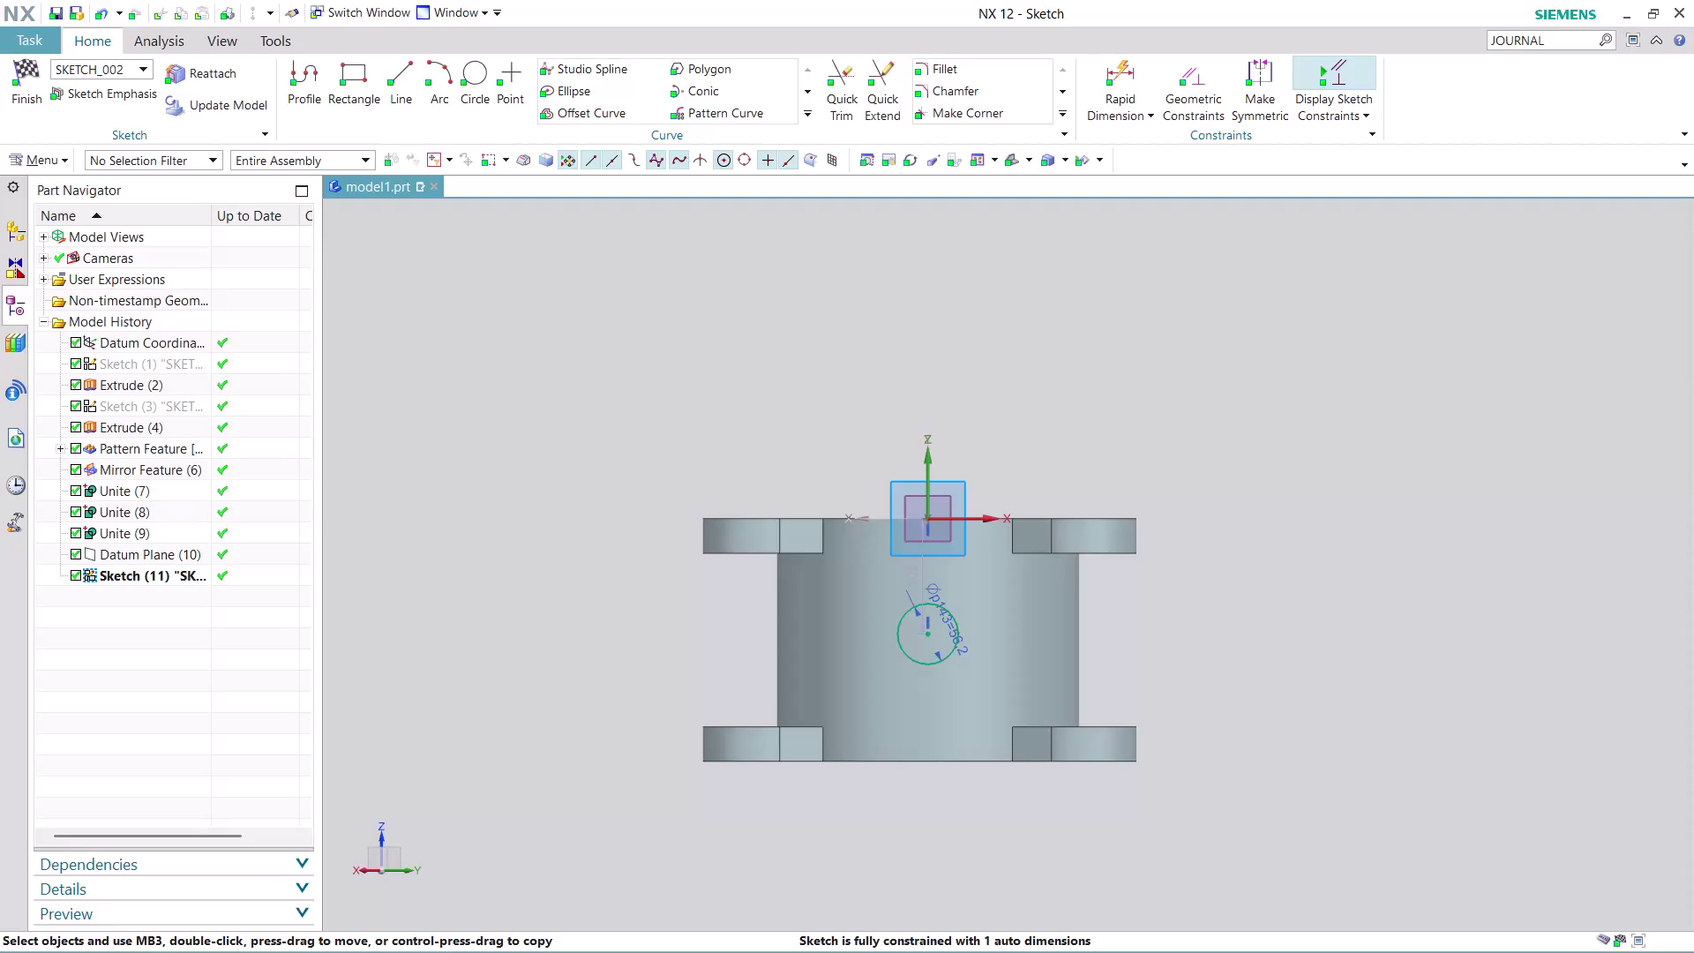
Move the 107 dimension beside the housing and change it to 112.5 mm.
scroll(up, 3)
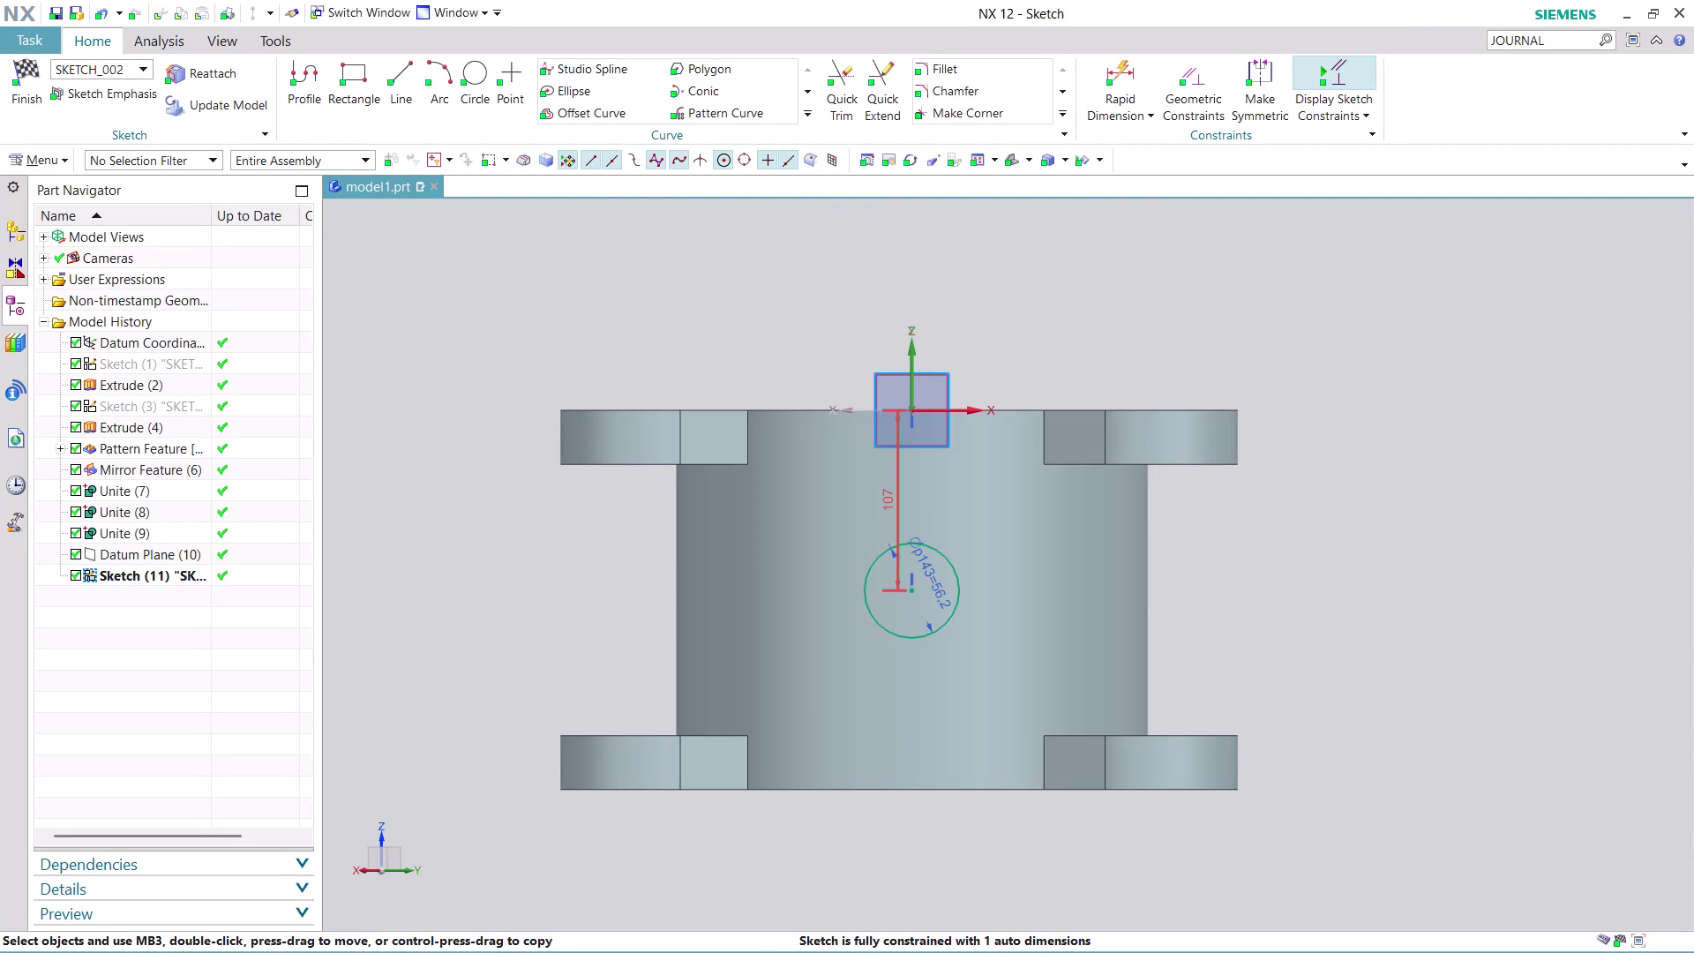
drag(898, 496, 1373, 497)
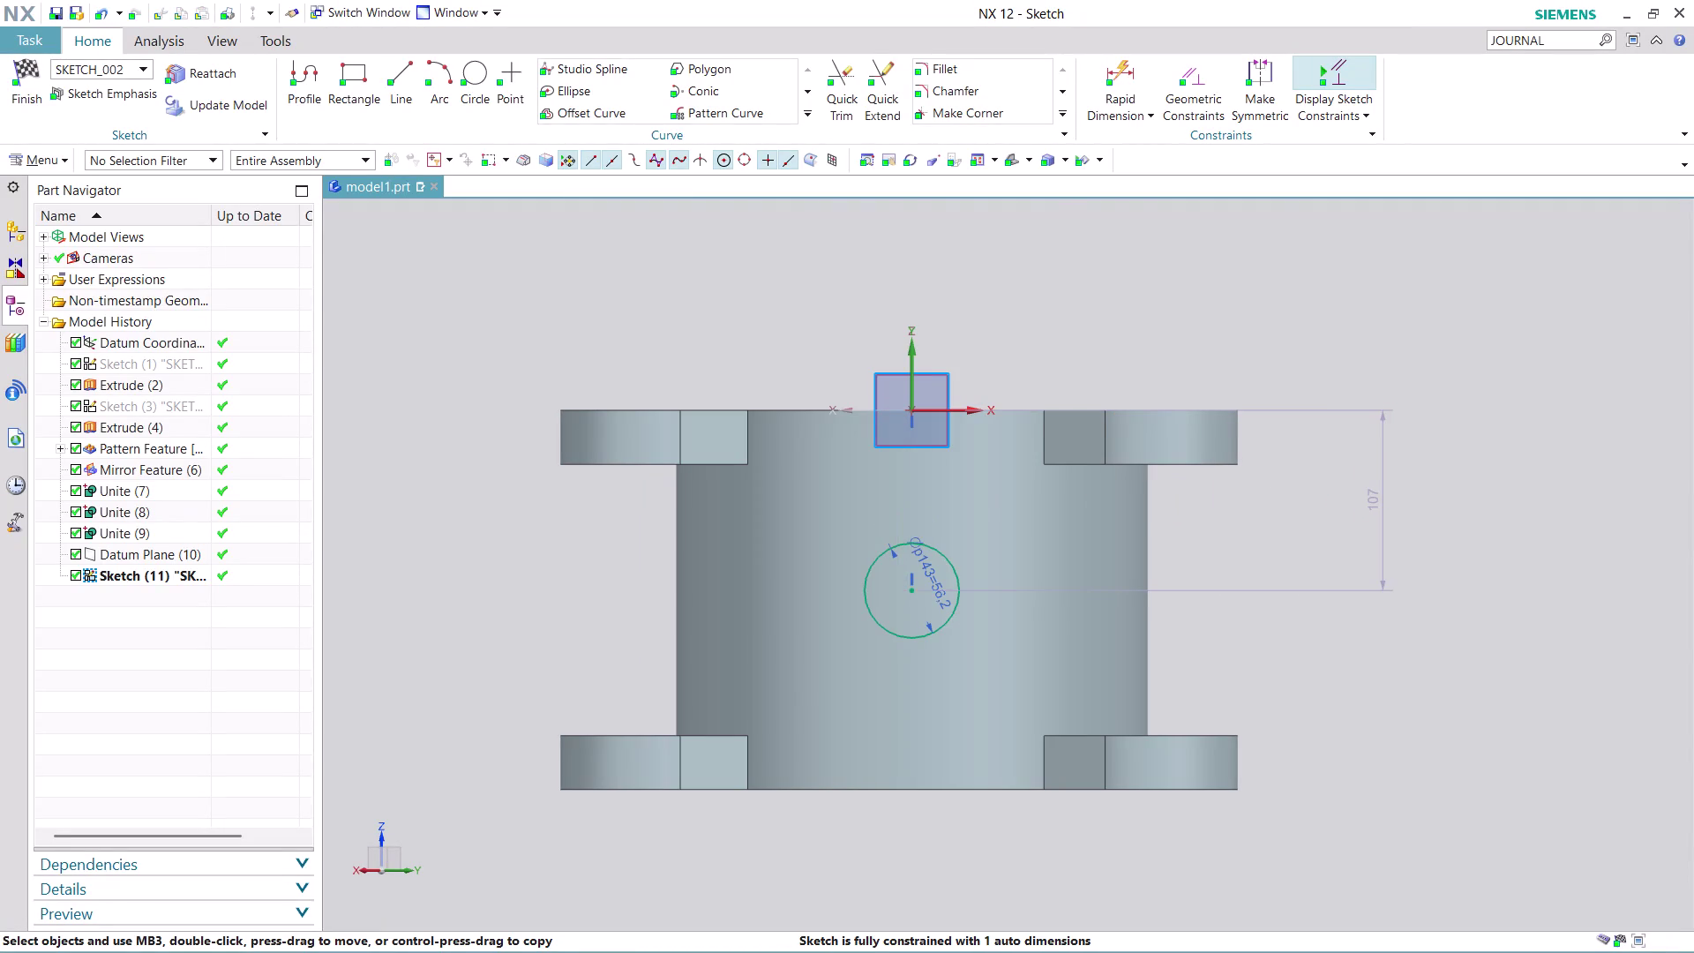
double_click(1374, 506)
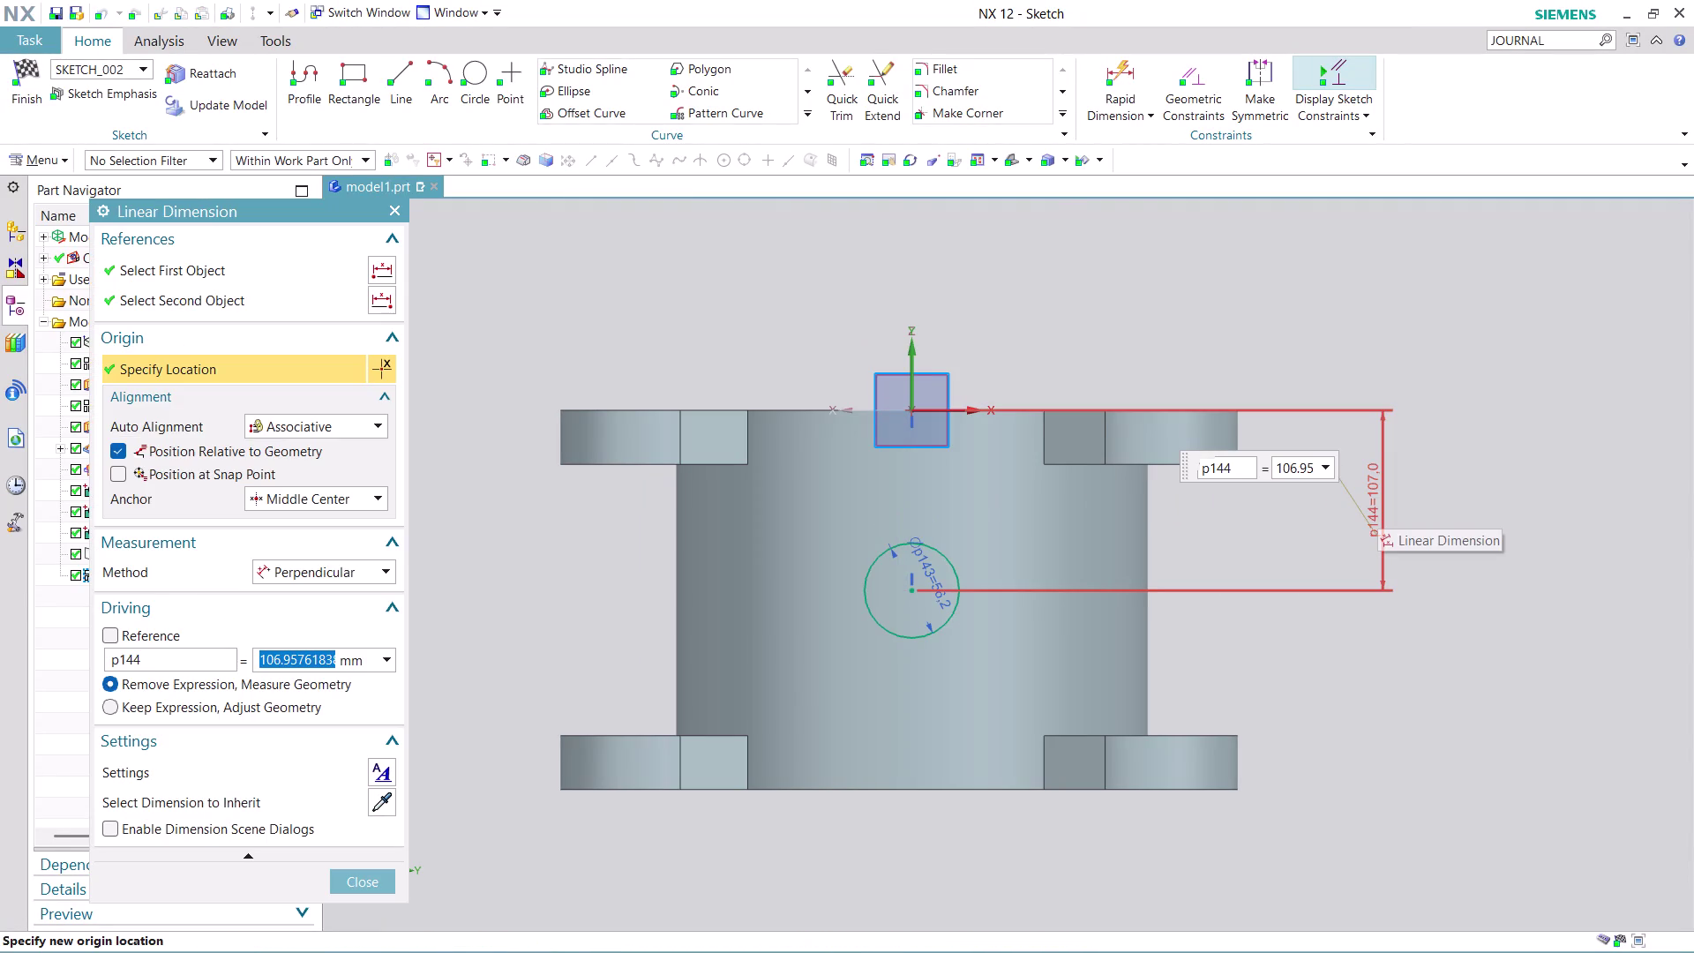
text(11)
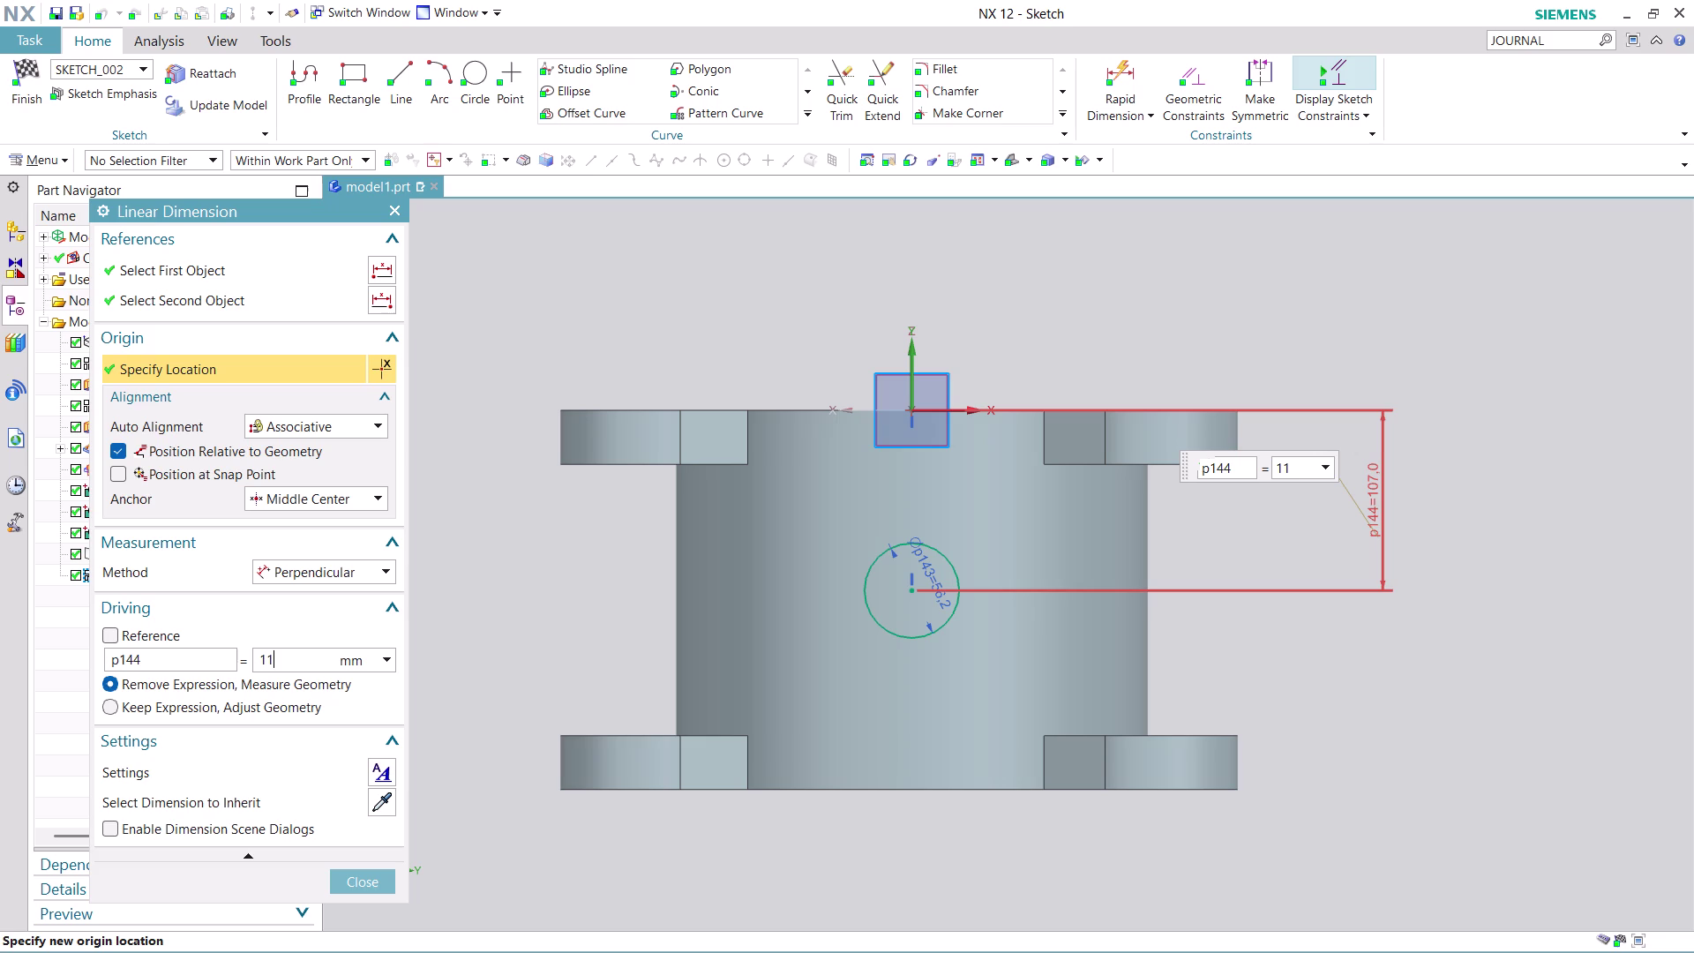
text(2.5)
key(Return)
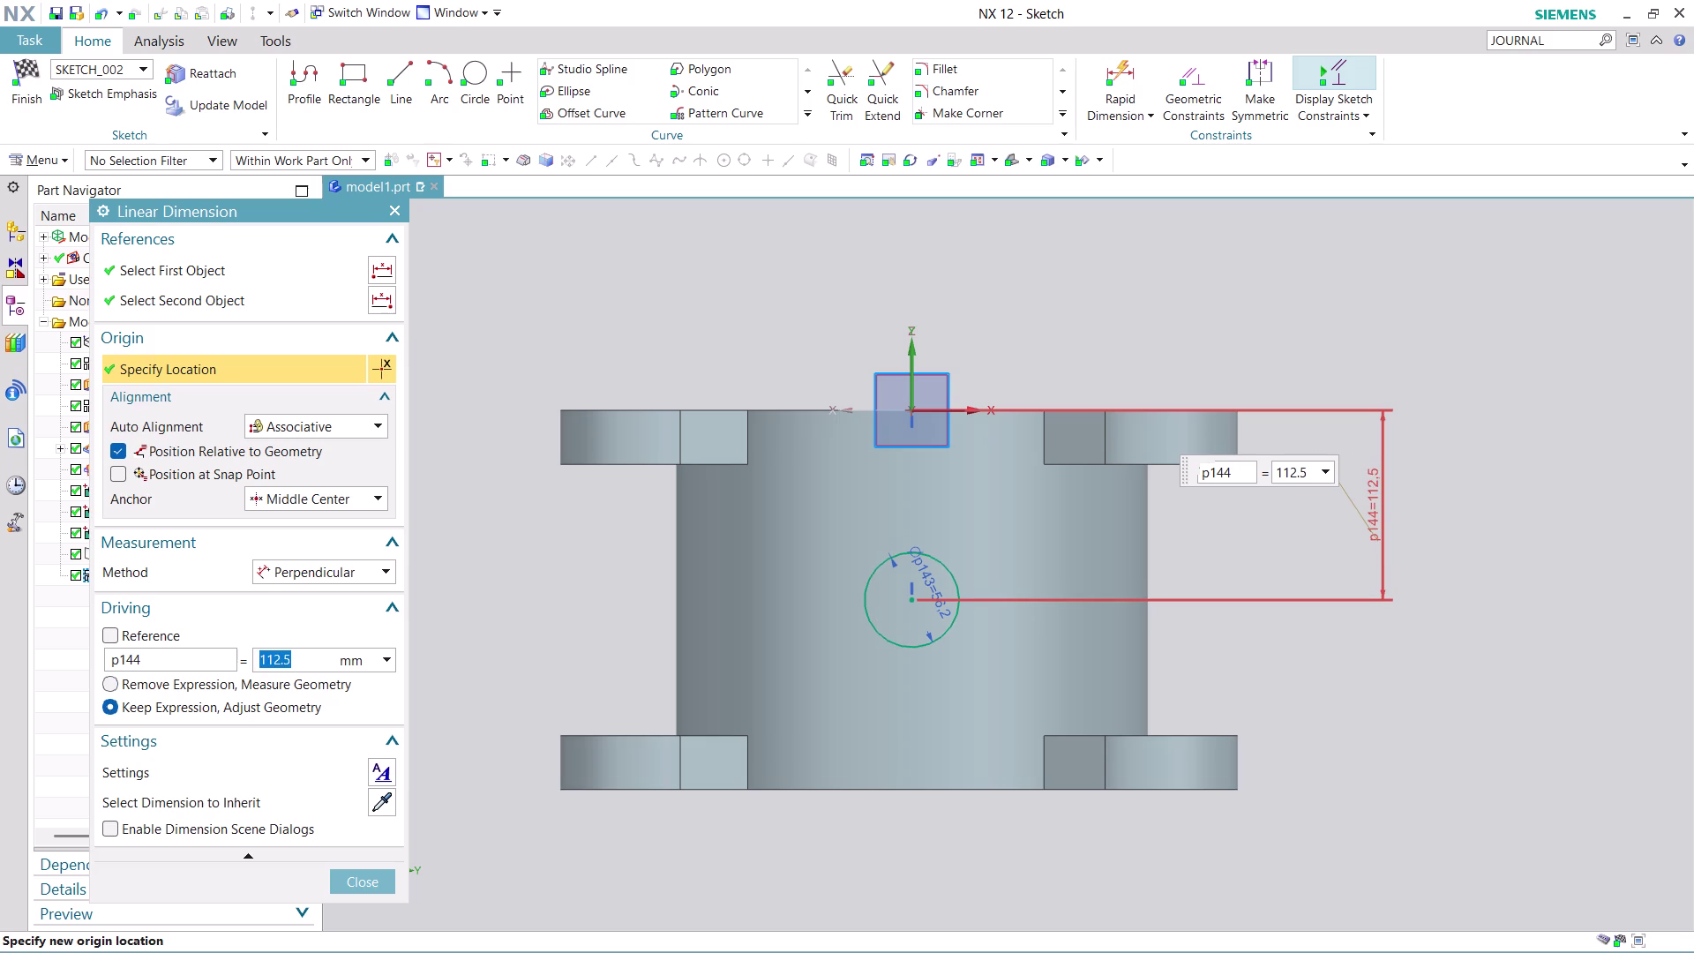
click(366, 878)
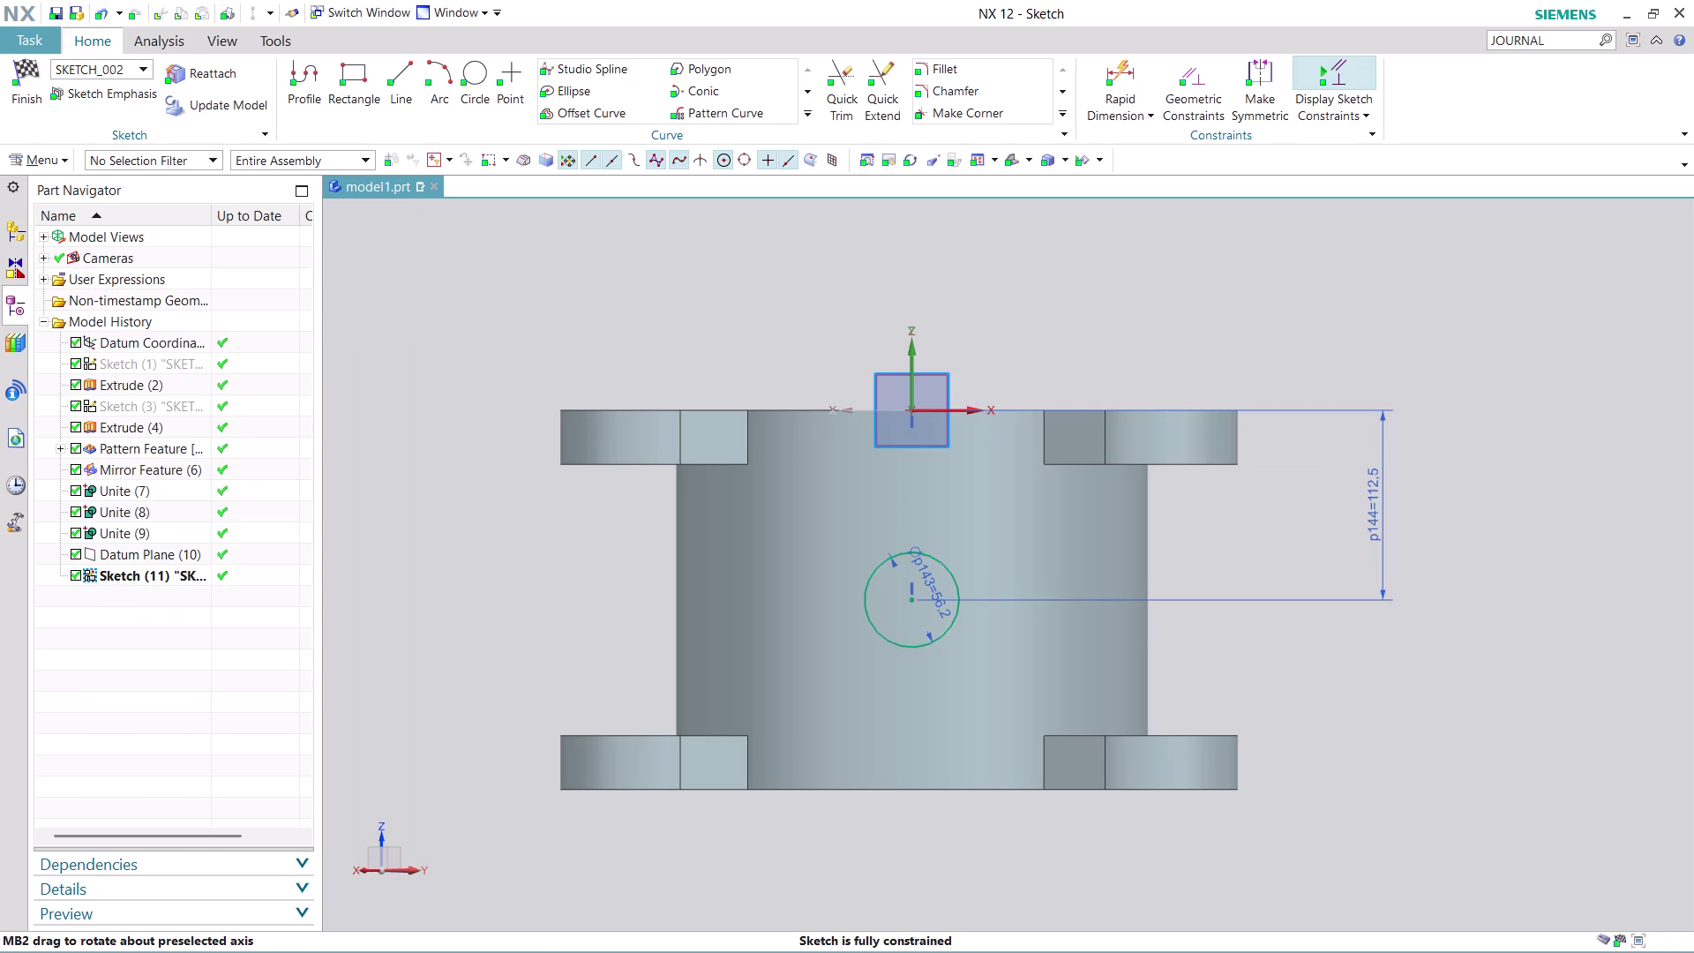
Finish the constrained circle sketch and return to modeling.
scroll(down, 3)
scroll(up, 3)
scroll(down, 3)
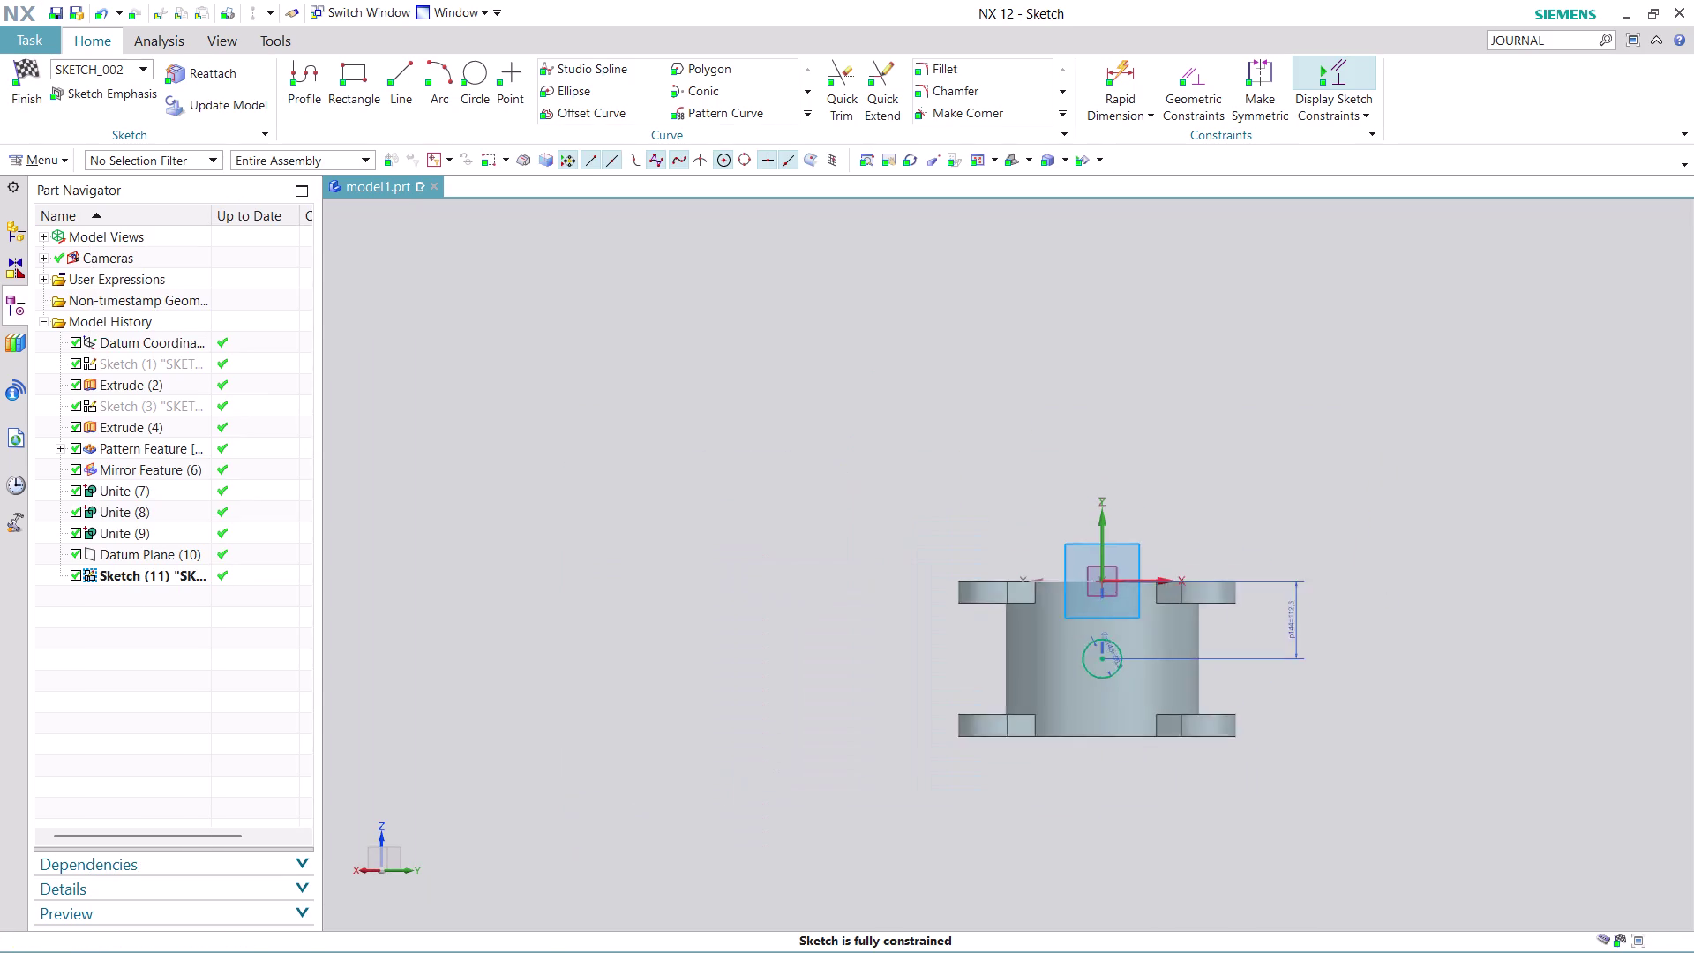
scroll(down, 3)
scroll(up, 3)
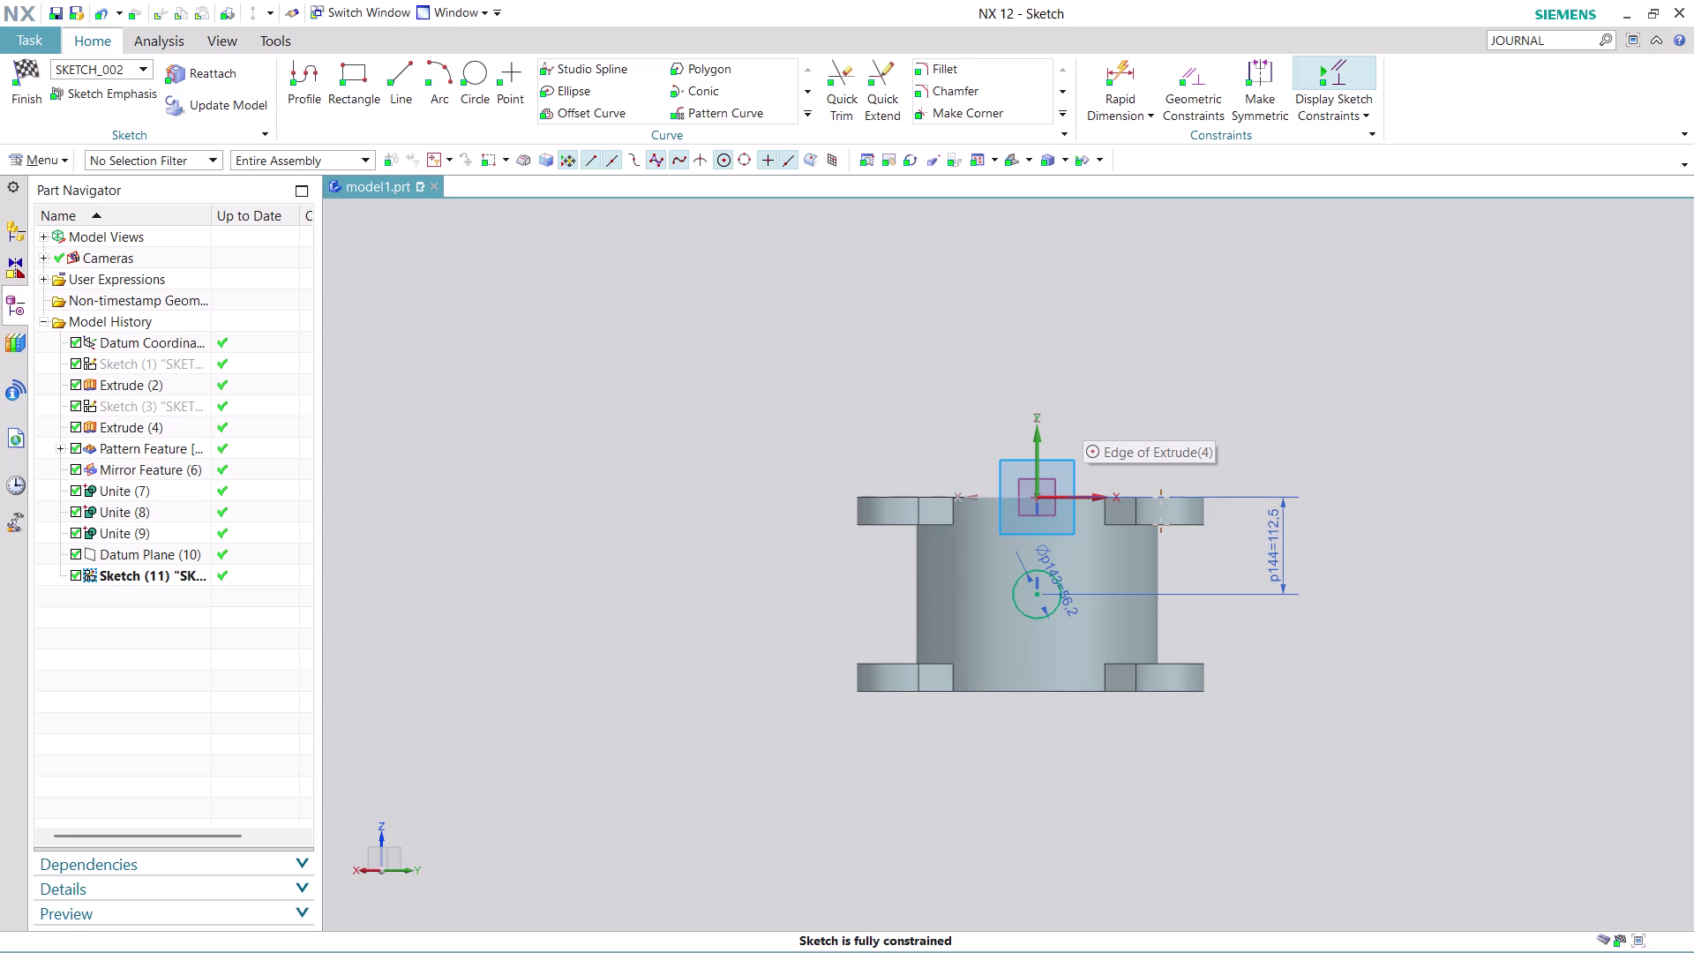
click(22, 98)
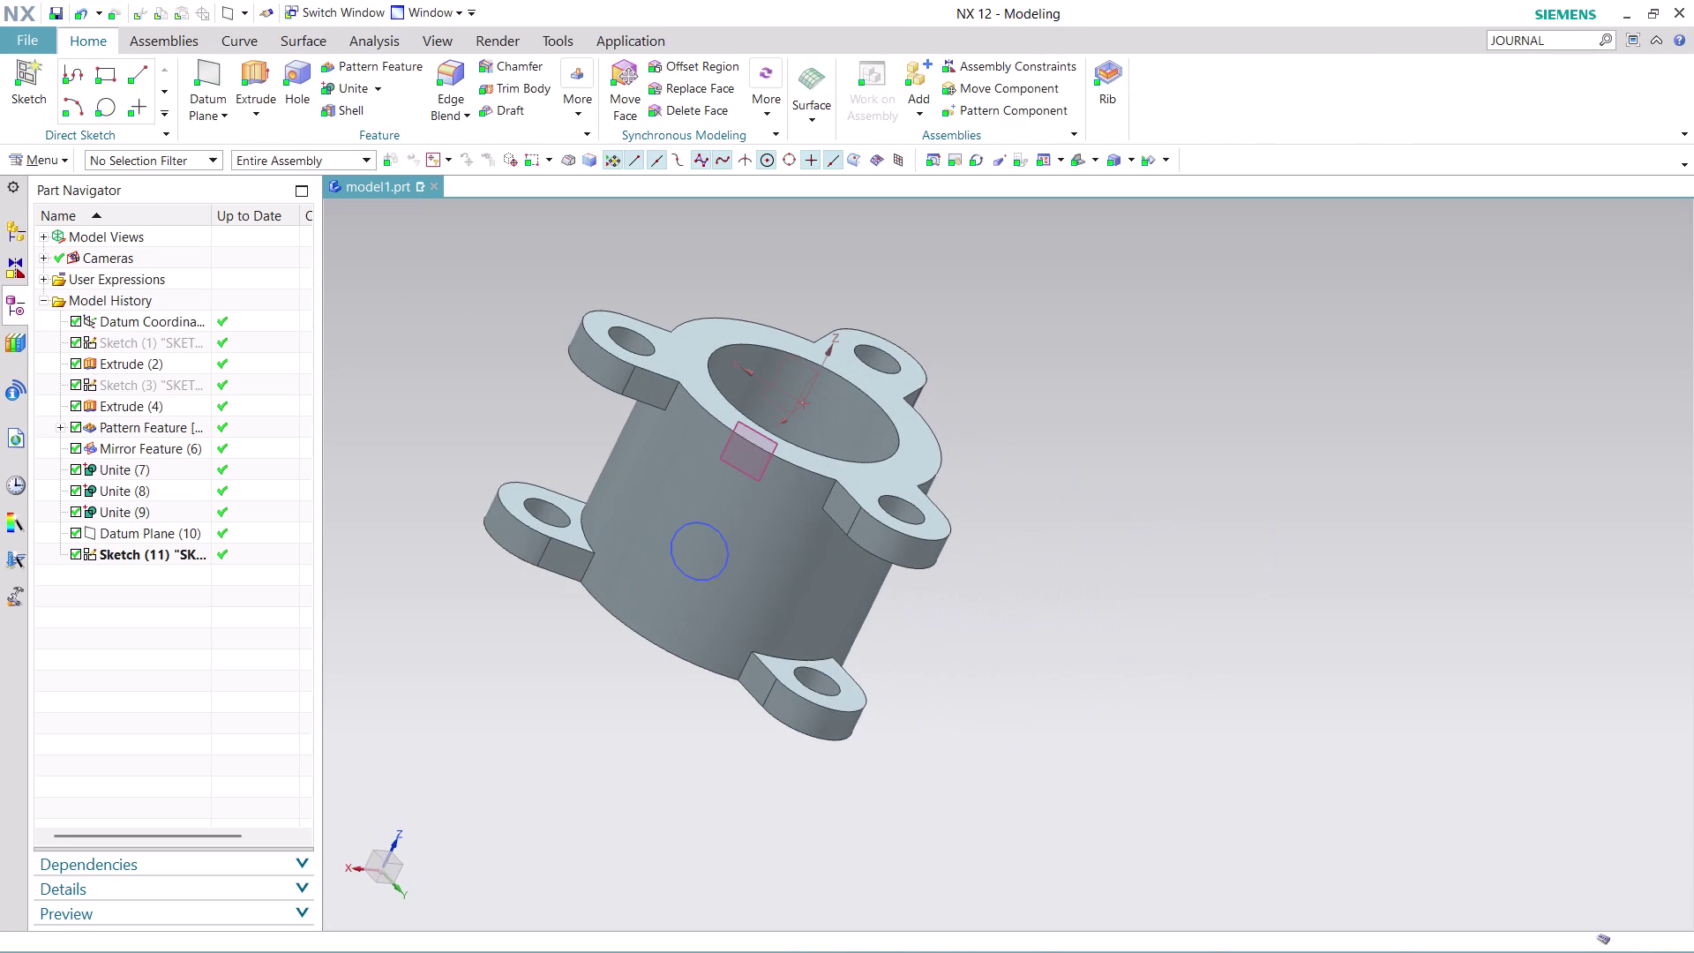
Orbit around the housing to check the circle sketch, then launch Extrude.
middle_drag(998, 415, 888, 363)
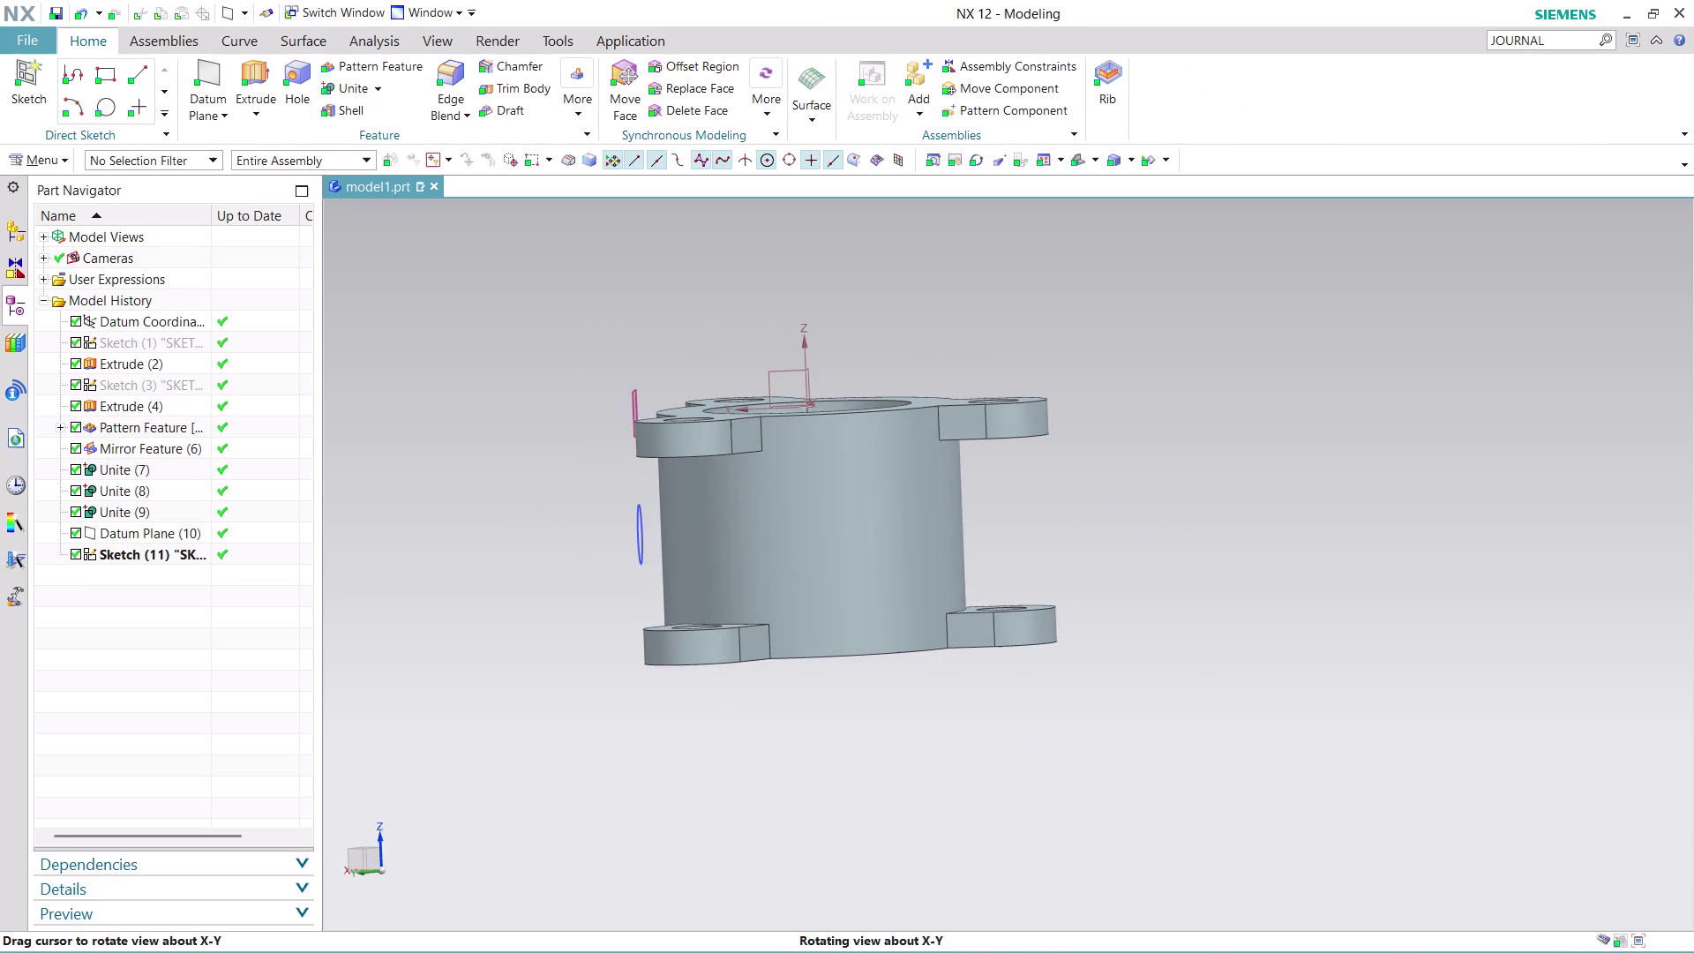
middle_drag(889, 363, 1001, 347)
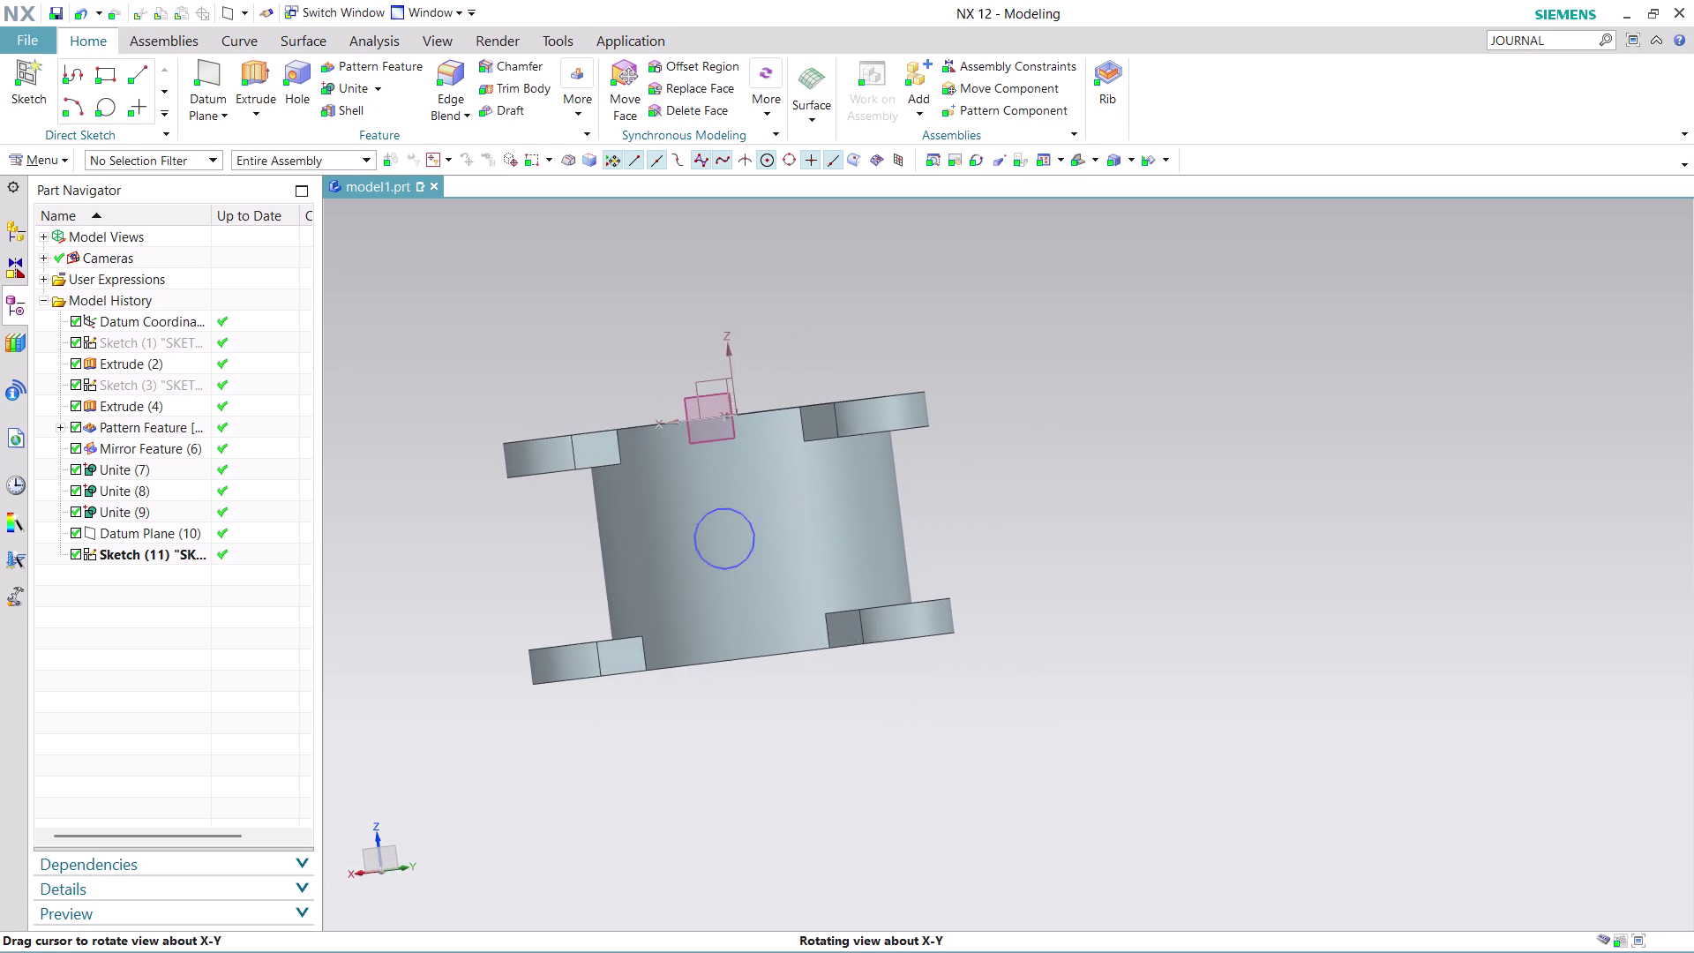
middle_drag(1002, 347, 1012, 347)
middle_click(1012, 362)
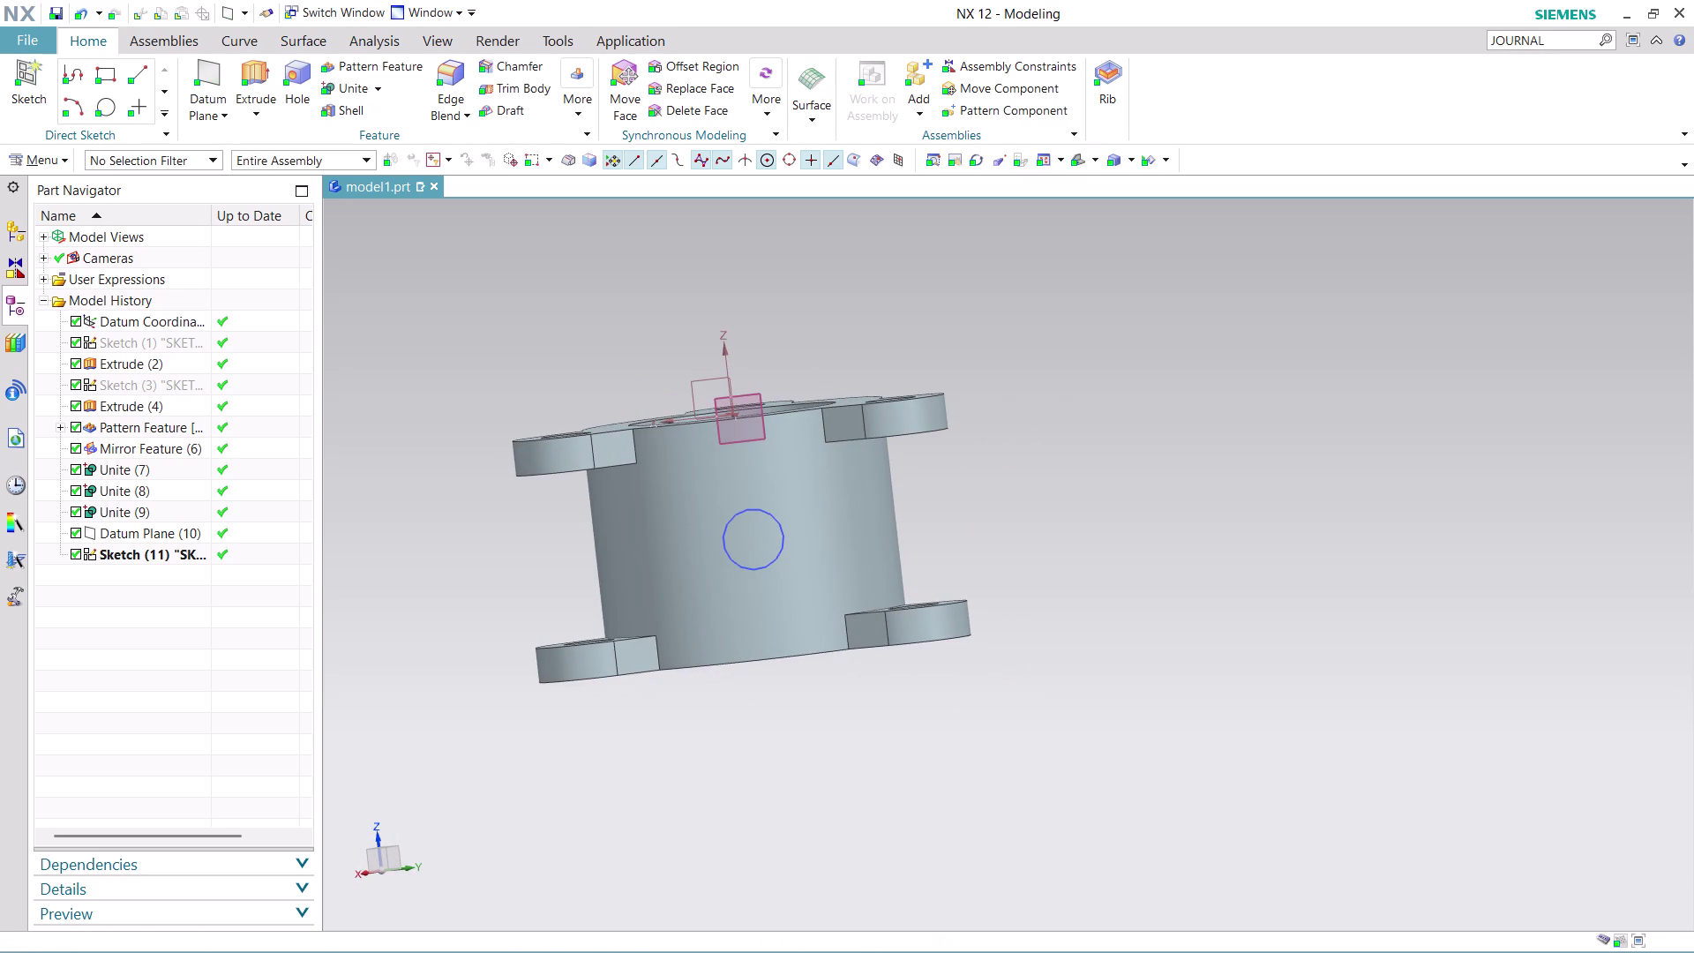
click(264, 80)
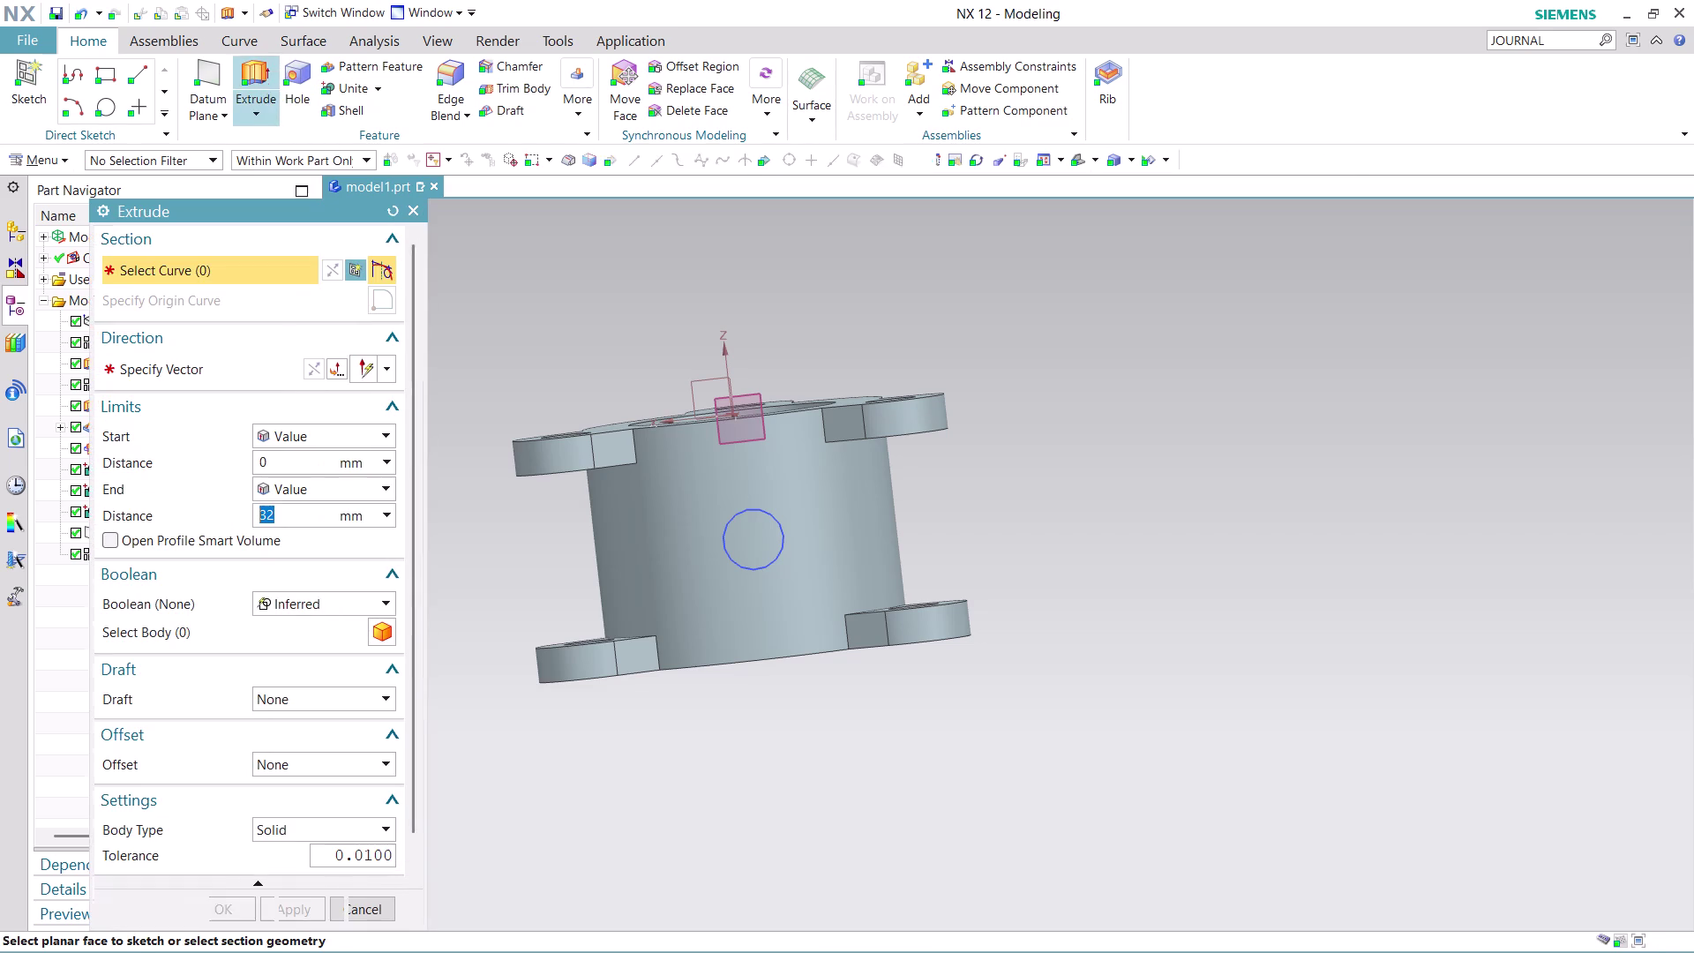
Extrude the sketched circle 310 mm, reversed, subtracting from the housing body.
click(764, 549)
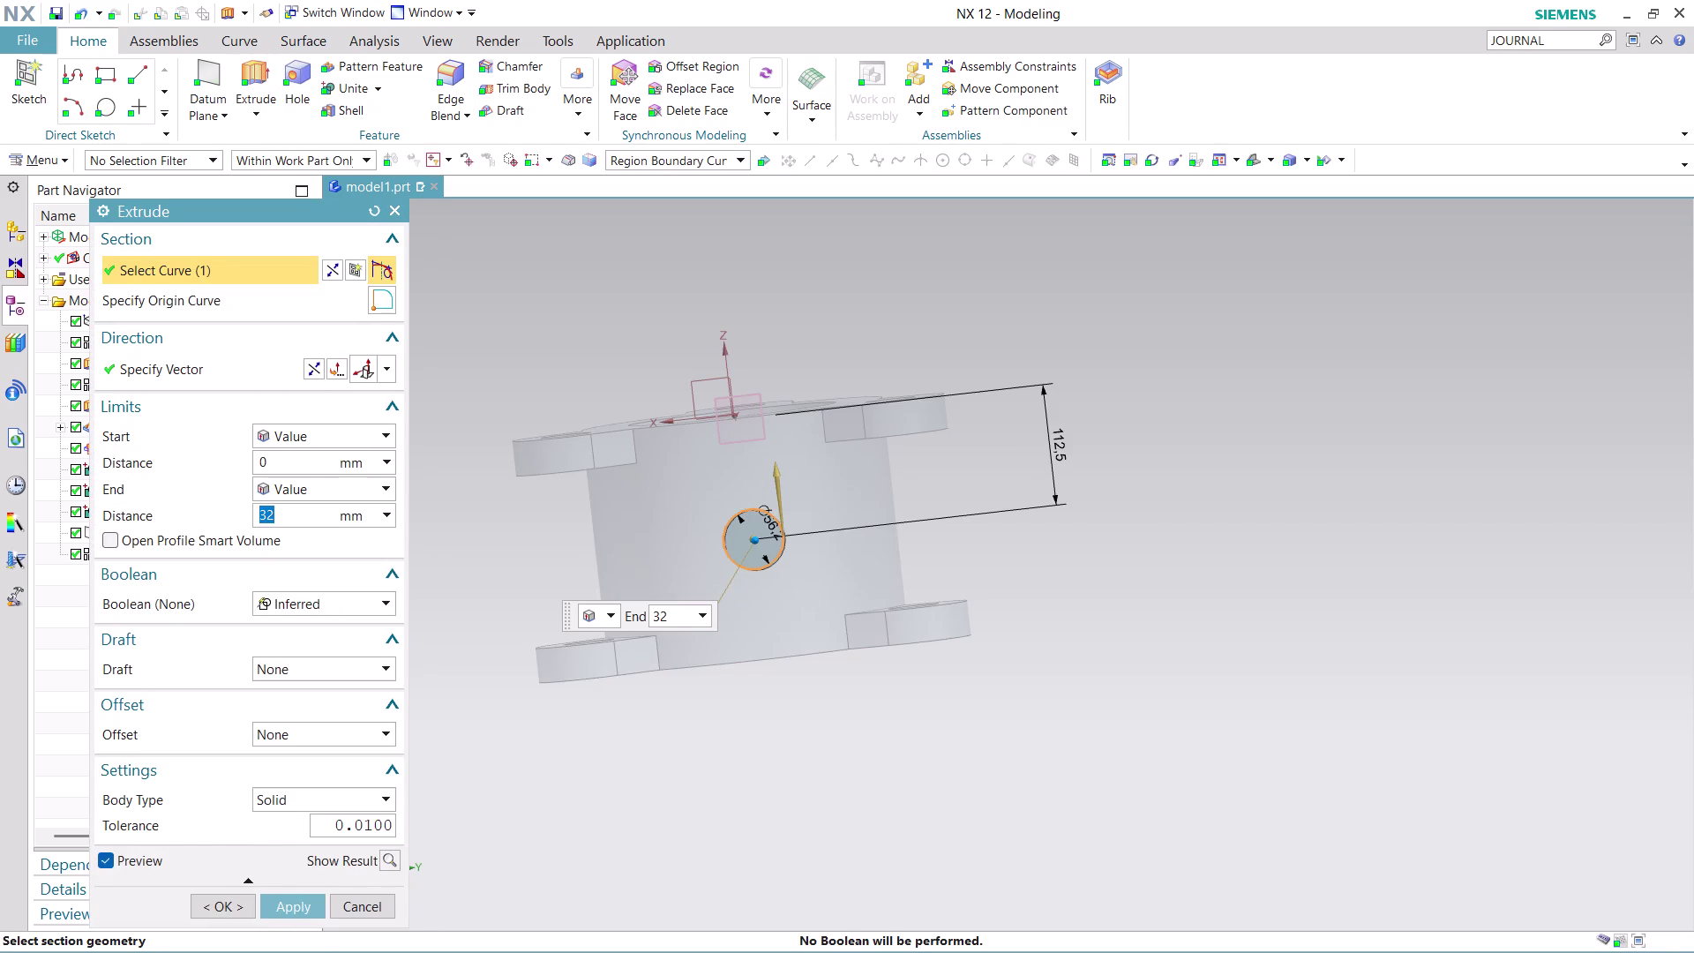
middle_drag(1165, 503, 1024, 525)
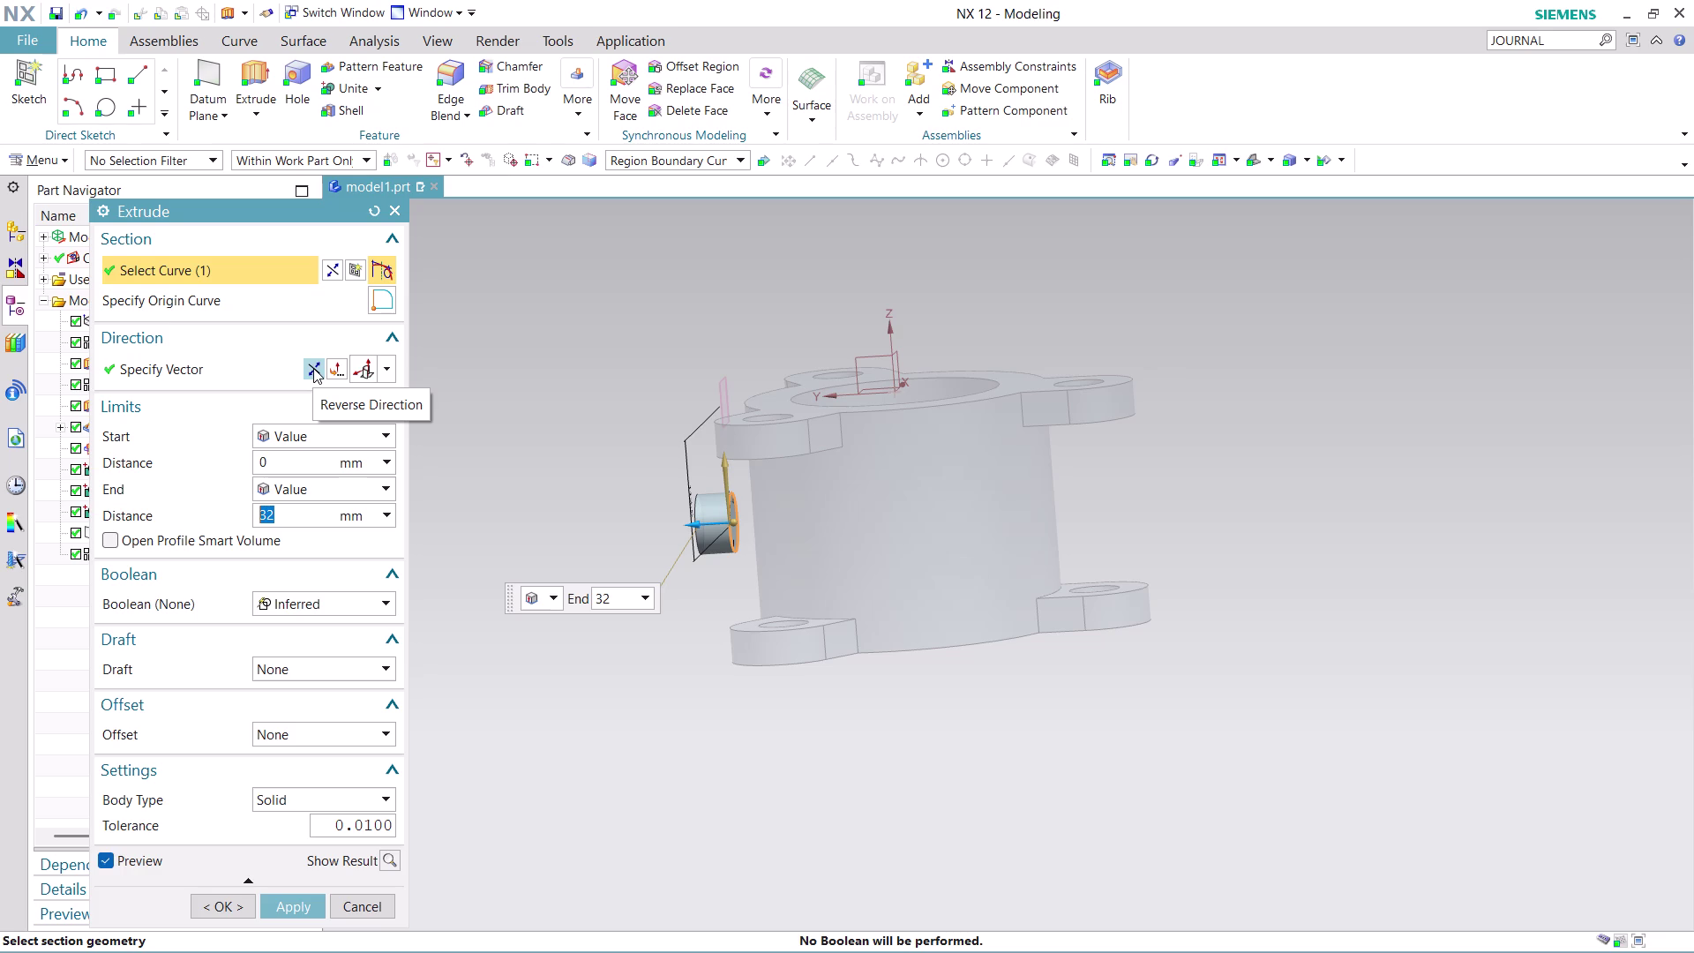
double_click(298, 516)
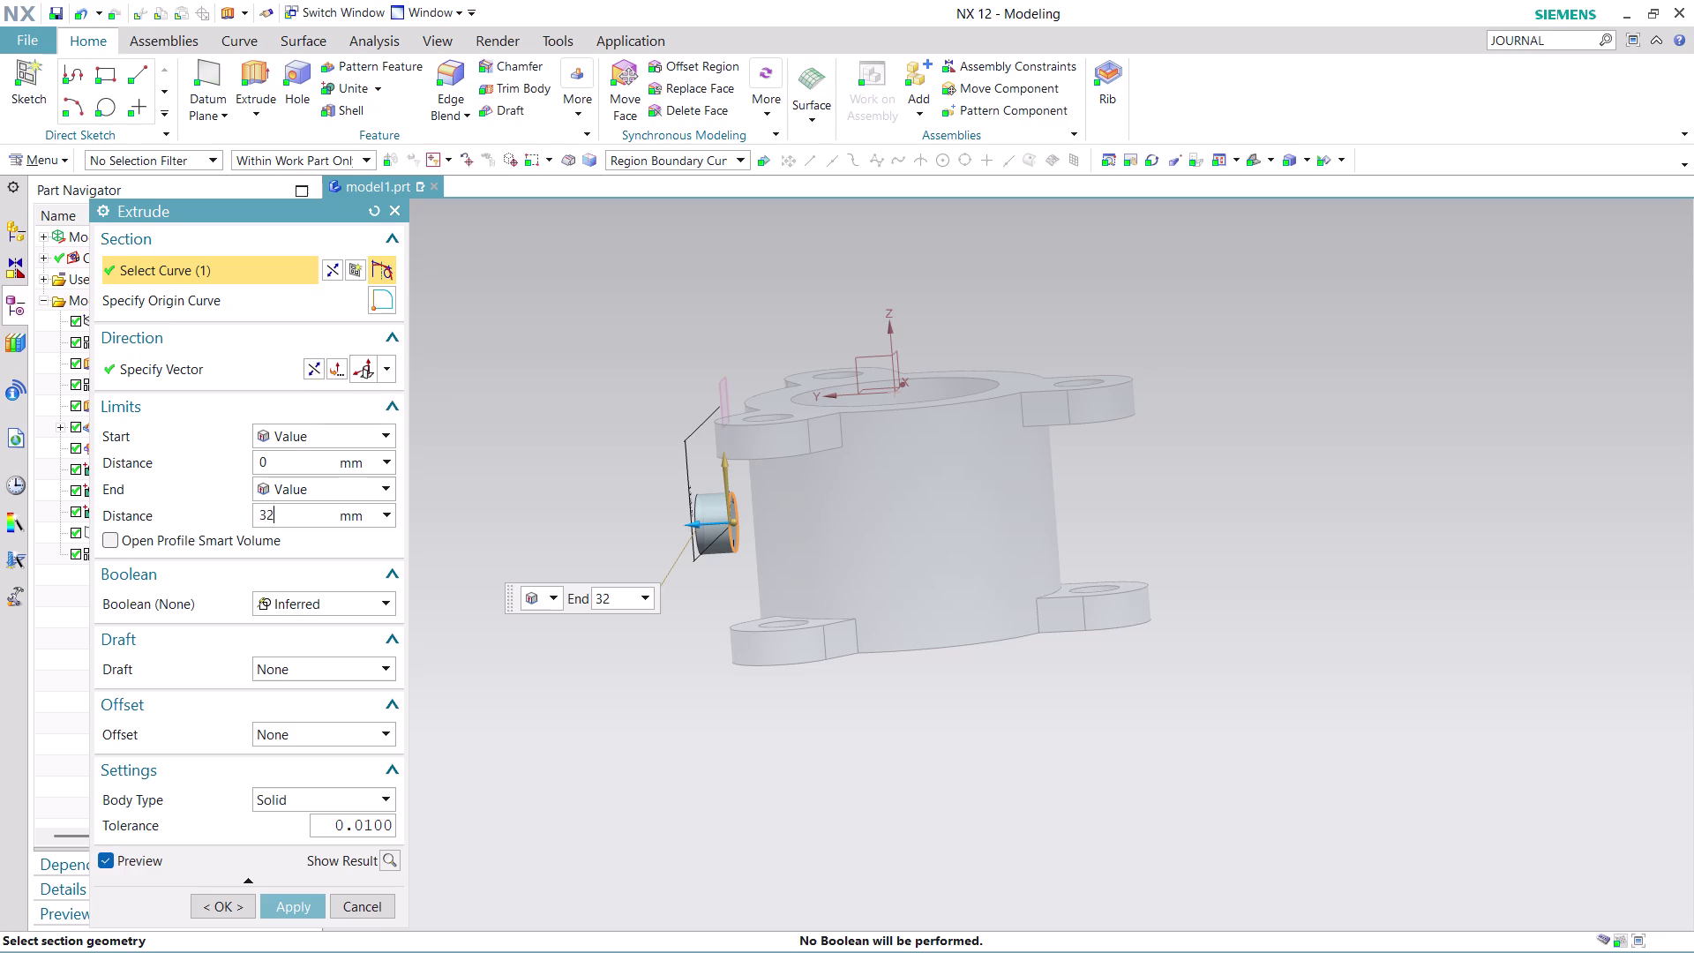
key(3)
text(10)
click(340, 601)
click(325, 667)
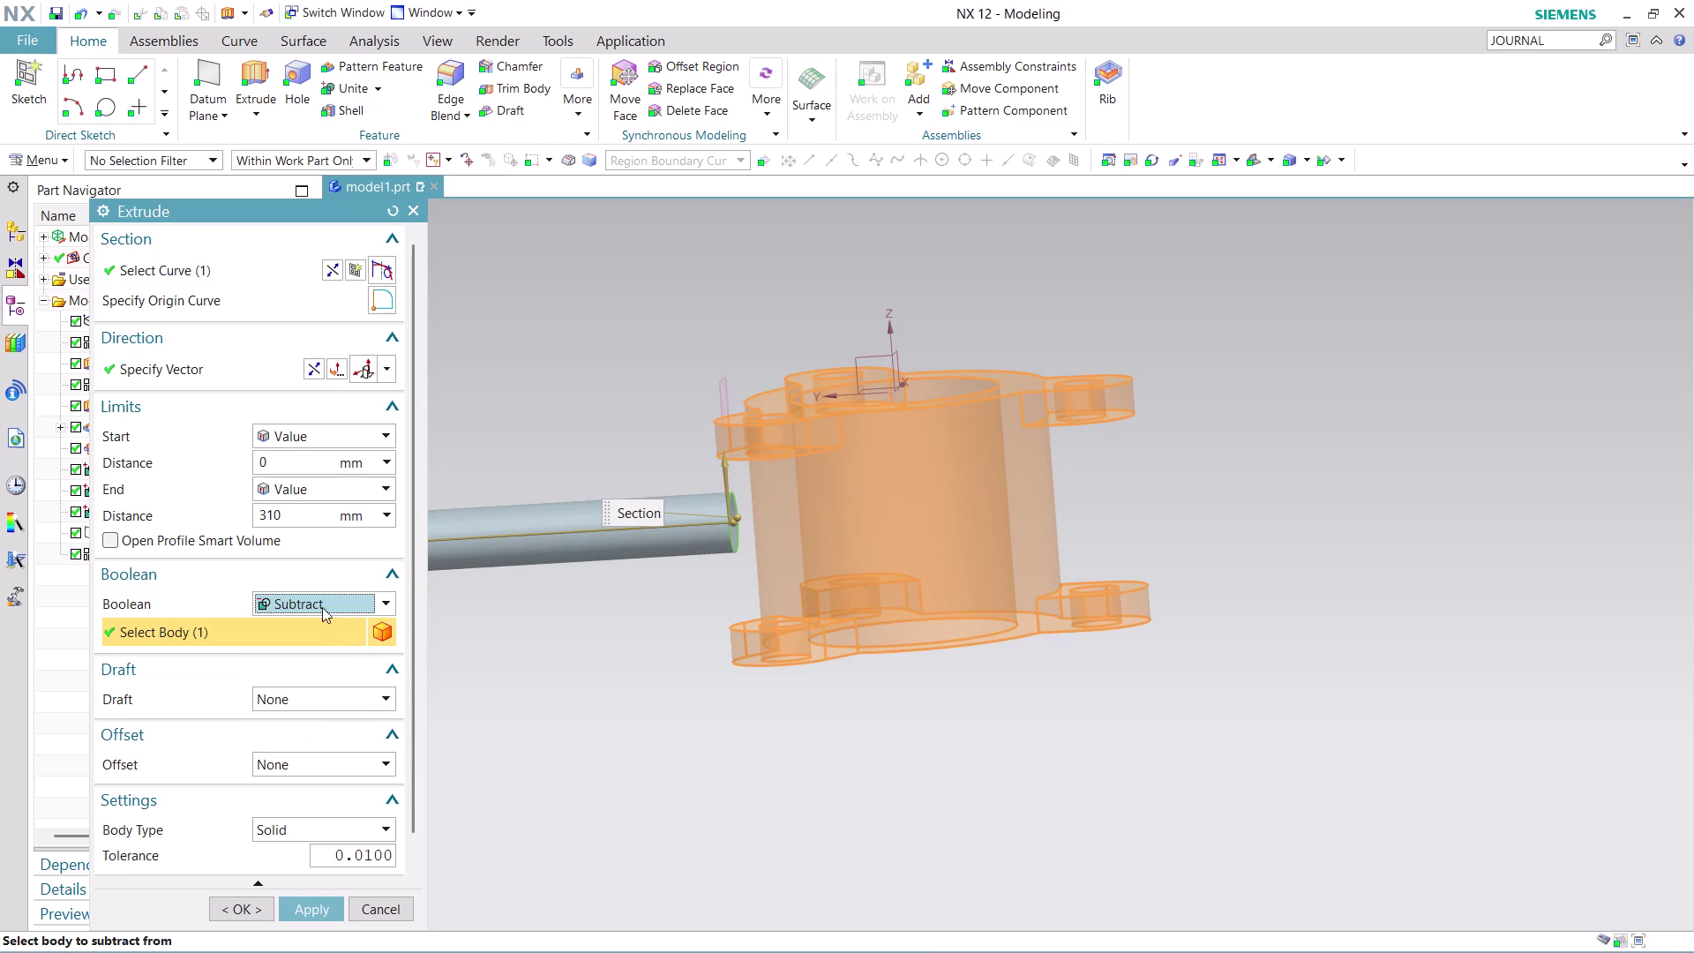
click(312, 366)
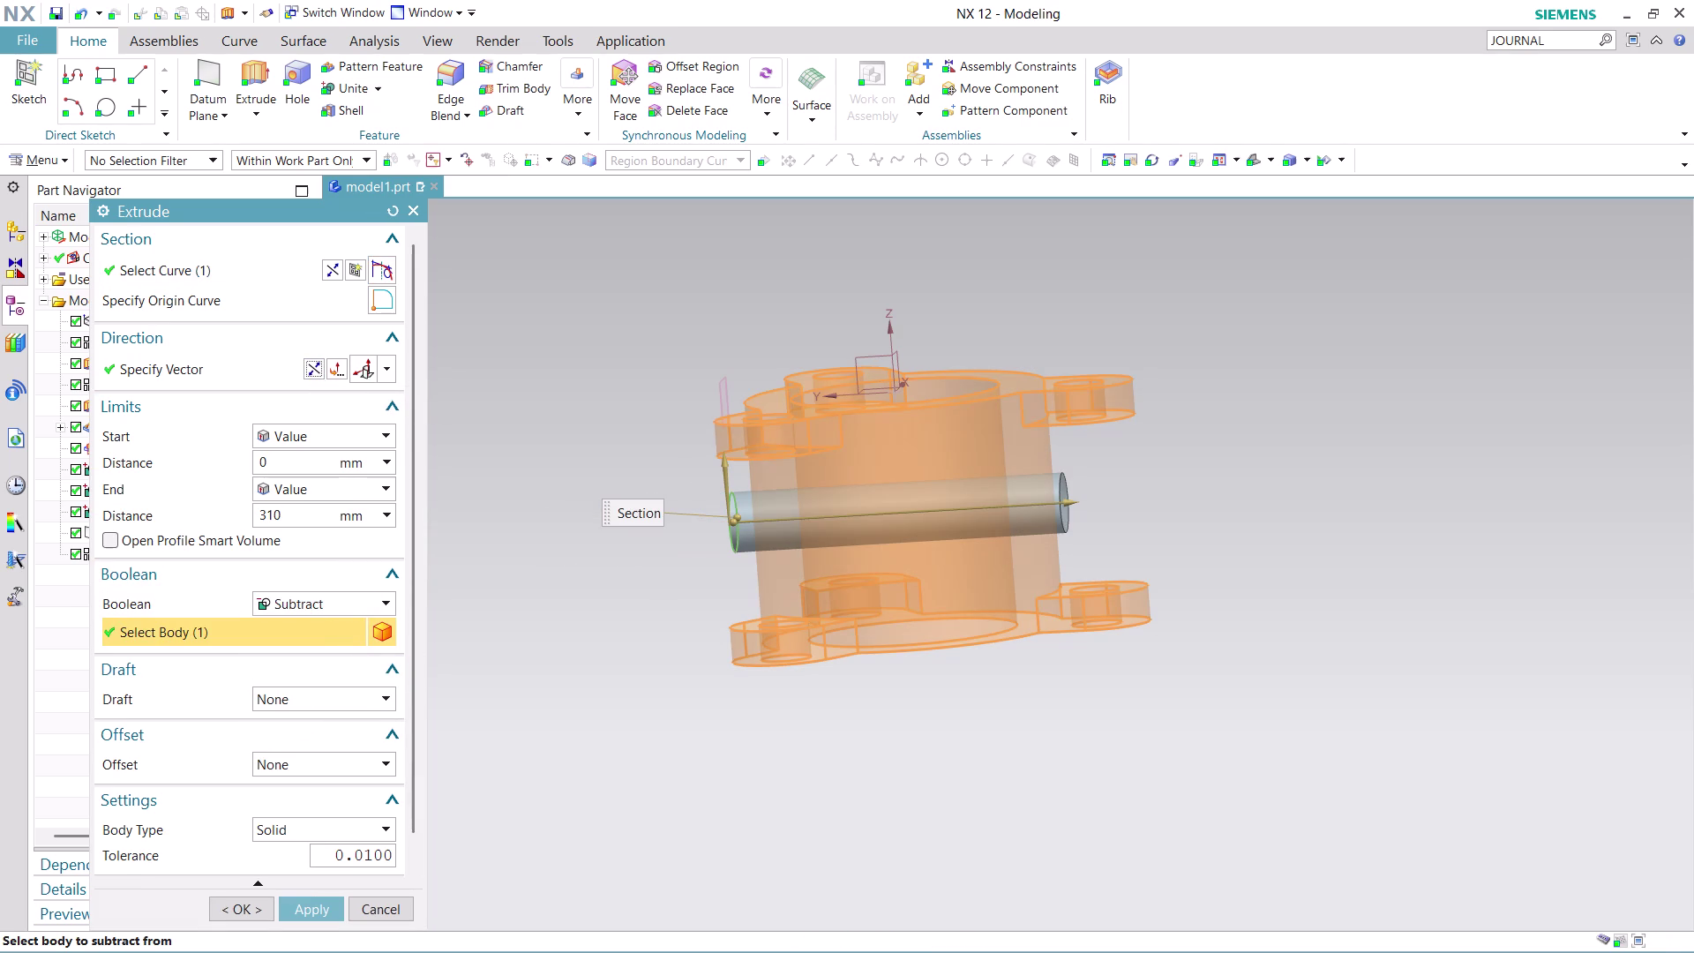
Inspect the cut preview from several angles and apply the cross hole.
middle_drag(1146, 473, 1058, 444)
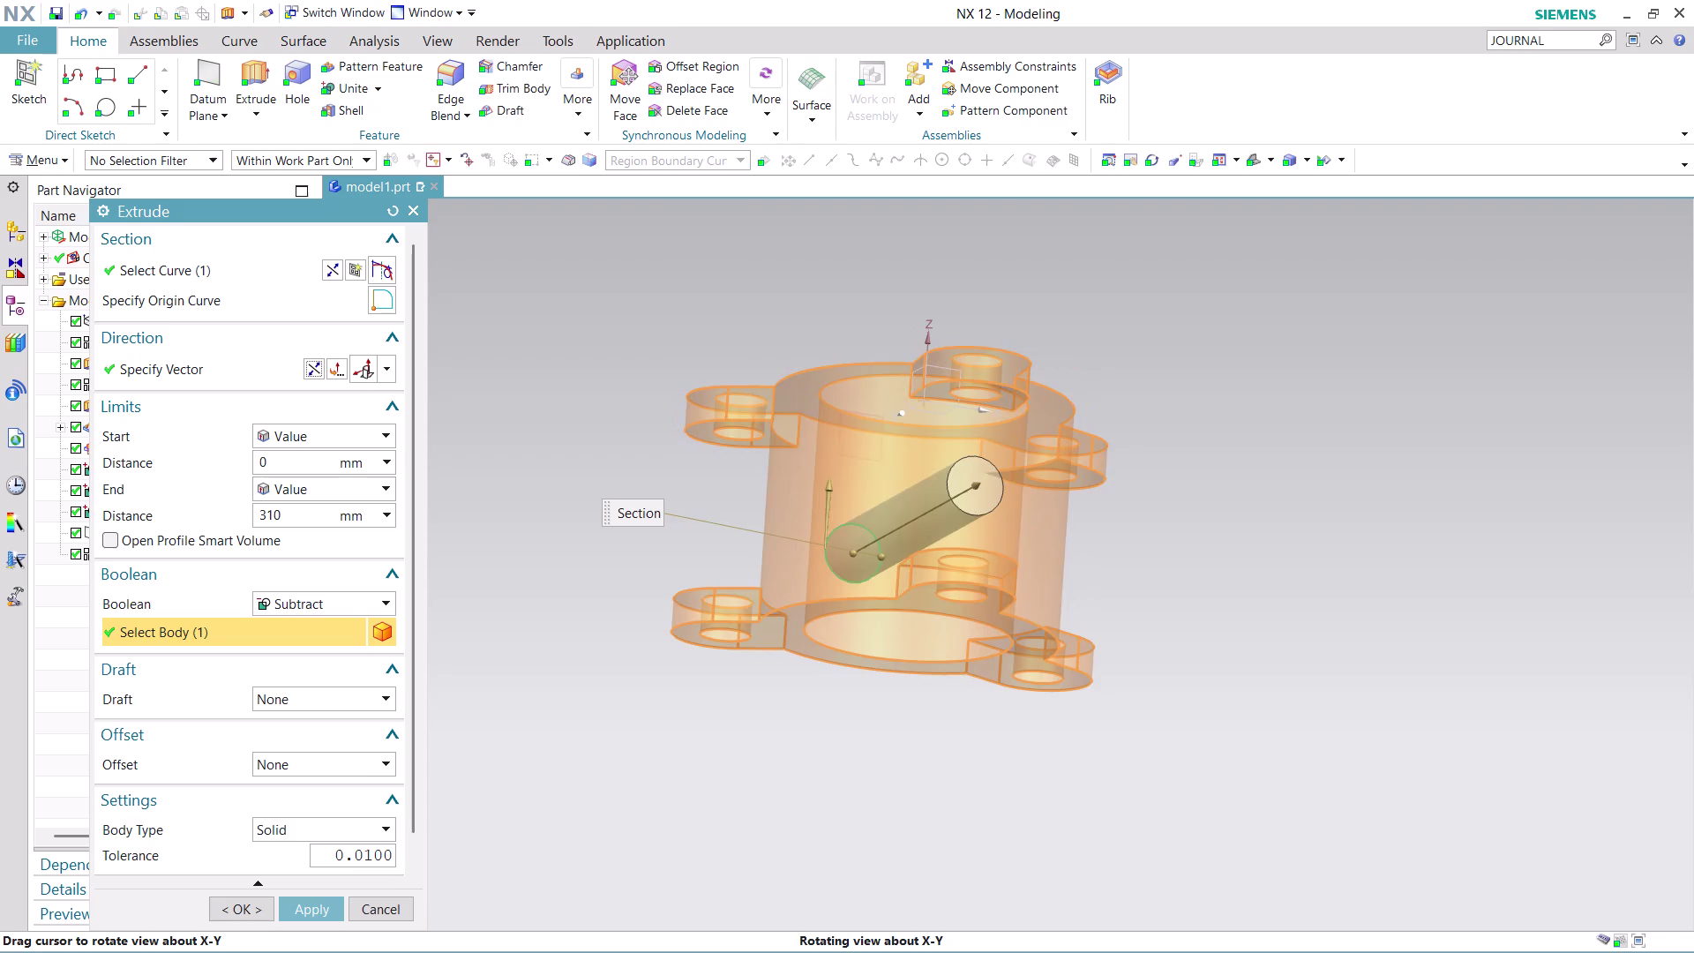
middle_drag(1058, 443, 888, 434)
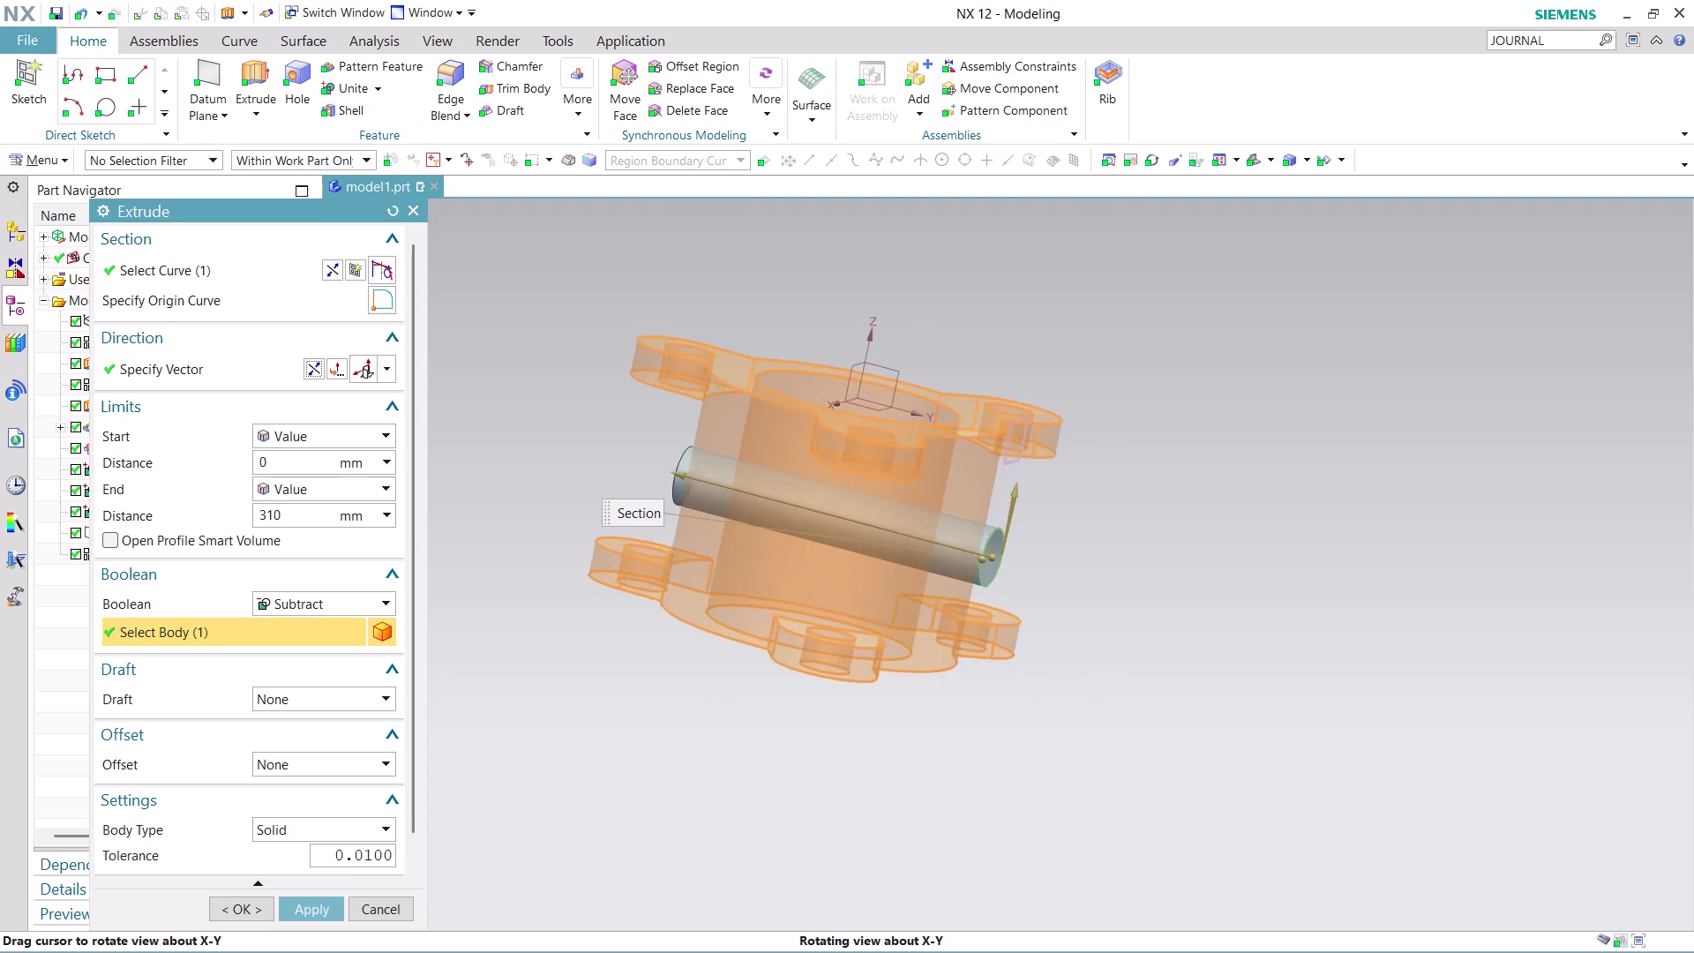
middle_drag(888, 434, 731, 390)
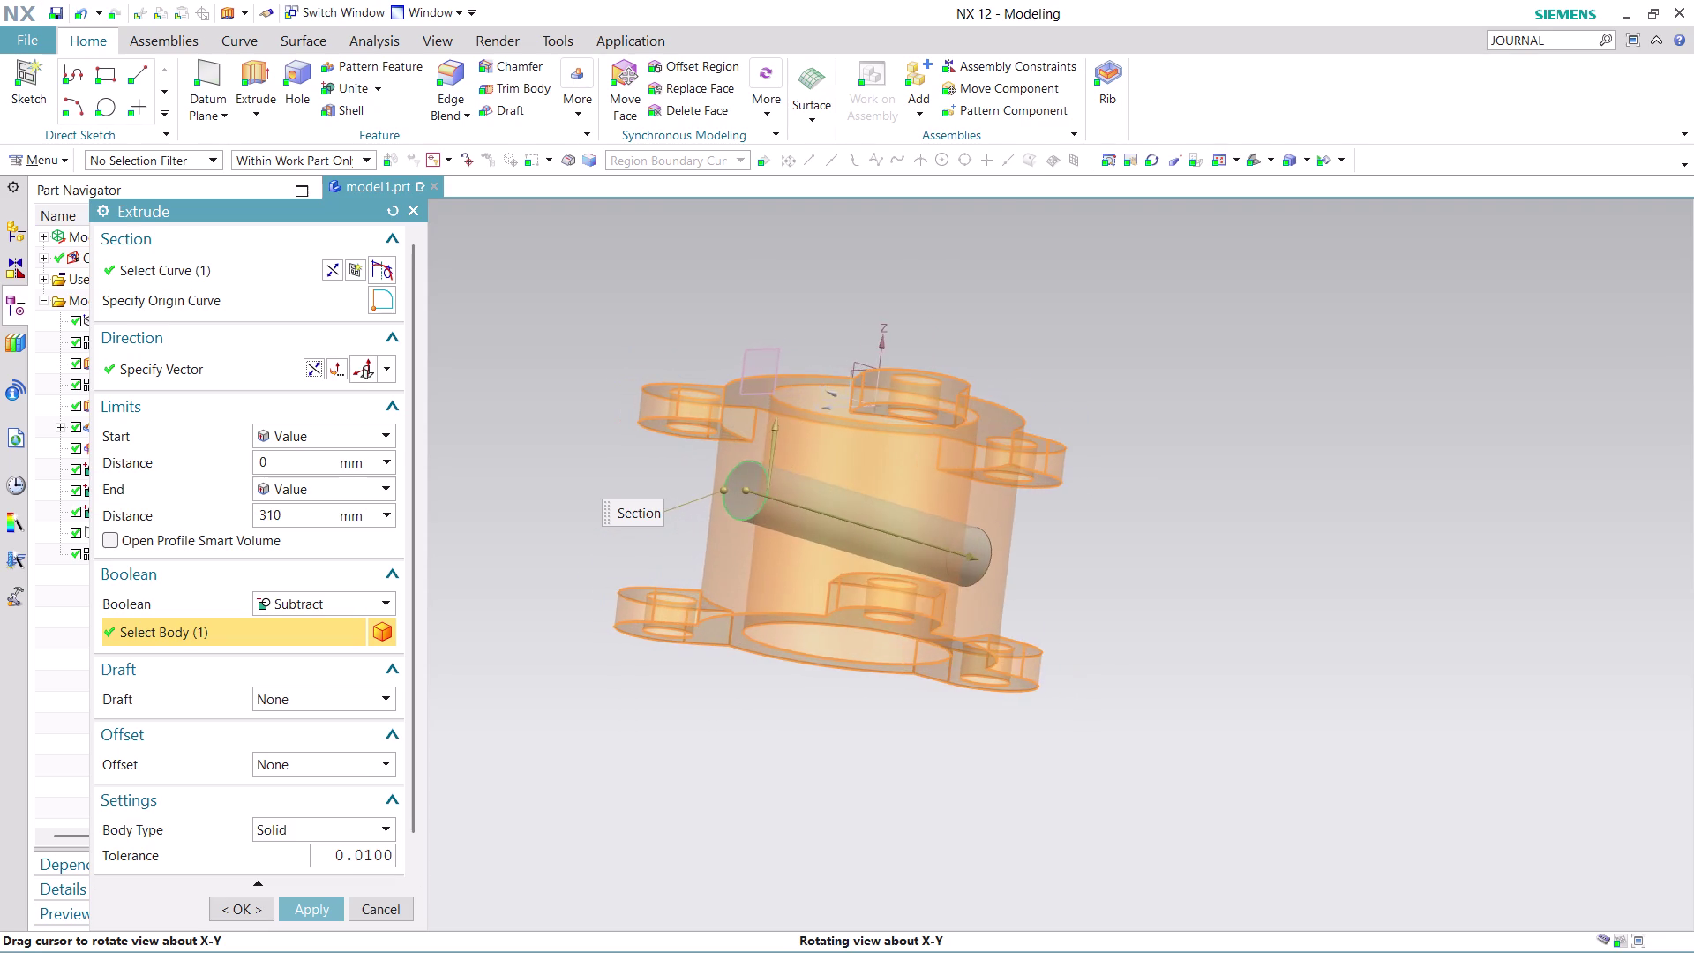
middle_drag(732, 390, 699, 327)
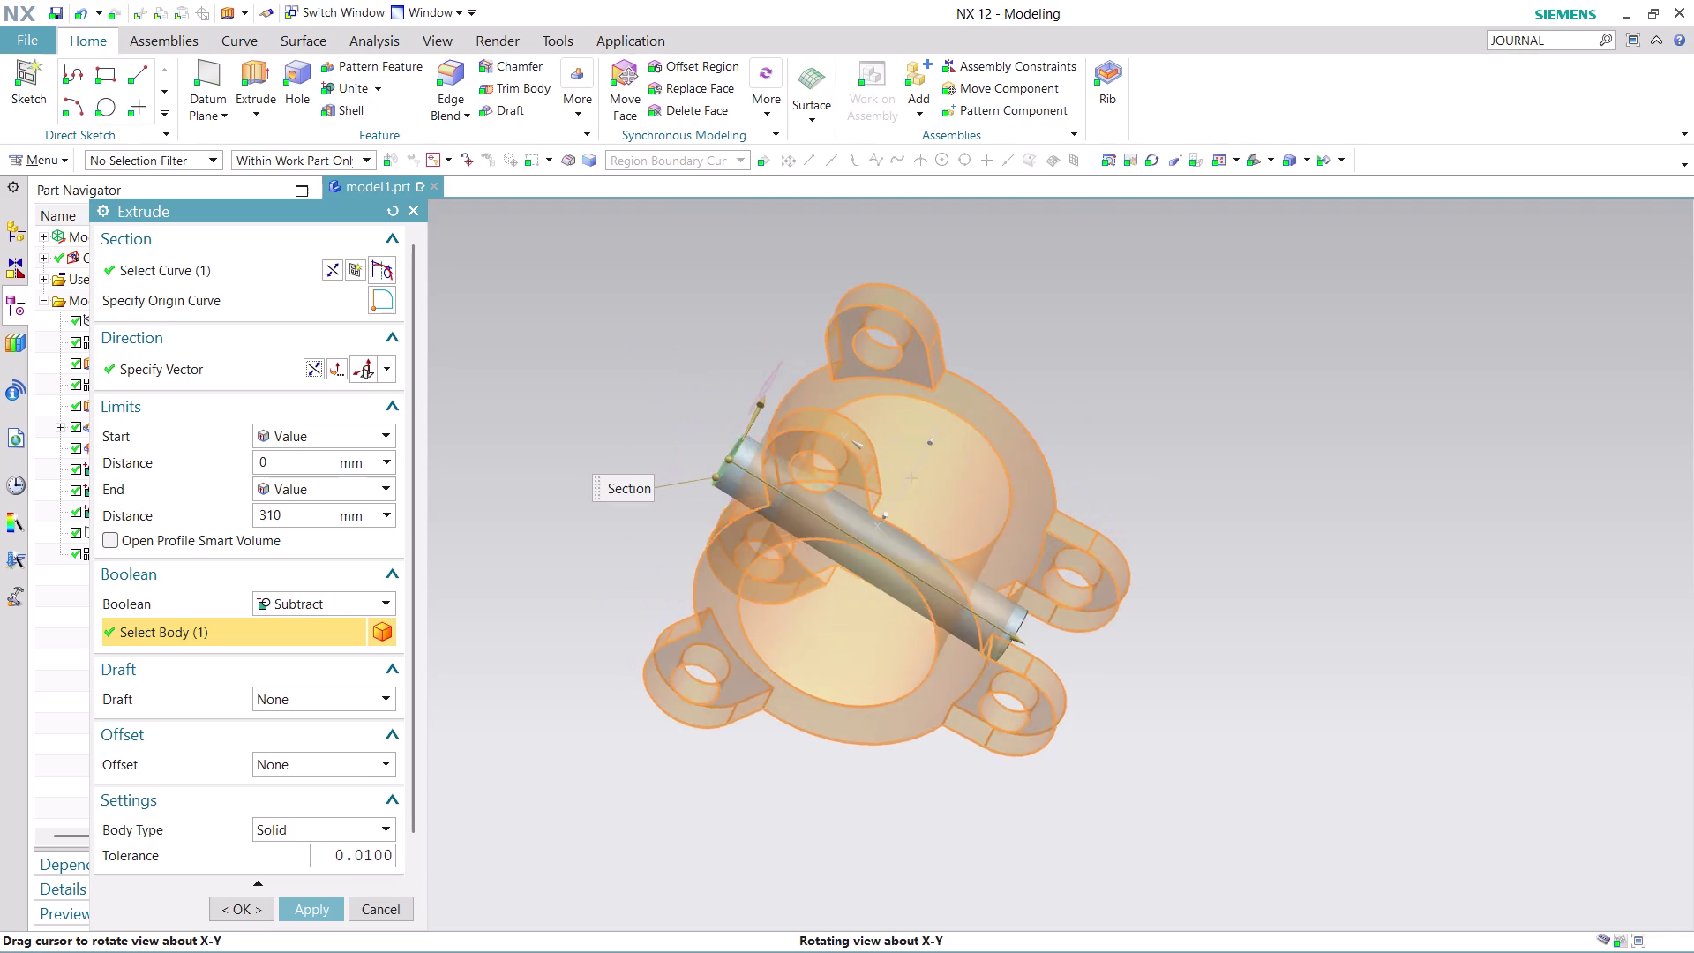
middle_drag(700, 328, 643, 283)
middle_drag(643, 282, 689, 289)
middle_click(690, 291)
middle_click(698, 298)
middle_drag(703, 306, 704, 307)
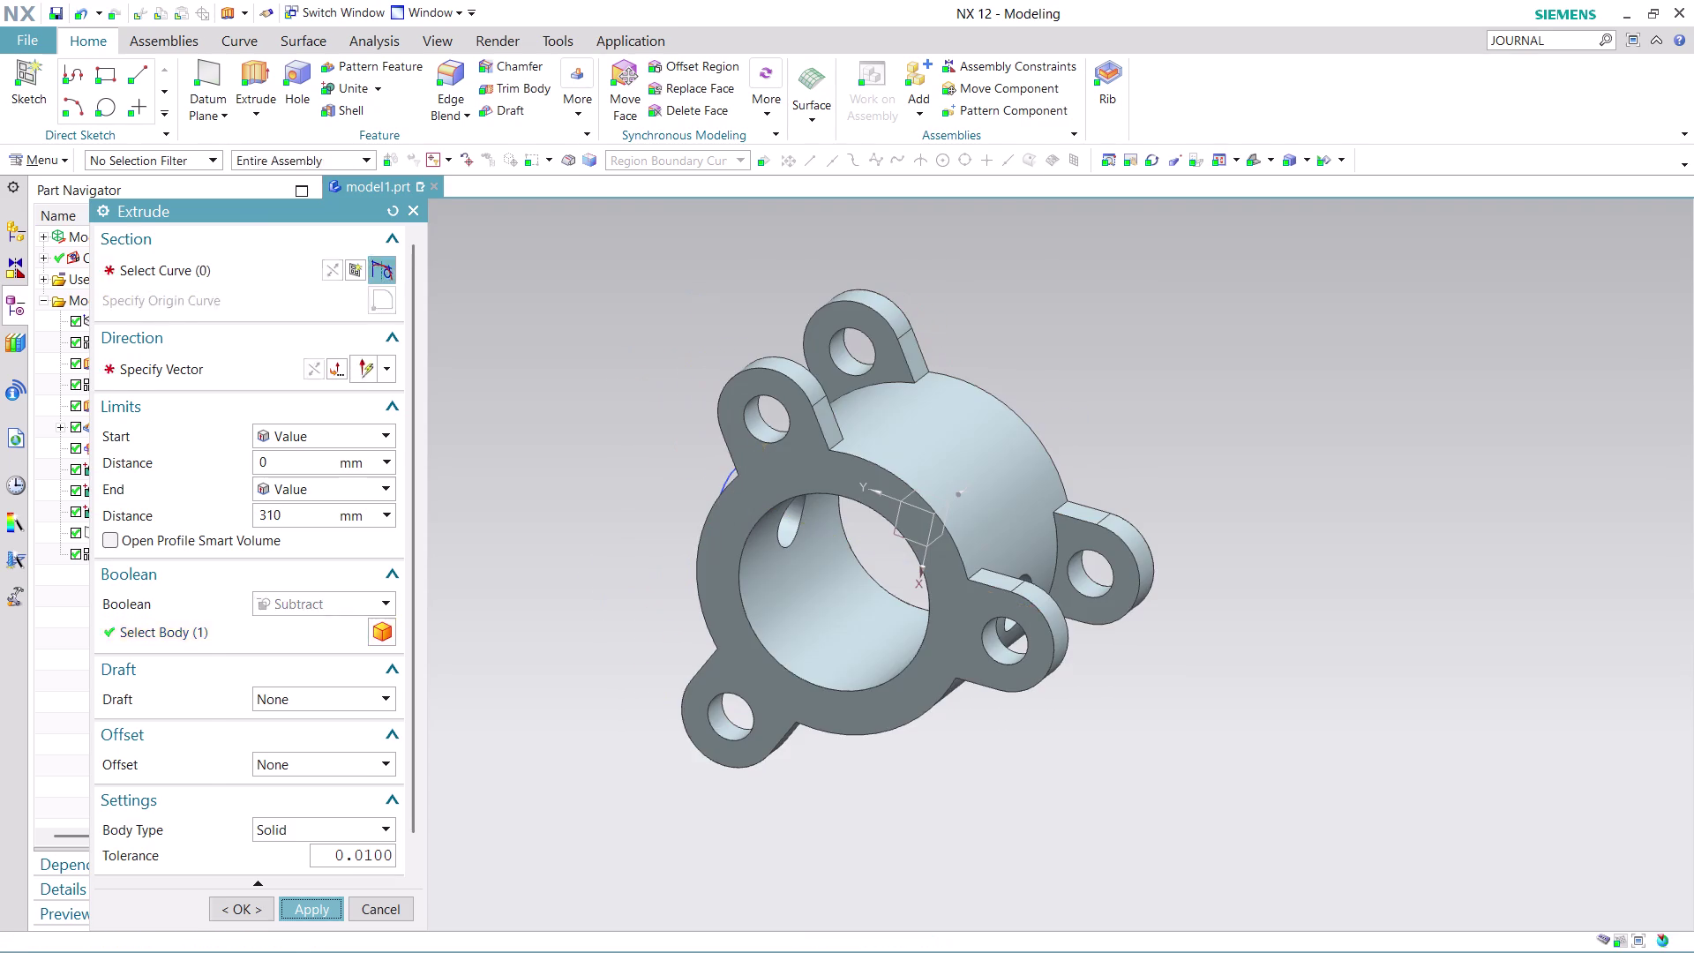
Orbit the housing to inspect the new cross hole from the side.
middle_drag(704, 307, 708, 319)
scroll(down, 3)
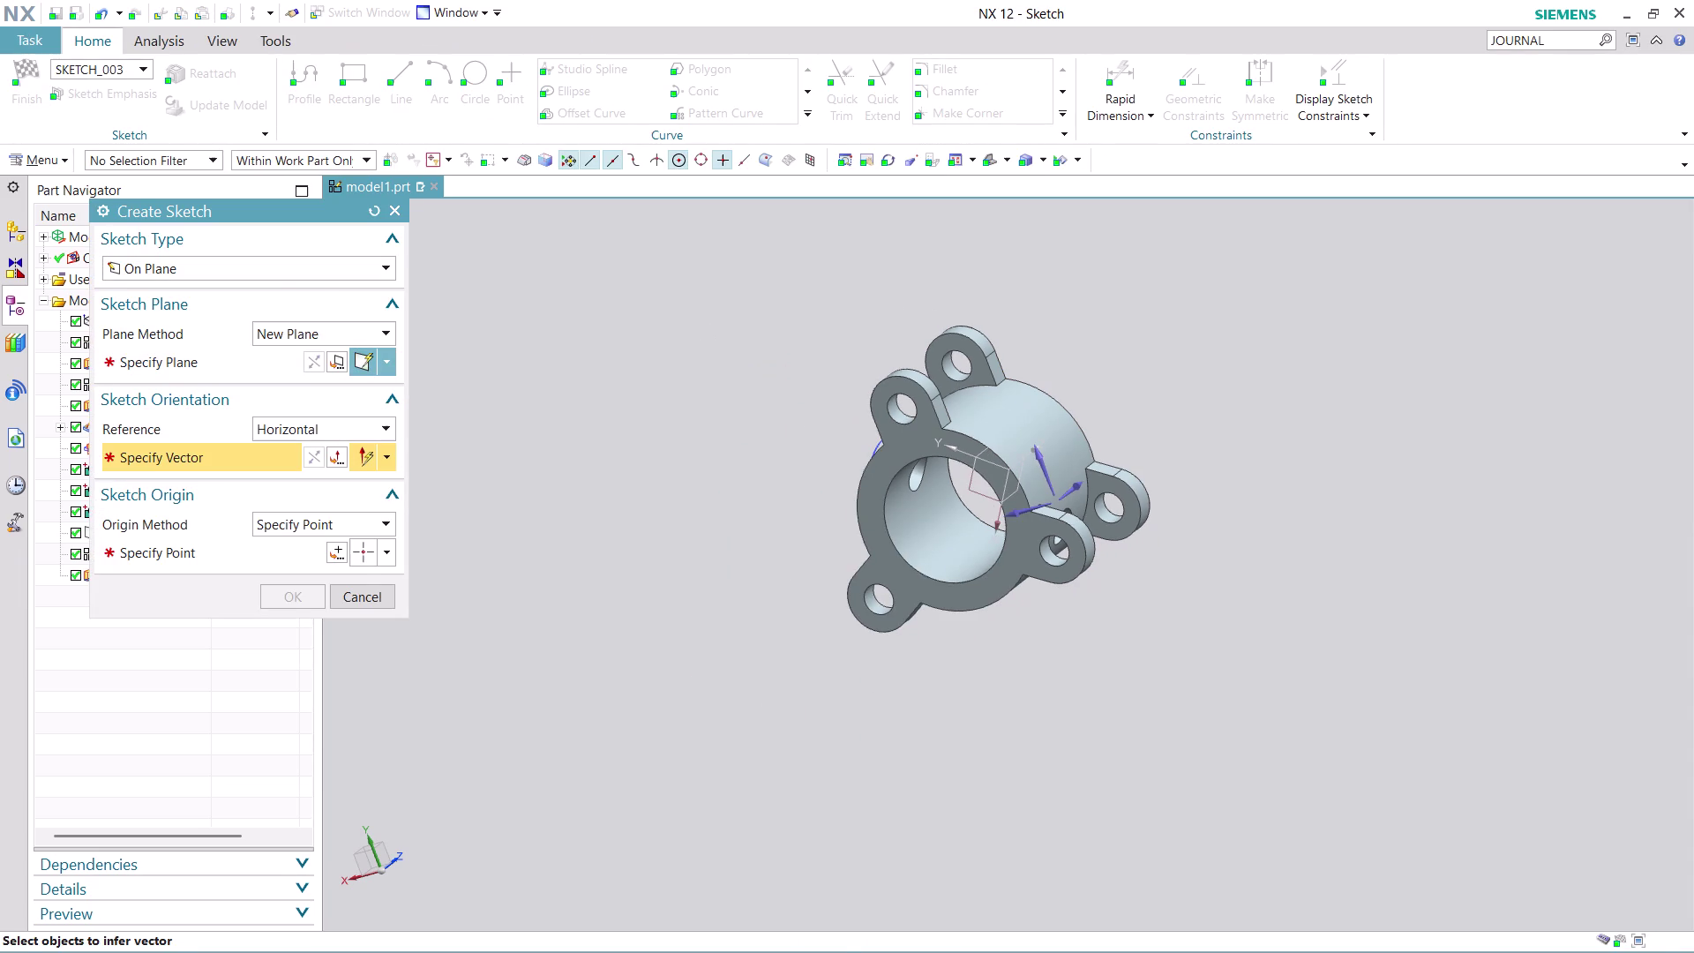
middle_drag(1133, 369, 903, 335)
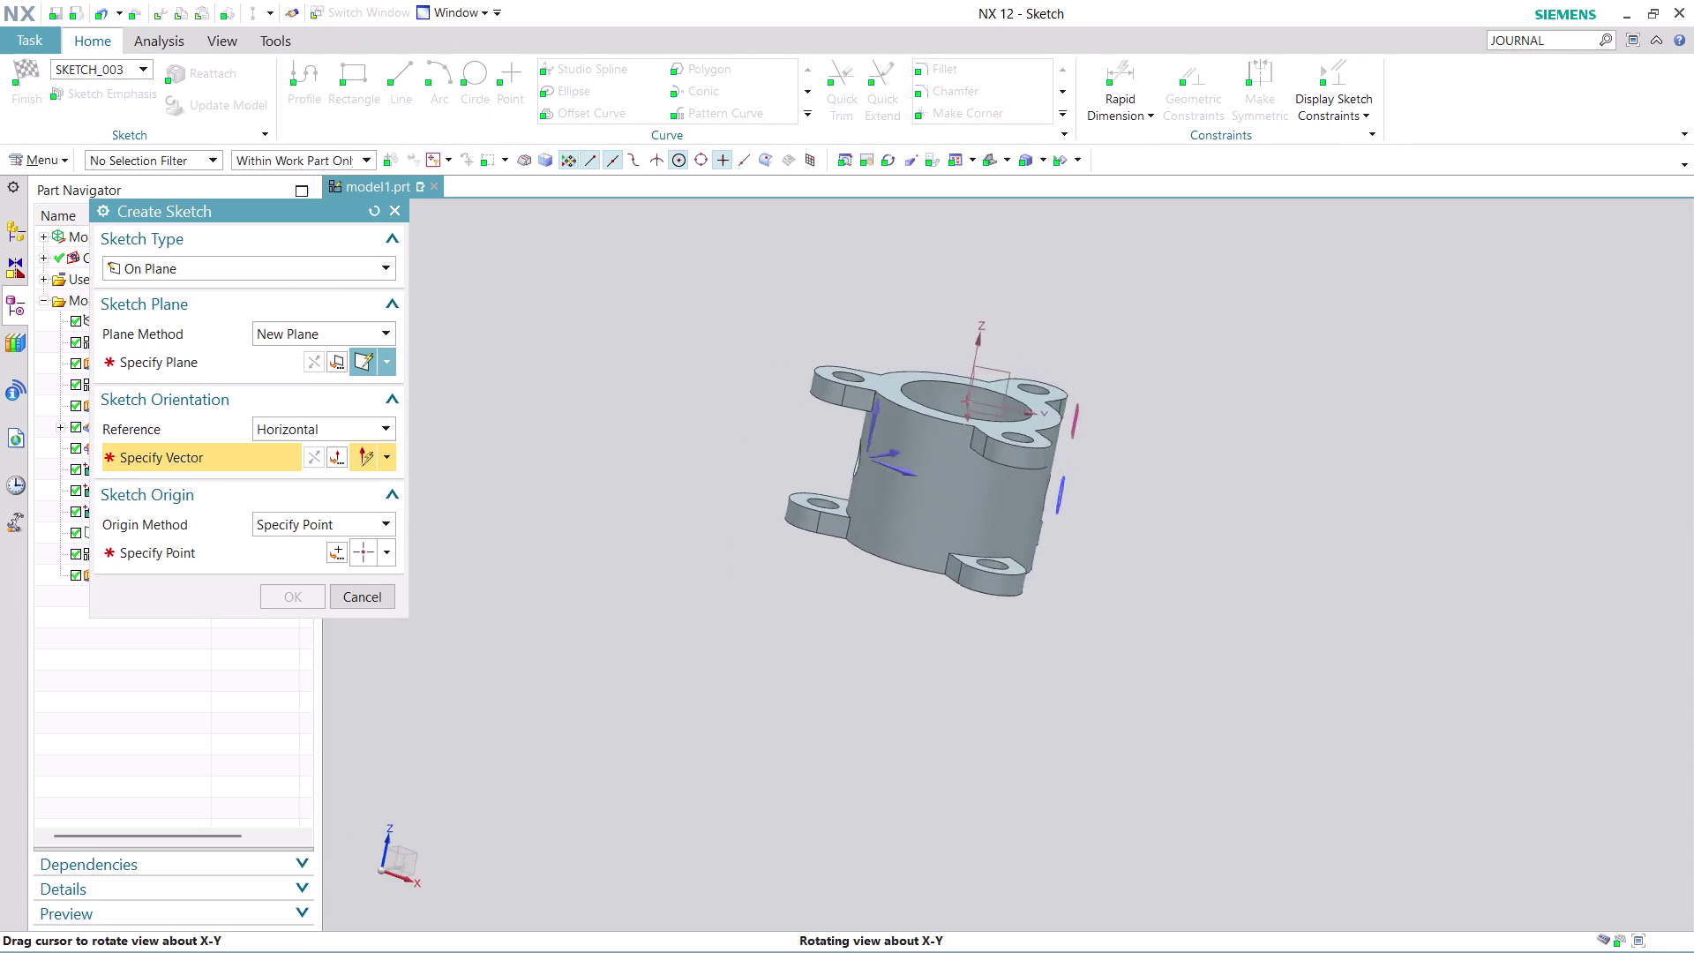
middle_drag(903, 334, 631, 322)
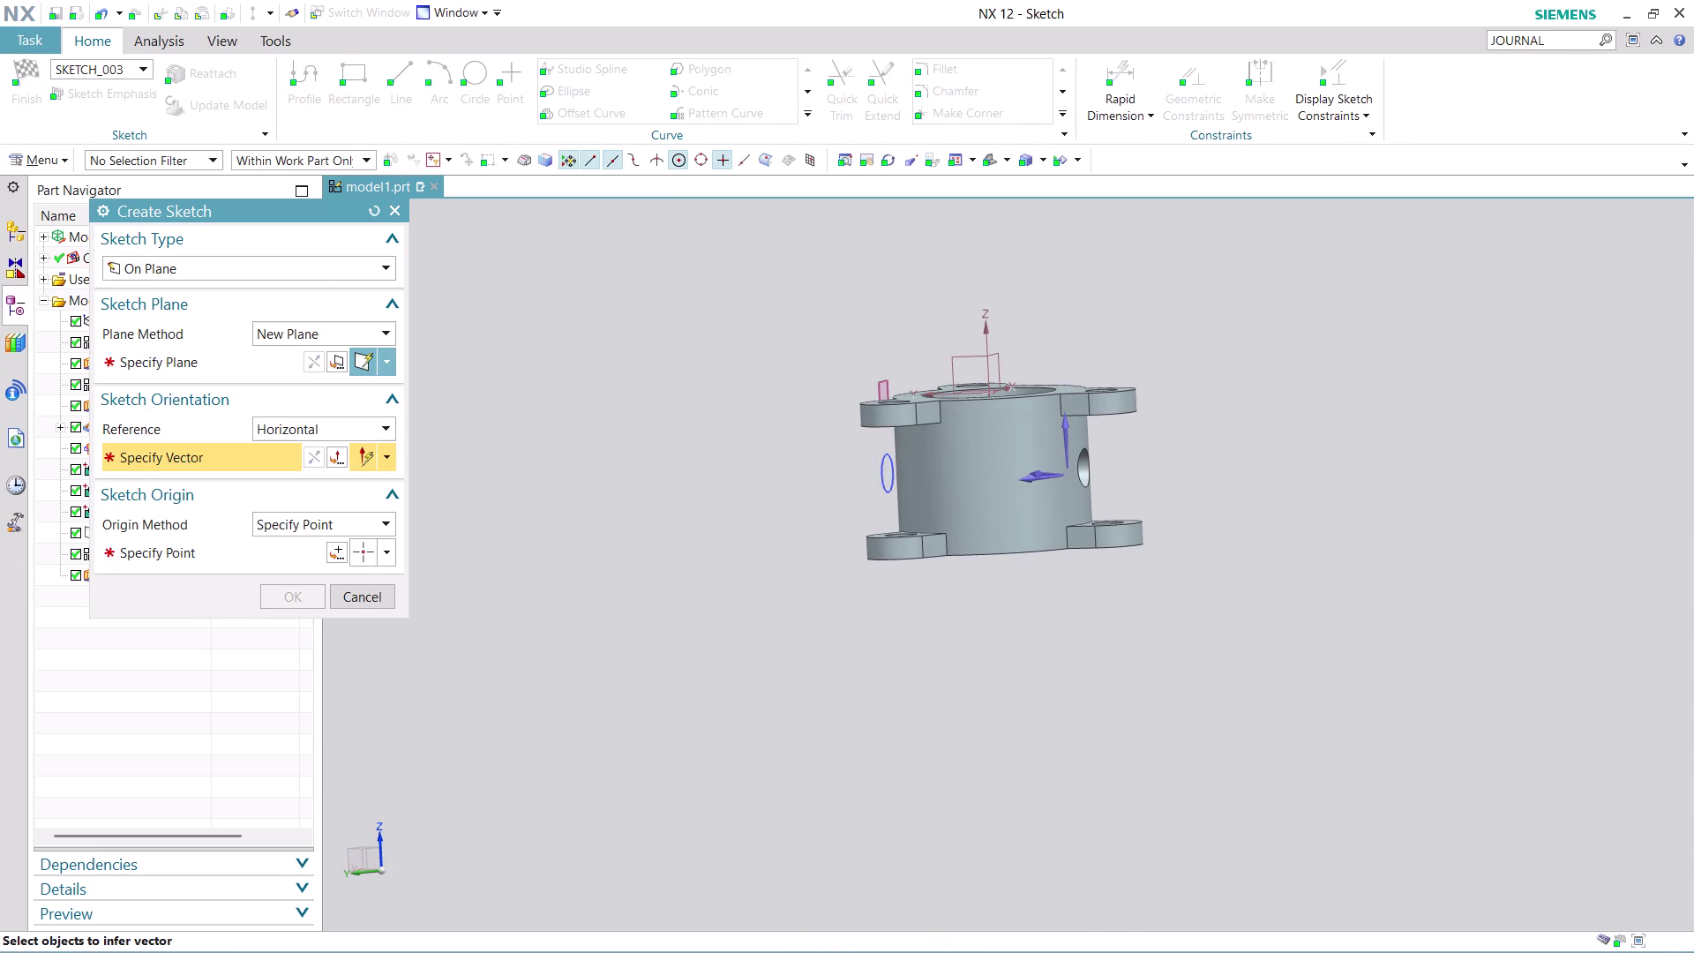
scroll(up, 3)
middle_drag(1219, 460, 1051, 448)
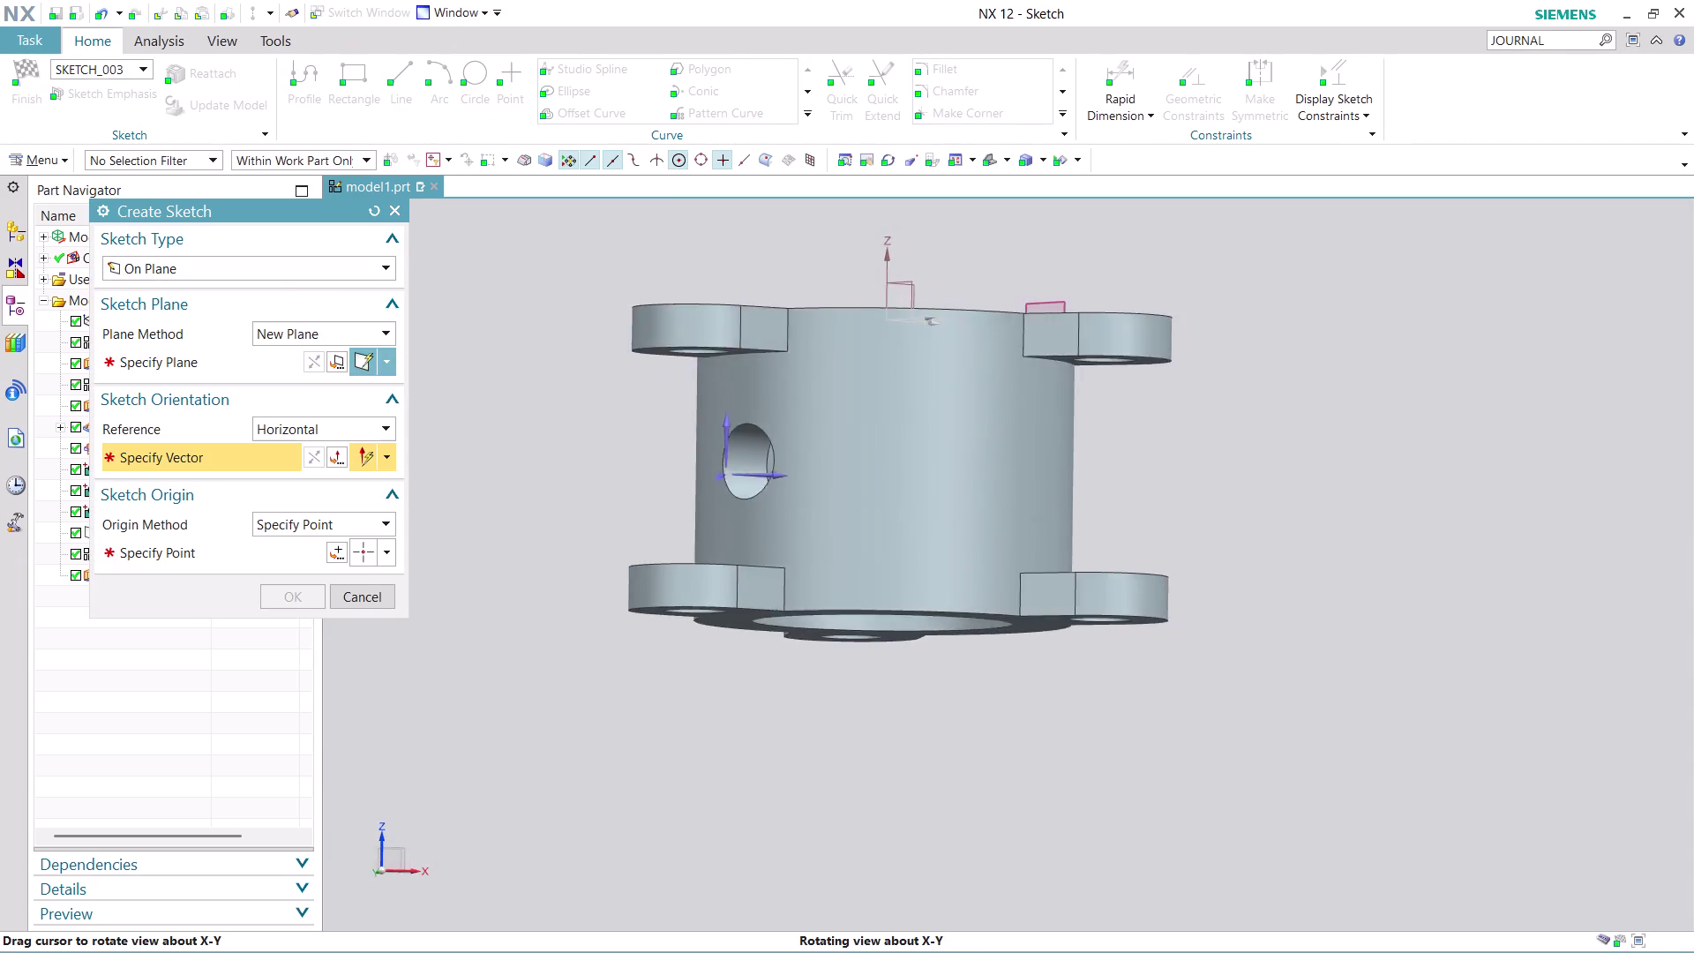
middle_drag(1051, 448, 988, 467)
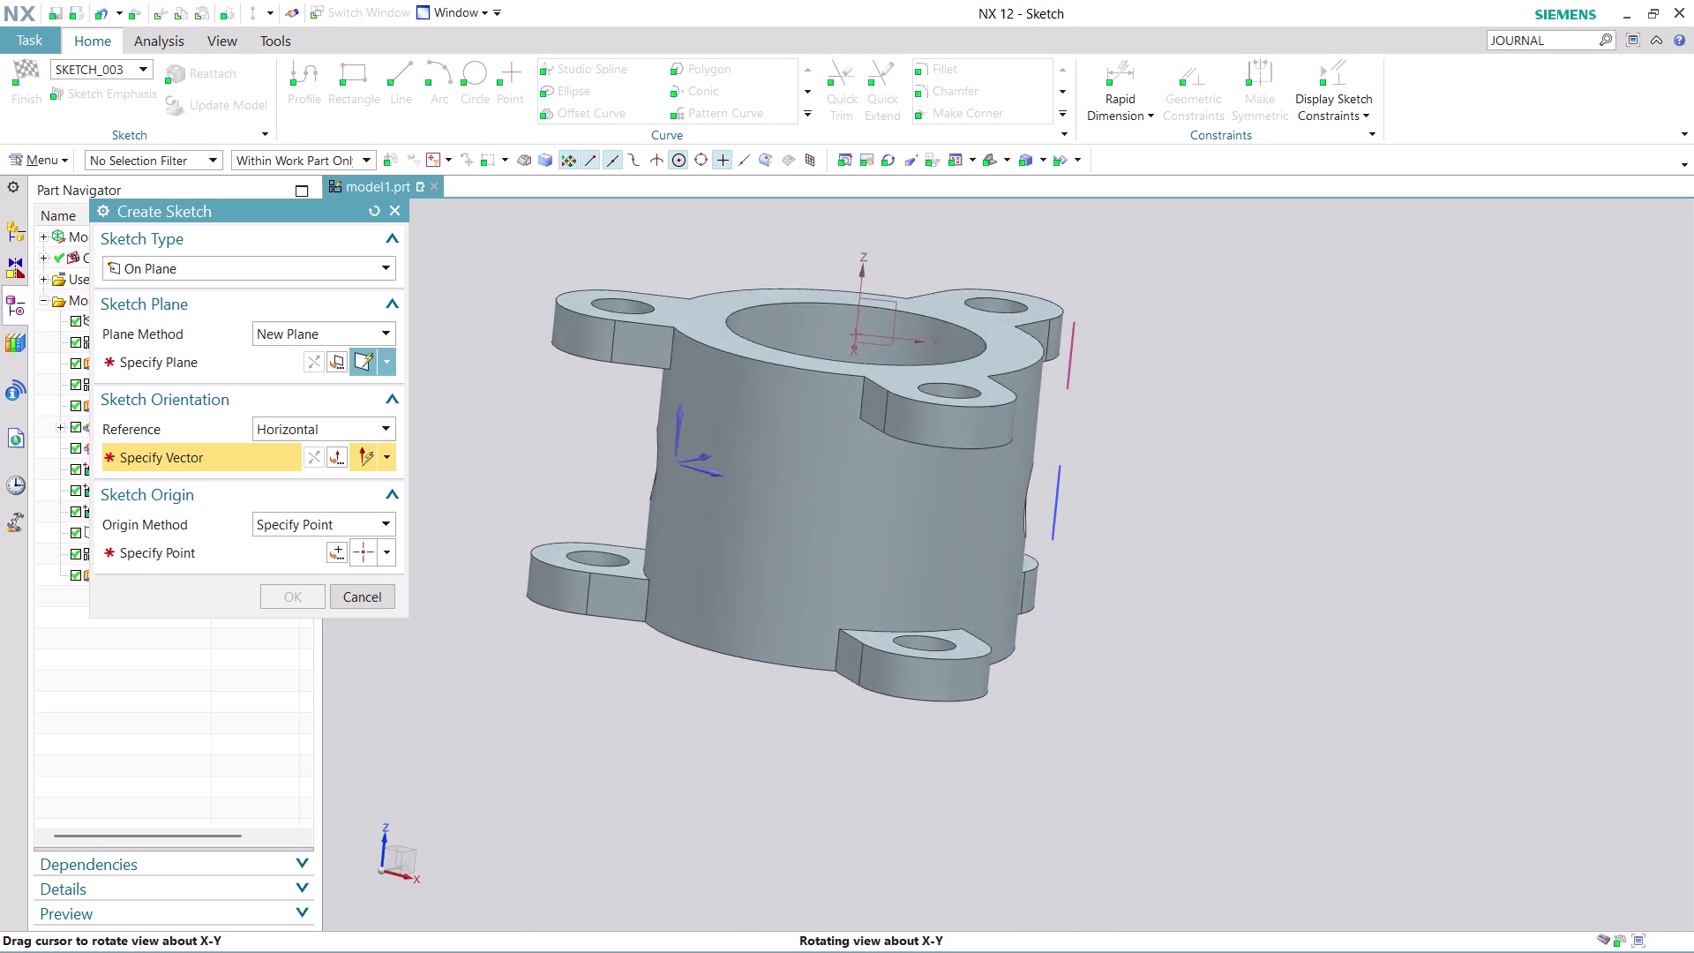
middle_drag(989, 468, 1258, 486)
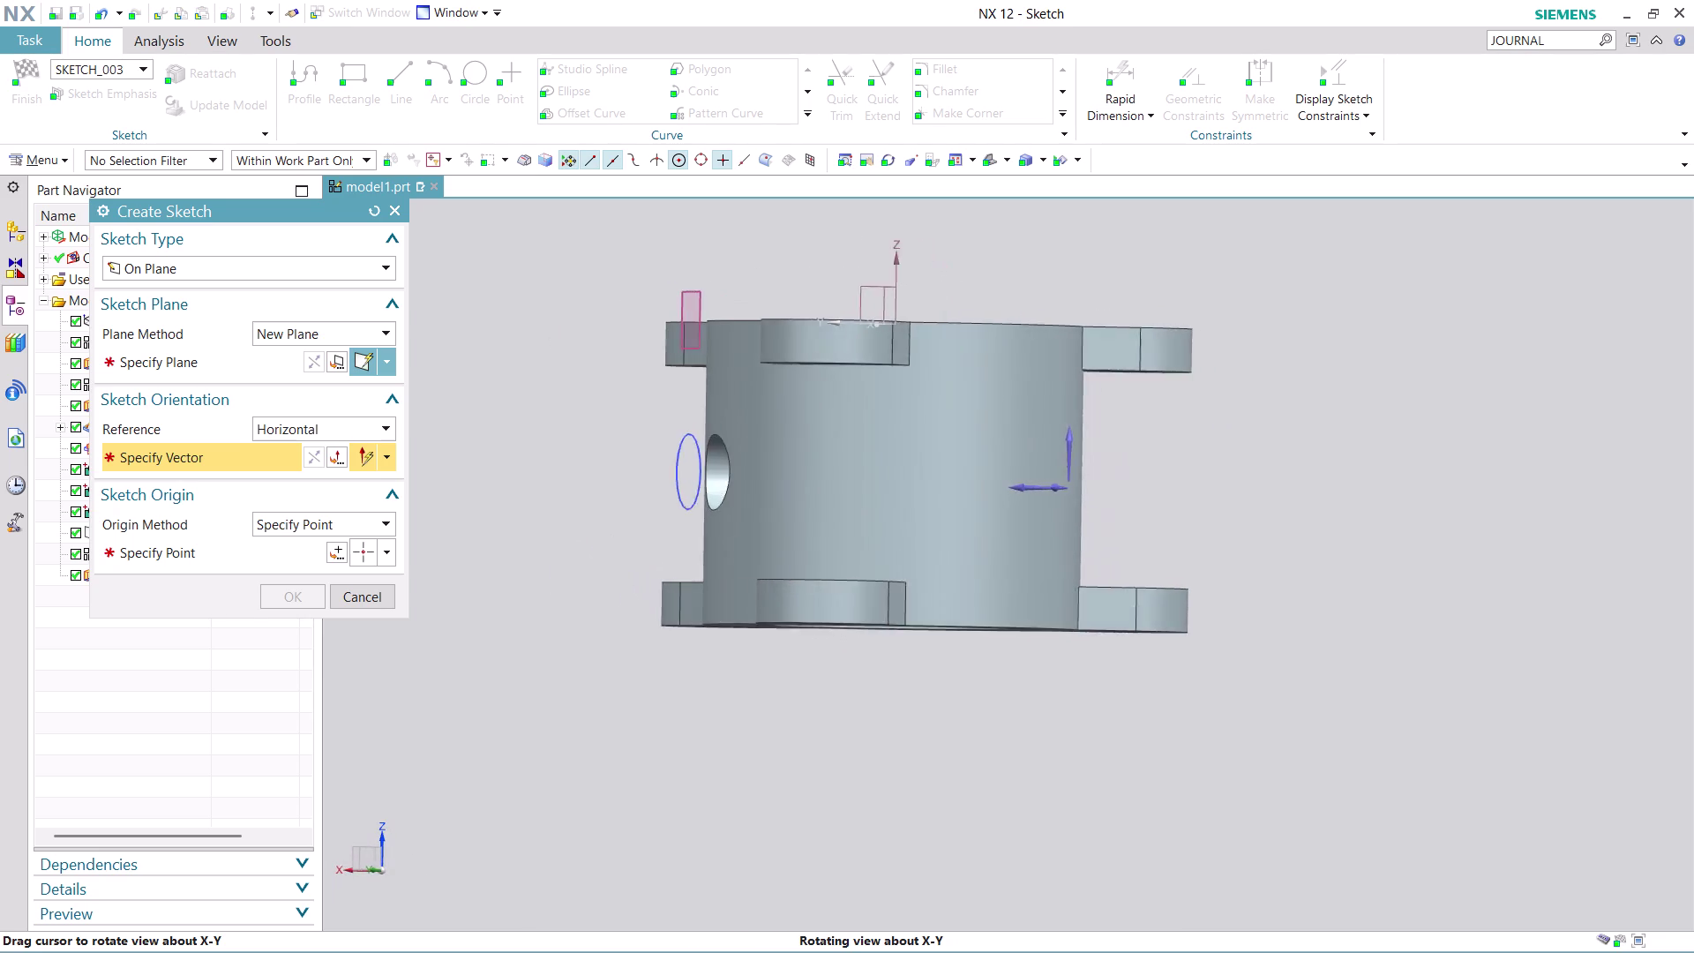
middle_drag(1258, 486, 1339, 491)
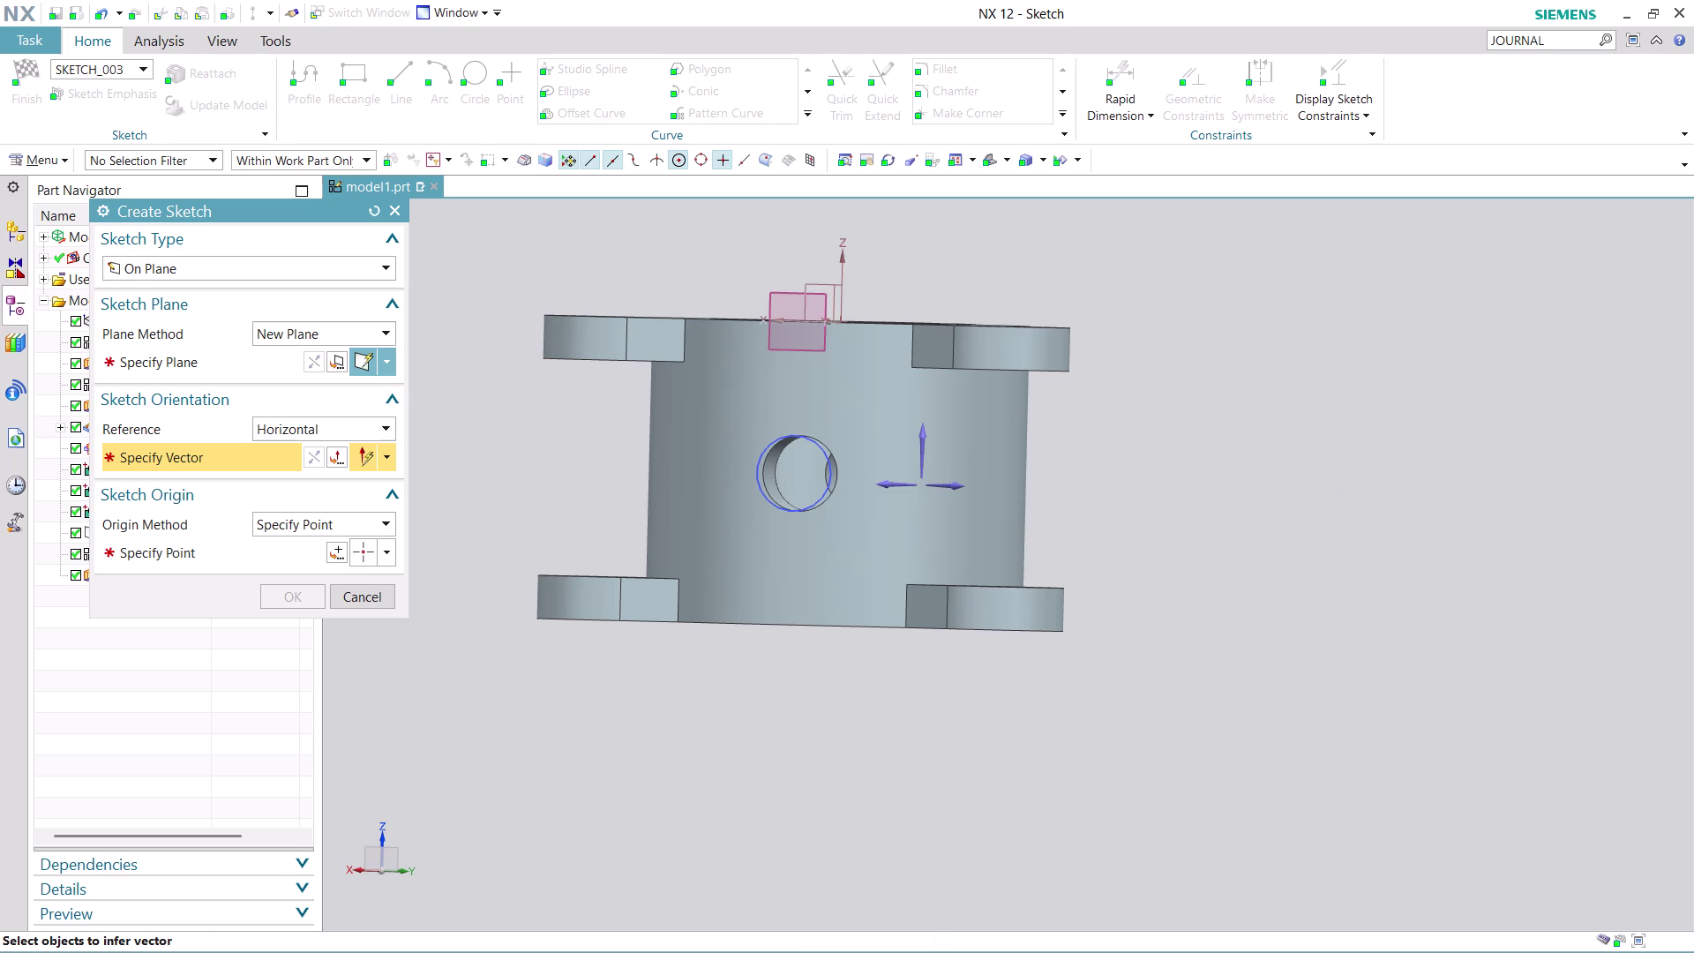
Return the housing to a straight-on view and cancel the Create Sketch dialog.
scroll(down, 3)
scroll(up, 3)
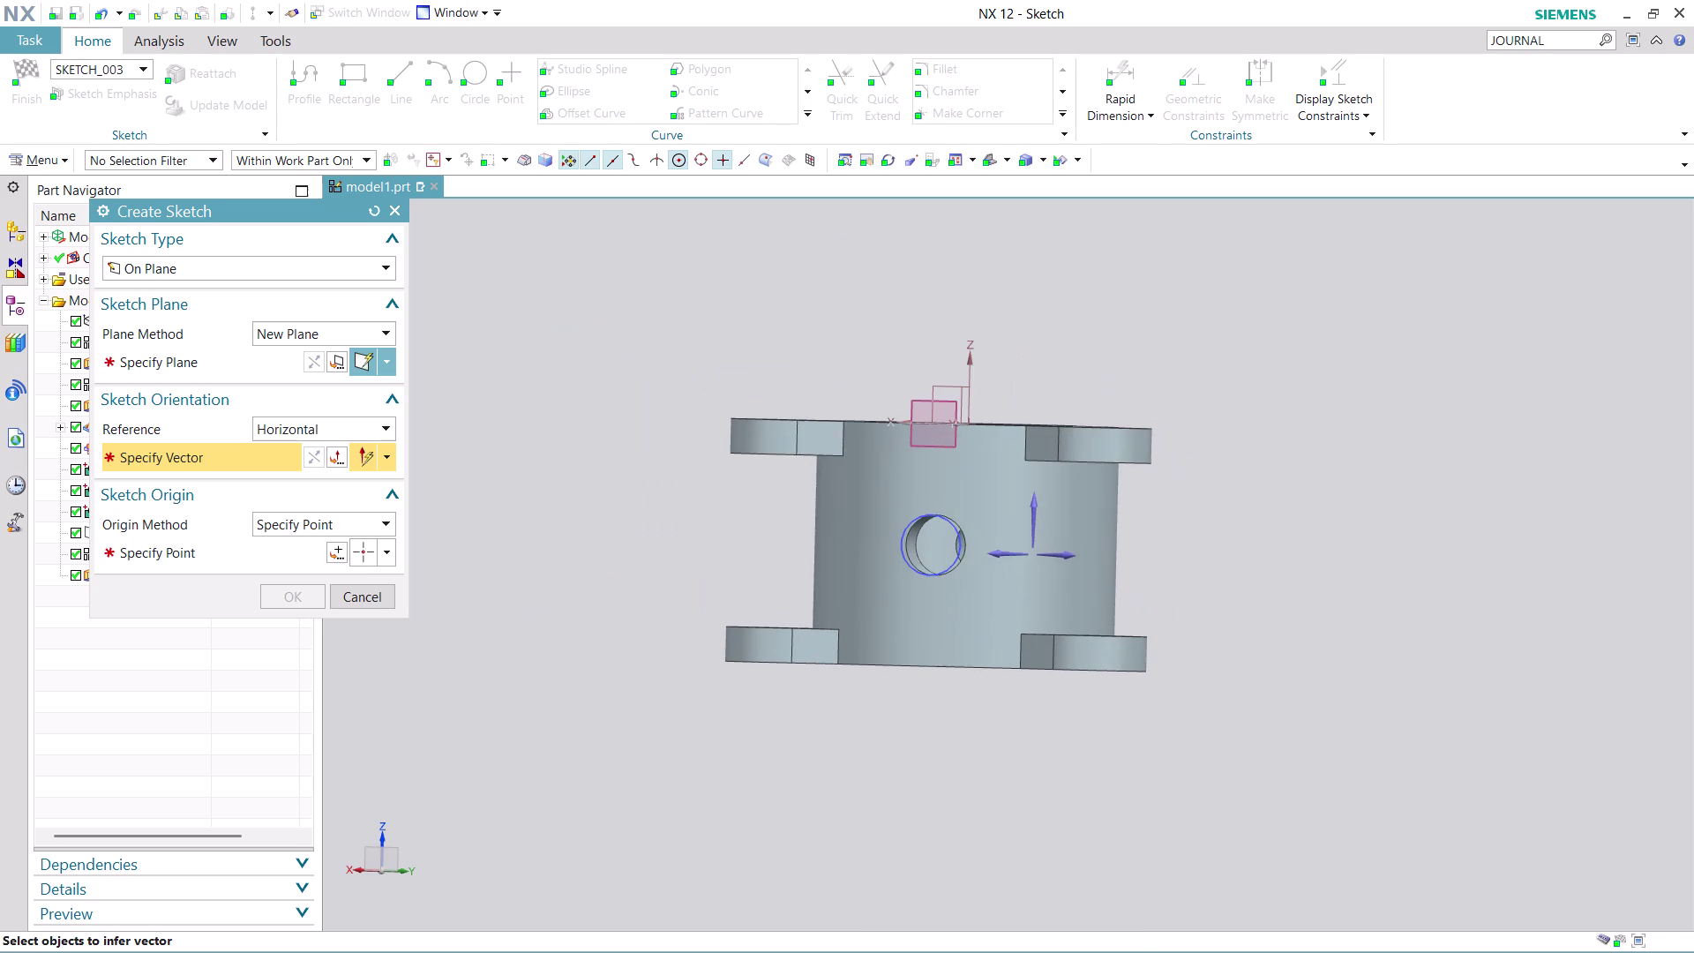
middle_drag(1245, 482, 1139, 491)
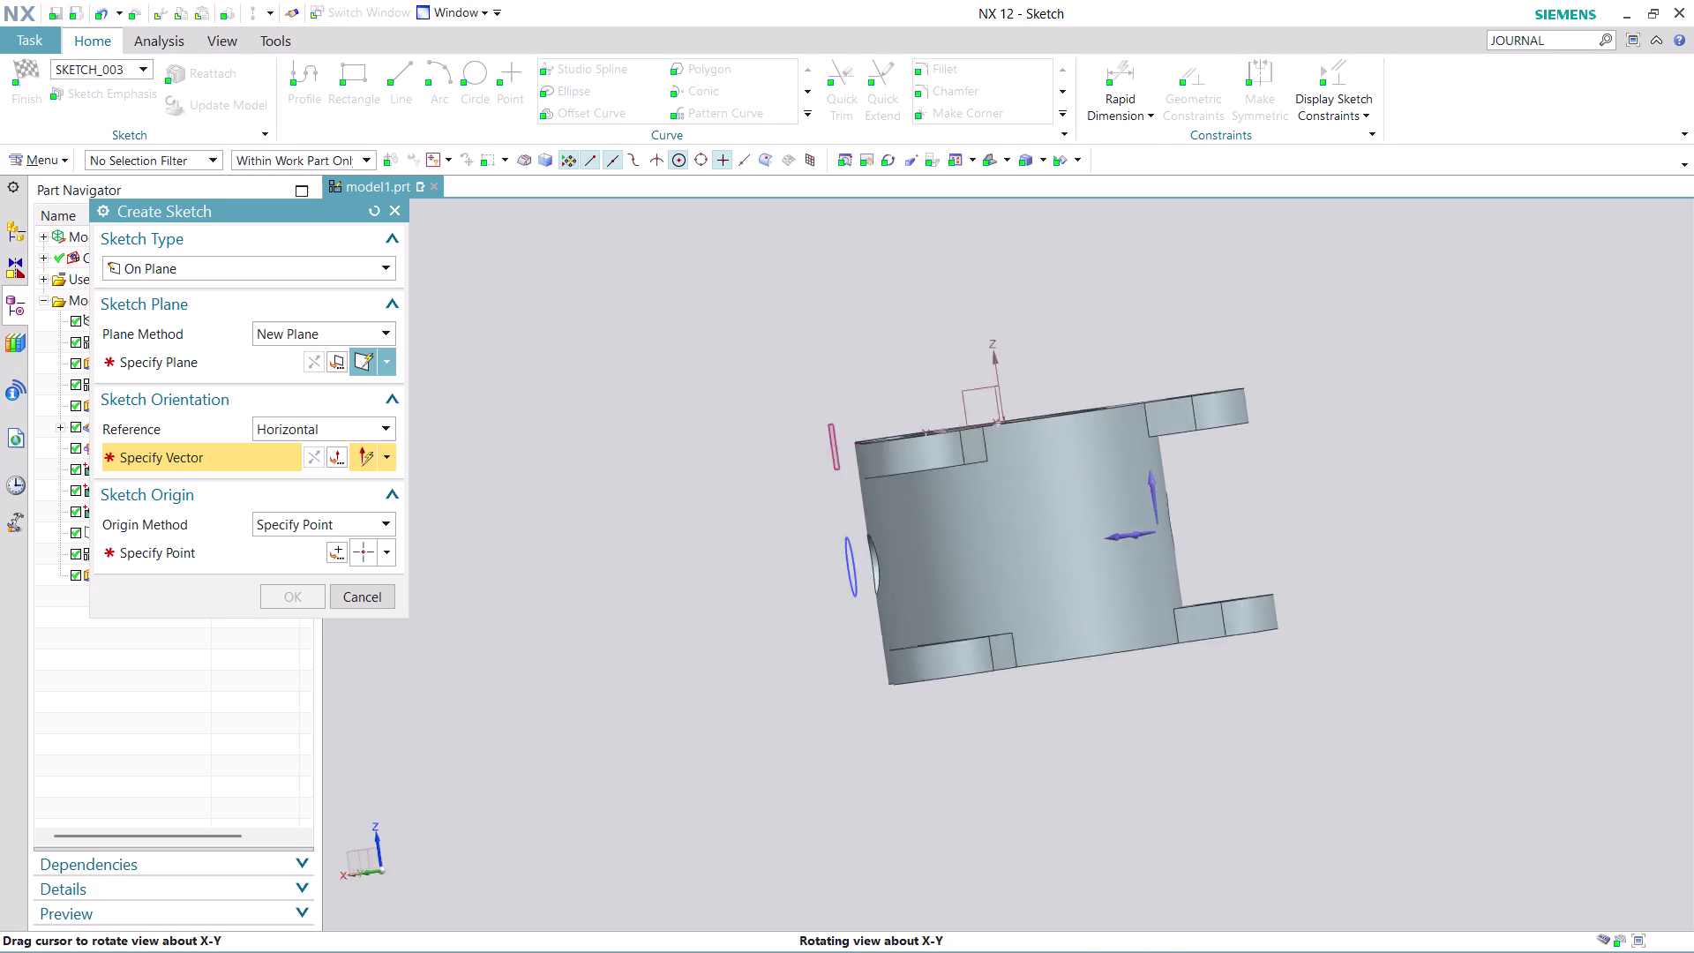
middle_drag(1139, 490, 1271, 464)
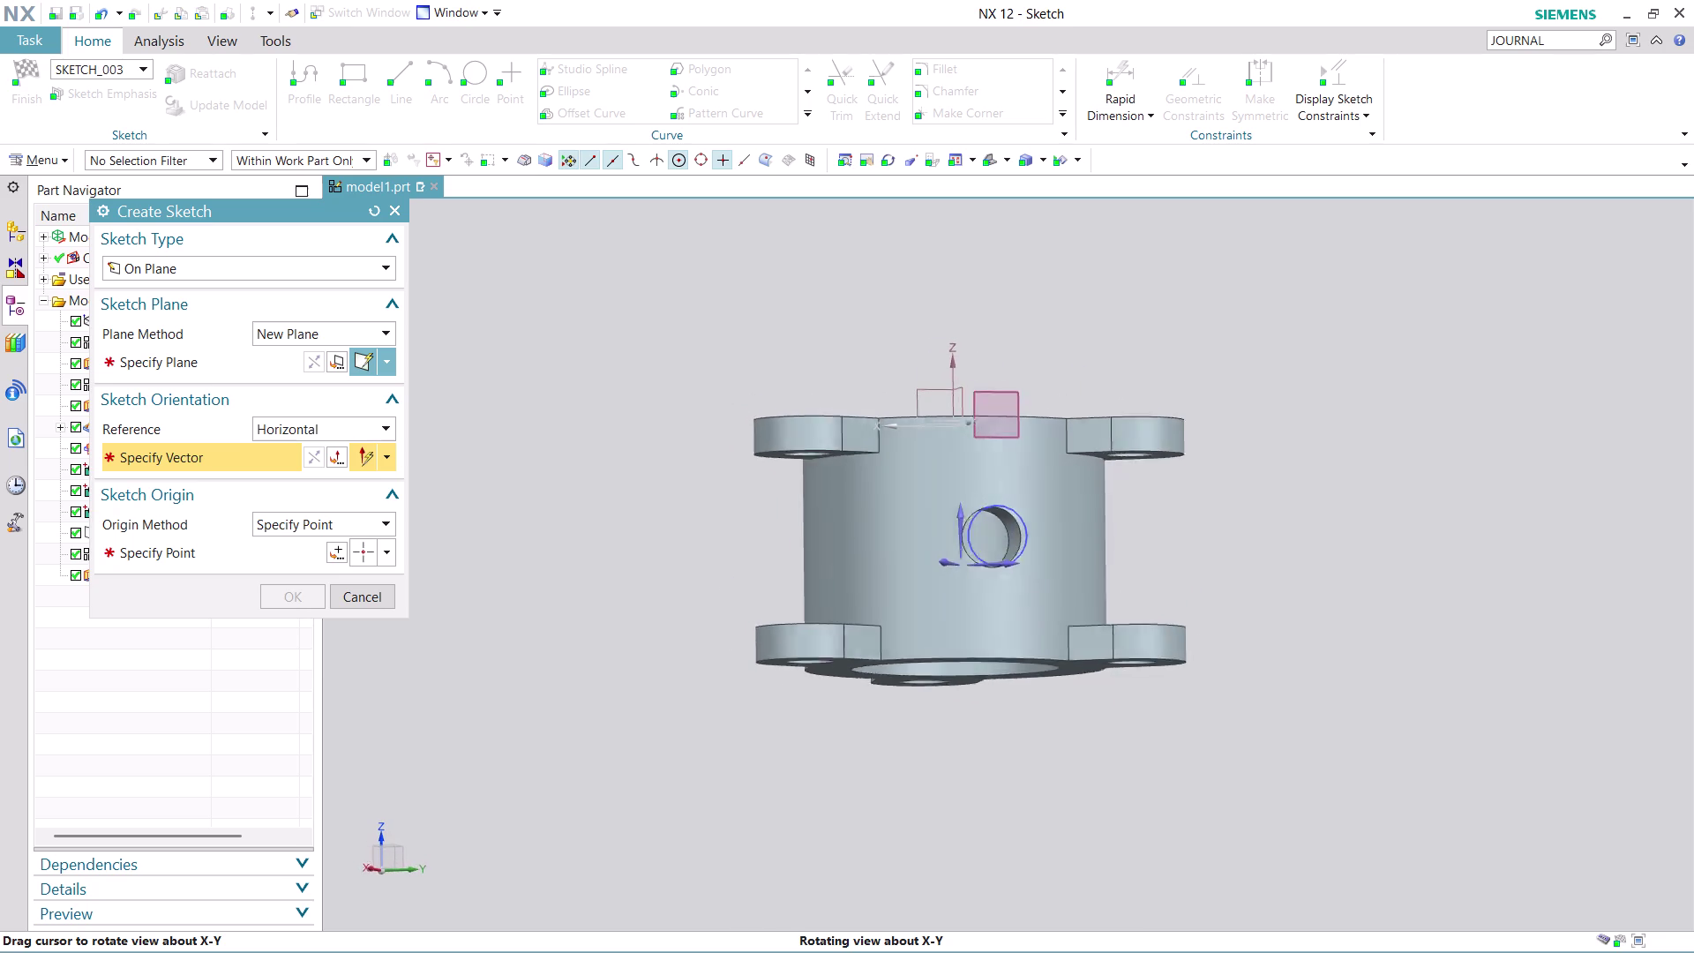
middle_drag(1271, 464, 1253, 472)
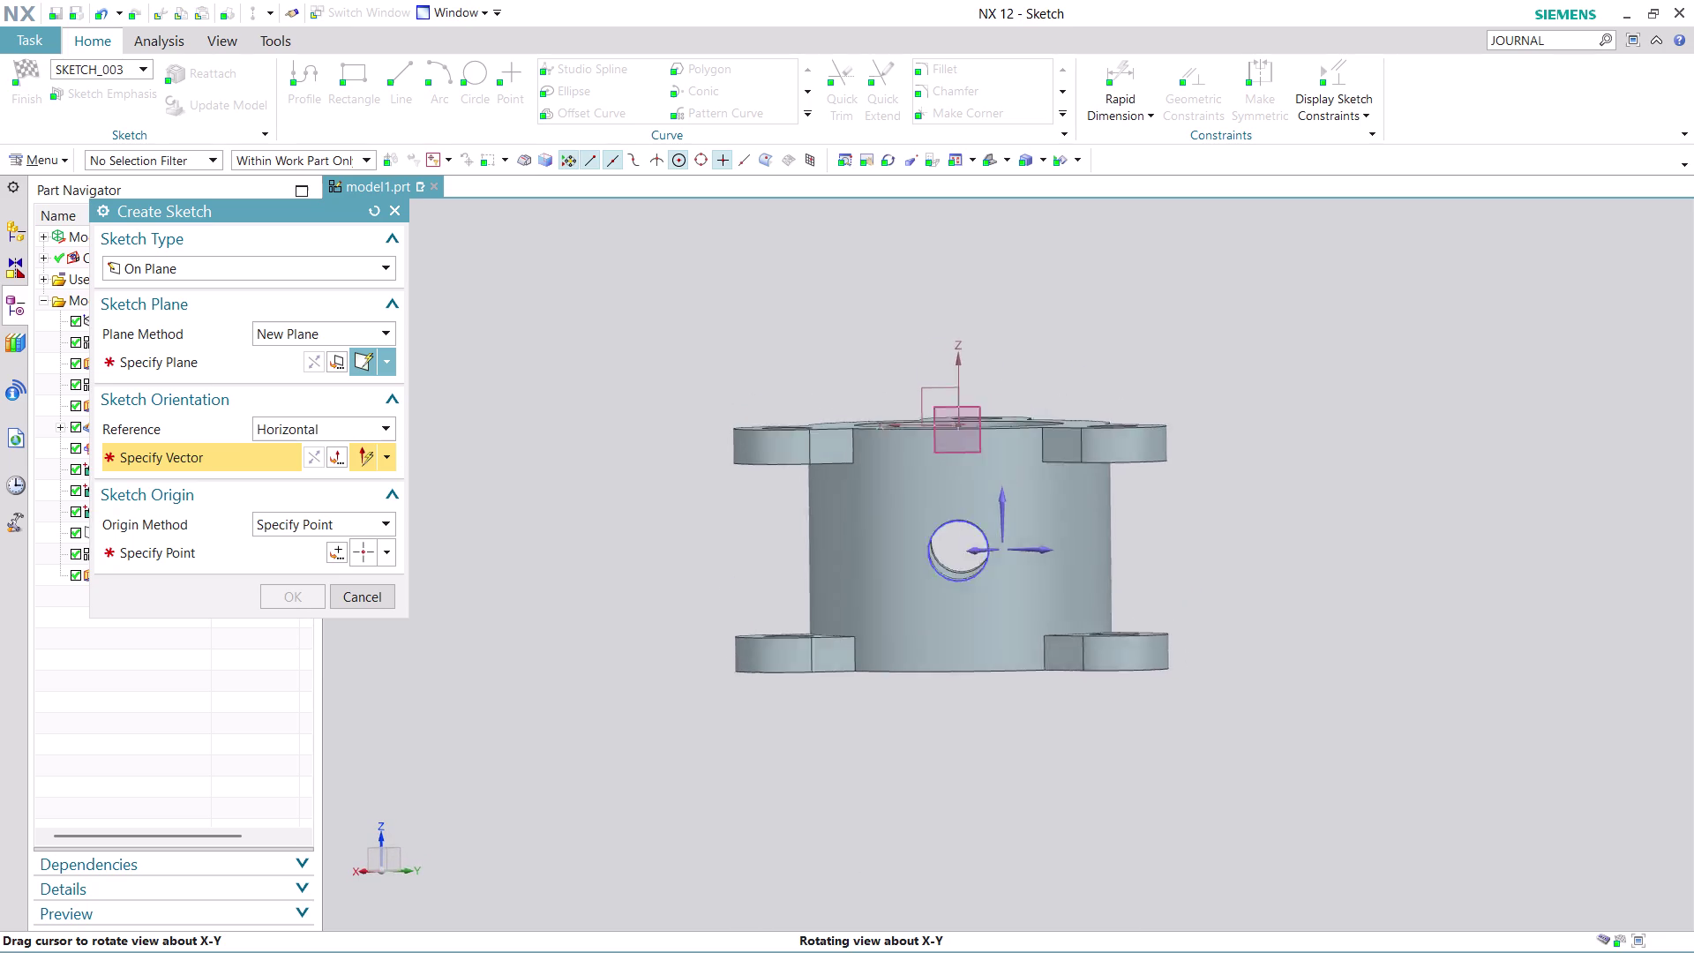
middle_drag(1253, 472, 1253, 471)
scroll(up, 3)
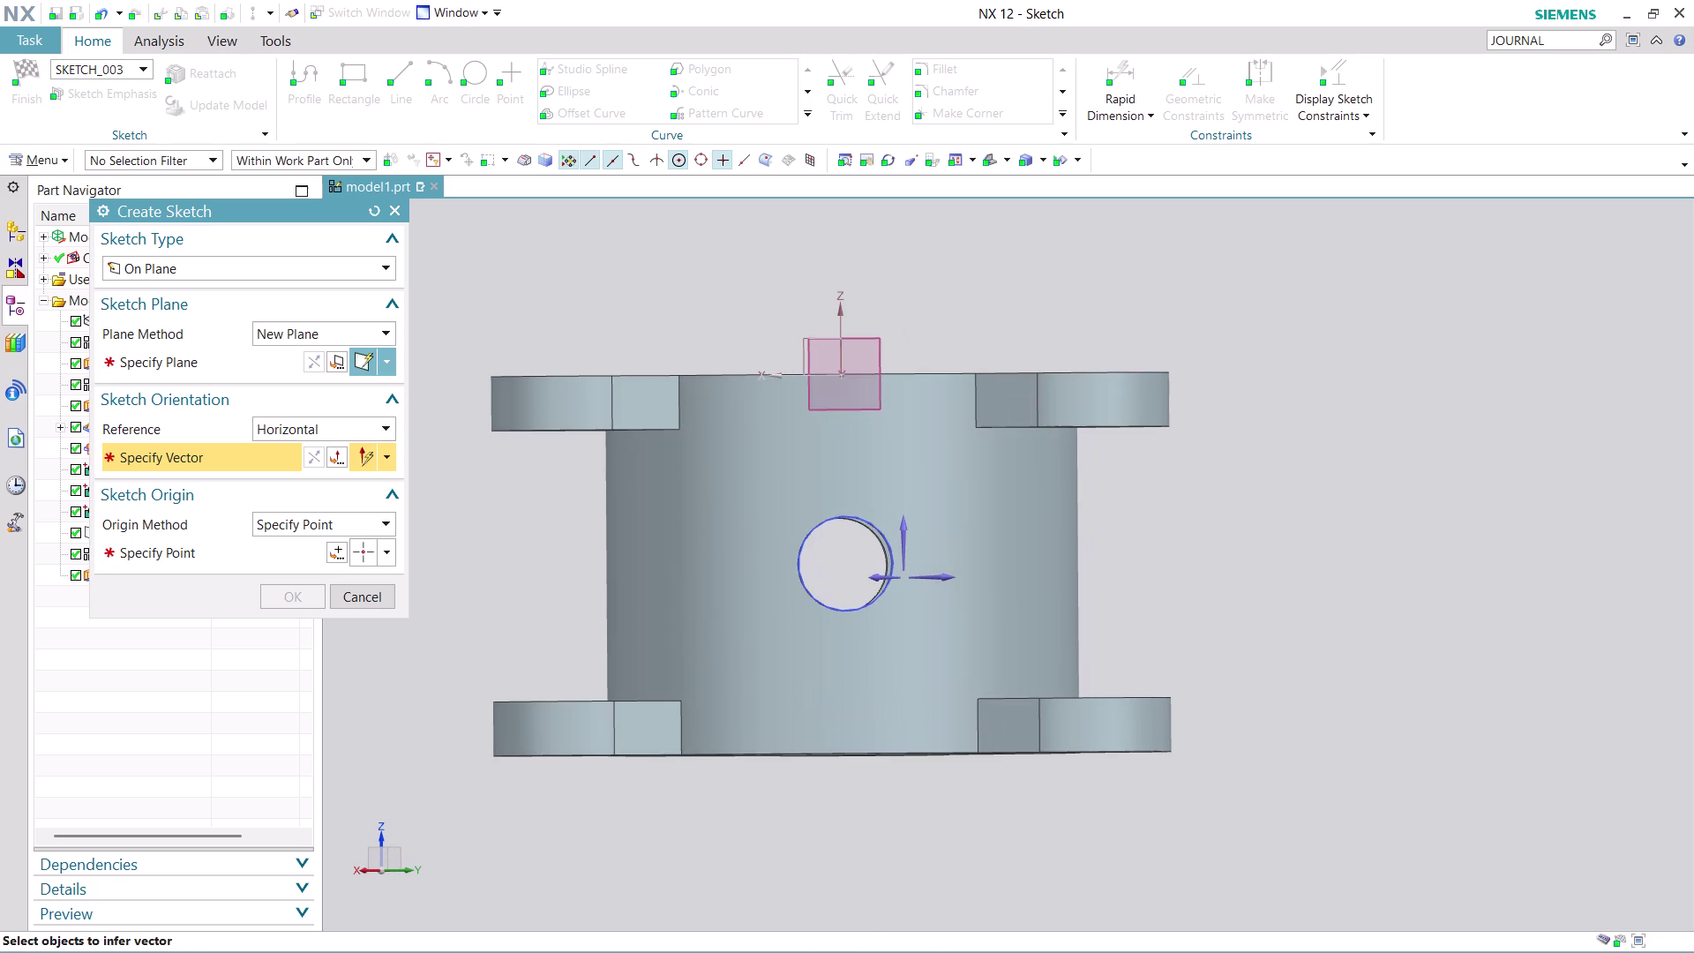
click(358, 587)
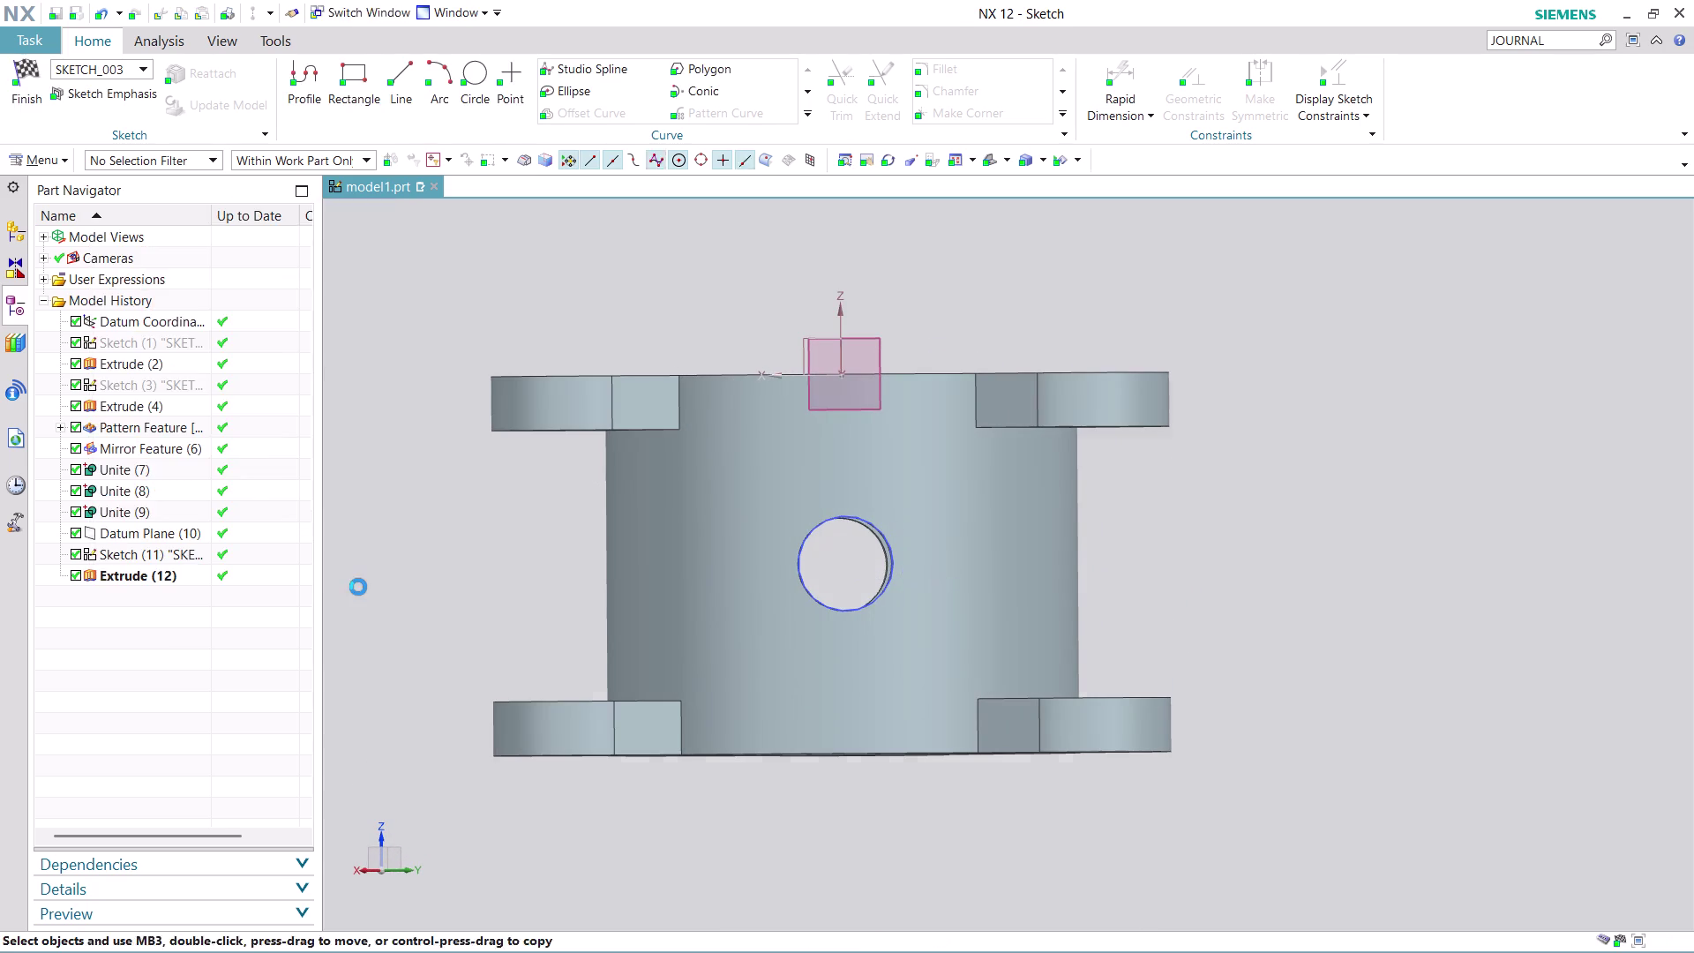
Exit sketching and create Sketch (13) on Datum Plane (10) with origin 0,0,0.
click(386, 917)
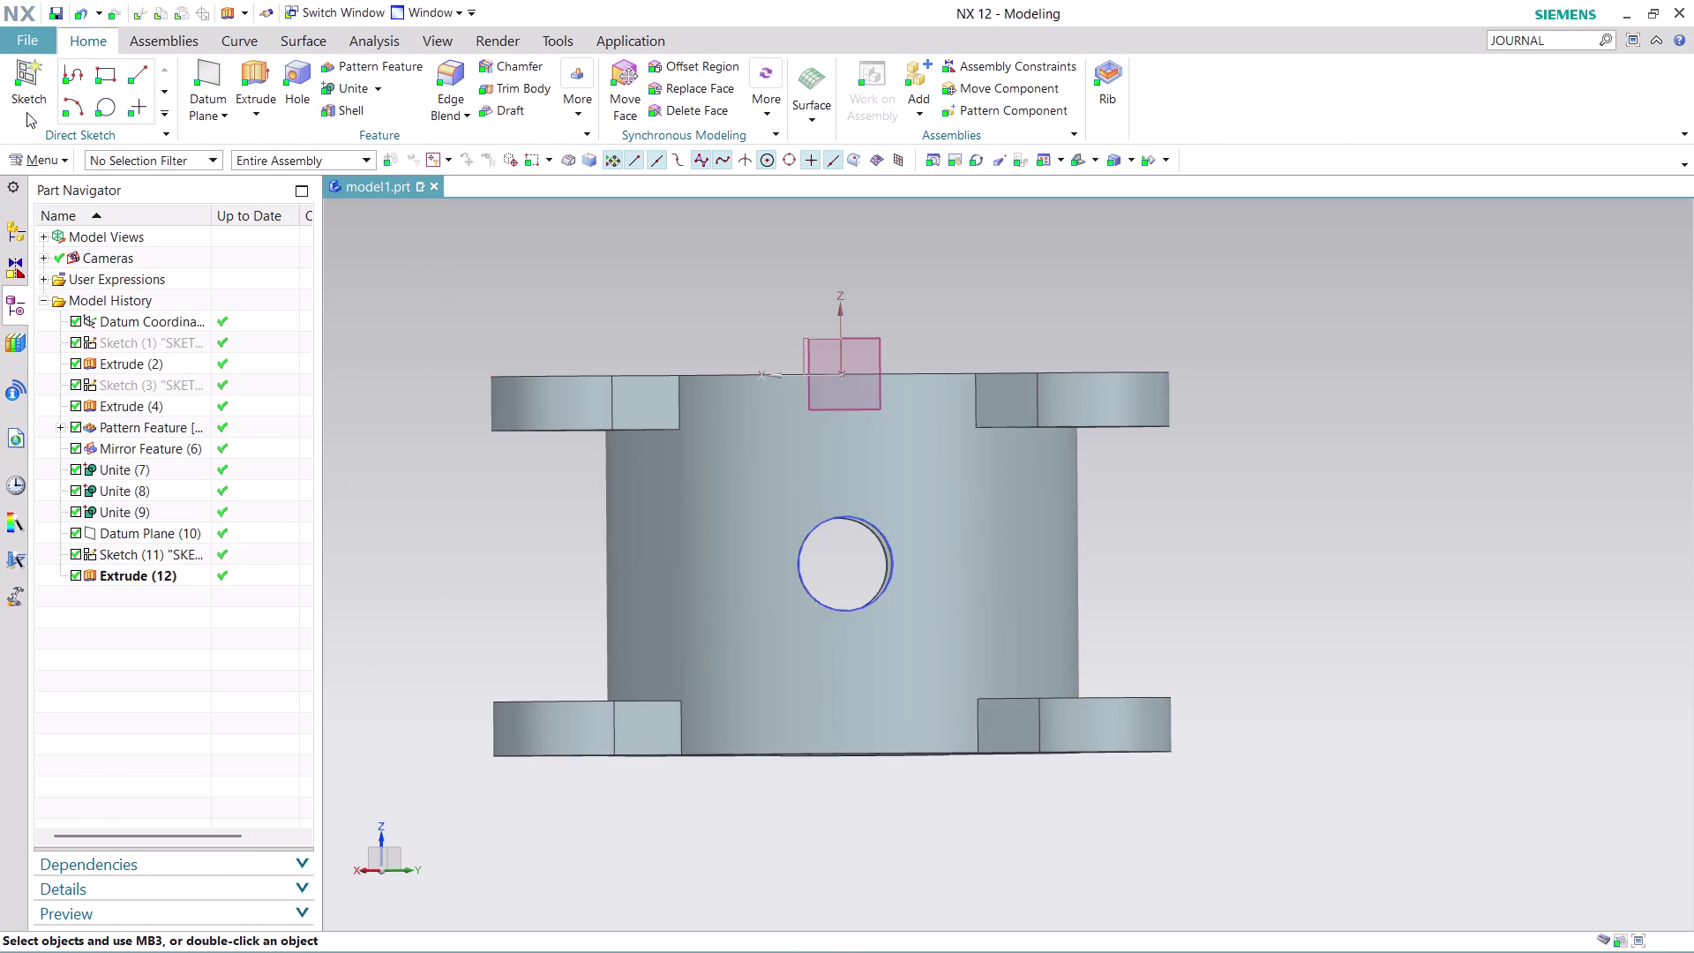
click(43, 158)
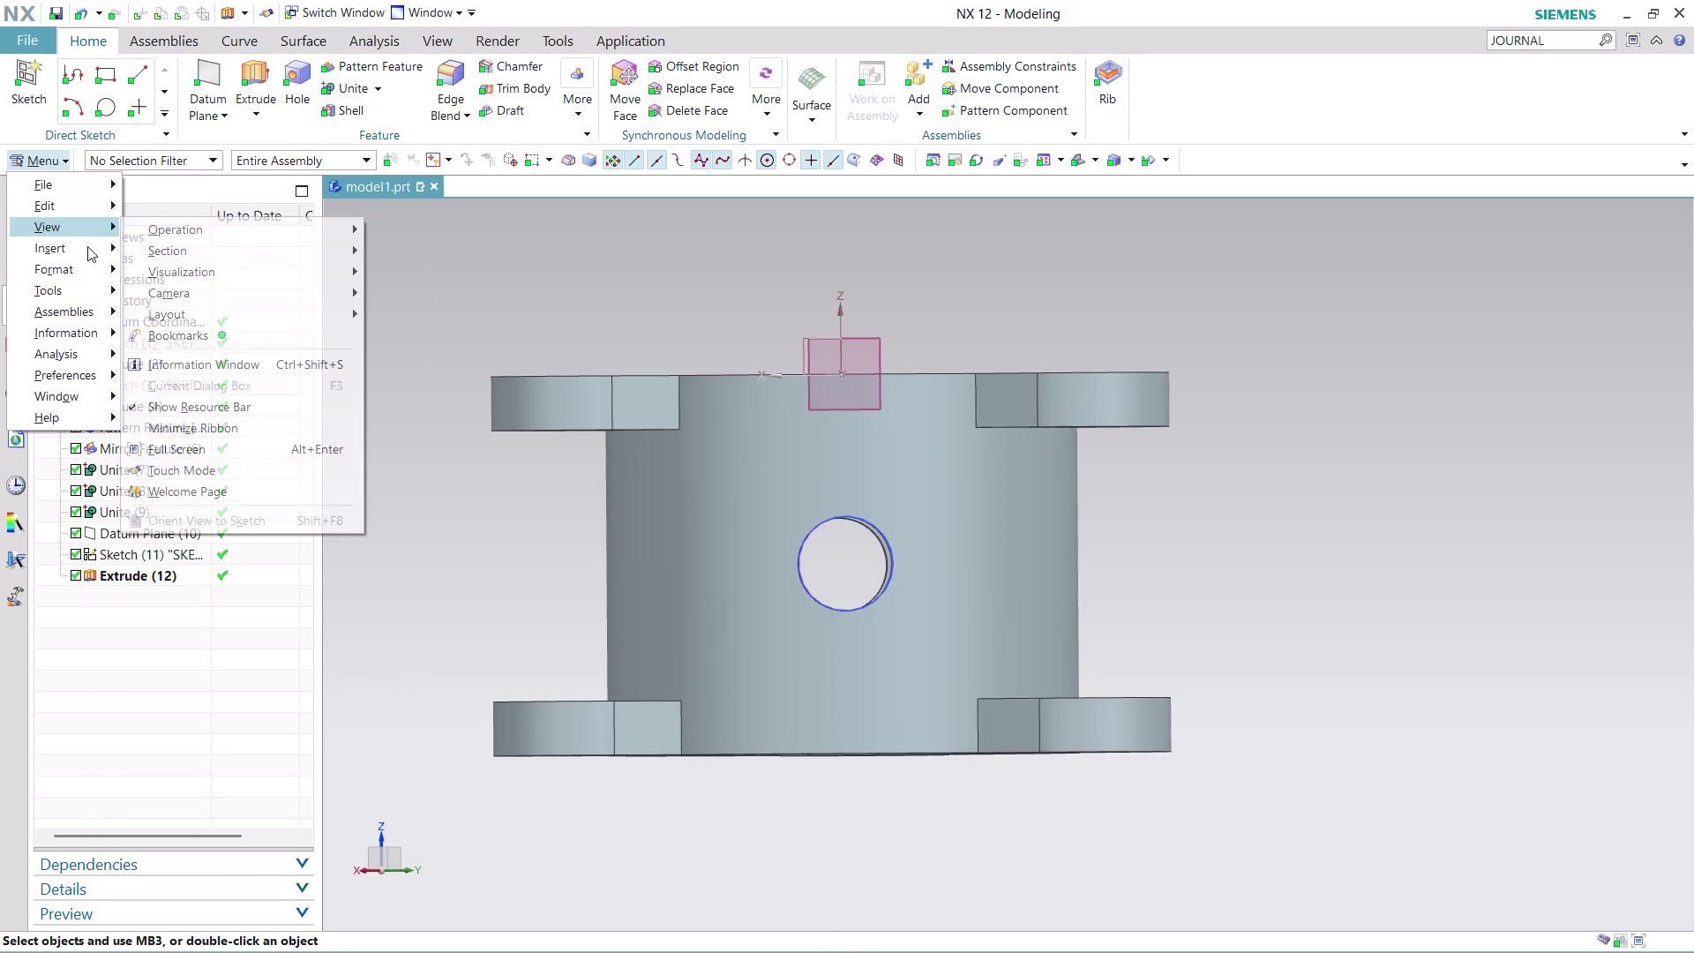
click(227, 267)
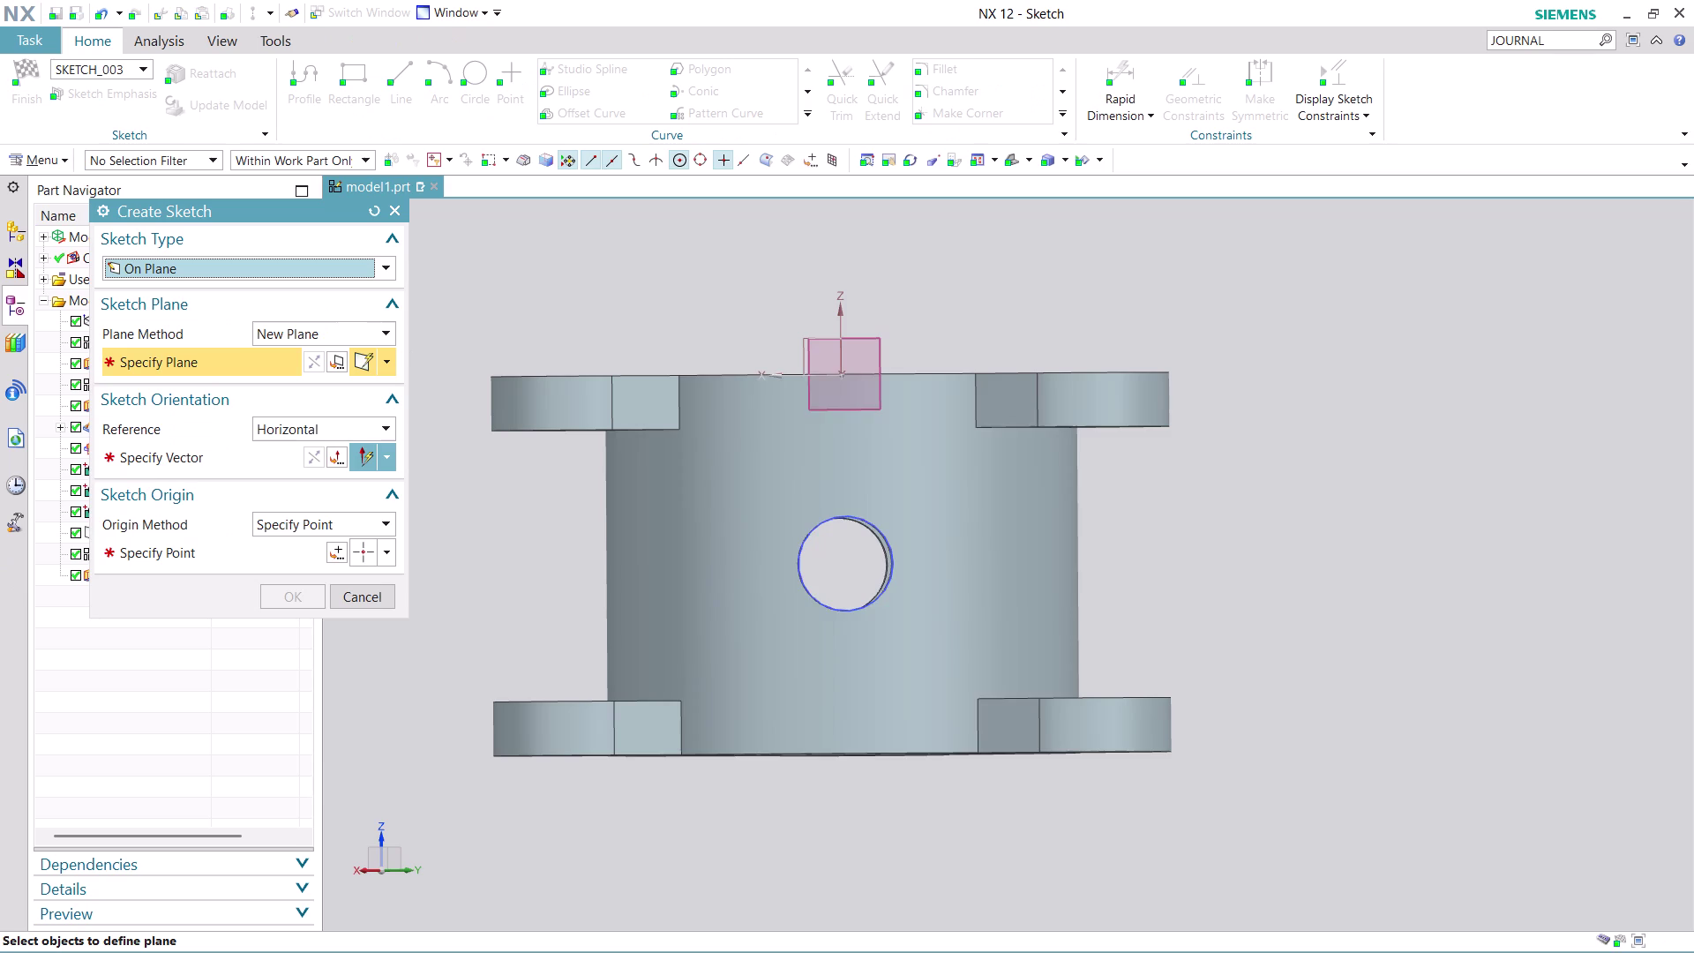
click(867, 336)
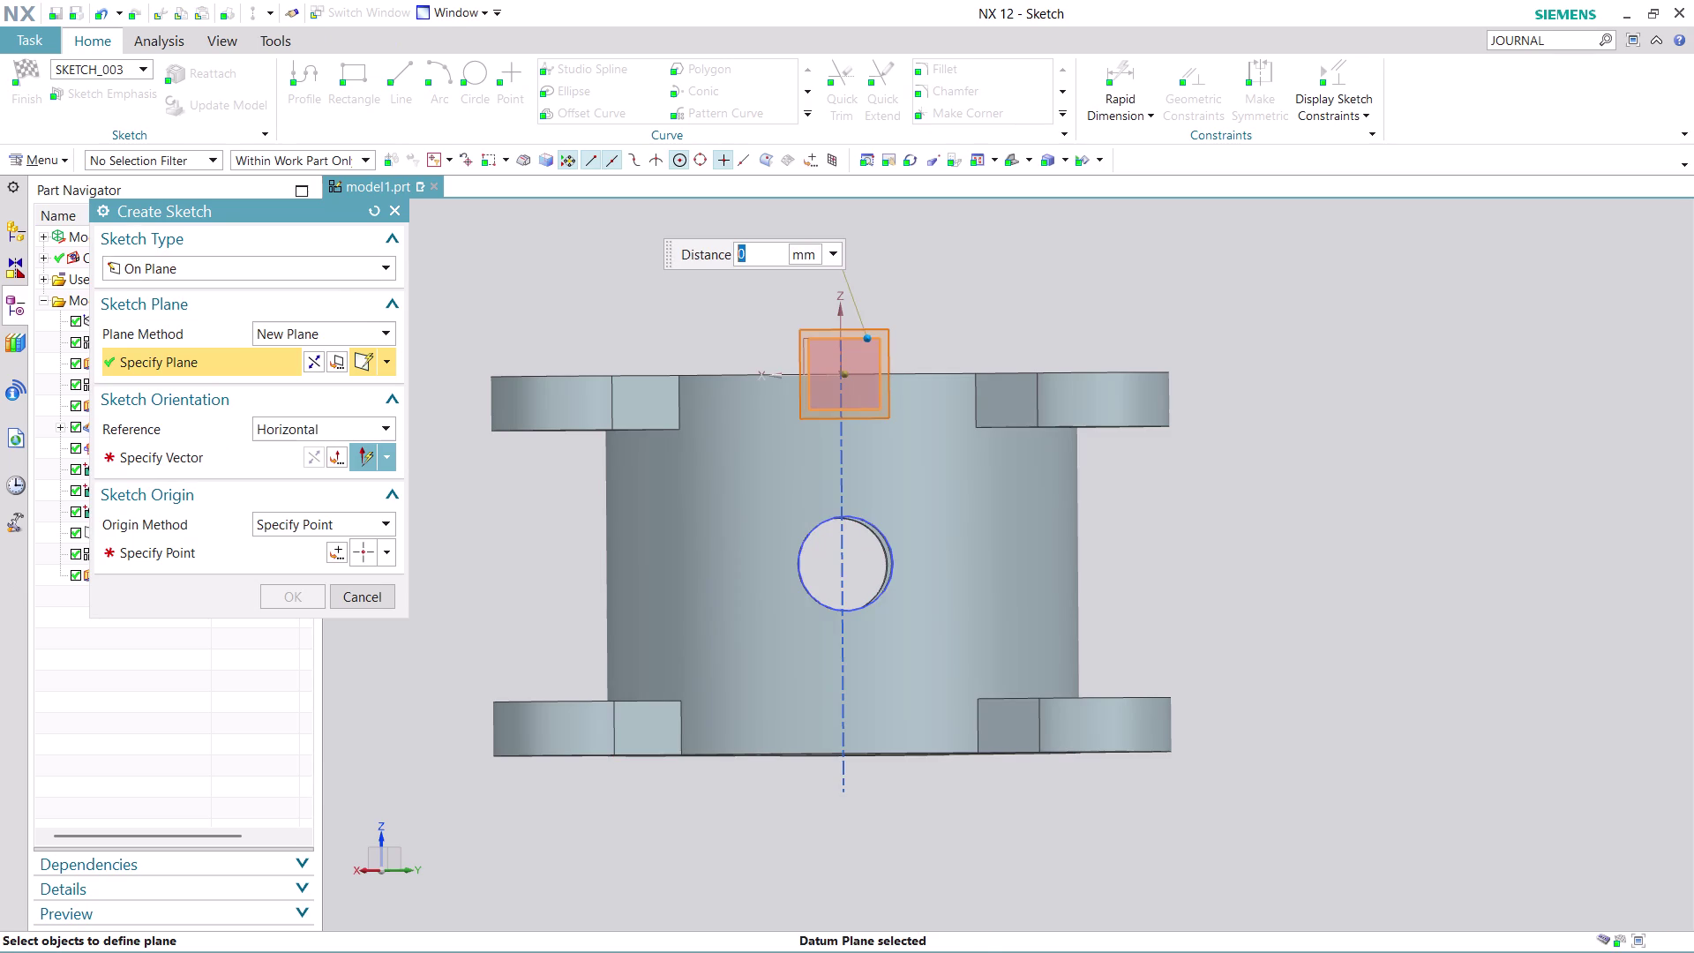
click(175, 459)
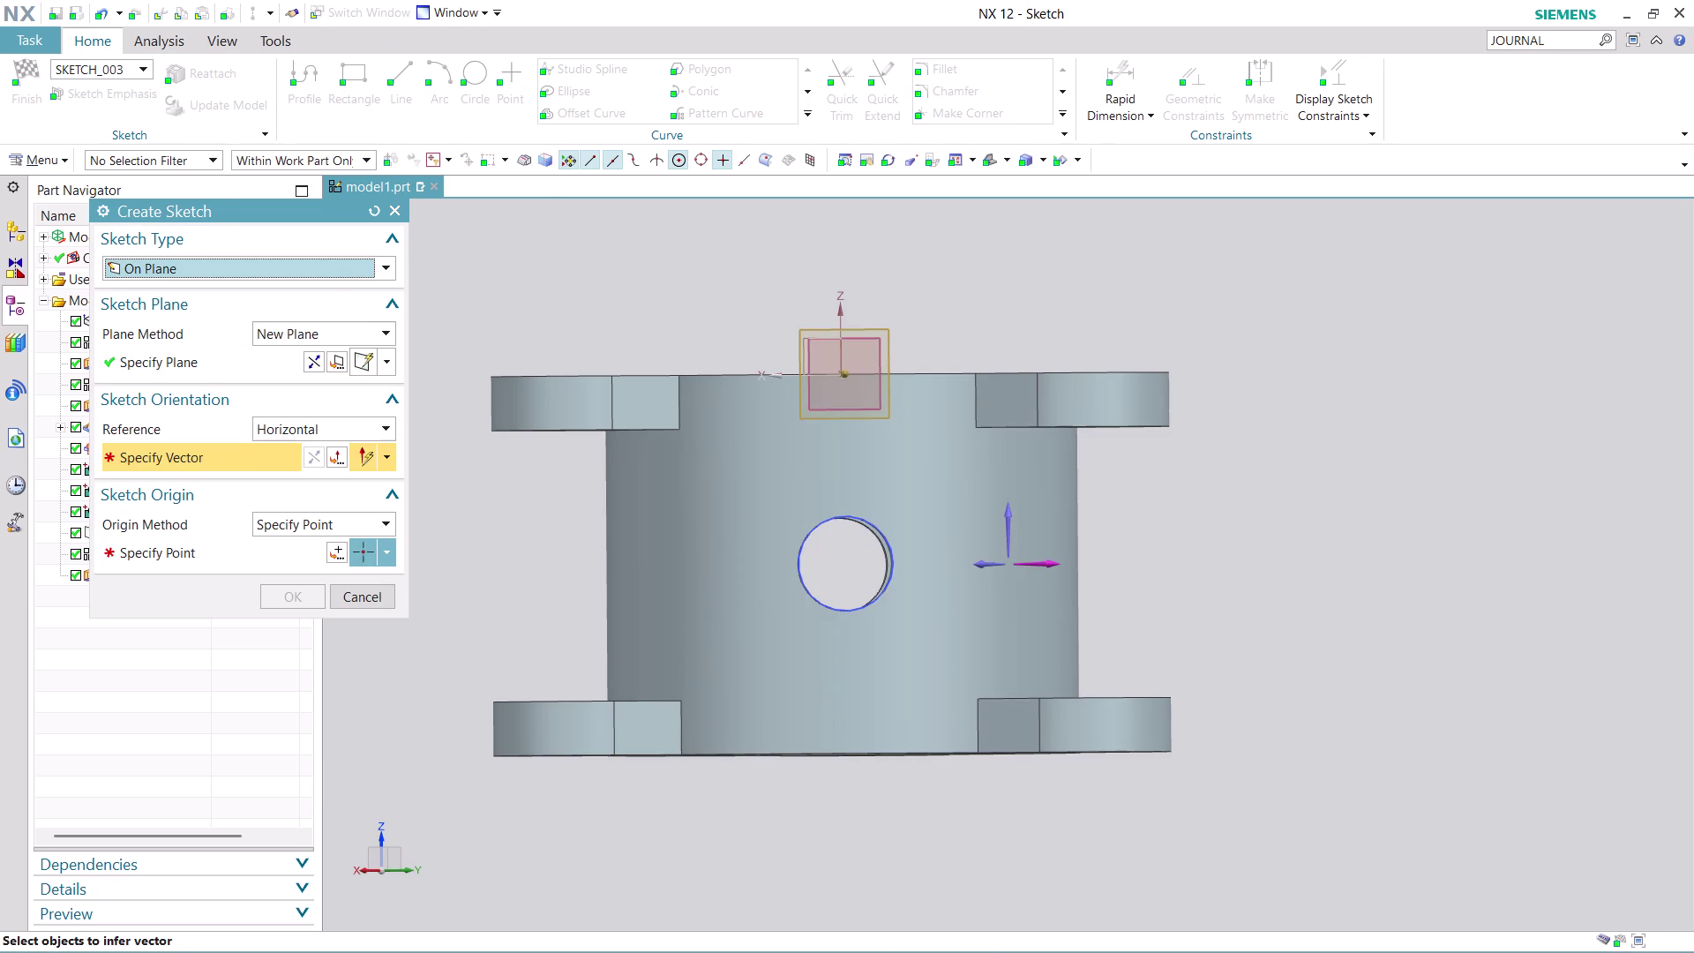
click(1053, 561)
click(341, 555)
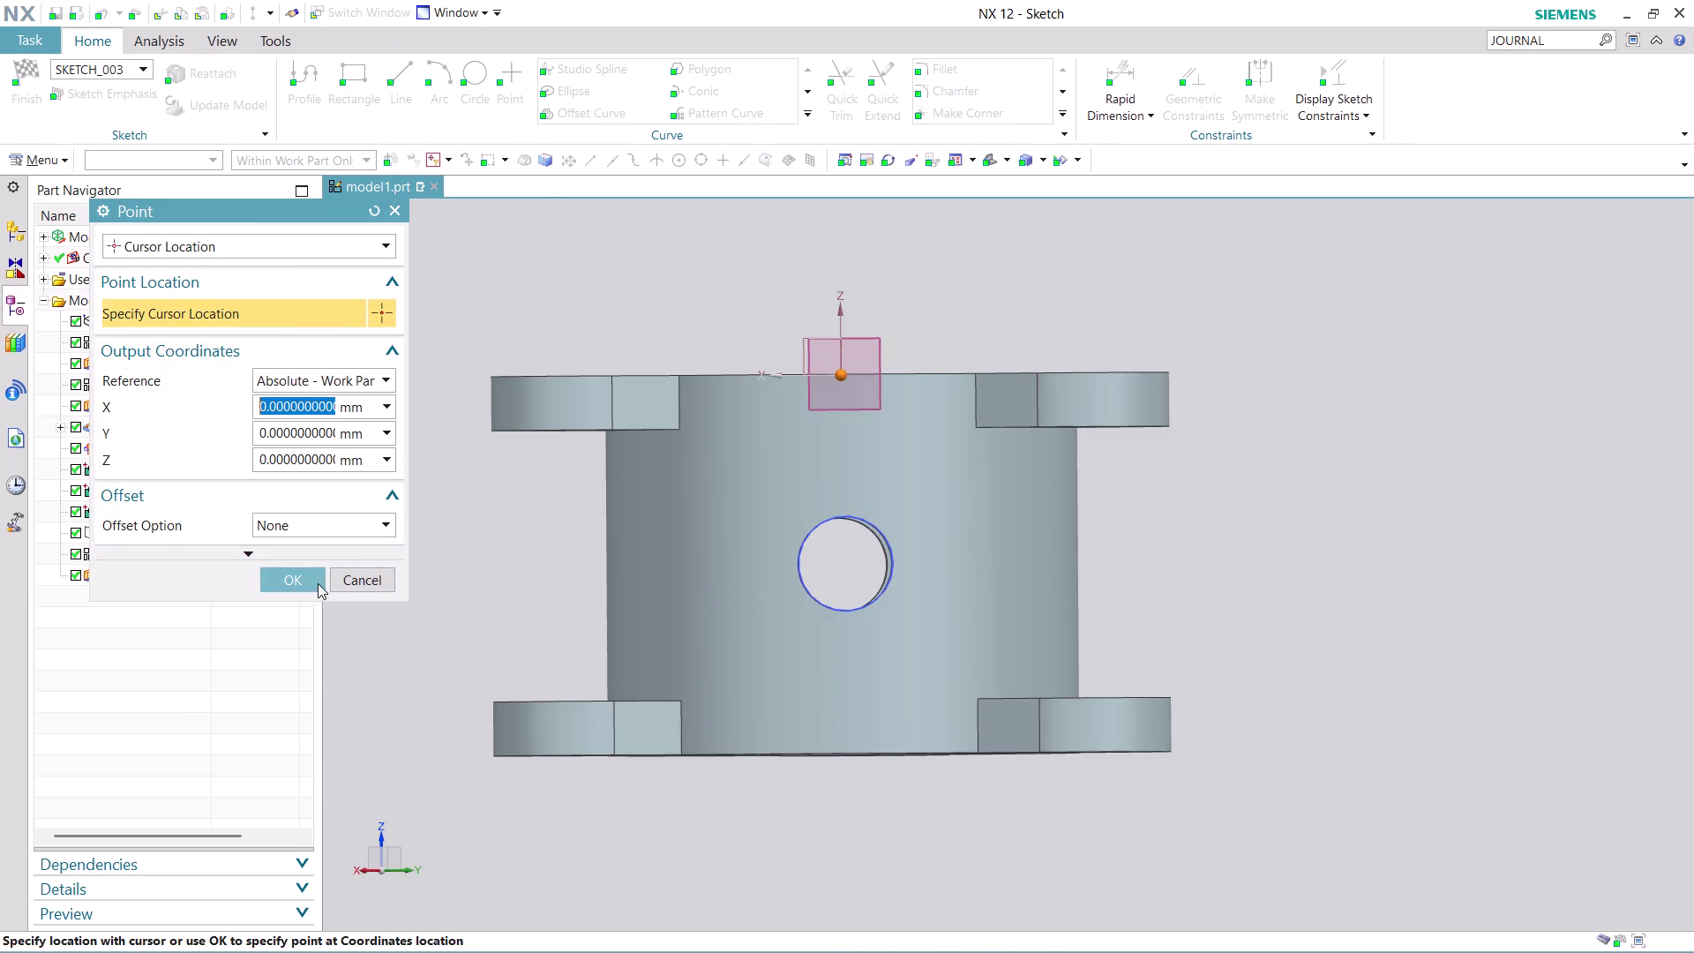
click(312, 583)
click(293, 594)
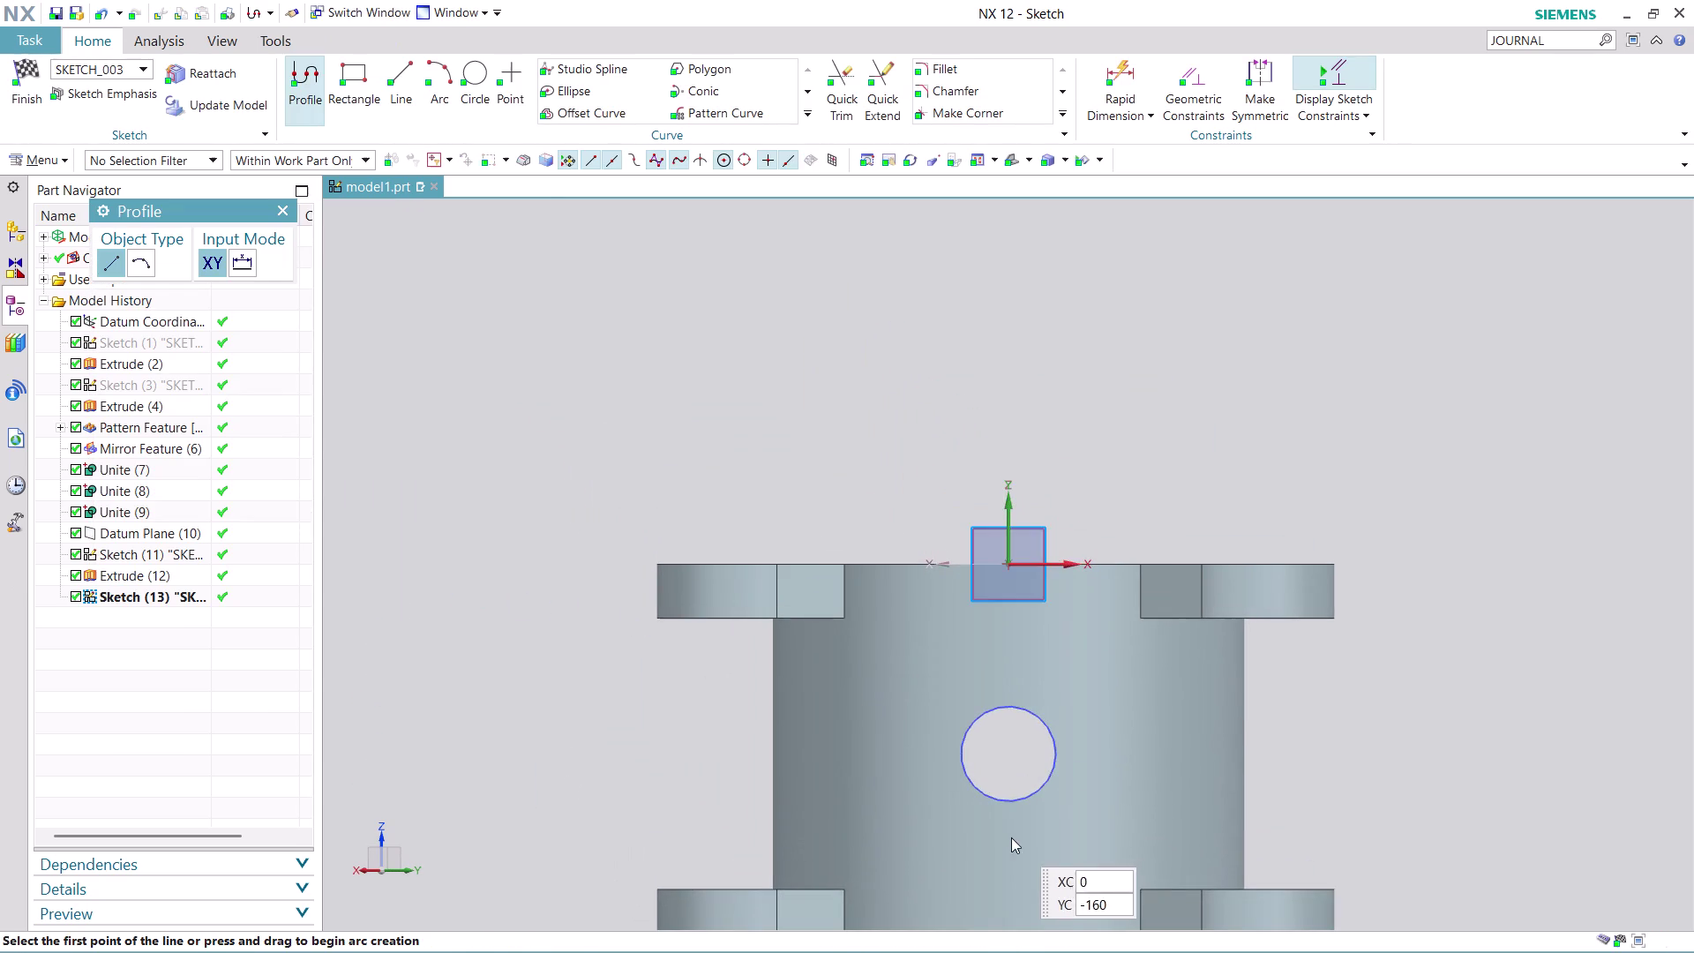
Draw a 200 mm diameter circle centred on SKETCH_002's Arc7 hole centre.
scroll(down, 3)
scroll(up, 3)
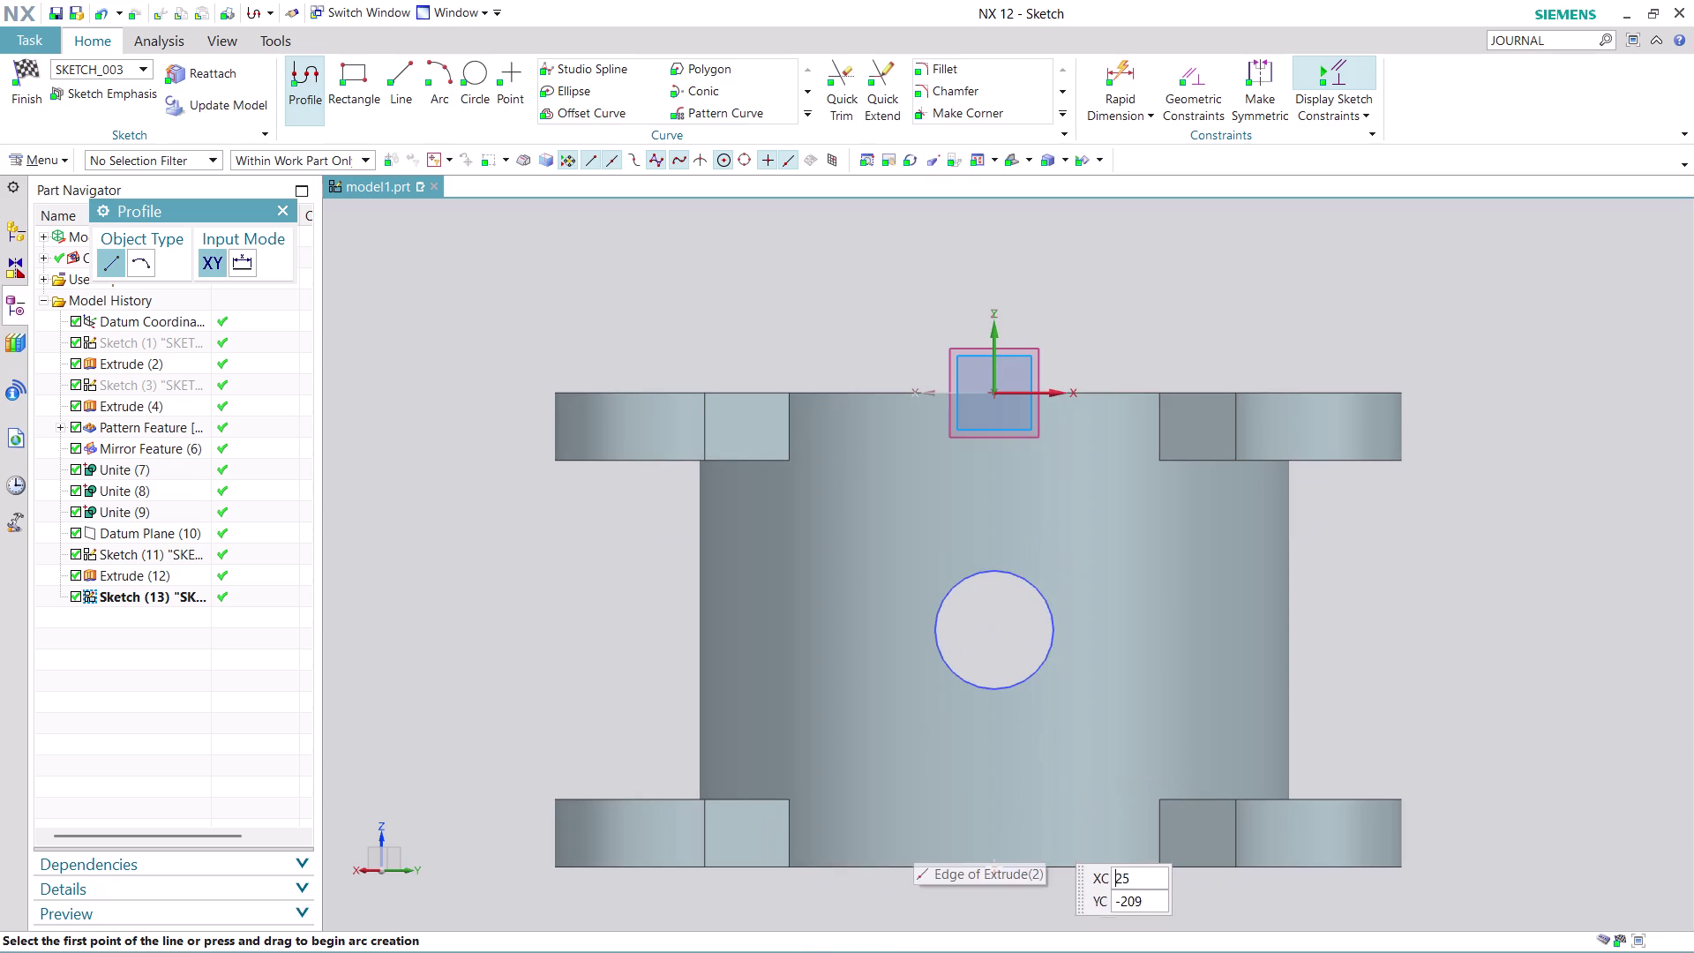
scroll(up, 3)
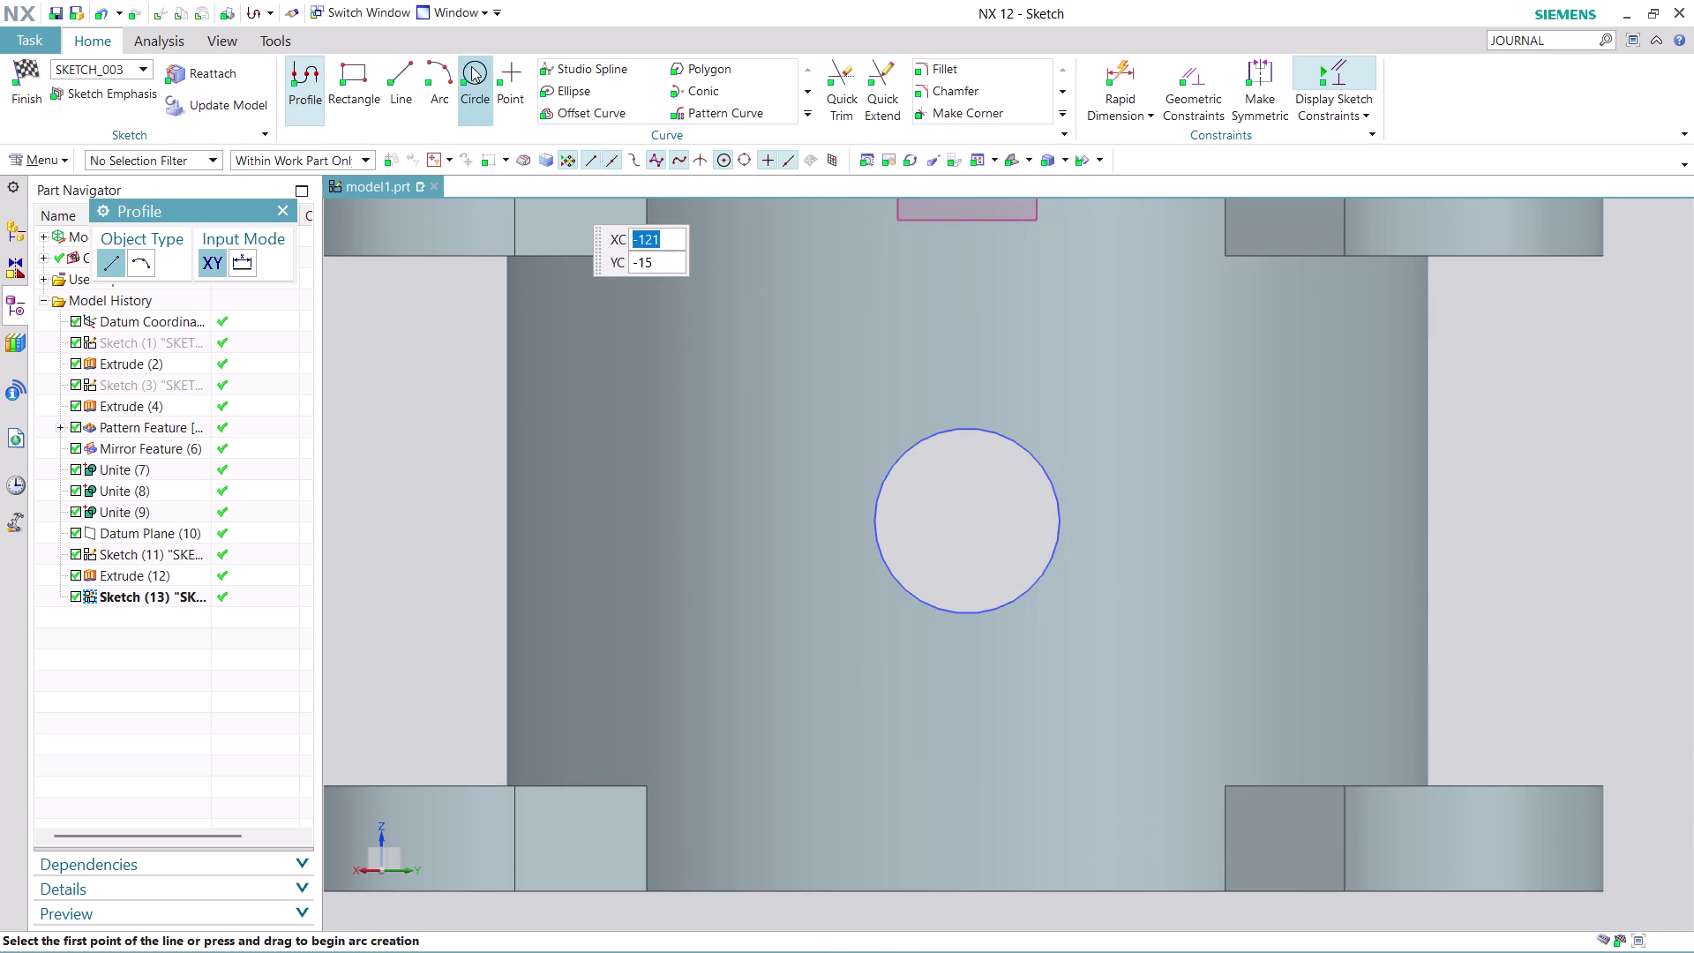
click(470, 66)
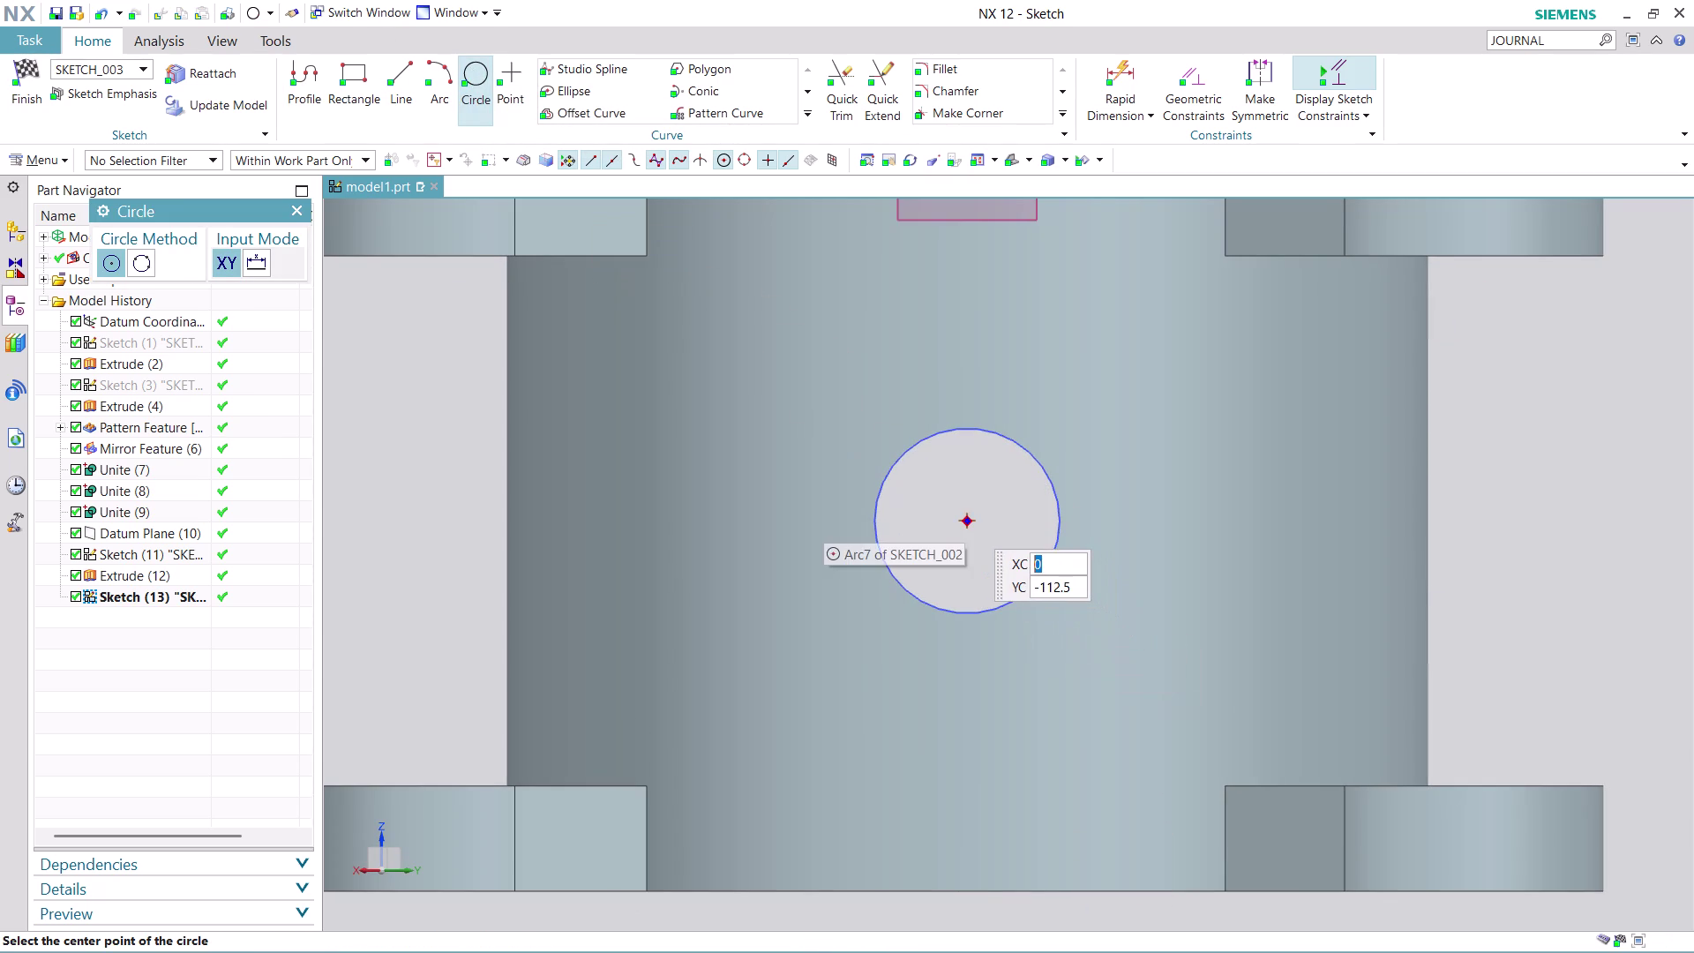
click(965, 520)
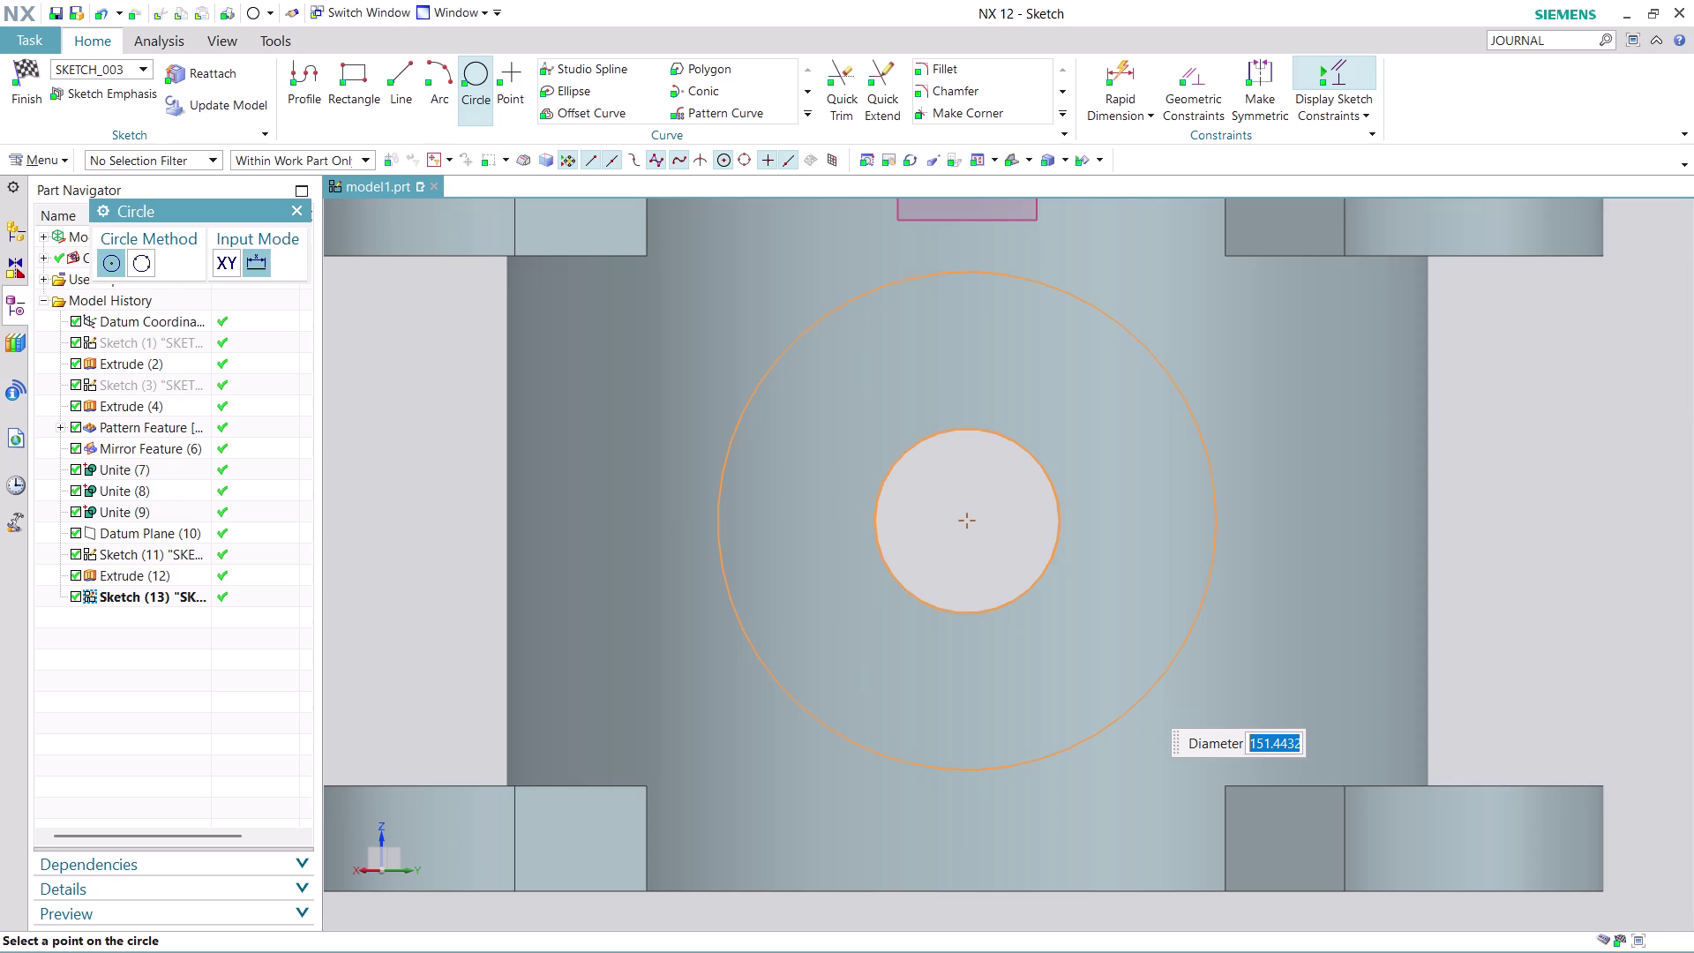
text(20)
key(0)
key(Return)
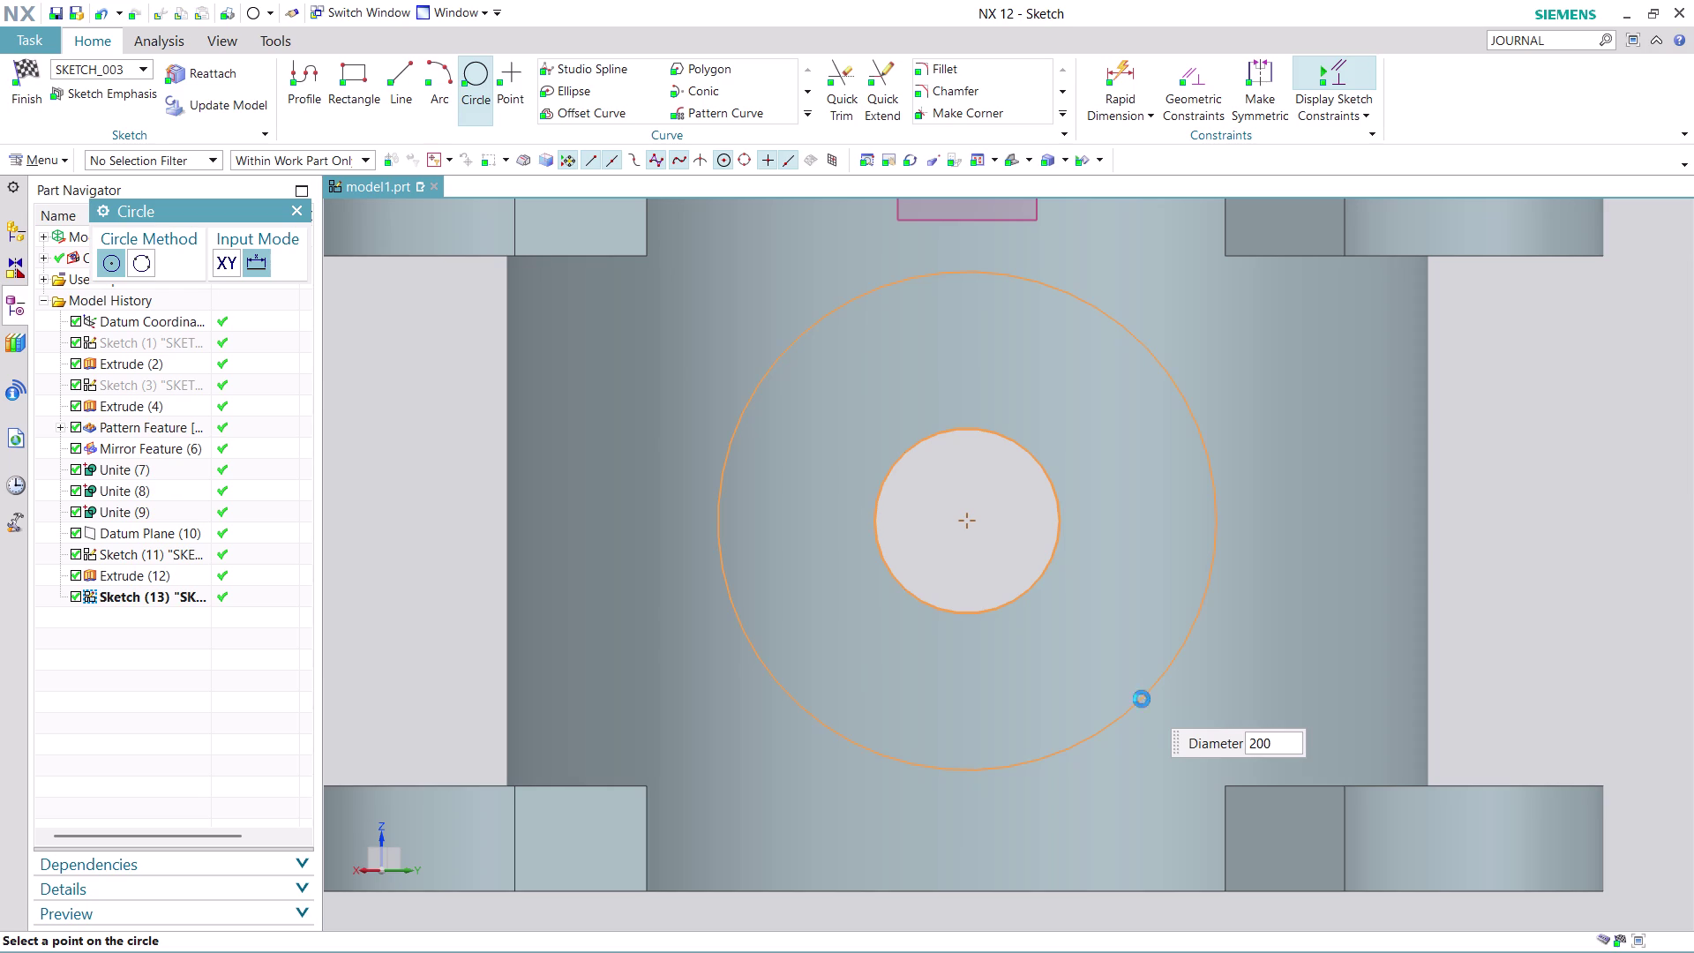
Stop the circle tool and finish Sketch (13).
scroll(down, 3)
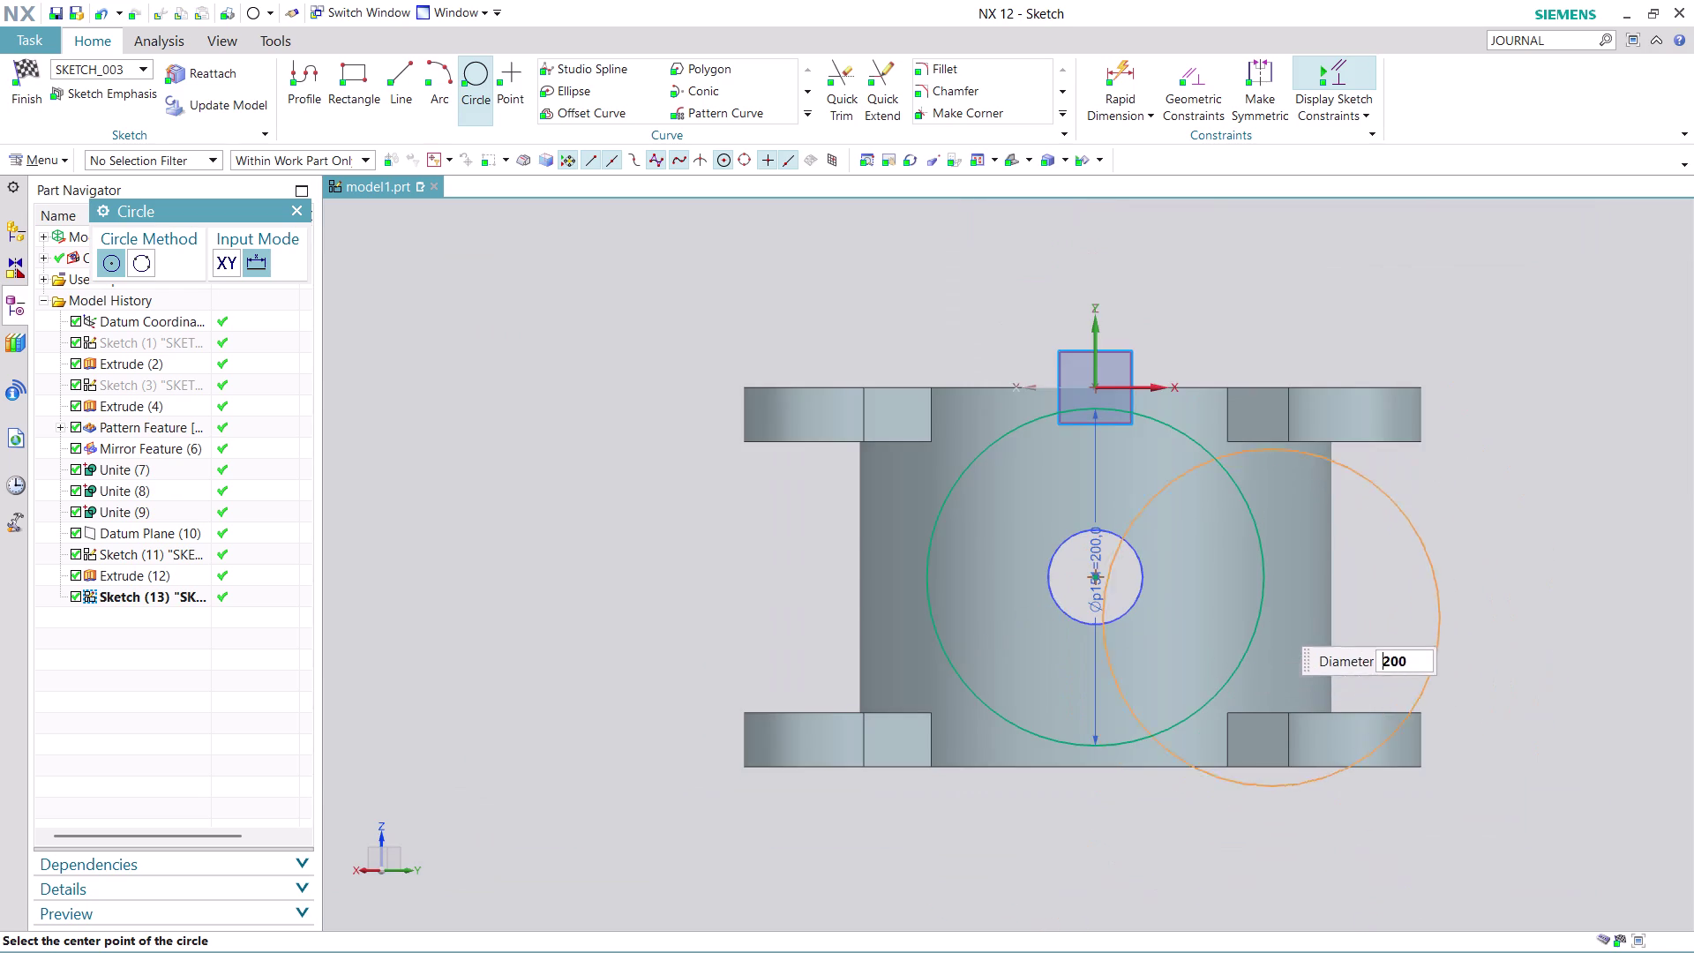
scroll(up, 3)
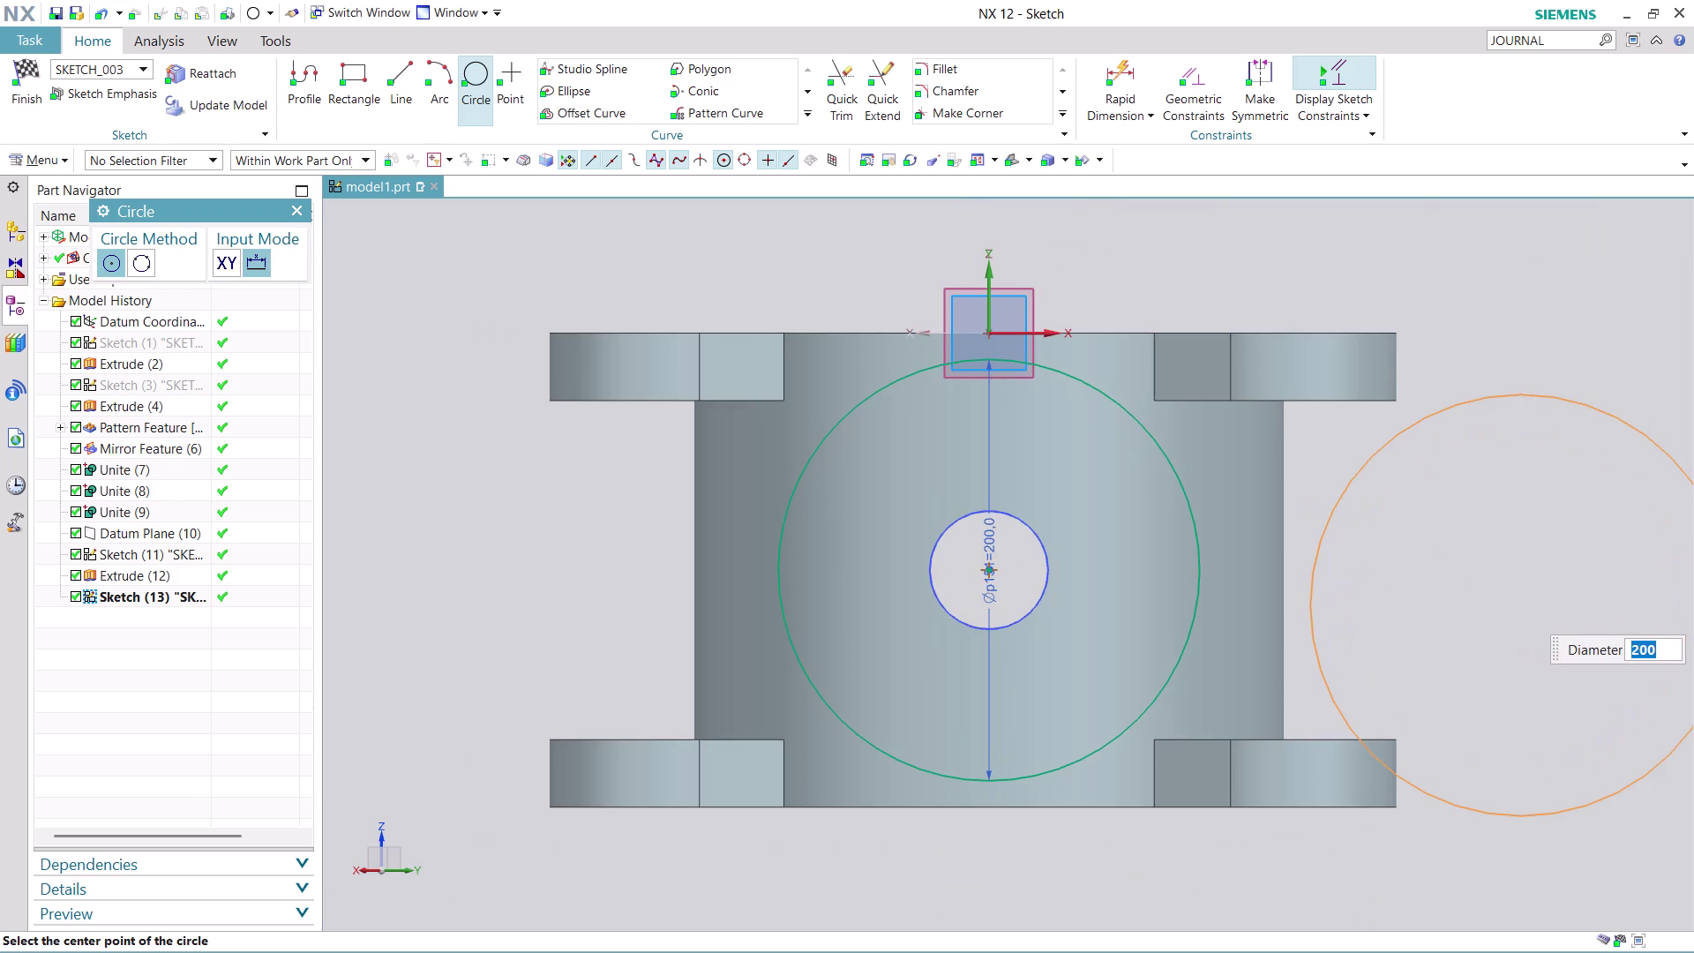
key(Escape)
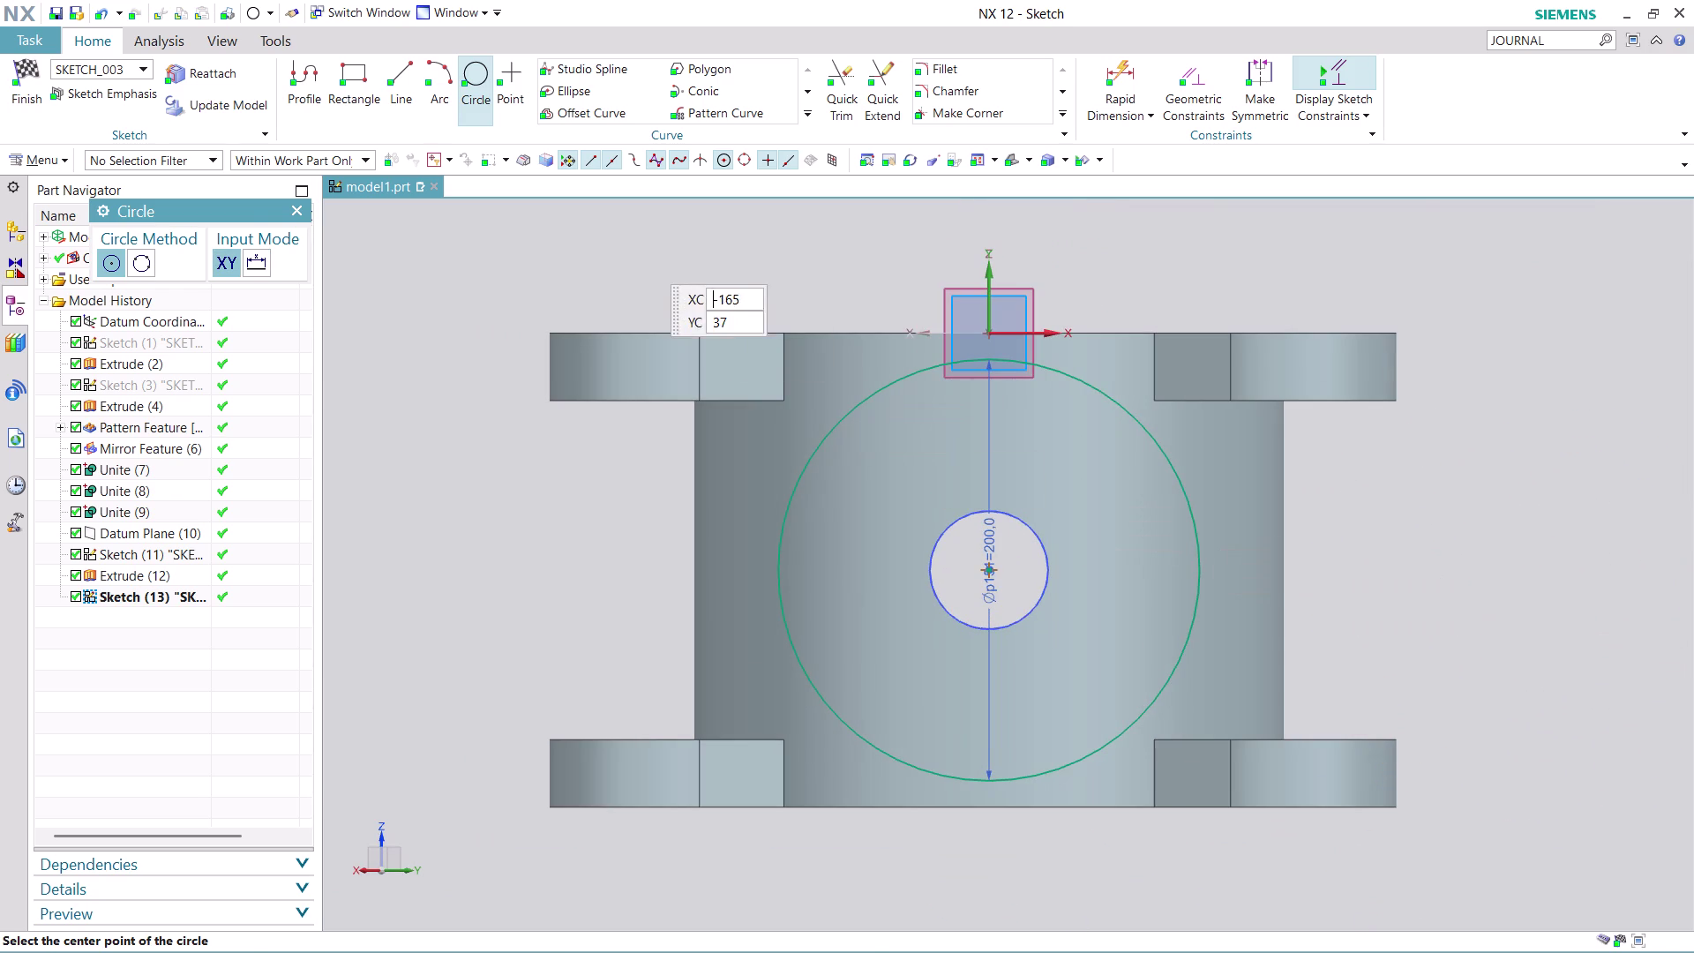
key(Escape)
click(25, 104)
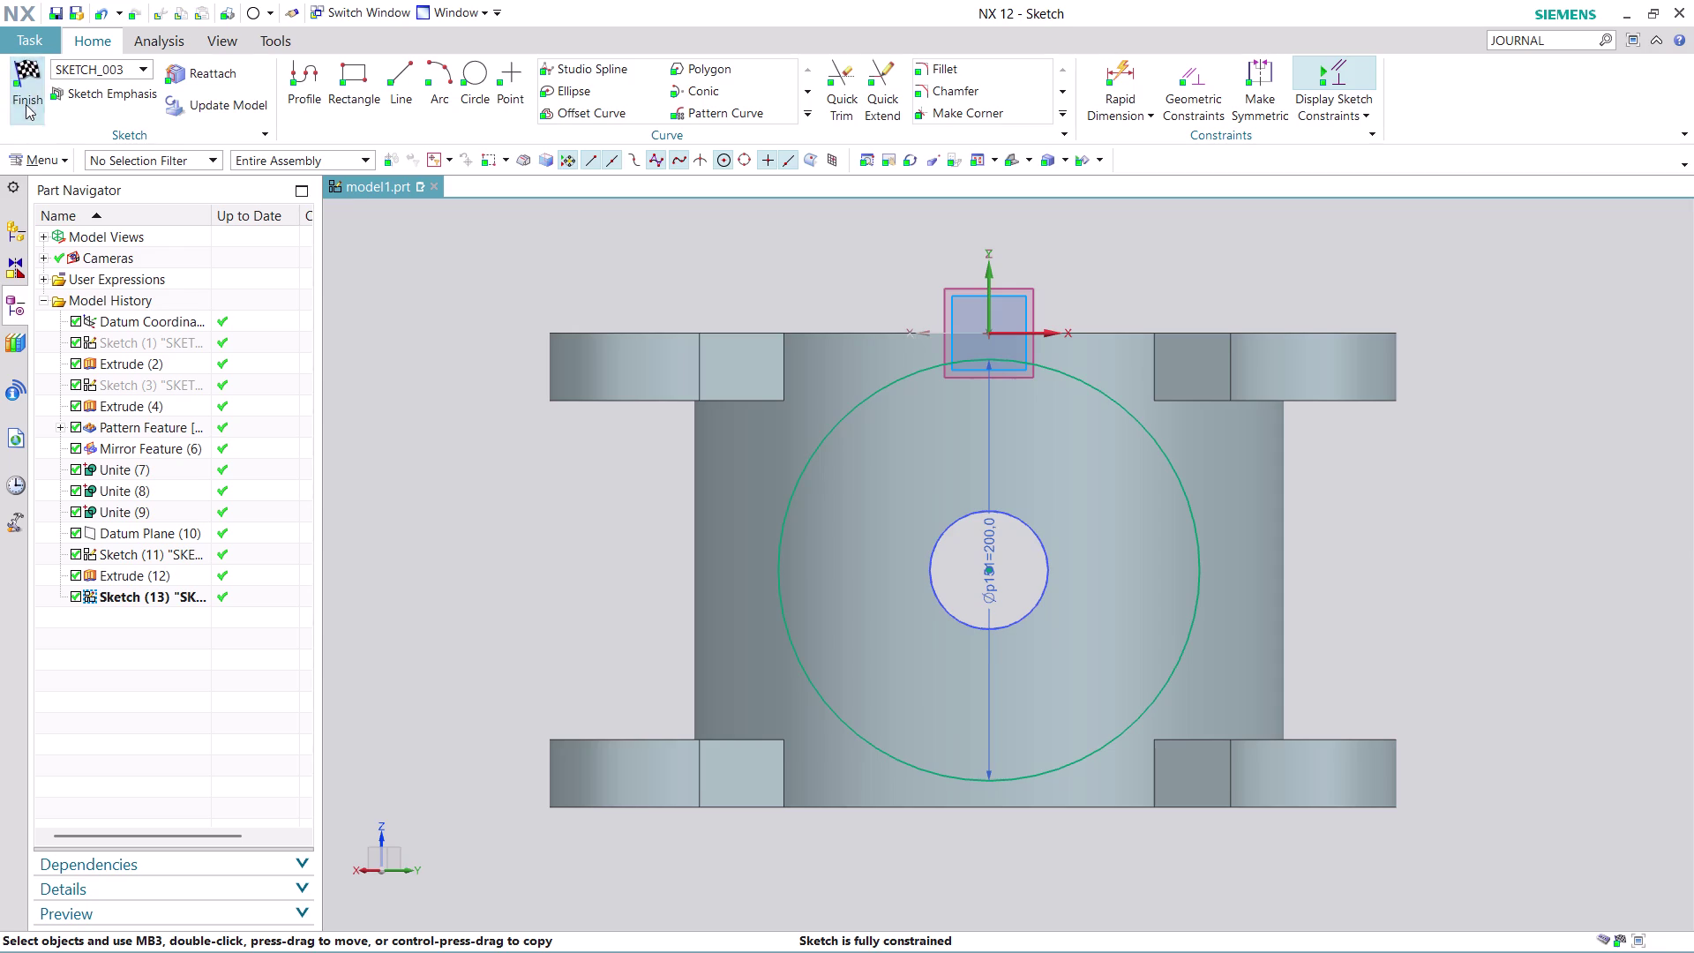
Hide Sketch (11) from the Part Navigator and launch a new Extrude.
middle_drag(1166, 545, 1067, 547)
scroll(up, 3)
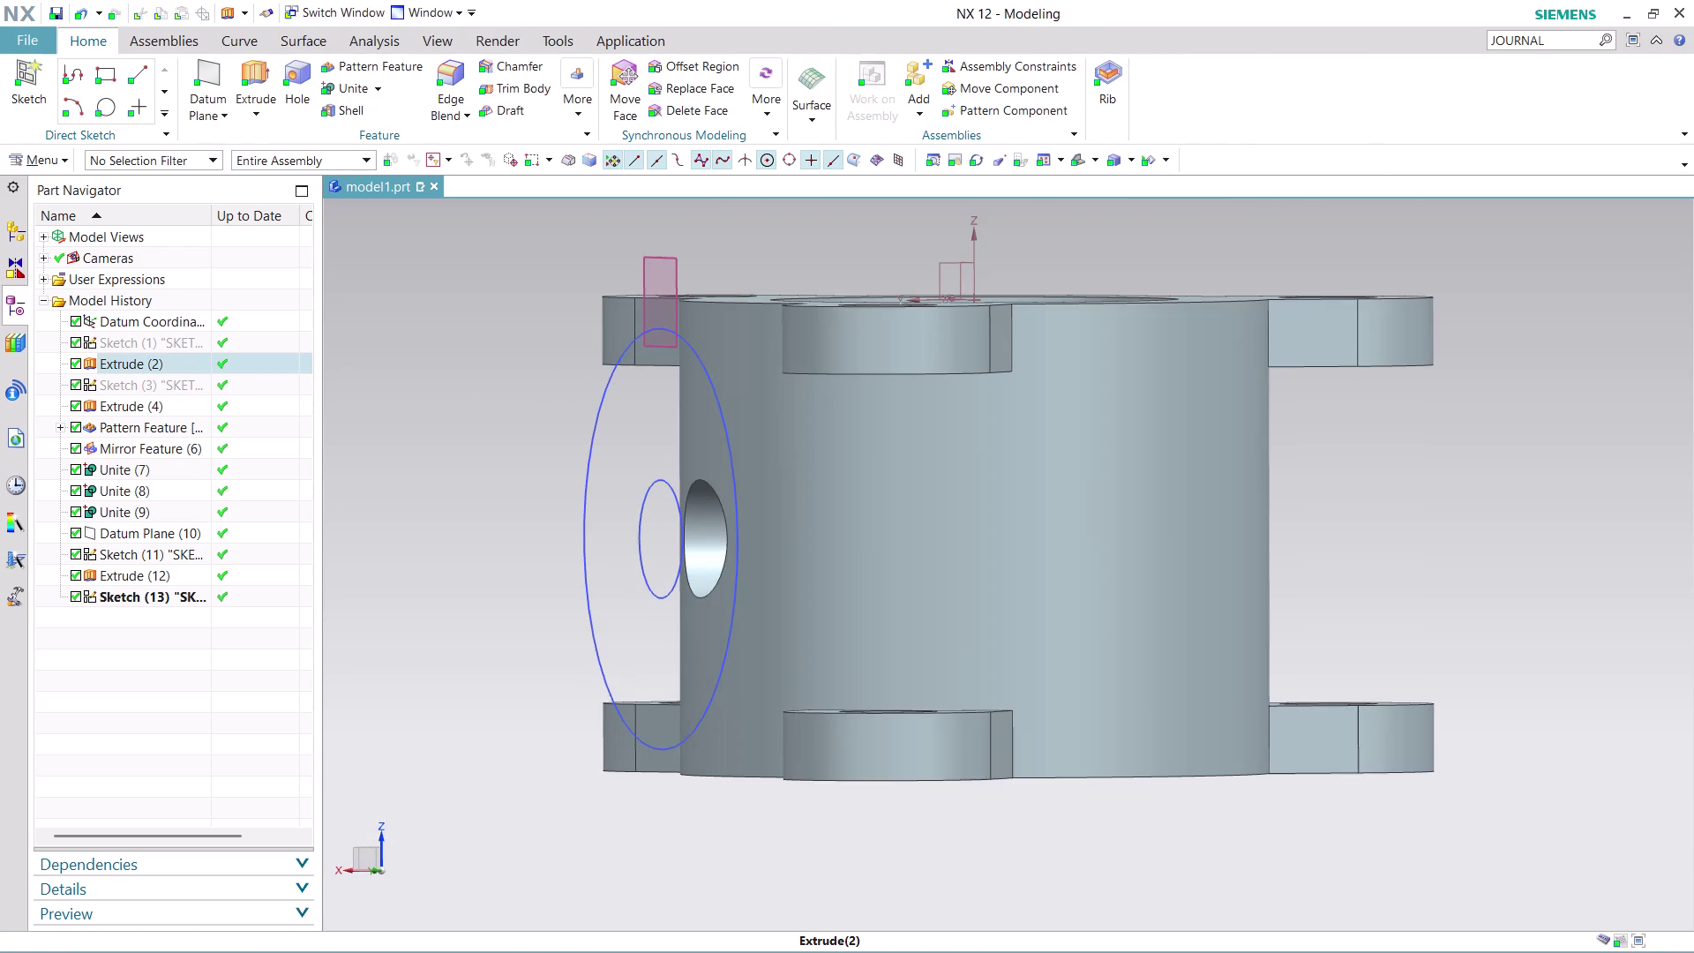
right_click(677, 579)
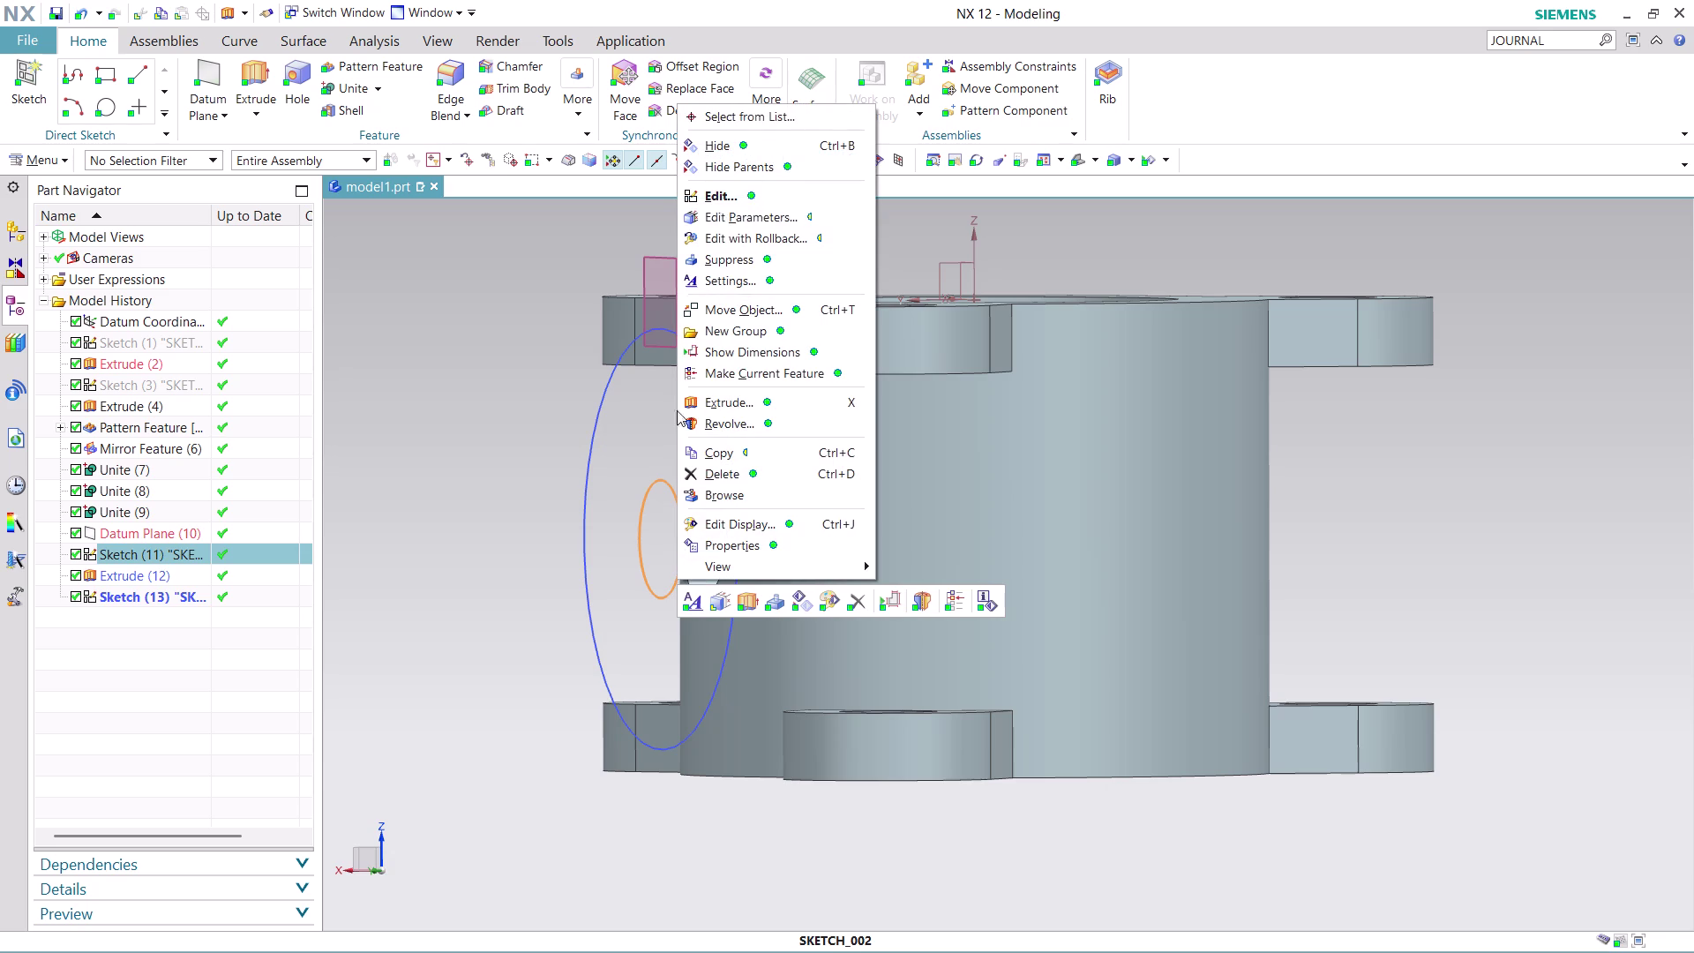
click(744, 148)
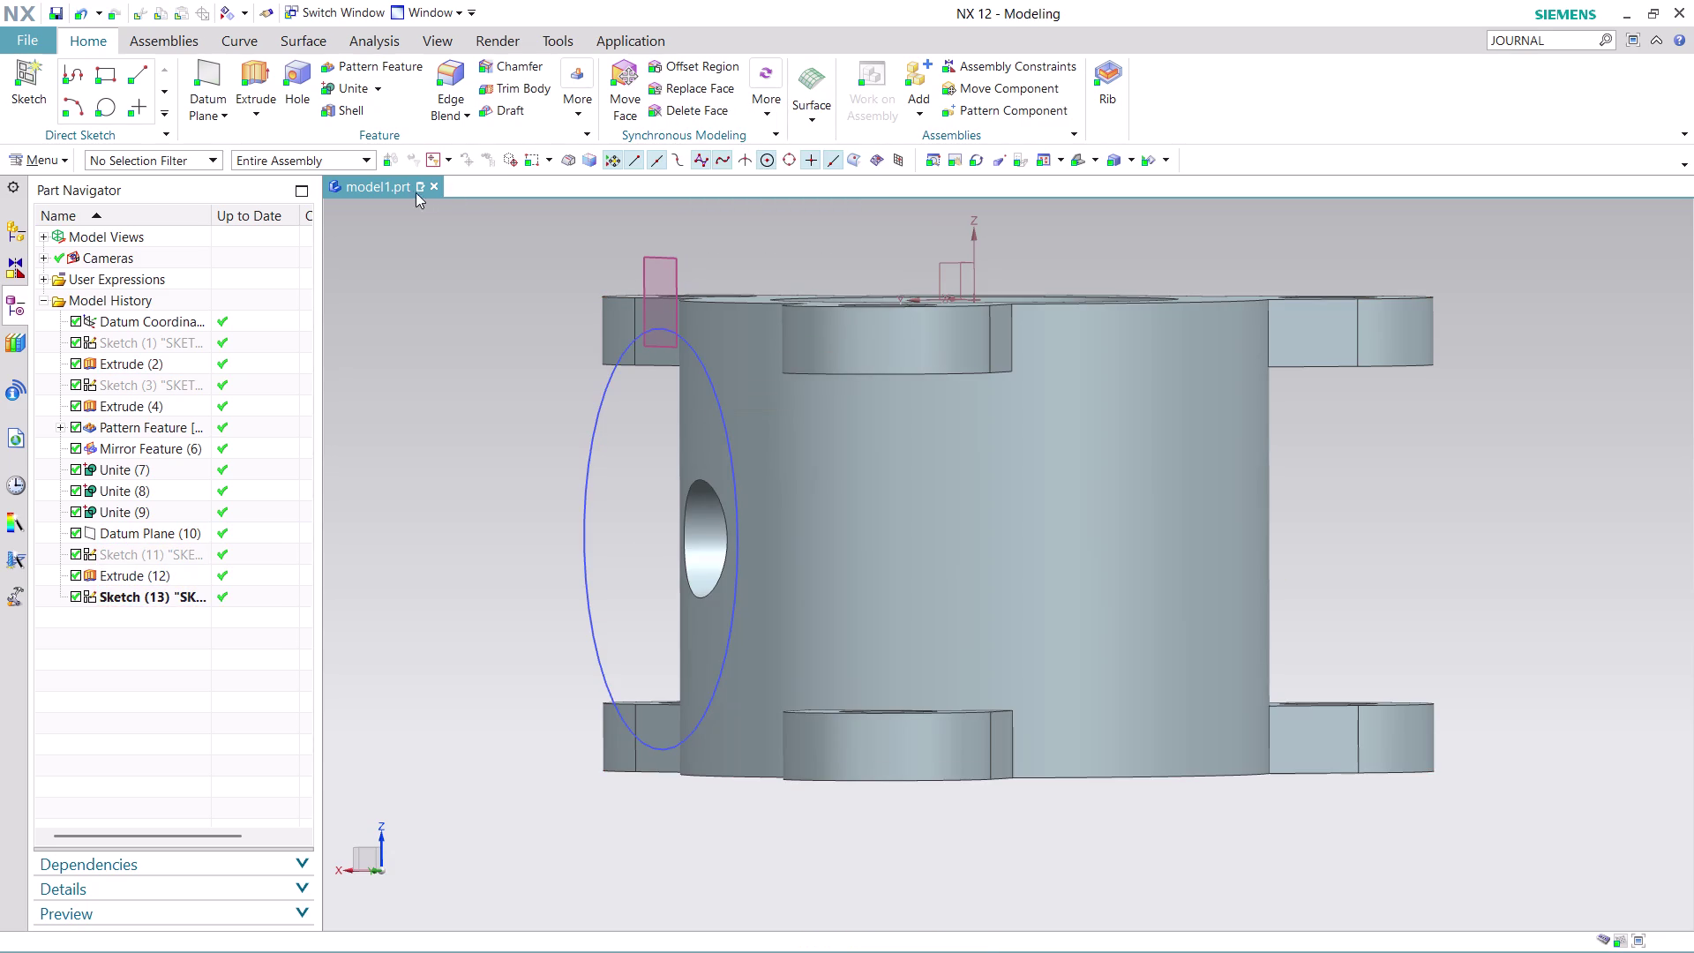
click(253, 68)
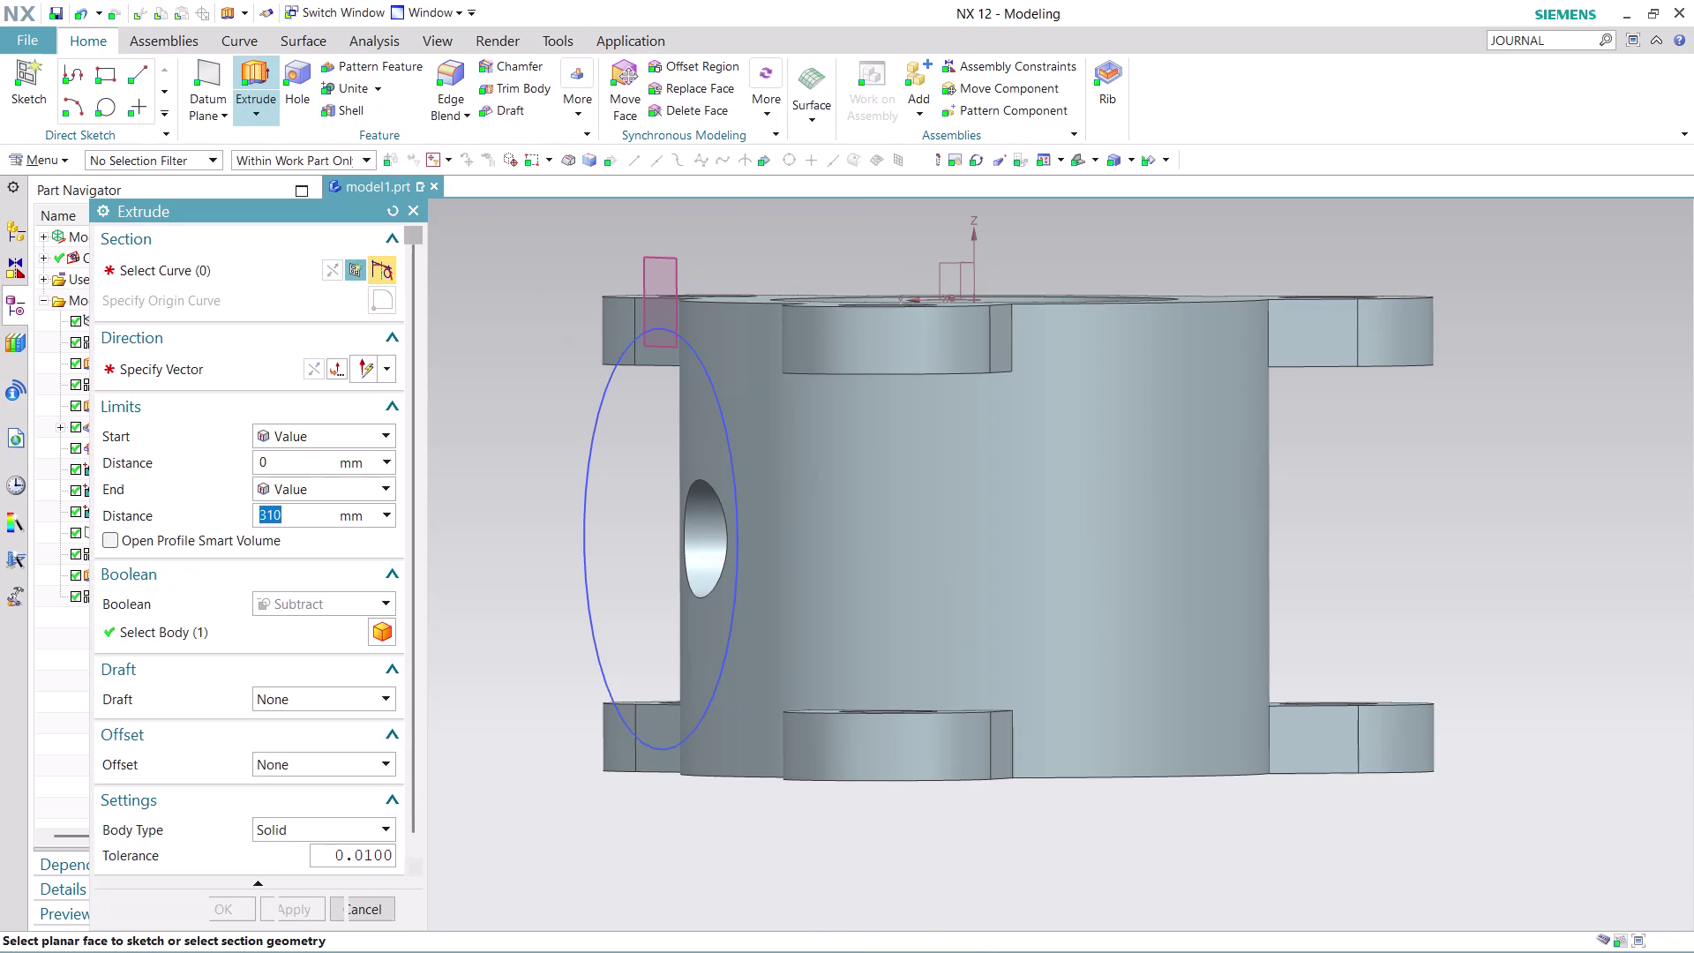
Select the 200 mm circle, reverse the extrusion direction and set Boolean to None.
click(712, 404)
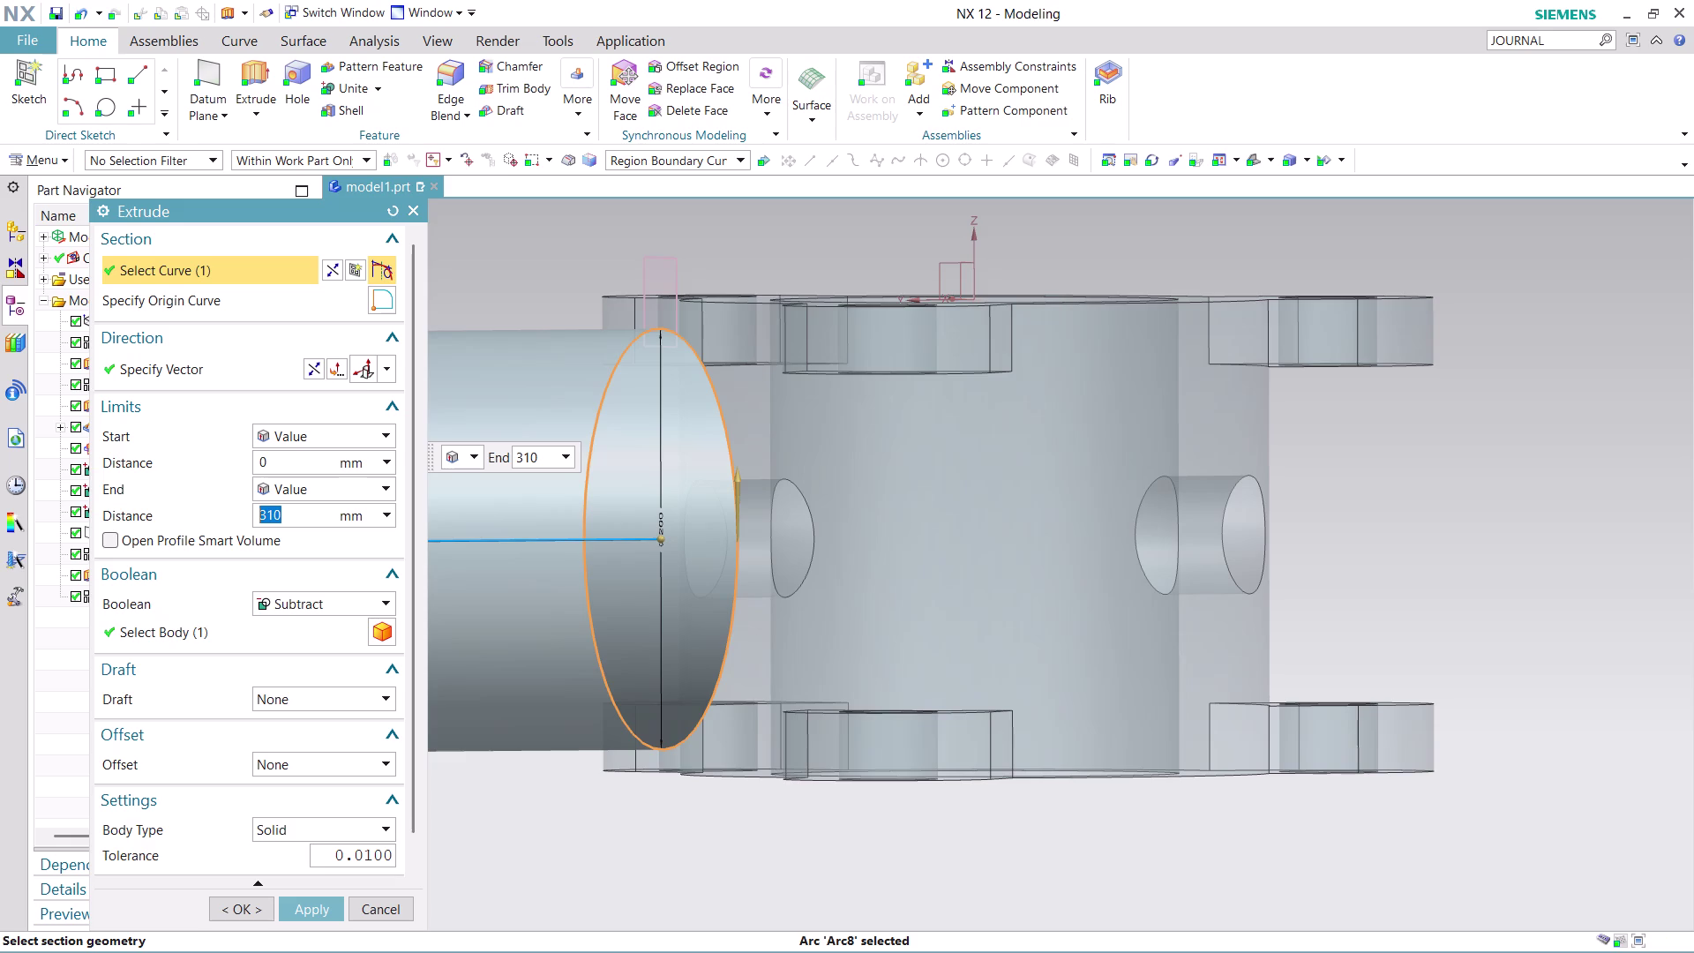
scroll(down, 3)
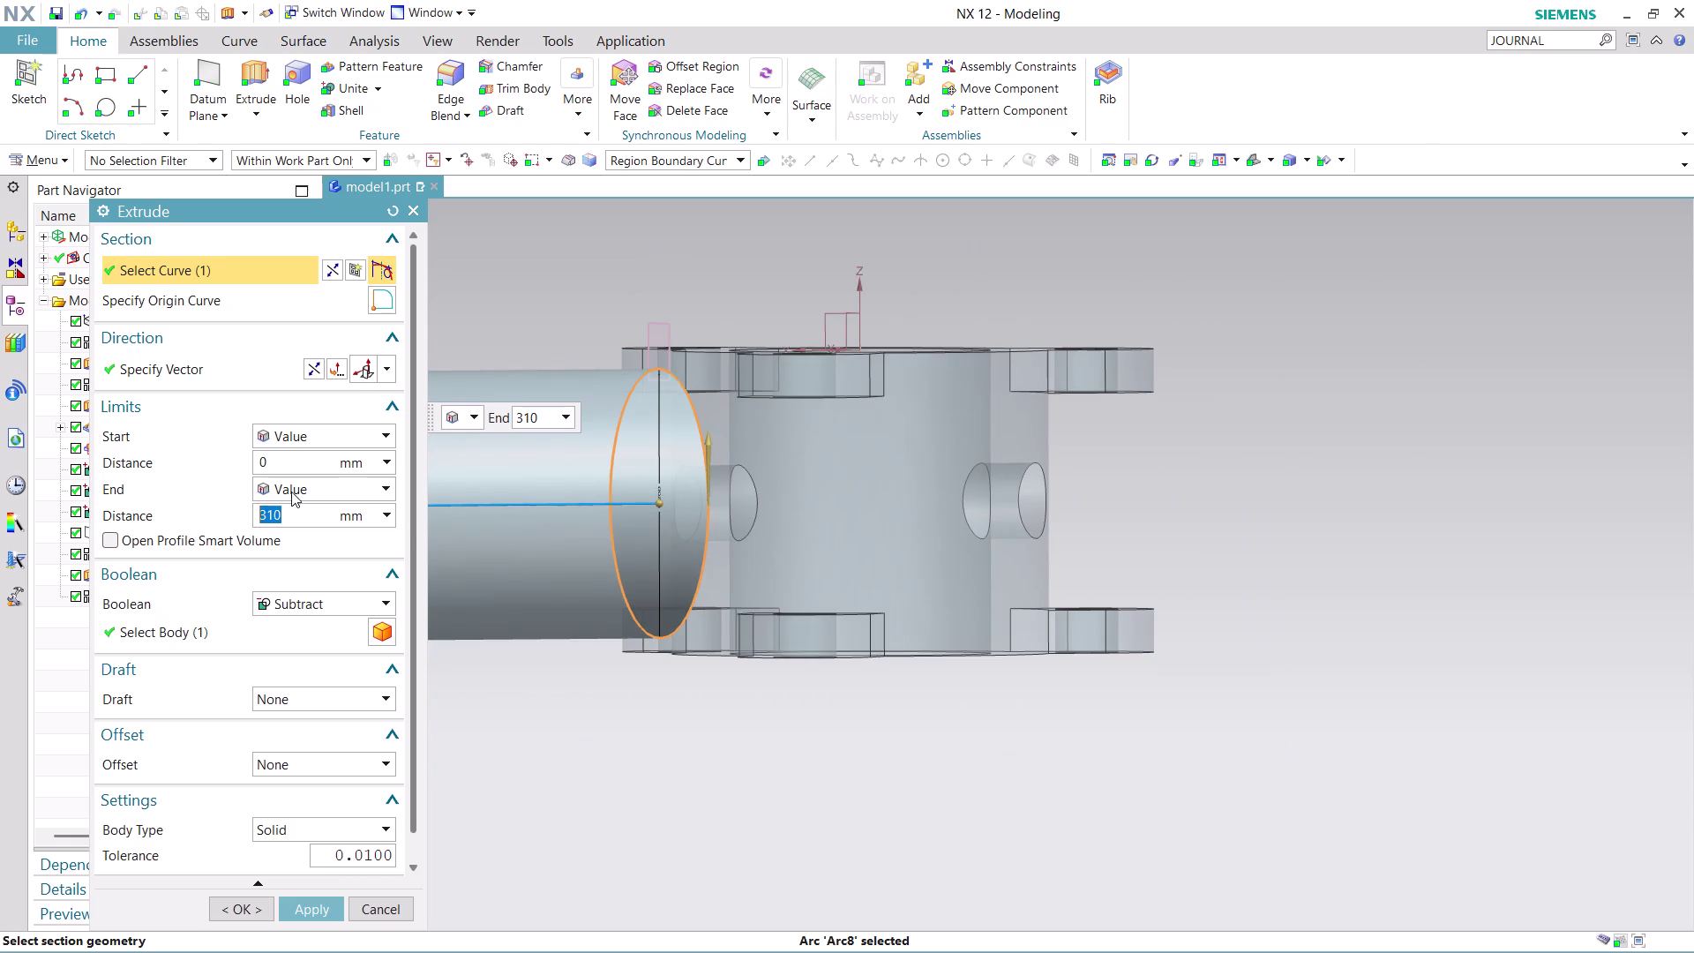
click(382, 485)
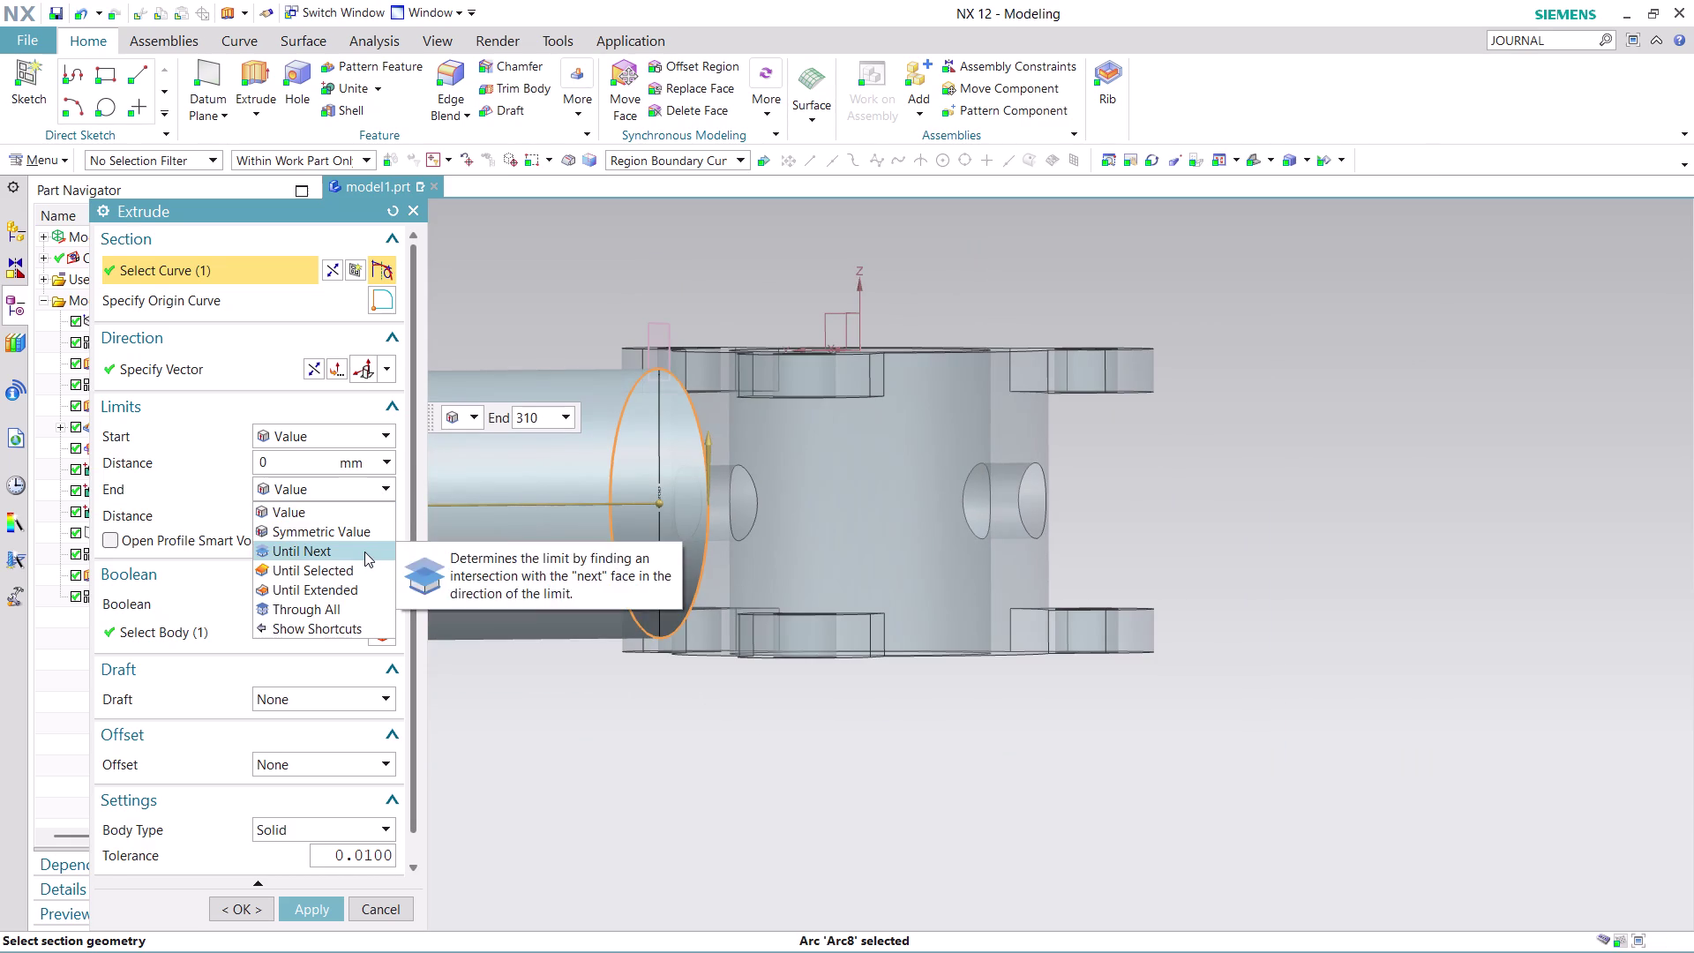
click(365, 552)
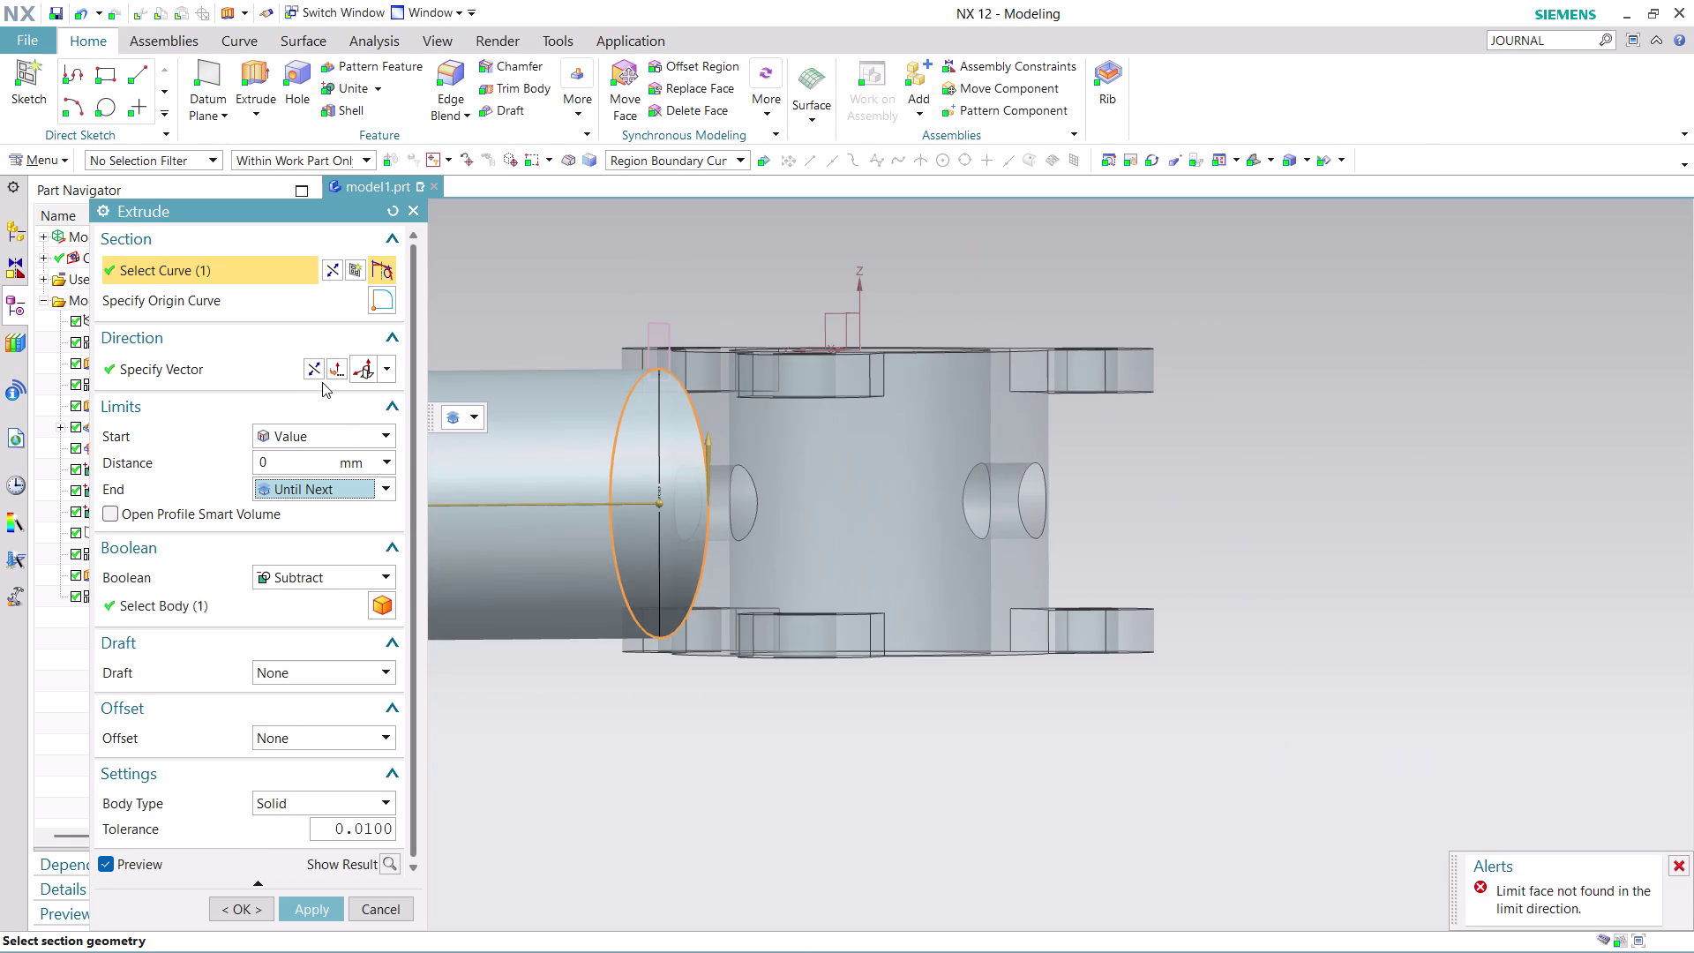
click(313, 366)
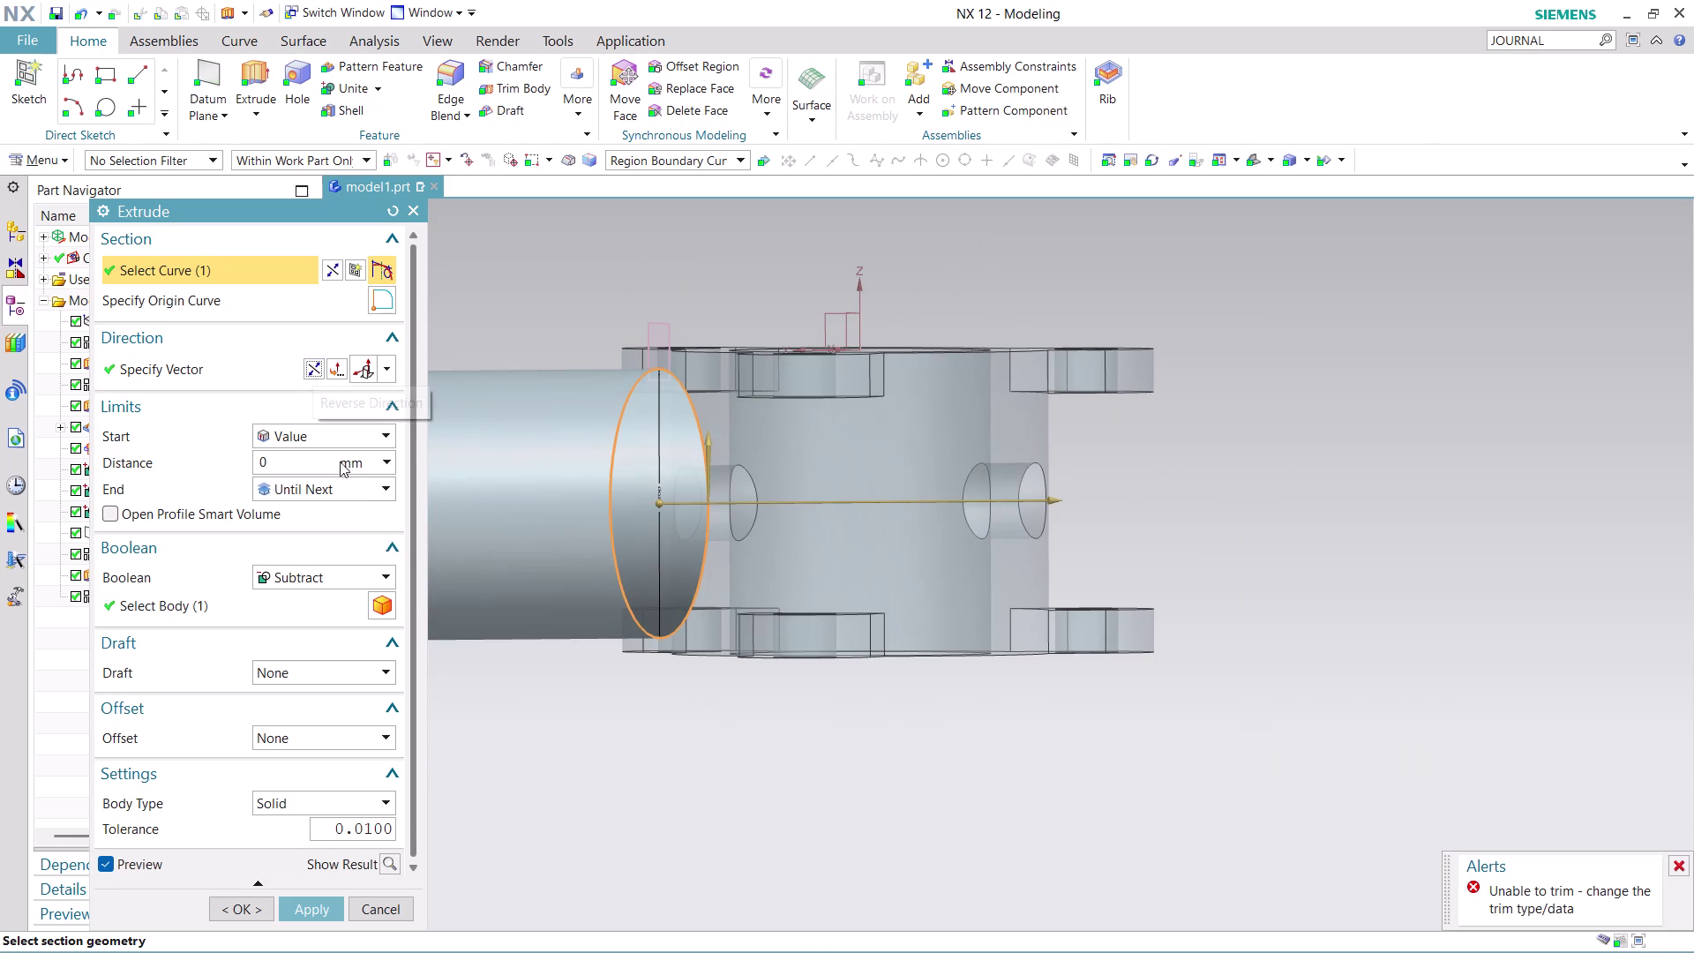
click(371, 575)
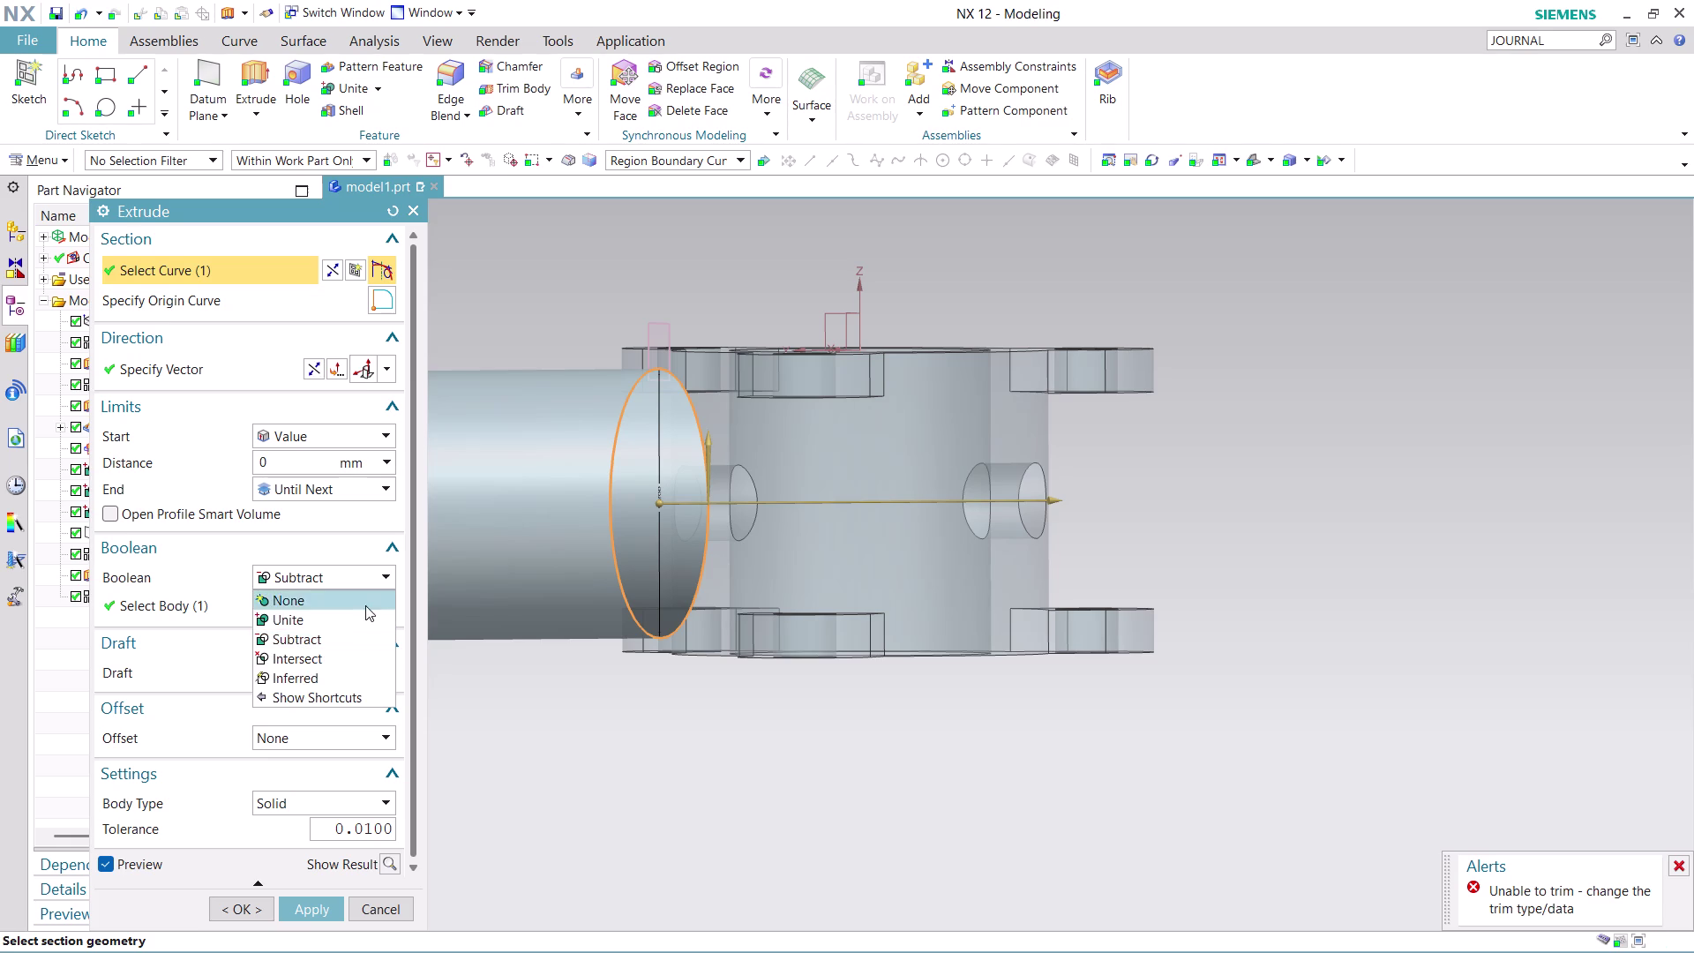
click(358, 604)
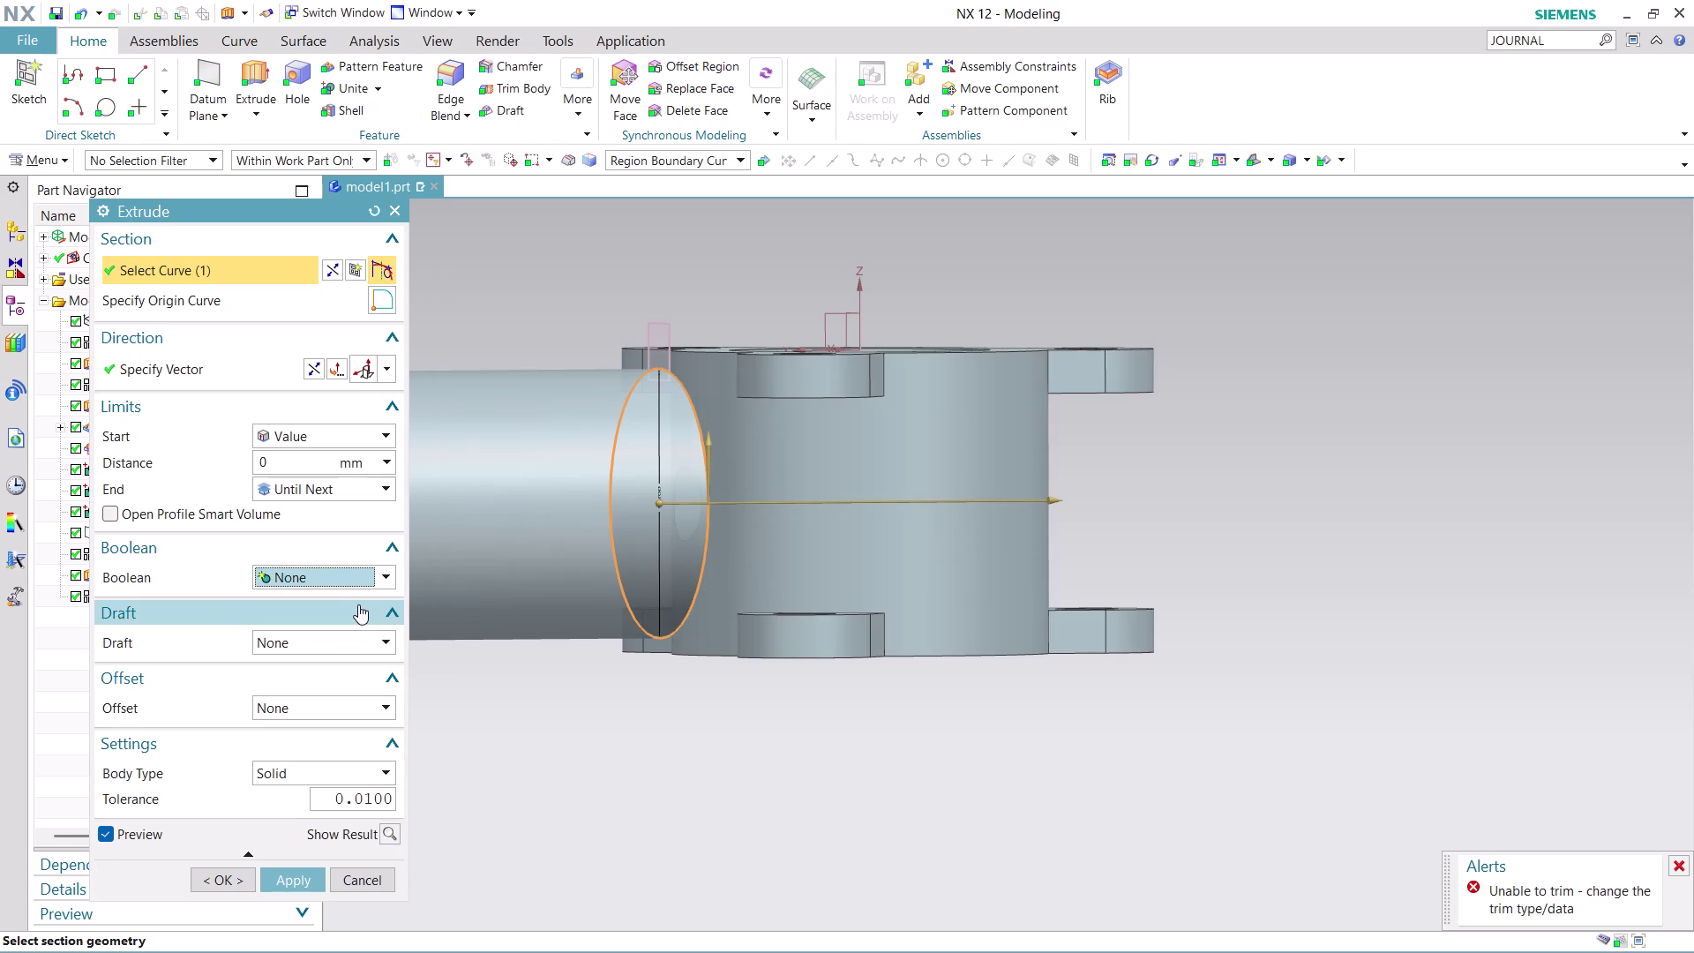
scroll(down, 3)
middle_drag(601, 748, 593, 749)
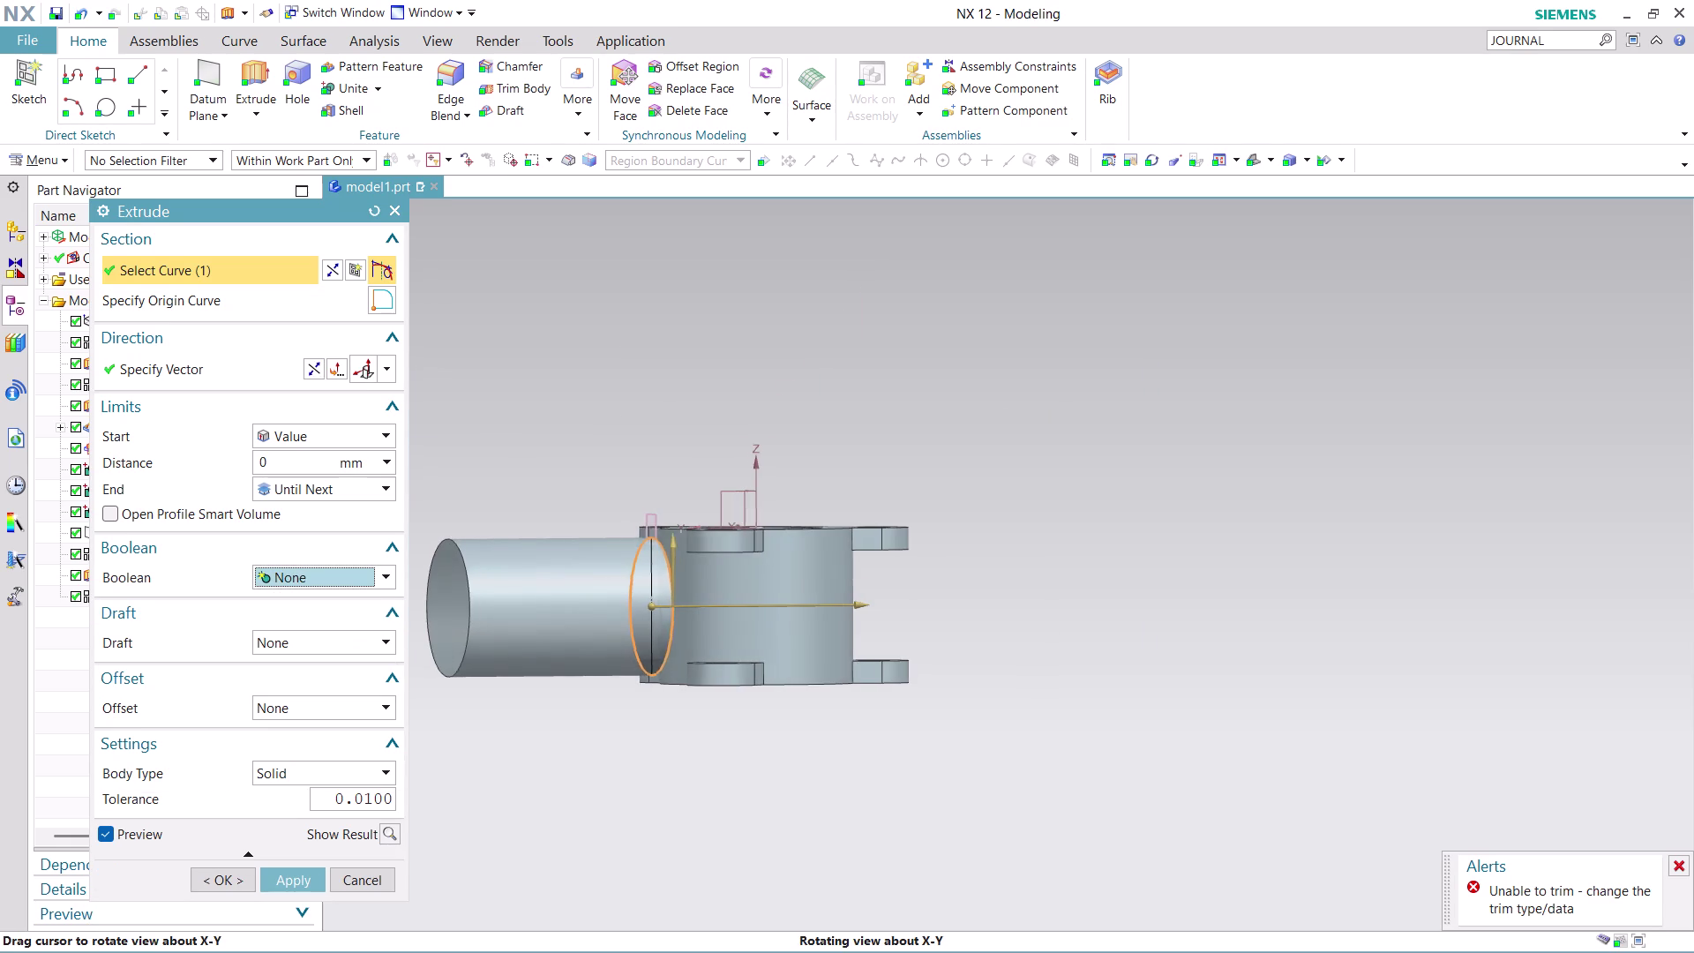
middle_drag(593, 749, 579, 744)
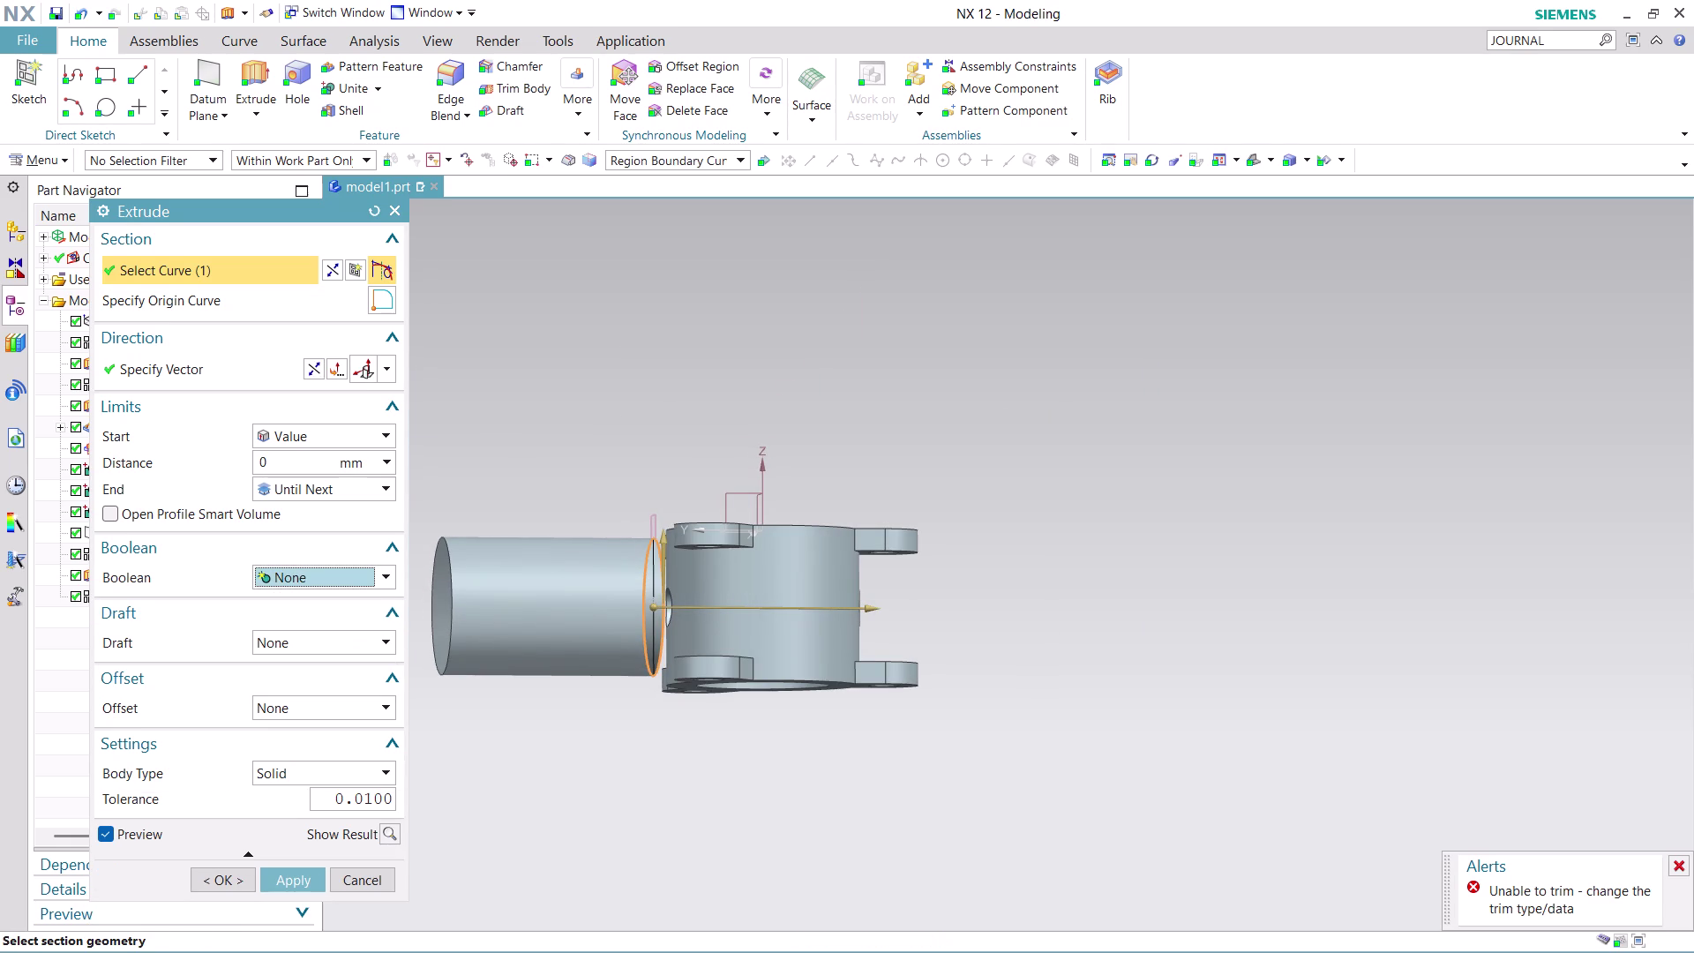
scroll(up, 3)
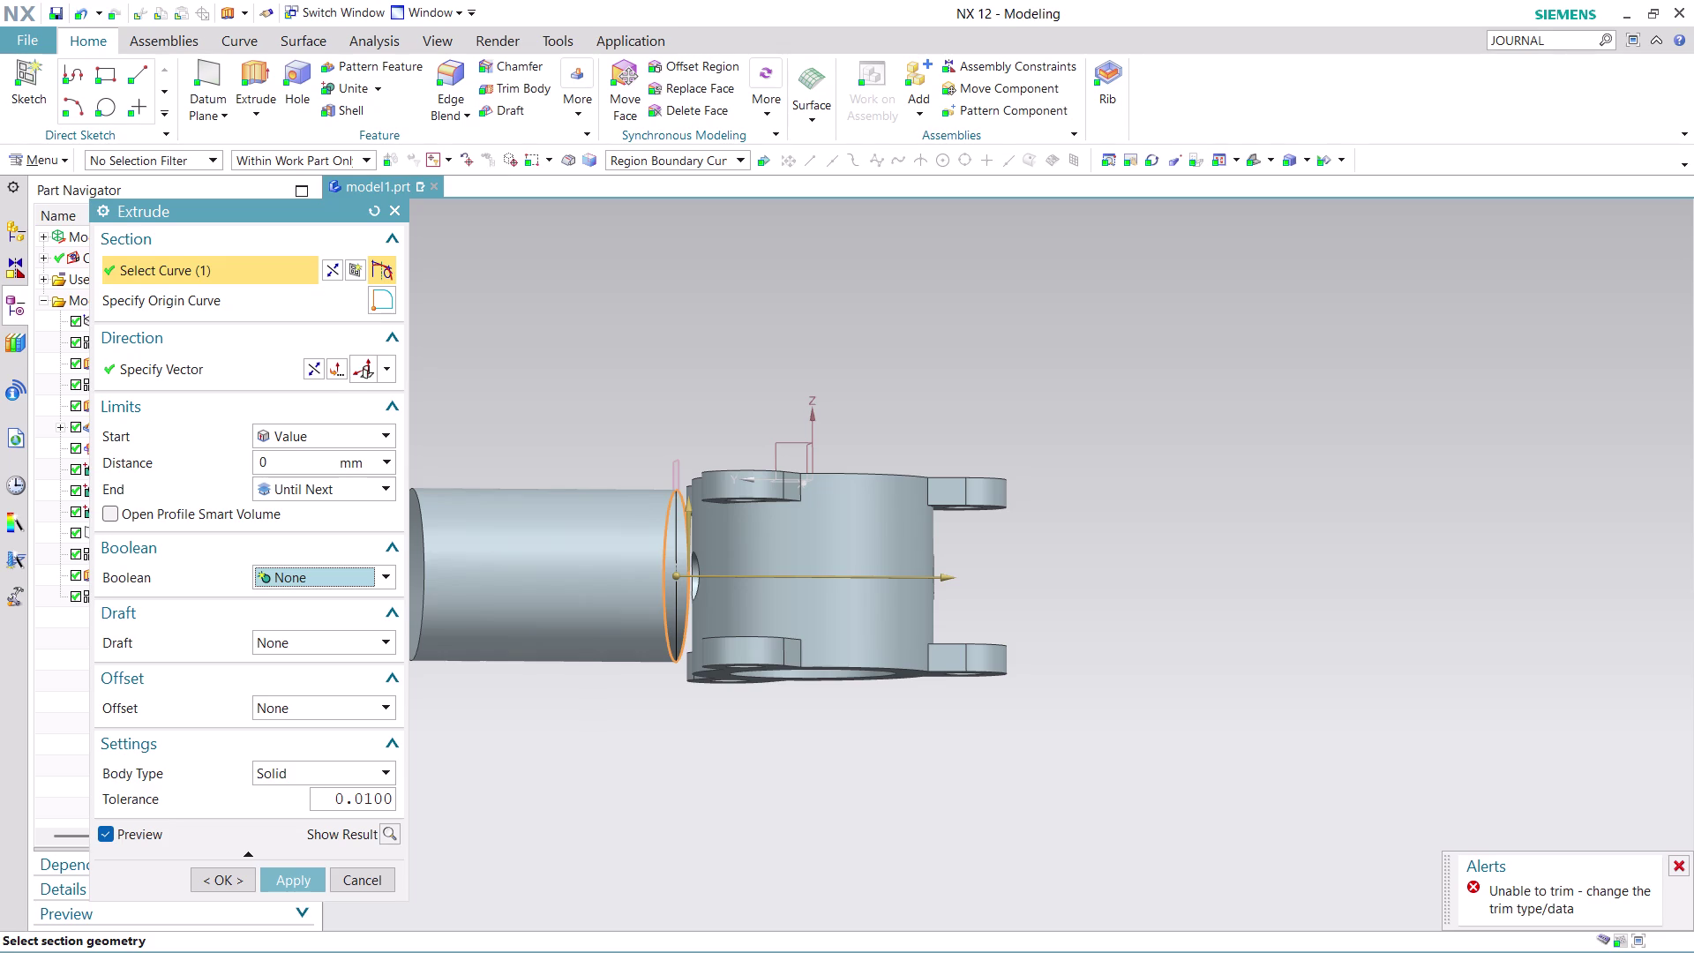
Attempt the extrusion, dismiss the trim error, cancel and restart Extrude.
click(296, 875)
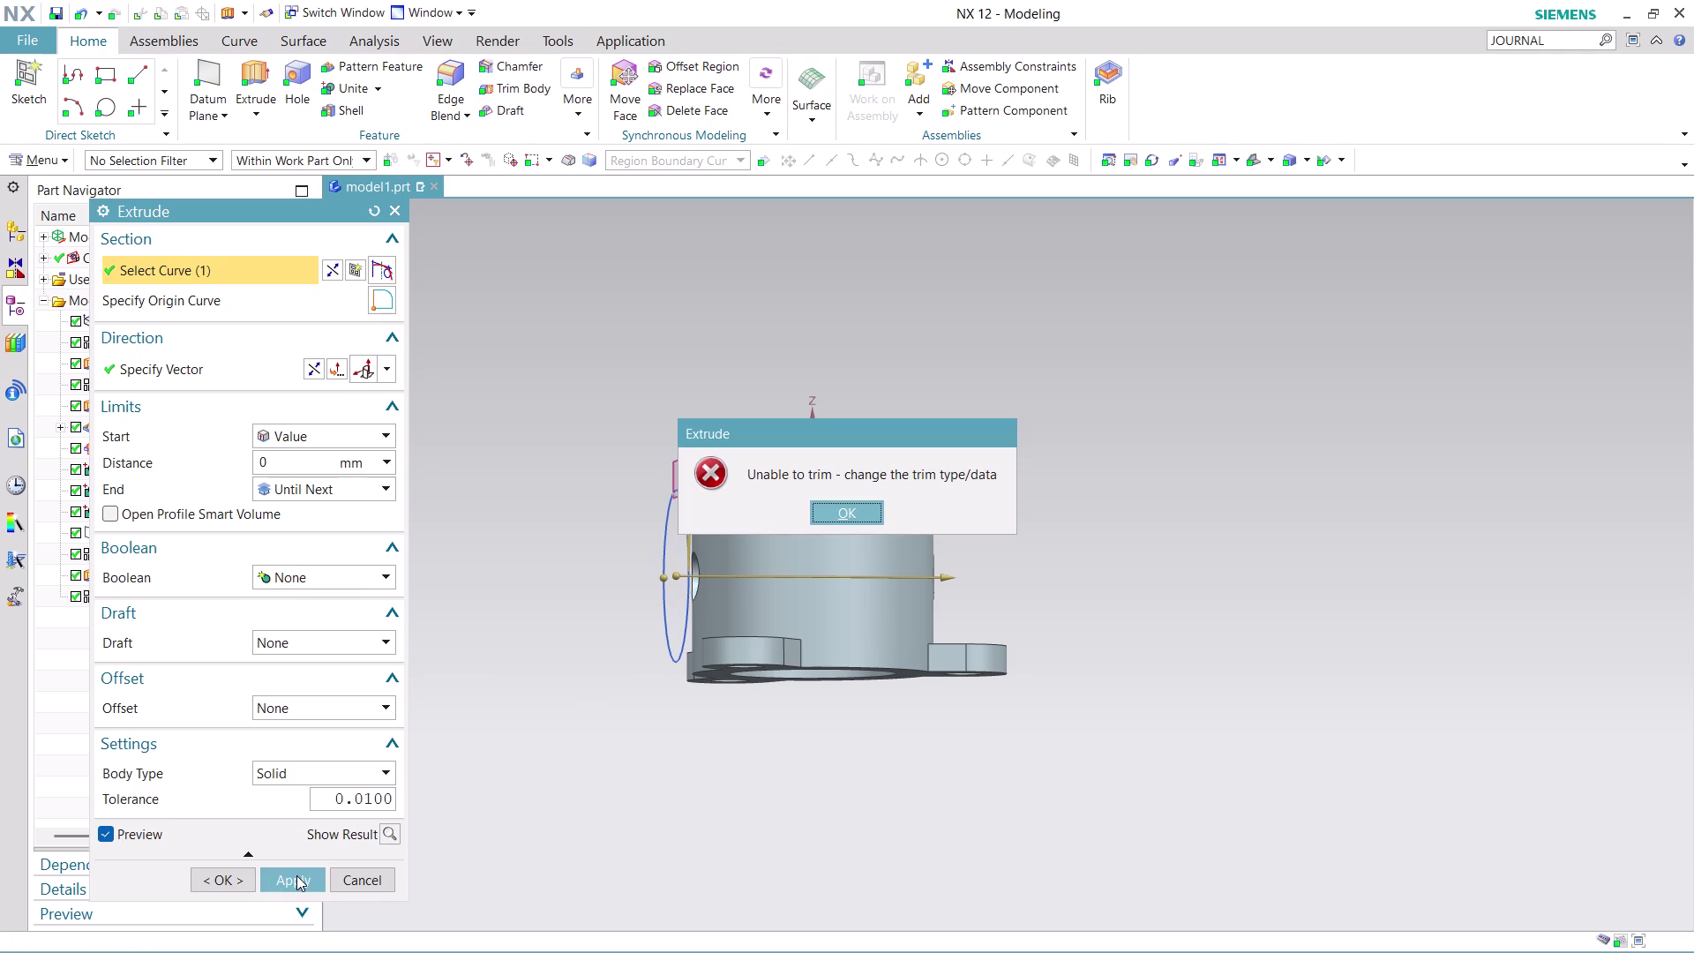
click(844, 509)
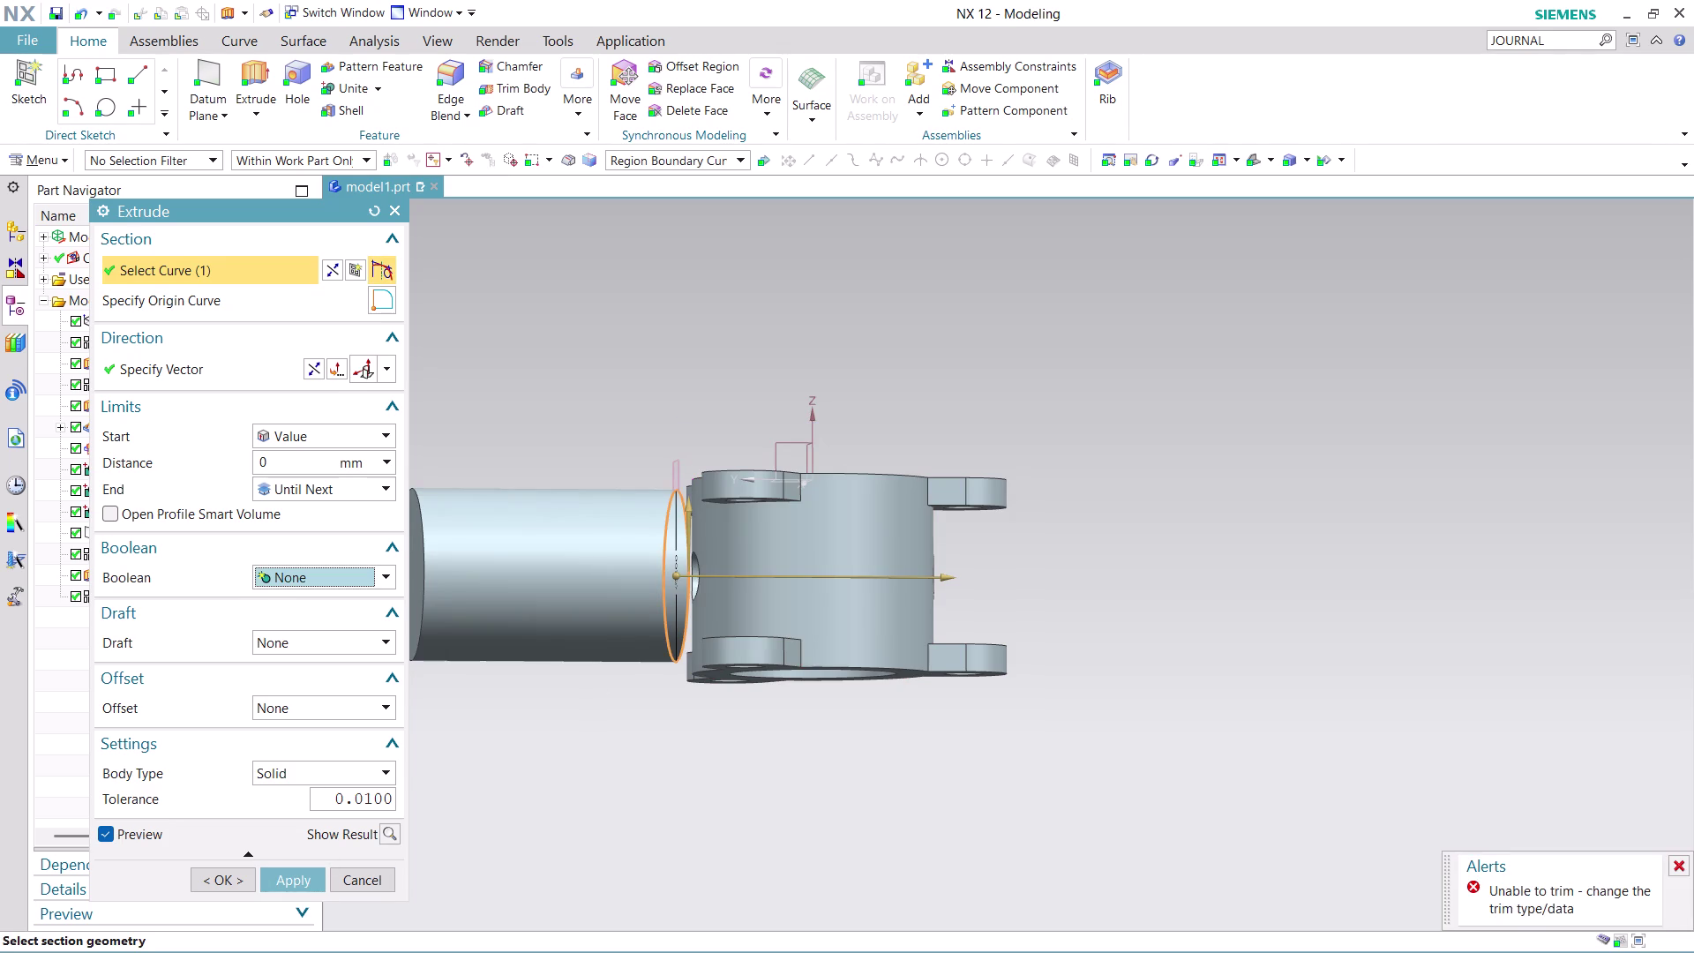
click(353, 878)
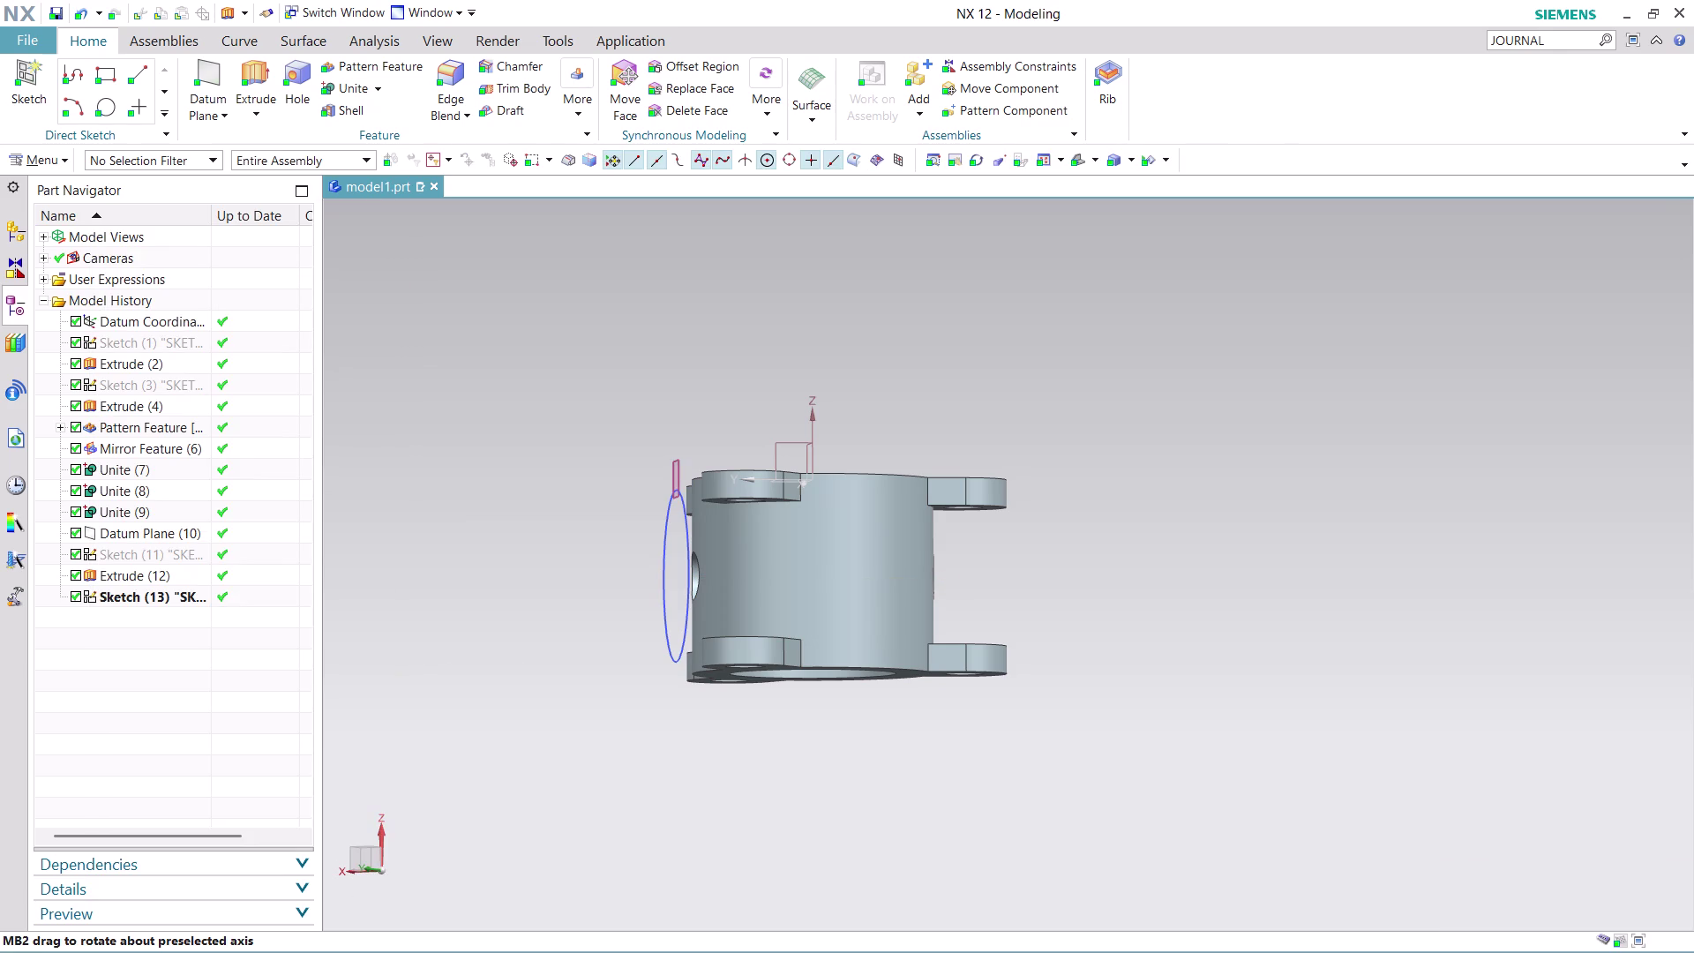
click(257, 79)
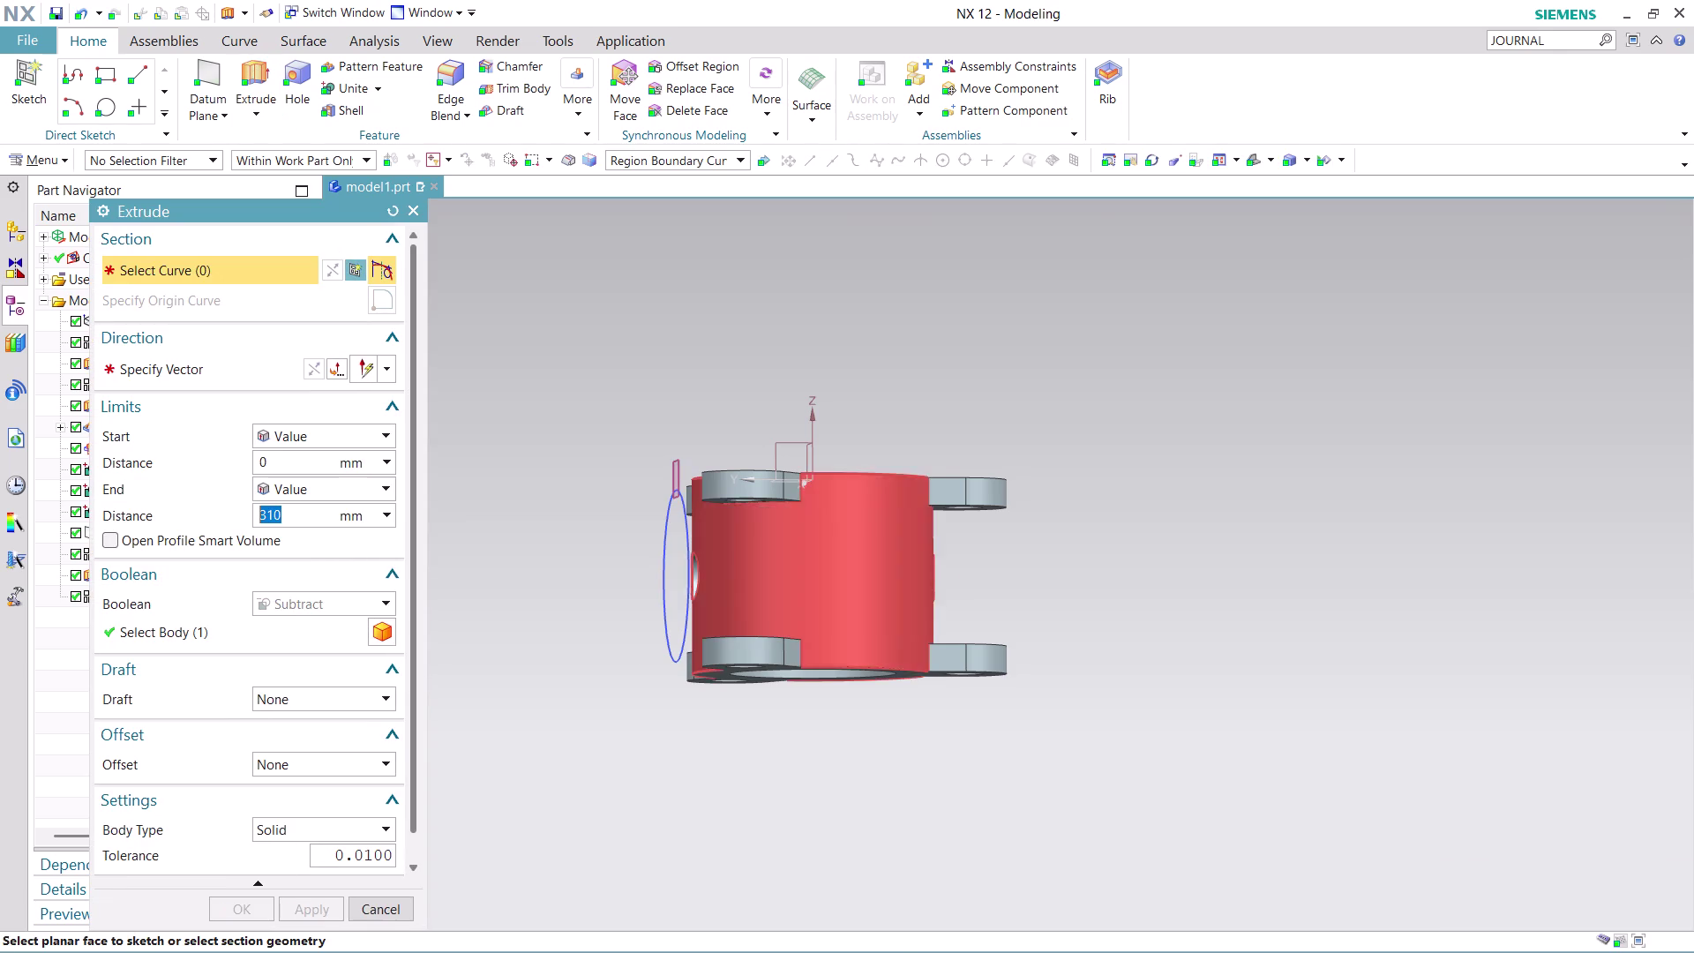
Pick the side circle and try Until Next, then Until Extended end limits.
click(678, 570)
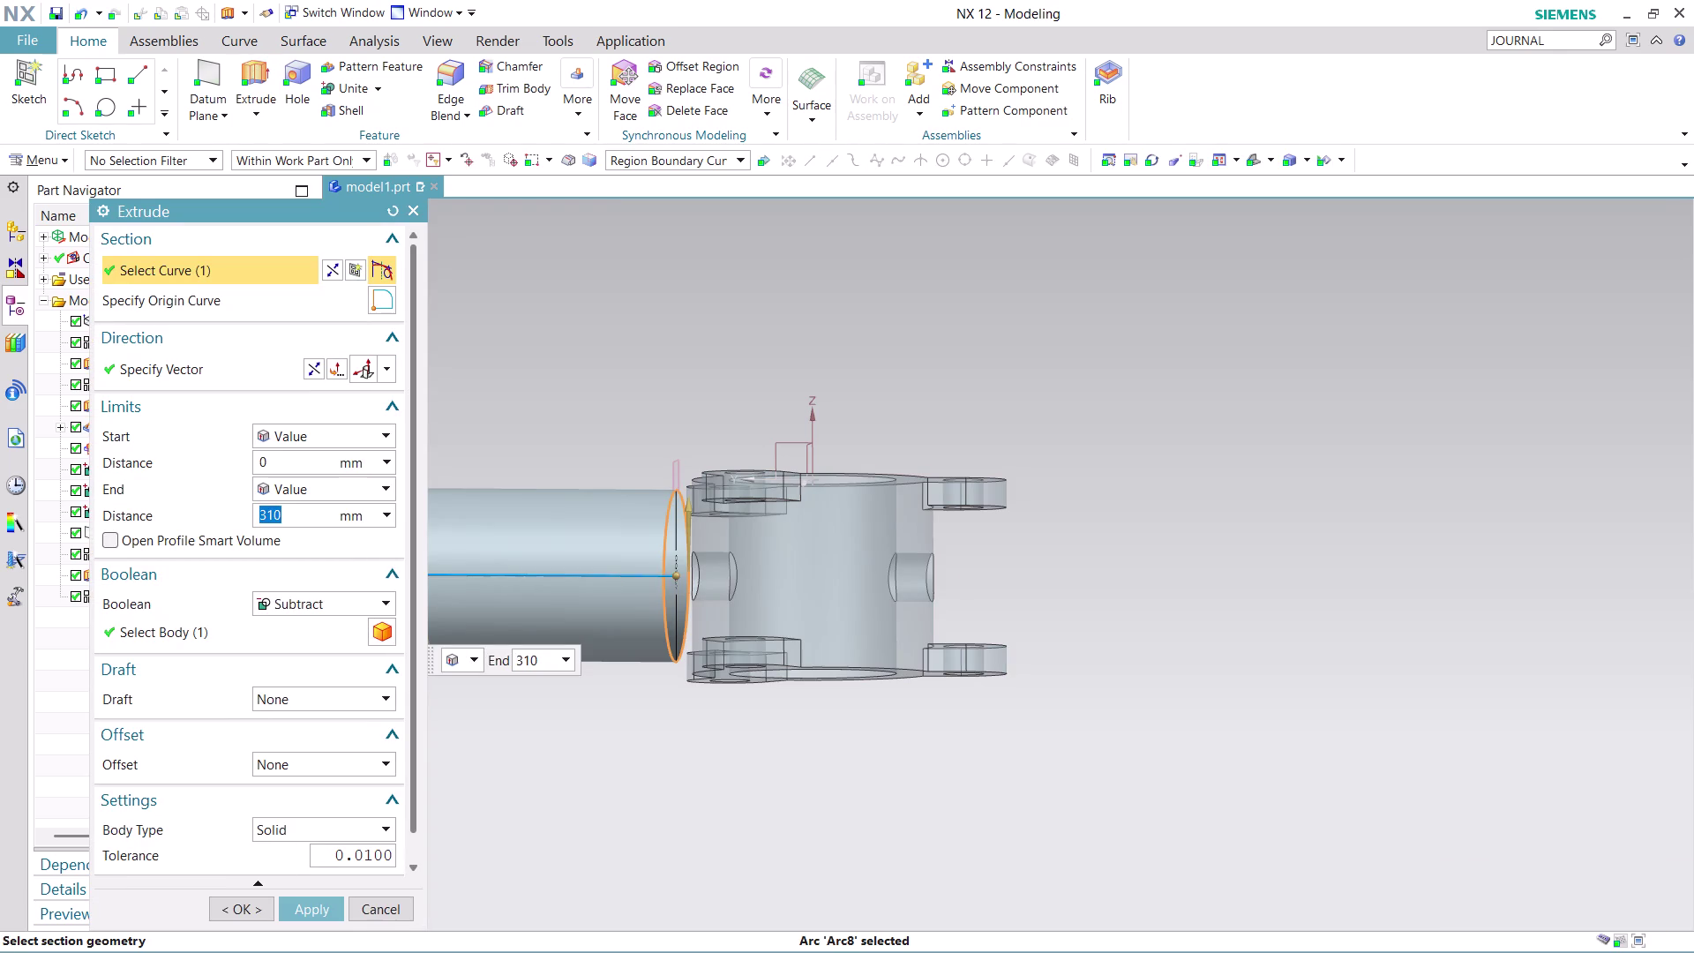
click(311, 366)
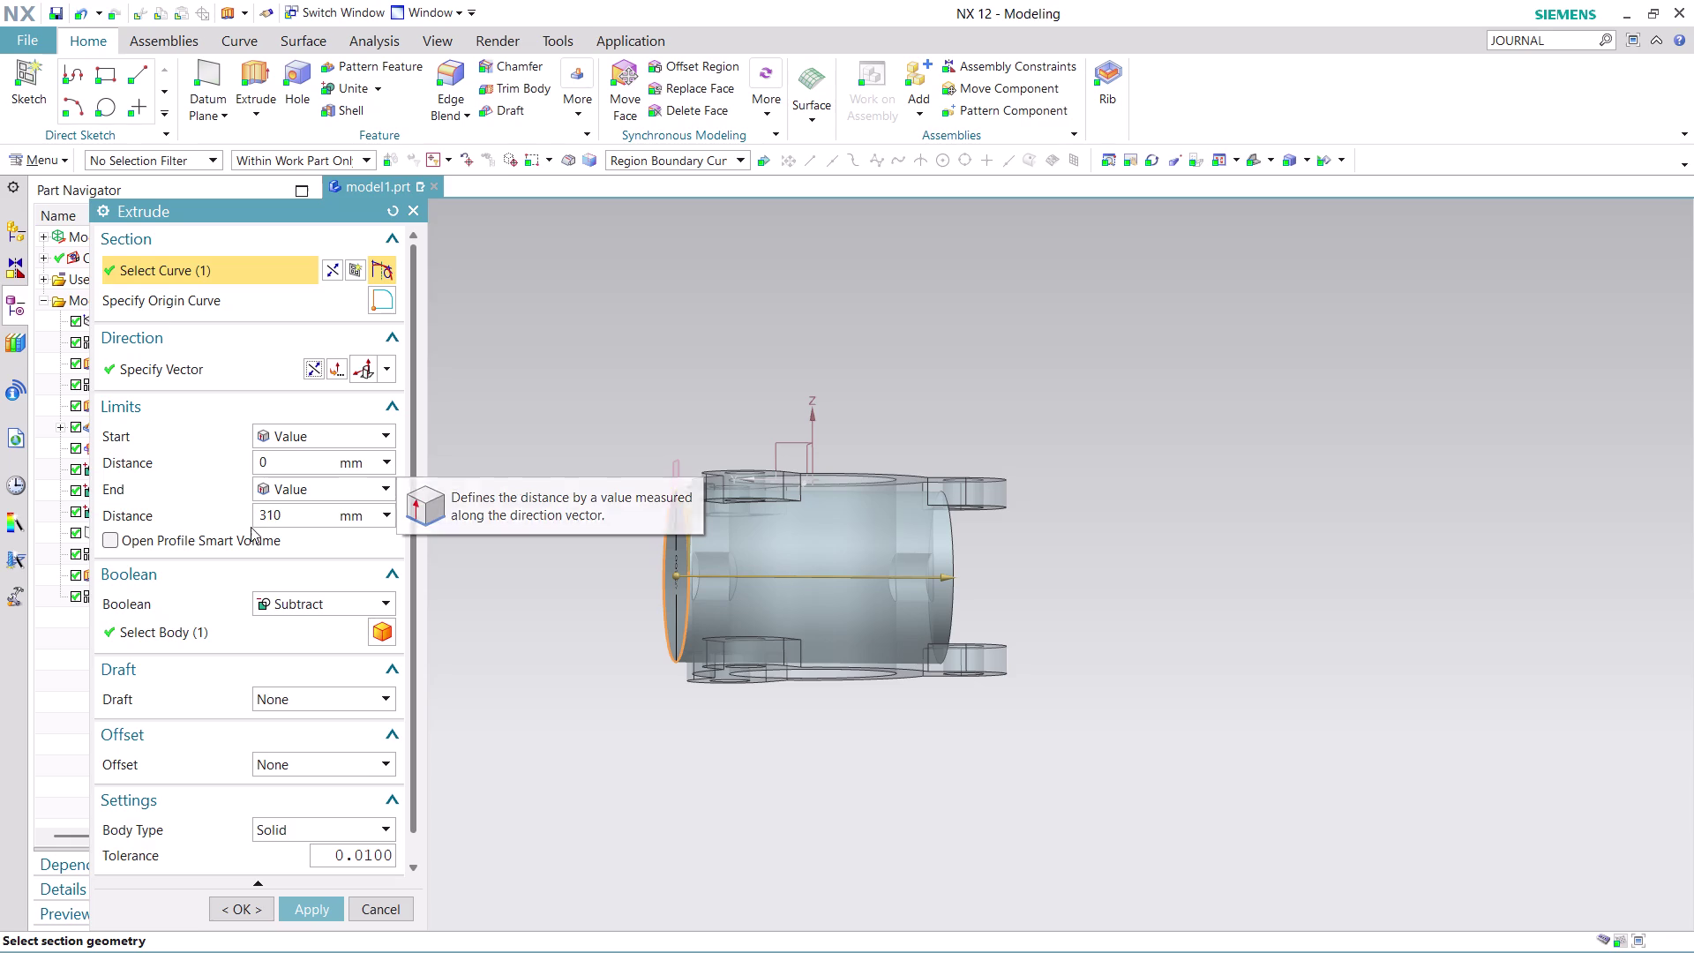
click(353, 490)
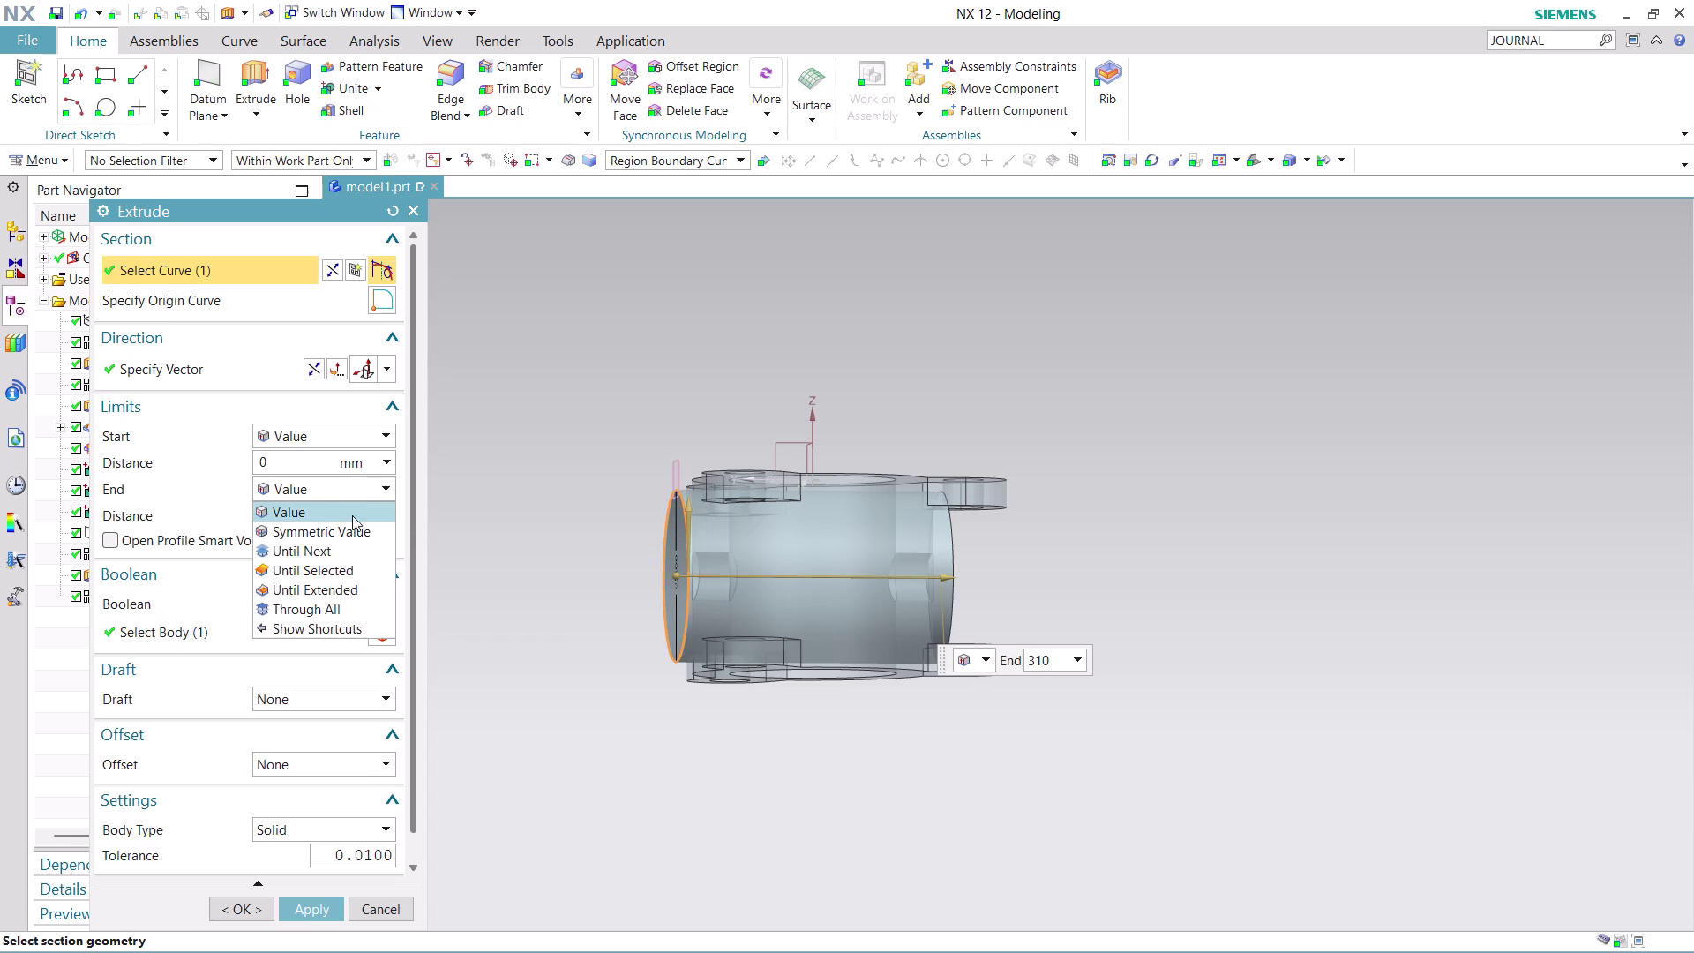
click(351, 551)
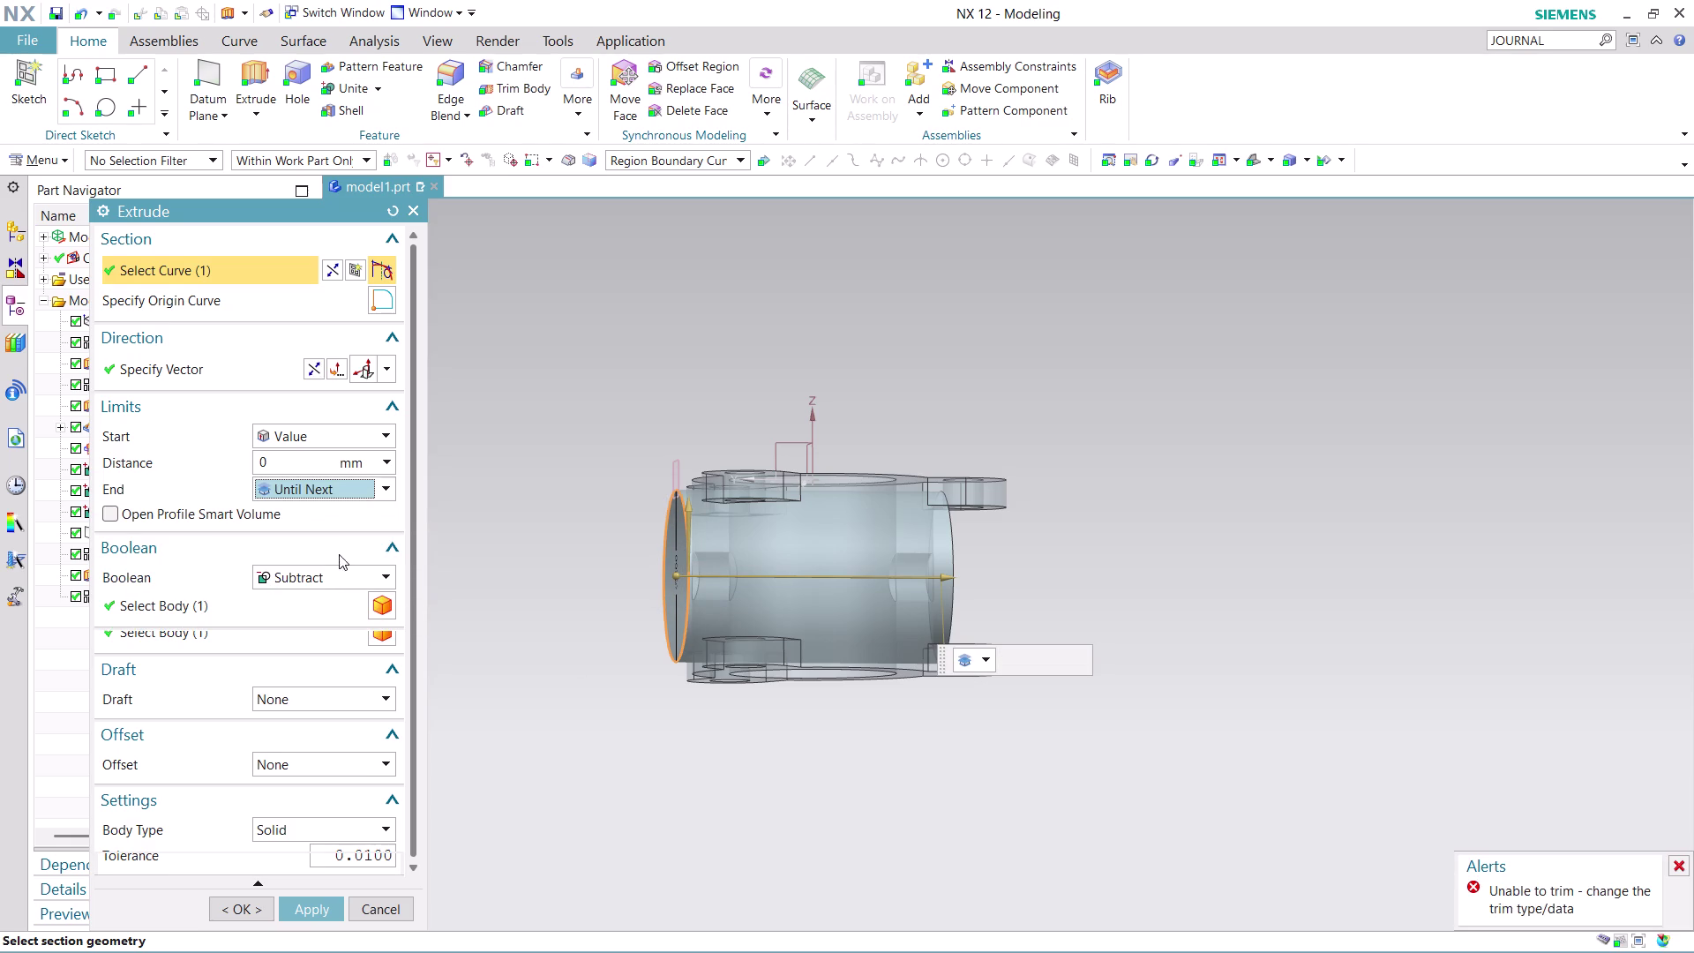
click(391, 486)
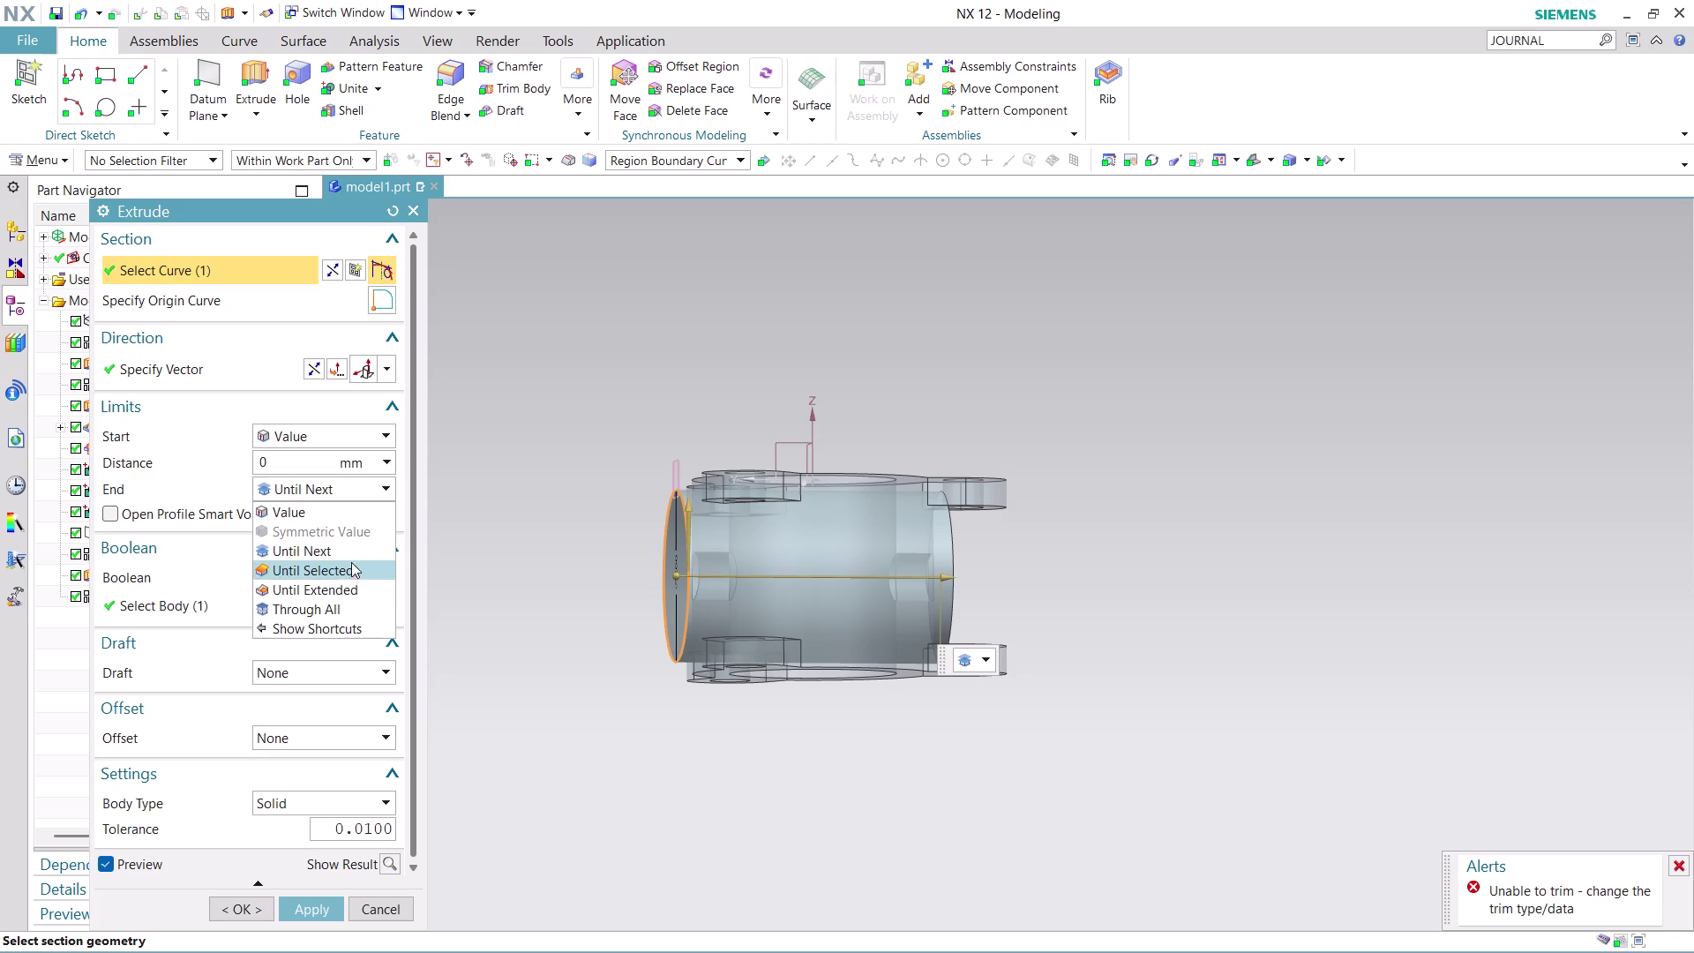
click(349, 591)
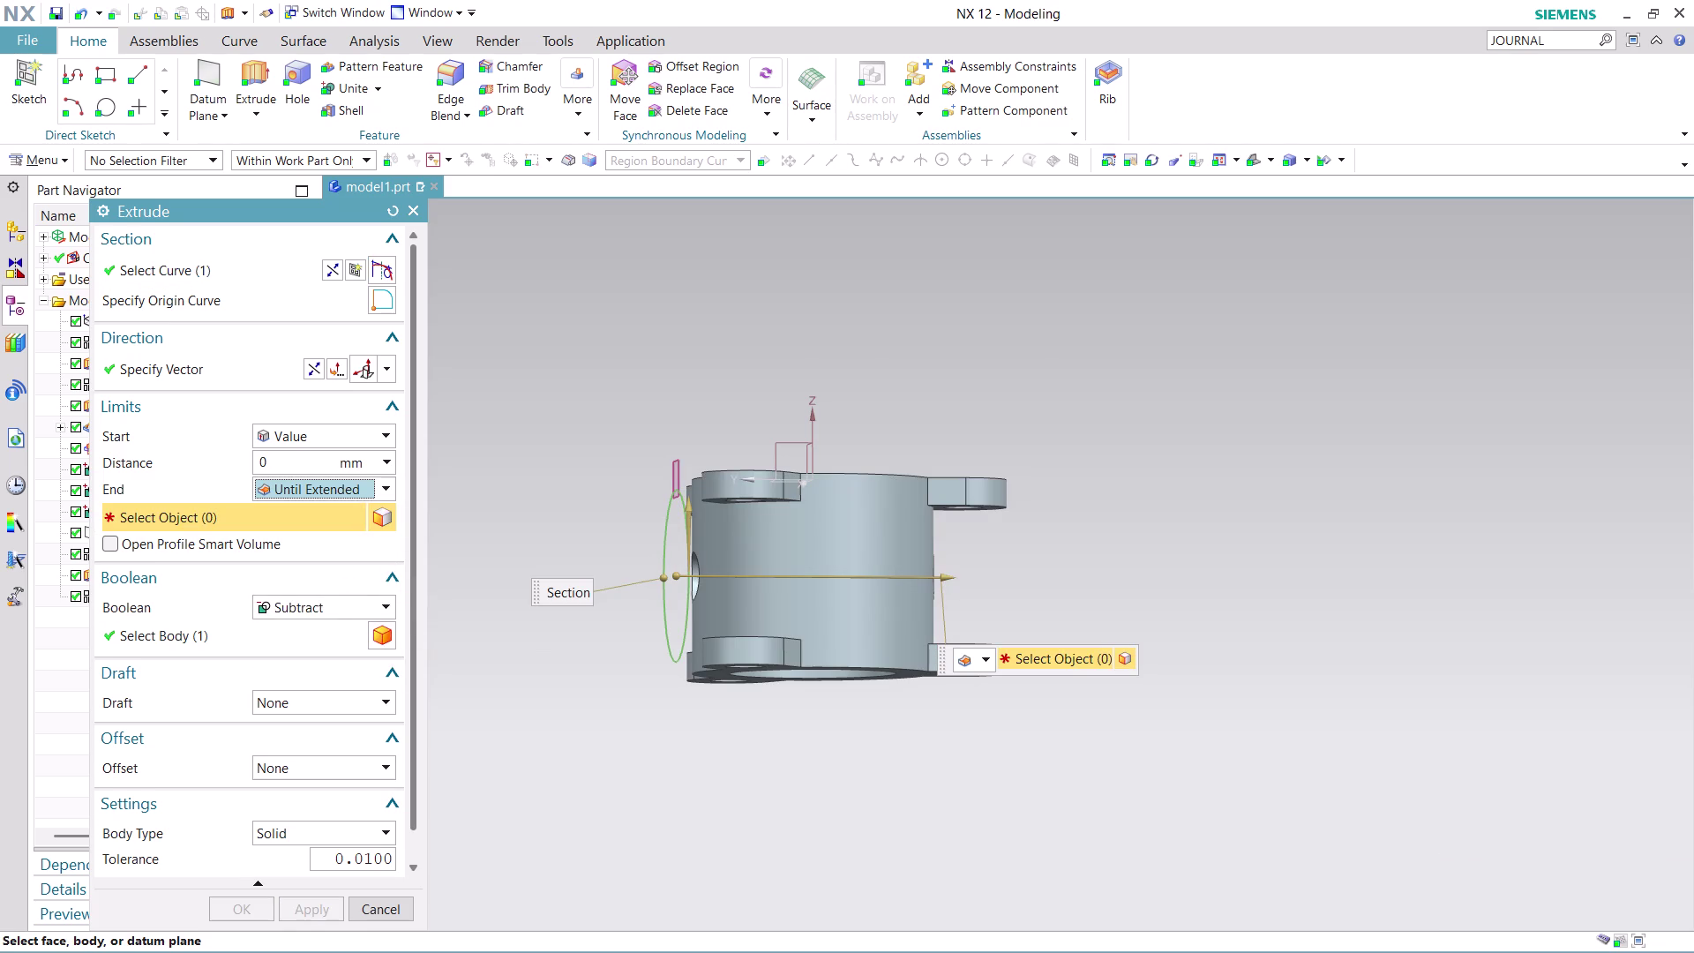
Set Boolean to None and switch the end limit back to Value.
middle_drag(1102, 593, 1085, 600)
drag(956, 571, 1019, 567)
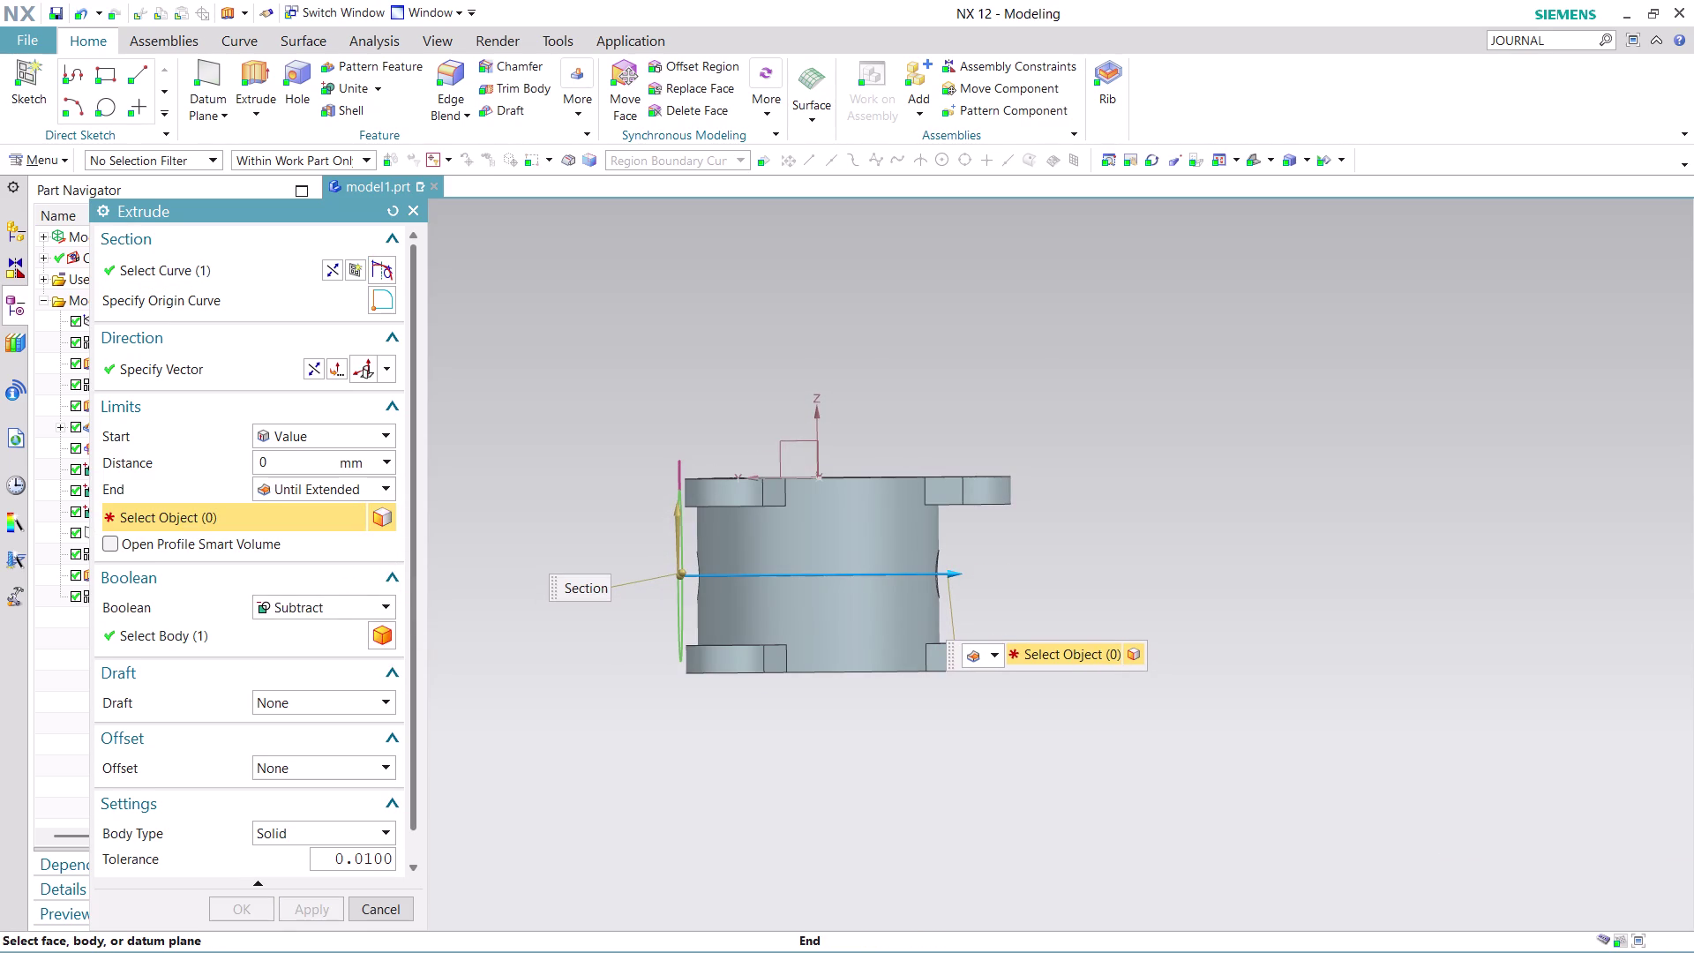
drag(1018, 567, 1037, 567)
click(373, 603)
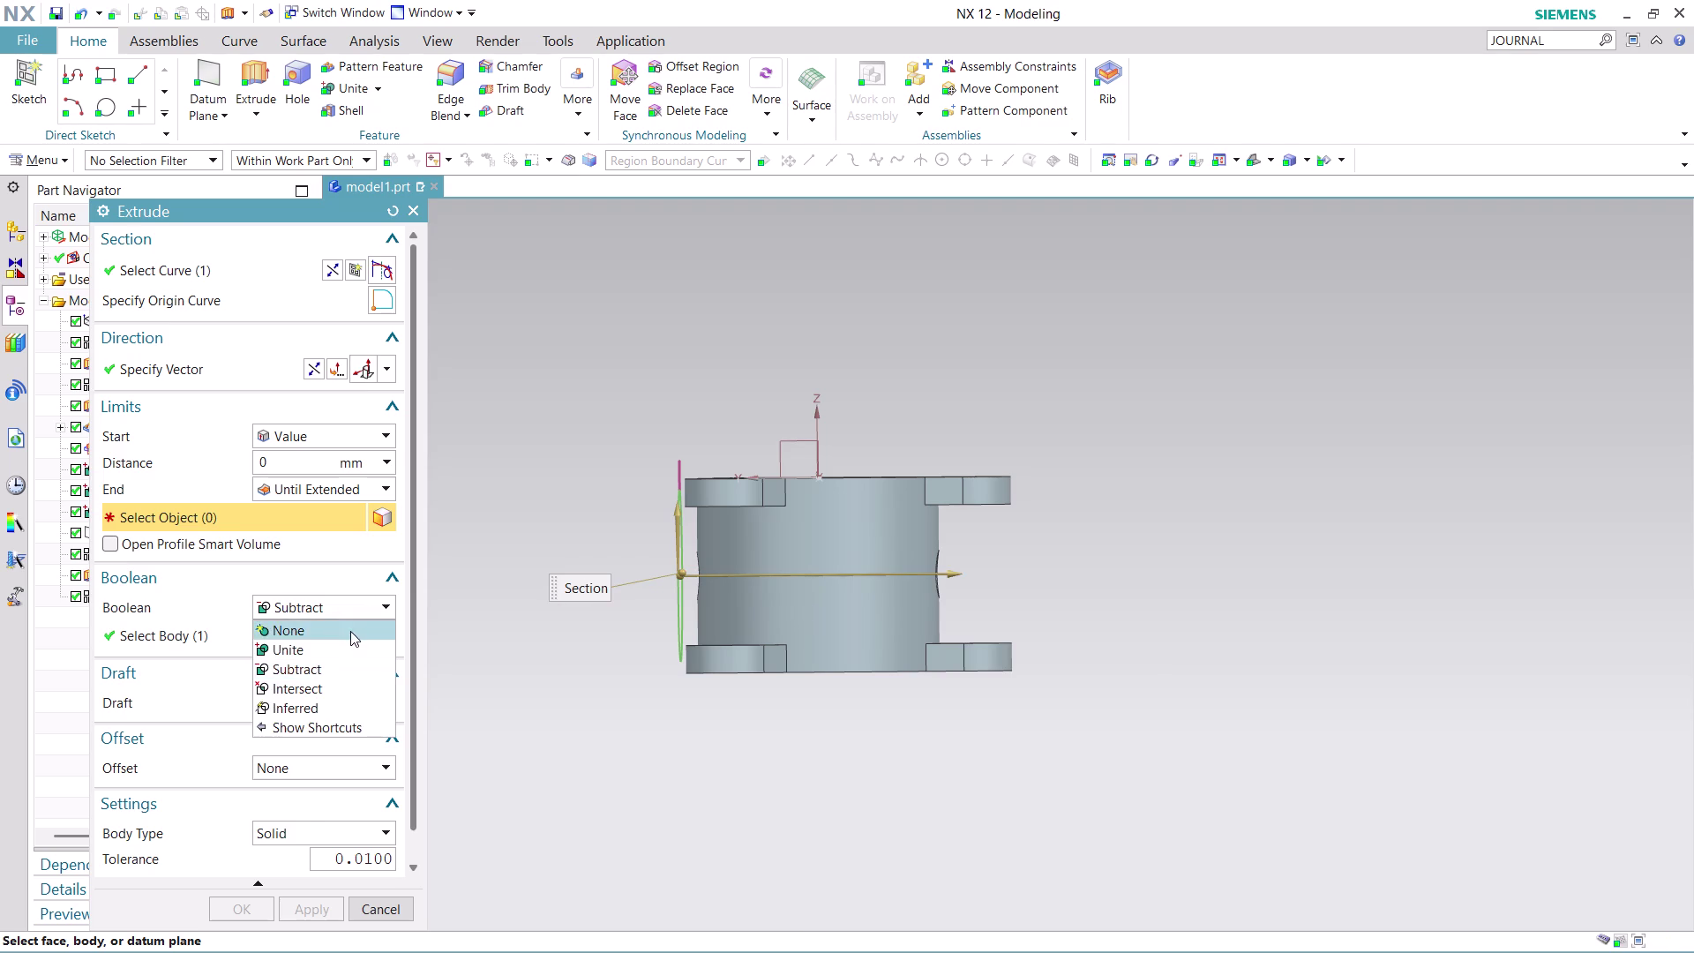
click(350, 631)
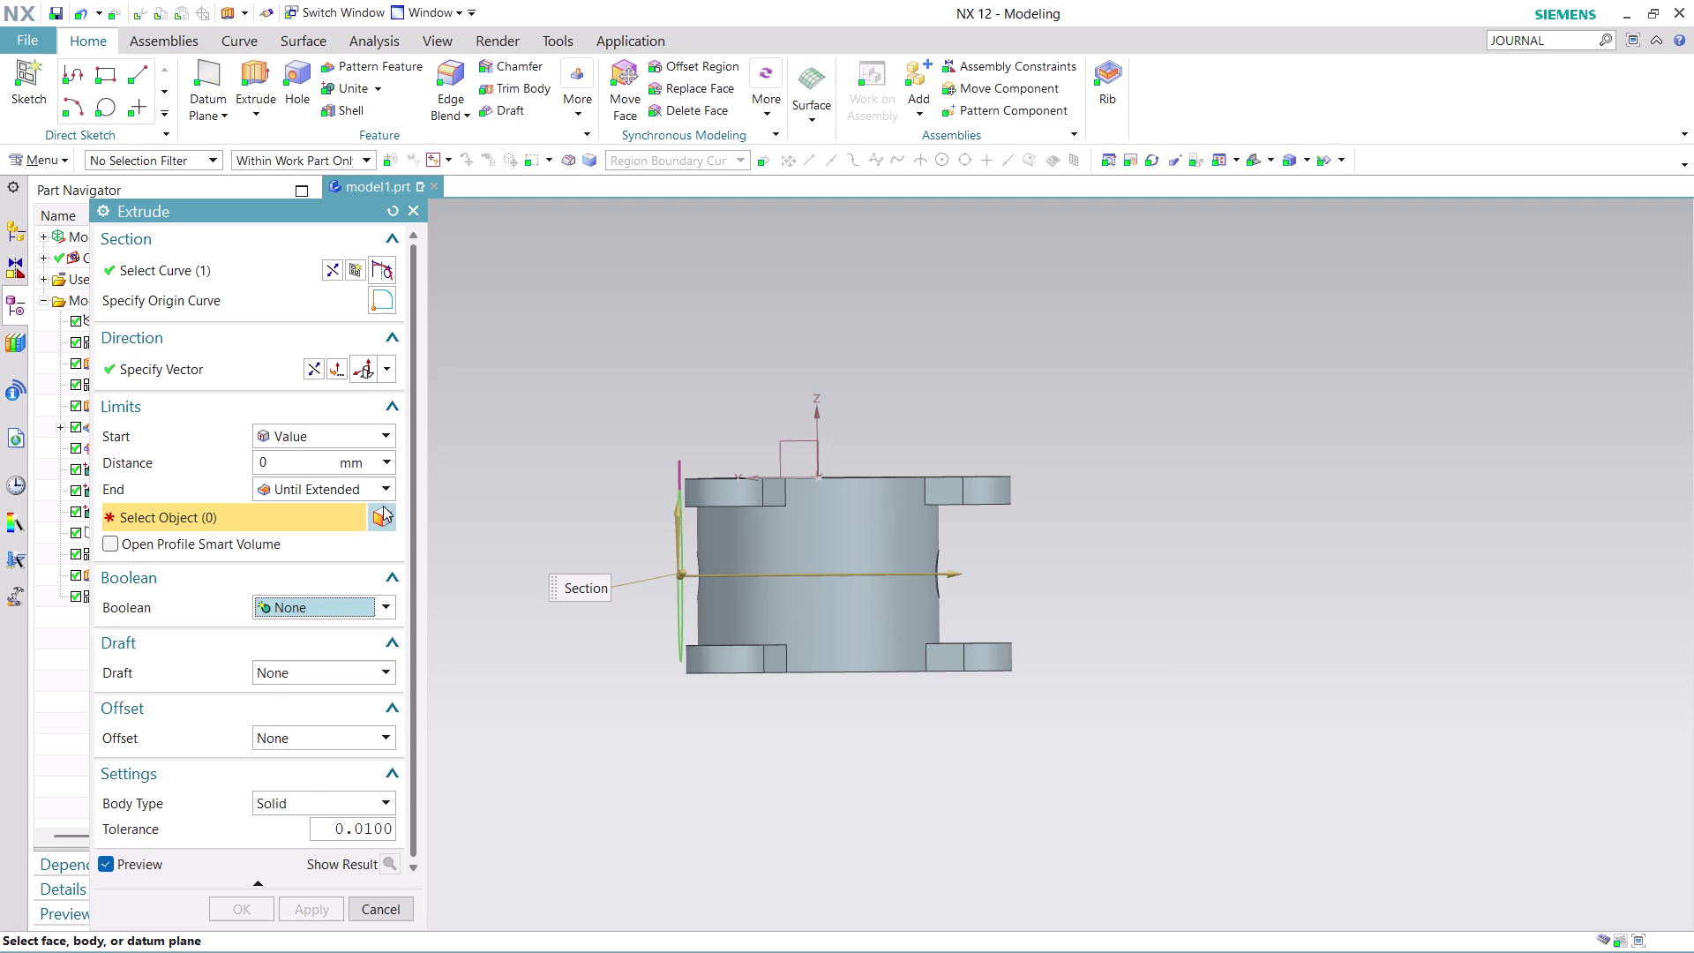
click(387, 490)
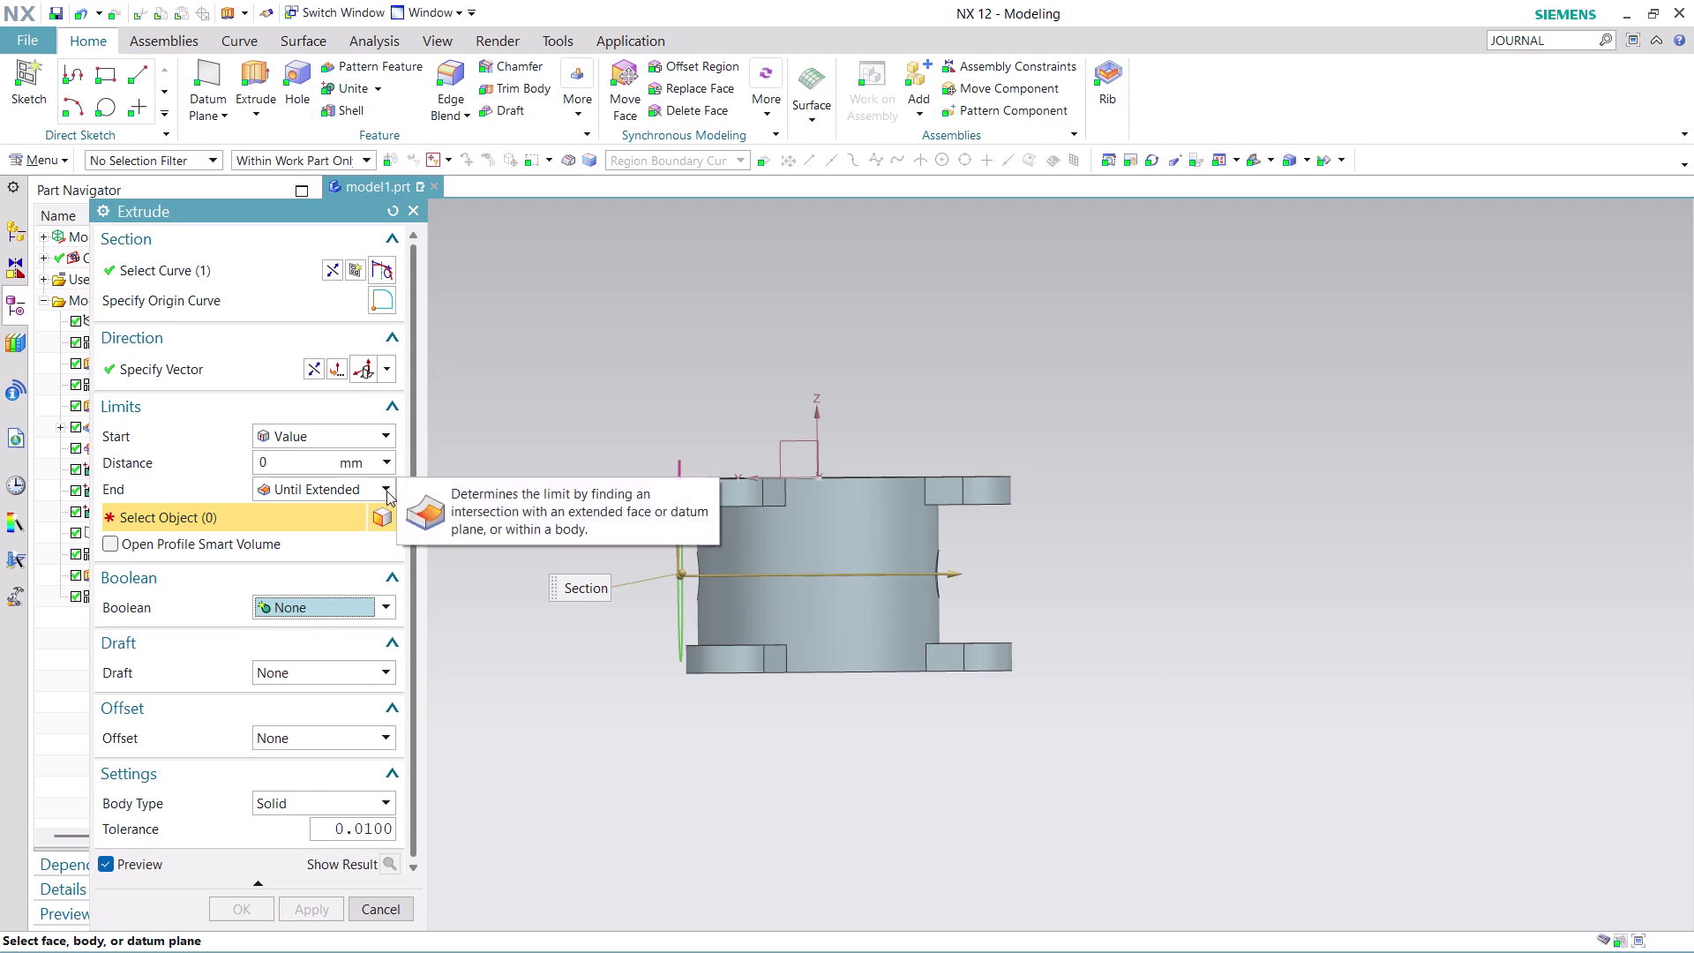
click(346, 516)
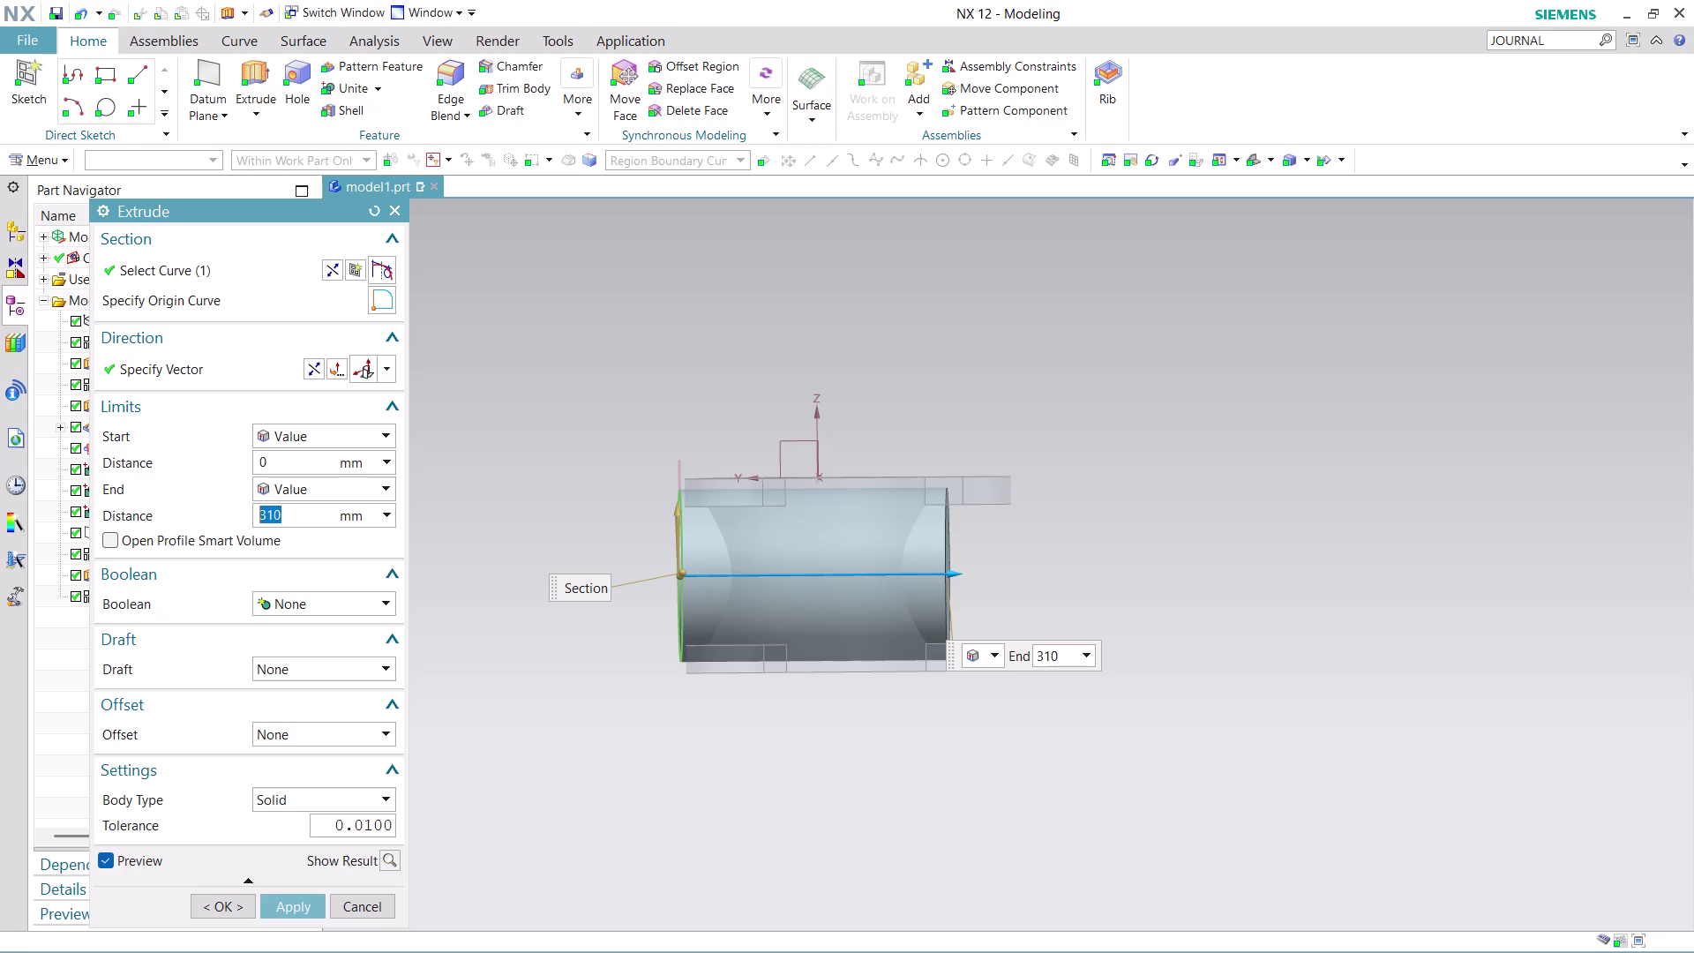
Enter a 25 mm distance, create Extrude (14), view the boss and close the dialog.
text(25)
click(287, 907)
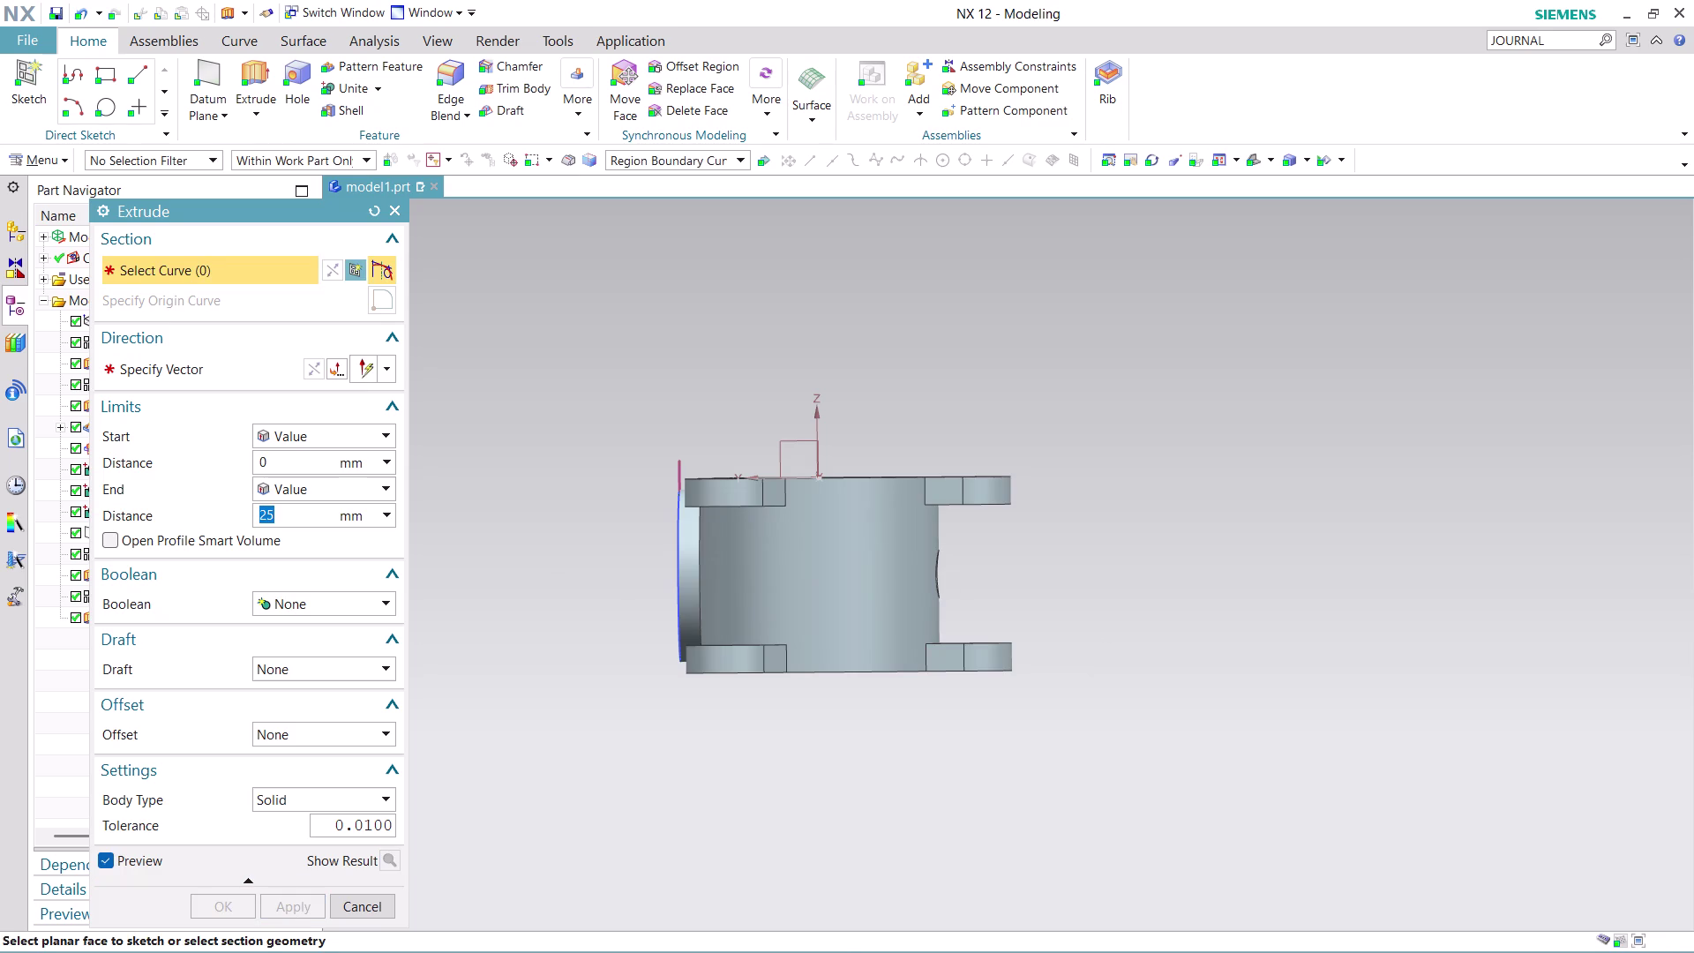
middle_drag(619, 654, 710, 691)
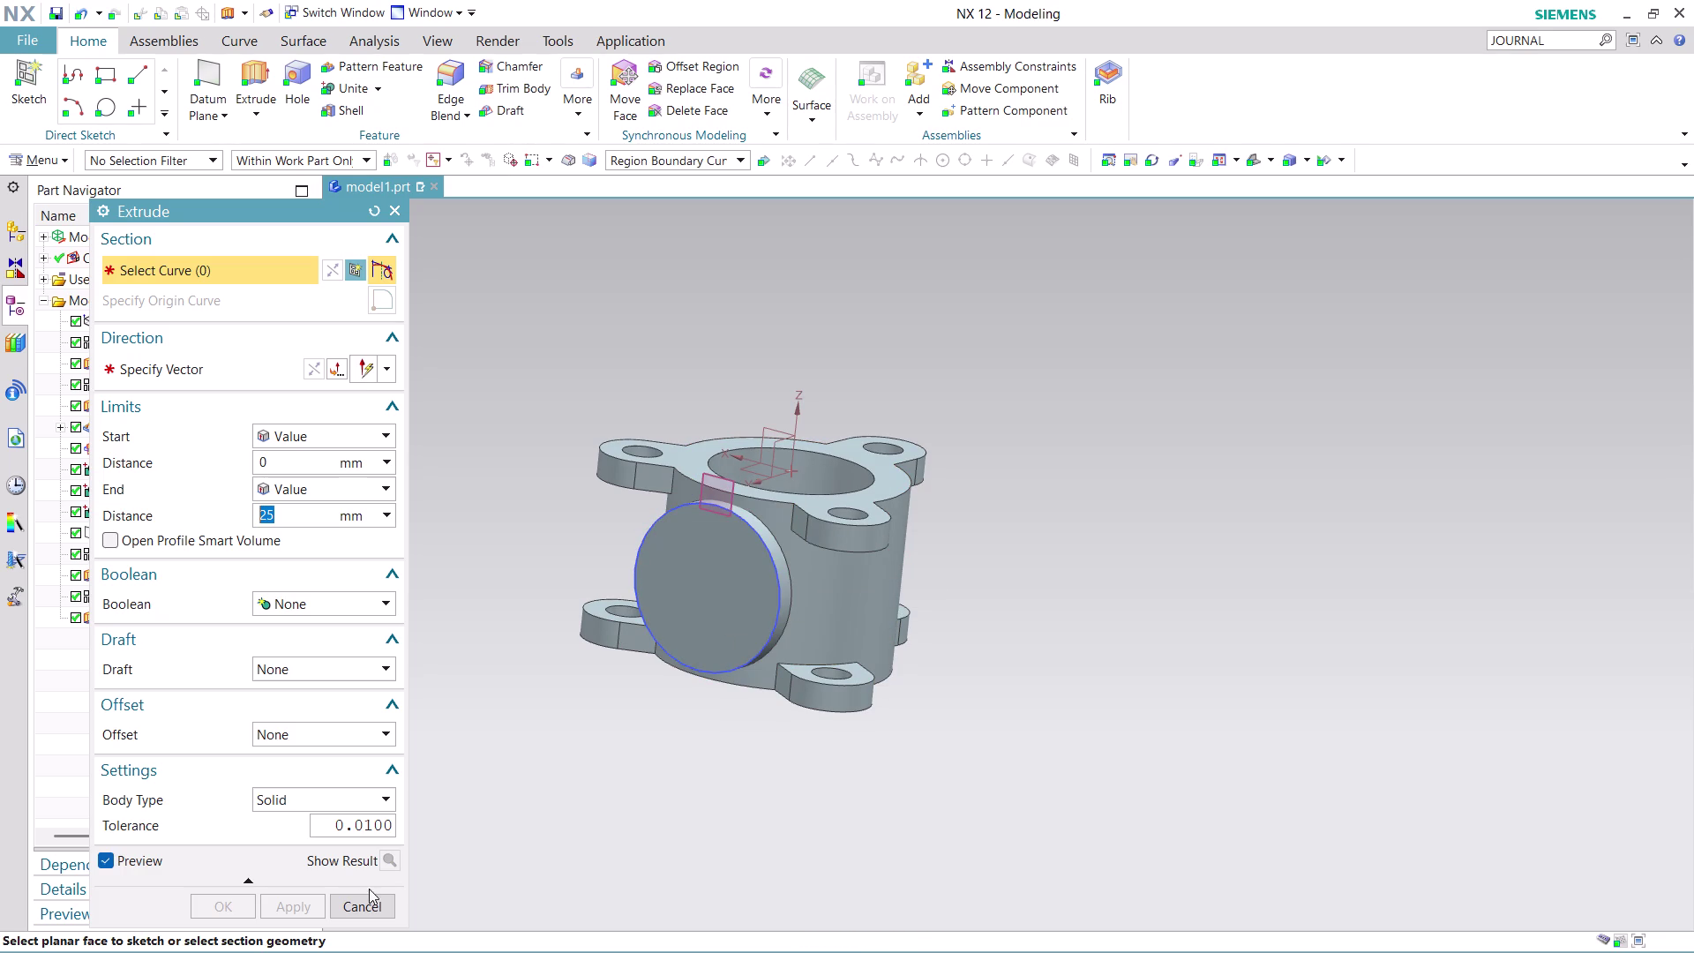
click(369, 908)
scroll(down, 3)
scroll(up, 3)
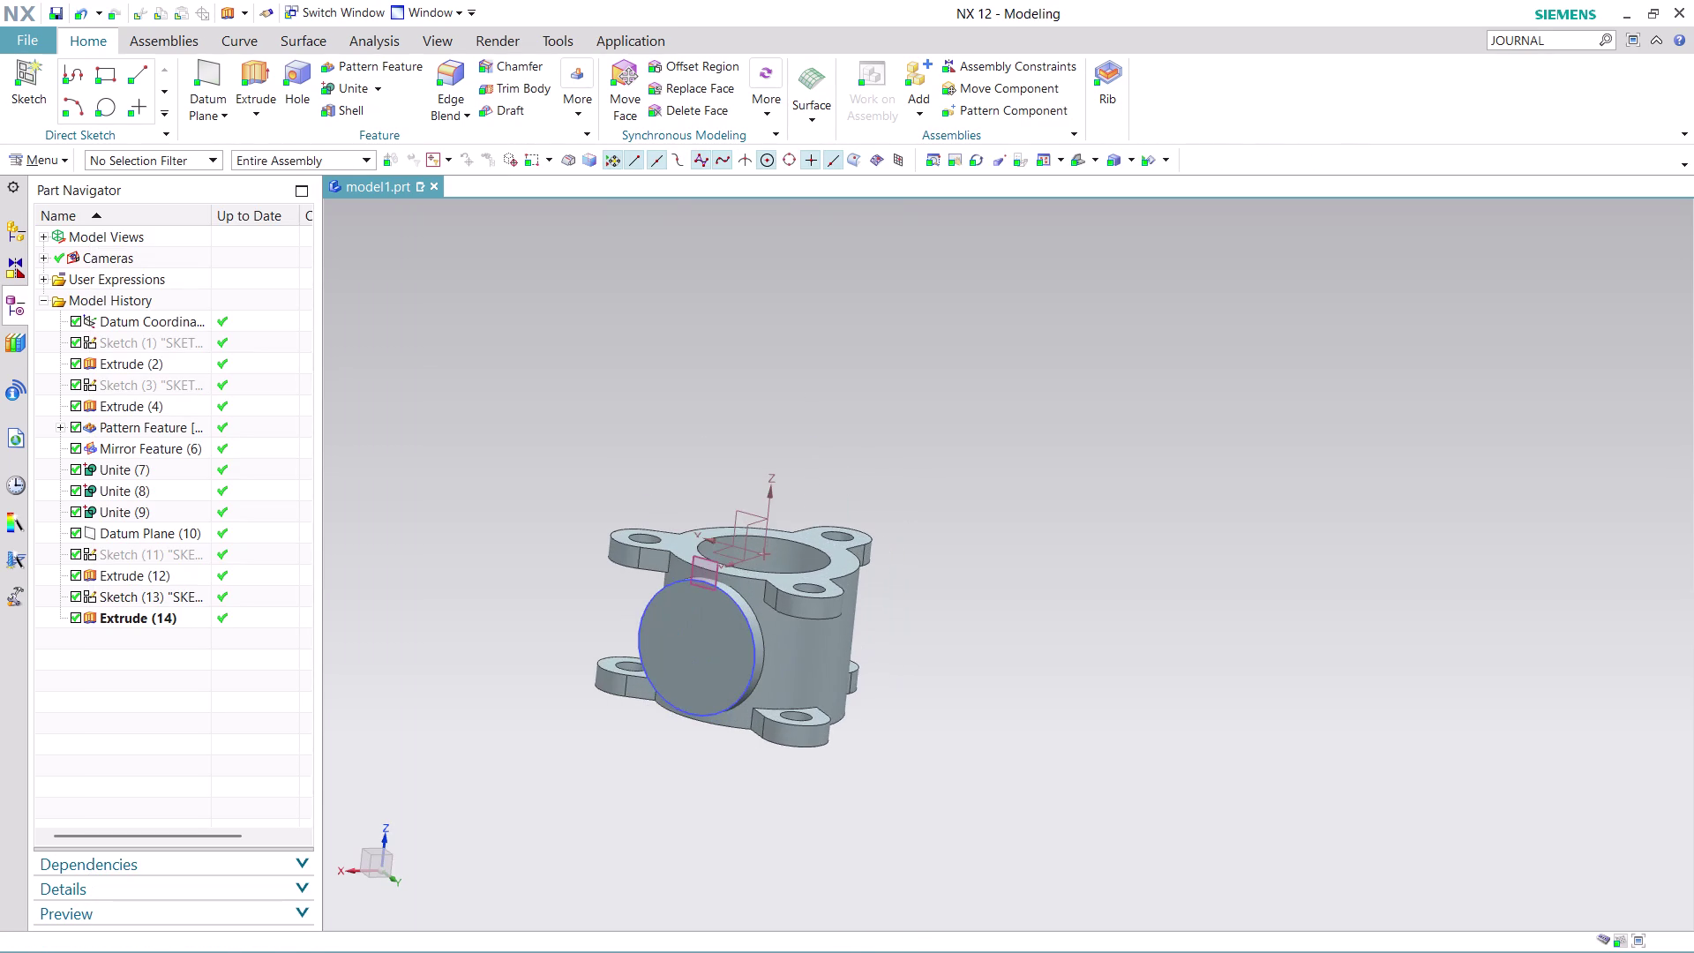
Orbit and zoom around the housing to bring the side boss into view.
middle_drag(945, 548, 844, 566)
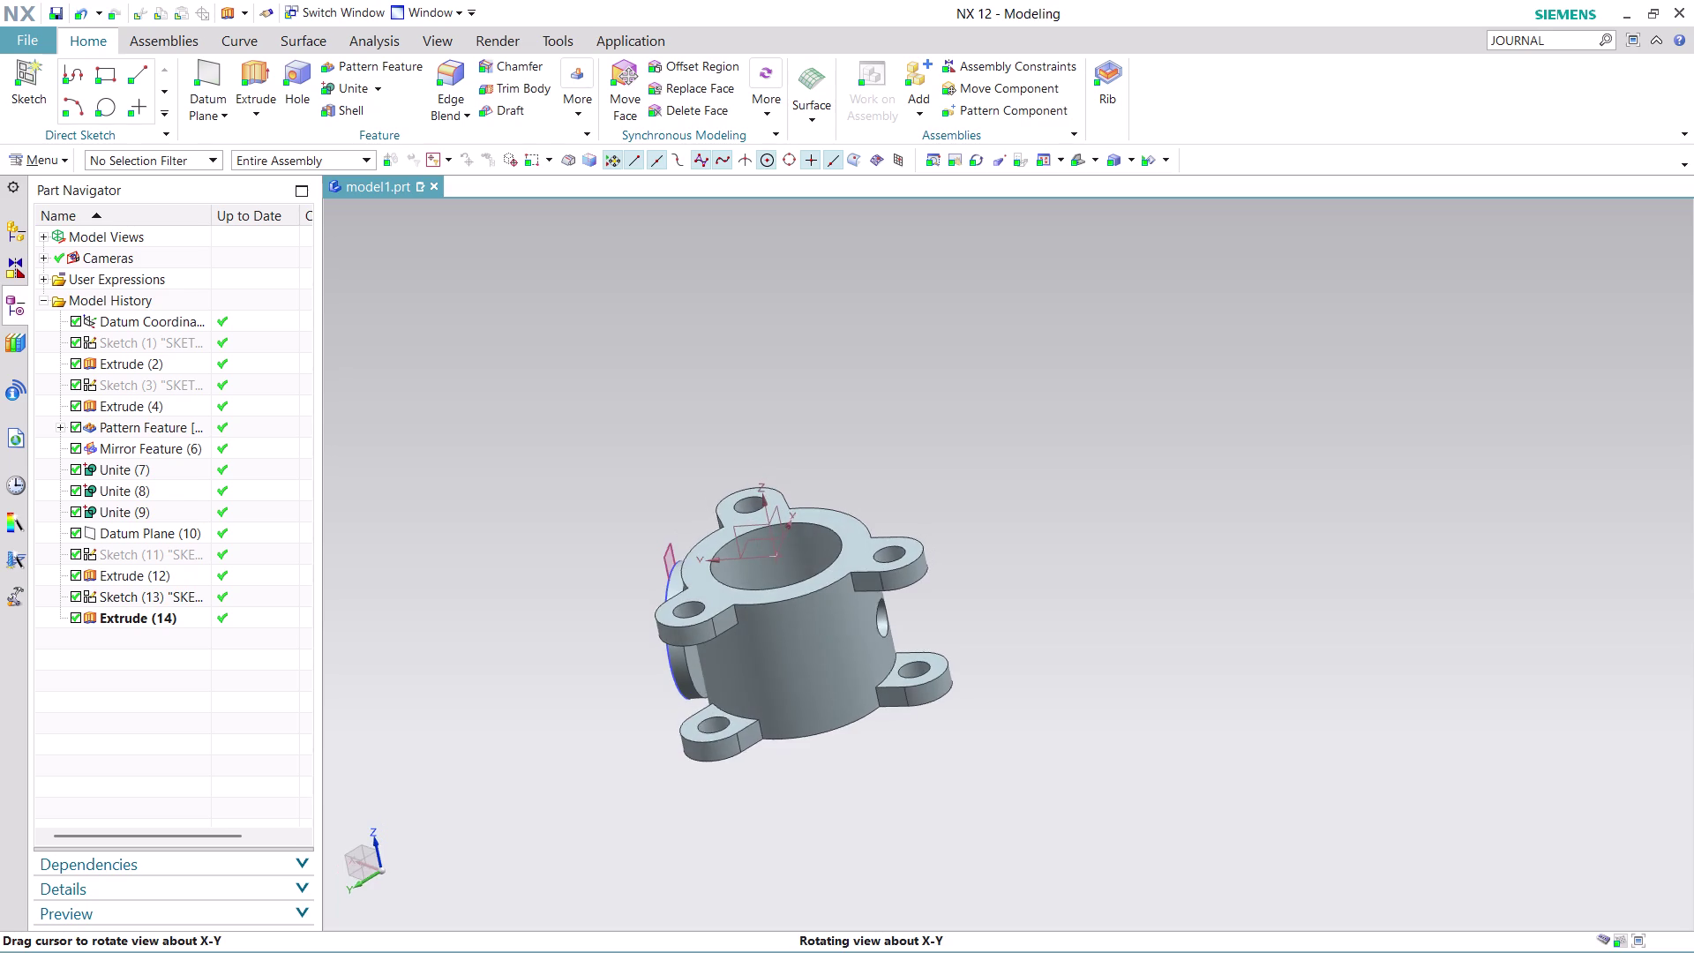
middle_drag(845, 565, 841, 567)
middle_drag(838, 565, 853, 547)
middle_drag(855, 543, 871, 512)
middle_click(871, 513)
middle_drag(867, 509, 819, 500)
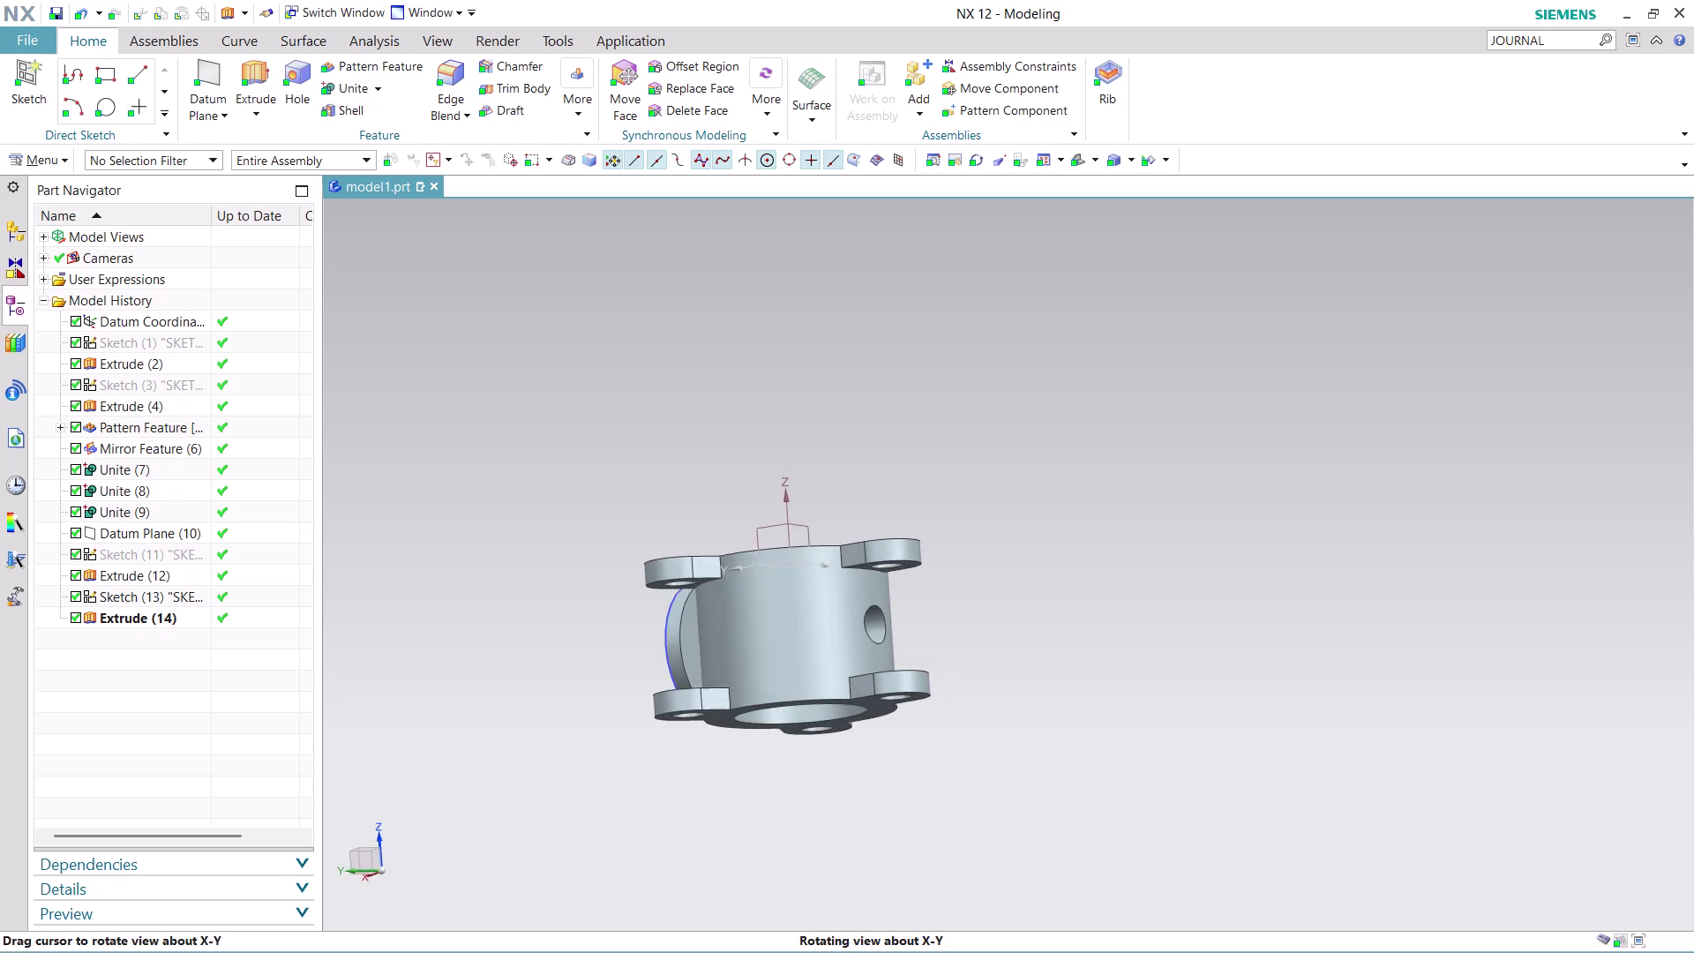
middle_drag(818, 501, 849, 487)
scroll(up, 3)
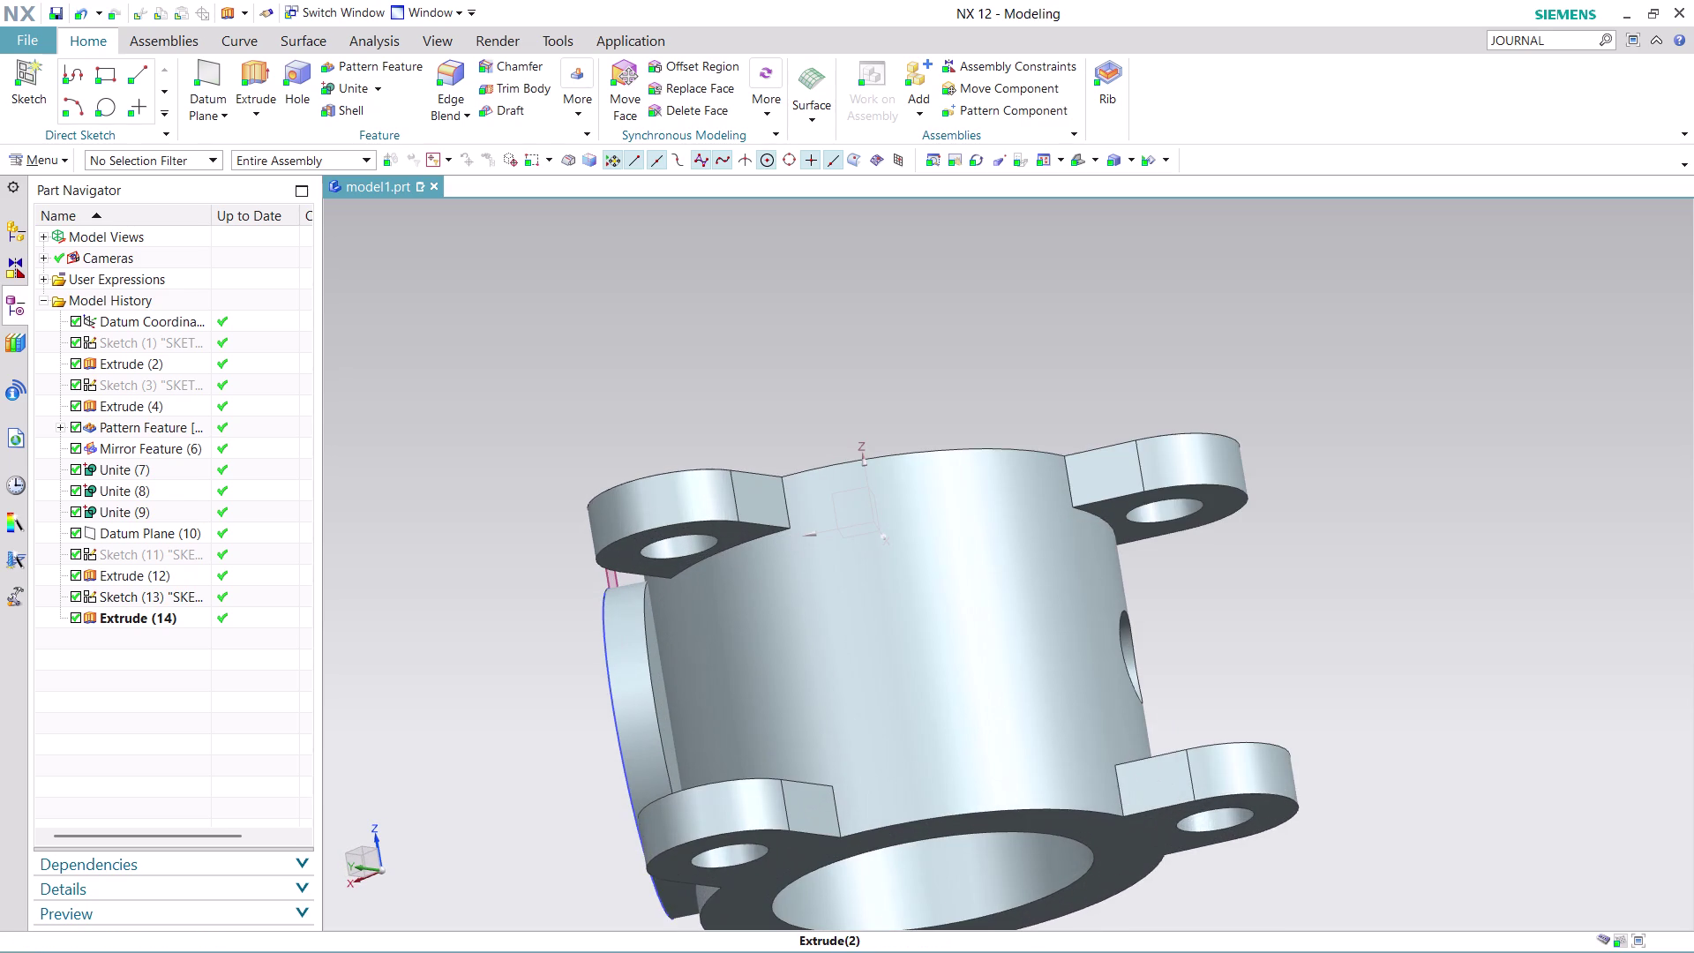
middle_drag(825, 369, 820, 384)
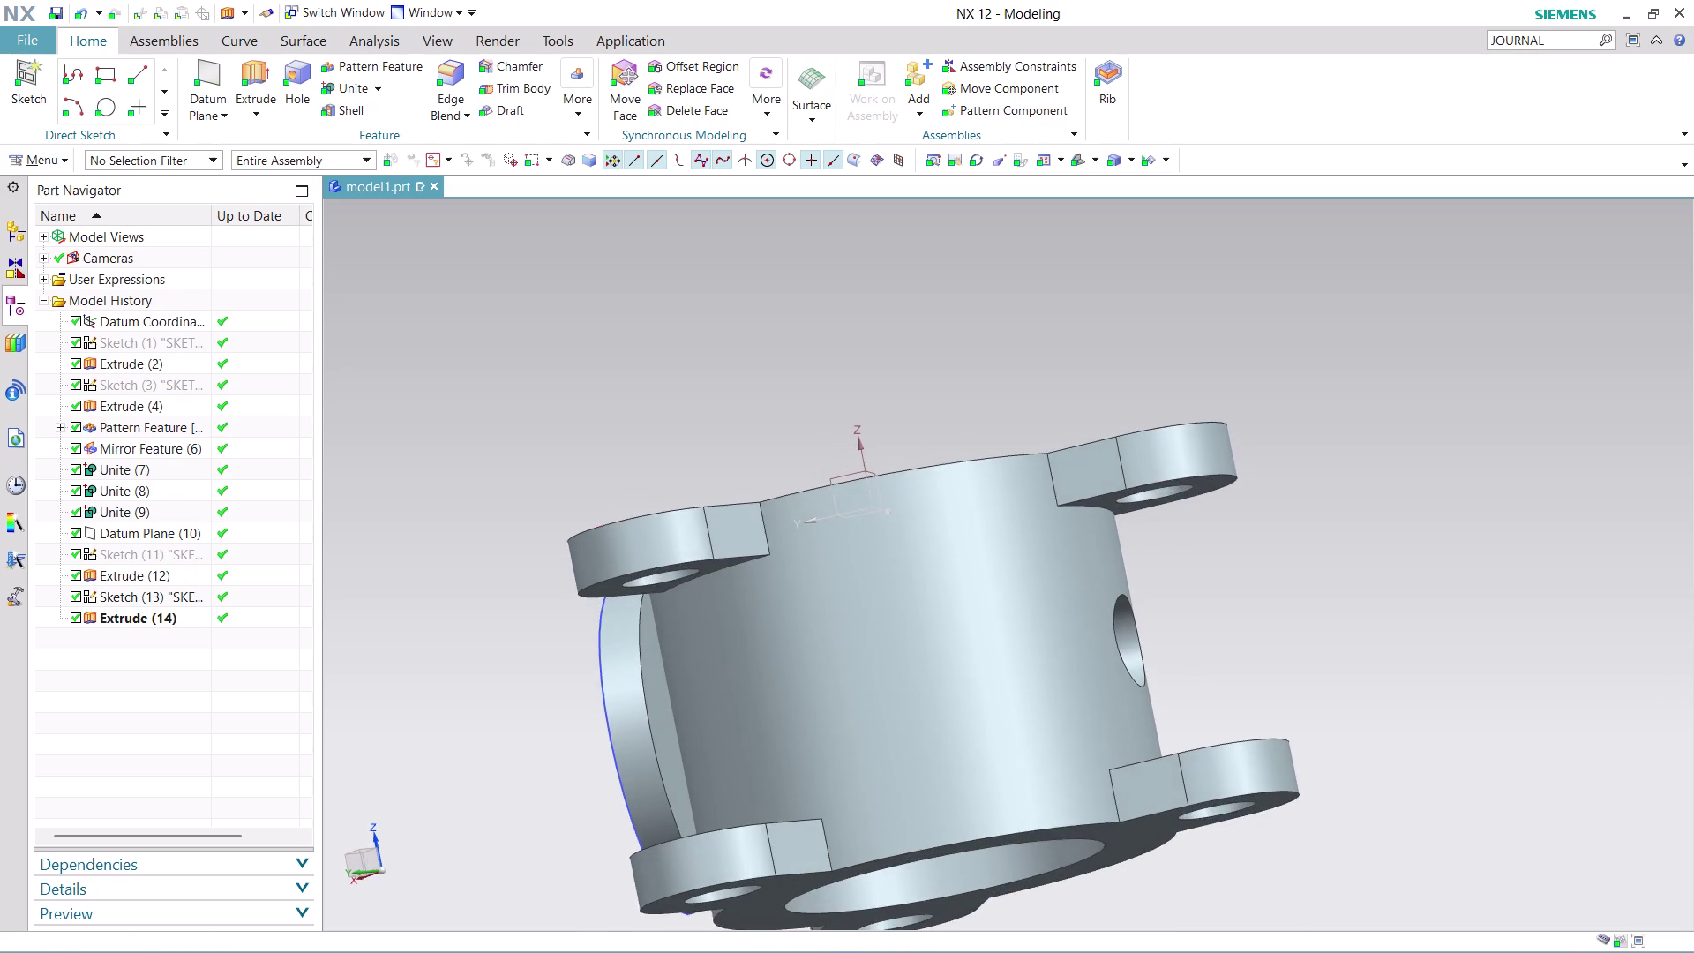
scroll(up, 3)
scroll(up, 3)
Inspect the new boss close-up from several angles, then launch the Unite command.
middle_drag(683, 643, 771, 621)
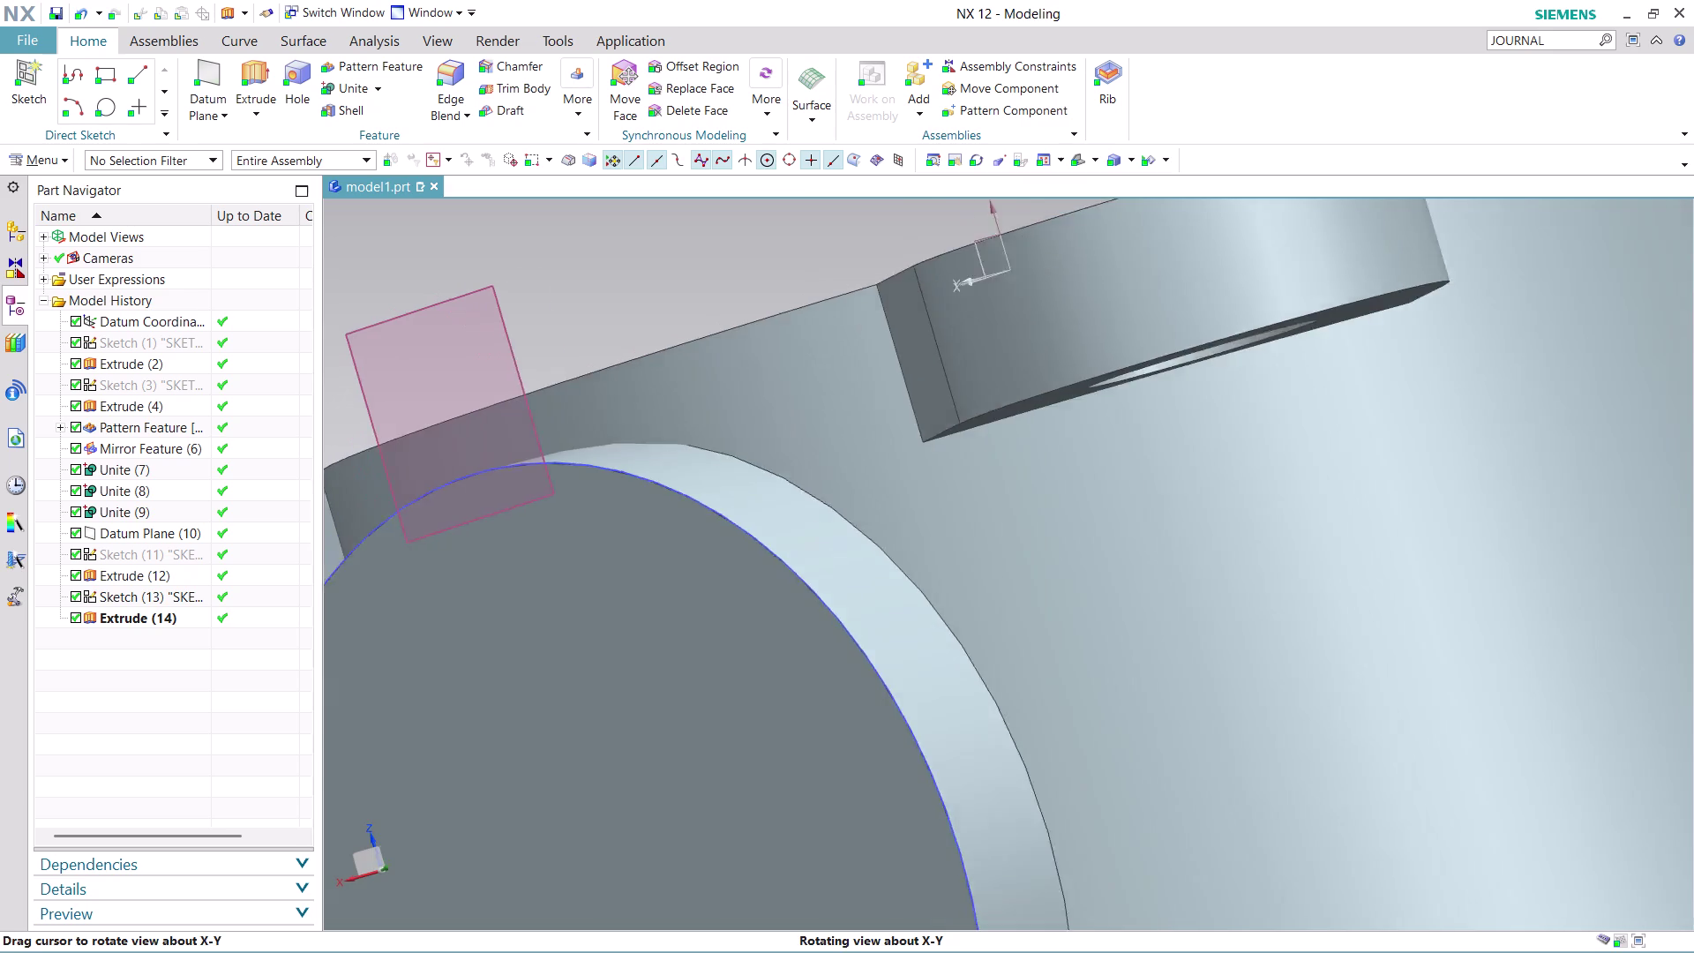
middle_drag(771, 621, 778, 620)
scroll(down, 3)
middle_drag(1241, 591, 1326, 559)
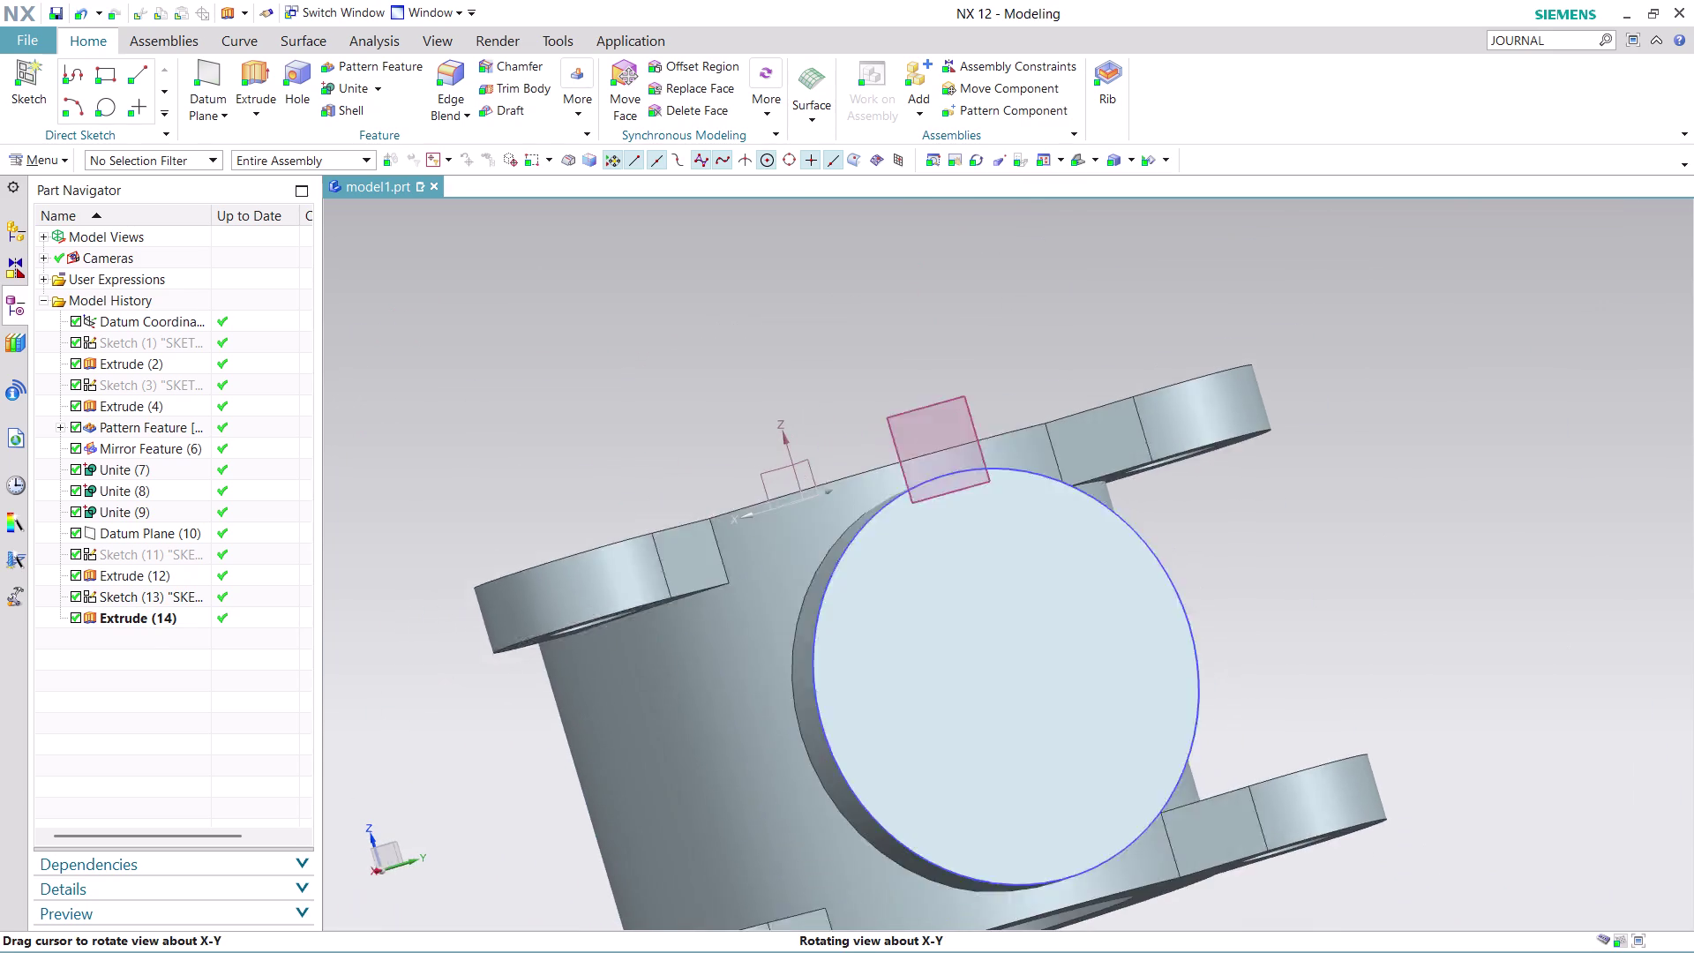
middle_drag(1326, 559, 1442, 540)
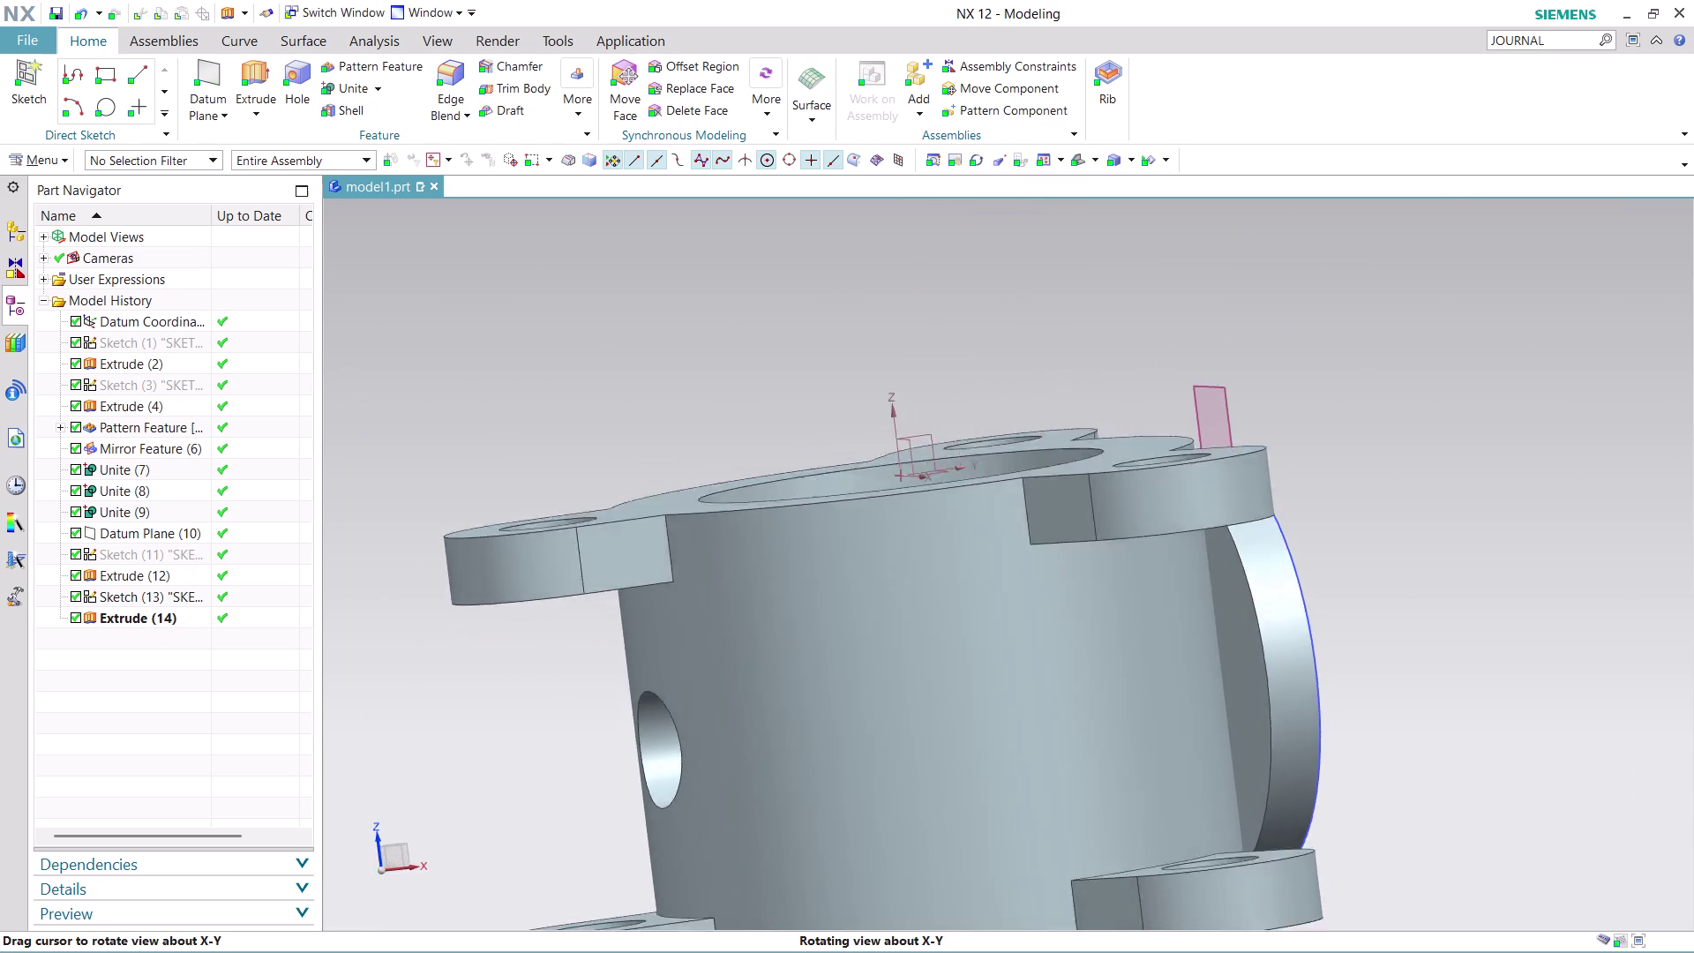
middle_drag(1443, 540, 1208, 530)
middle_click(1198, 535)
middle_drag(1192, 537, 1156, 541)
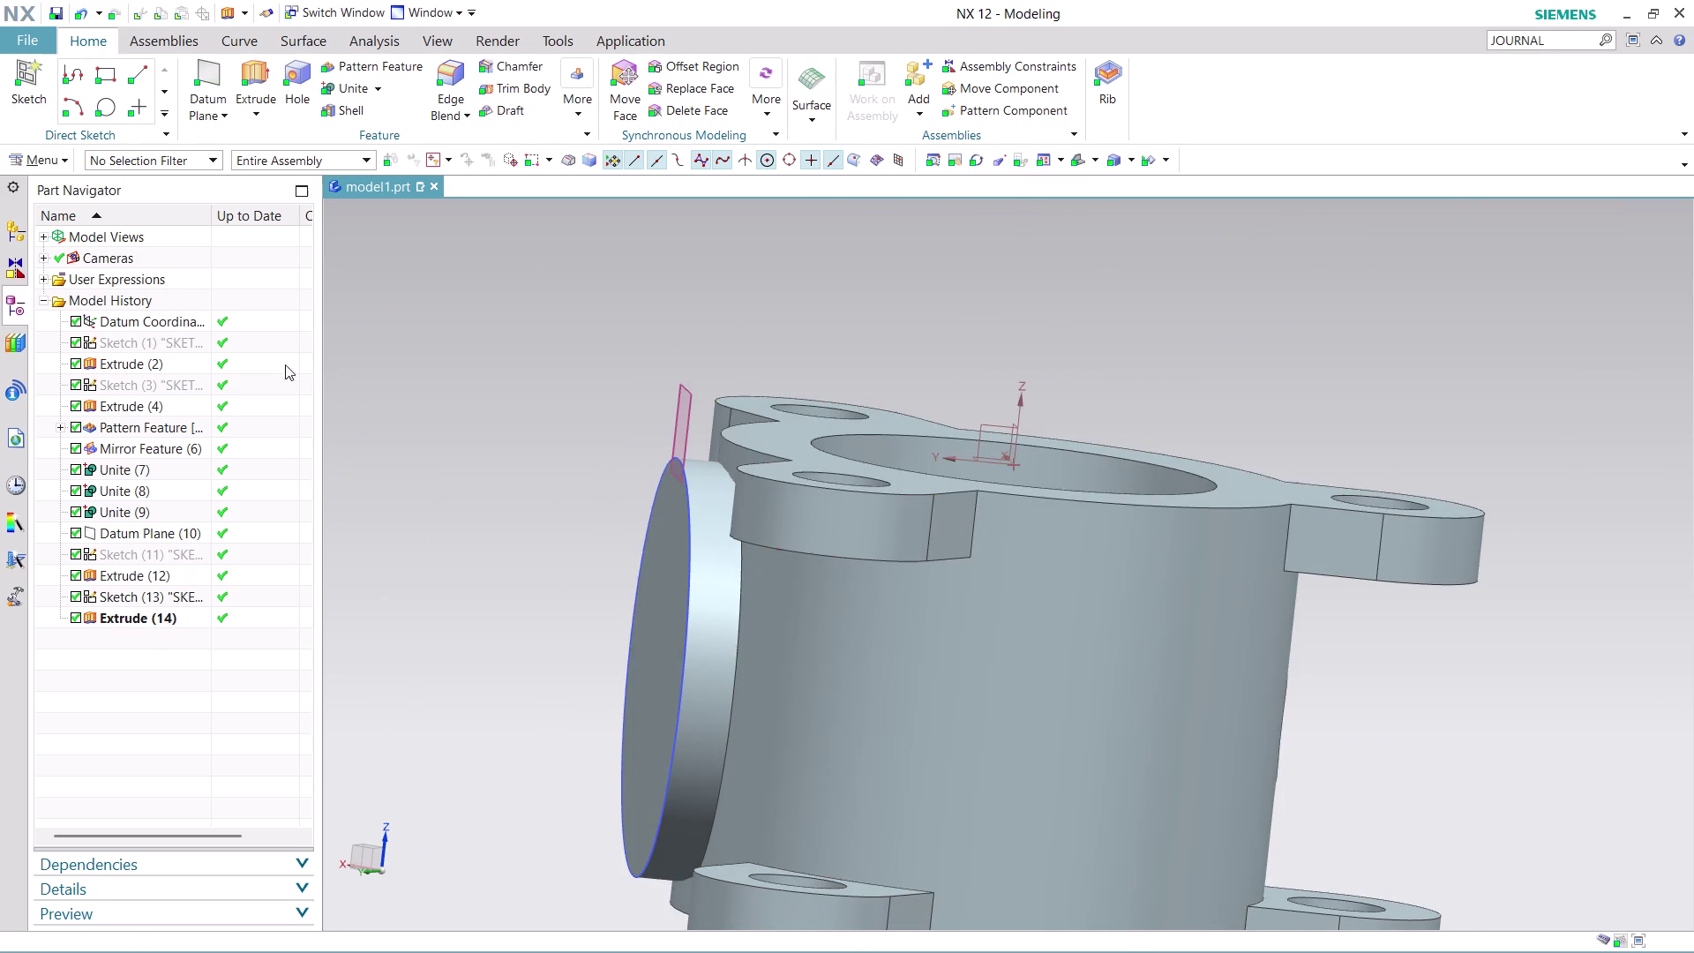
click(347, 86)
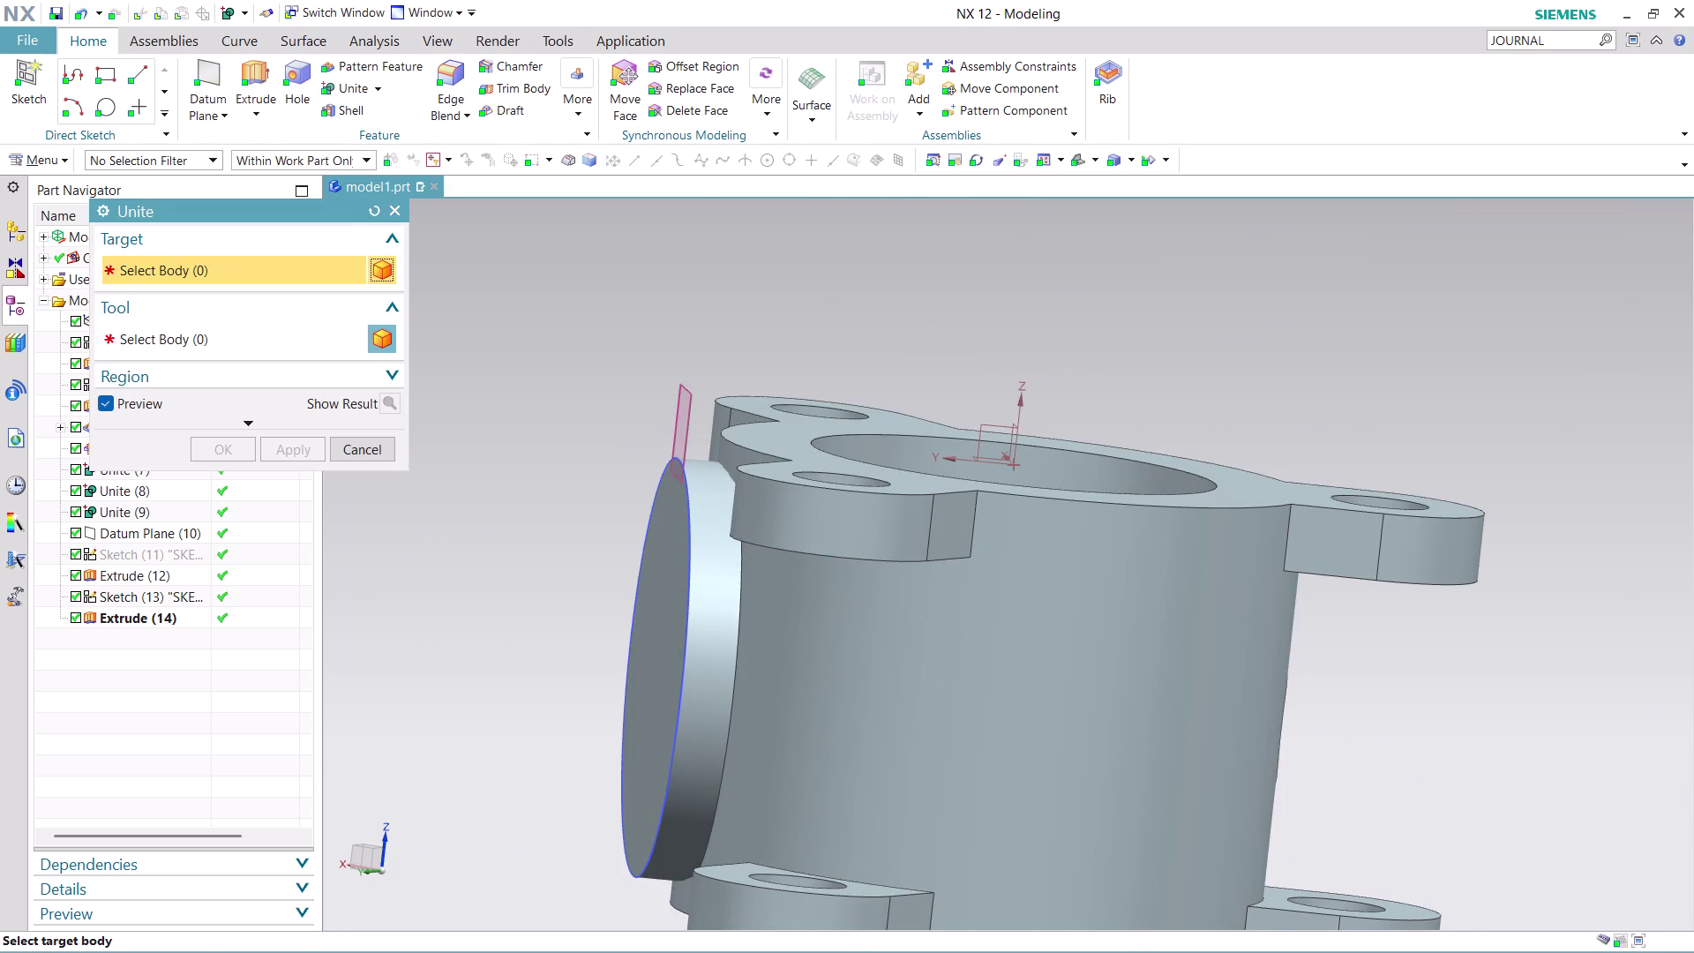
Unite the disc boss (target) with the housing (tool), checking the preview before applying.
click(703, 559)
click(800, 586)
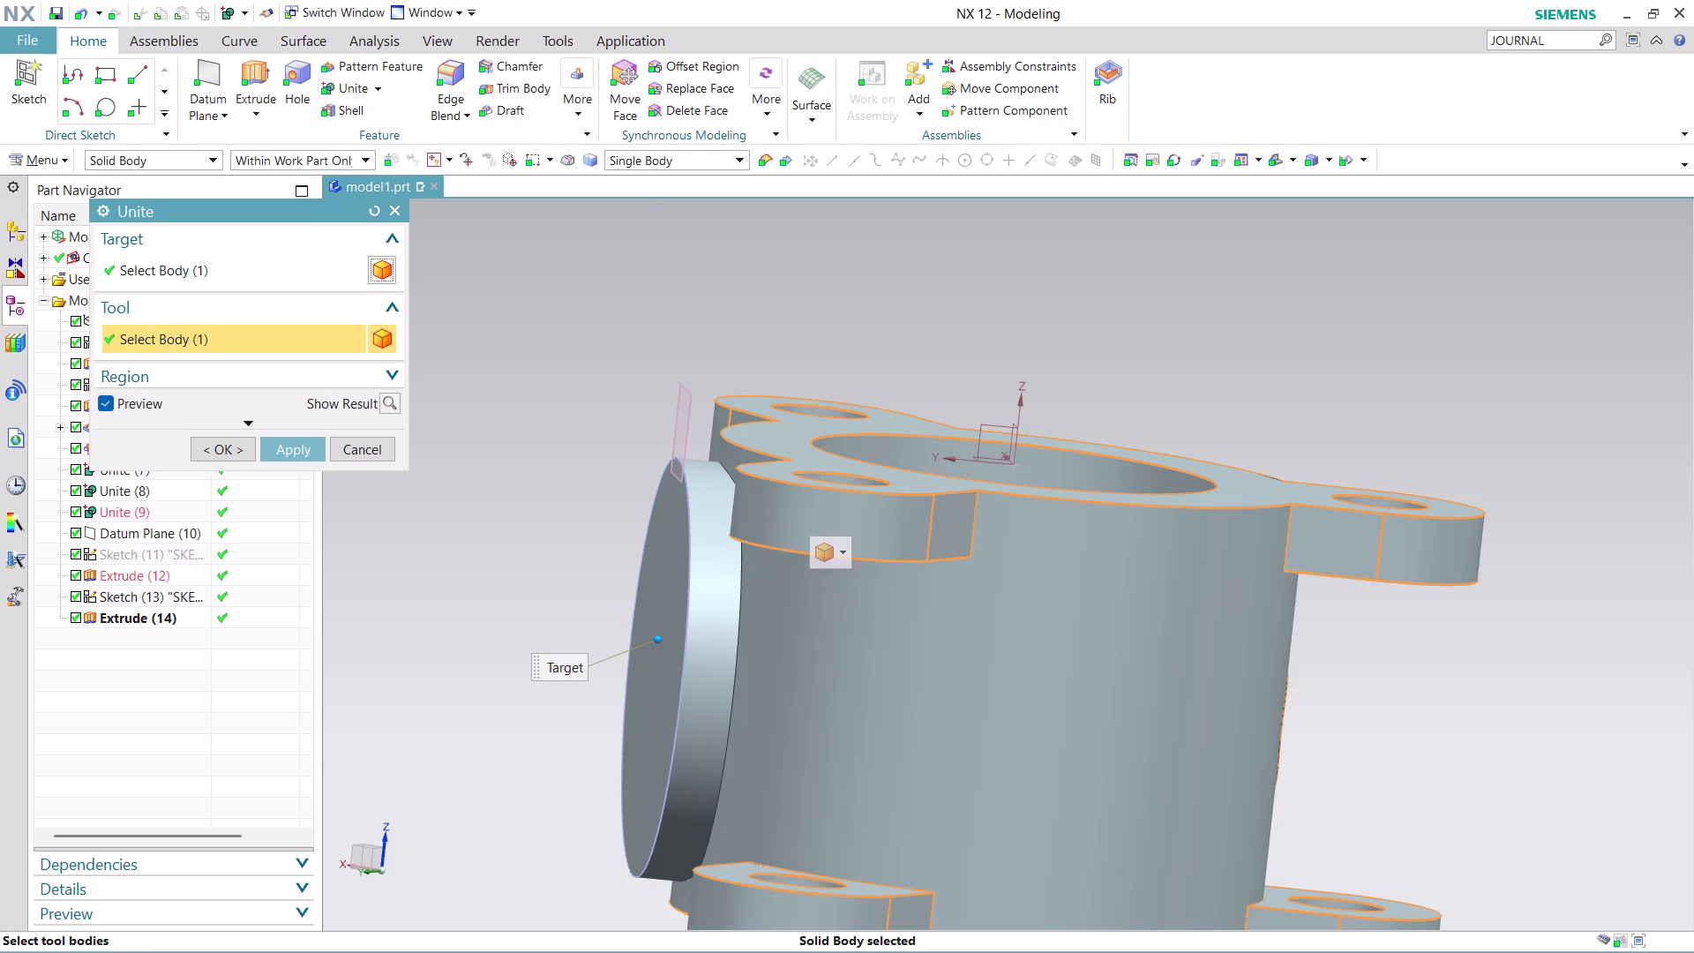
scroll(down, 3)
middle_drag(1099, 428, 1127, 383)
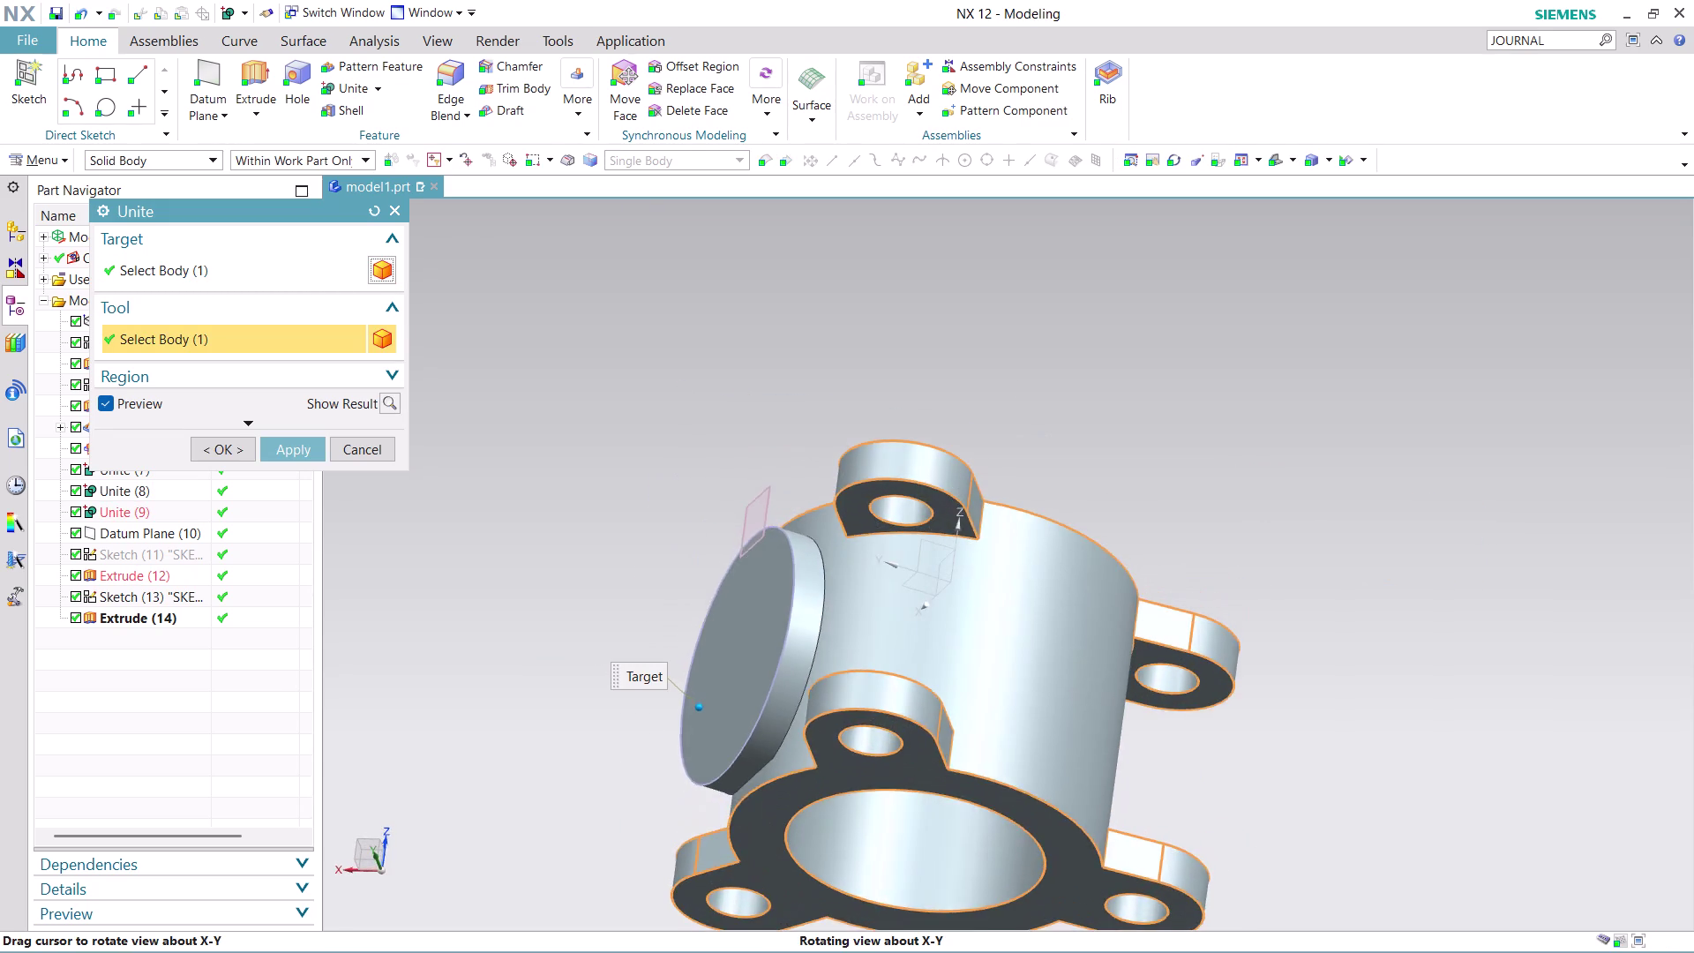
middle_drag(1128, 382, 1021, 365)
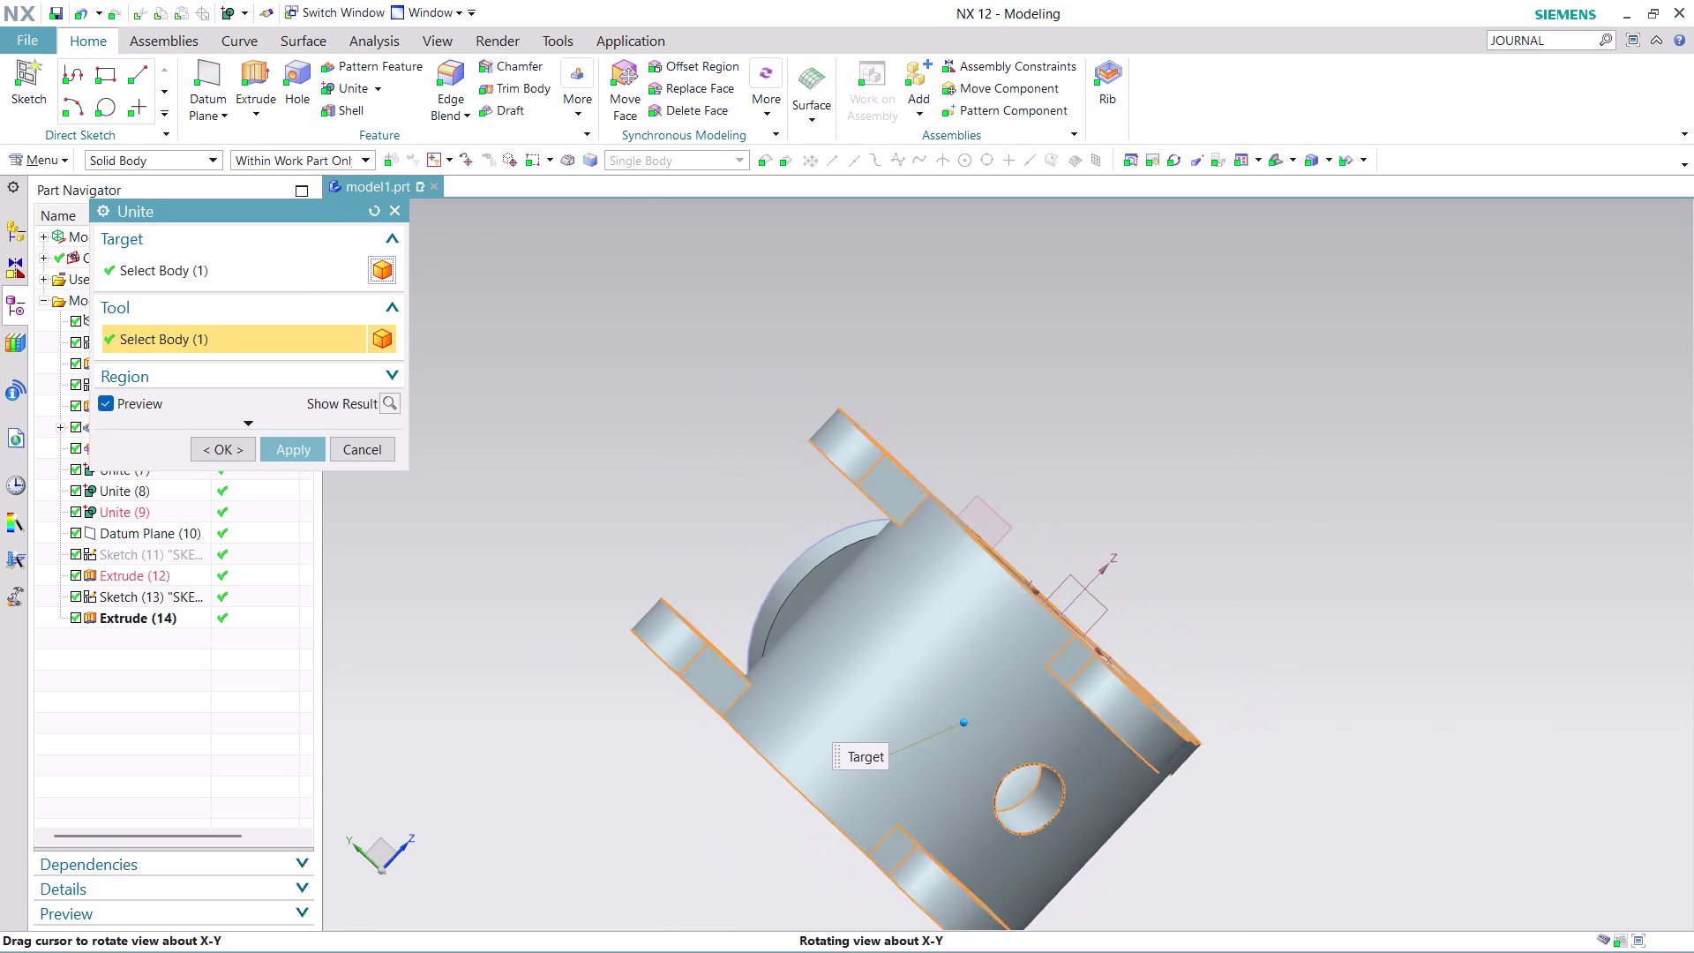
middle_drag(1020, 364, 1040, 398)
middle_click(1039, 398)
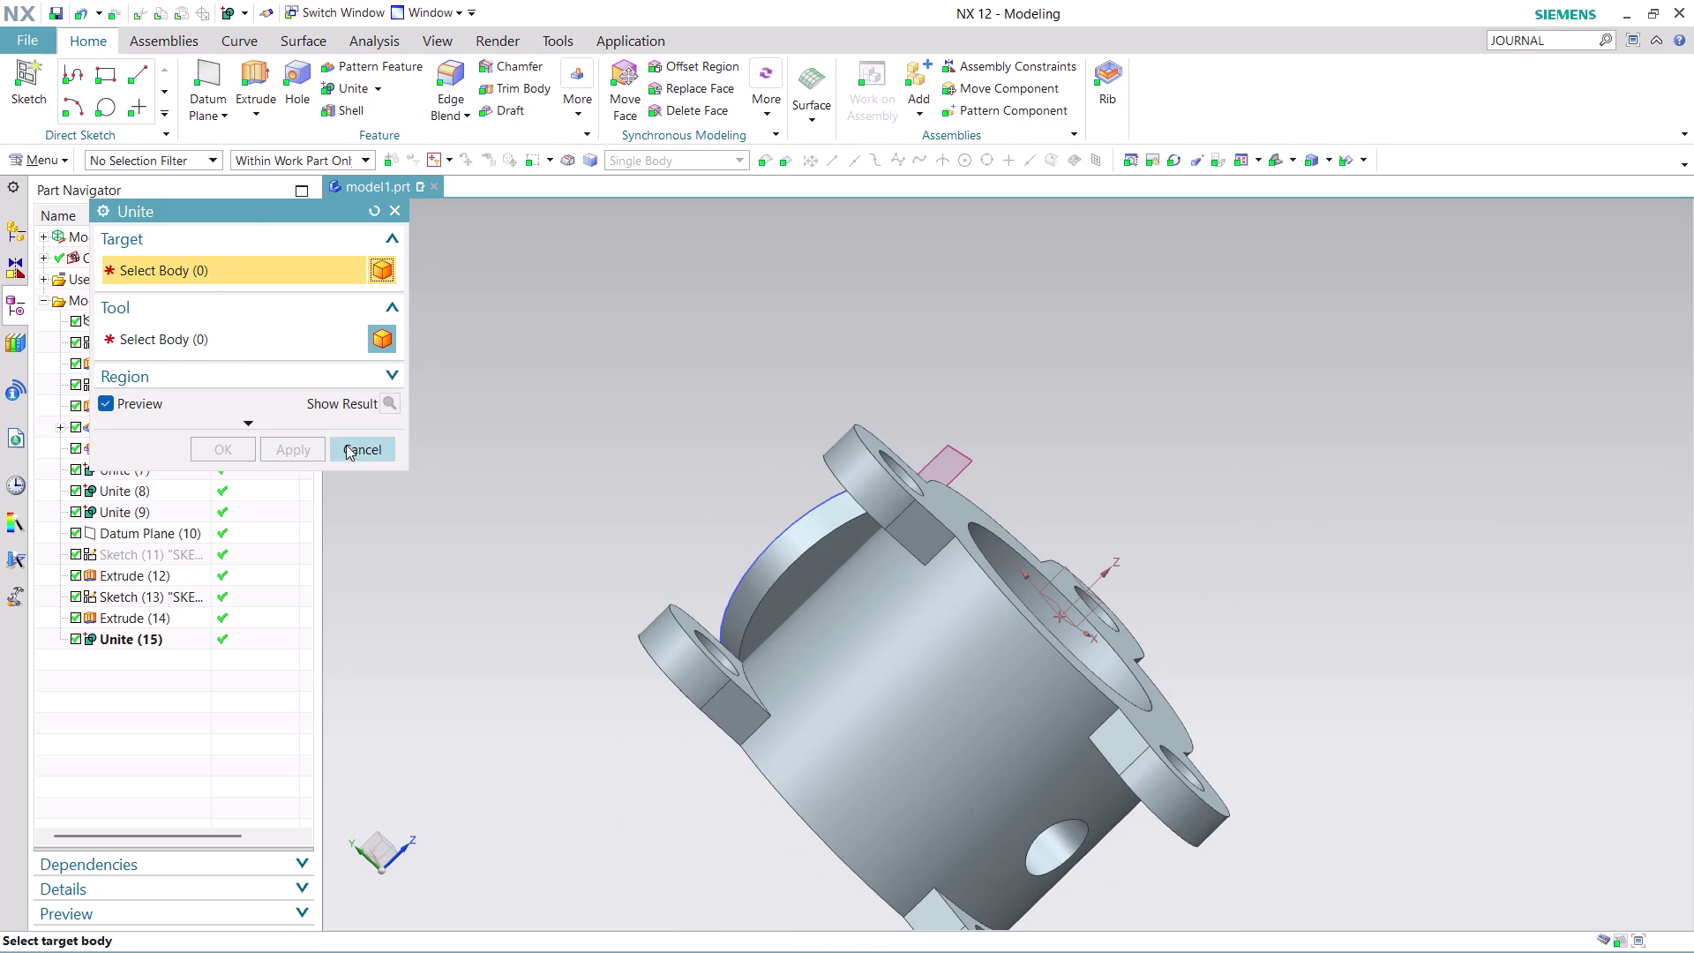
Close the Unite dialog, undo Unite (15), and select Extrude (14) in the Part Navigator.
click(346, 445)
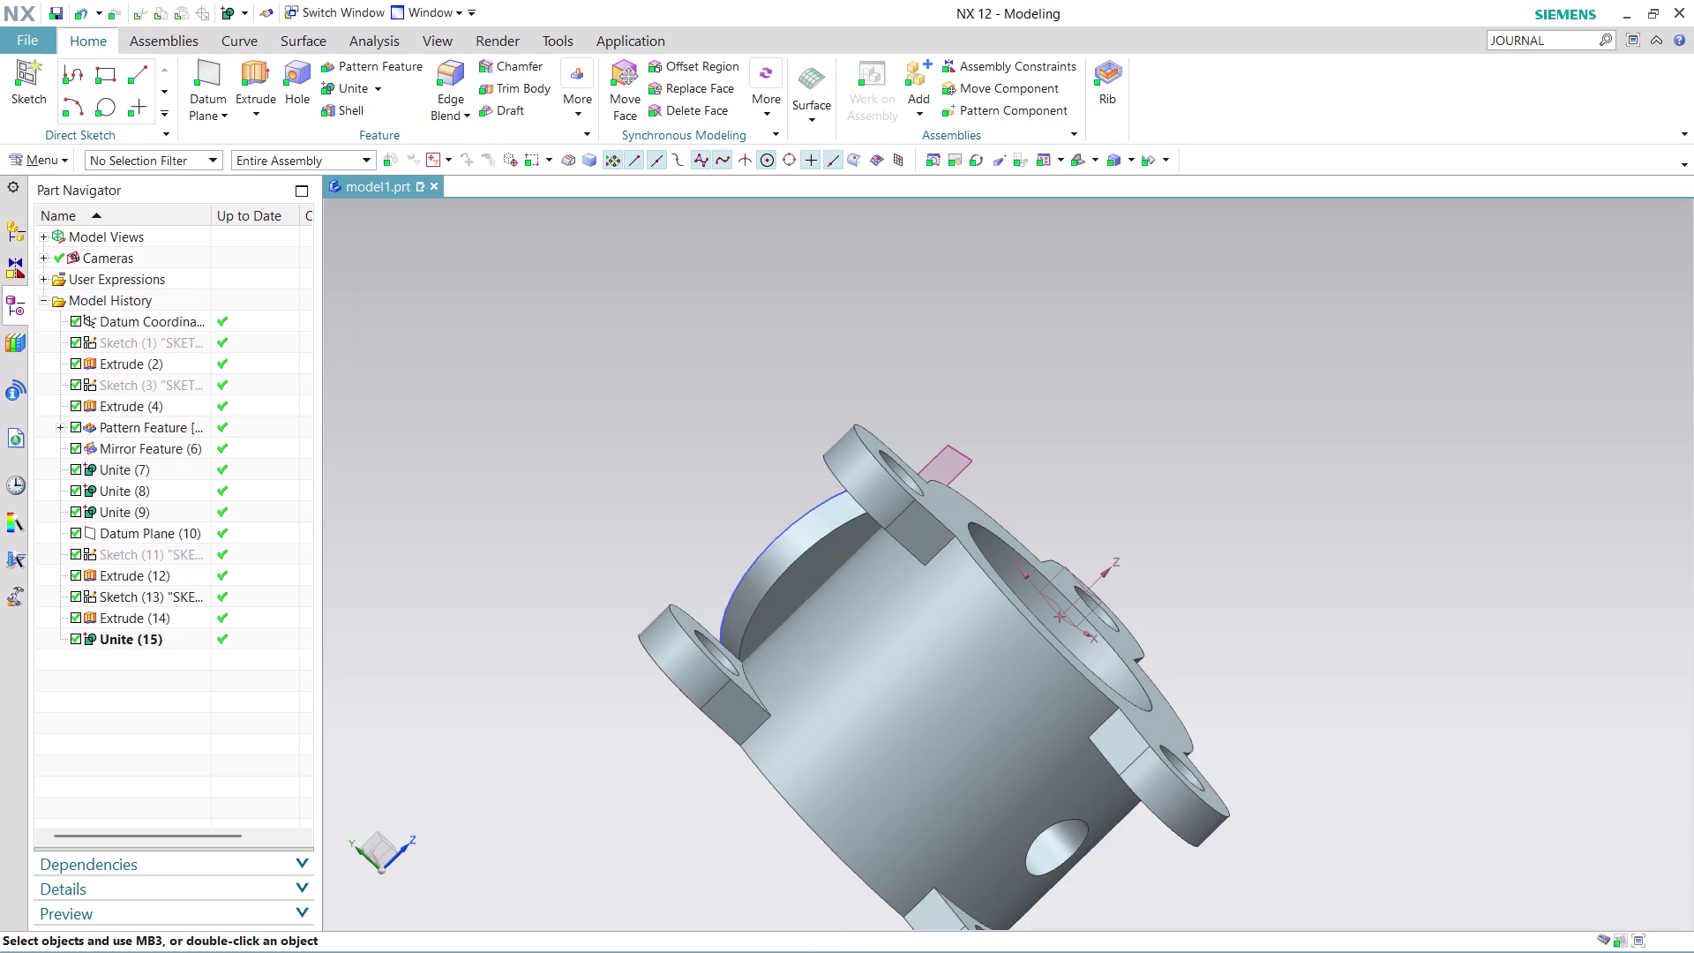
middle_drag(824, 370, 903, 480)
middle_click(902, 485)
middle_click(904, 490)
middle_click(904, 494)
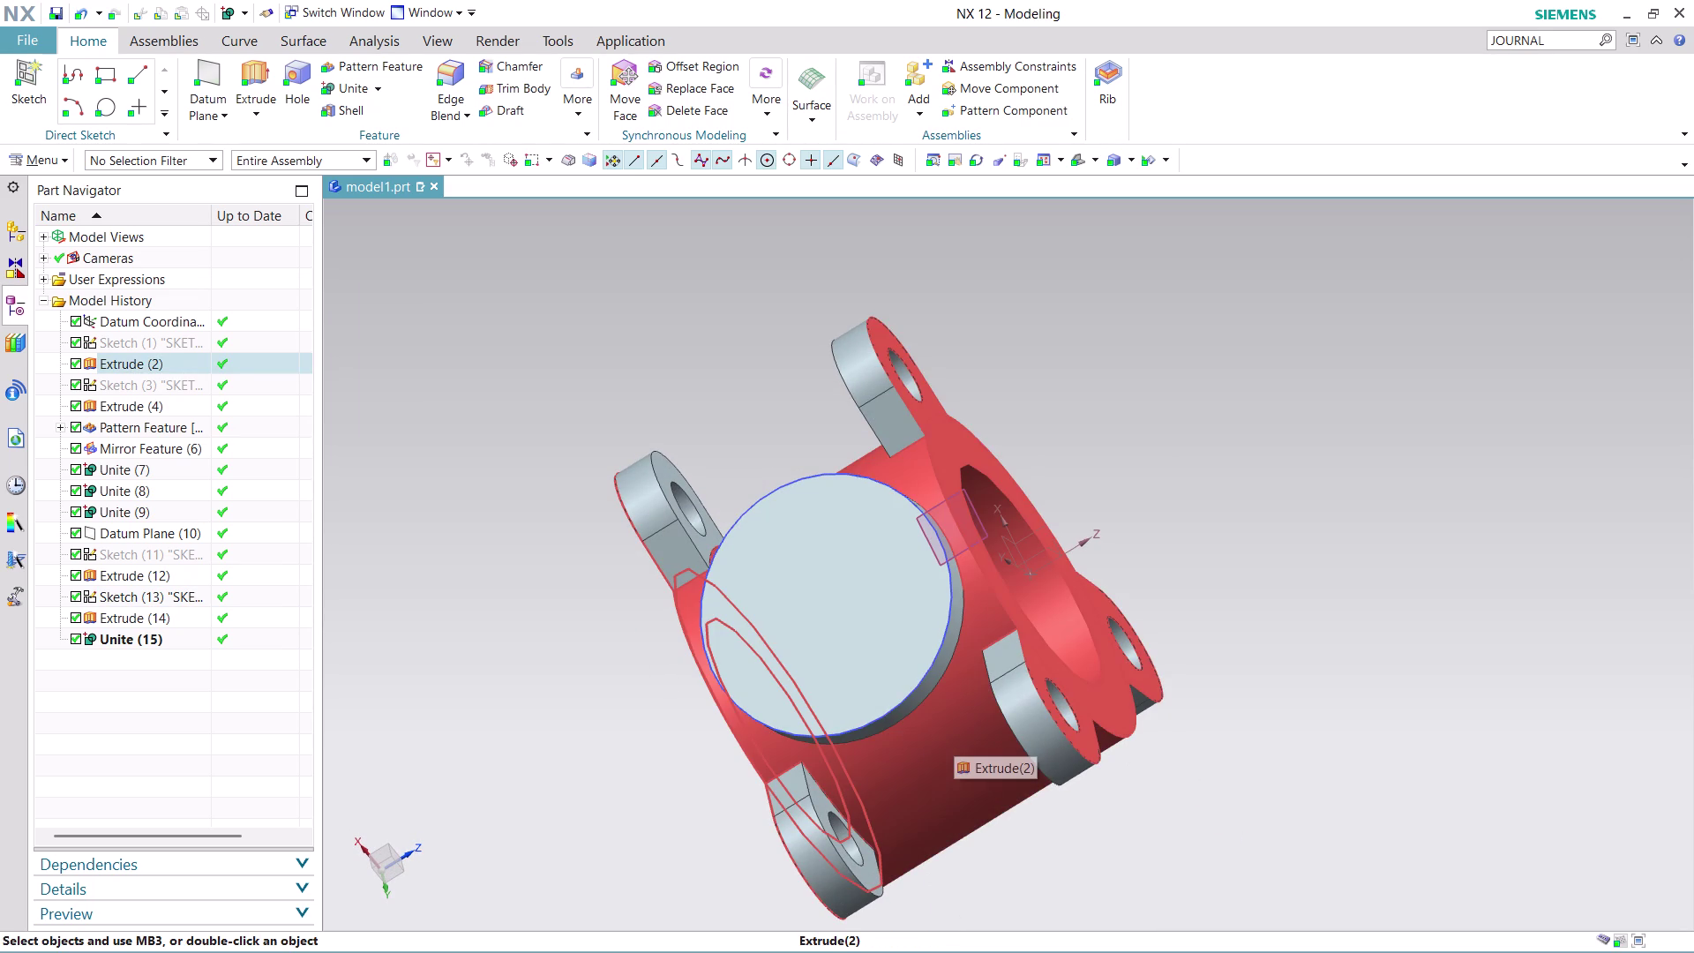
key(ctrl+z)
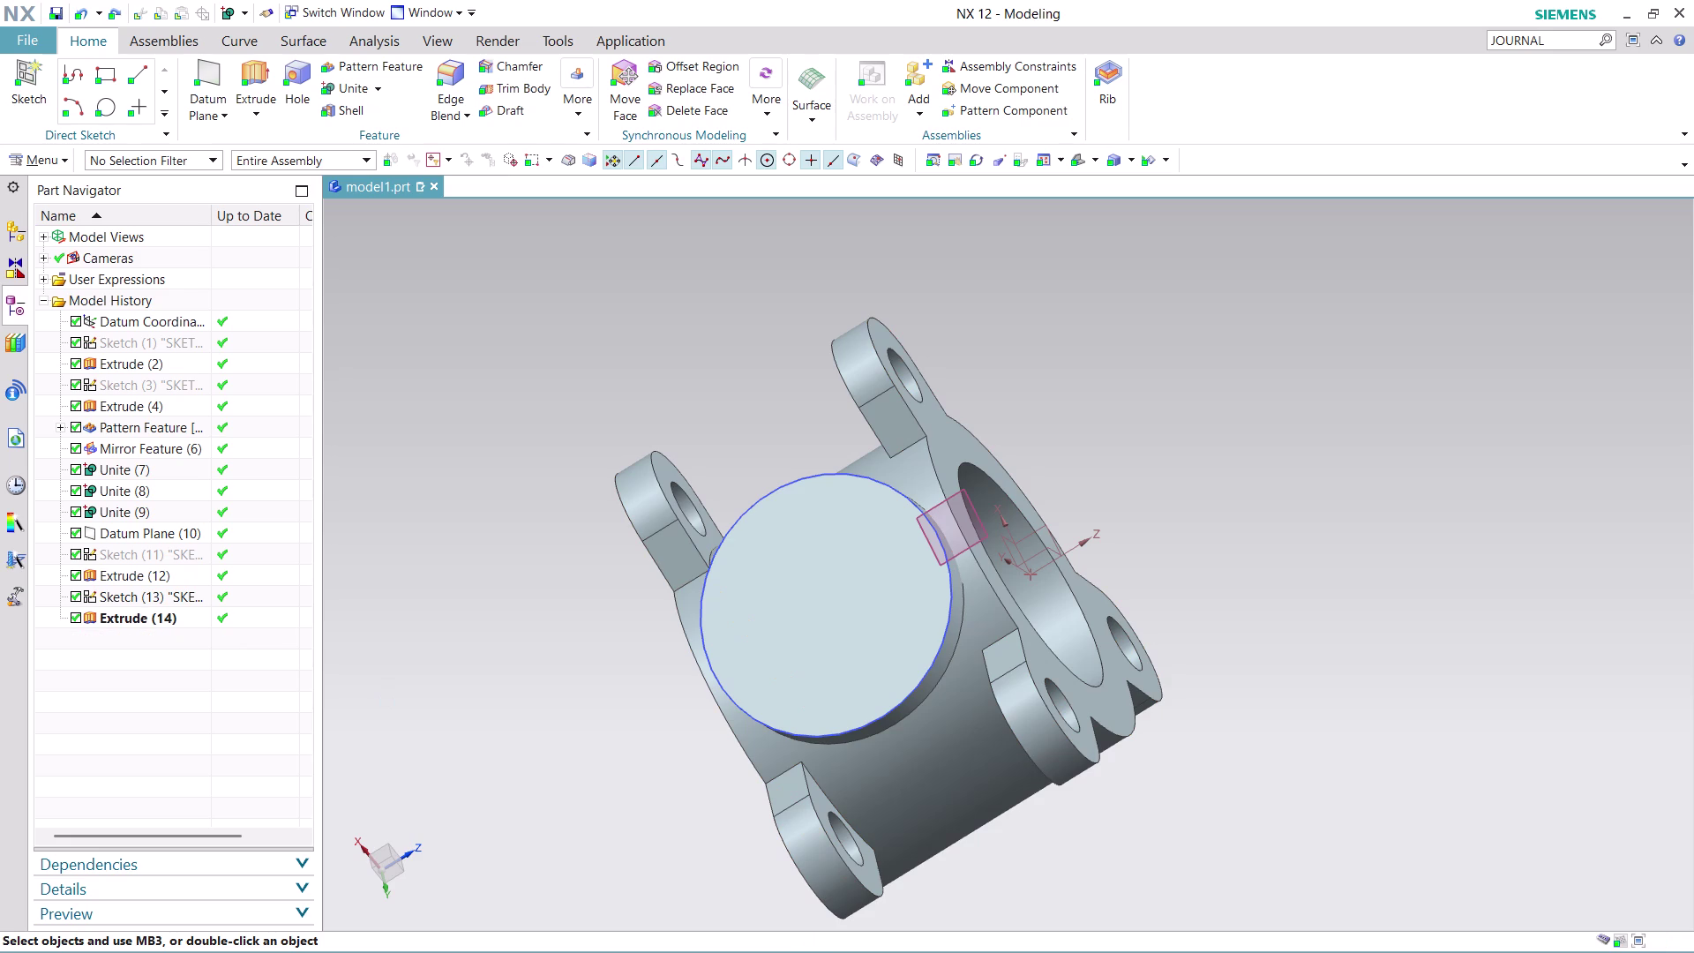
click(123, 623)
Edit Extrude (14)'s parameters so its Boolean unites the 25 mm disc with the housing.
right_click(123, 623)
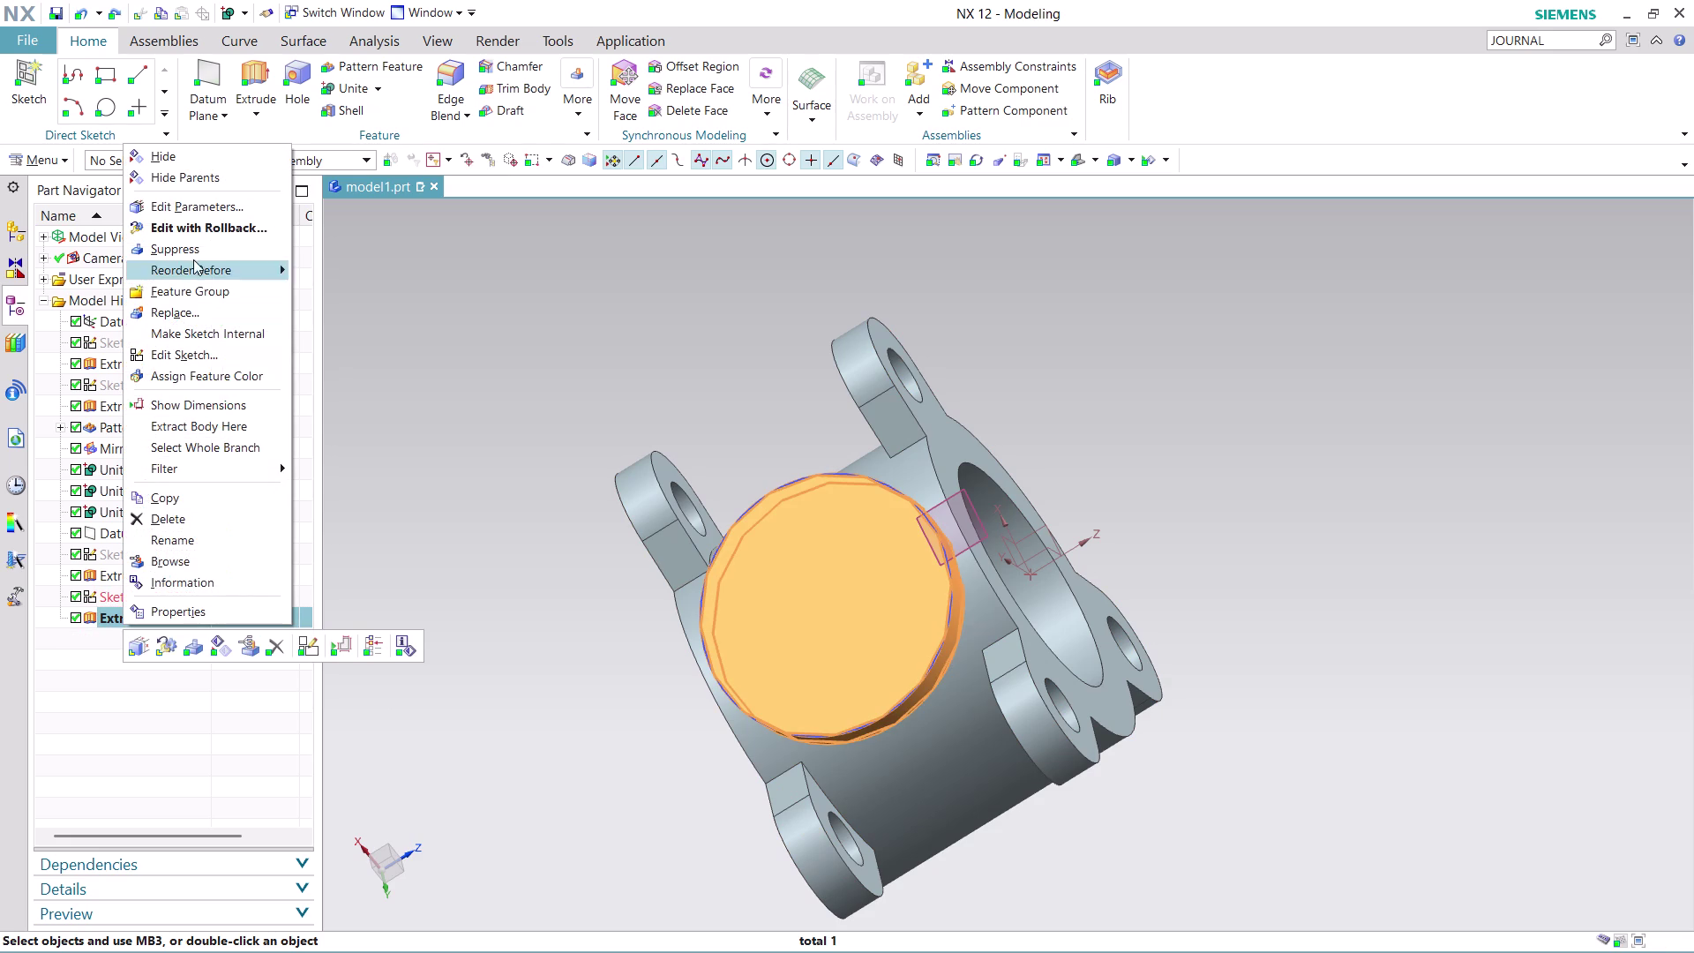
click(219, 228)
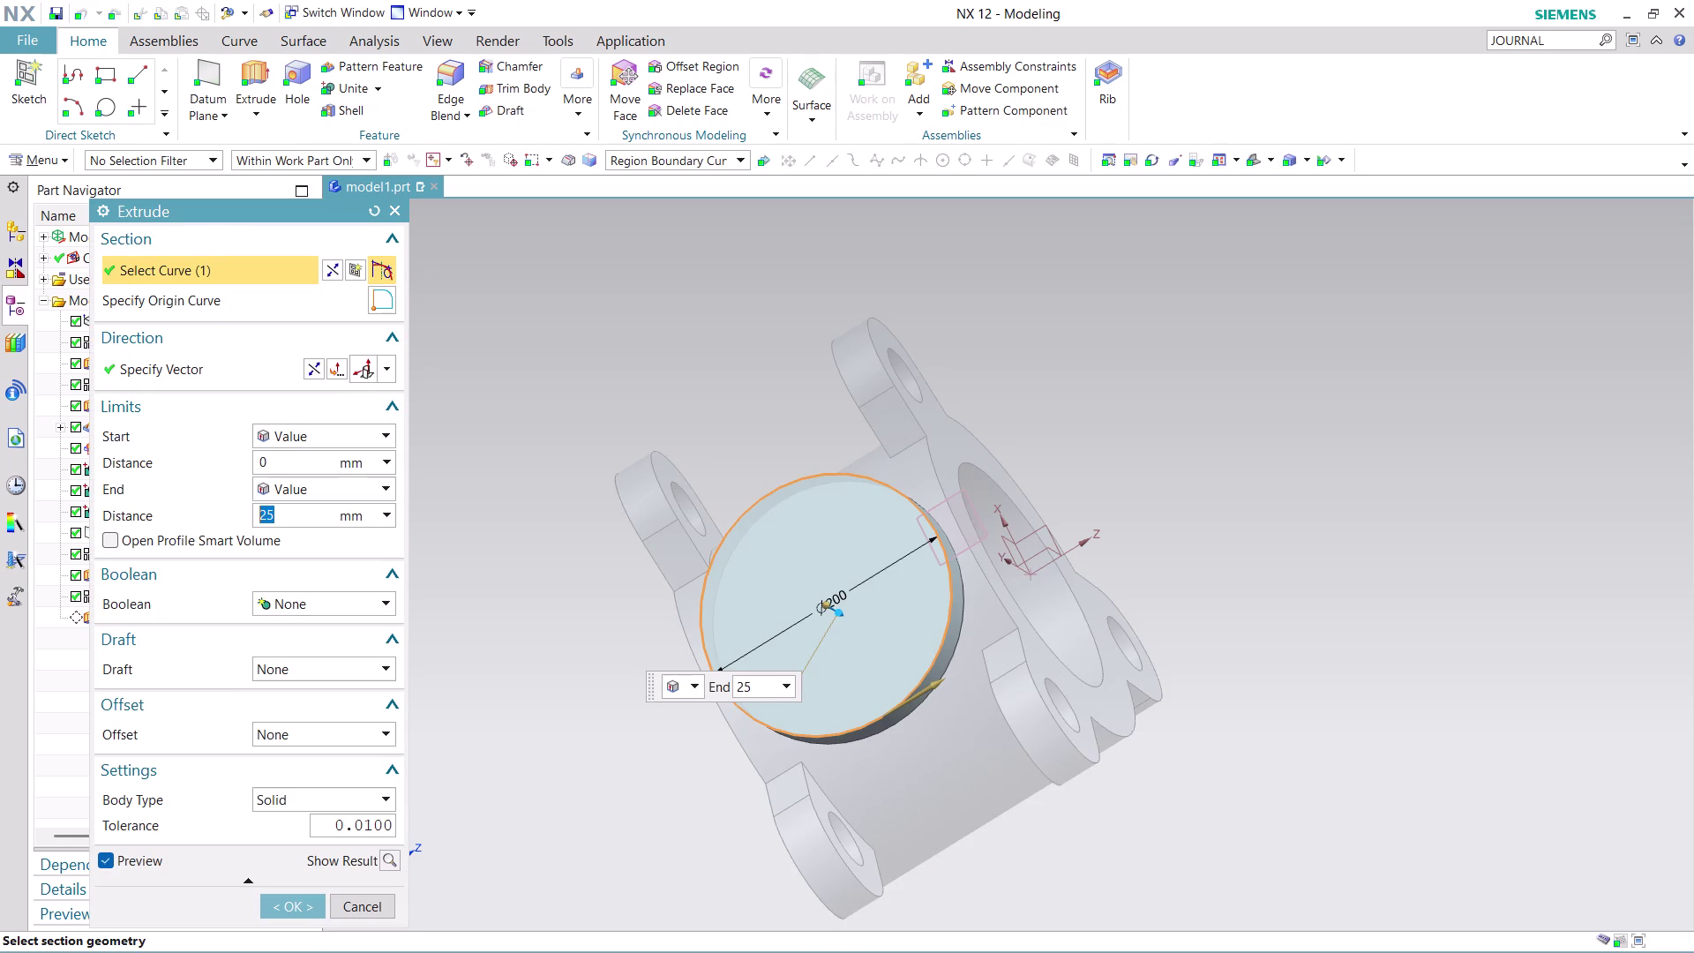
middle_drag(1280, 566, 731, 307)
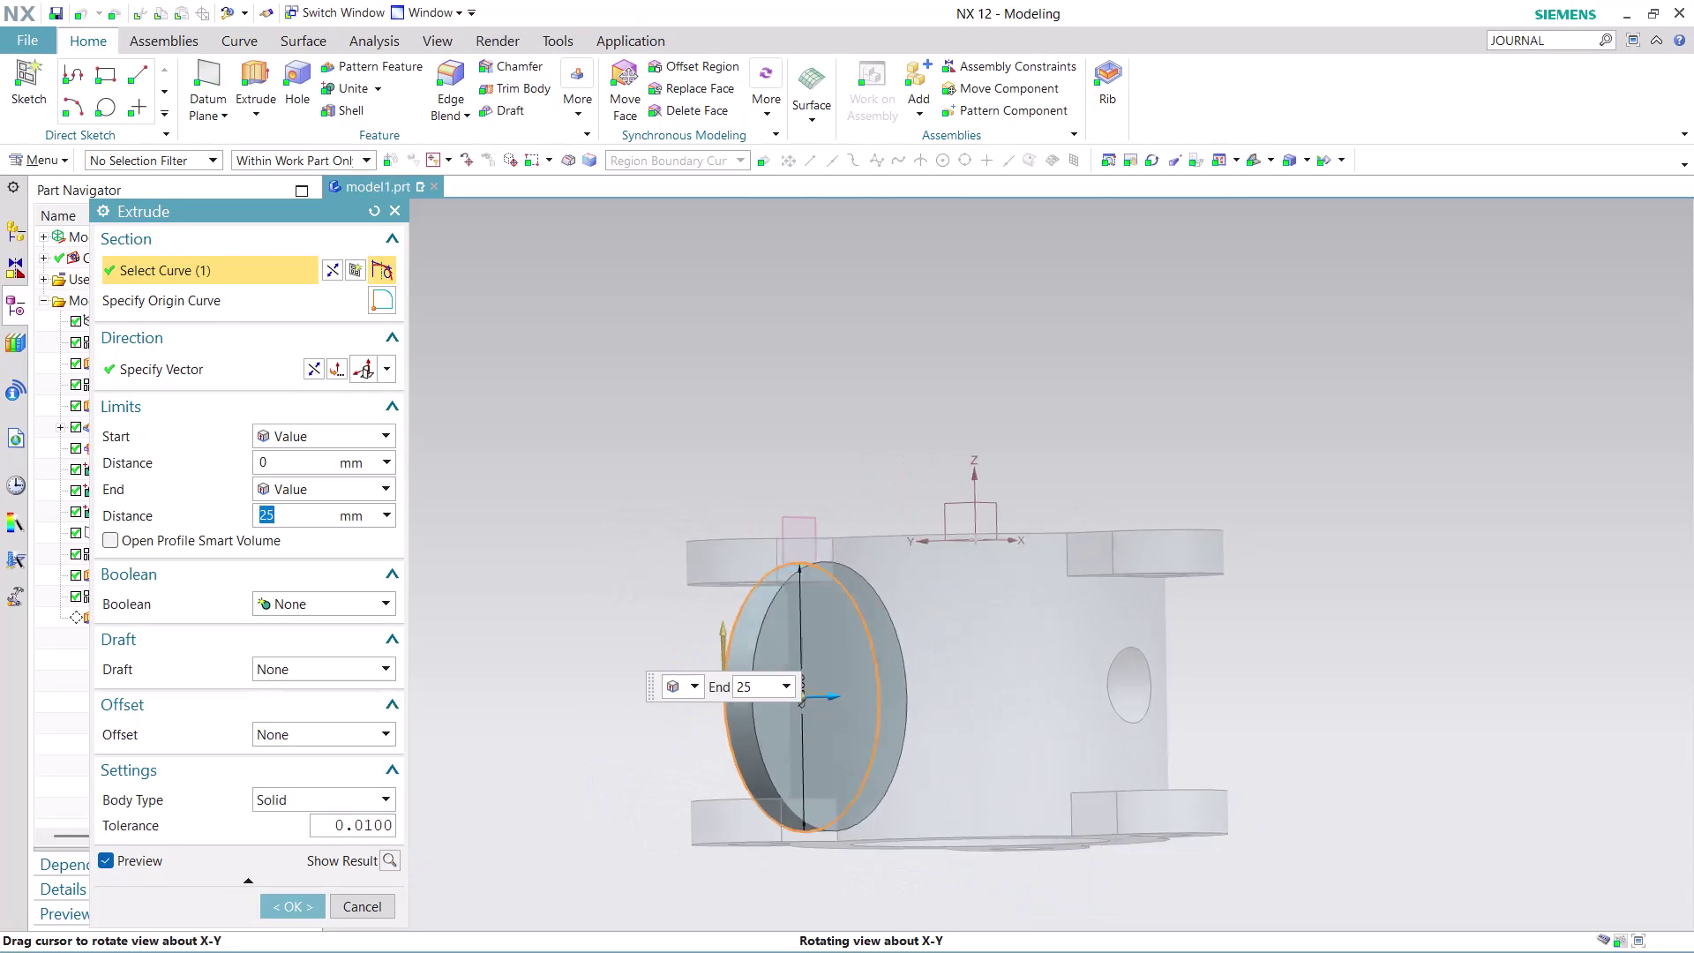
middle_drag(731, 306, 773, 314)
scroll(up, 3)
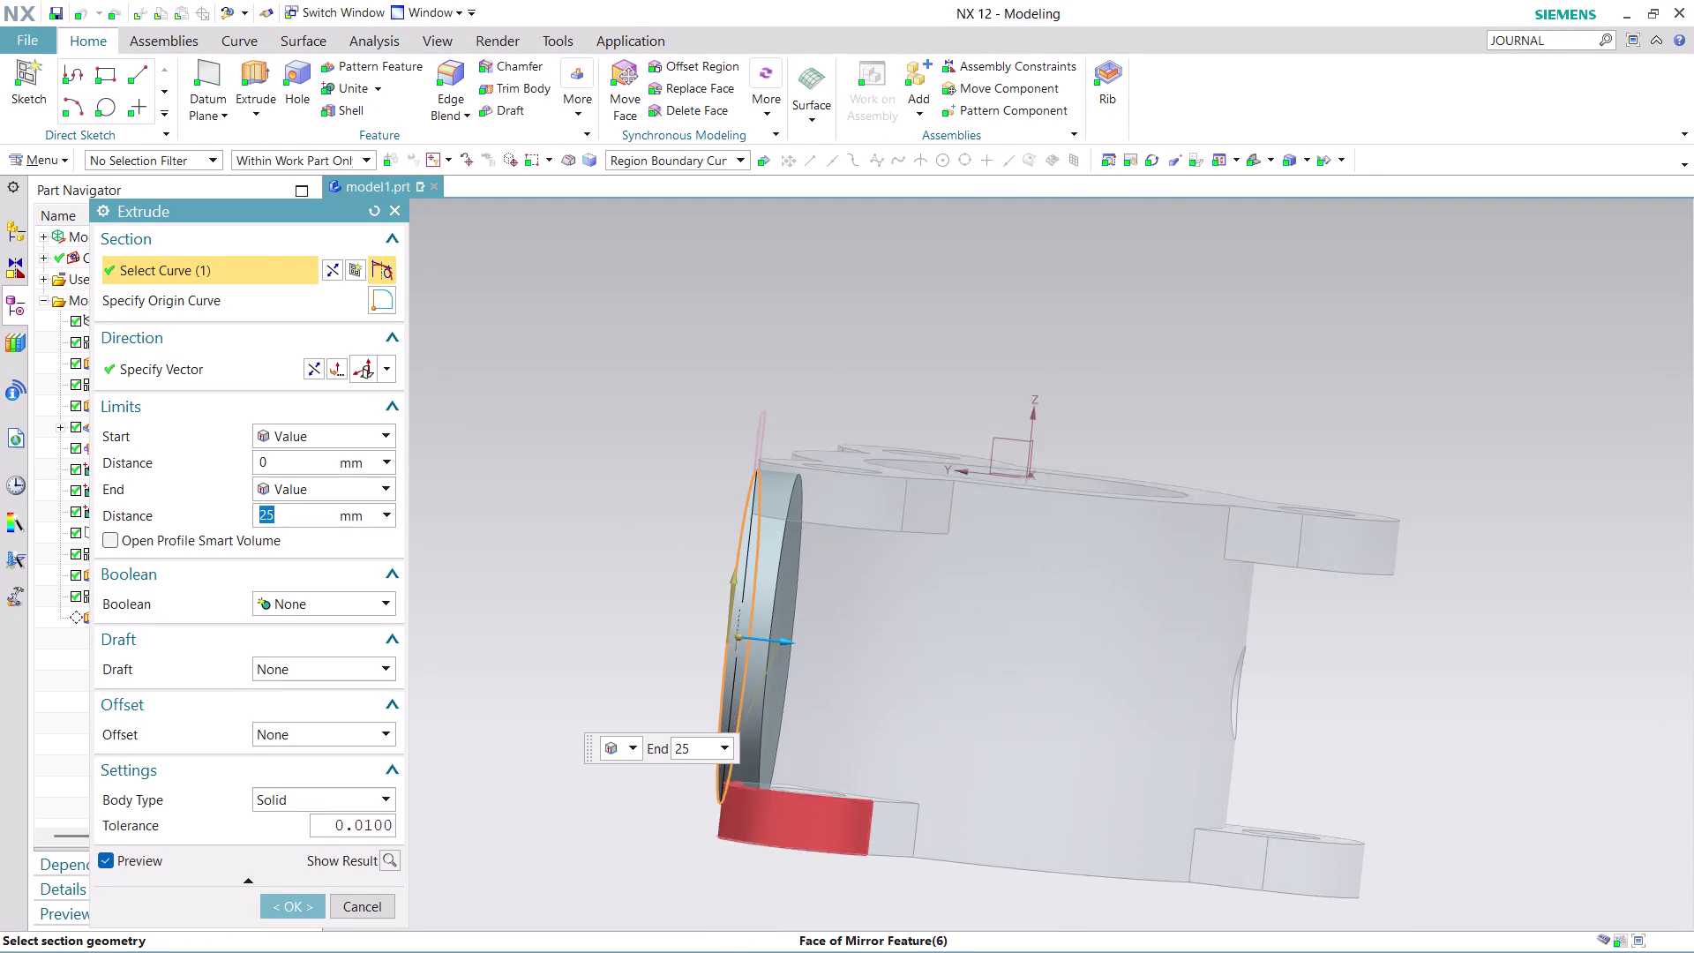
scroll(up, 3)
scroll(down, 3)
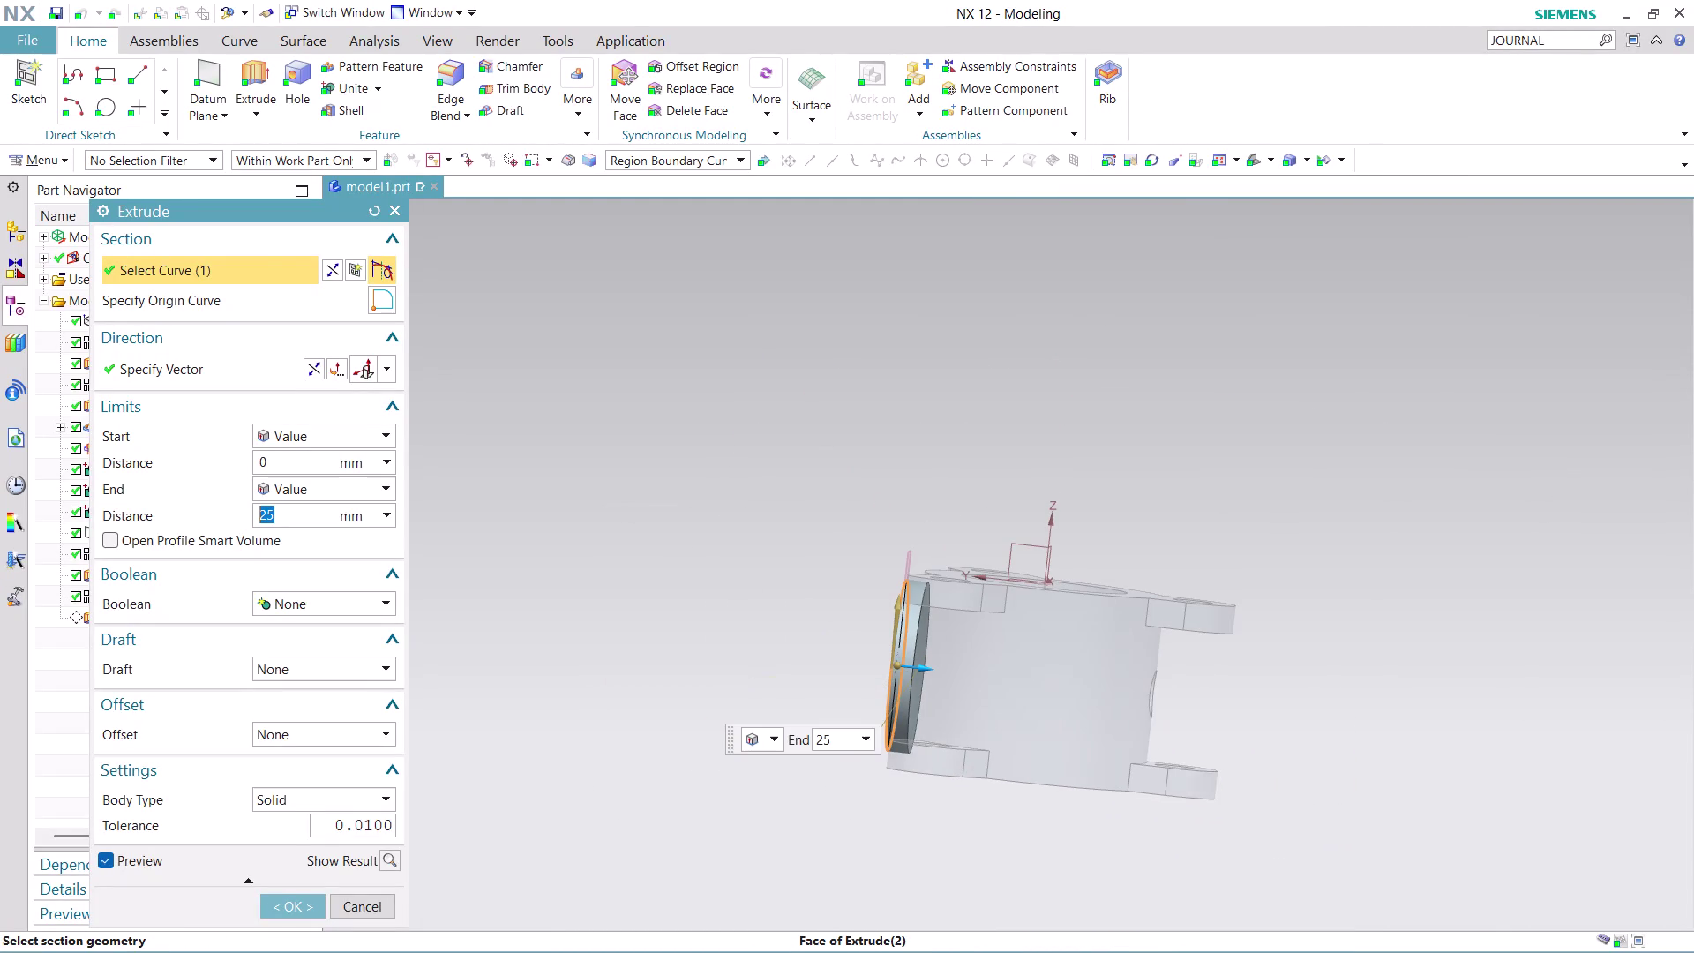
click(379, 599)
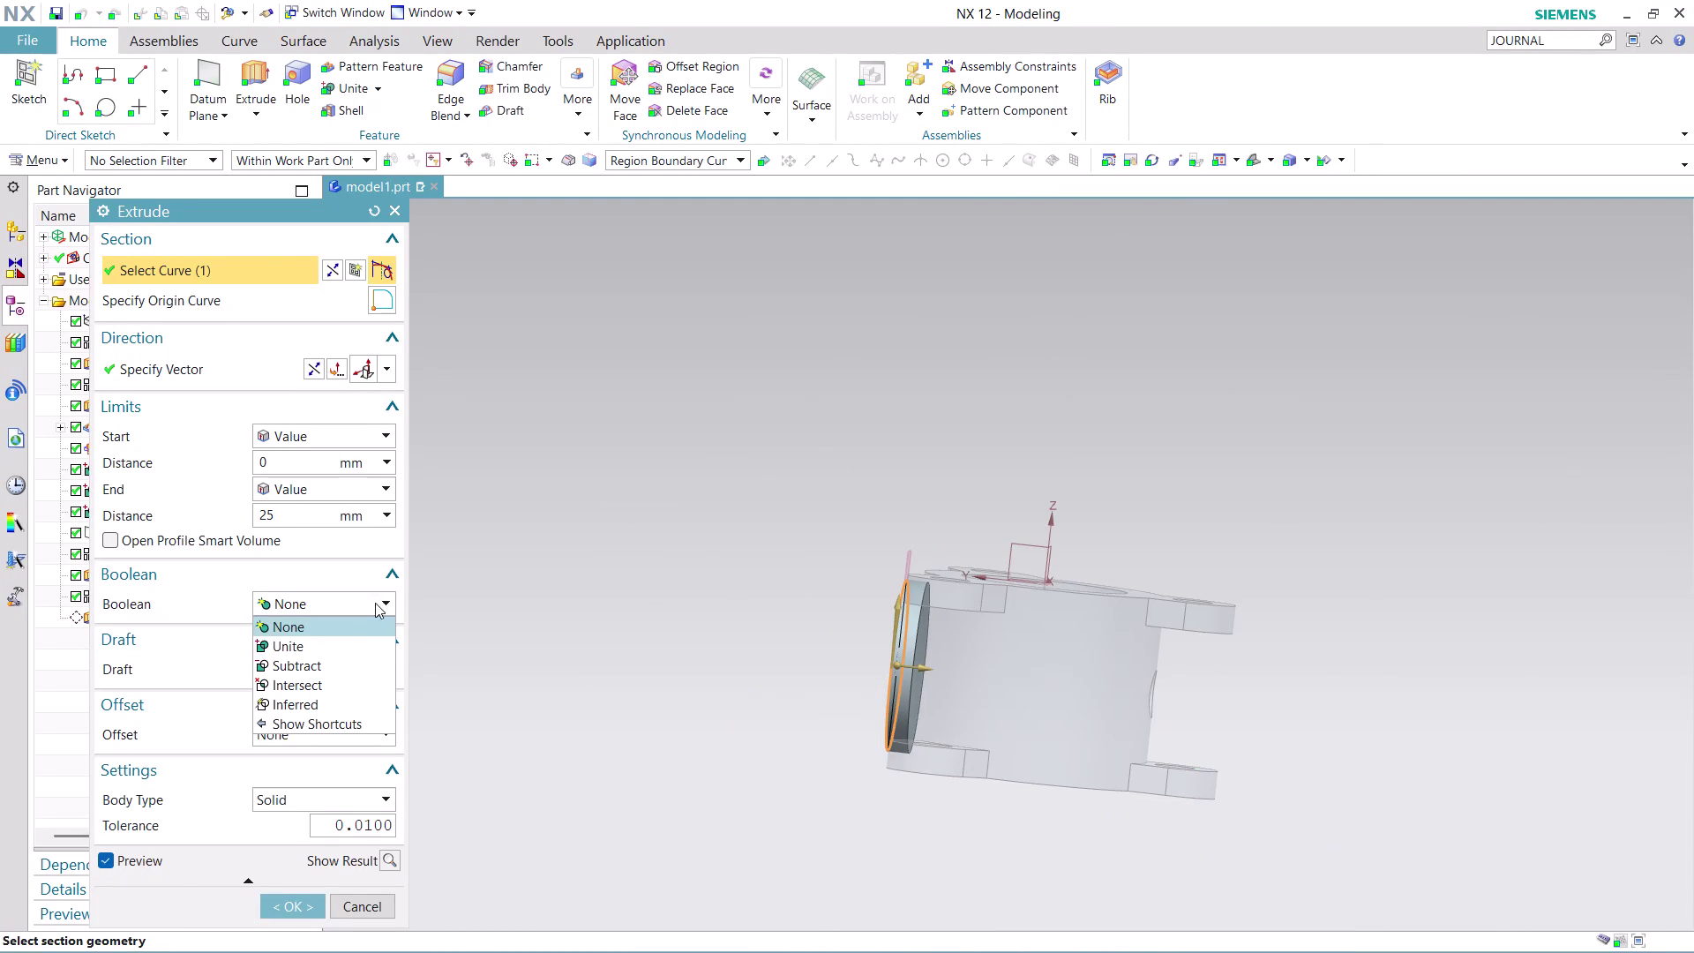
click(351, 653)
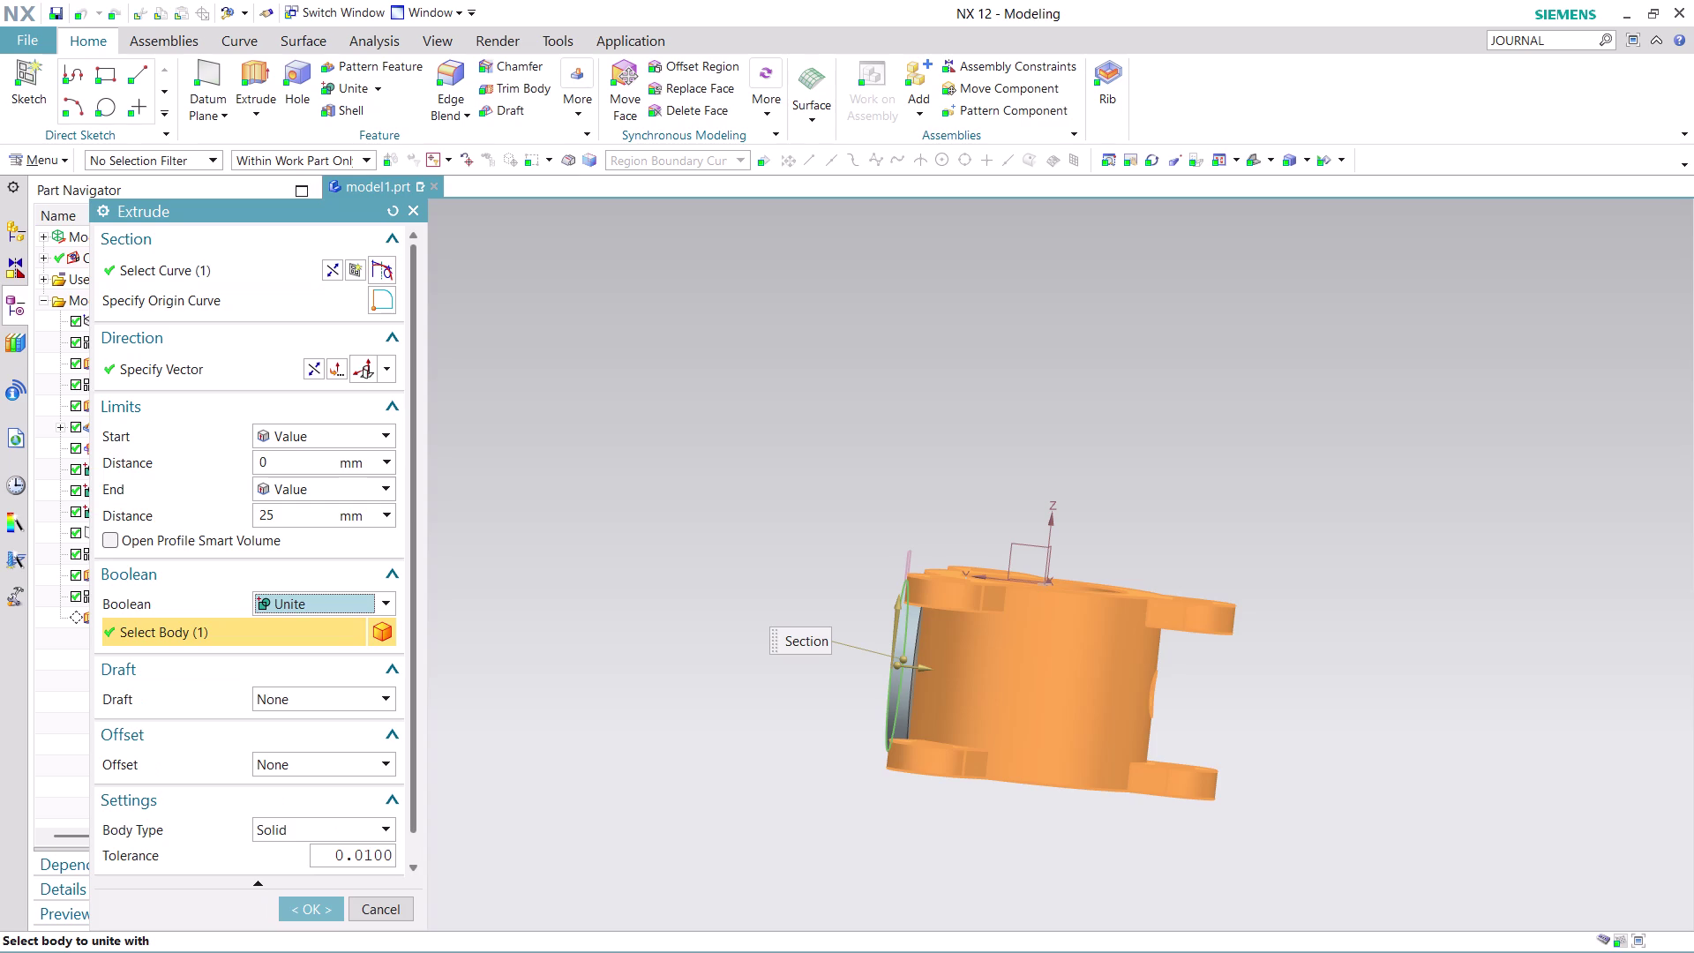
scroll(up, 3)
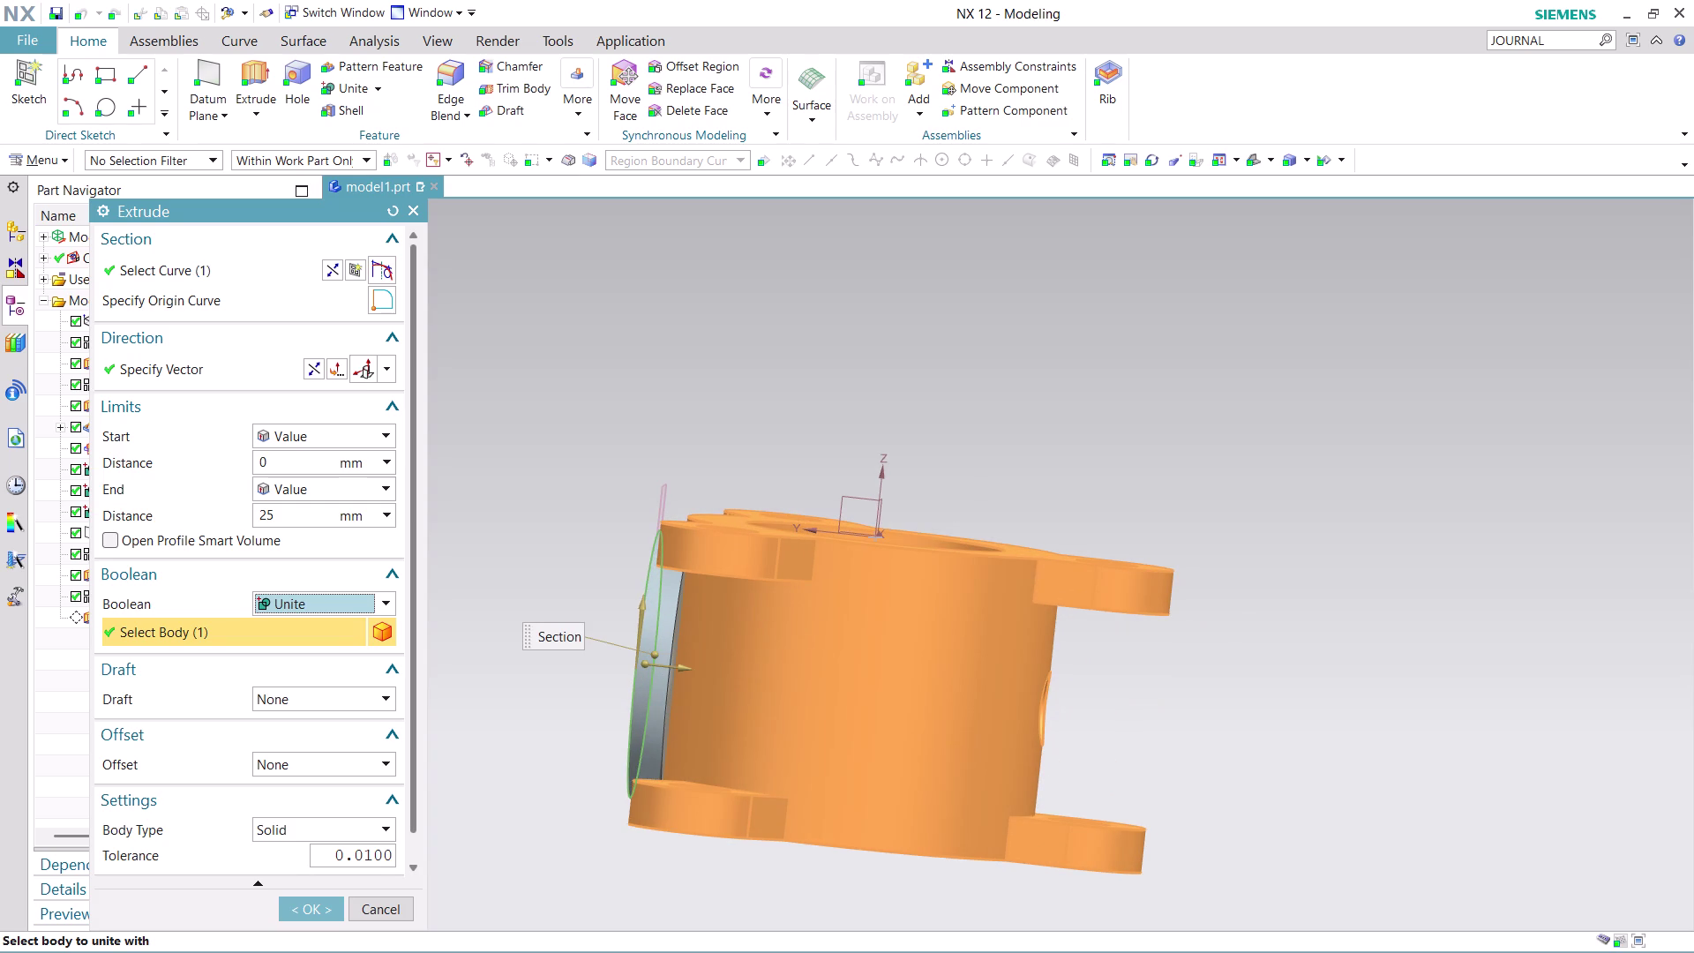
click(306, 907)
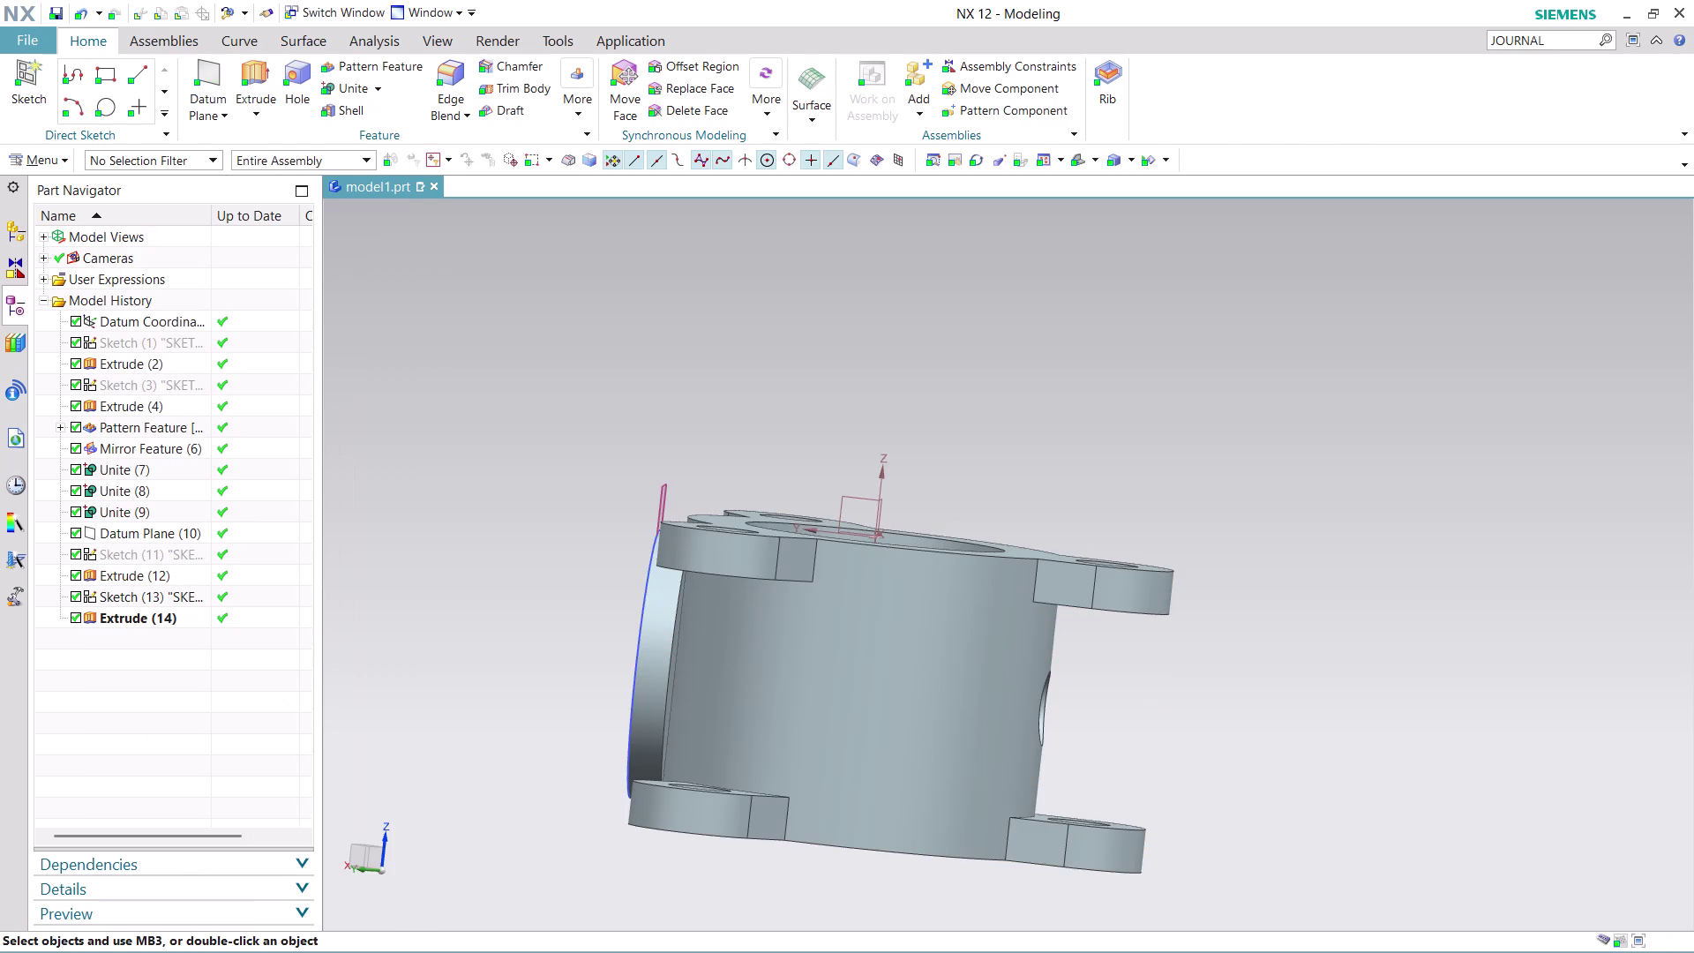
Reopen Extrude (14)'s parameters and set its Boolean to Inferred.
scroll(up, 3)
middle_drag(523, 680, 491, 667)
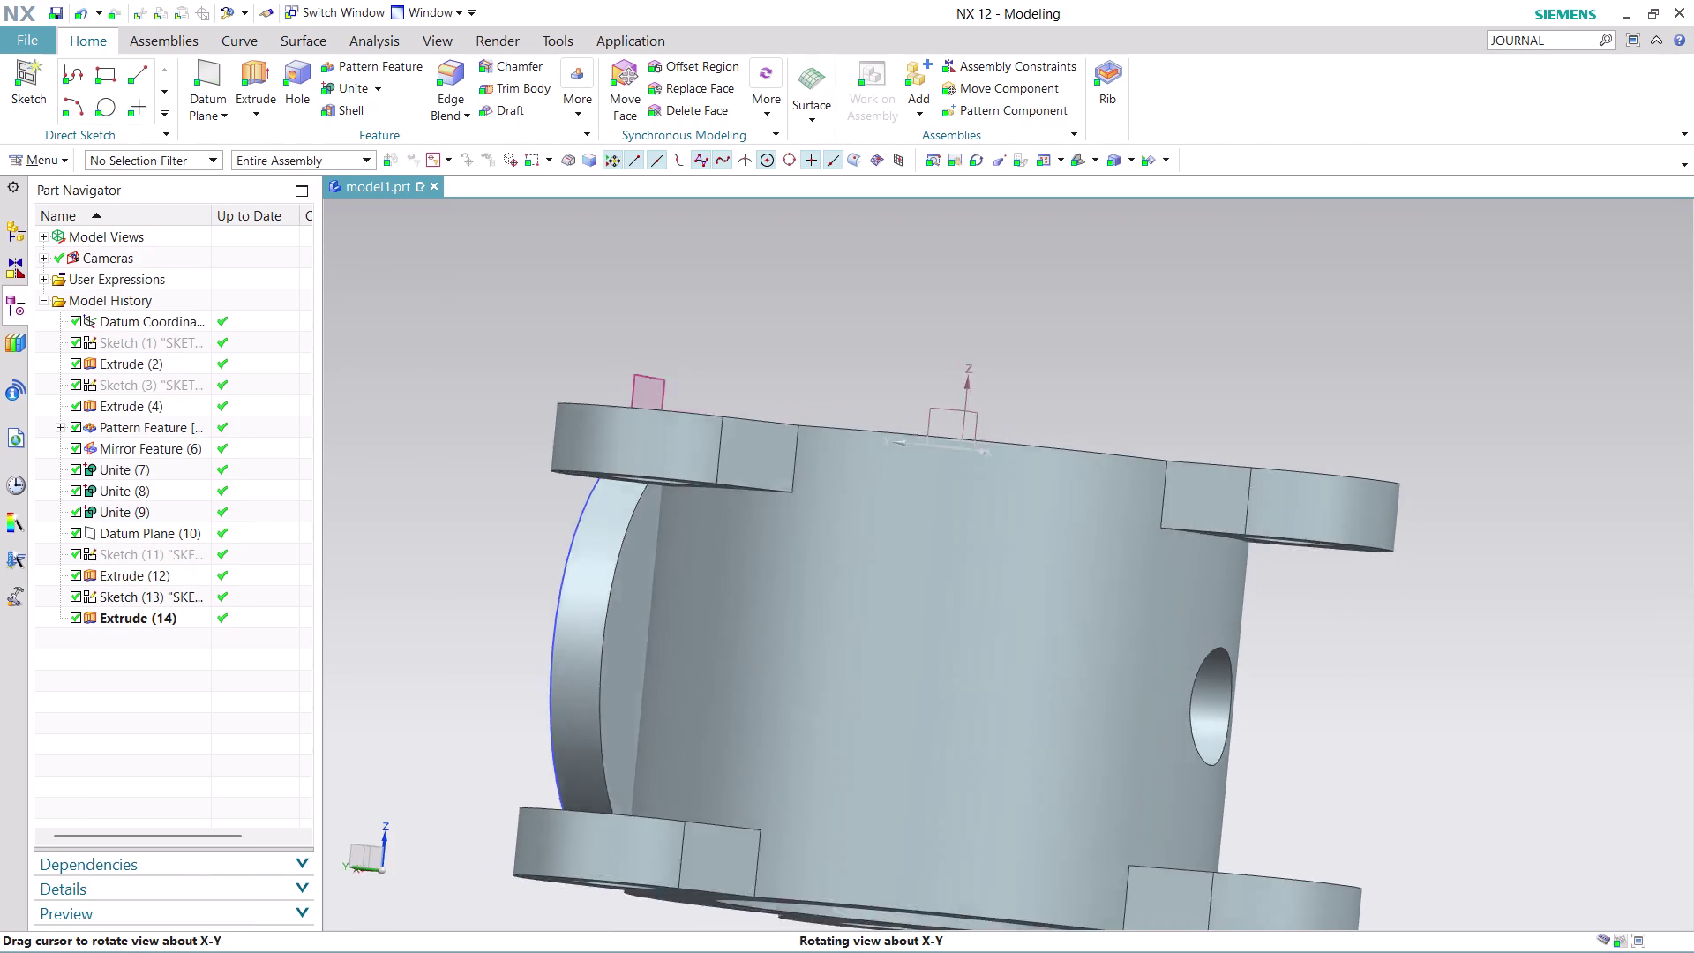
middle_drag(492, 667, 567, 691)
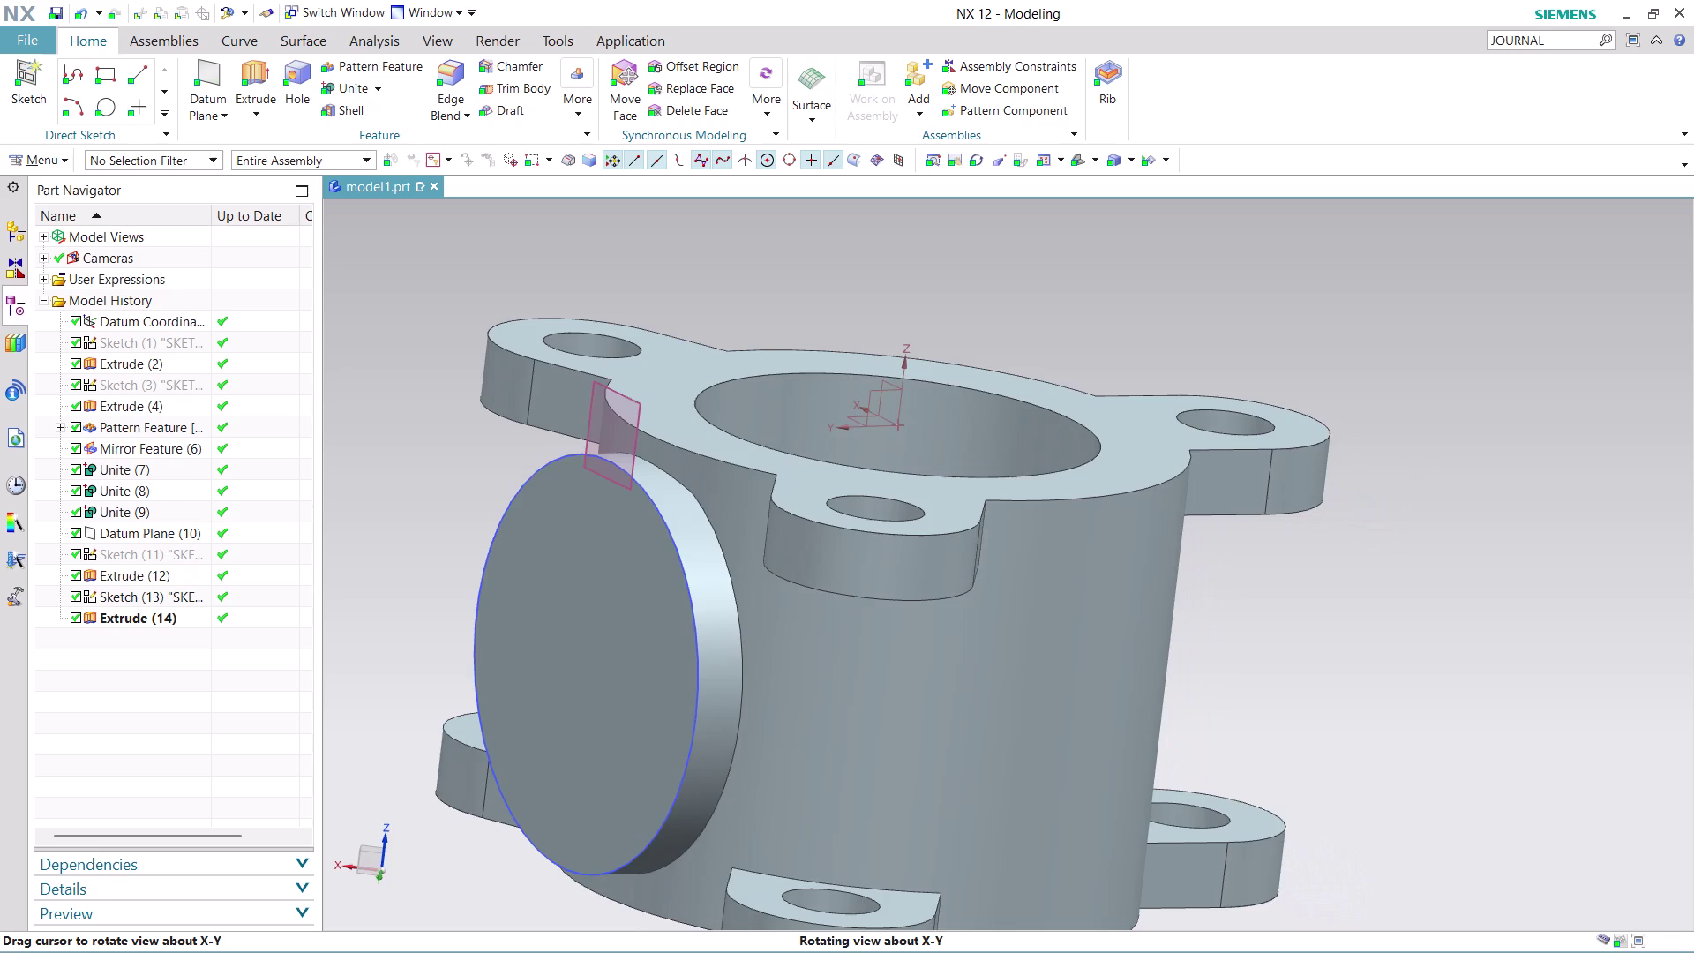
middle_drag(567, 691, 517, 660)
middle_click(517, 660)
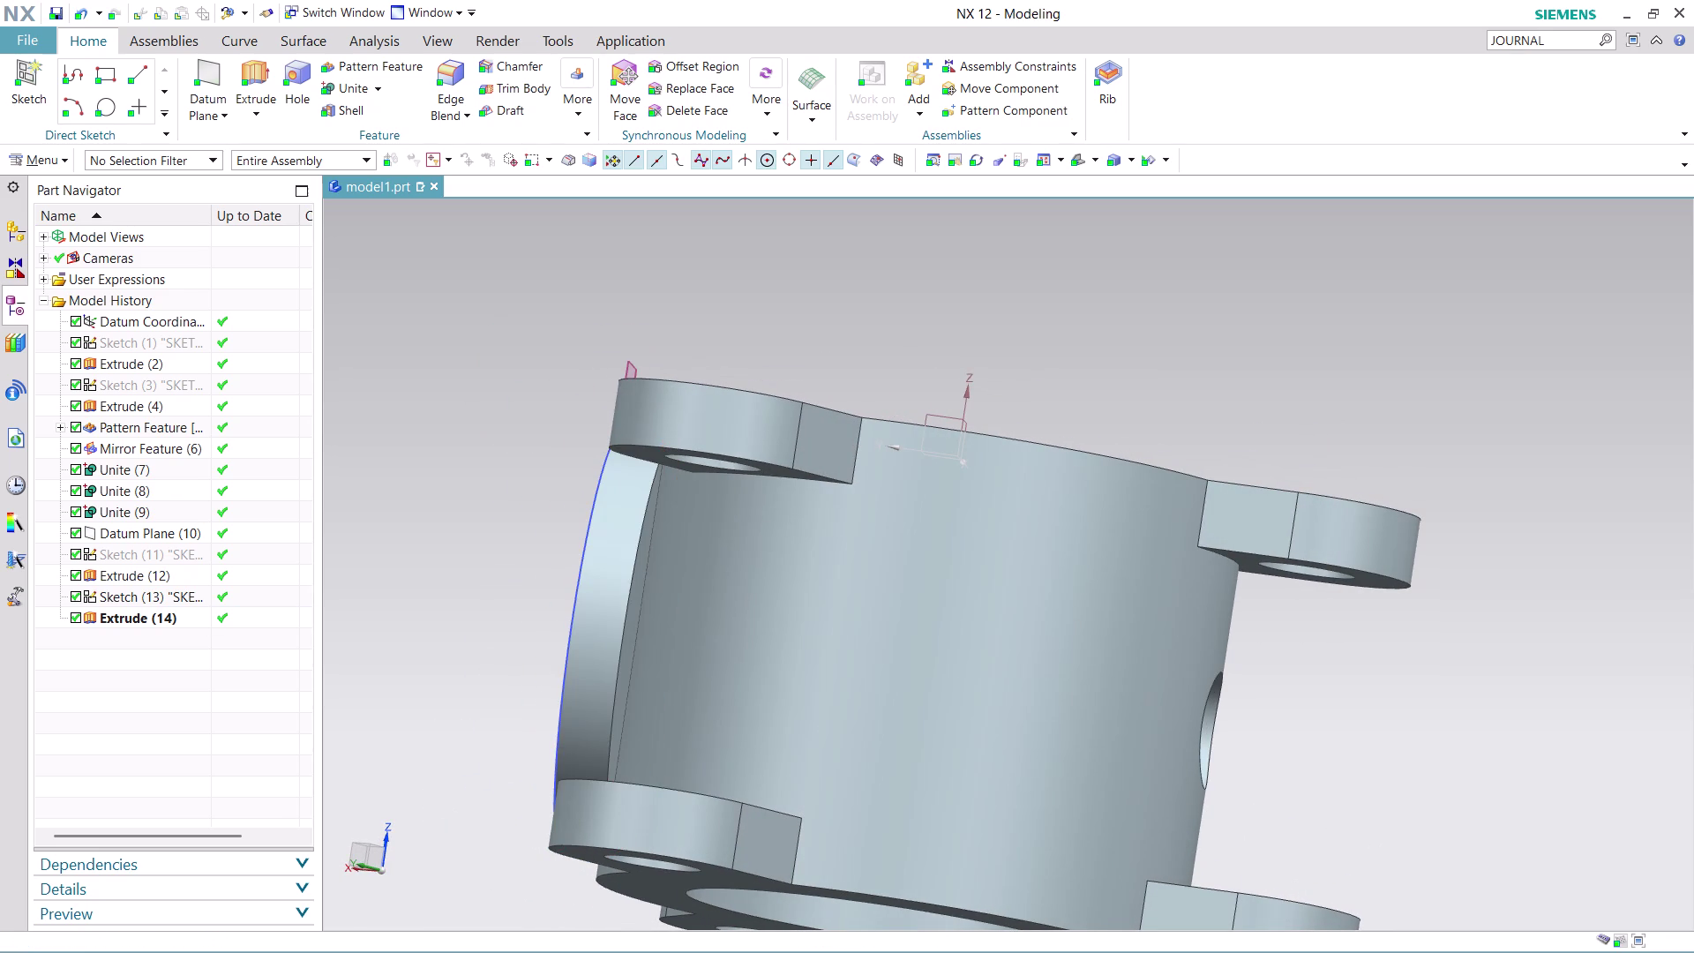
right_click(150, 615)
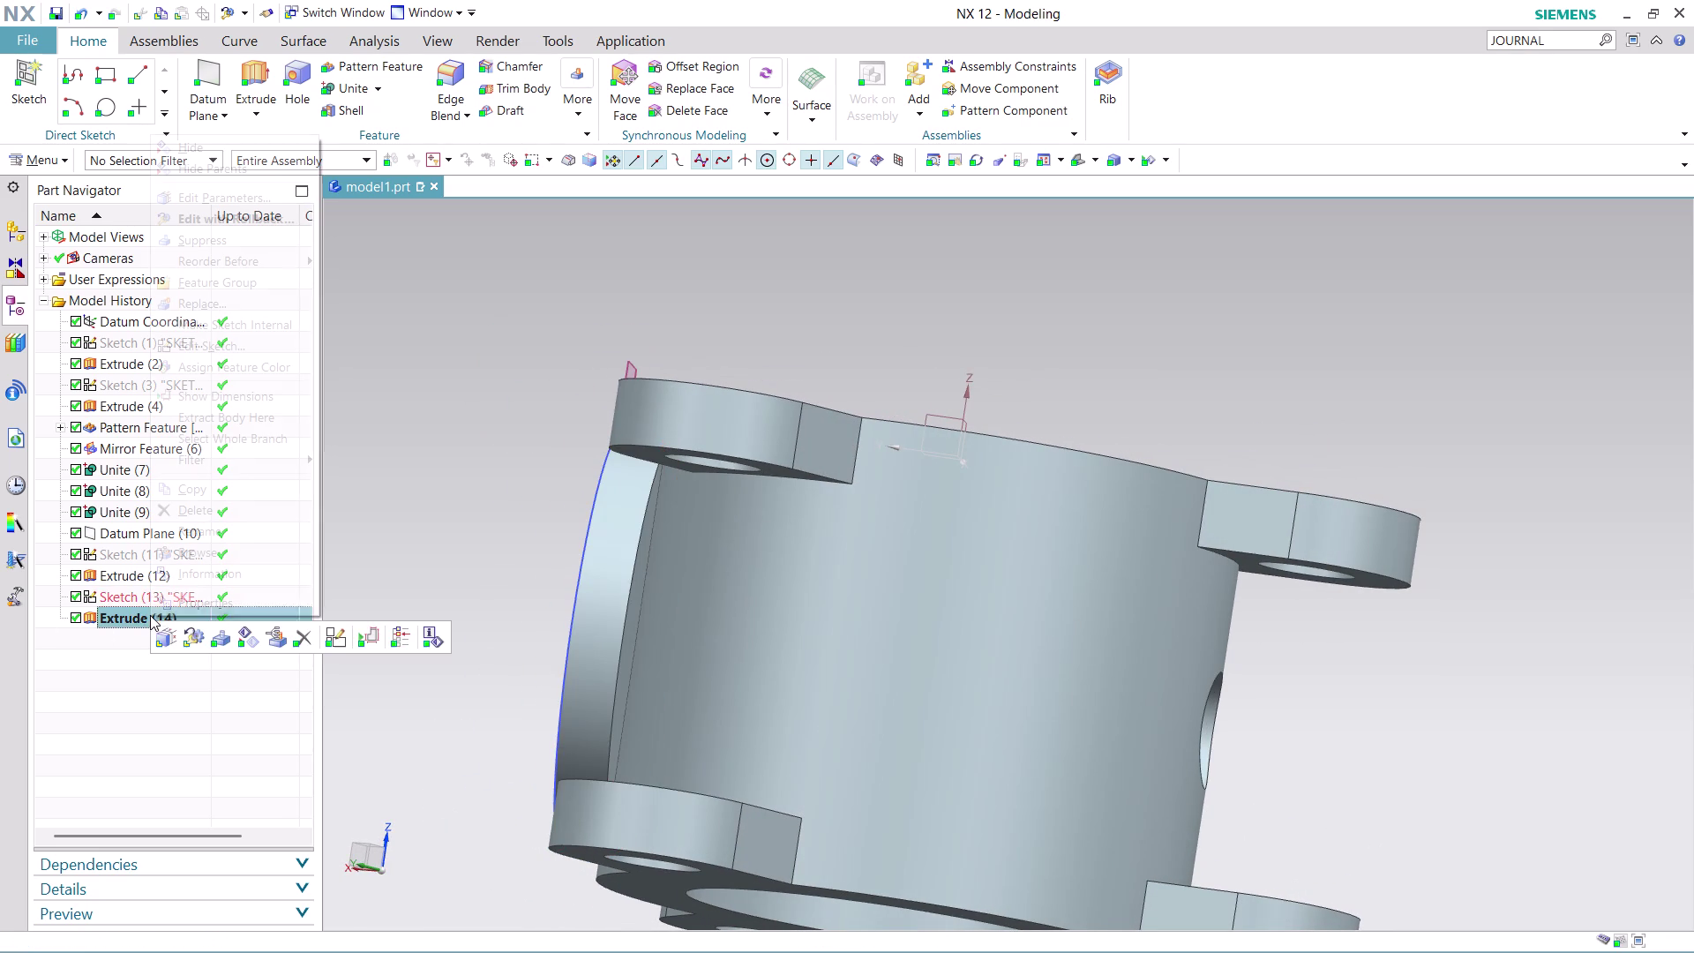
click(256, 224)
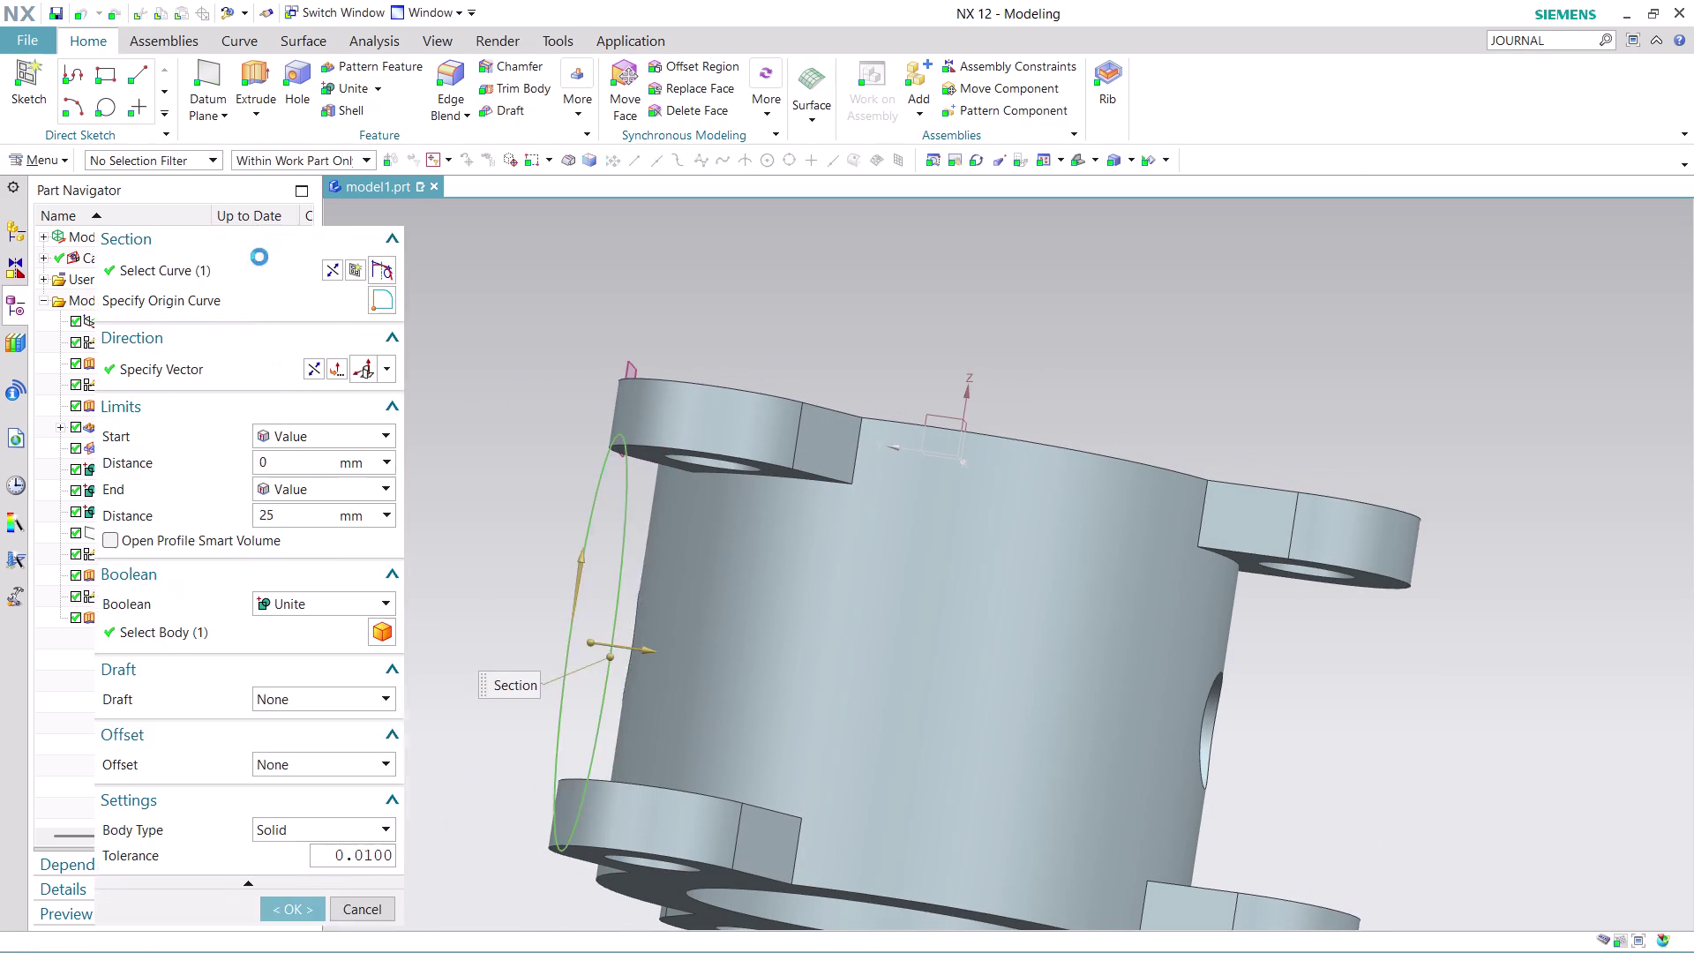
click(372, 594)
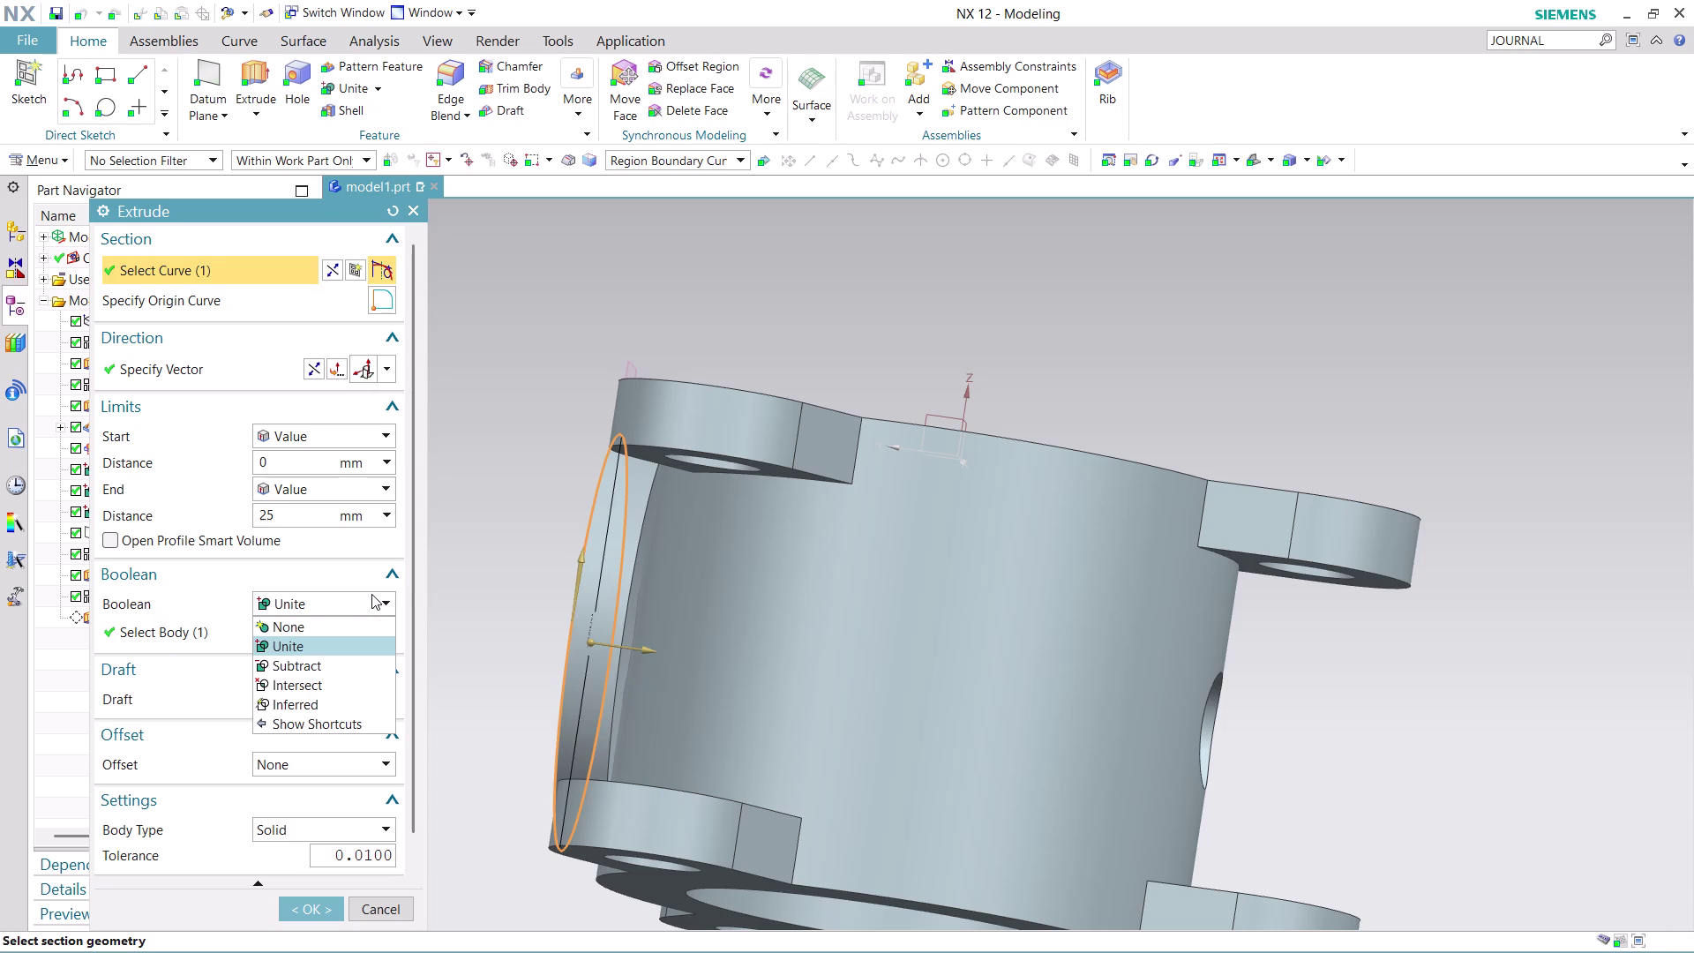
click(355, 704)
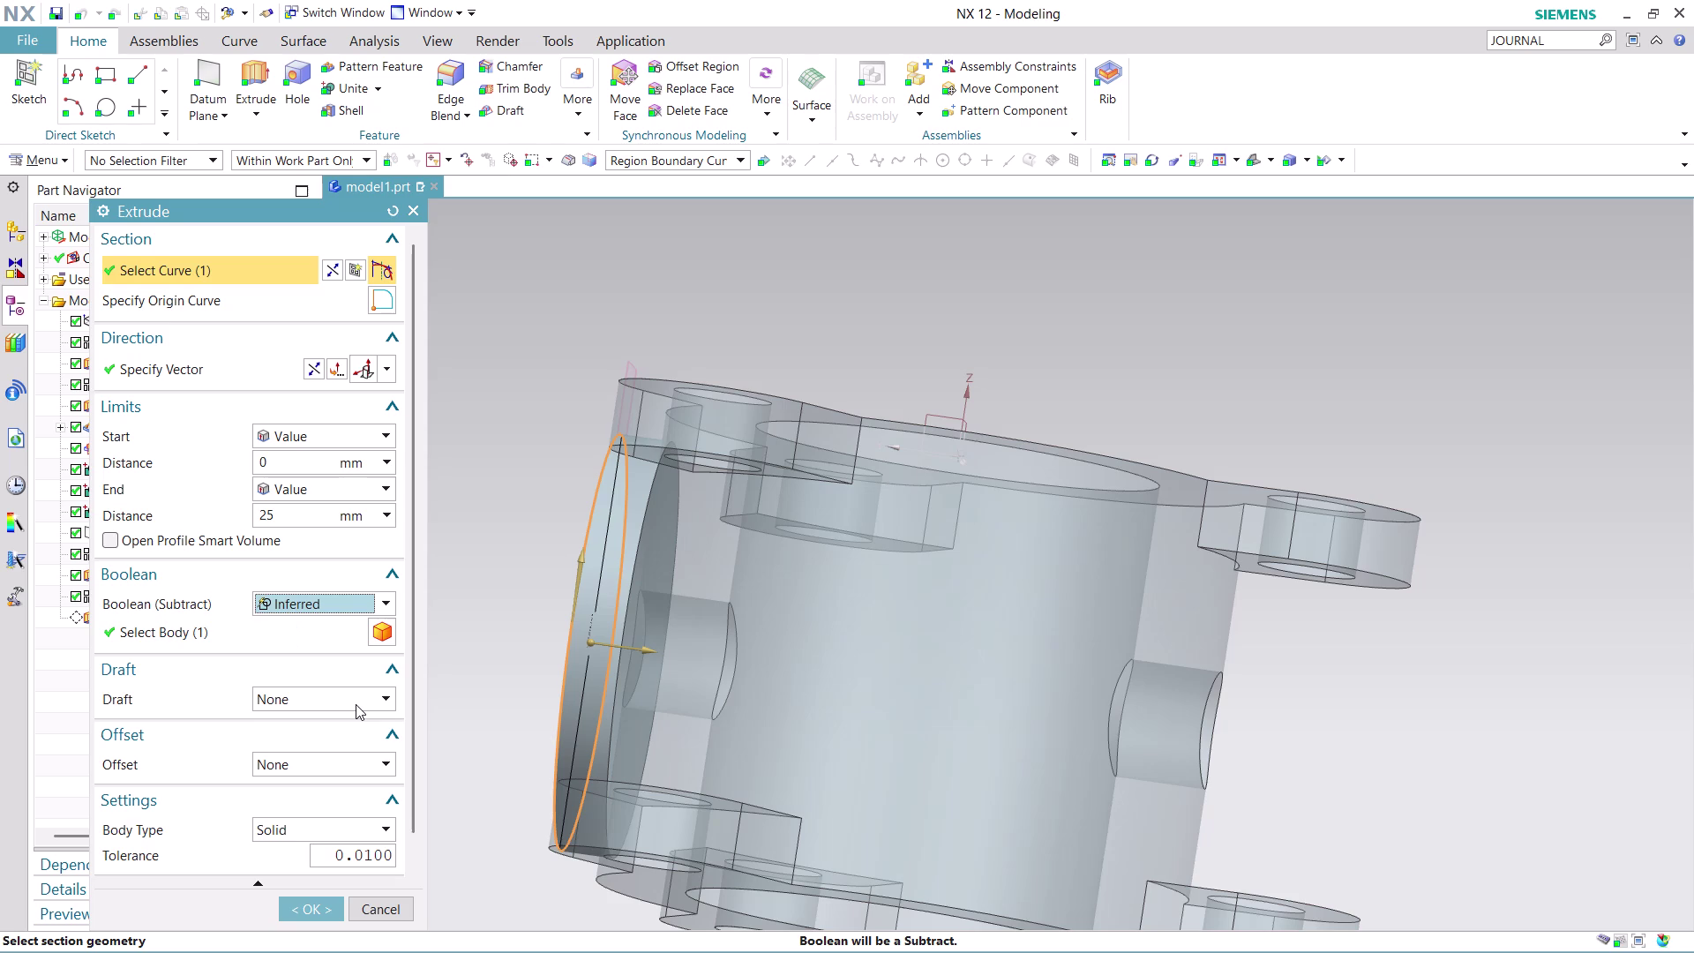
click(328, 907)
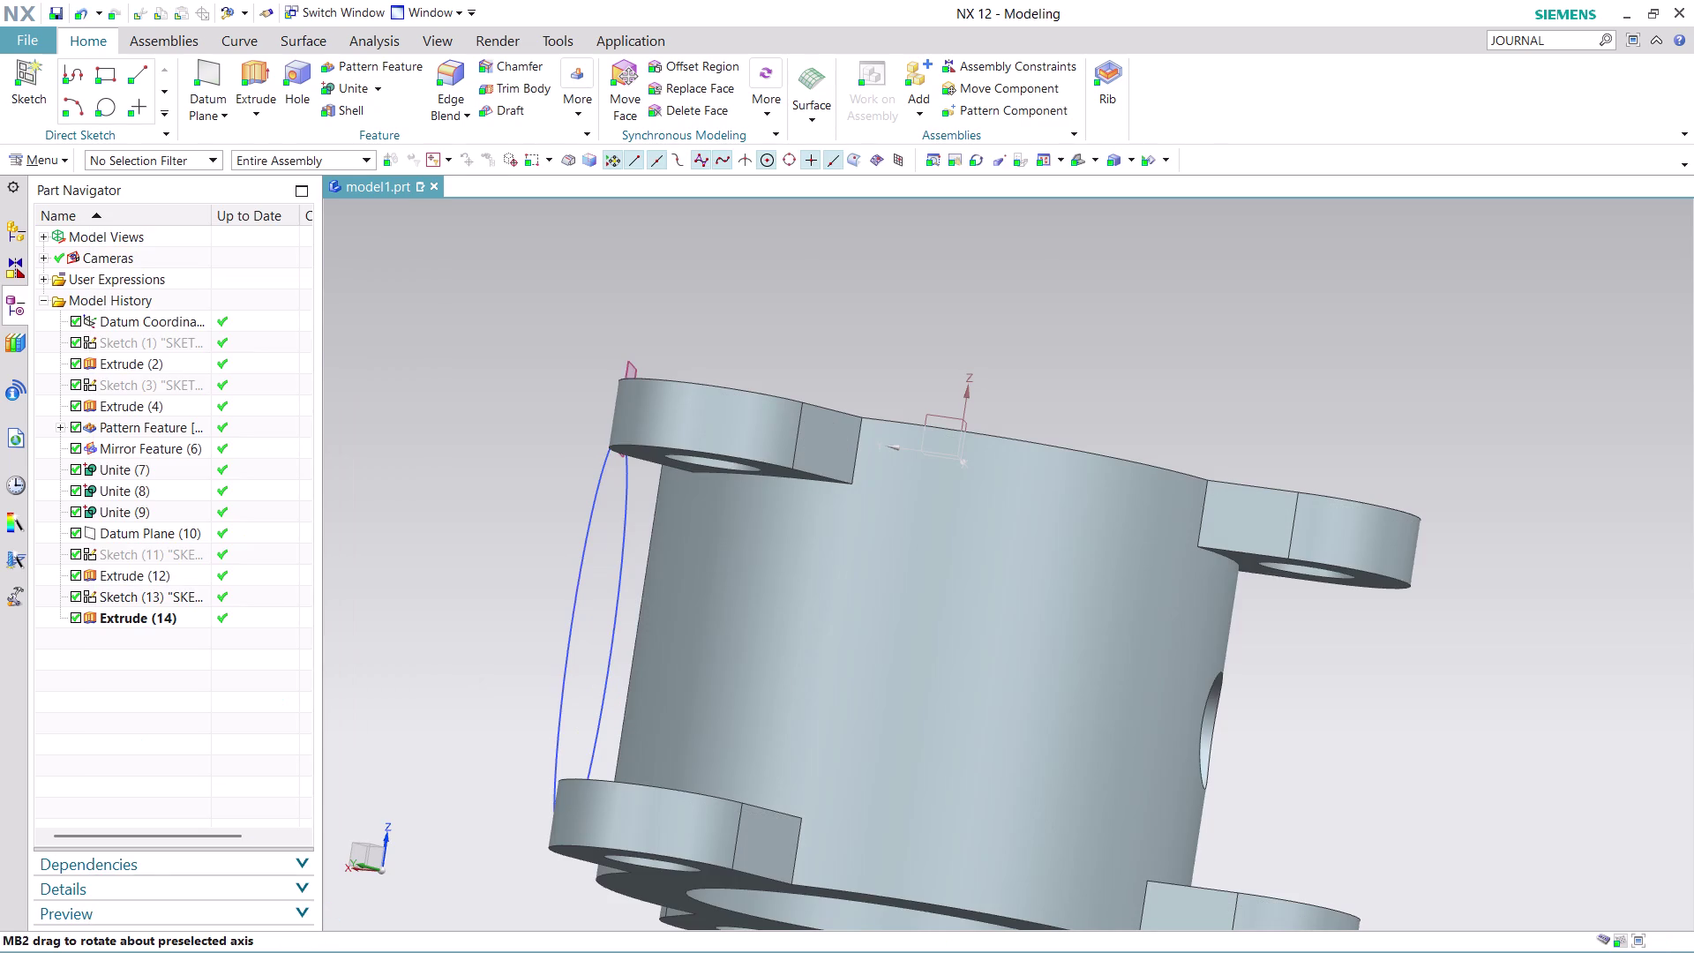
Orbit around the housing to check the side disc, then undo the last change.
scroll(down, 3)
middle_drag(457, 616, 468, 625)
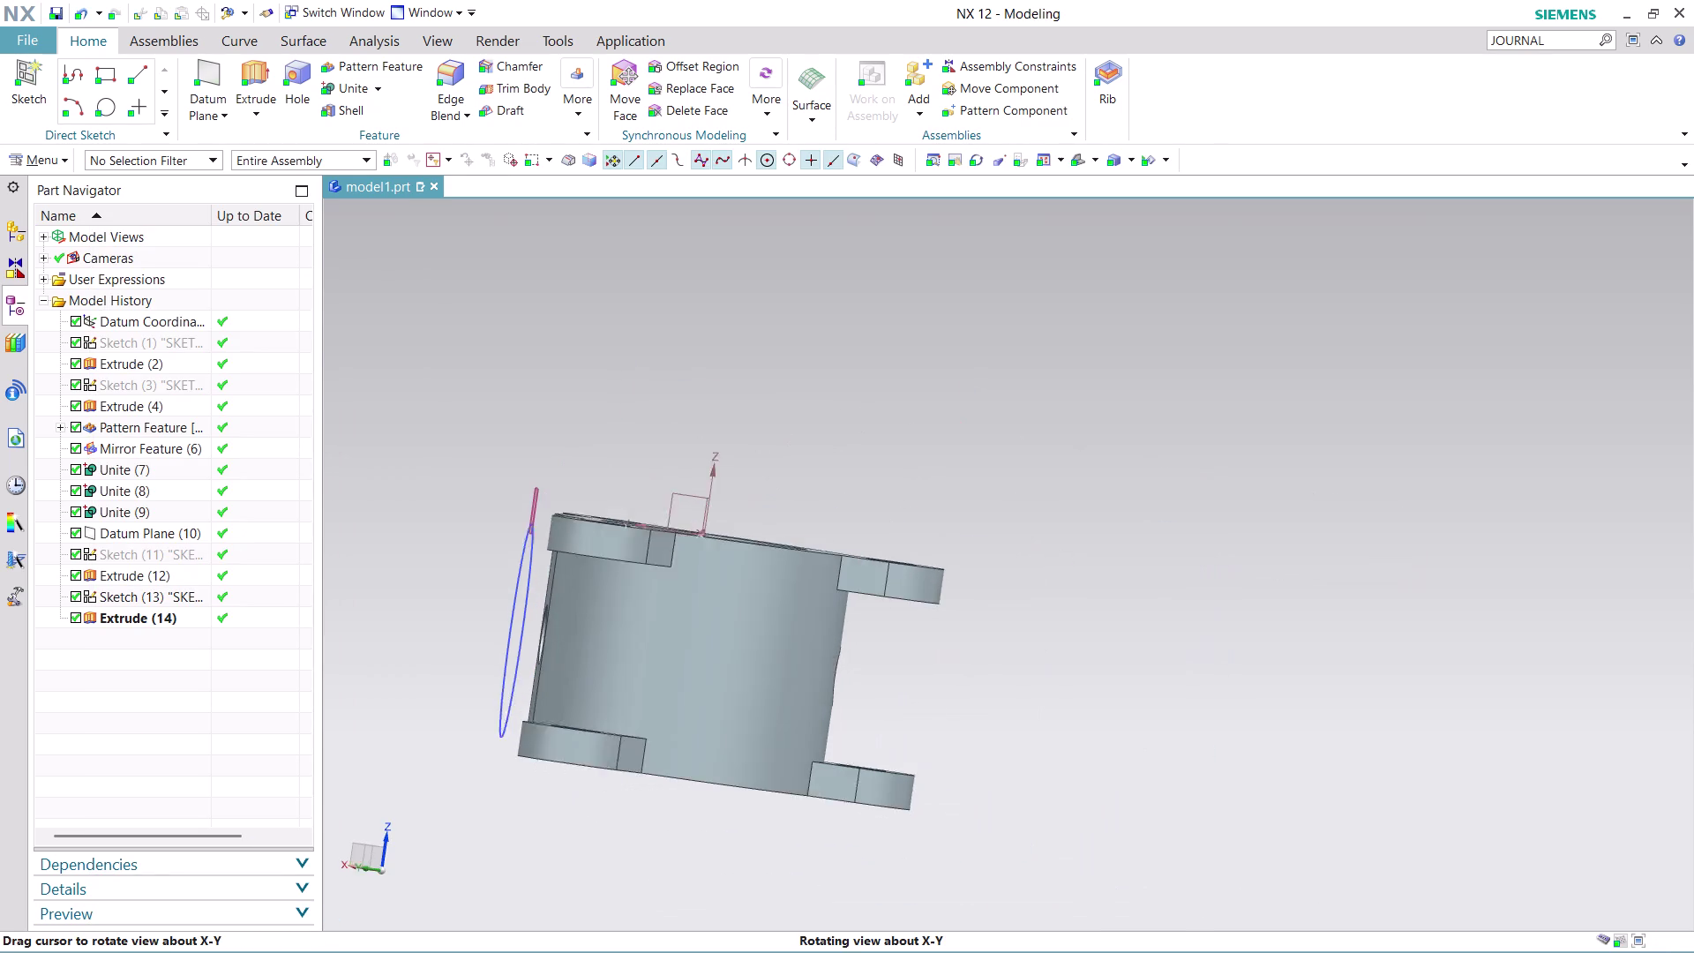
middle_drag(467, 625, 554, 634)
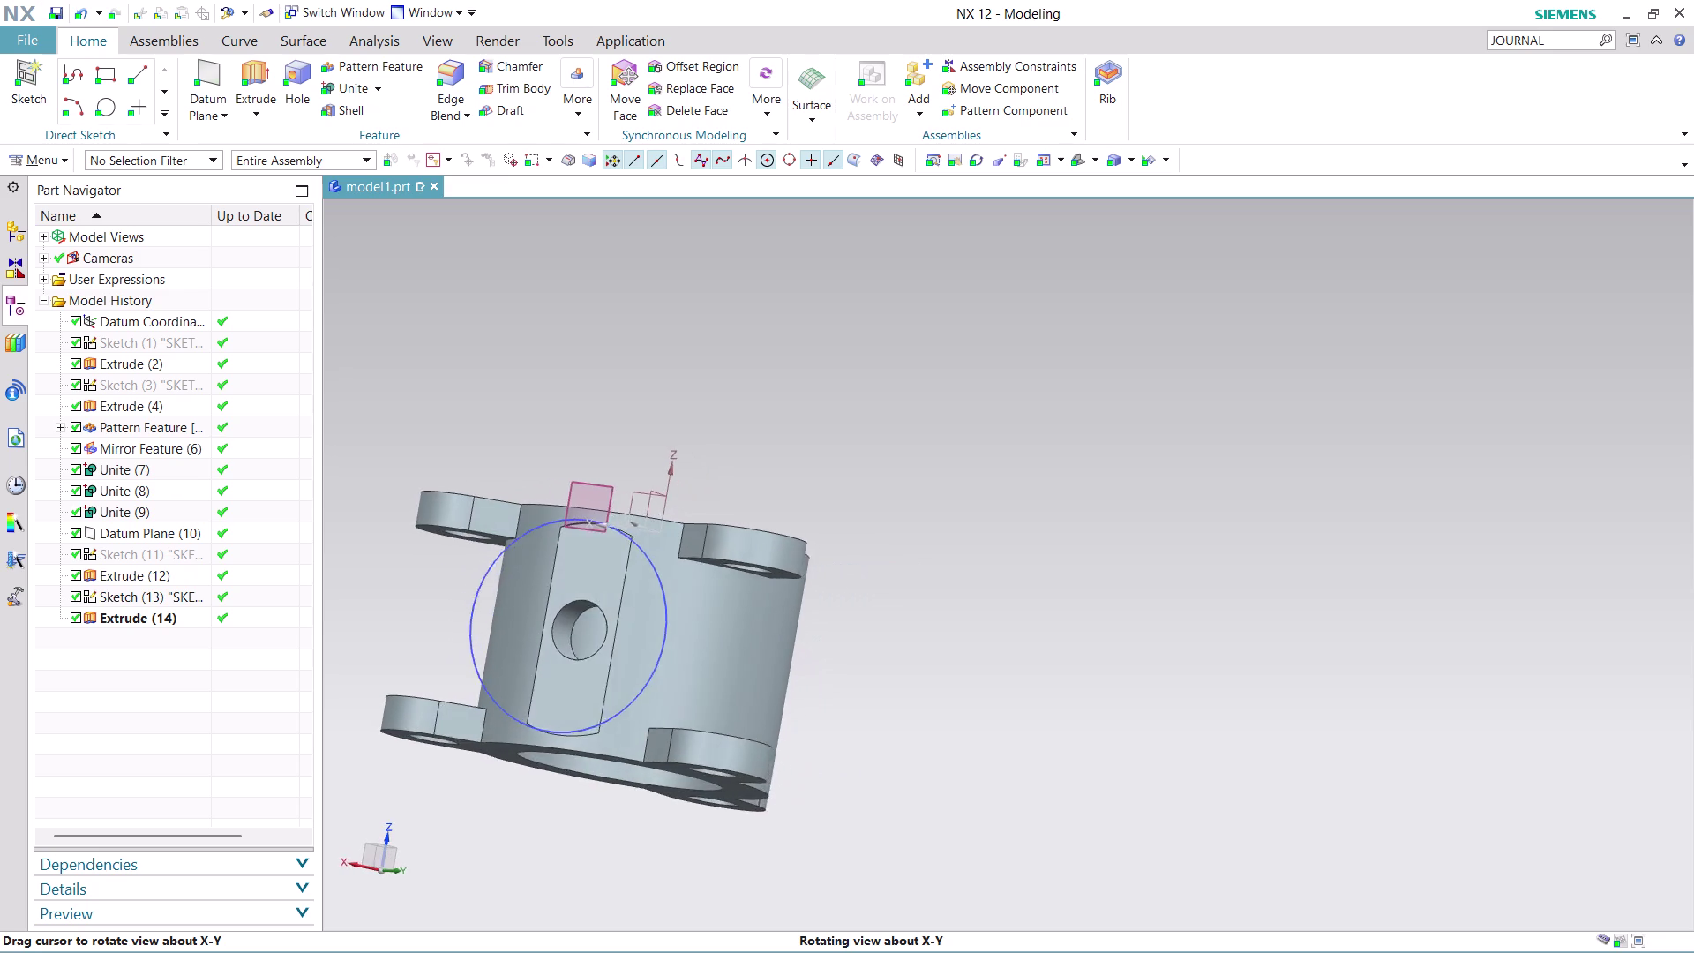
middle_drag(554, 635, 573, 647)
middle_drag(566, 647, 505, 654)
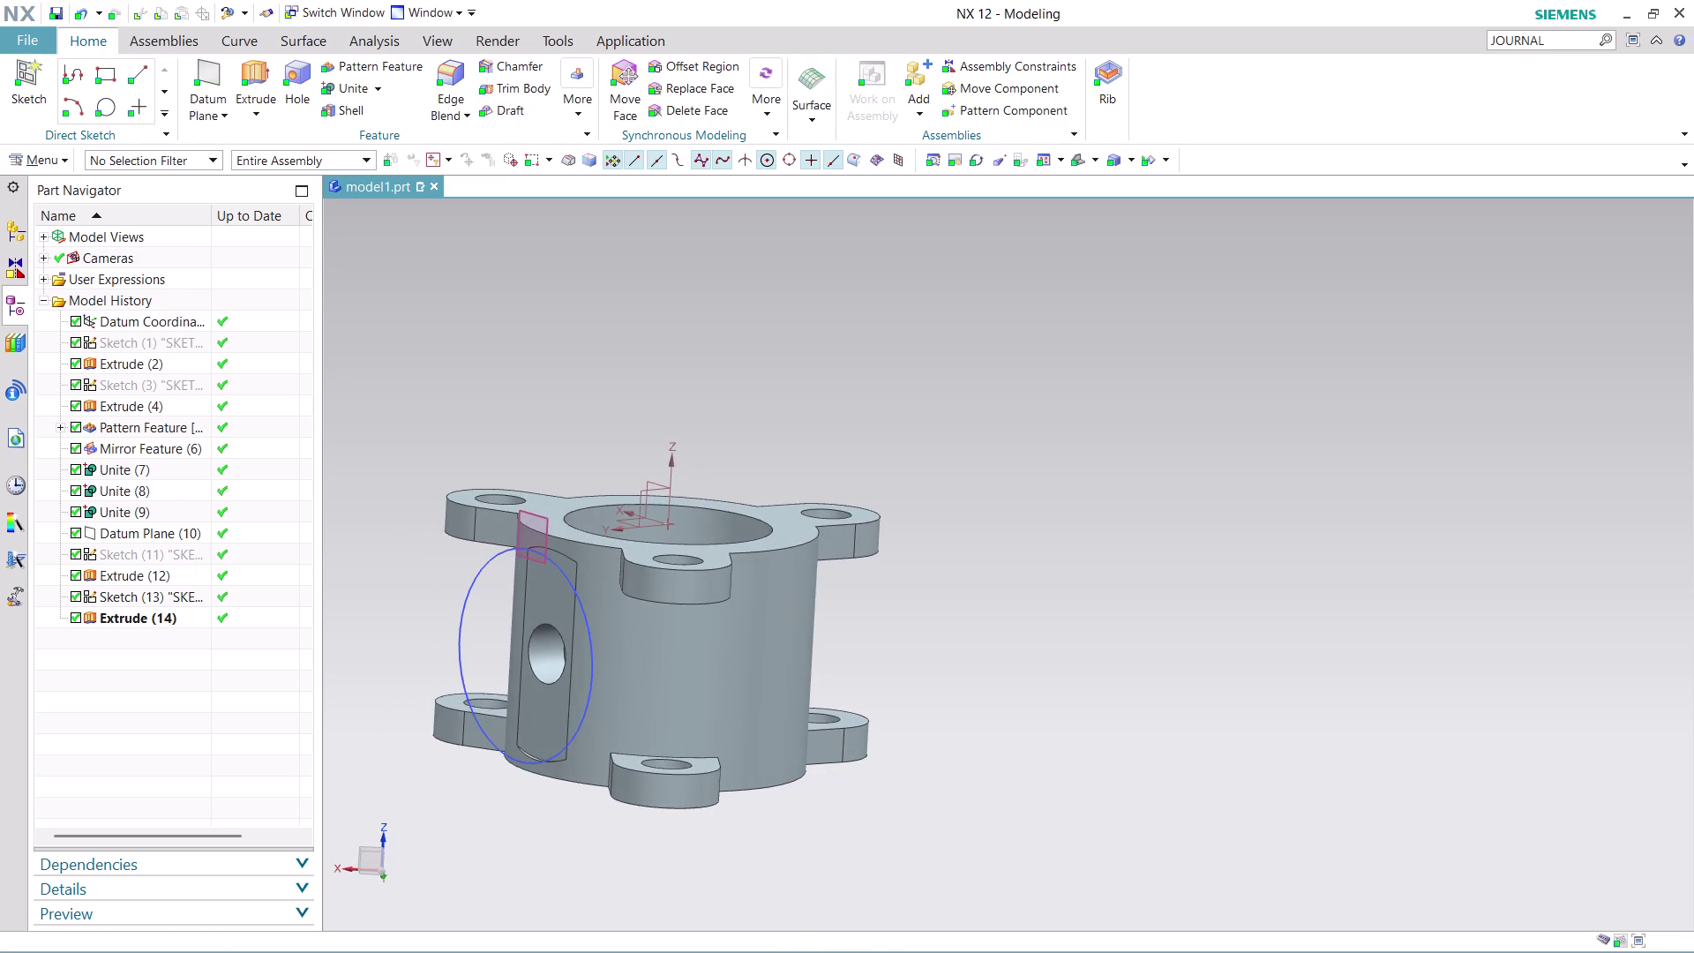
key(ctrl+z)
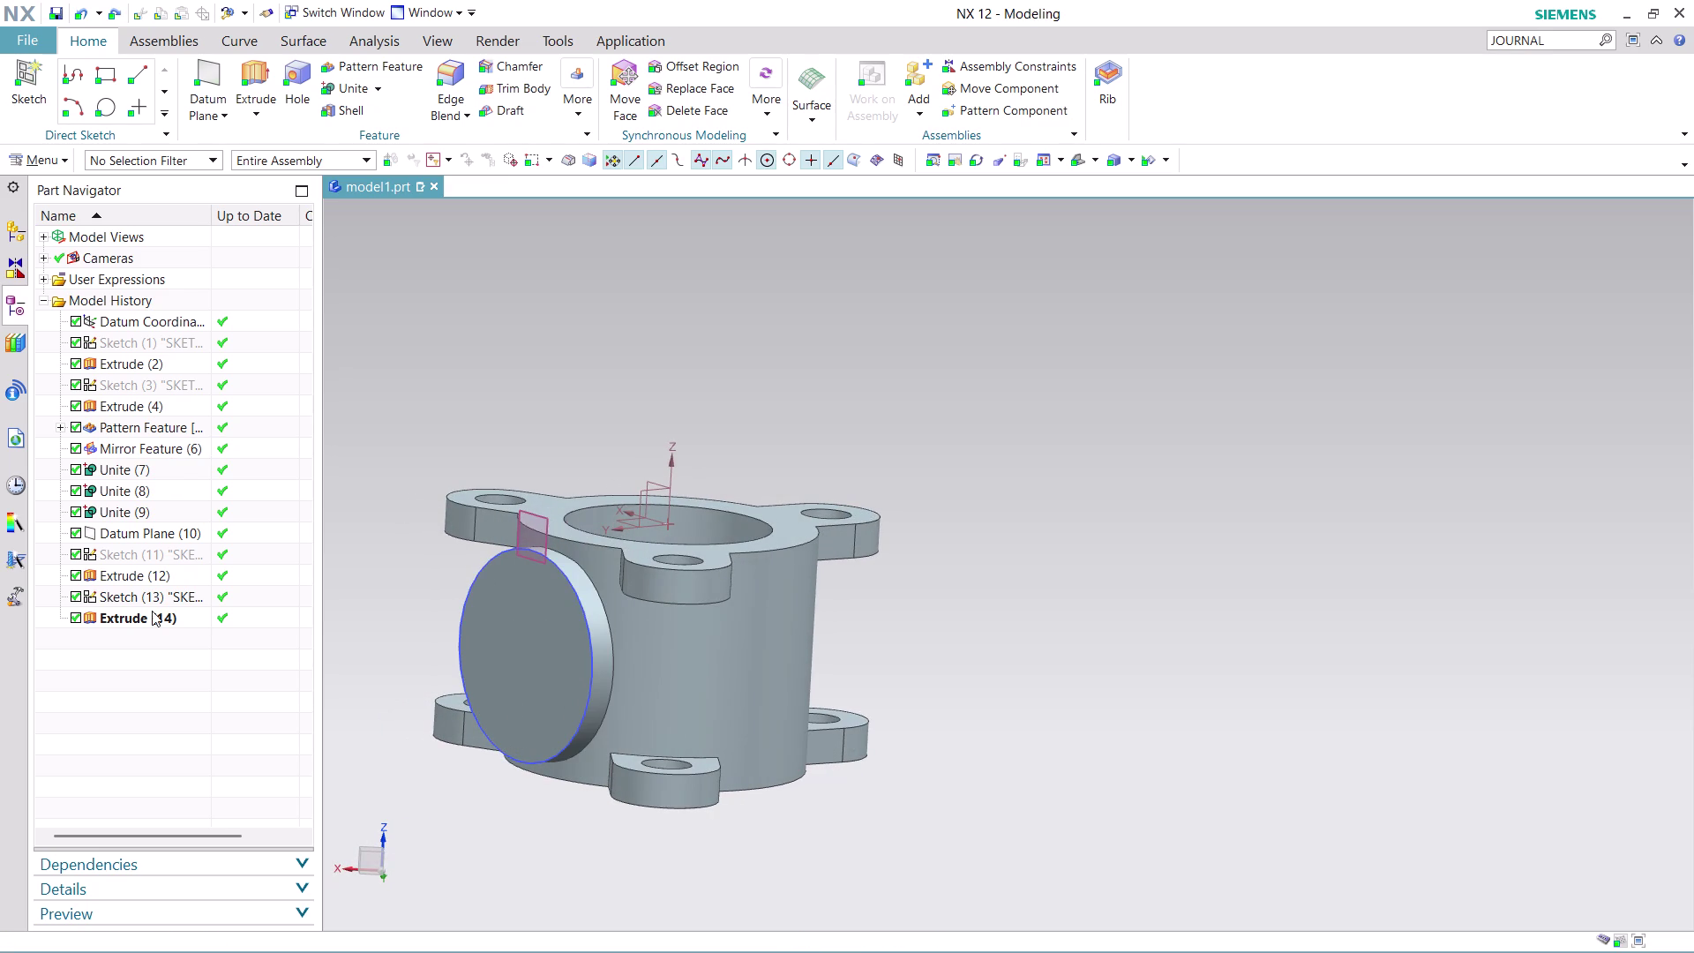
right_click(151, 612)
click(259, 217)
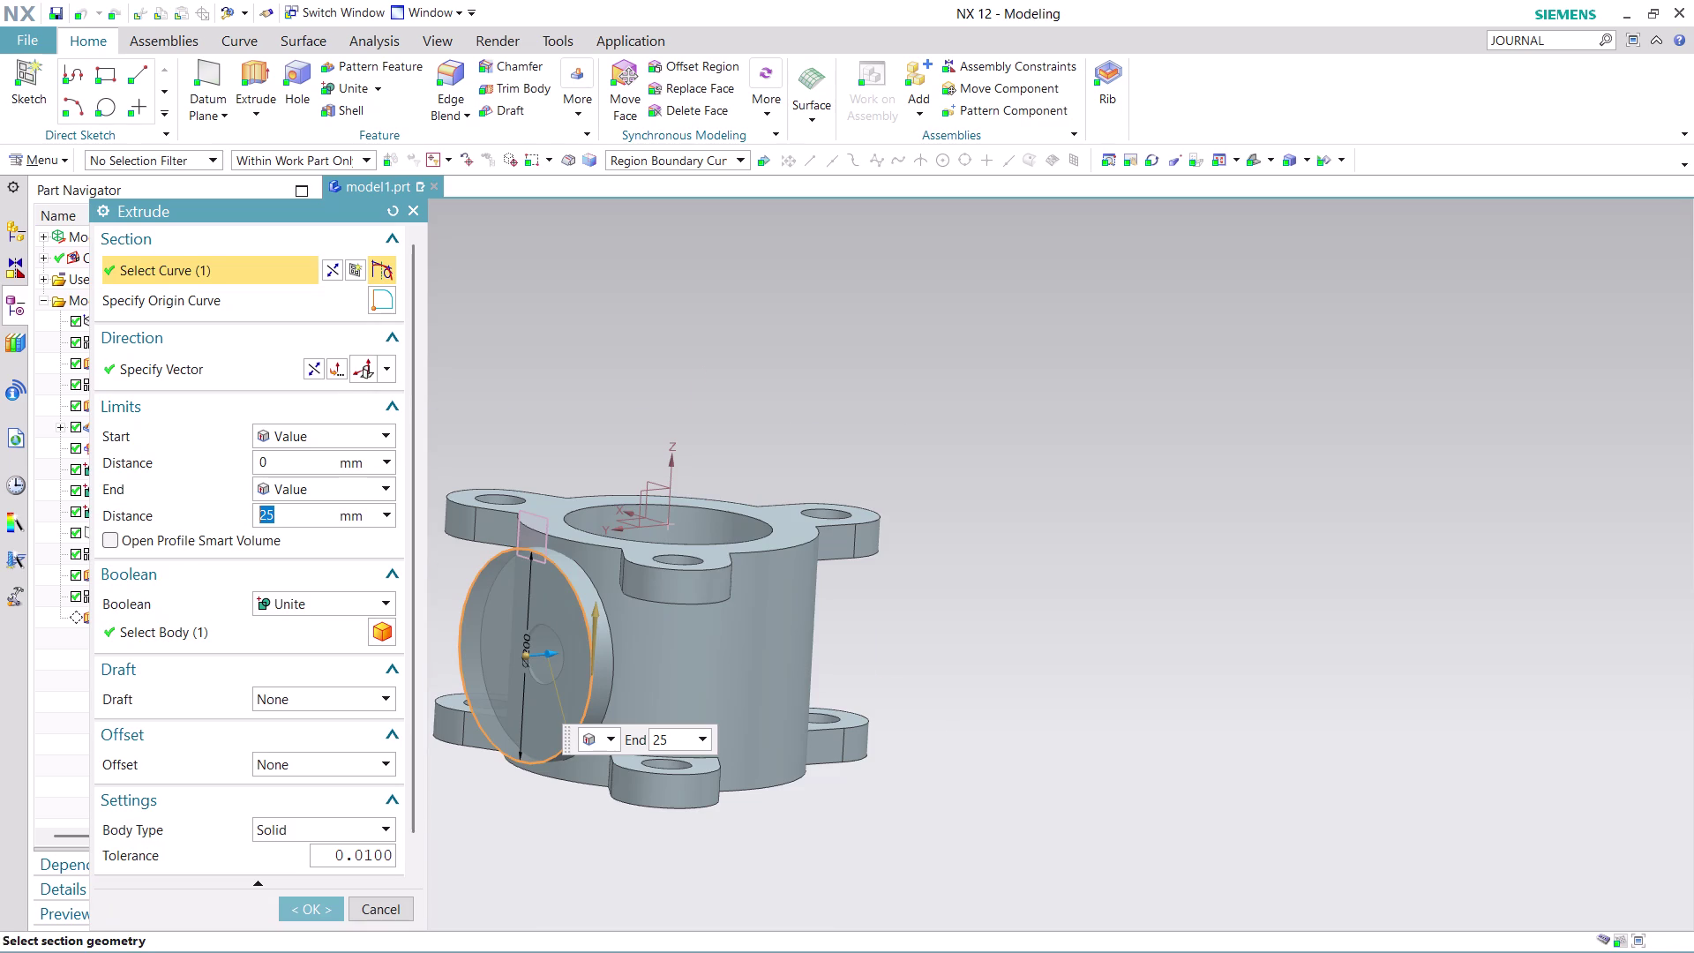
scroll(up, 3)
middle_drag(1110, 608, 1038, 599)
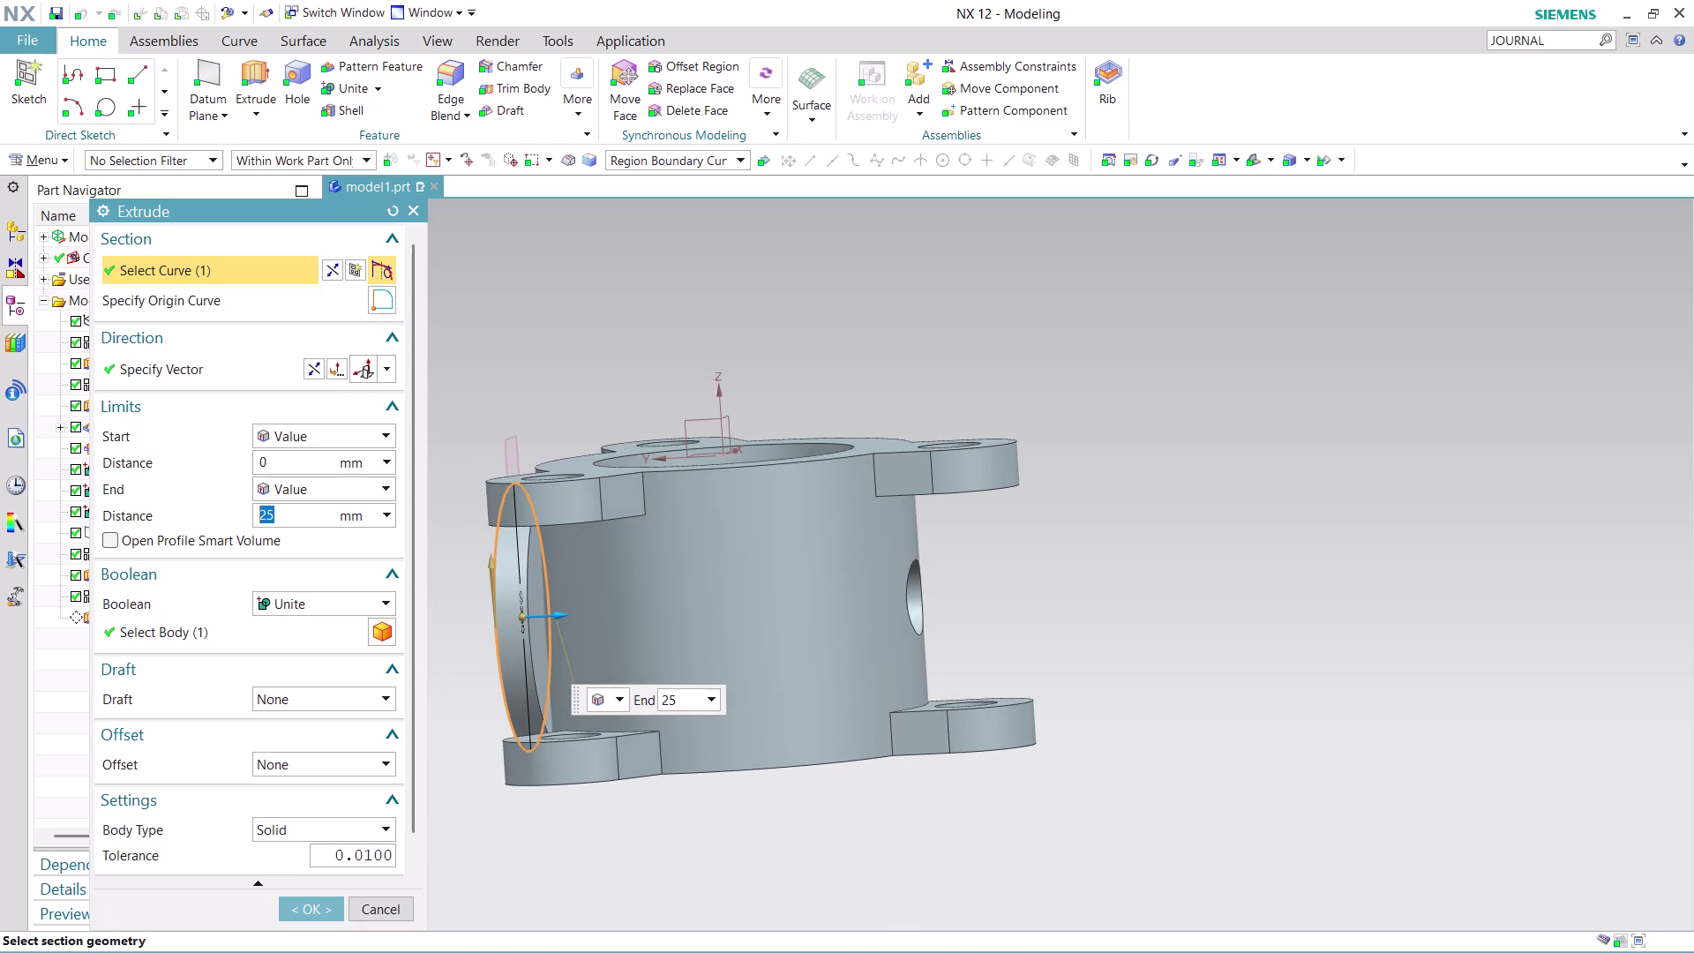
scroll(up, 3)
scroll(up, 3)
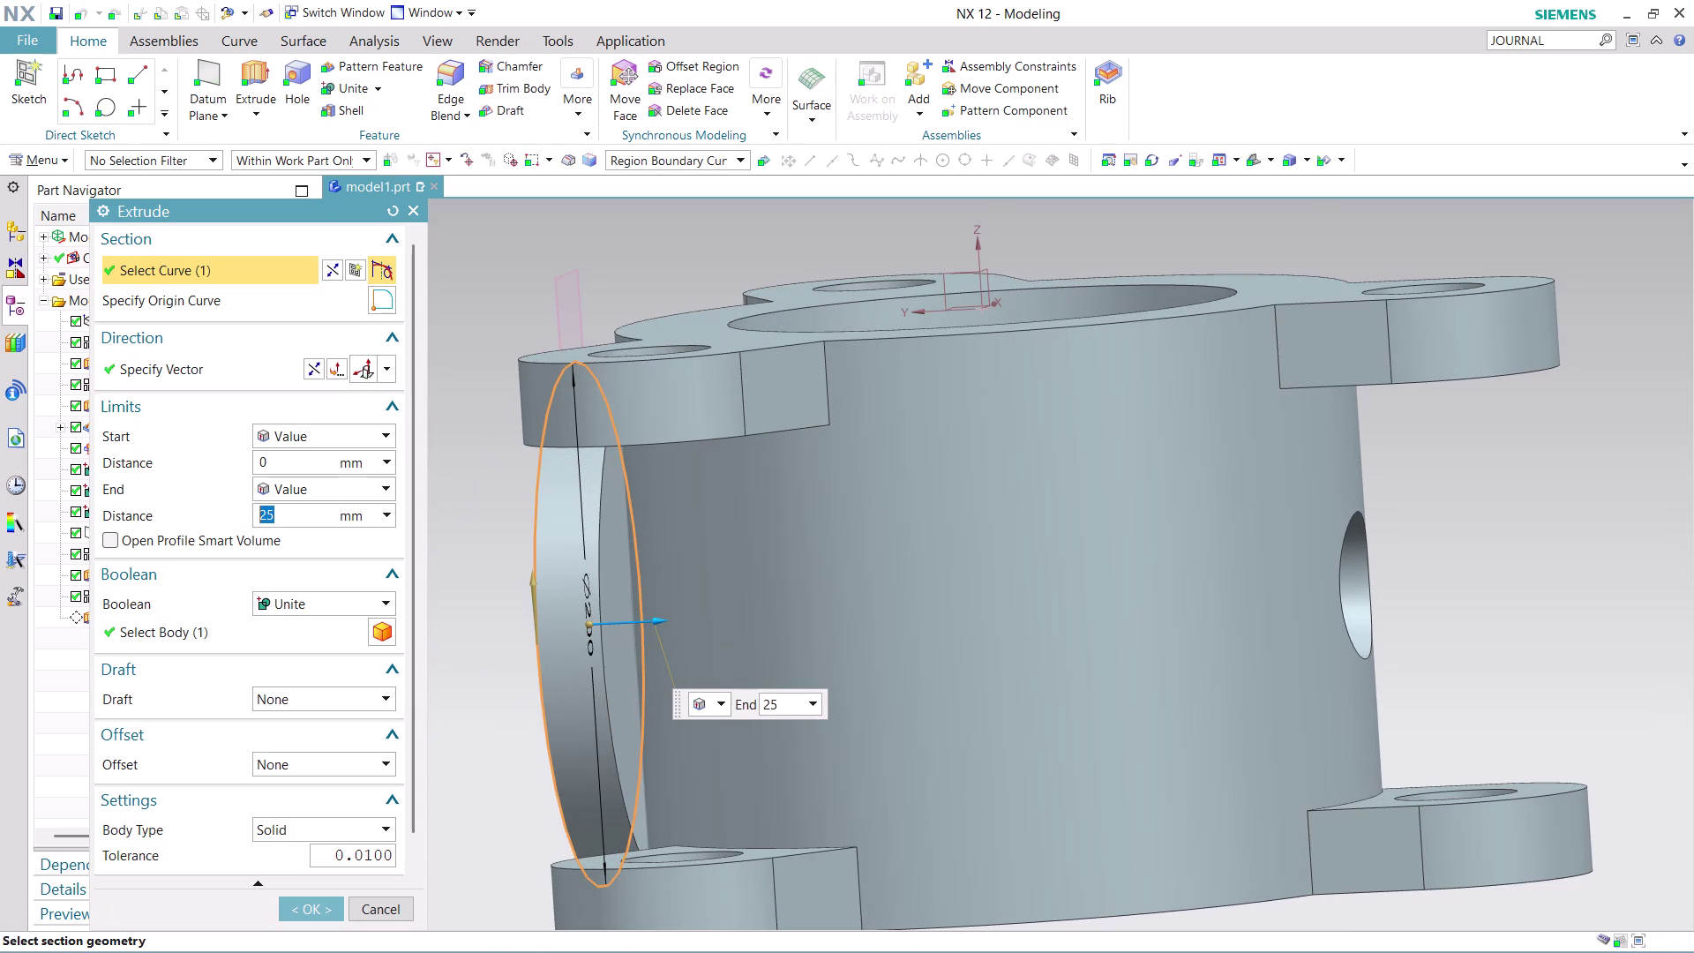
click(380, 600)
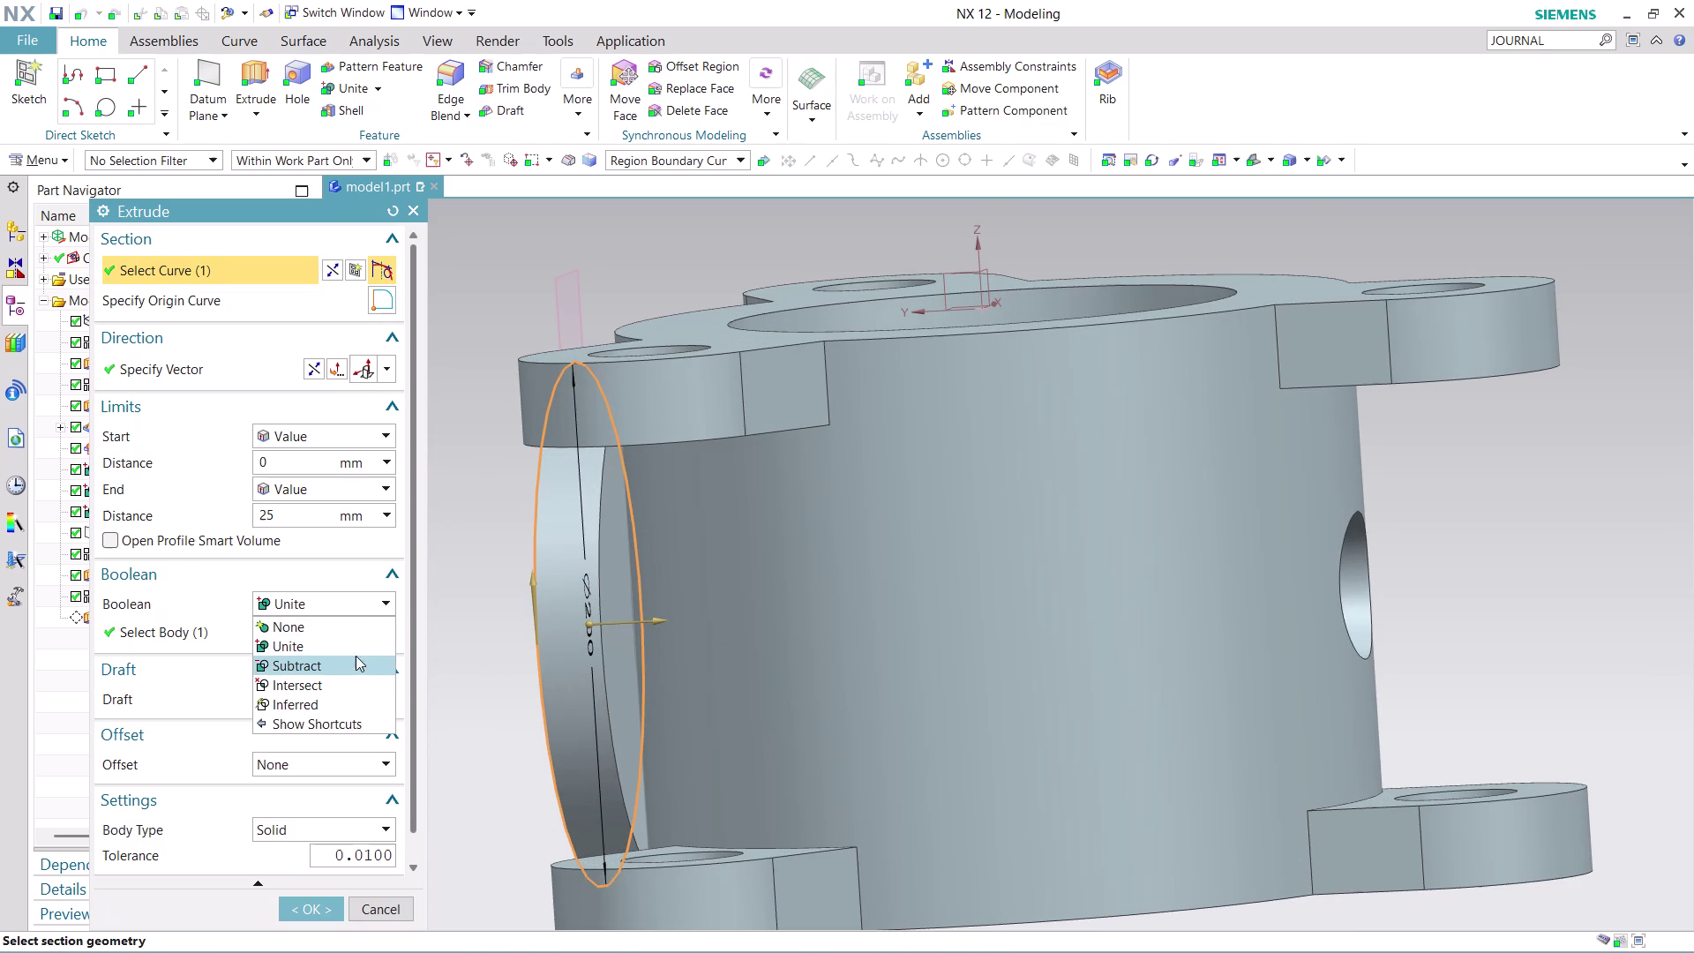
click(354, 678)
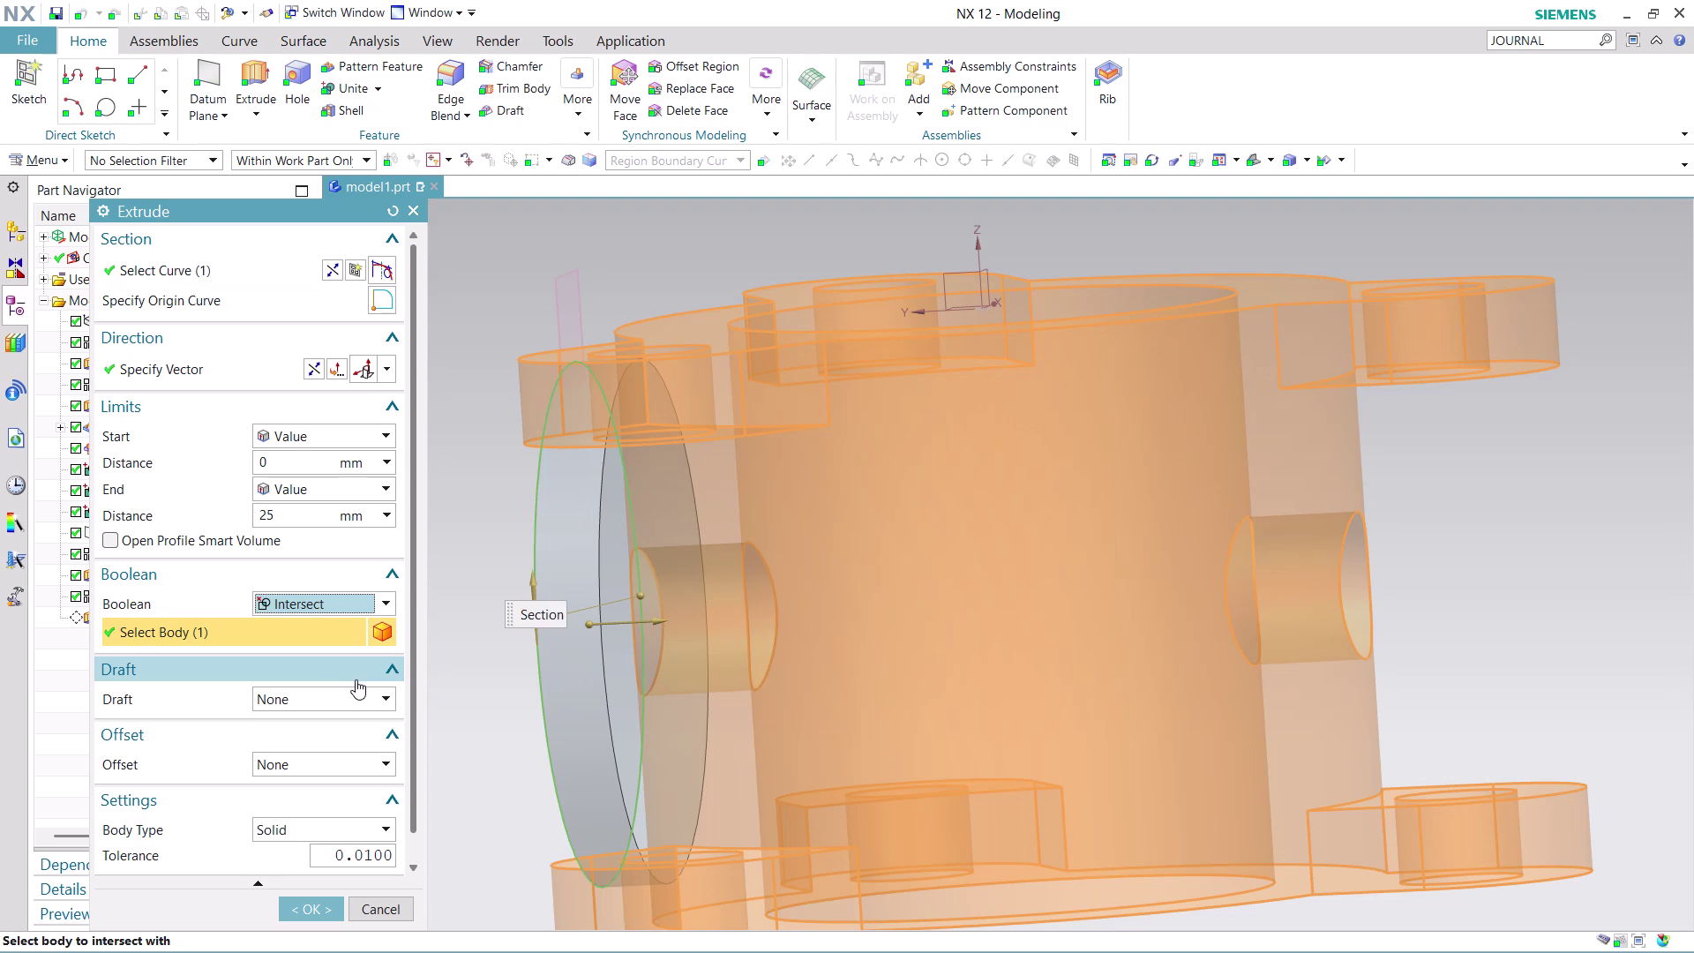
click(322, 914)
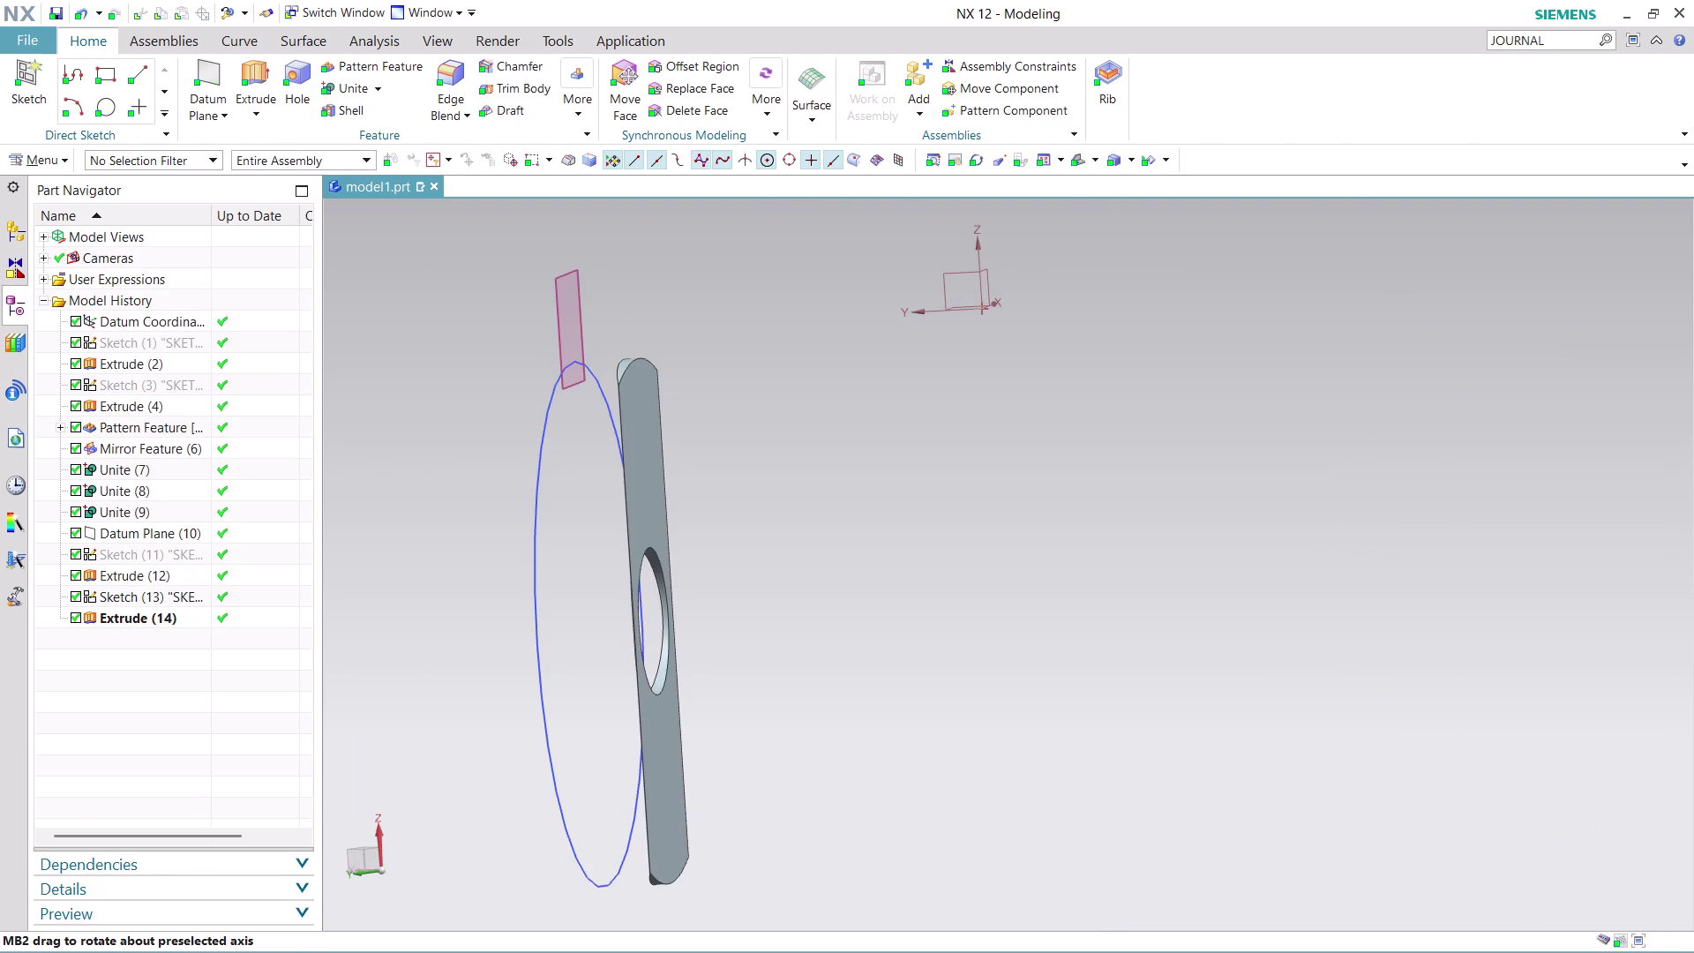
key(ctrl+z)
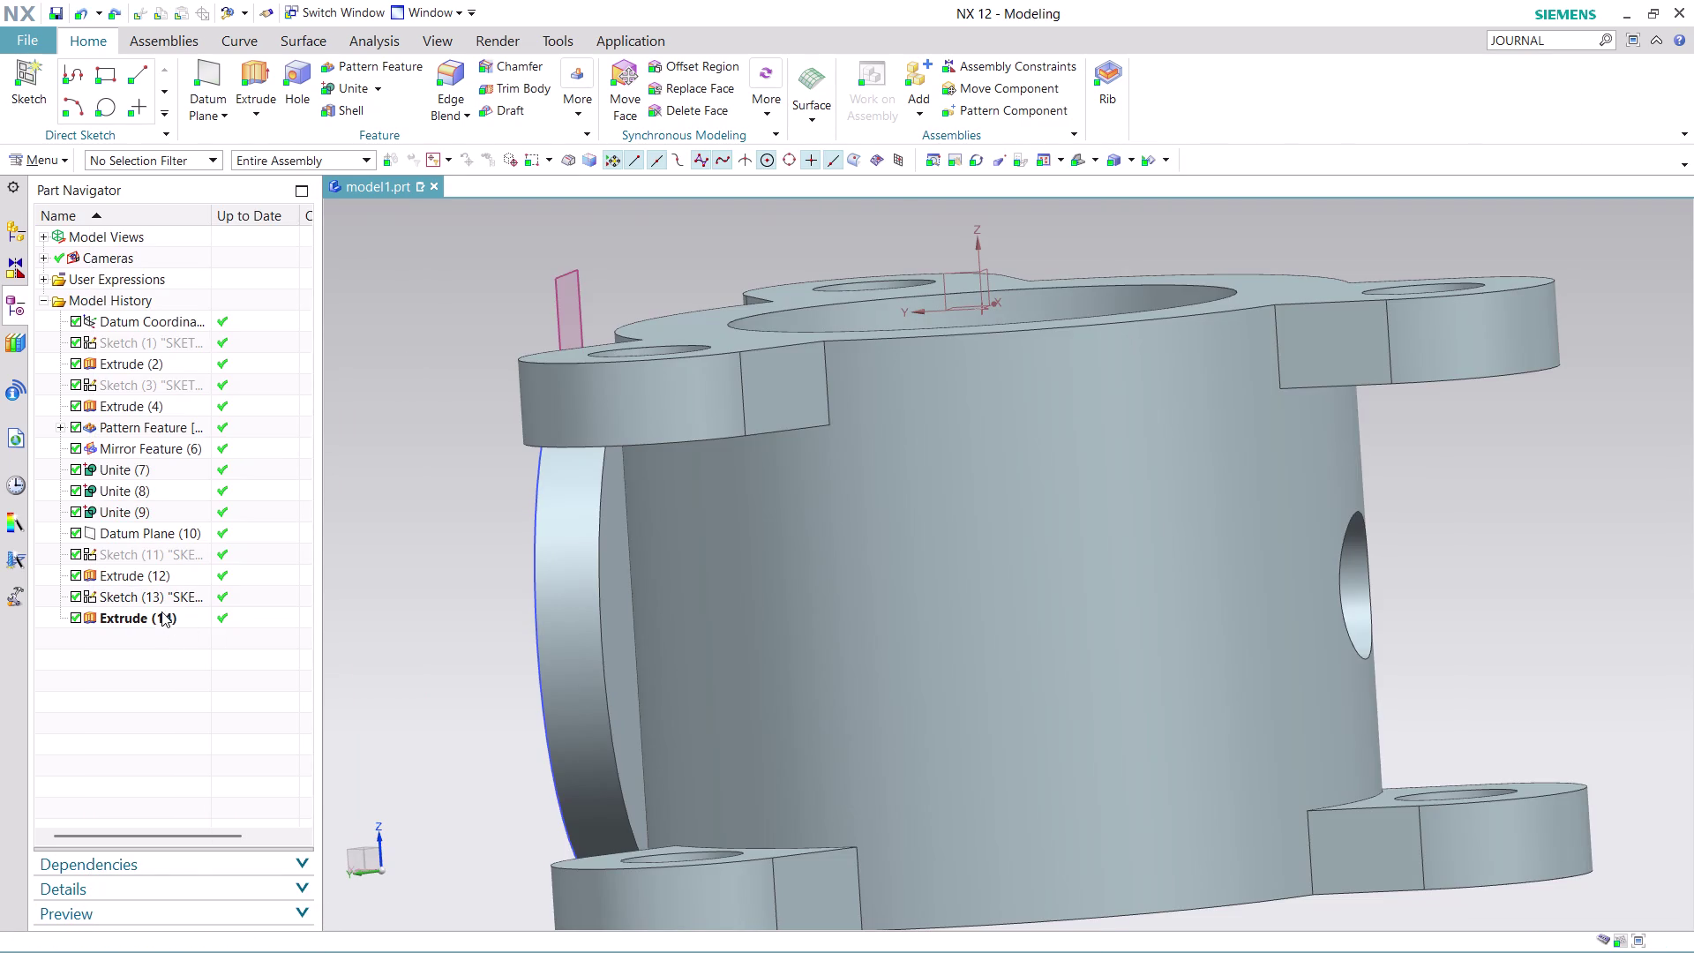
right_click(156, 611)
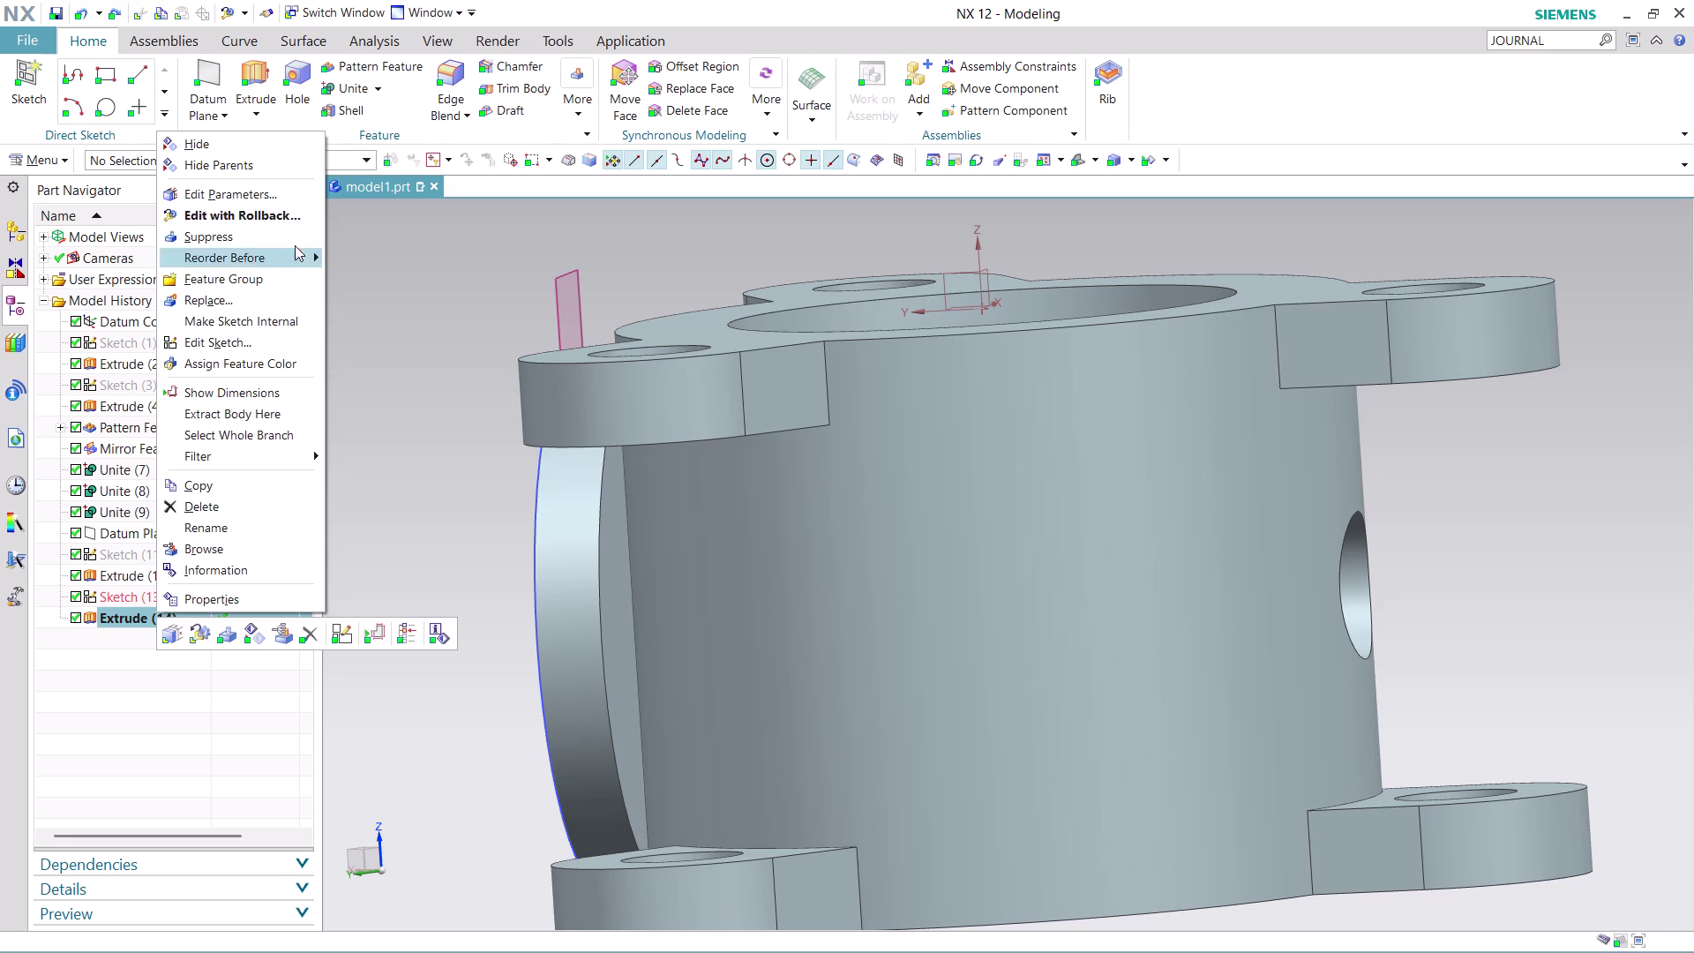
click(239, 210)
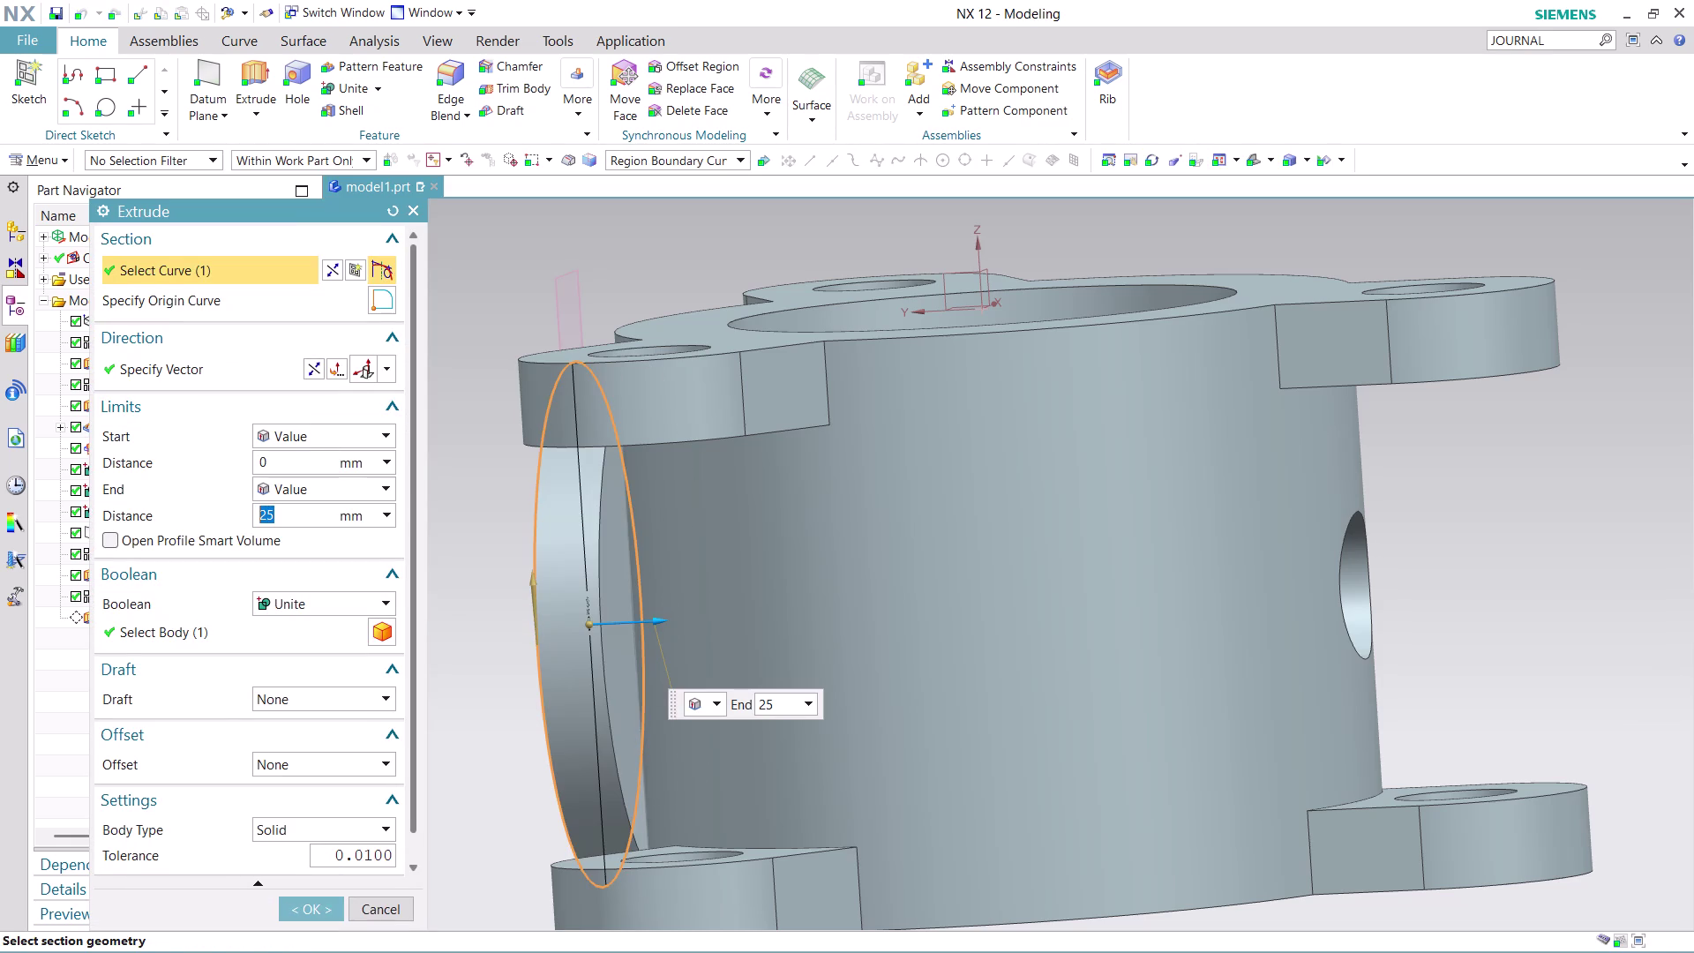
click(381, 697)
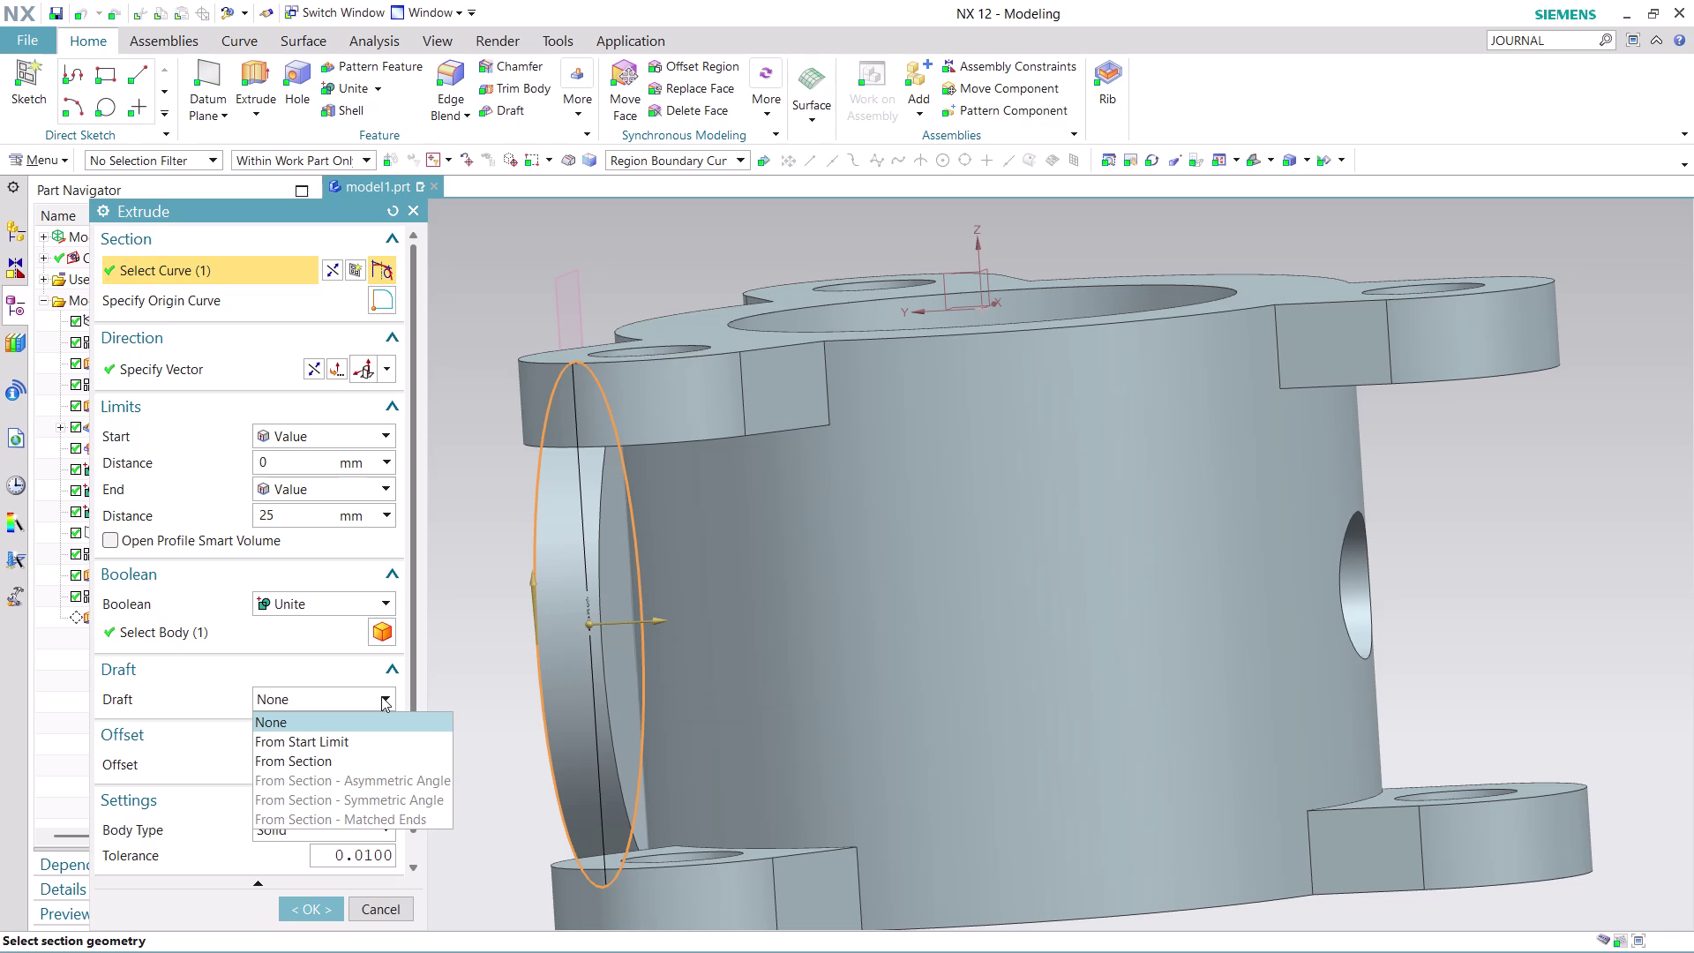
click(381, 696)
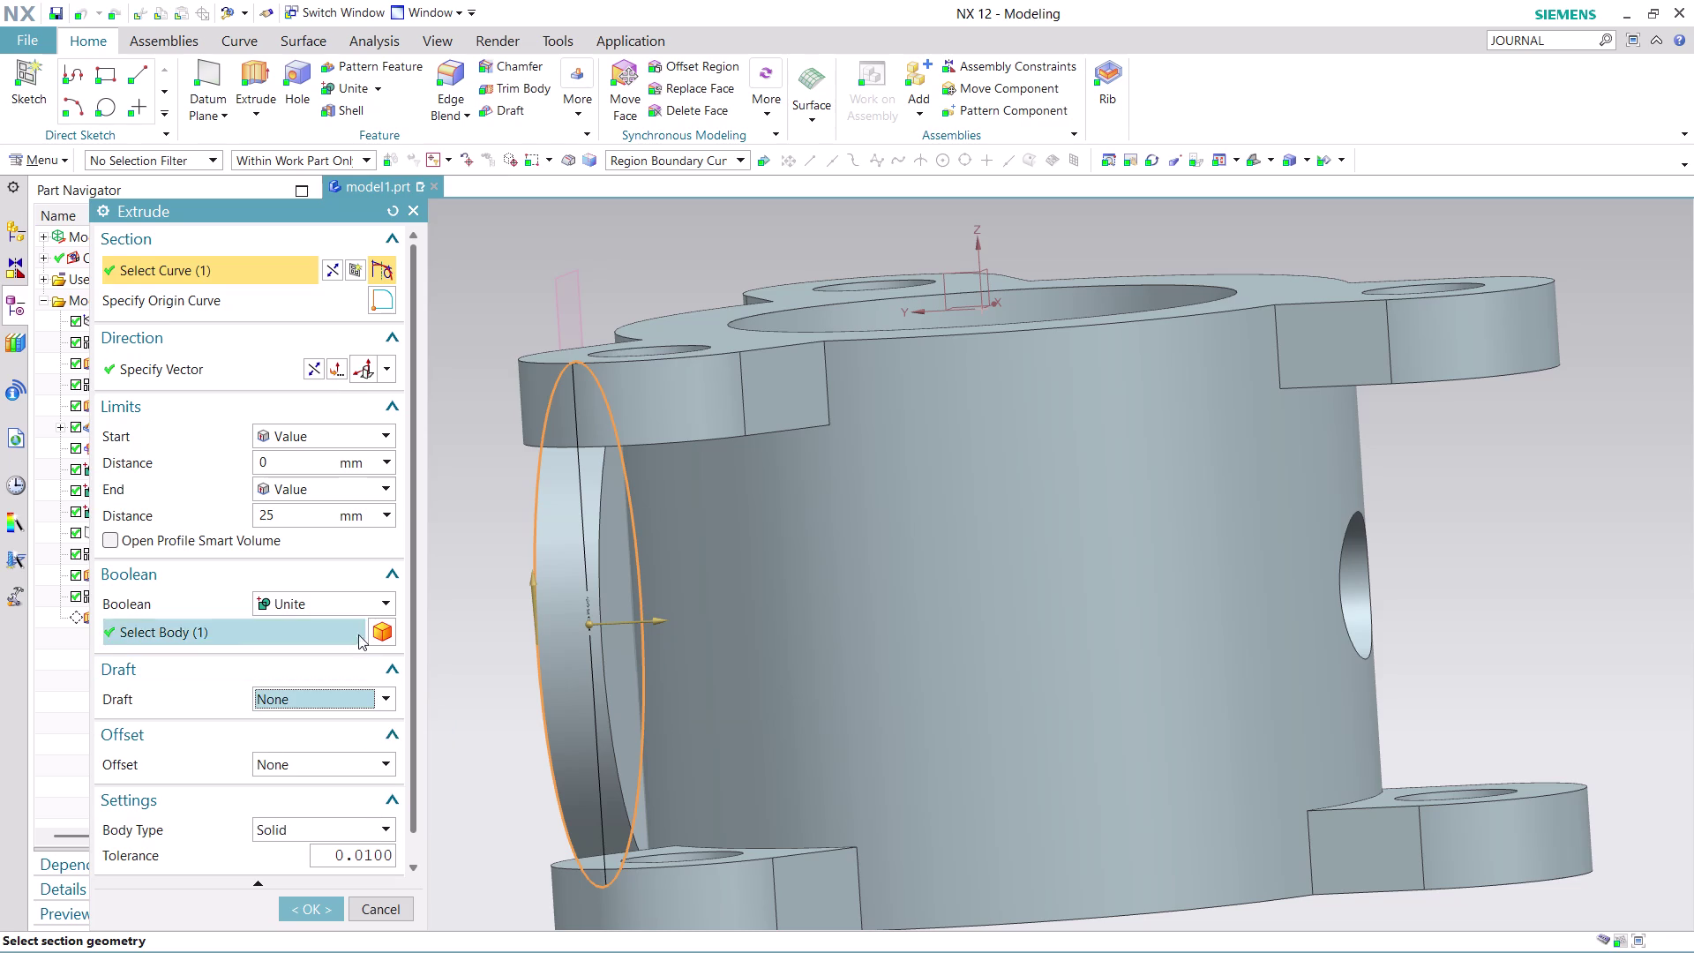
click(370, 606)
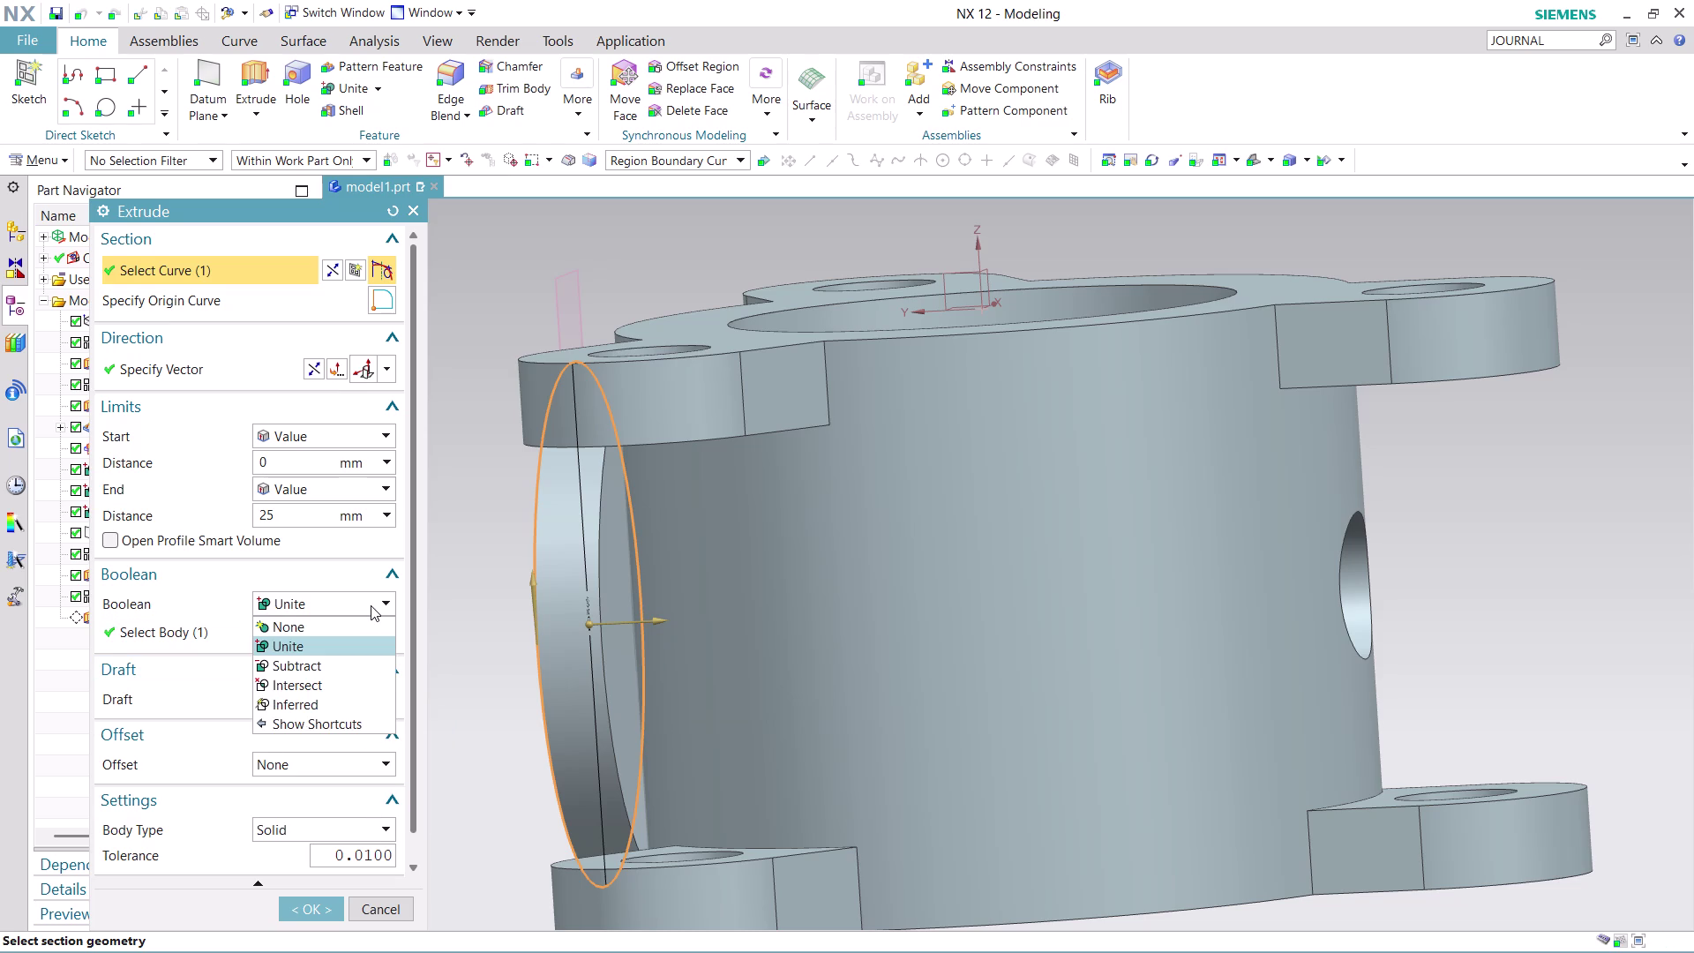
click(352, 673)
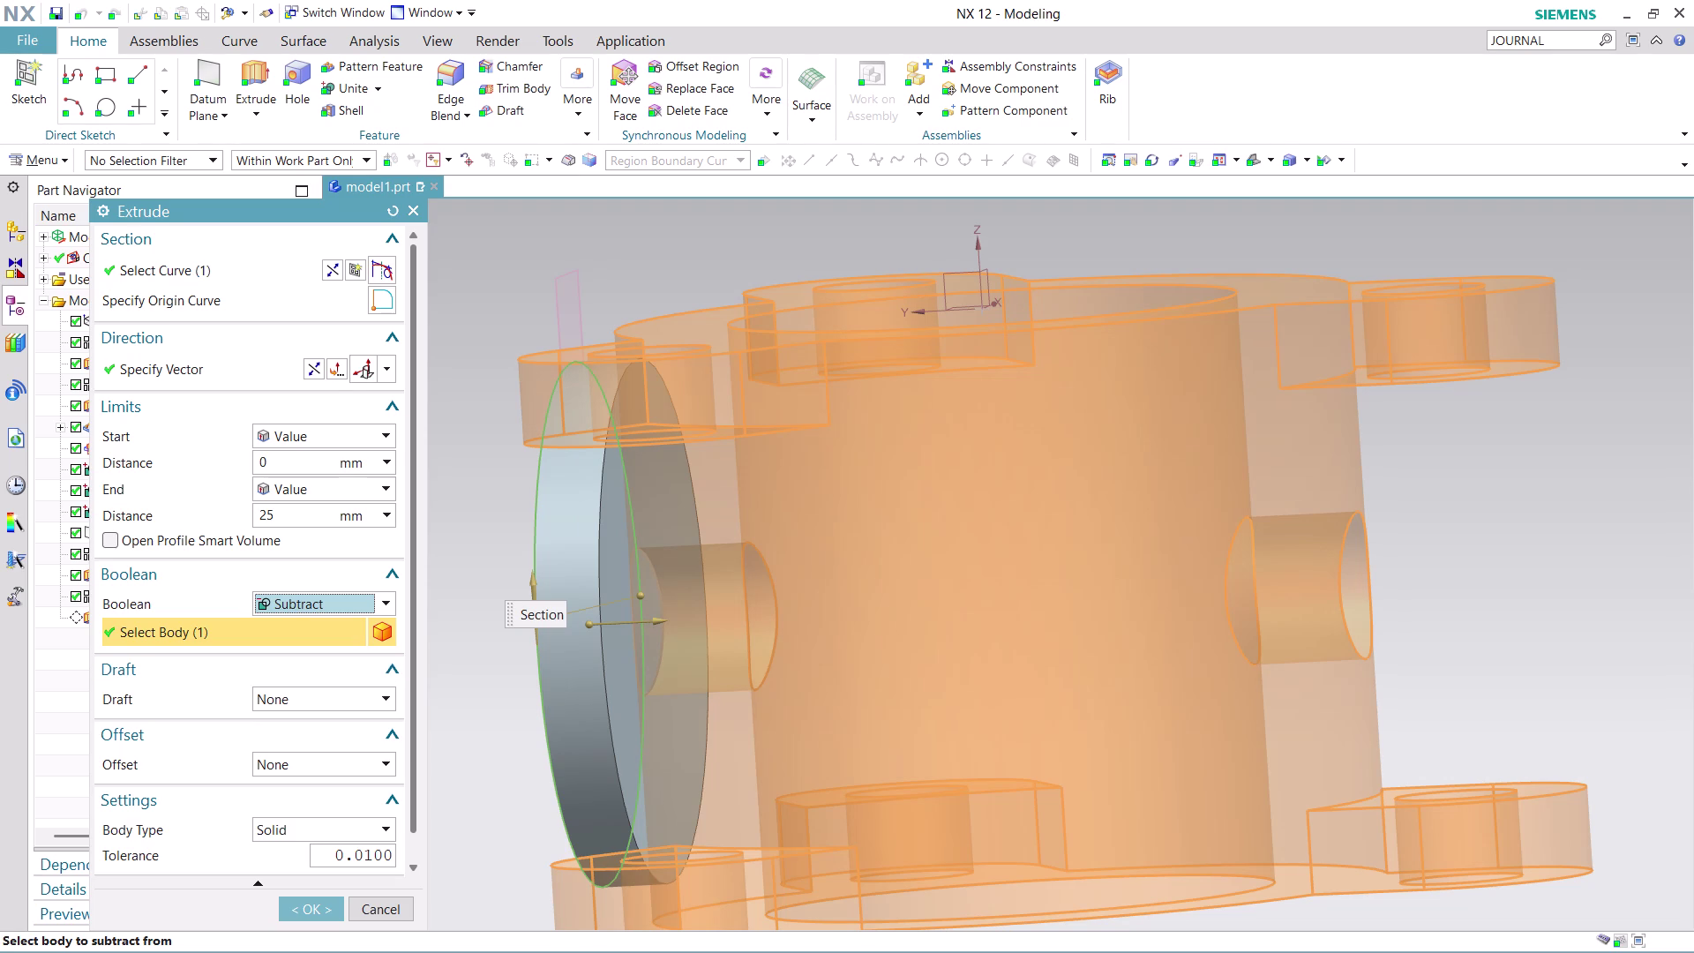
click(323, 910)
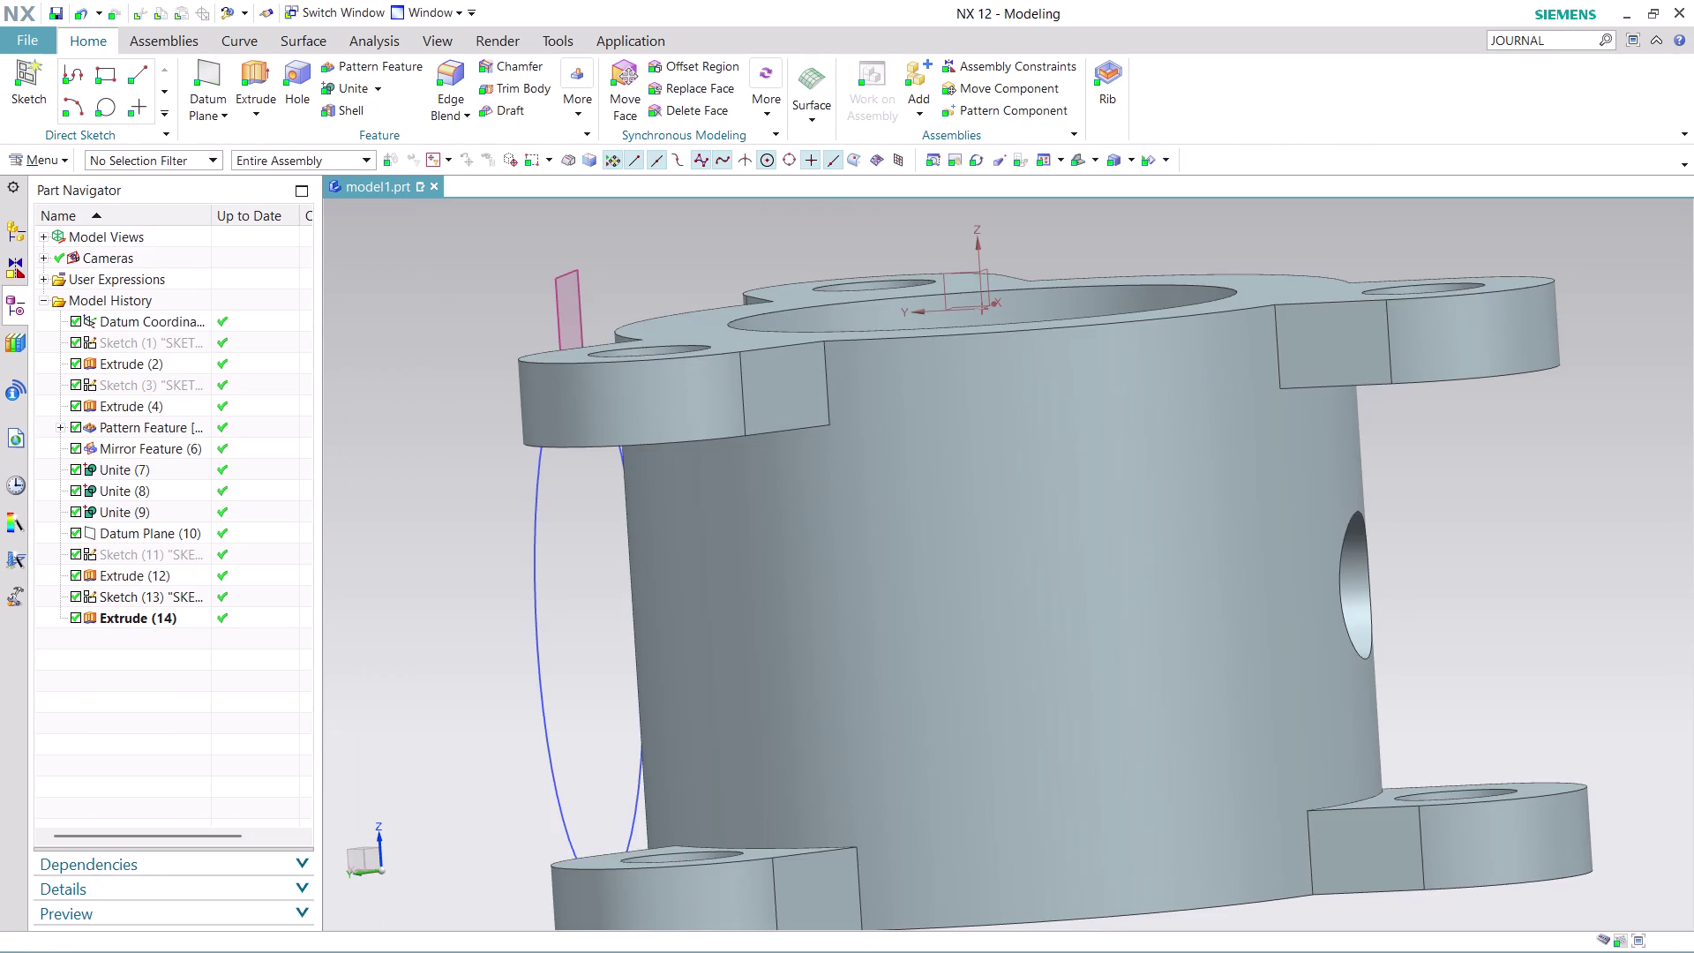
key(ctrl+z)
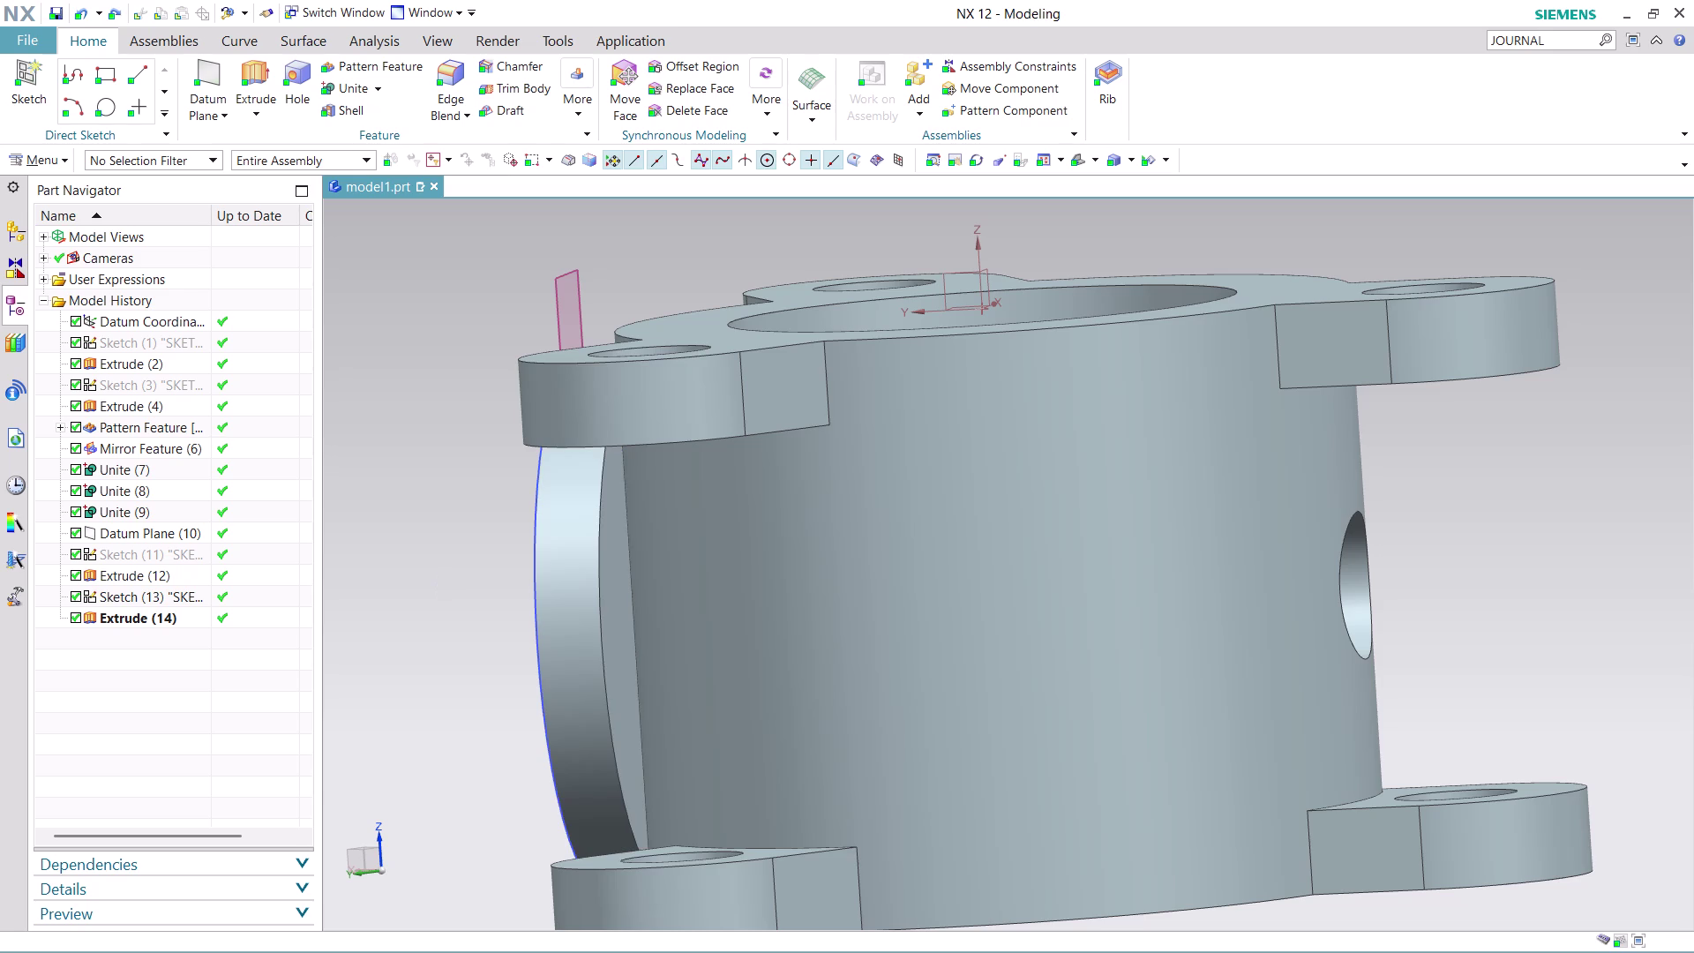
scroll(down, 3)
middle_drag(891, 636, 968, 619)
scroll(up, 3)
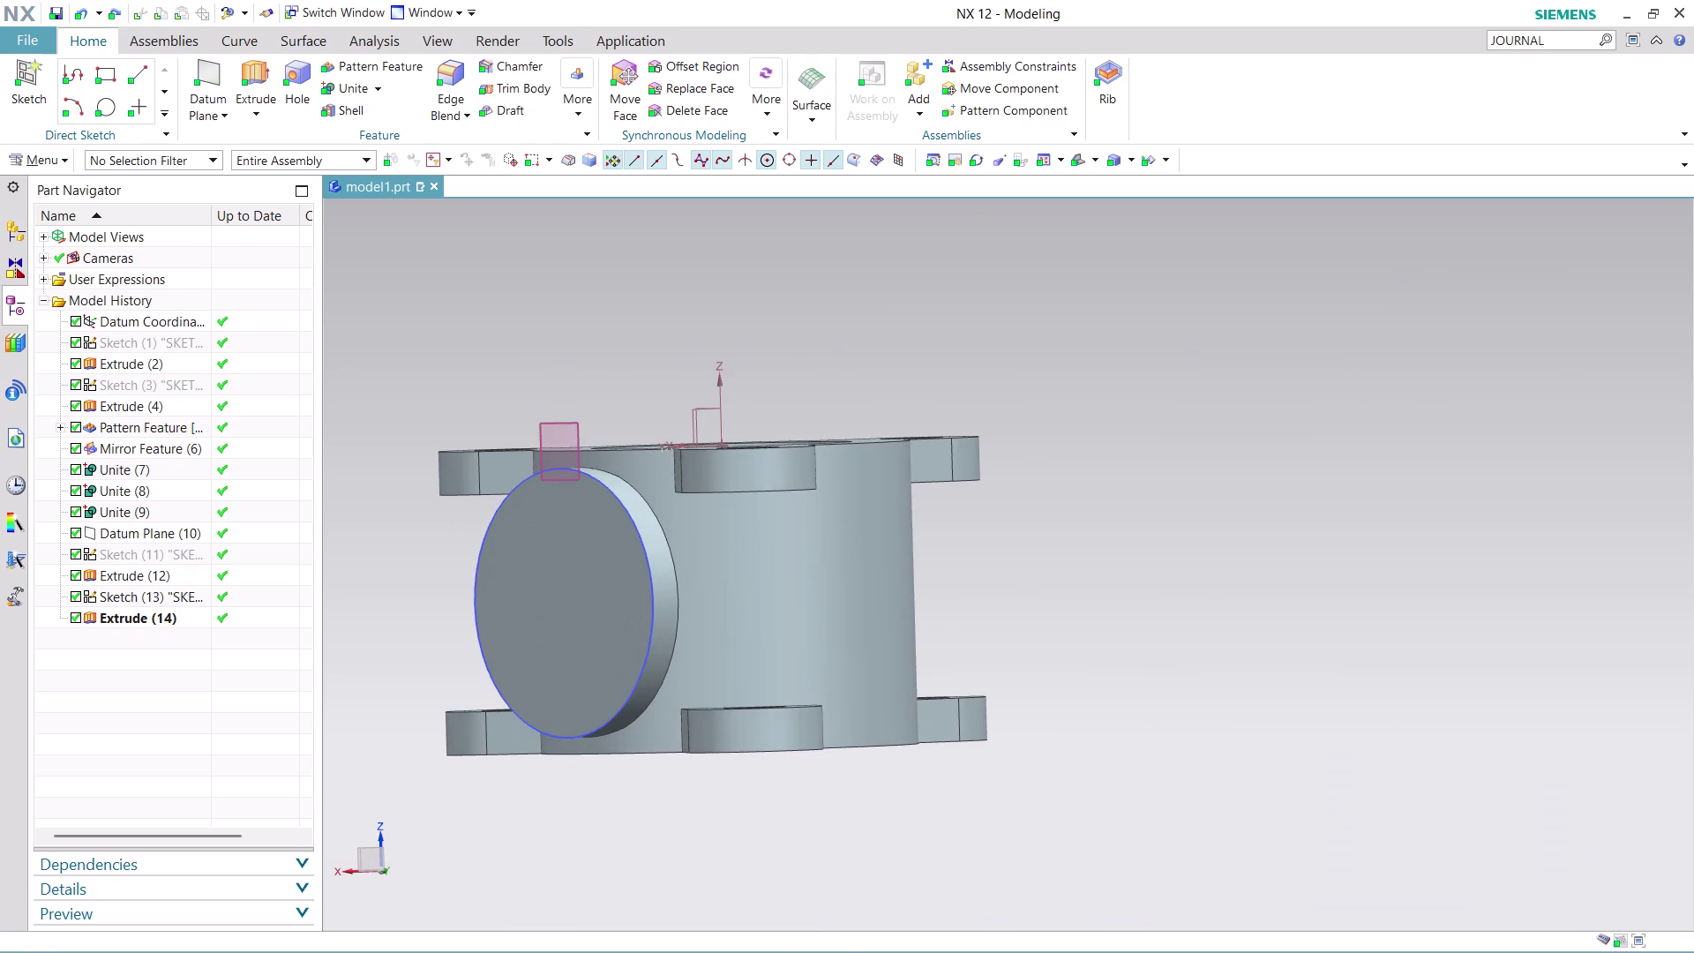
middle_drag(657, 837, 710, 697)
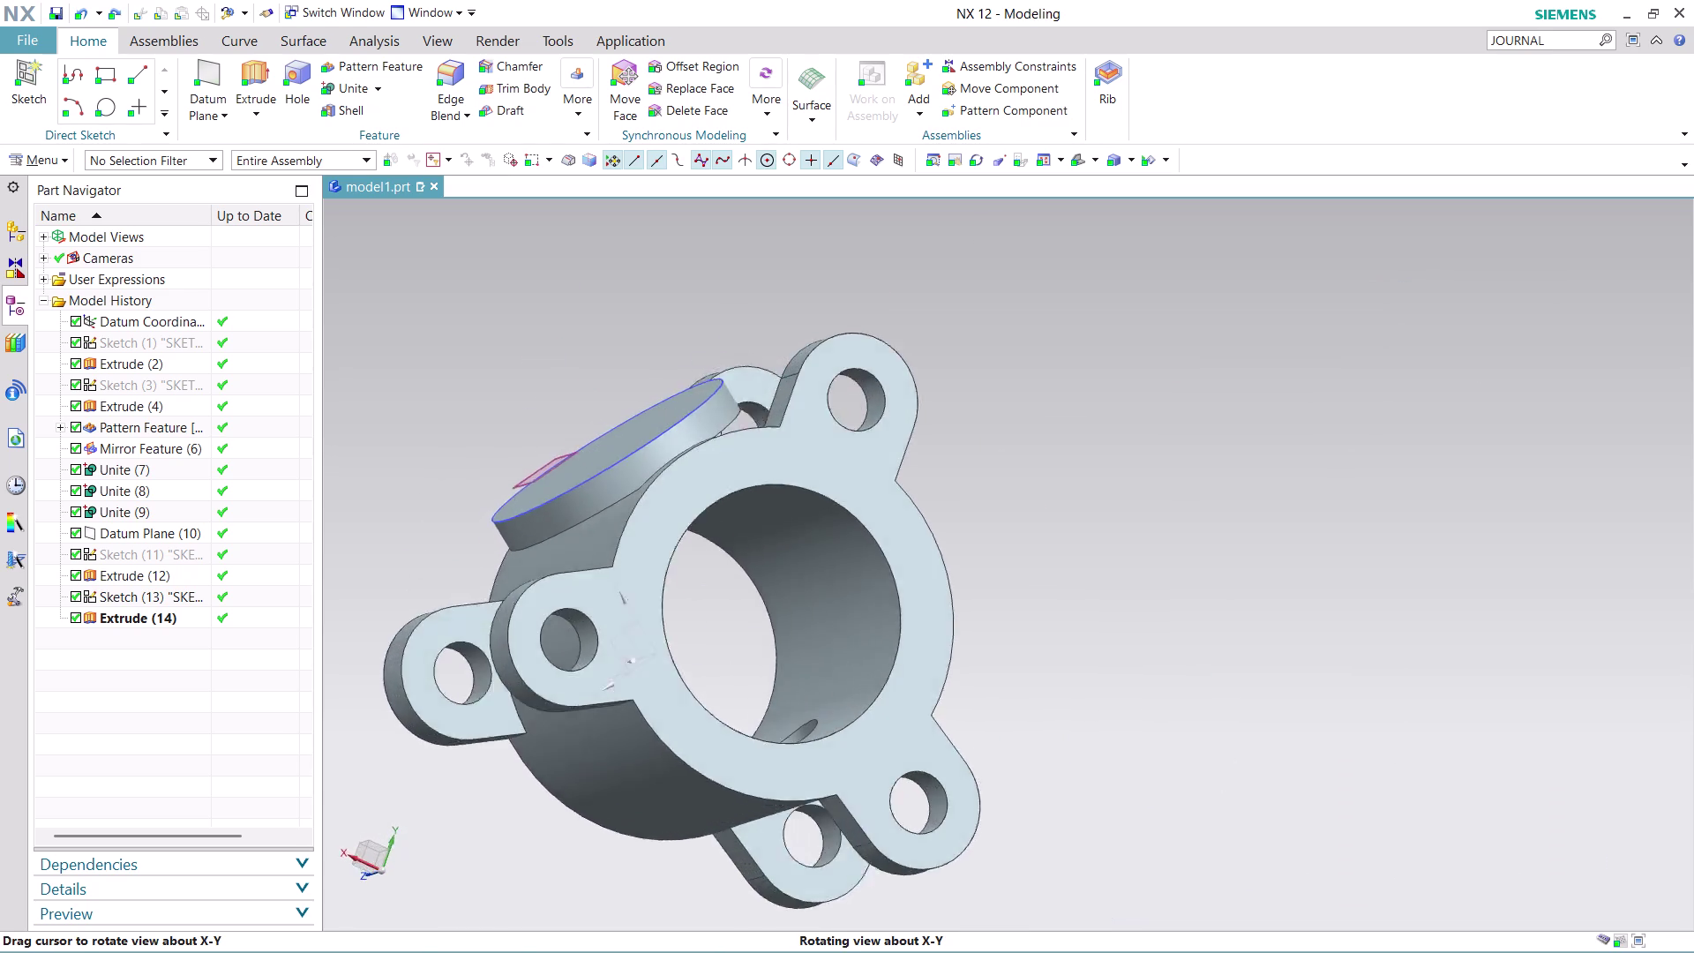
middle_drag(710, 697, 809, 397)
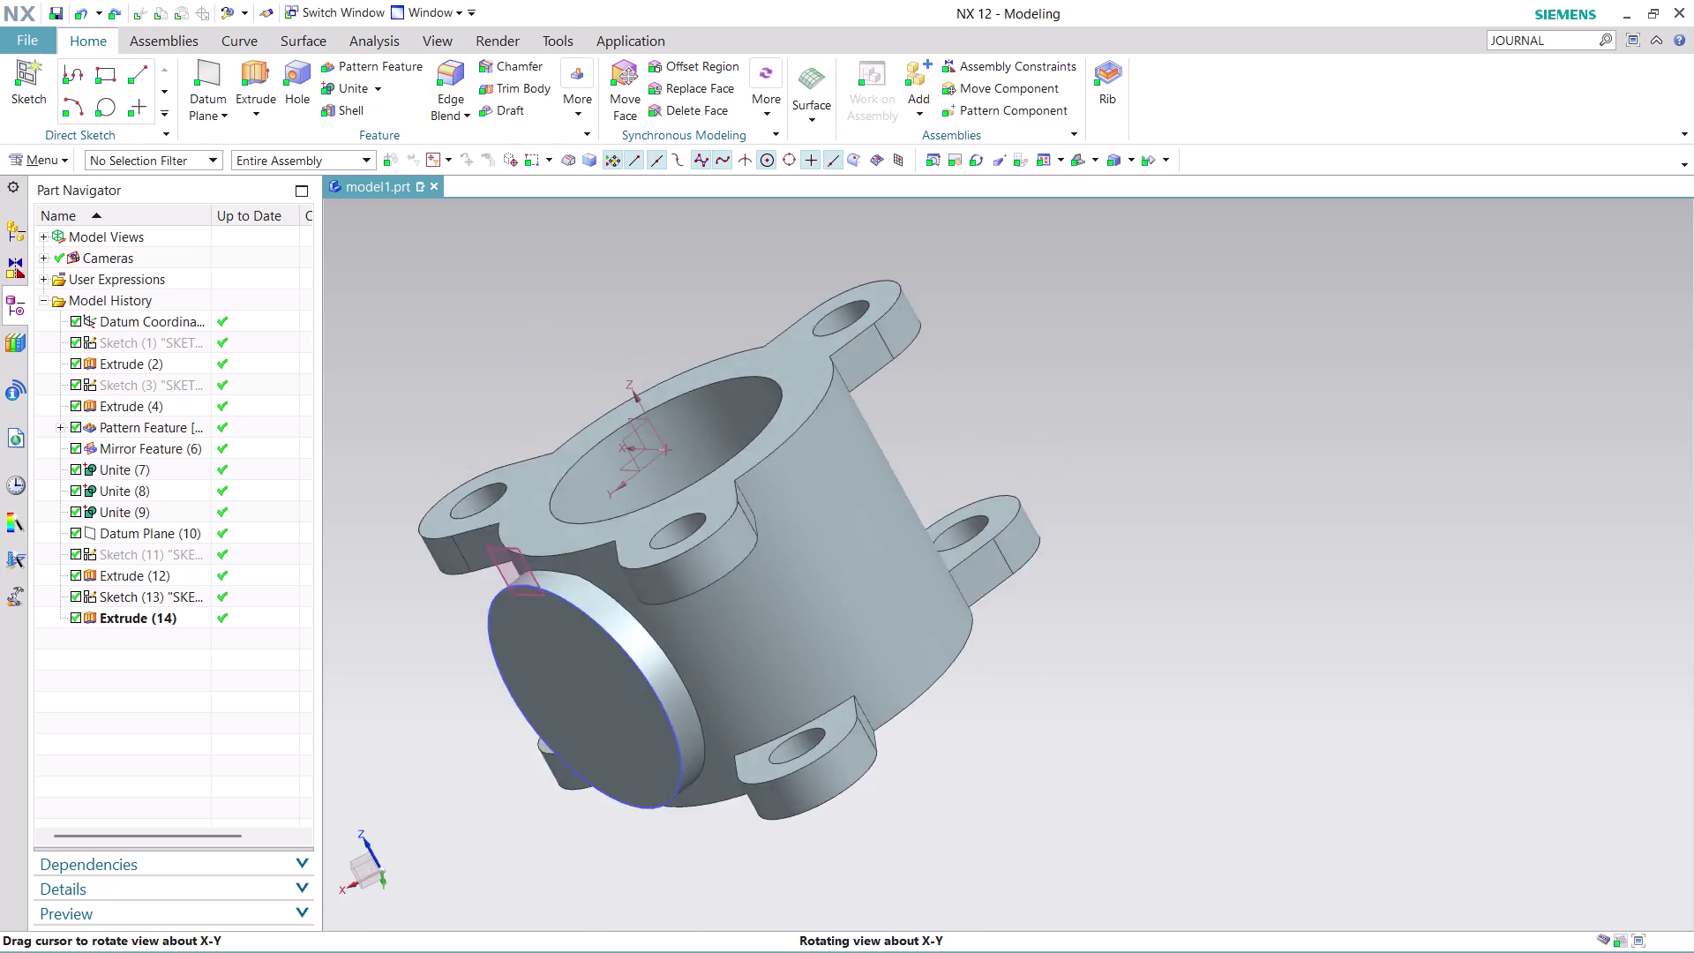
middle_drag(808, 397, 741, 378)
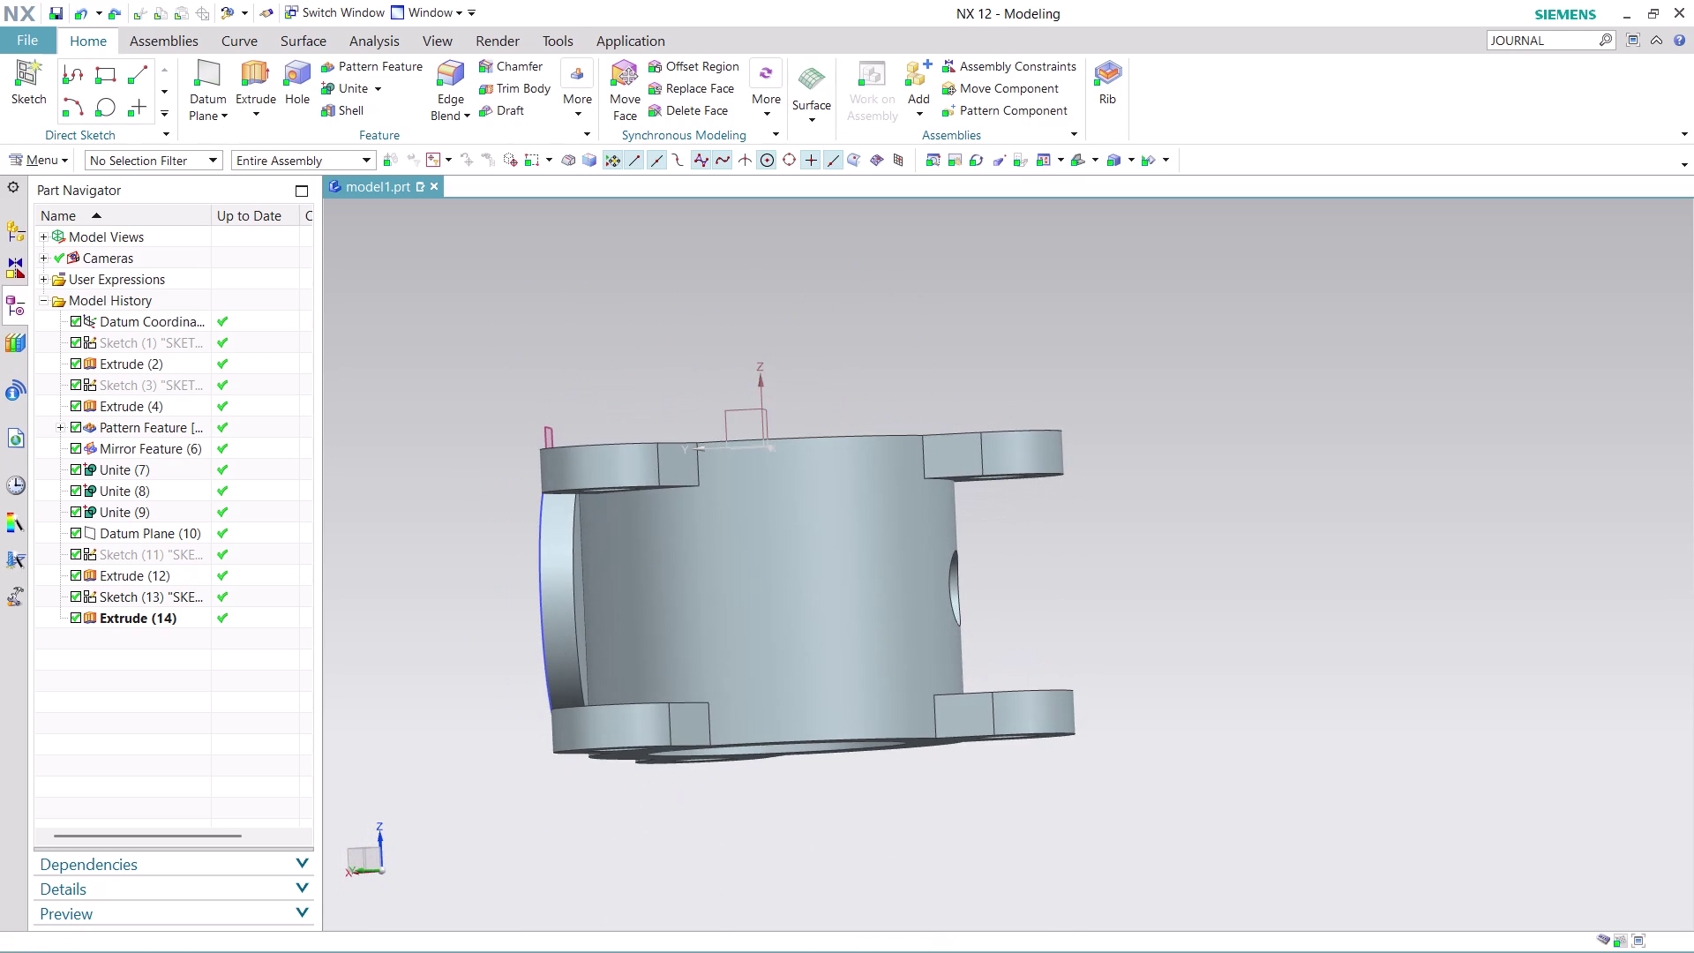
scroll(up, 3)
scroll(up, 3)
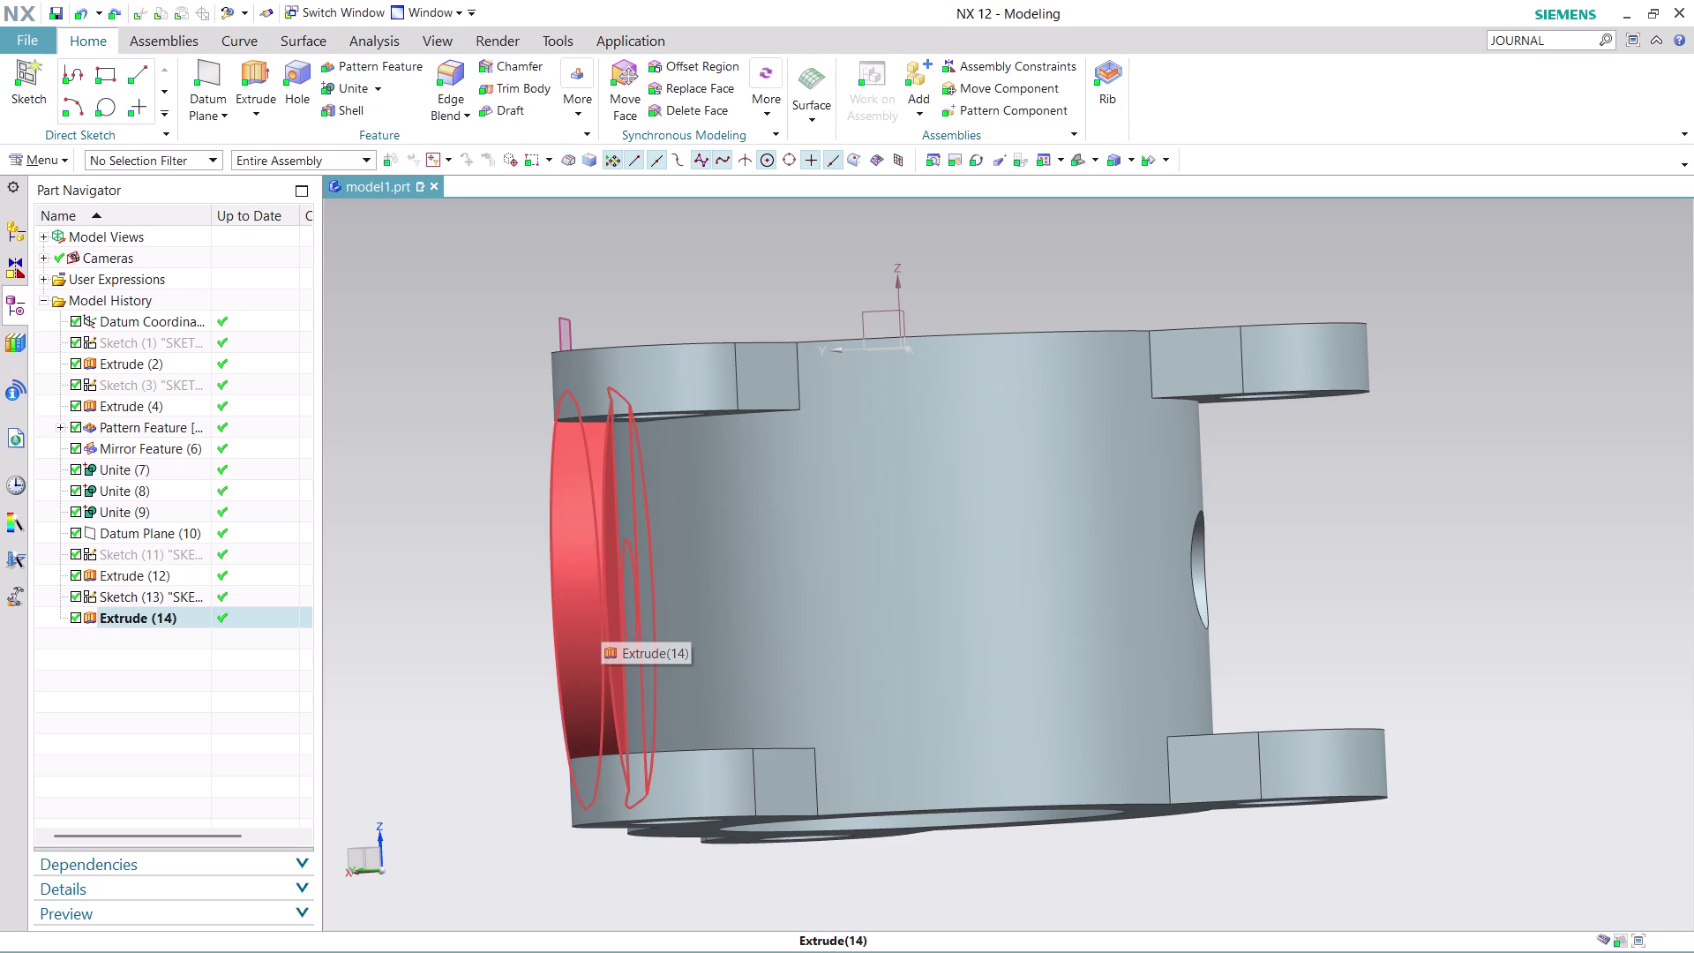
key(ctrl+super+F24)
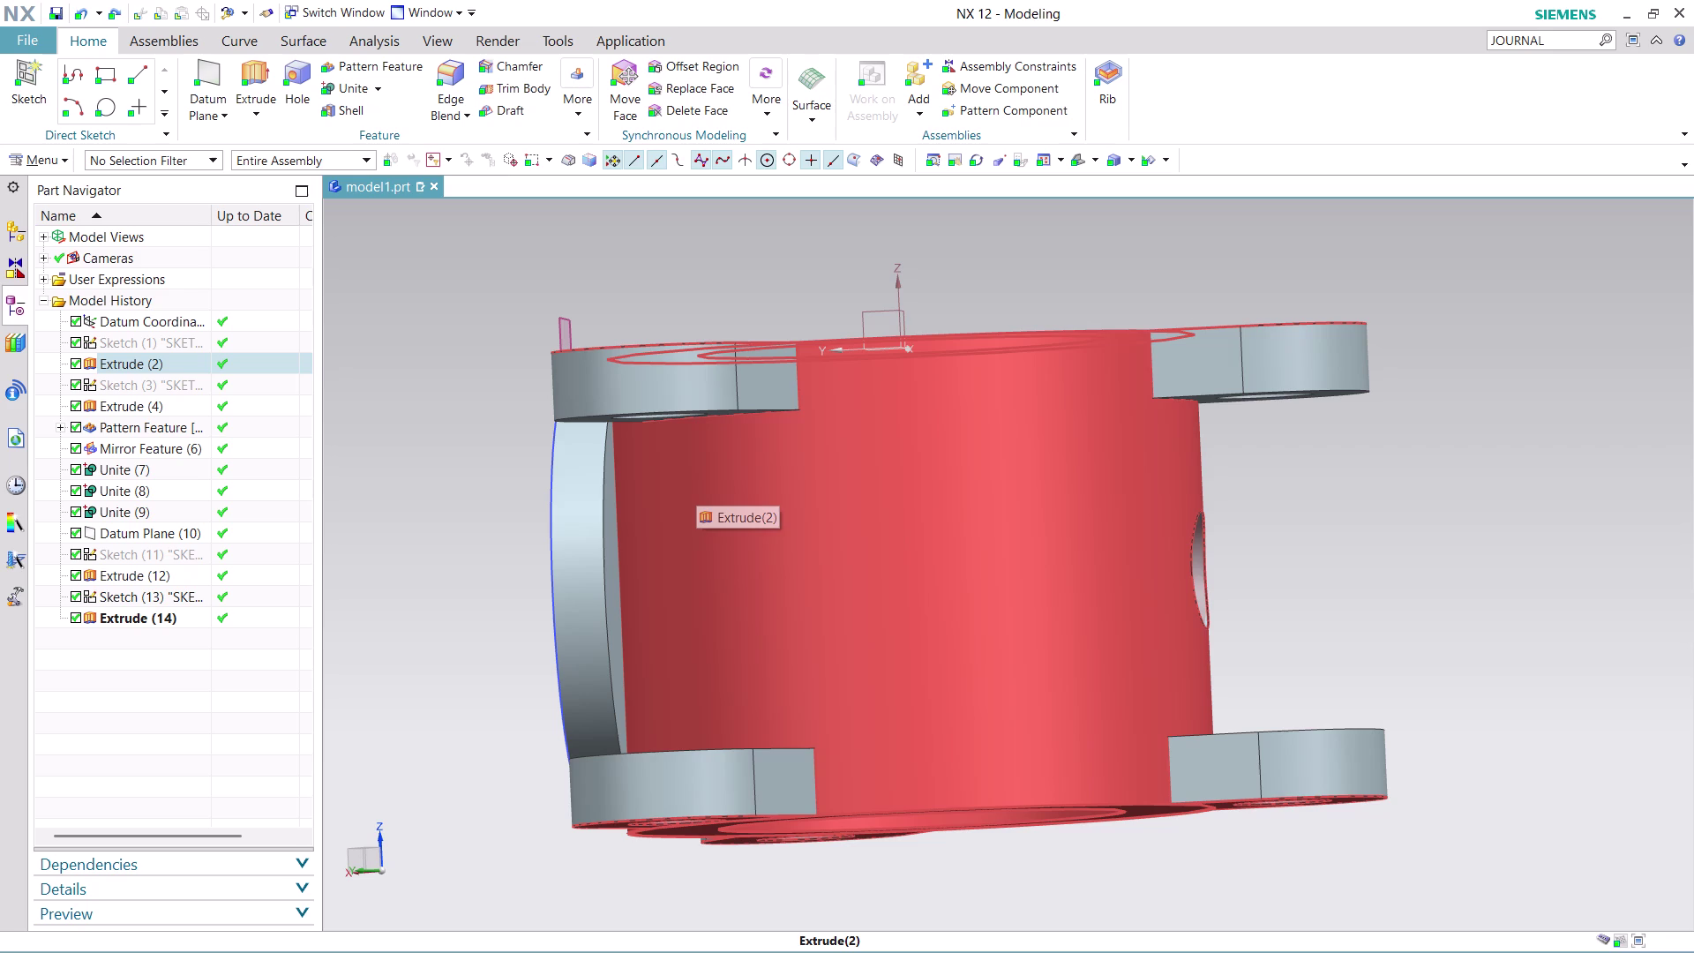
scroll(down, 3)
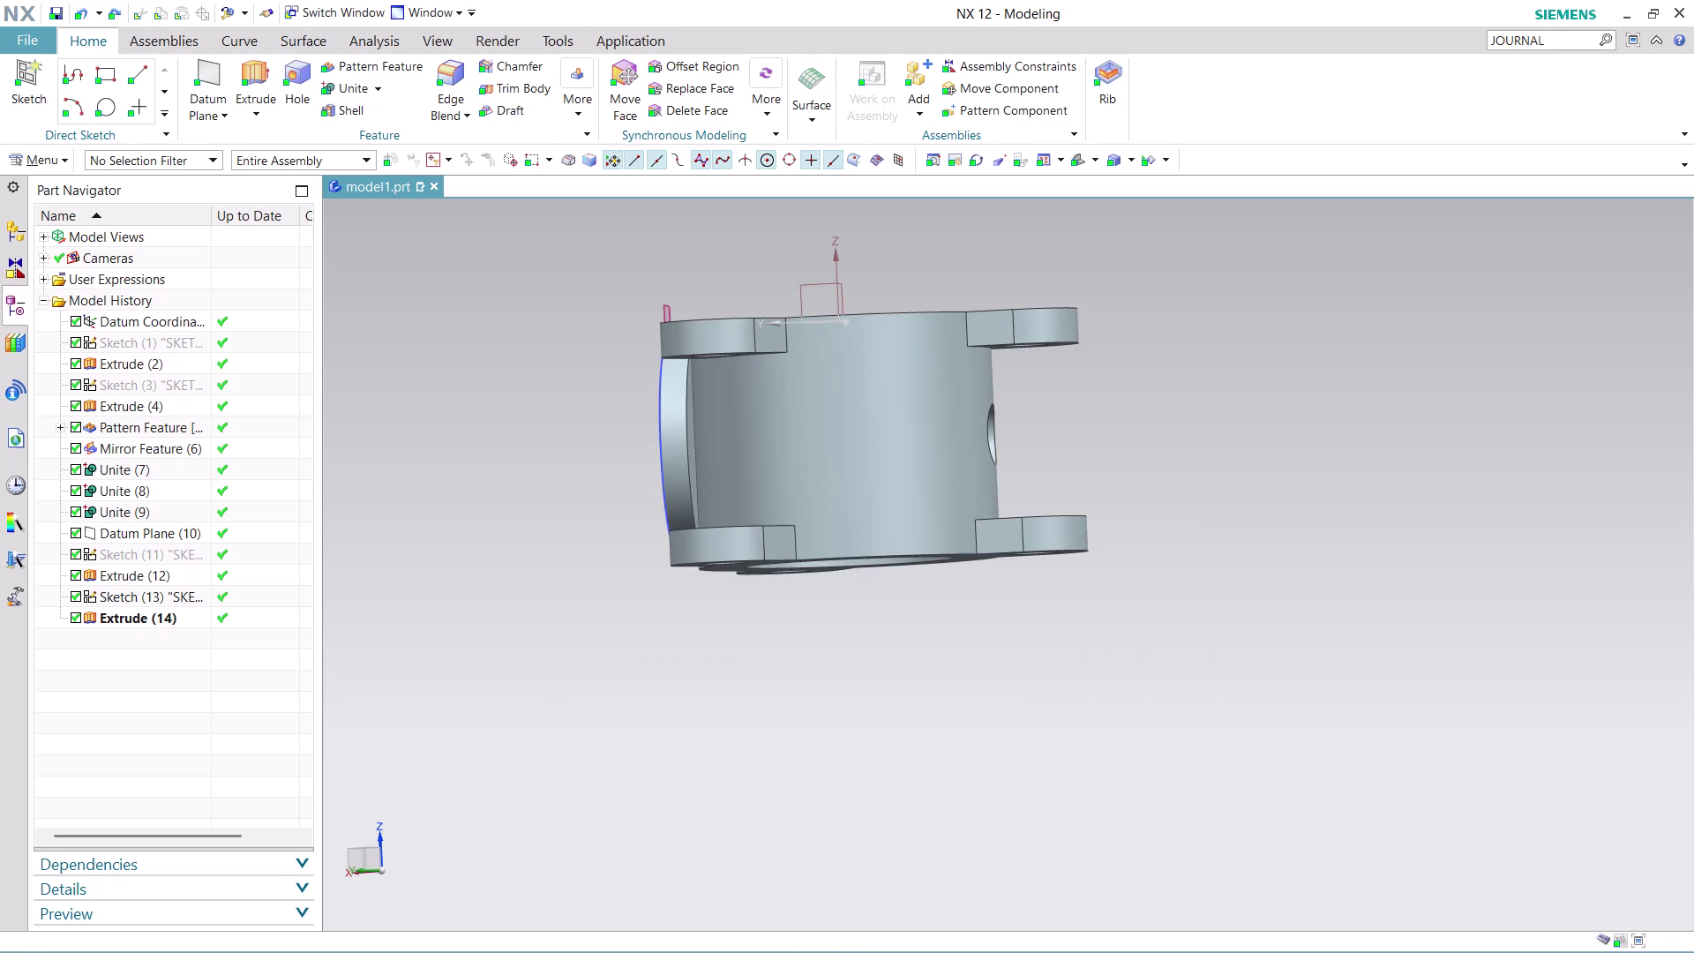
middle_drag(751, 269, 766, 294)
scroll(up, 3)
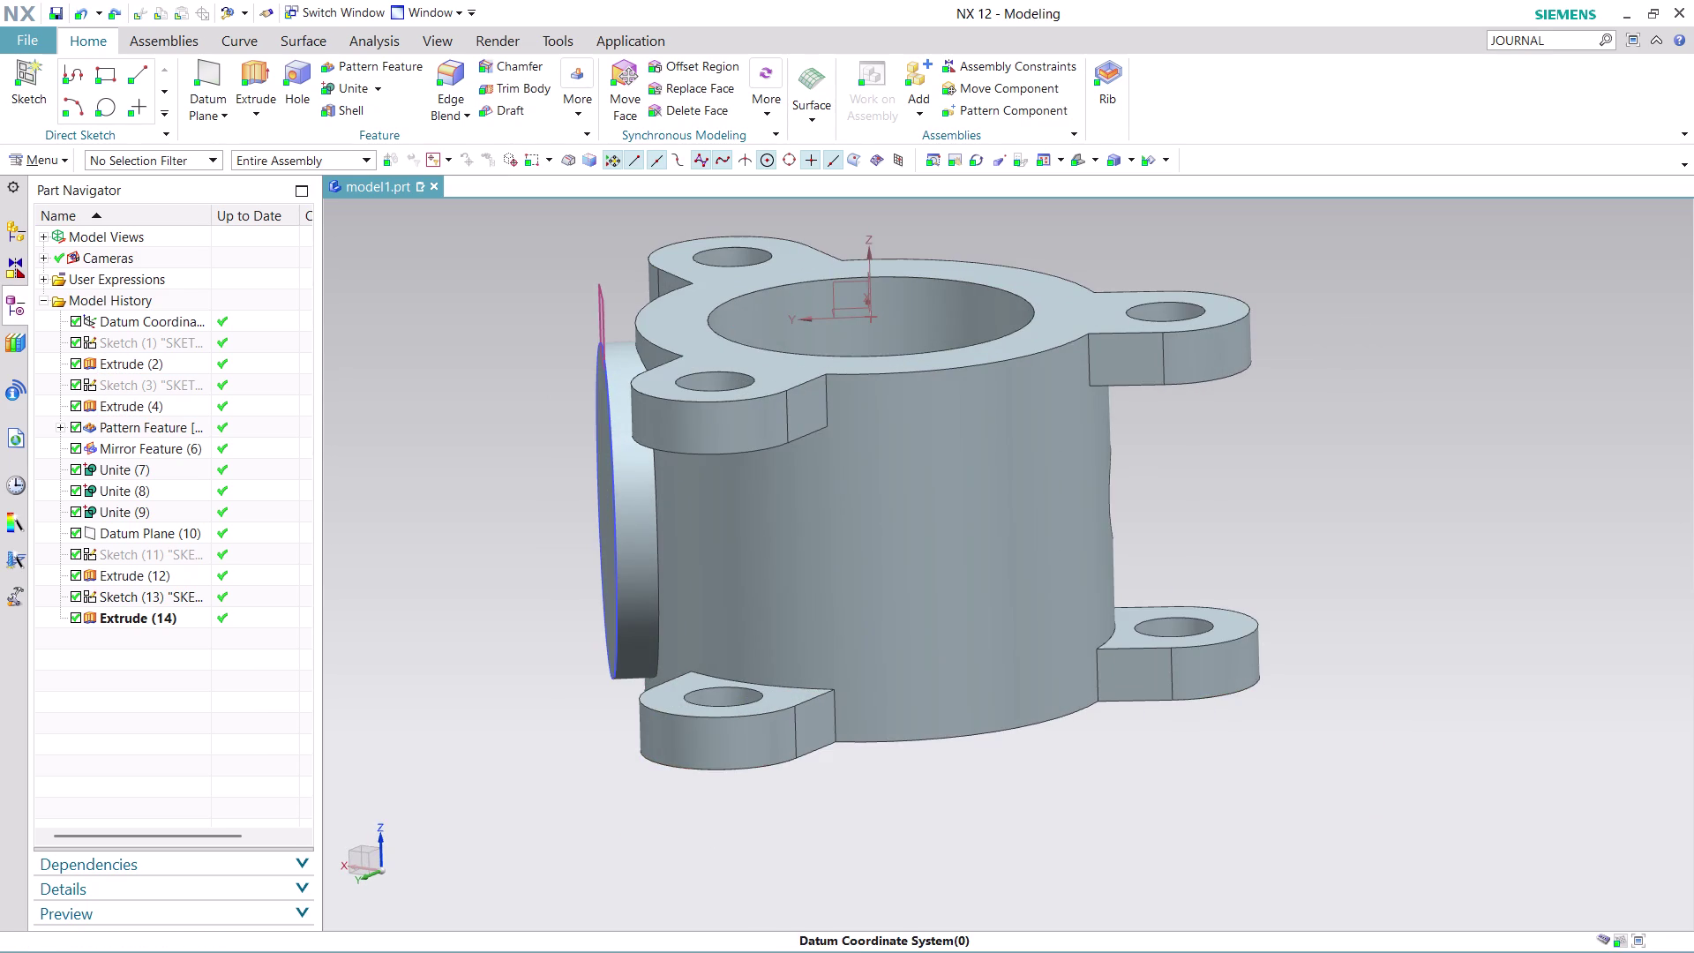
middle_drag(1001, 757, 975, 708)
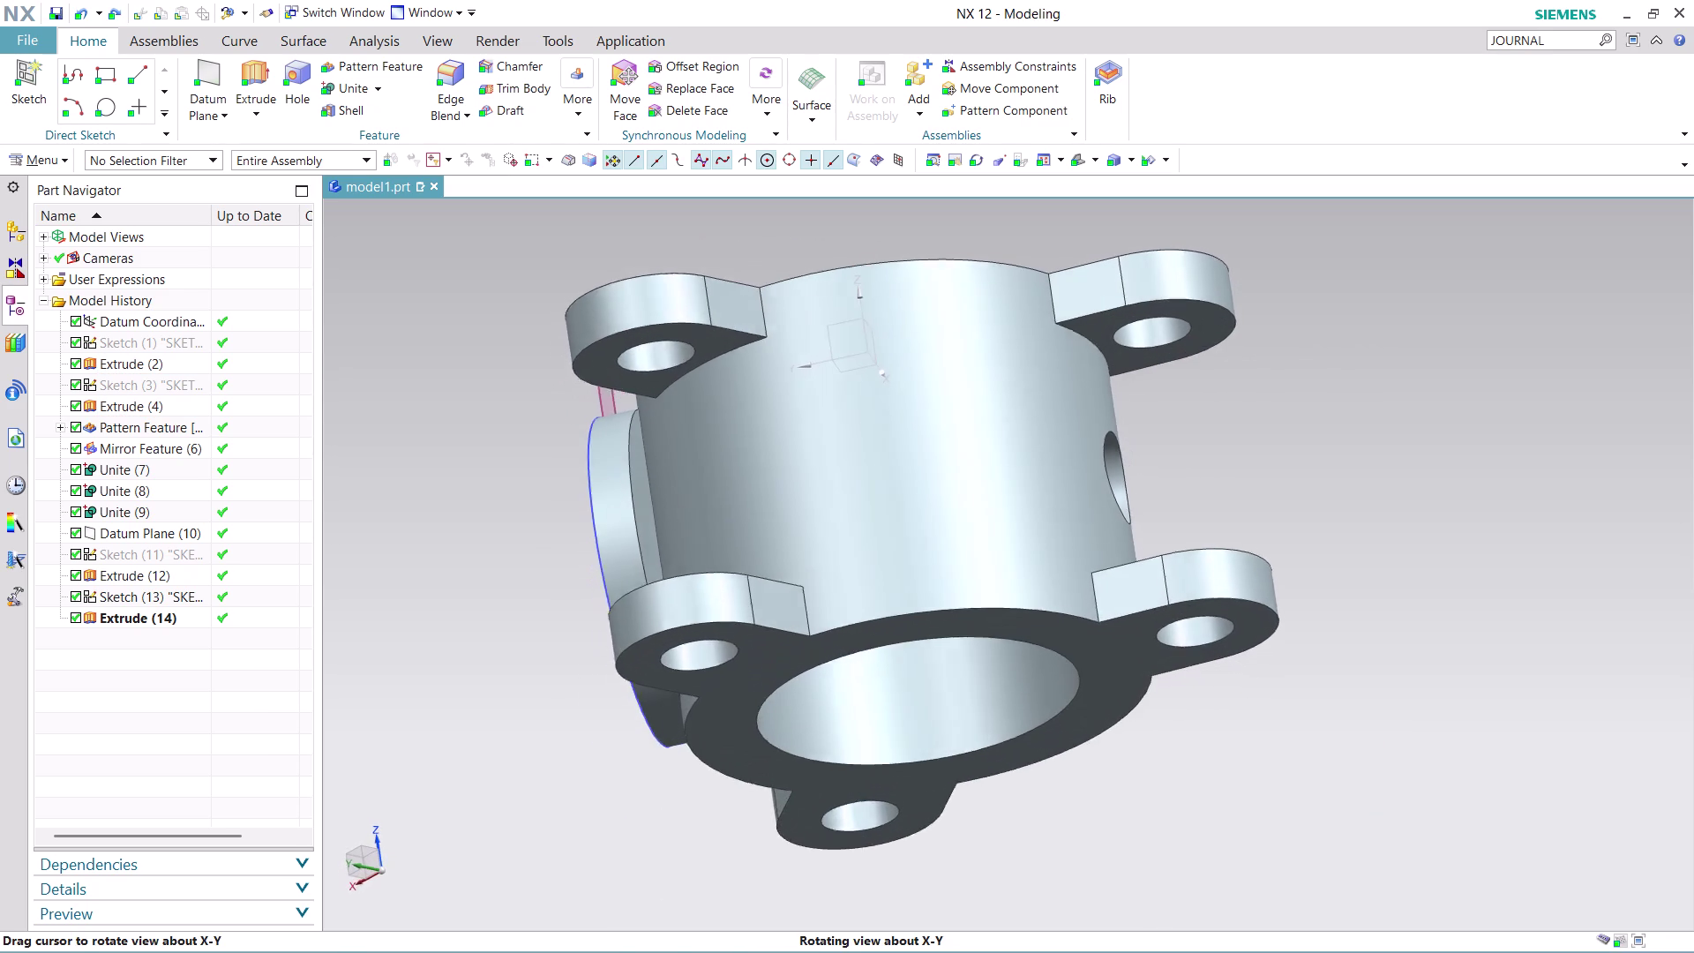
middle_drag(975, 707, 977, 743)
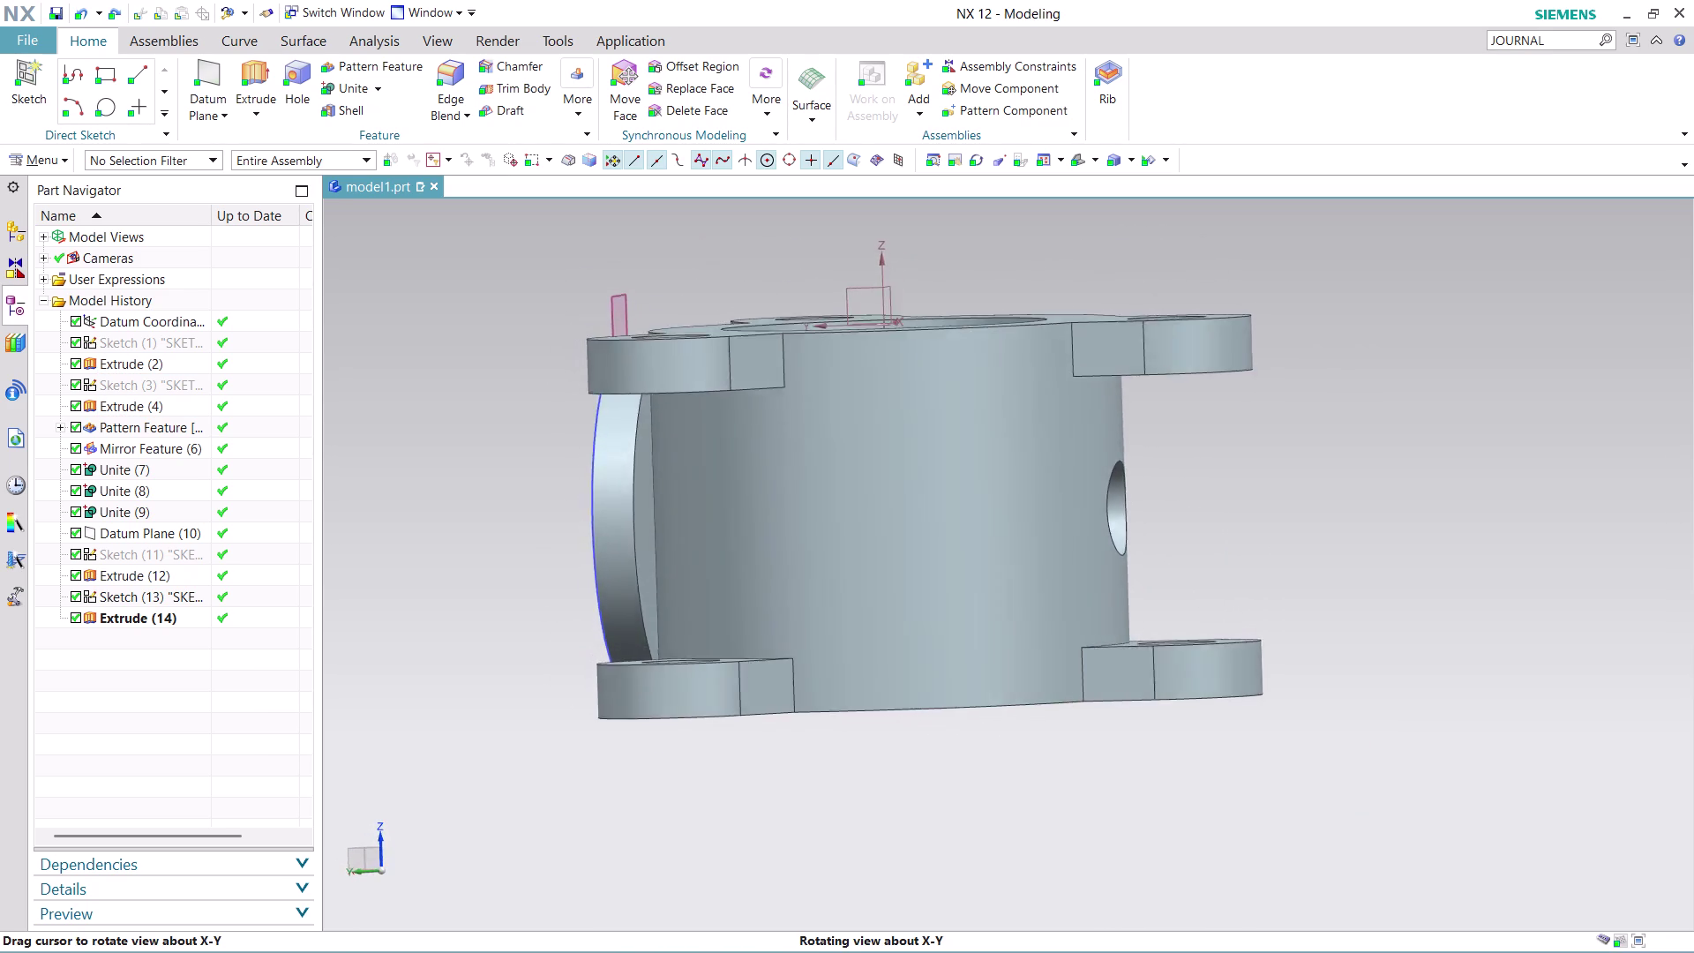
middle_drag(976, 743, 986, 765)
scroll(up, 3)
scroll(down, 3)
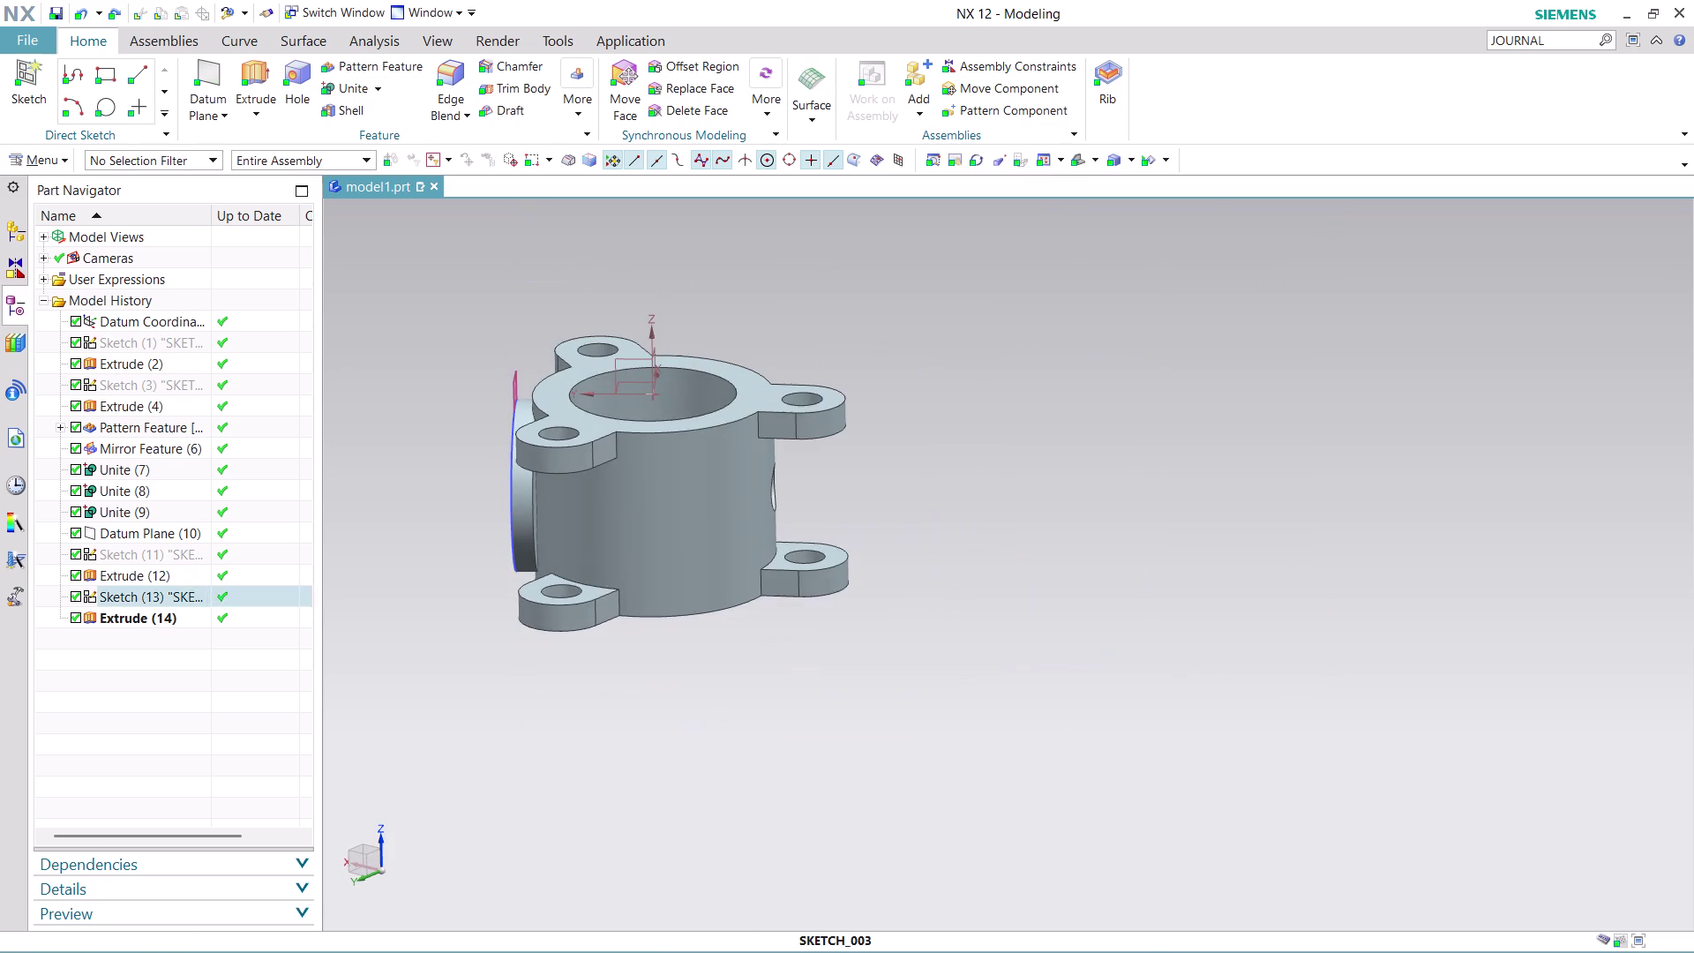
scroll(up, 3)
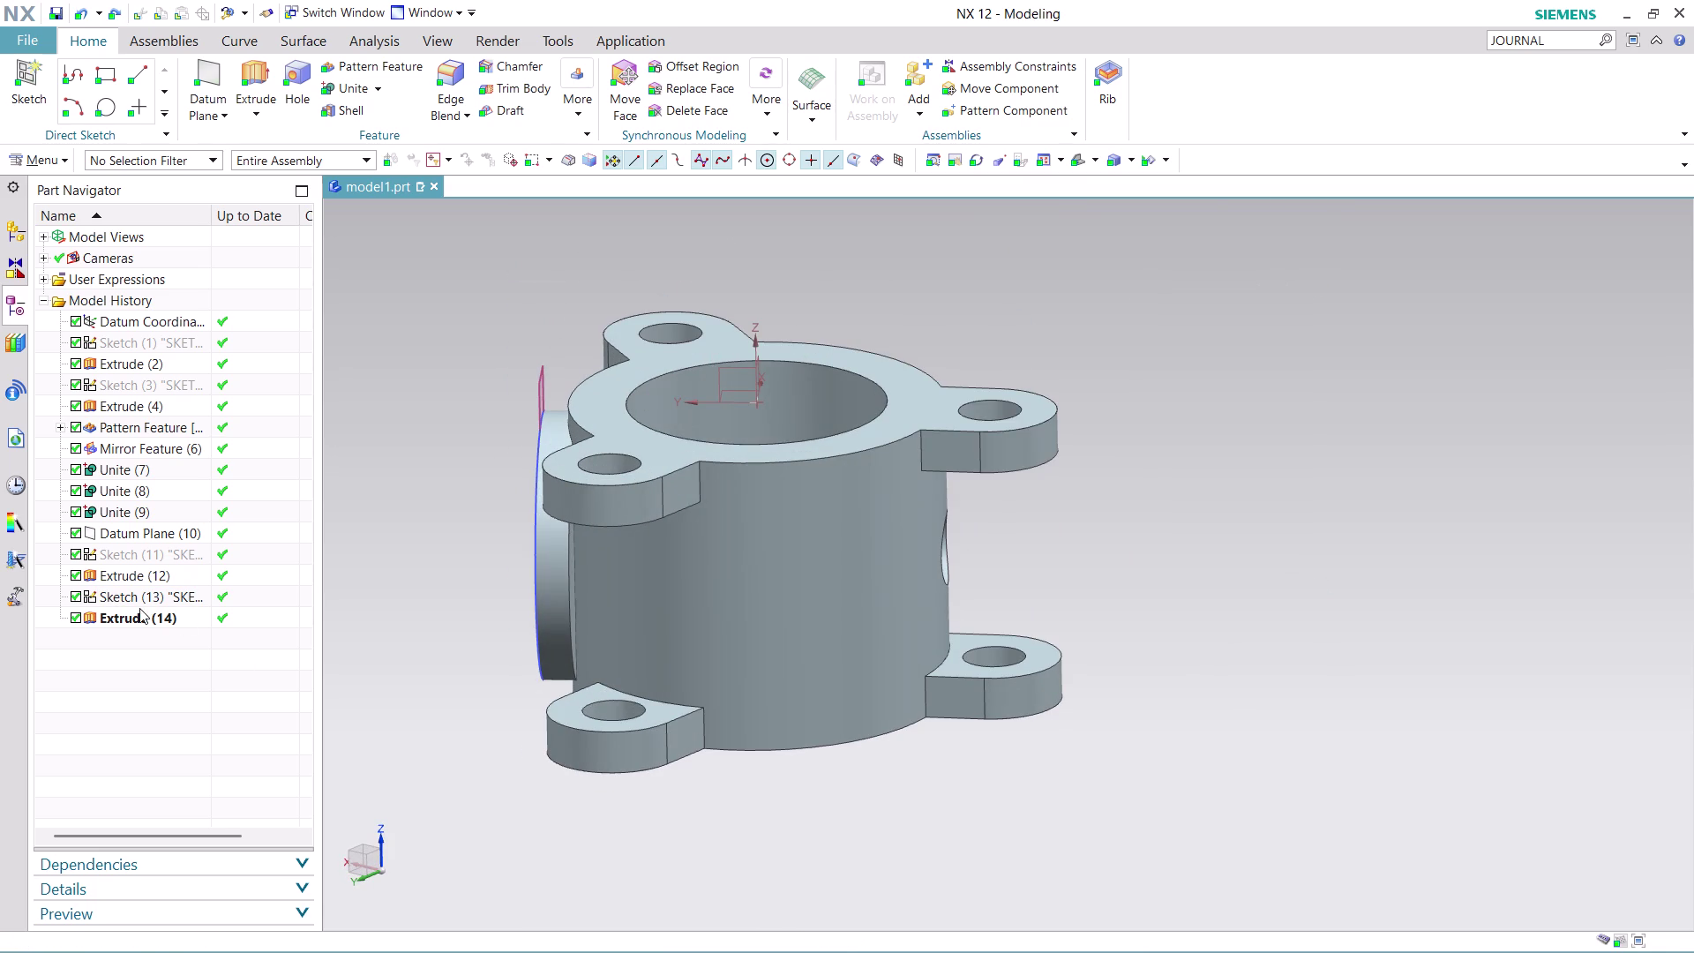
Edit Extrude (14) with rollback, changing its End Distance from 25 to 30 mm.
right_click(126, 588)
click(407, 609)
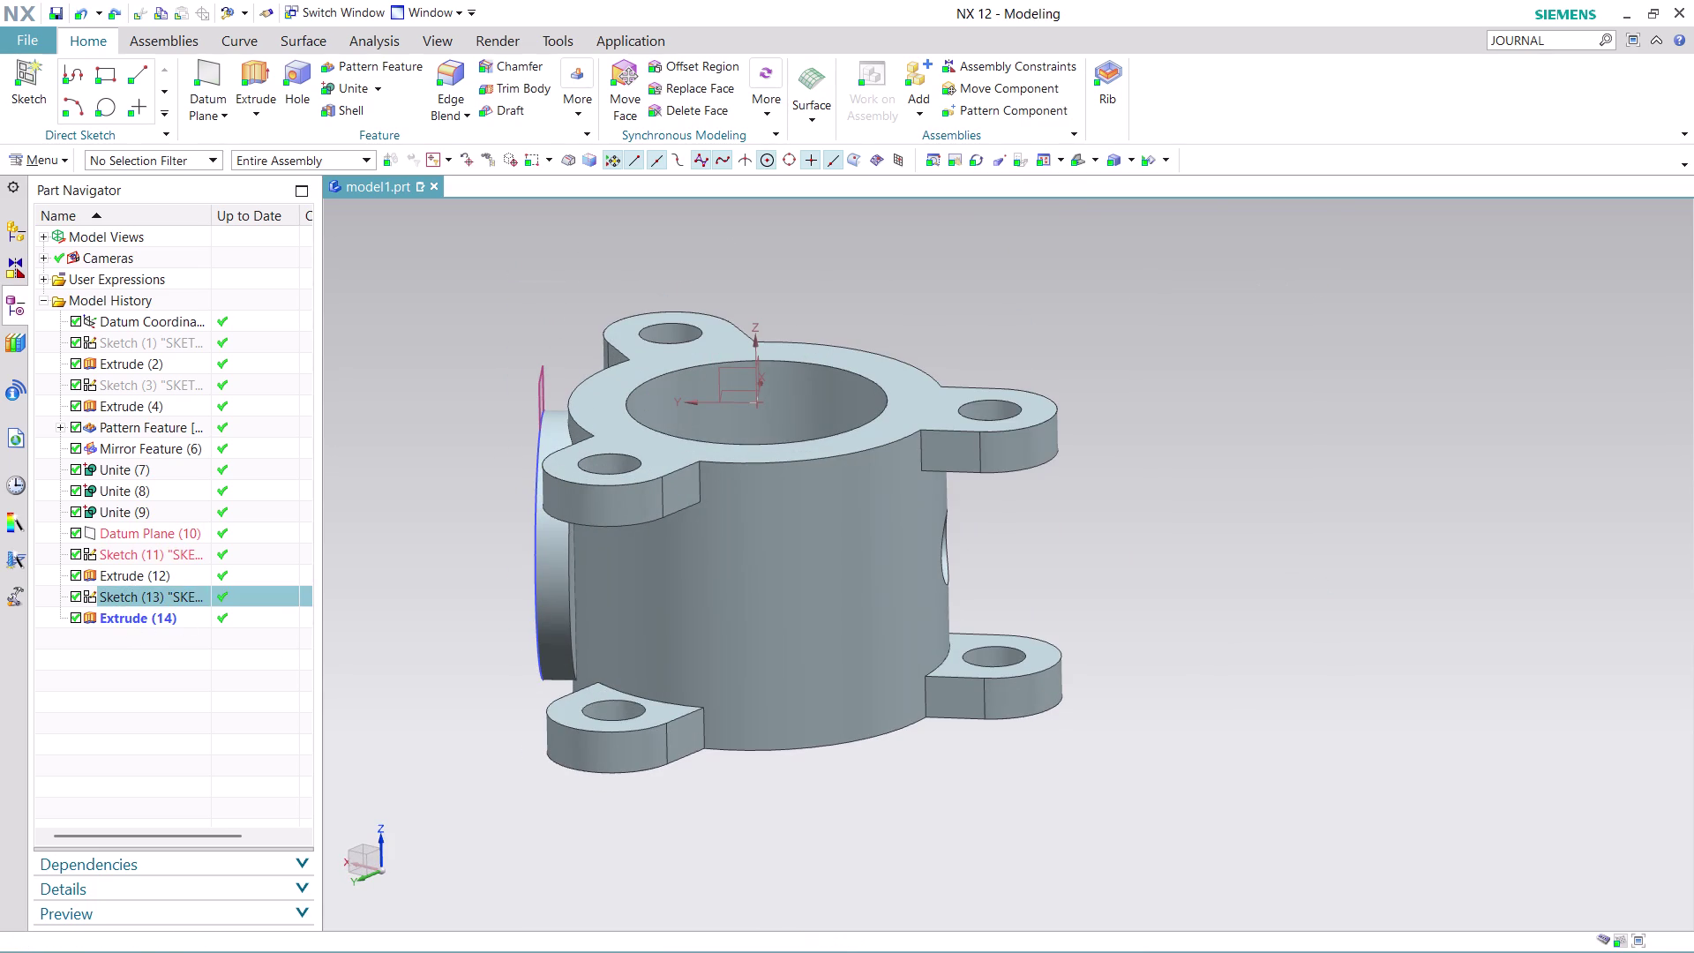
right_click(148, 618)
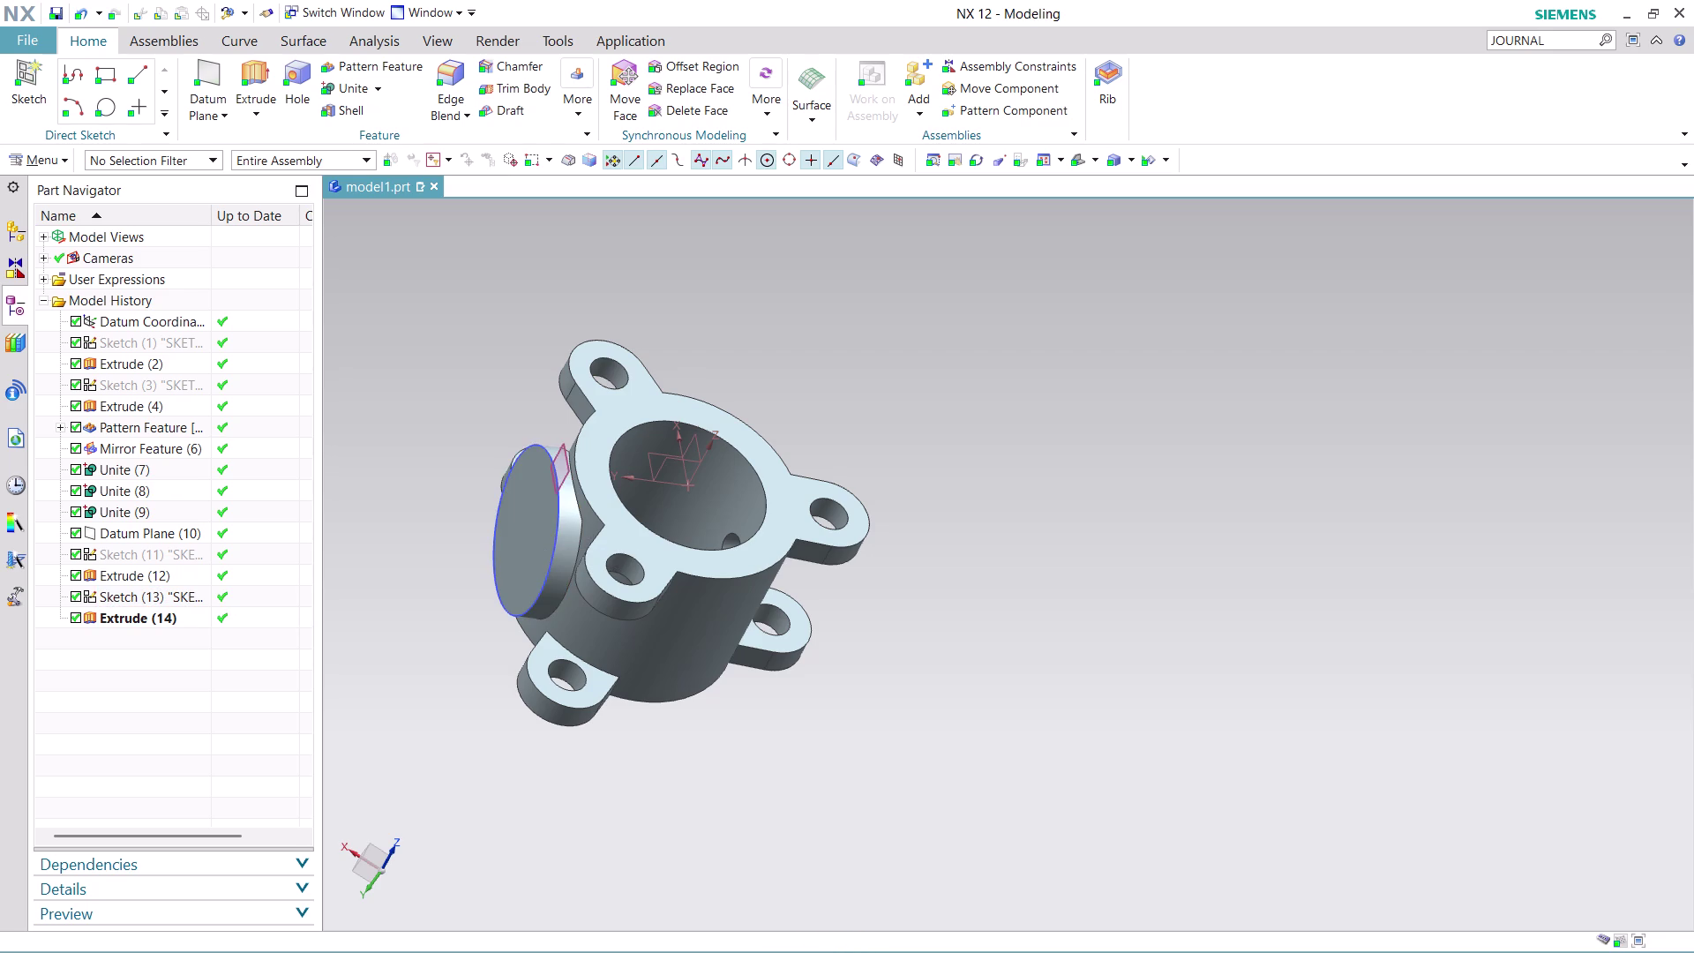
Edit Extrude (14) with rollback and set its End Distance to 40 mm.
right_click(162, 617)
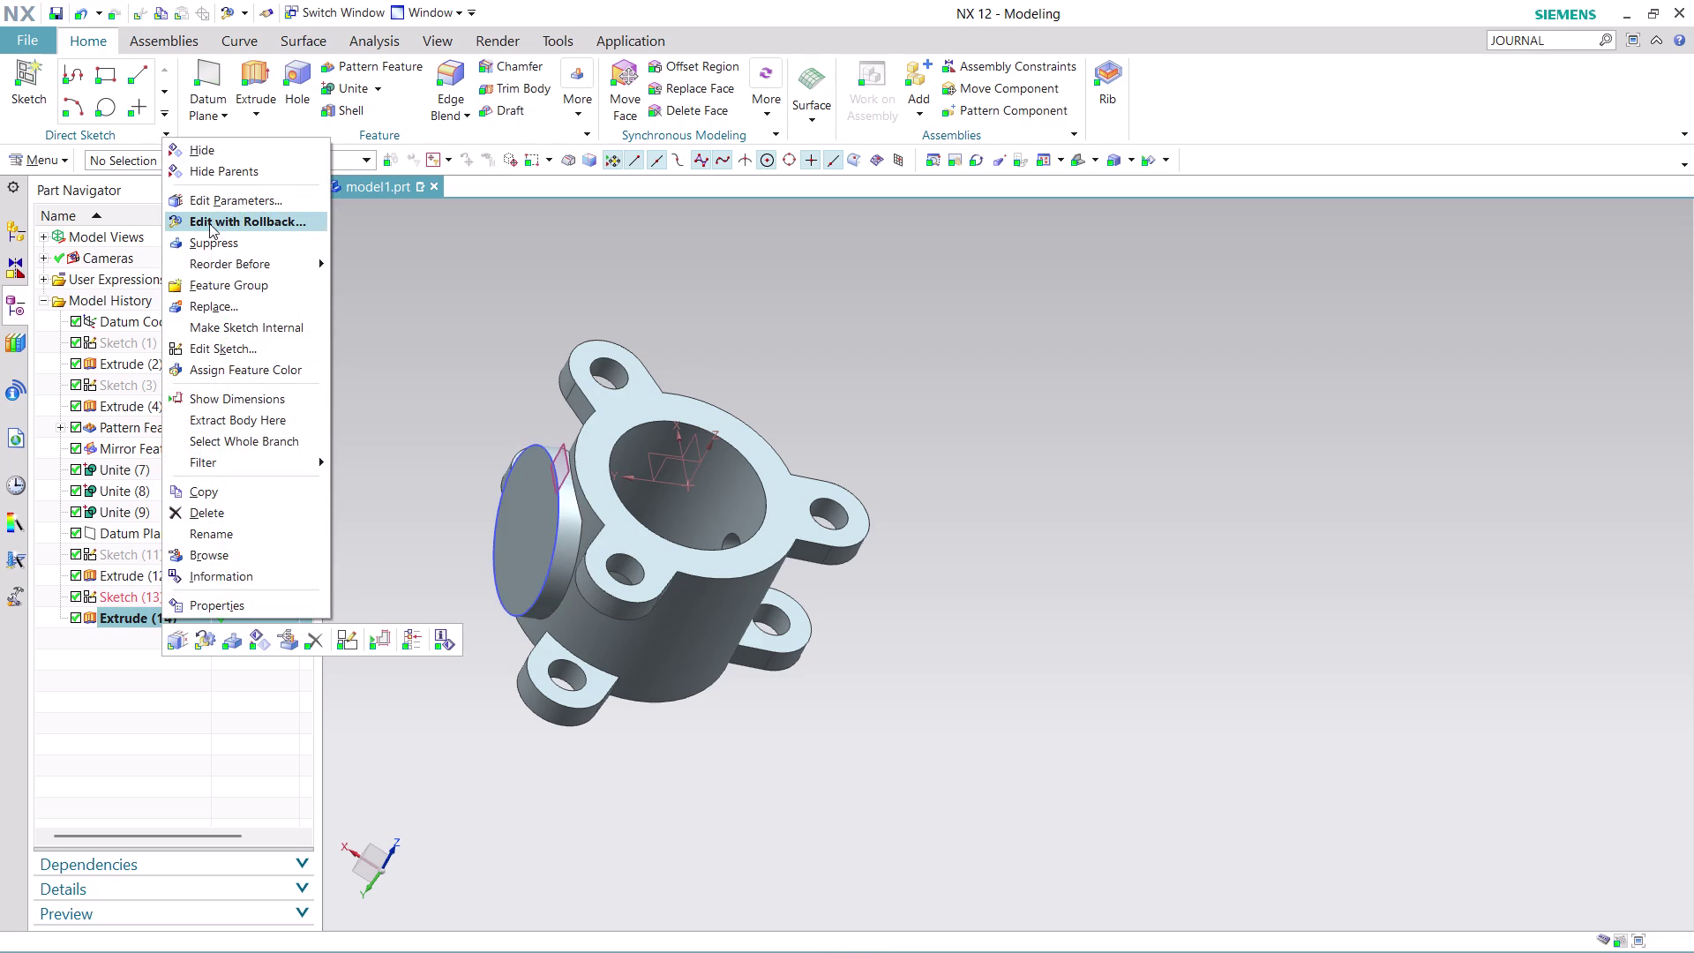
click(220, 217)
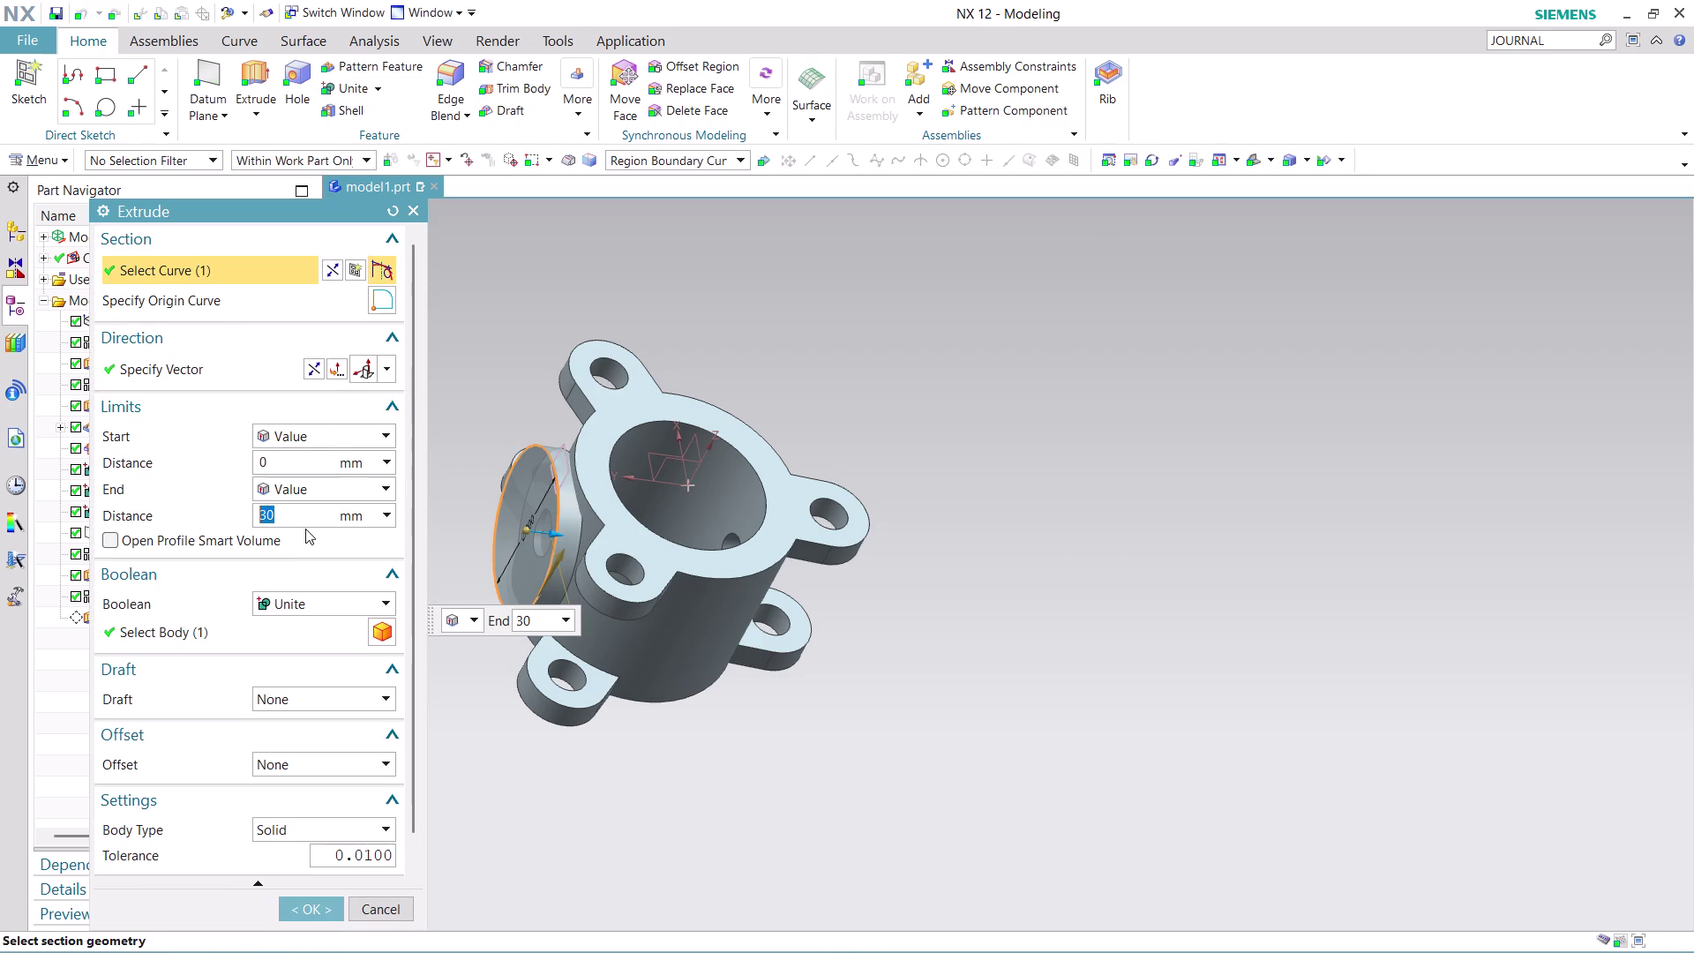
key(4)
key(0)
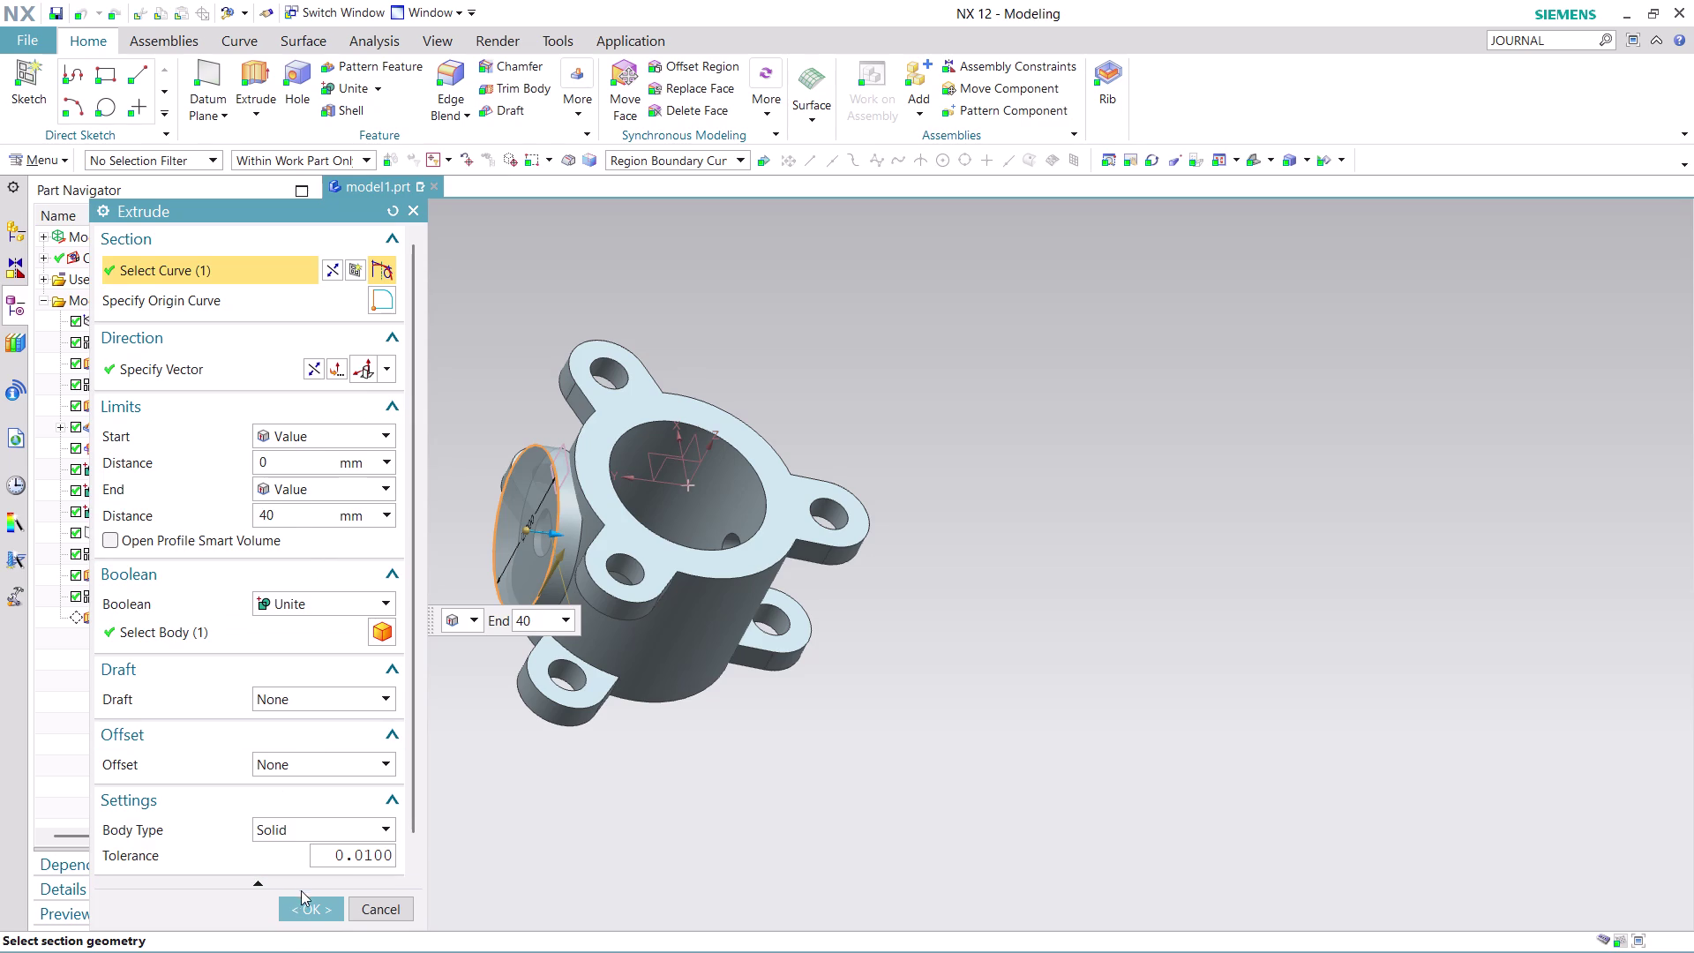
click(304, 906)
Orbit and zoom around the housing to inspect the 40 mm boss and central bore.
middle_drag(730, 731, 631, 651)
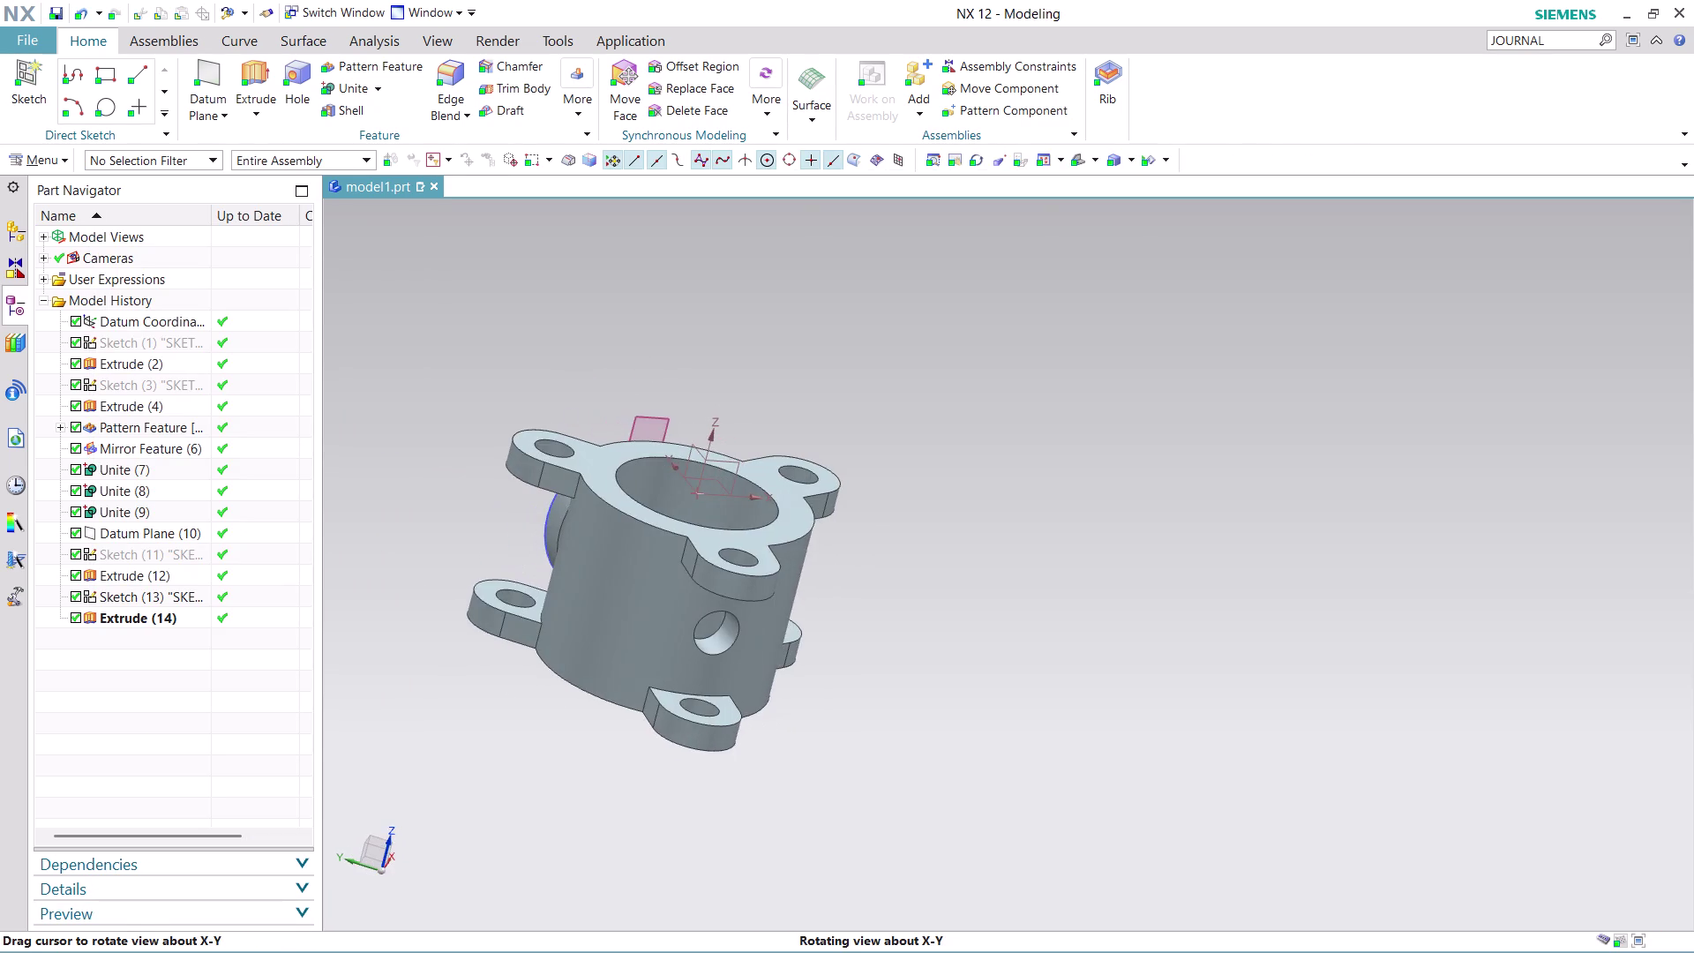
middle_drag(631, 651, 577, 592)
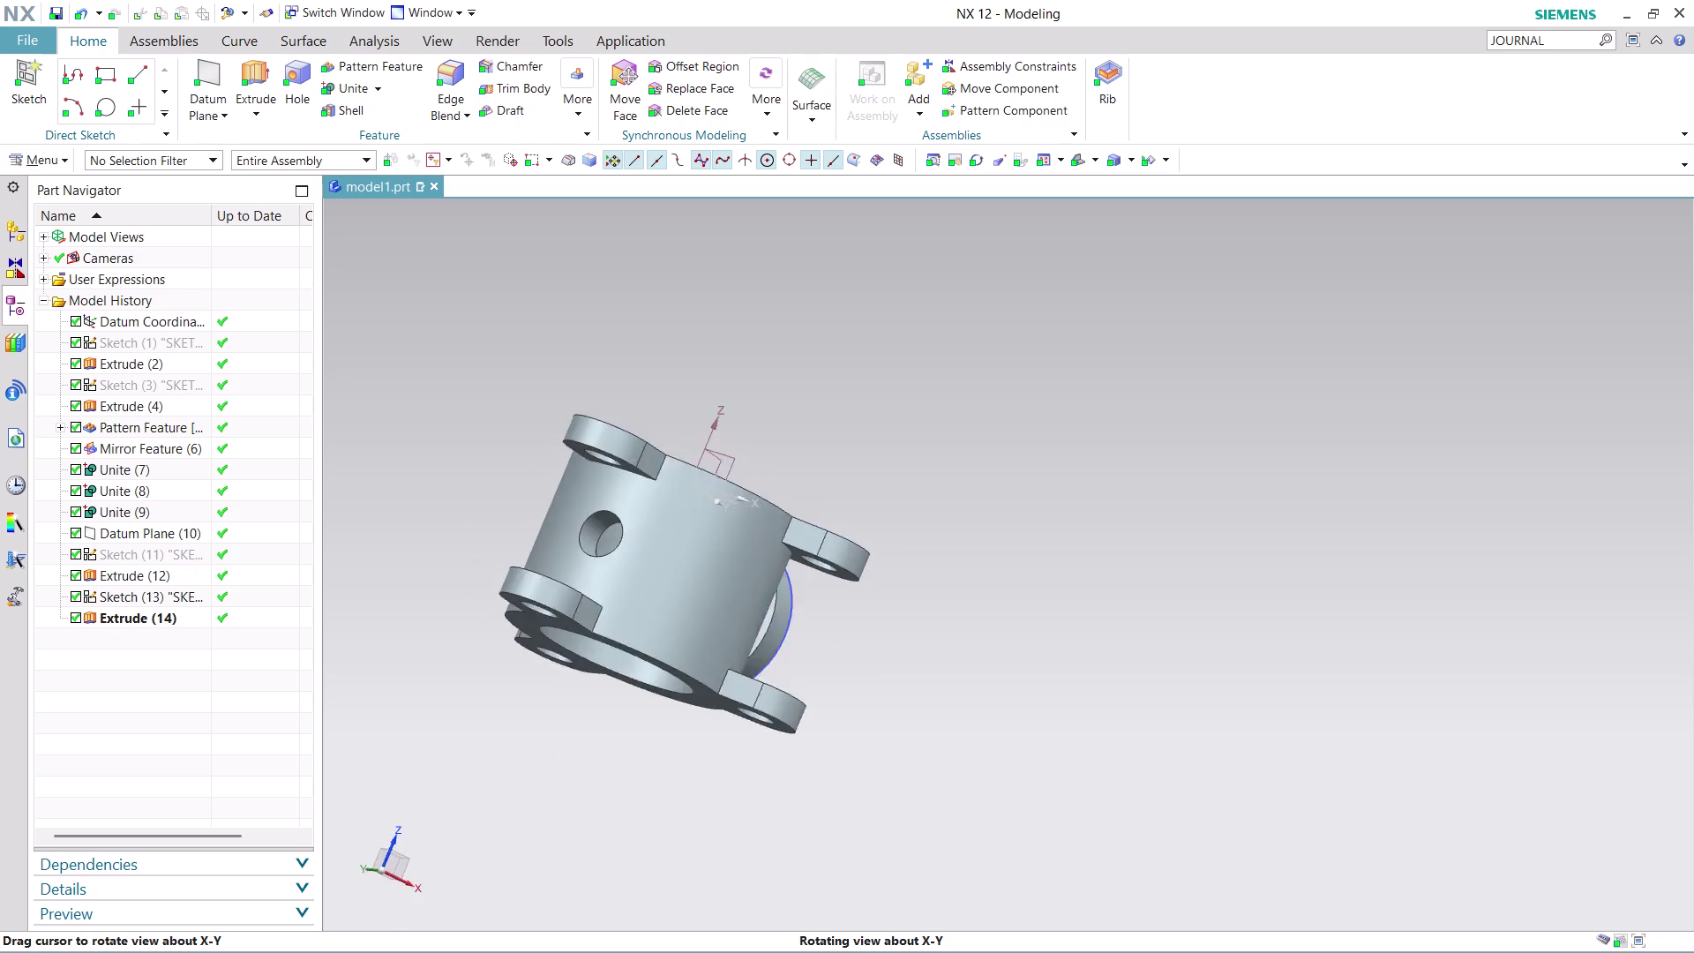
middle_drag(576, 592, 330, 433)
scroll(up, 3)
middle_drag(1073, 440, 1002, 412)
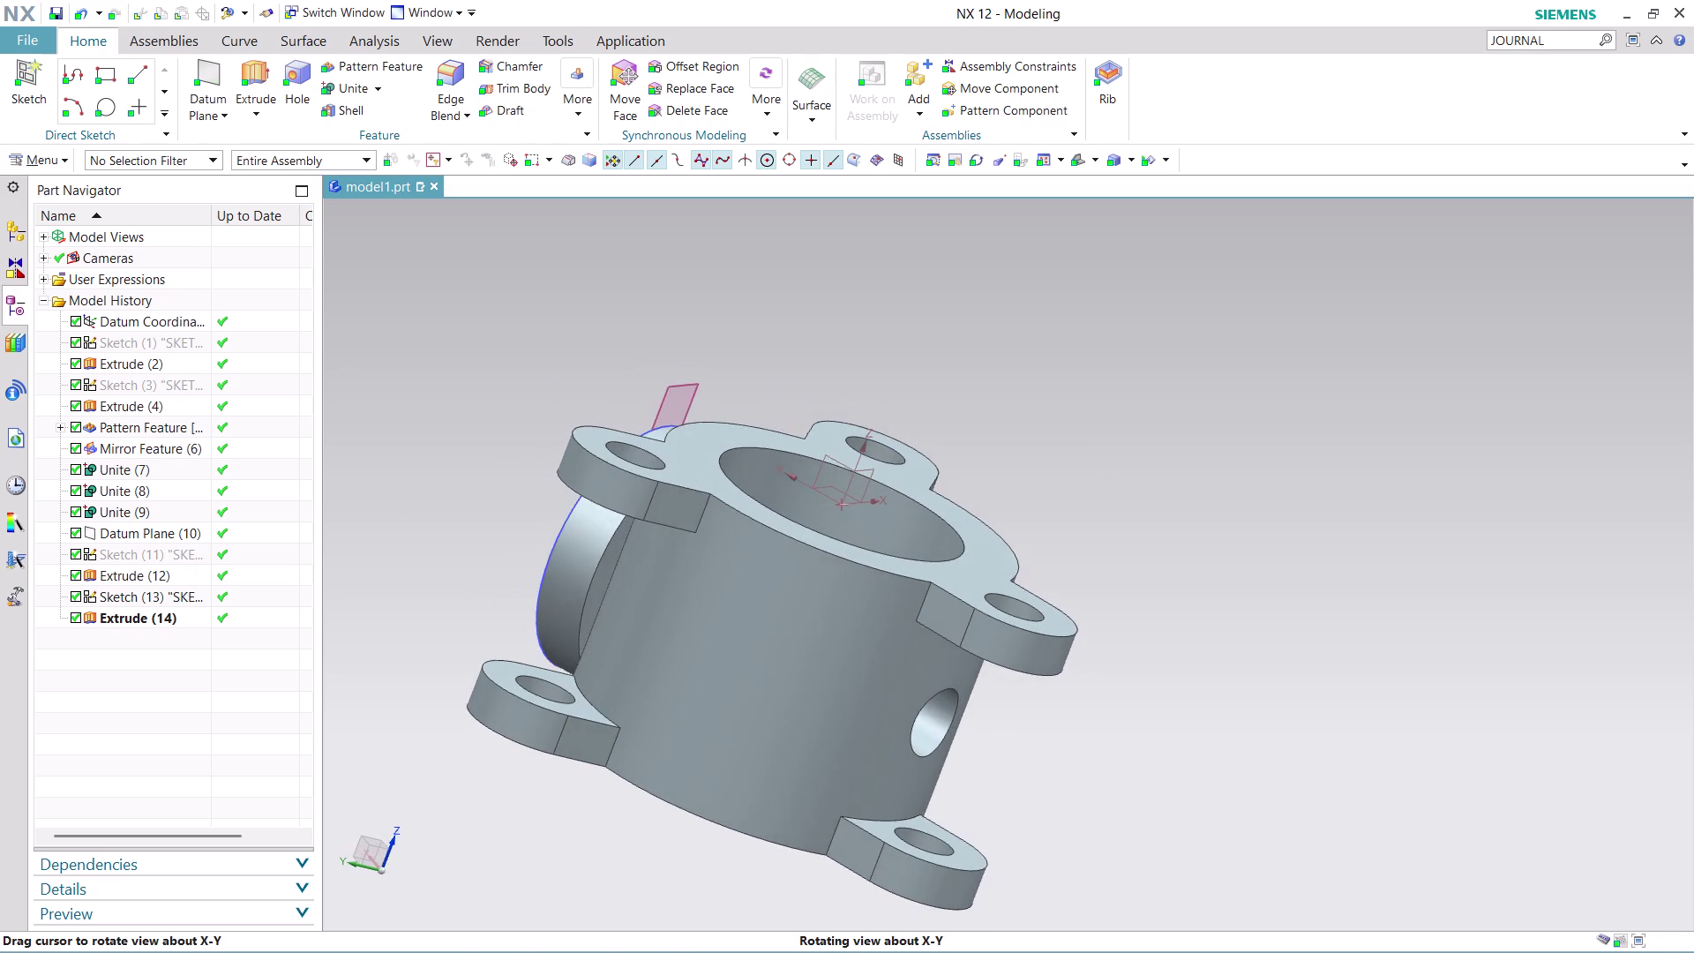
middle_drag(1002, 412, 1077, 423)
middle_click(1081, 426)
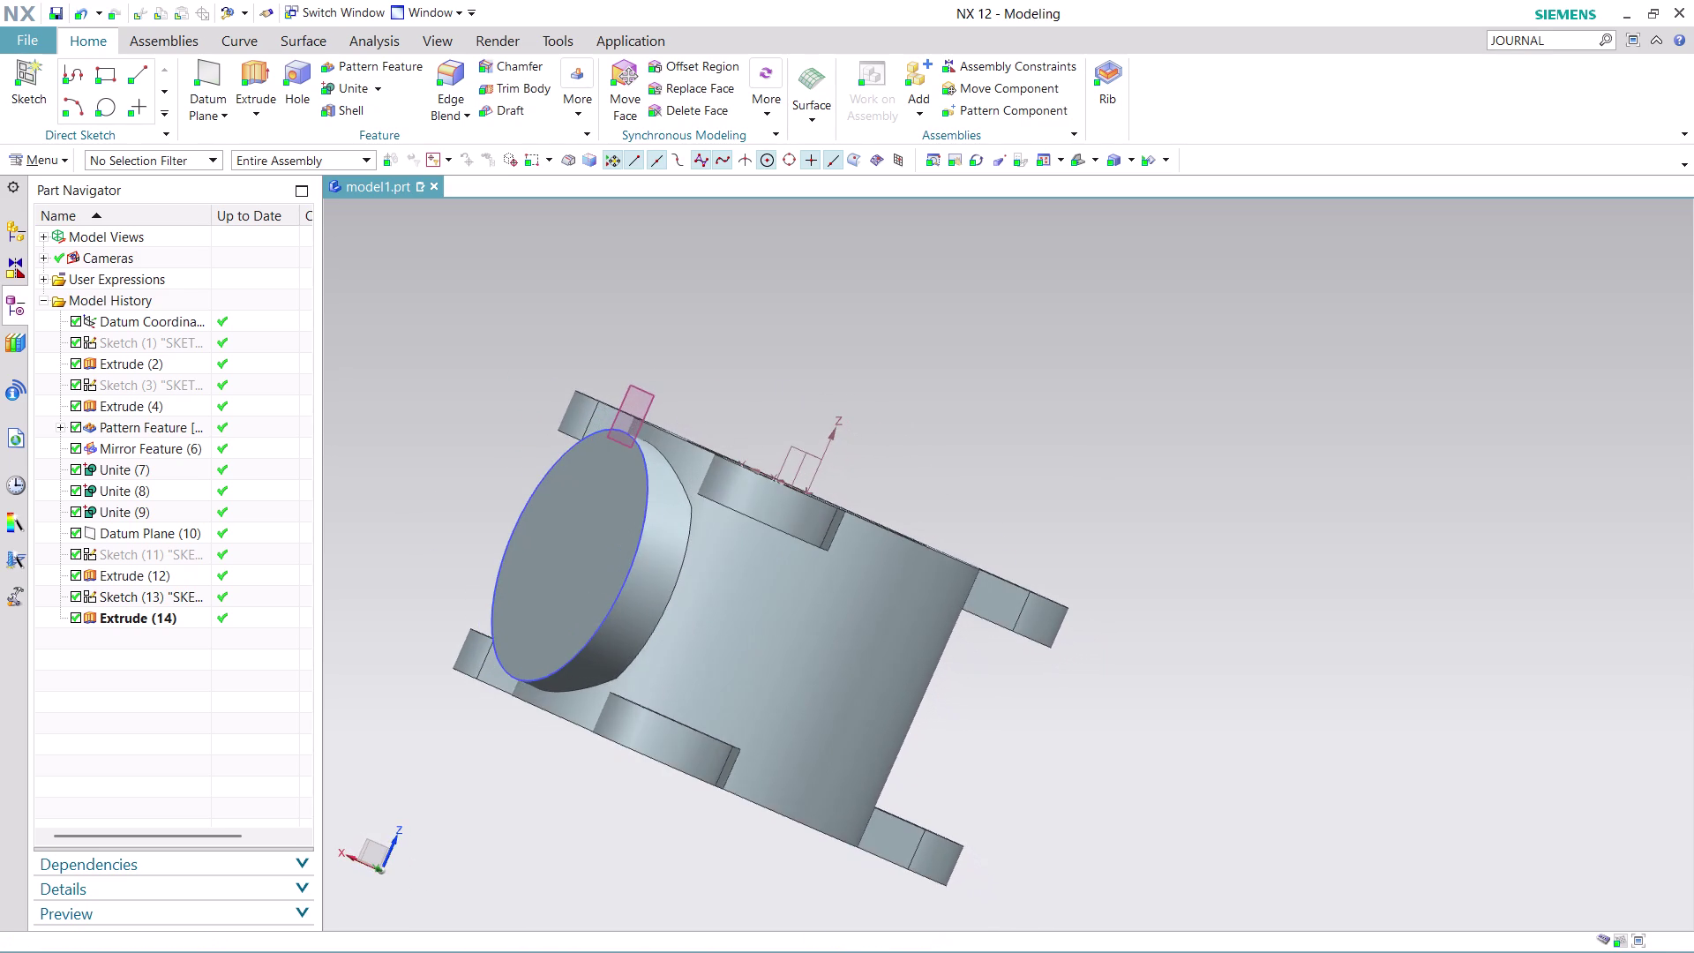
middle_click(1082, 427)
scroll(down, 3)
scroll(up, 3)
middle_drag(848, 364, 841, 371)
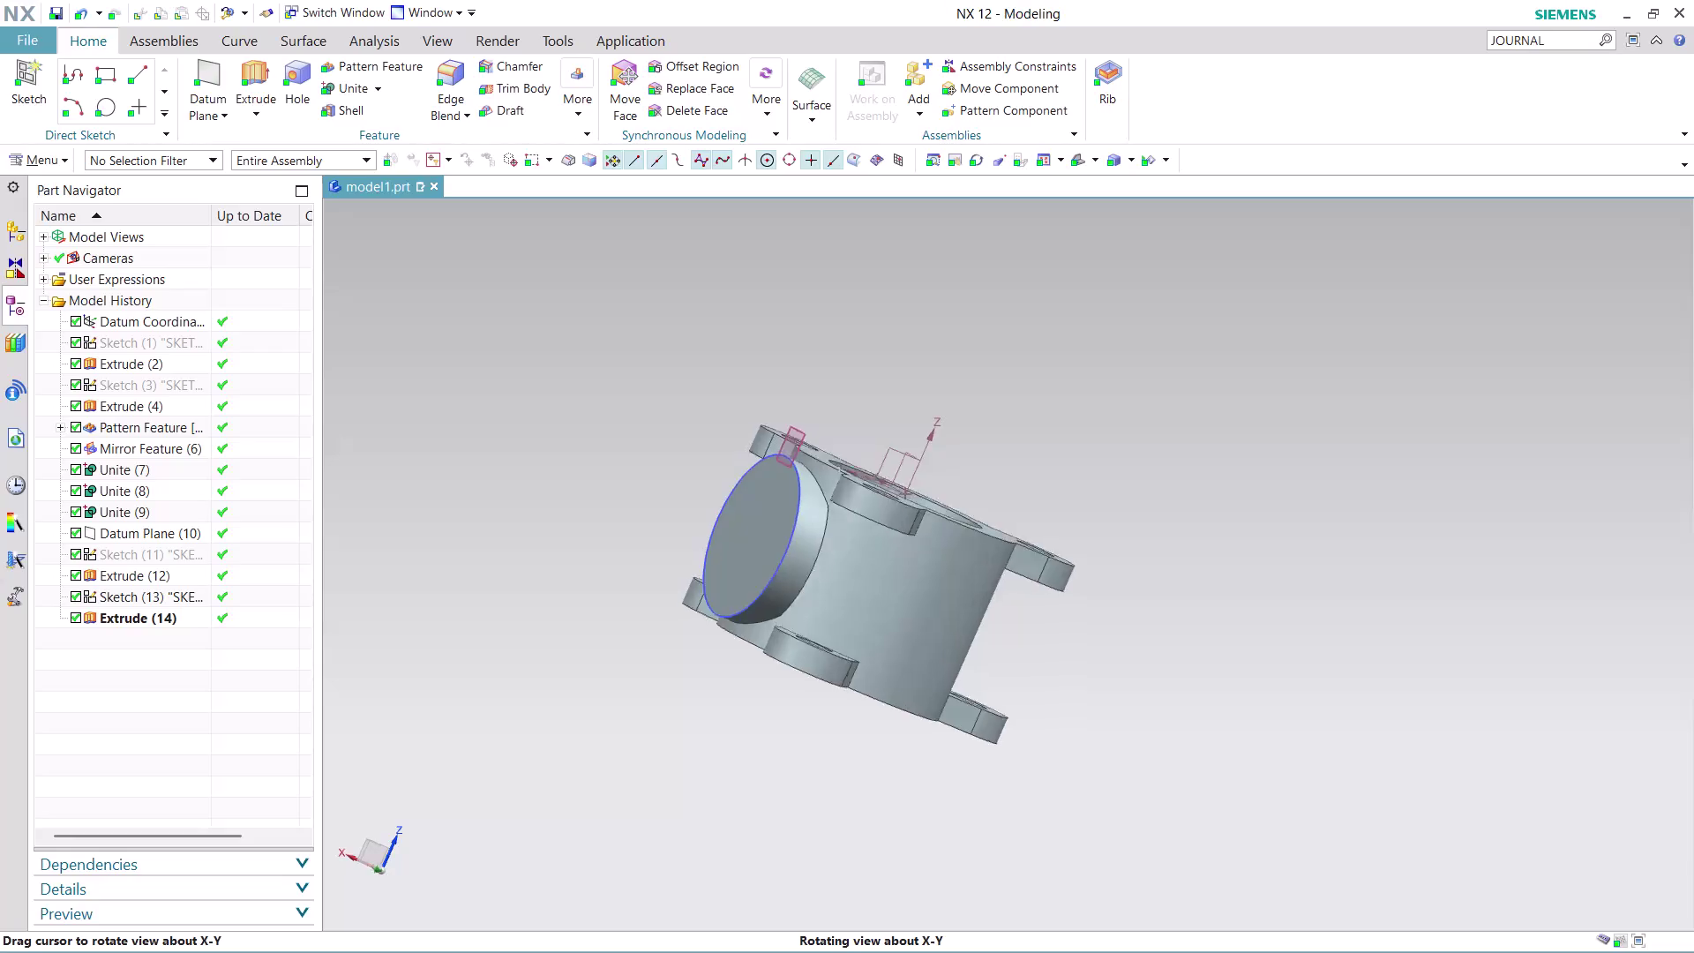
middle_drag(842, 371, 752, 429)
scroll(up, 3)
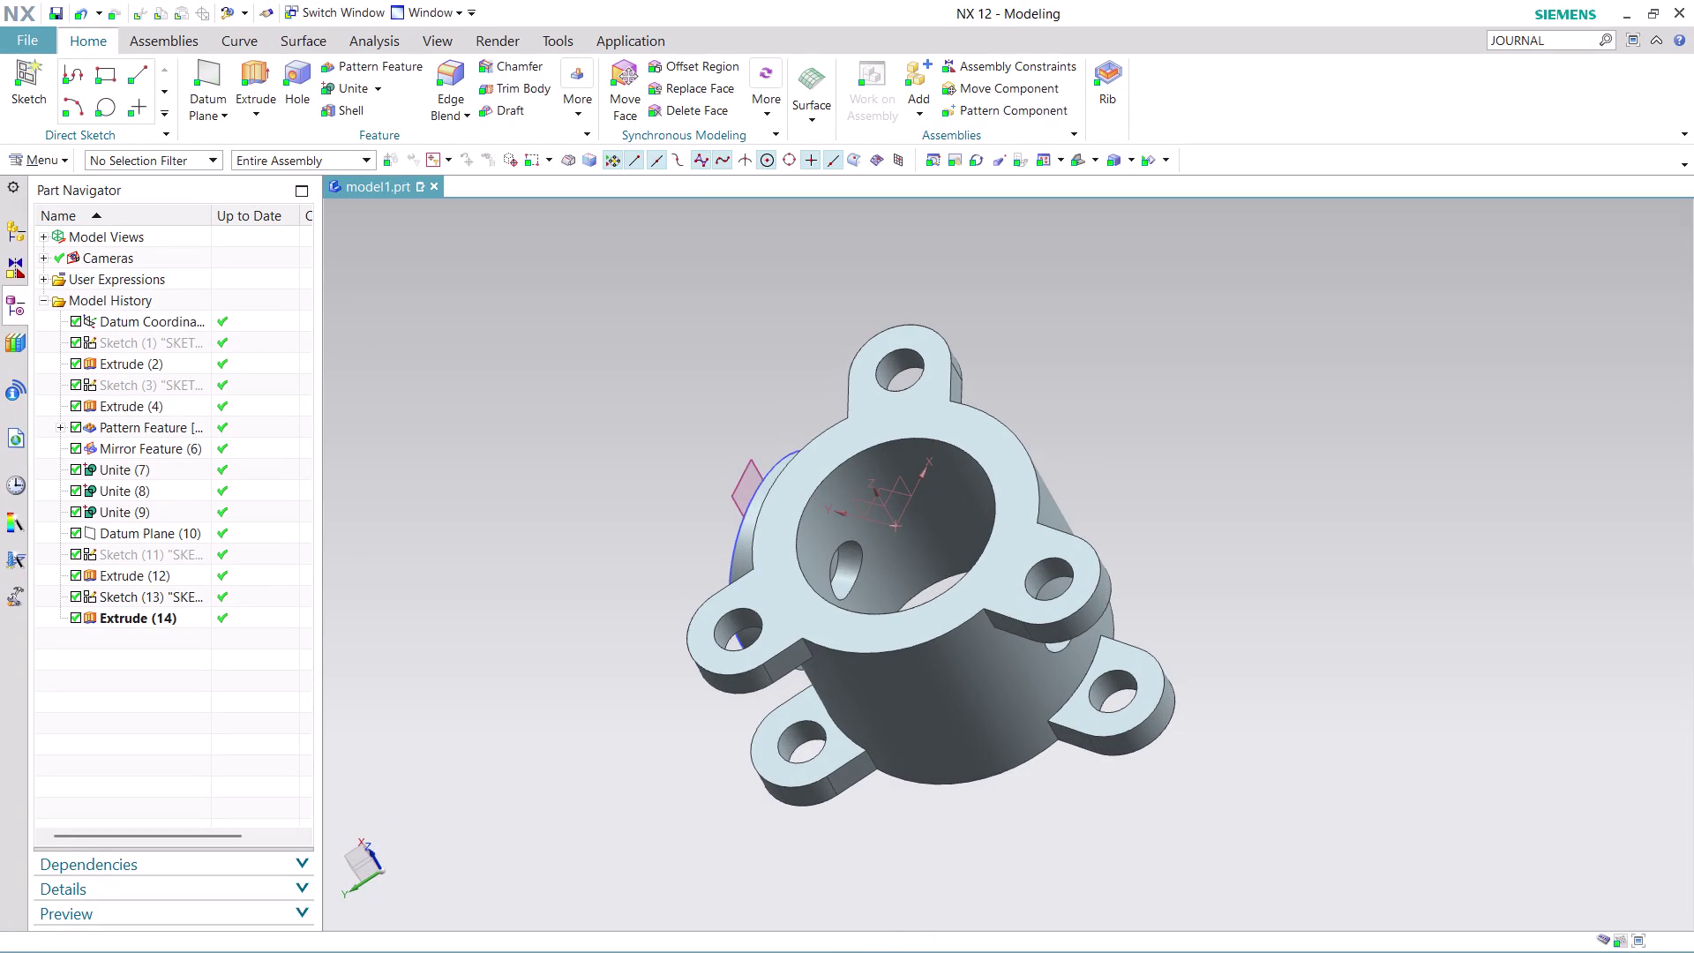
right_click(146, 620)
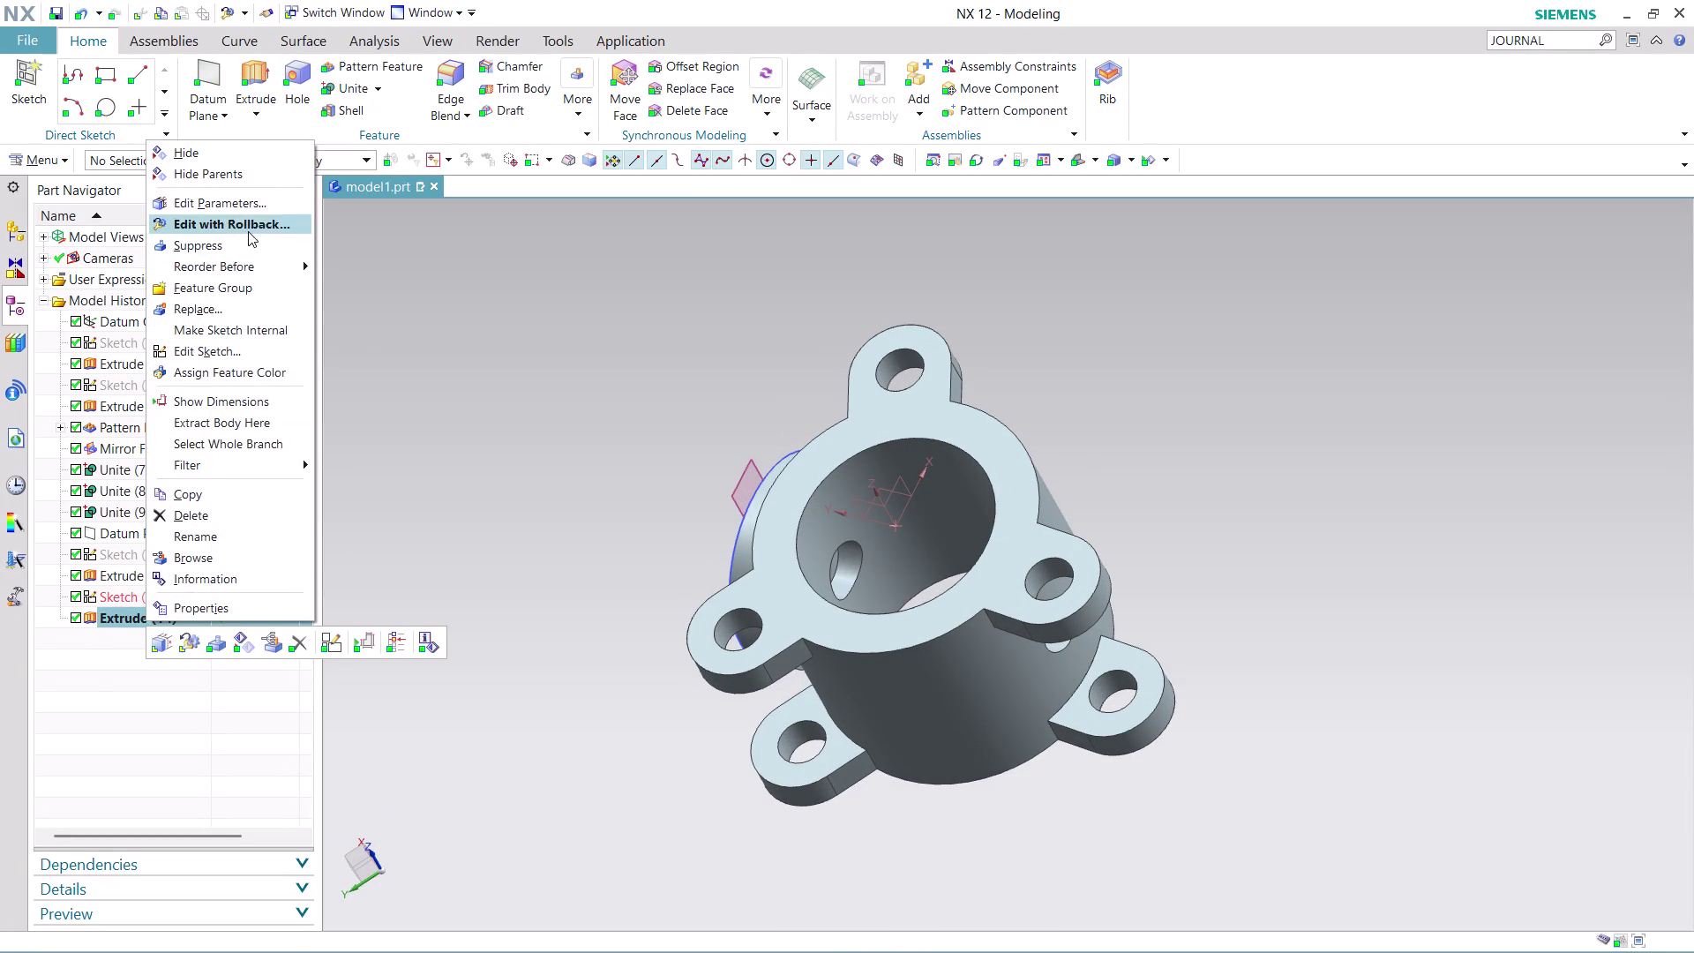
Enter a longer End Distance of 160 for Extrude (14) and apply the edit.
click(248, 231)
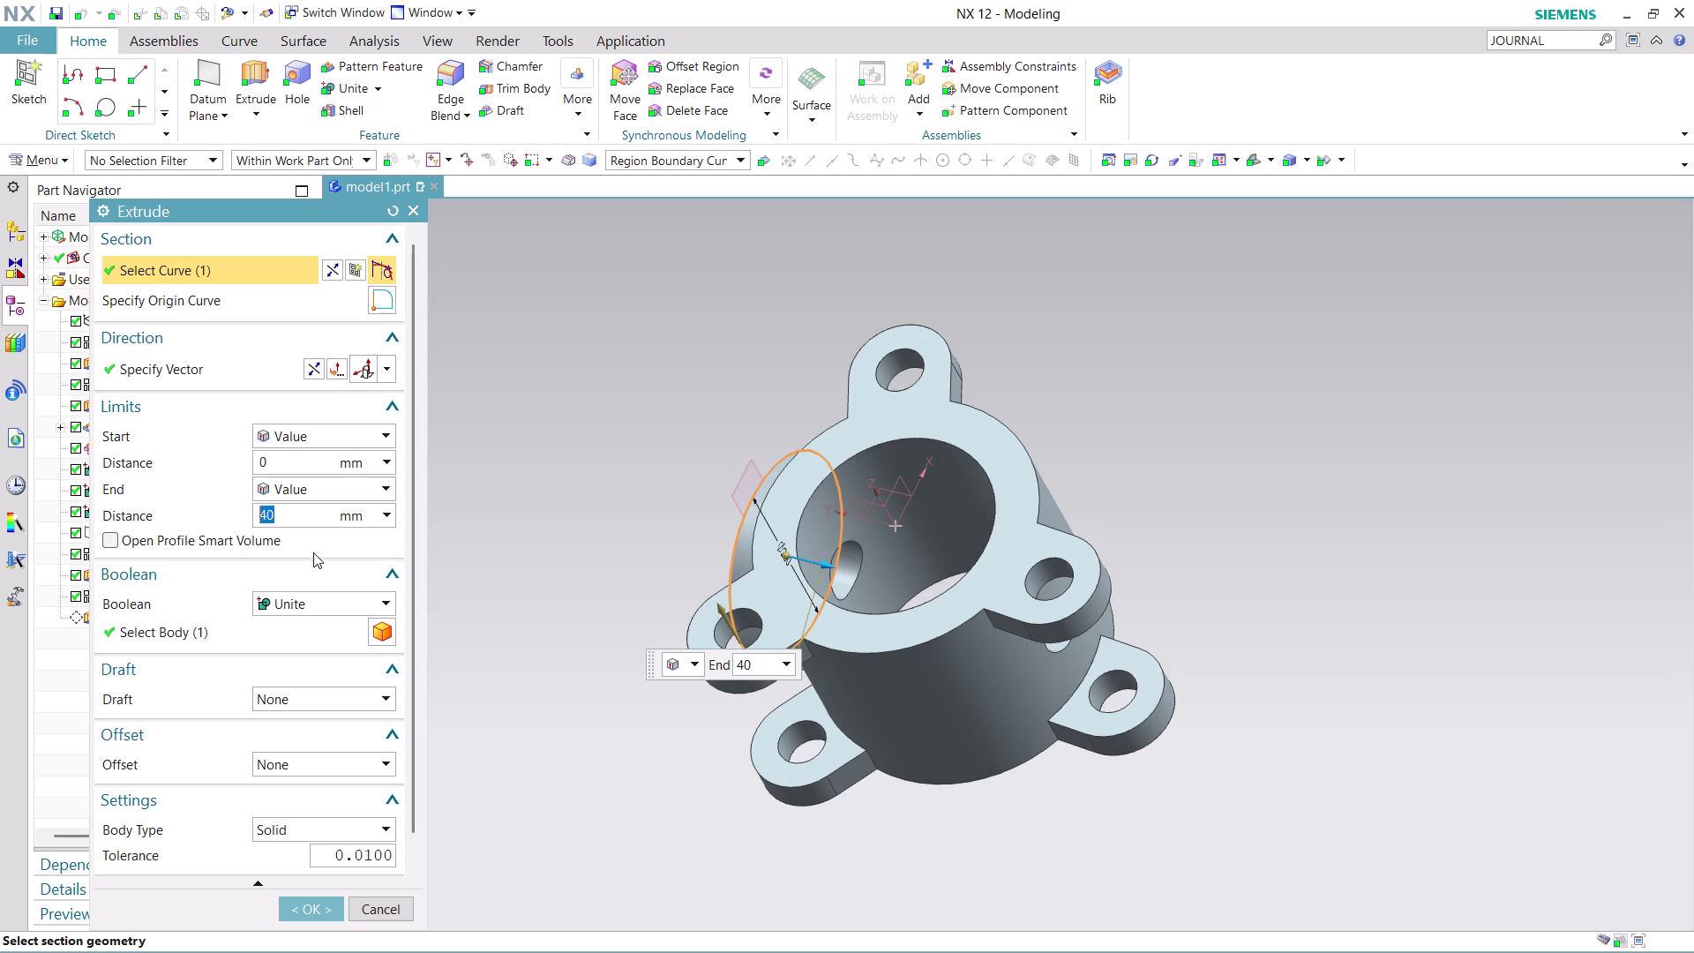
key(1)
key(6)
key(0)
click(311, 911)
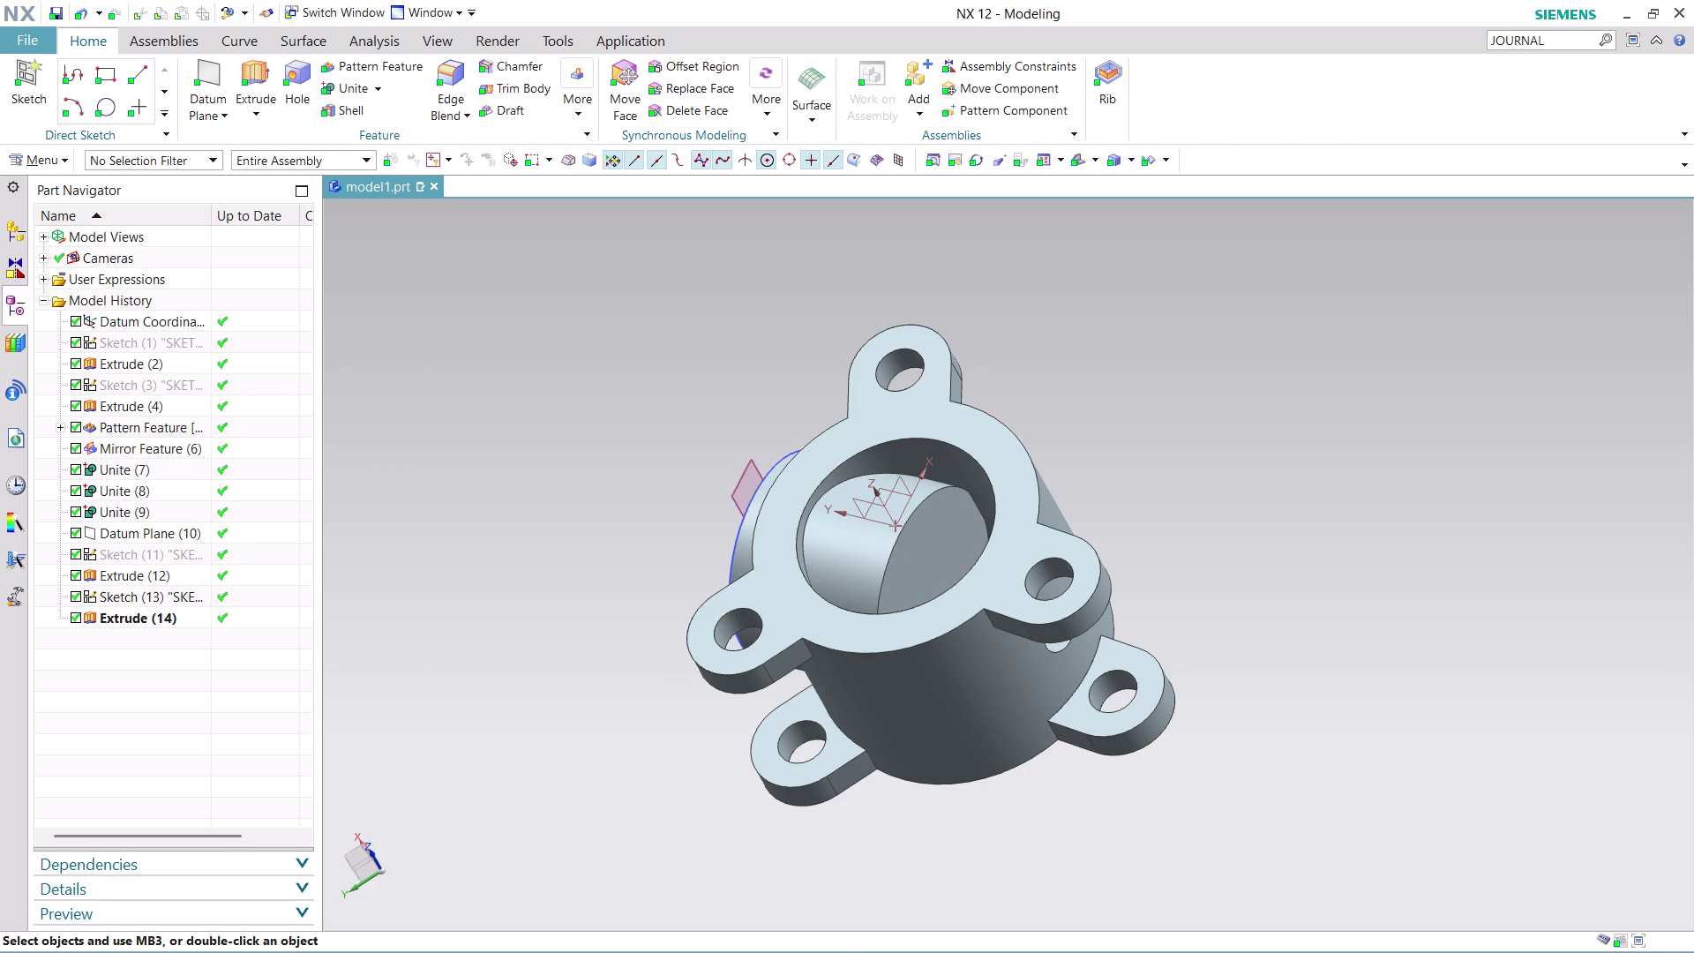
Orbit into the central bore to check where the side boss ends.
middle_drag(1115, 446, 1157, 362)
scroll(up, 3)
middle_drag(969, 395, 969, 474)
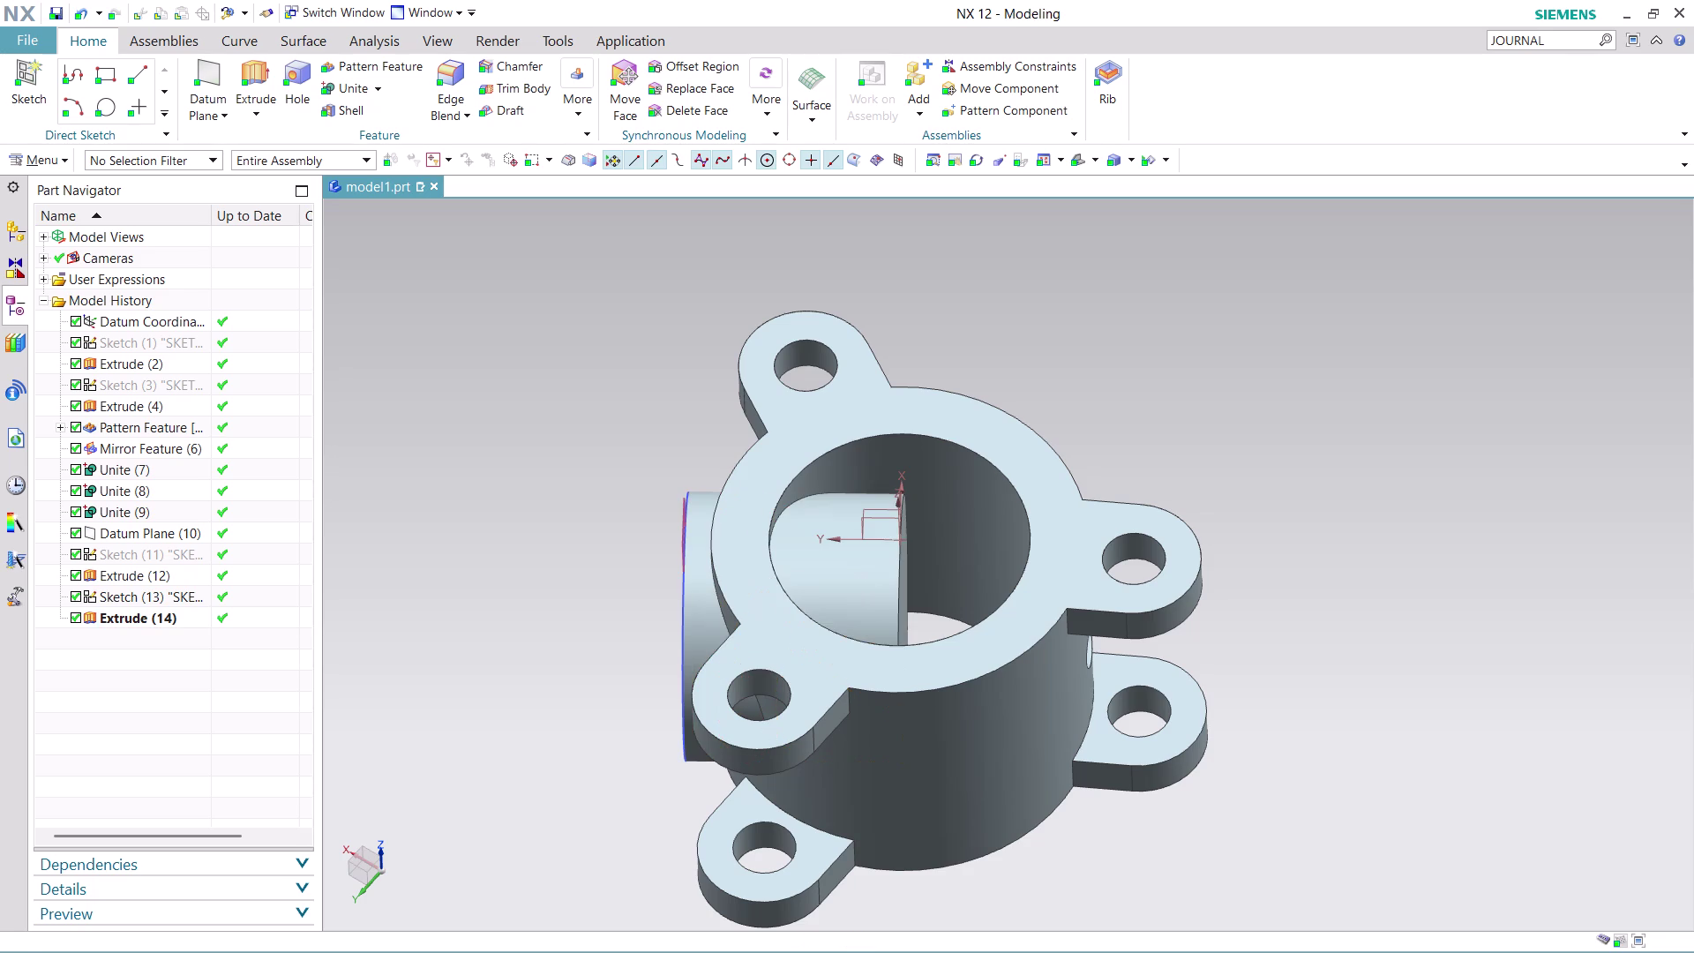
middle_drag(1085, 327, 1077, 271)
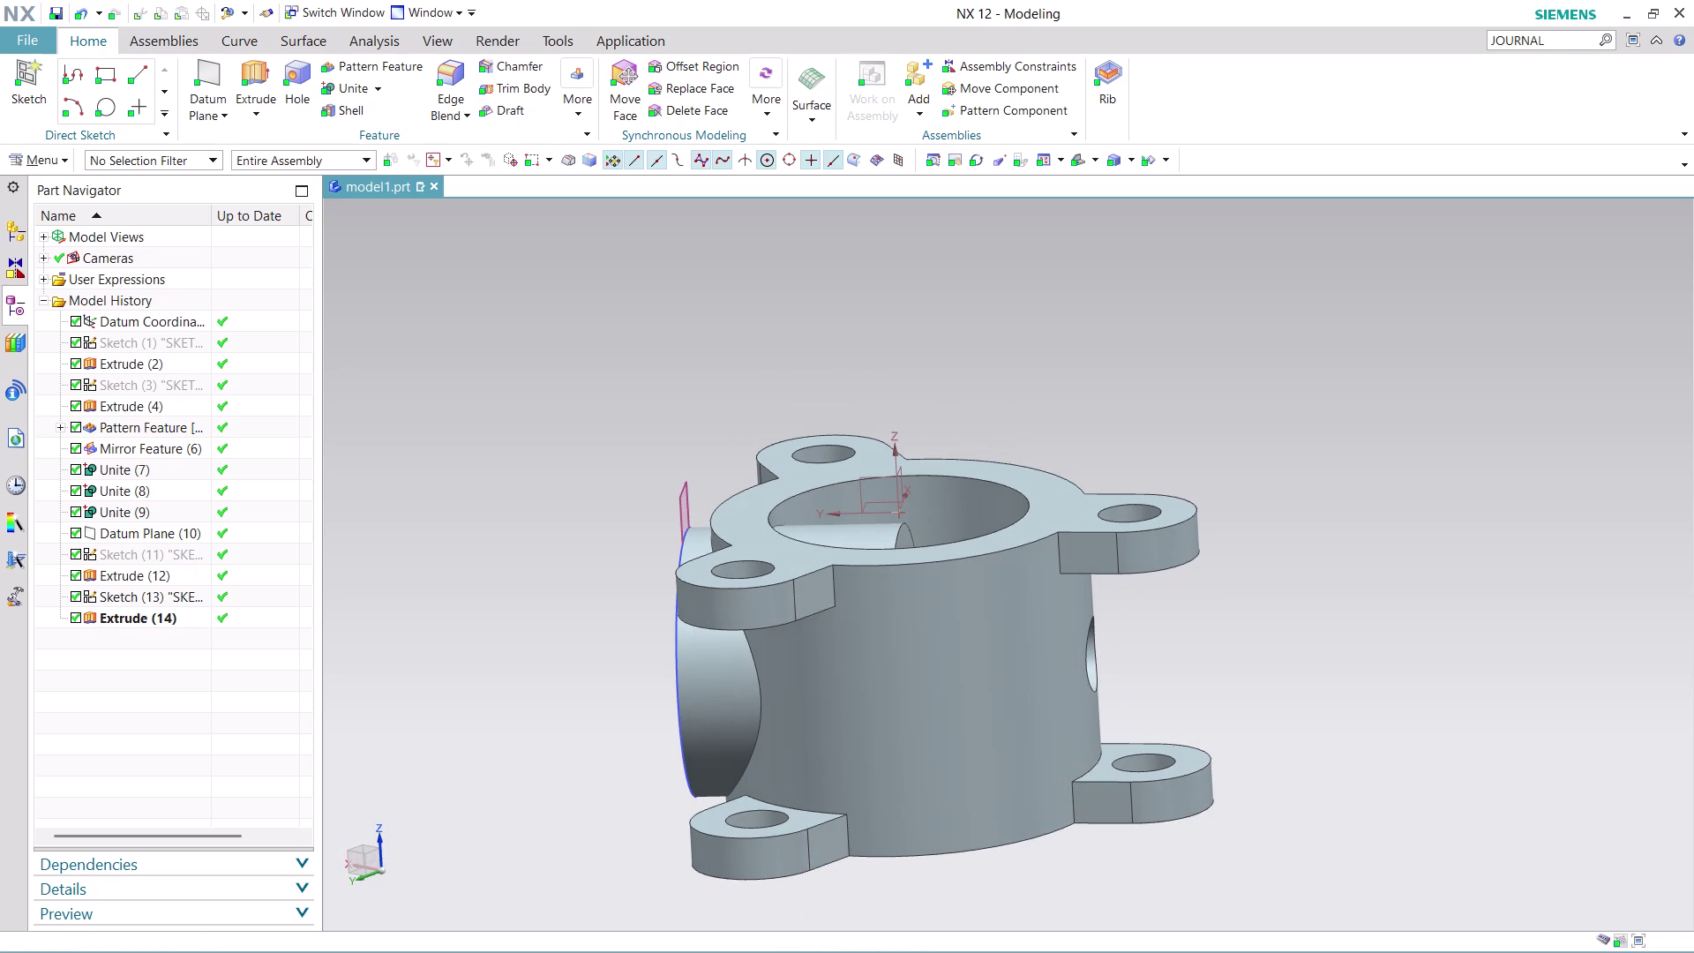
middle_drag(1037, 358, 966, 486)
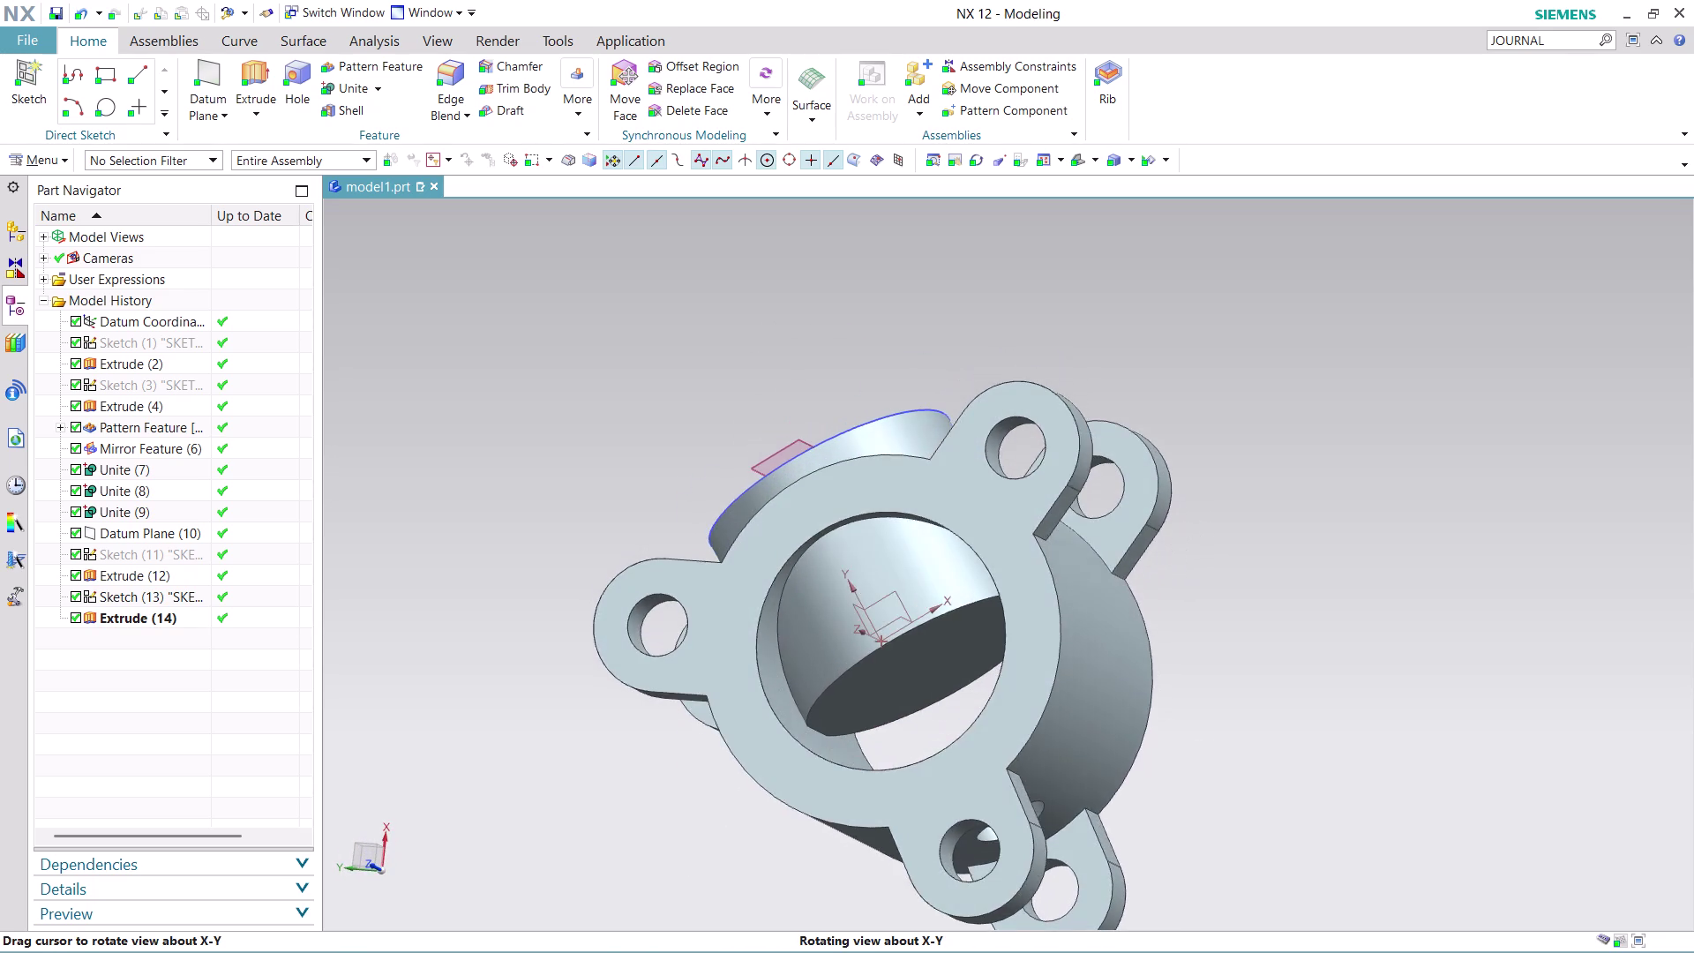
middle_drag(966, 486, 980, 459)
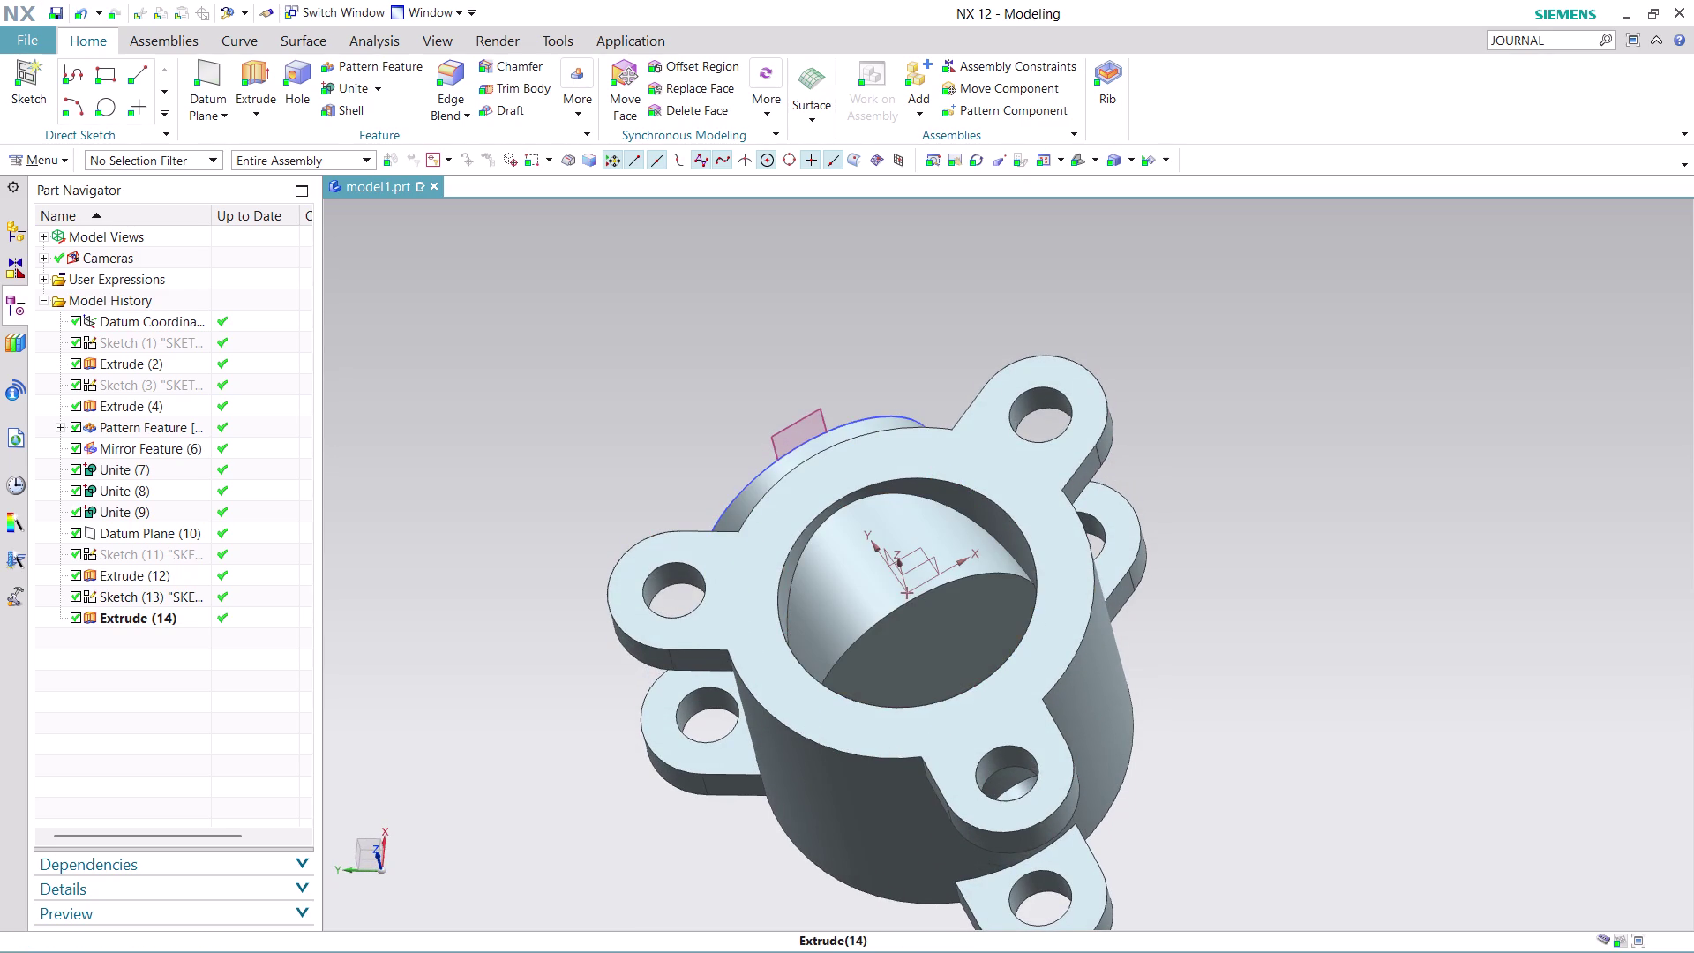
click(359, 87)
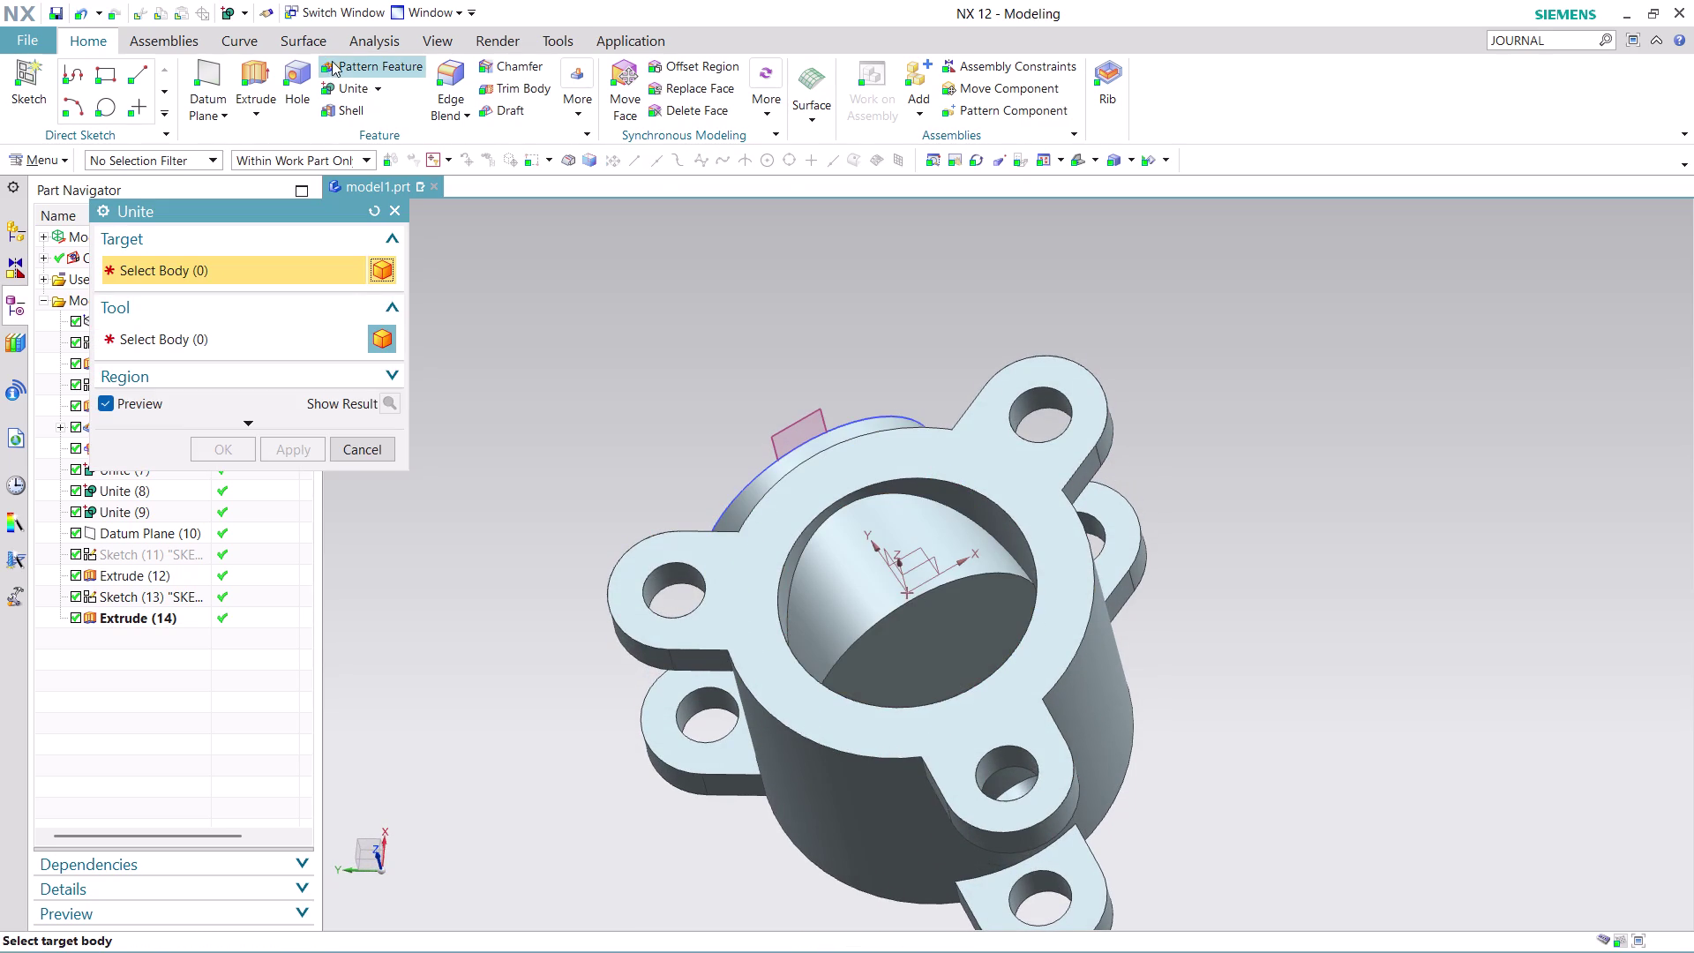
click(393, 215)
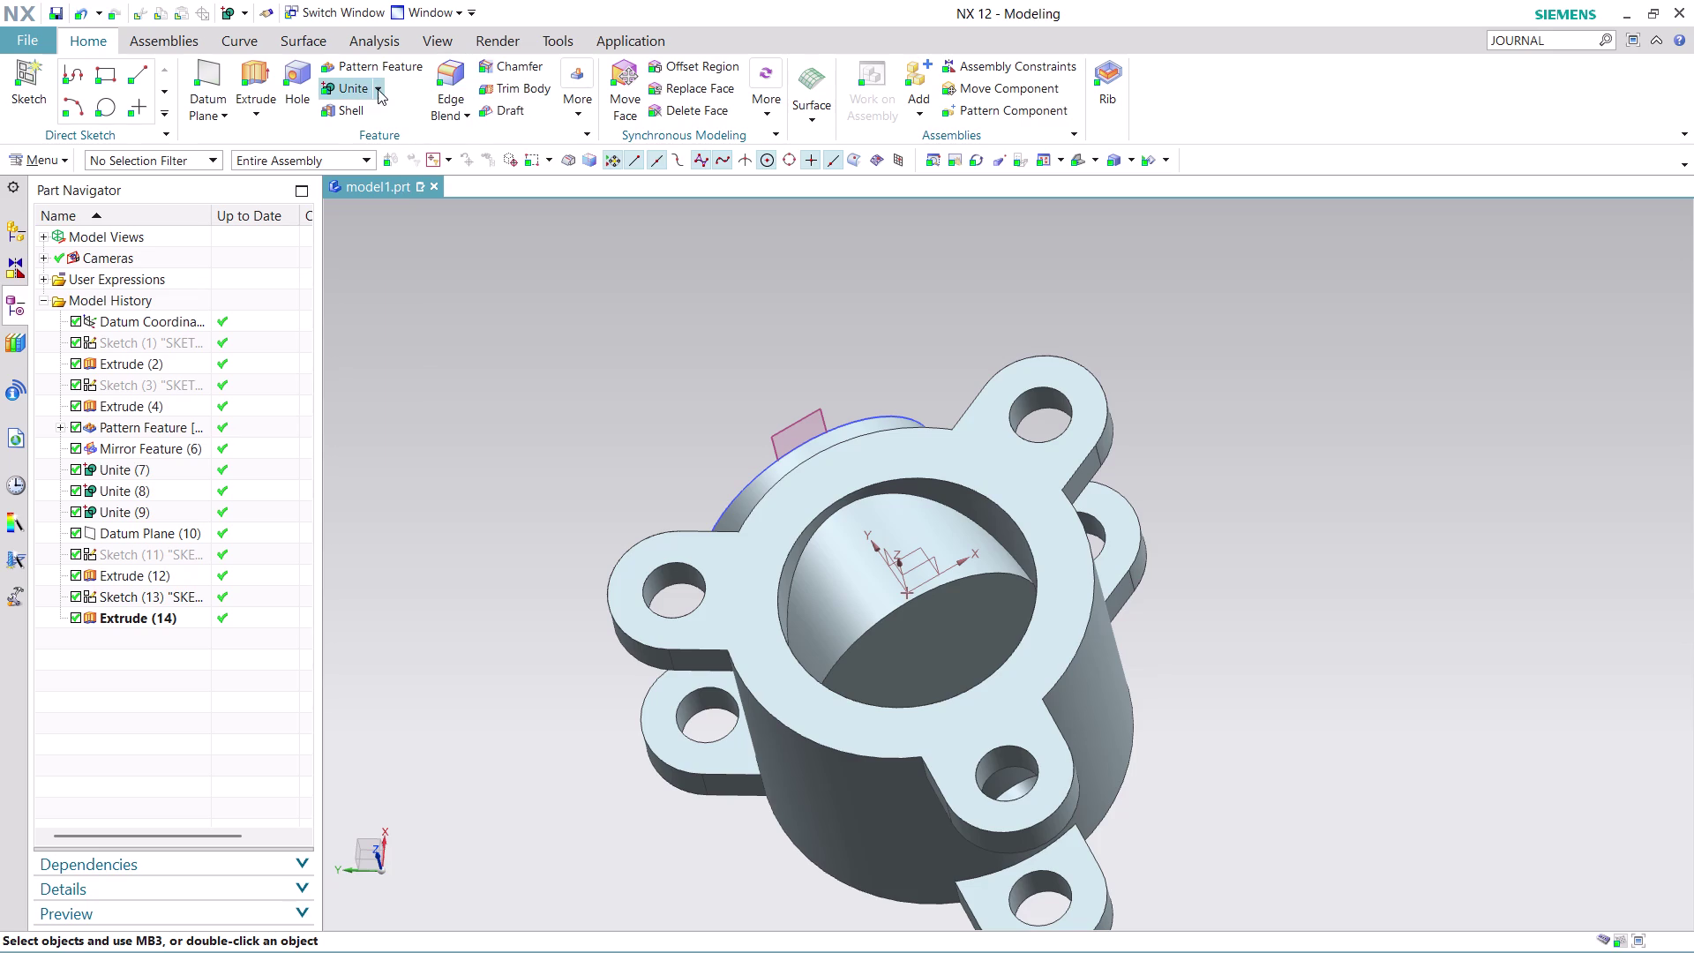
click(376, 87)
click(401, 134)
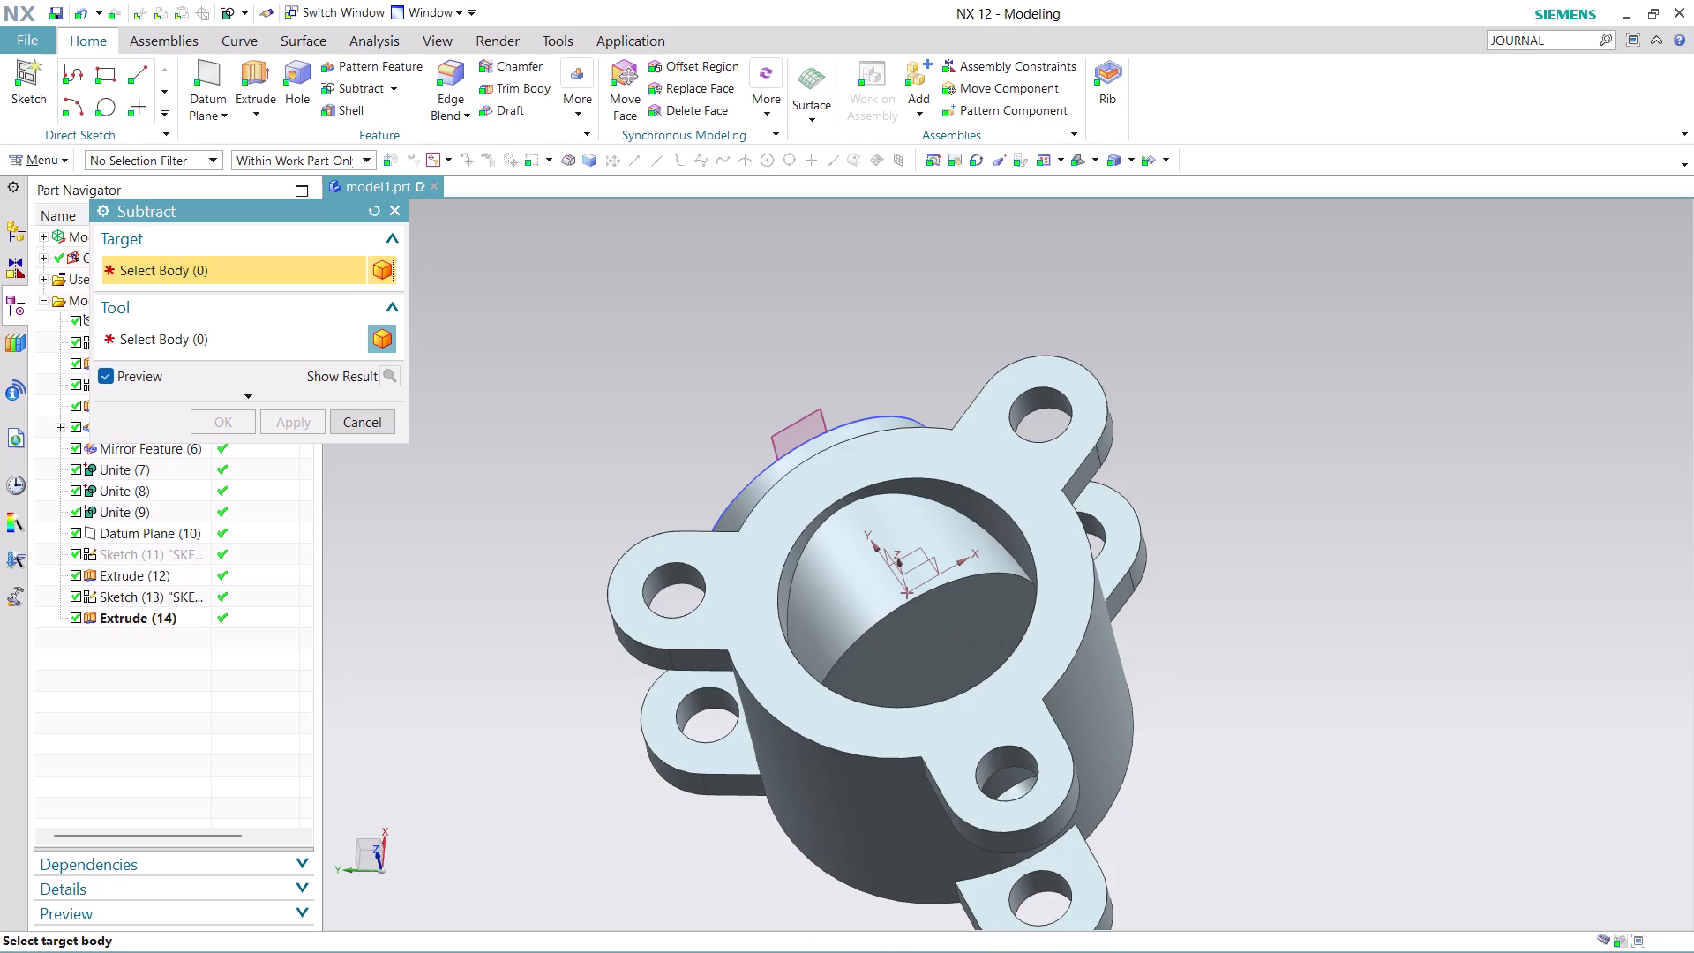
click(382, 425)
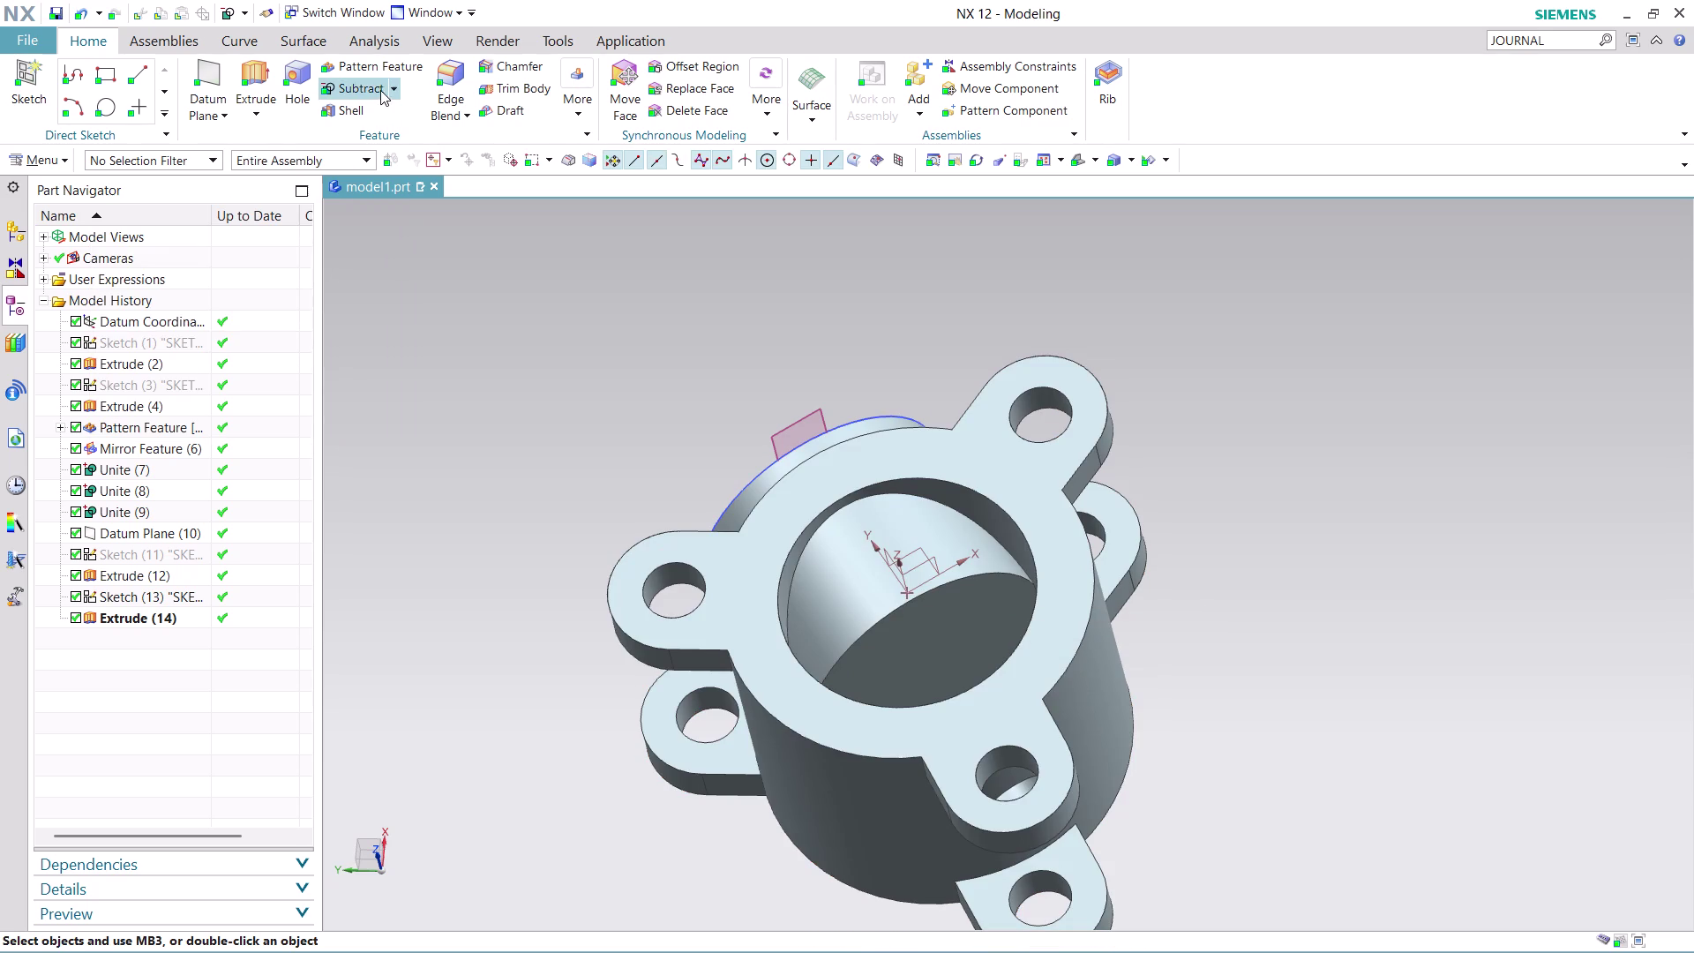
click(380, 84)
click(510, 294)
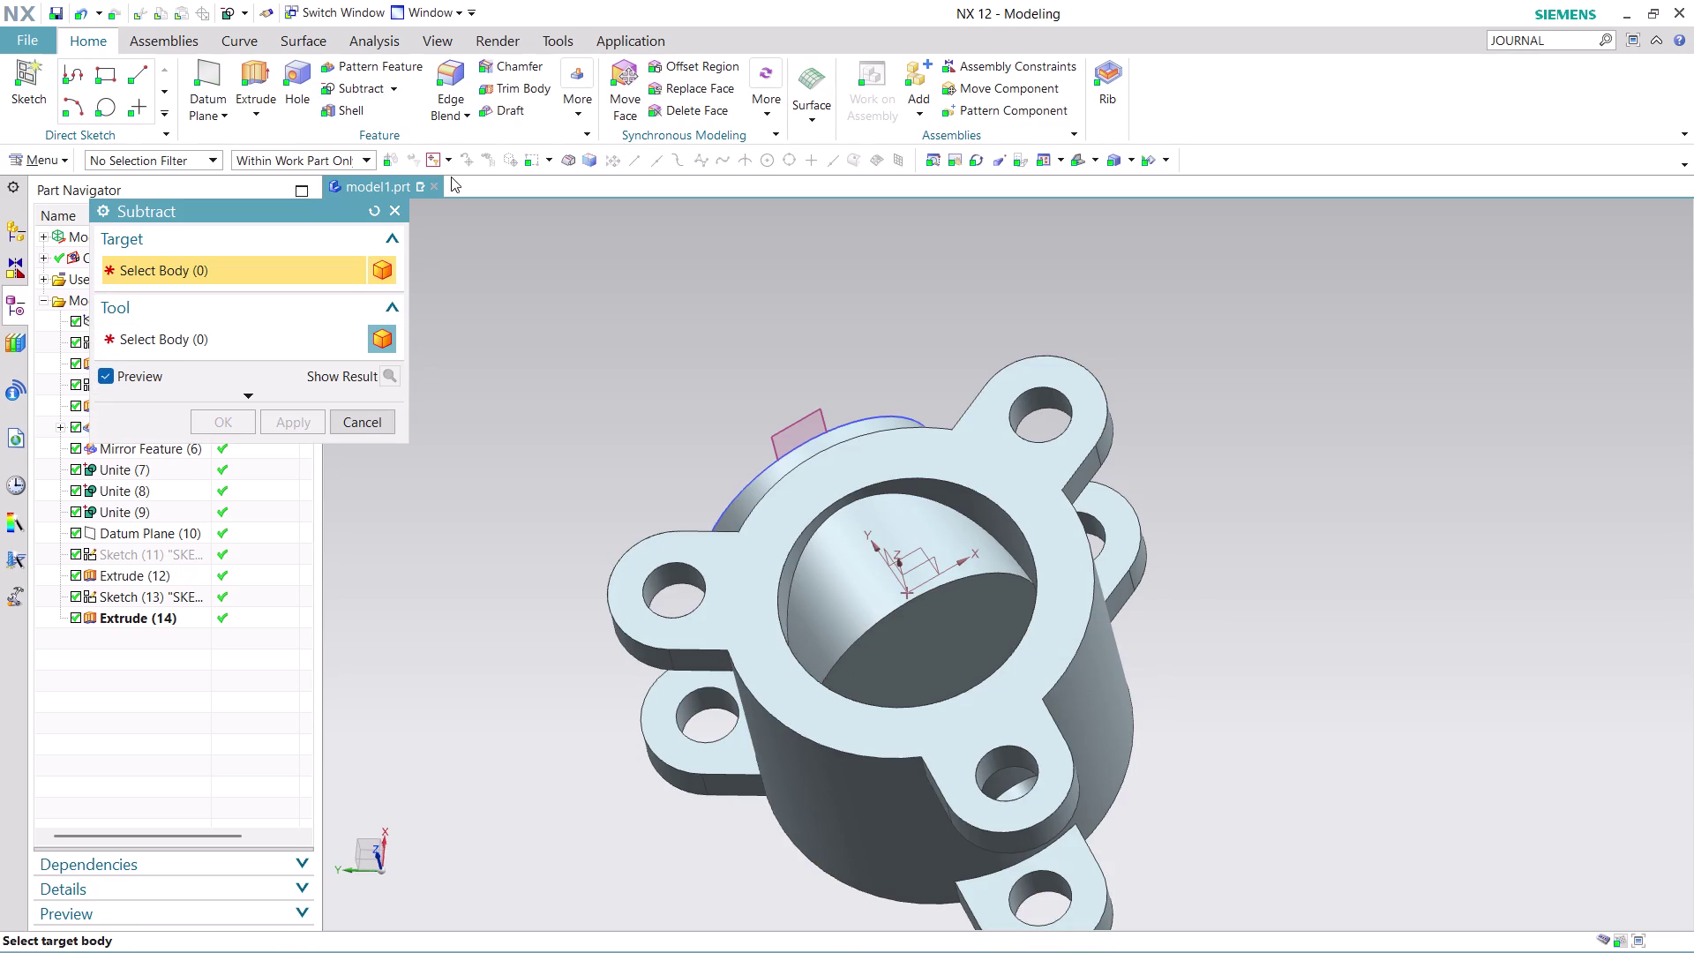
click(394, 84)
click(373, 153)
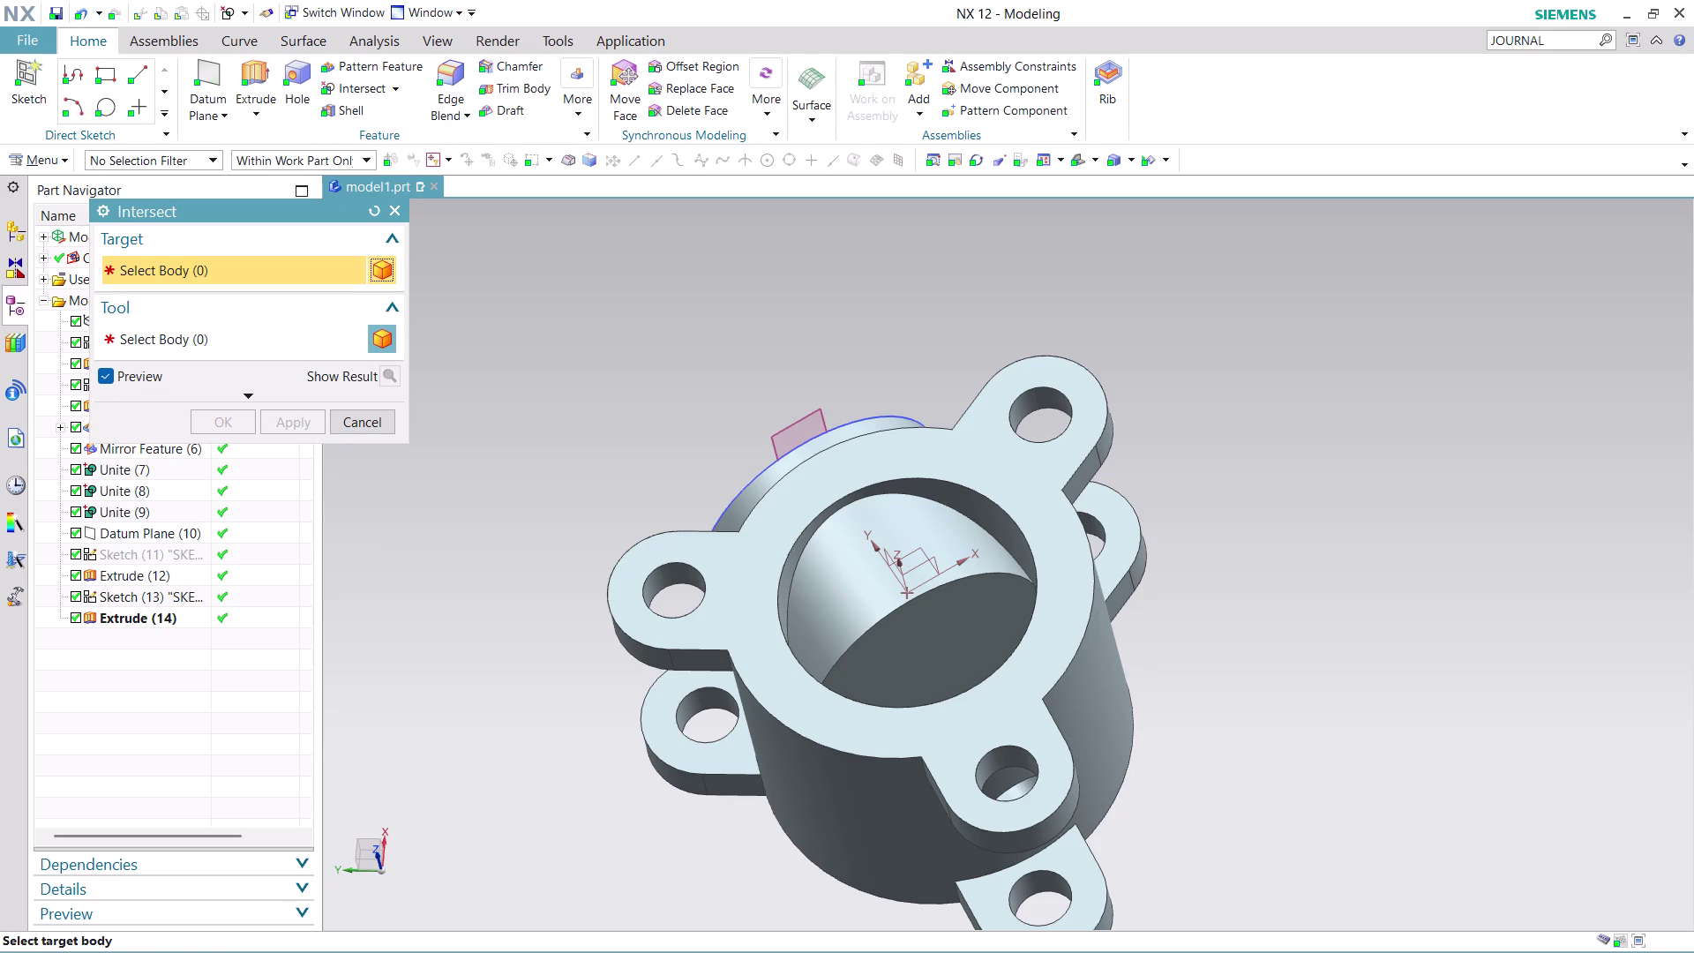
click(903, 582)
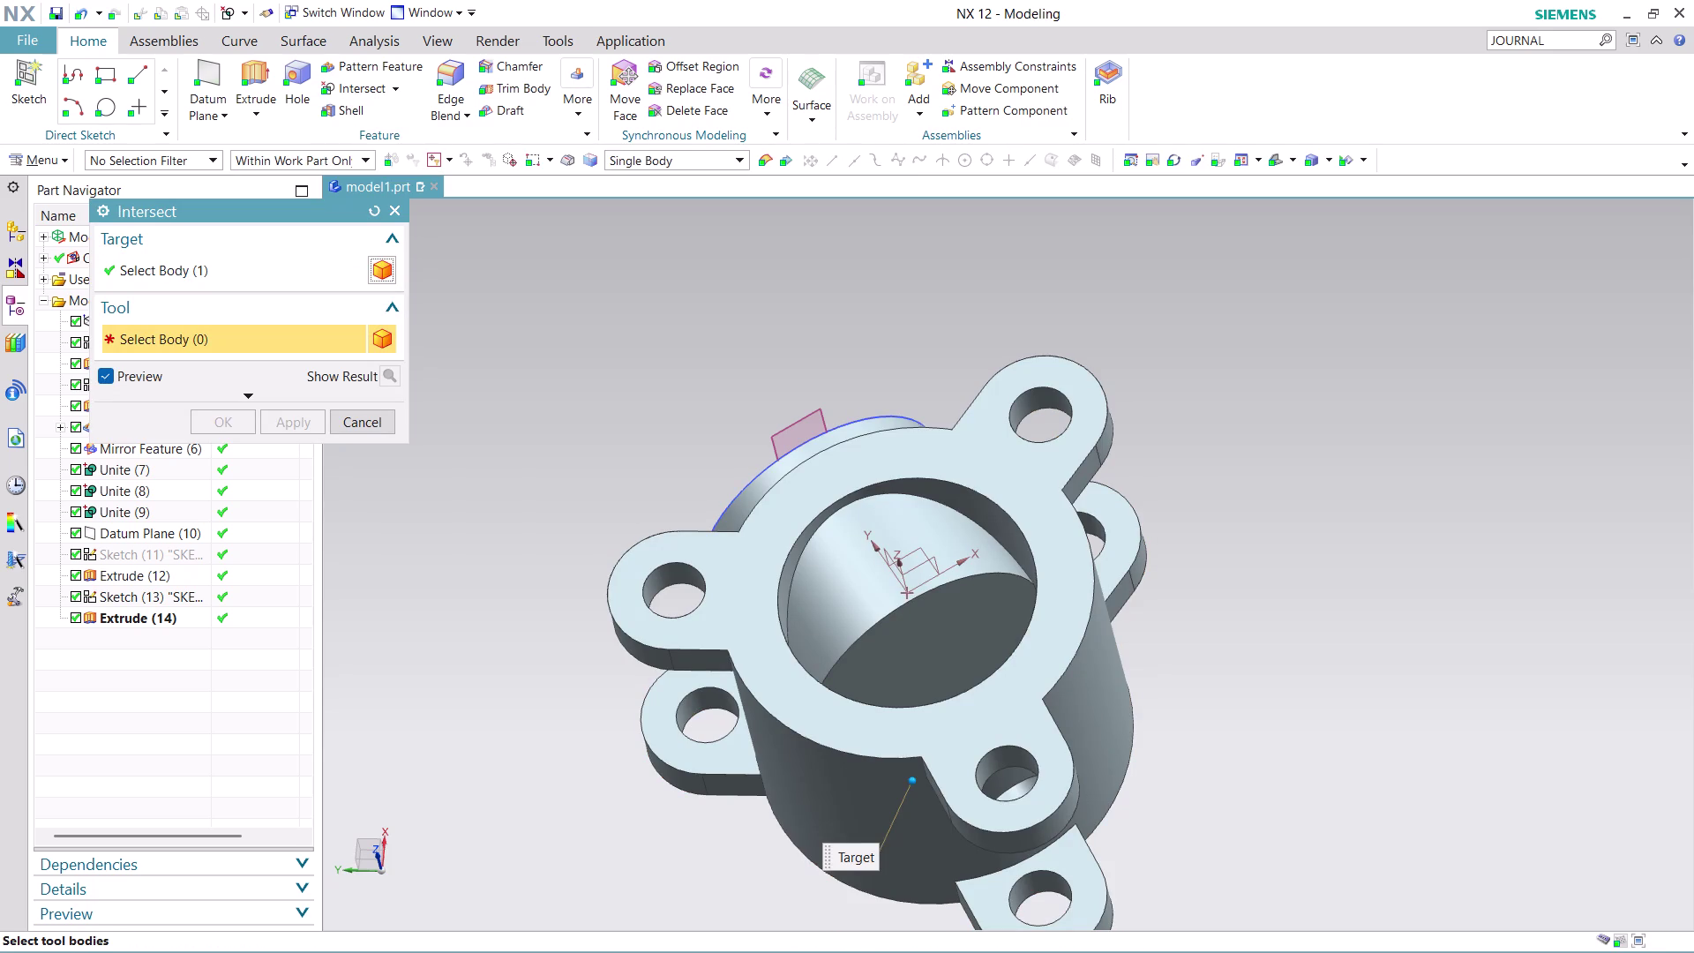
click(848, 596)
click(759, 561)
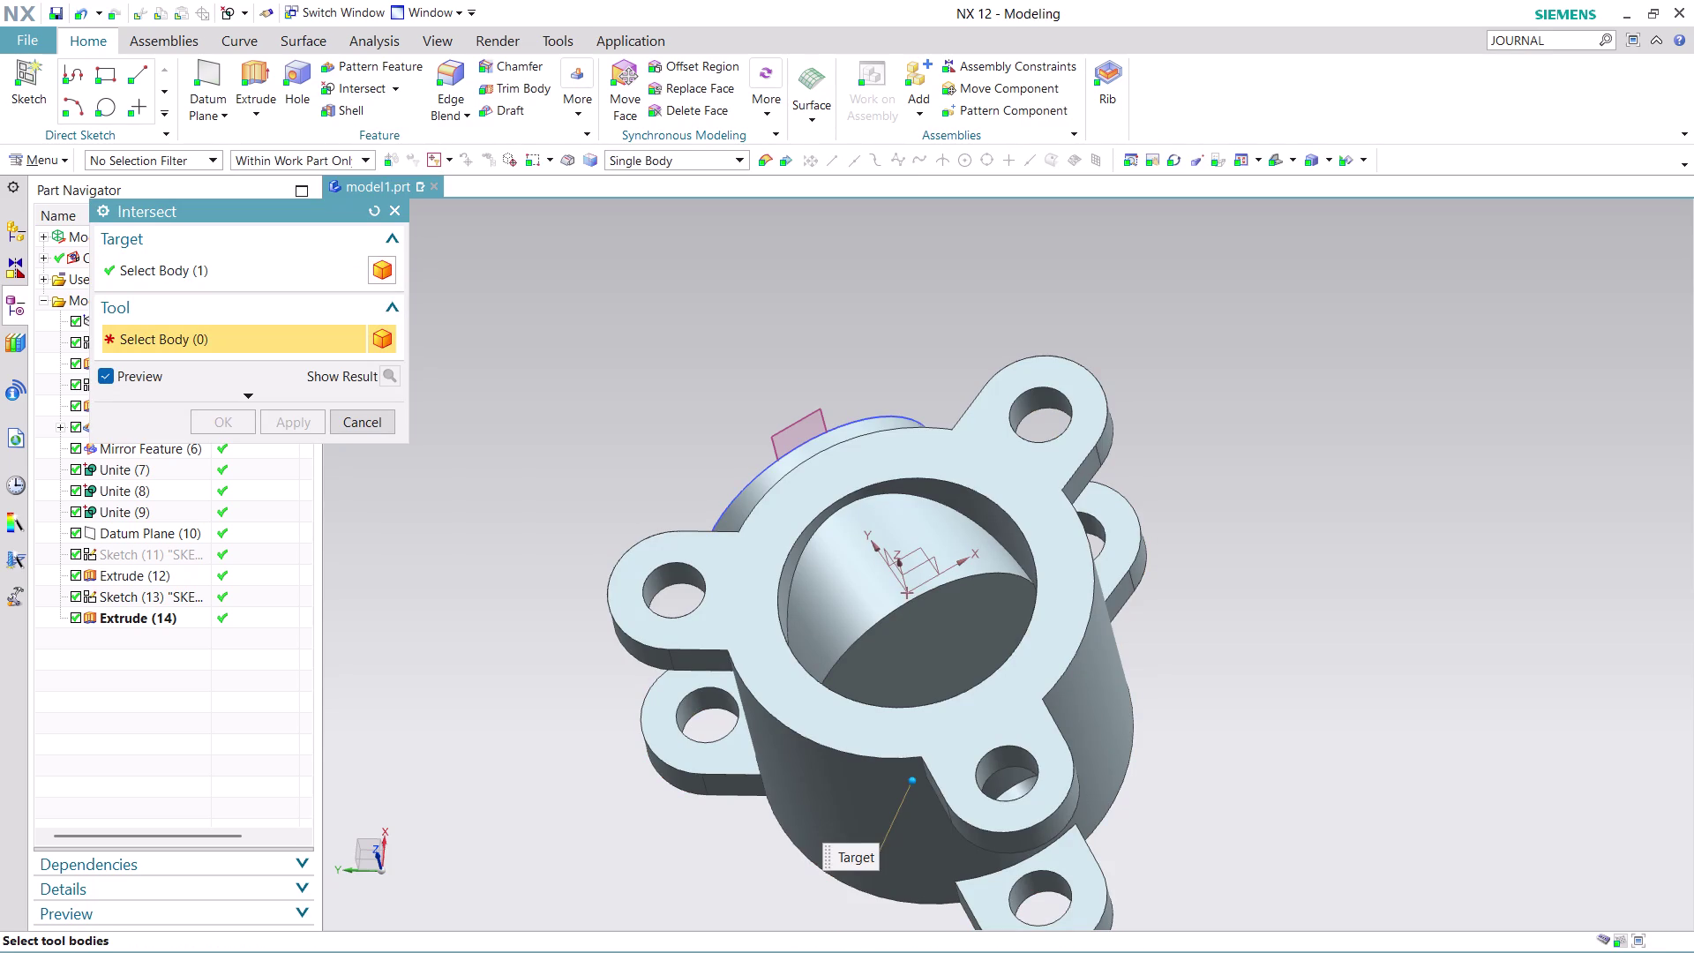
click(888, 614)
click(383, 423)
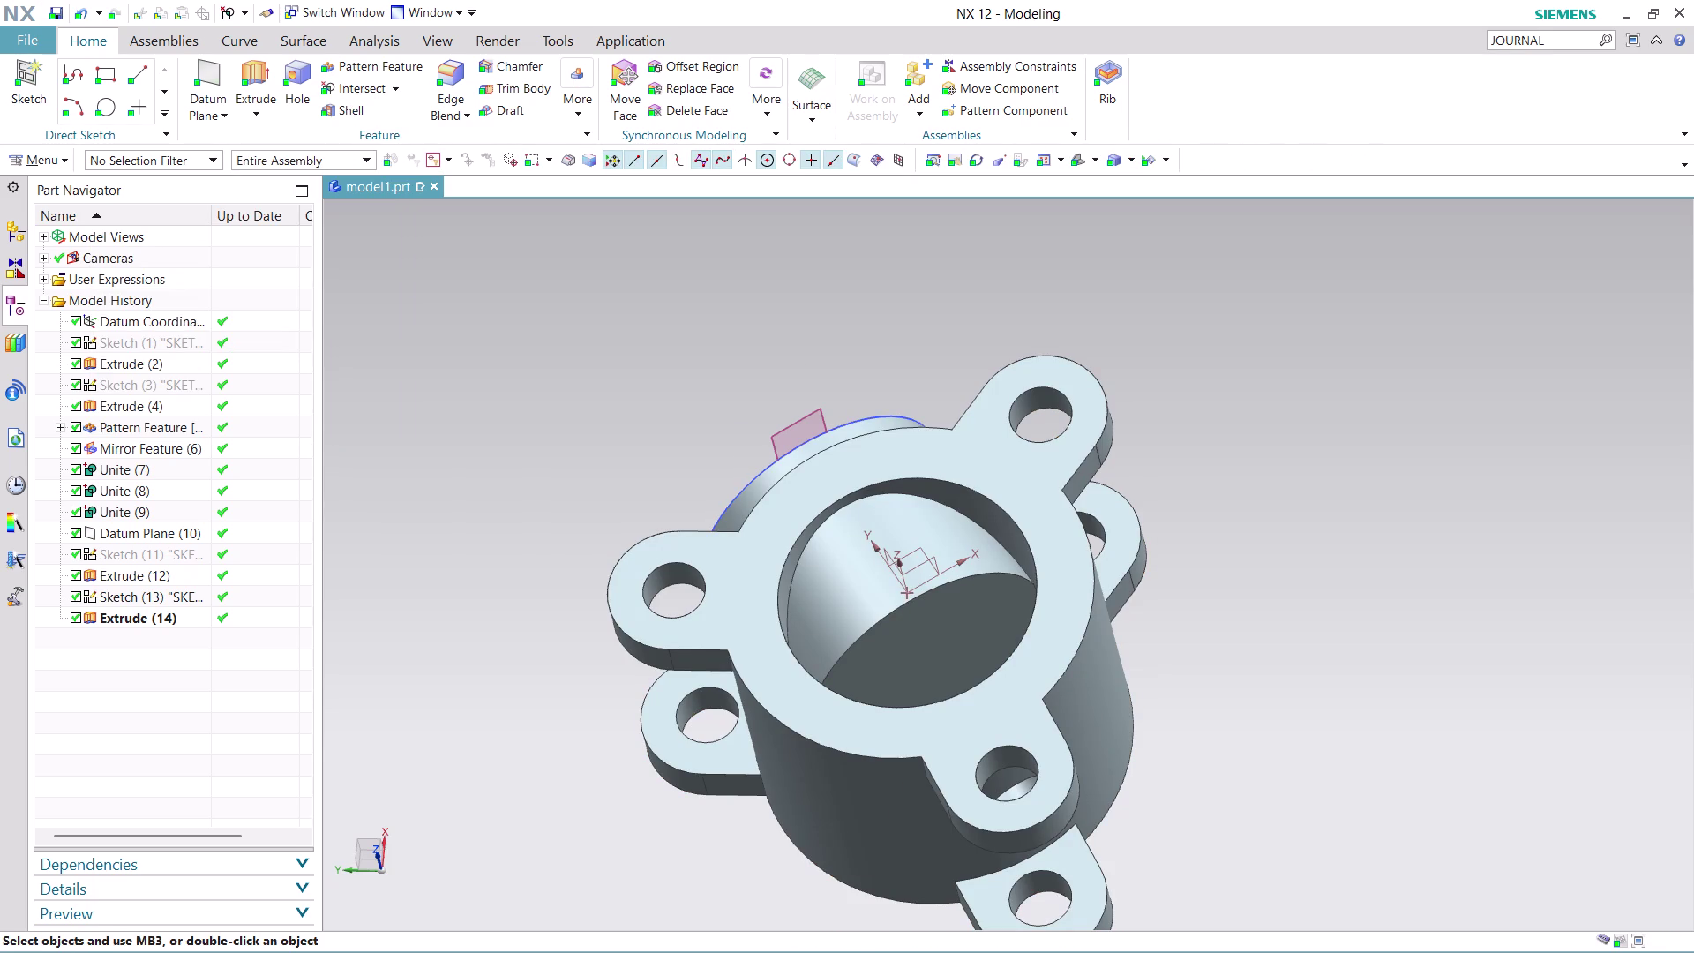
key(ctrl+z)
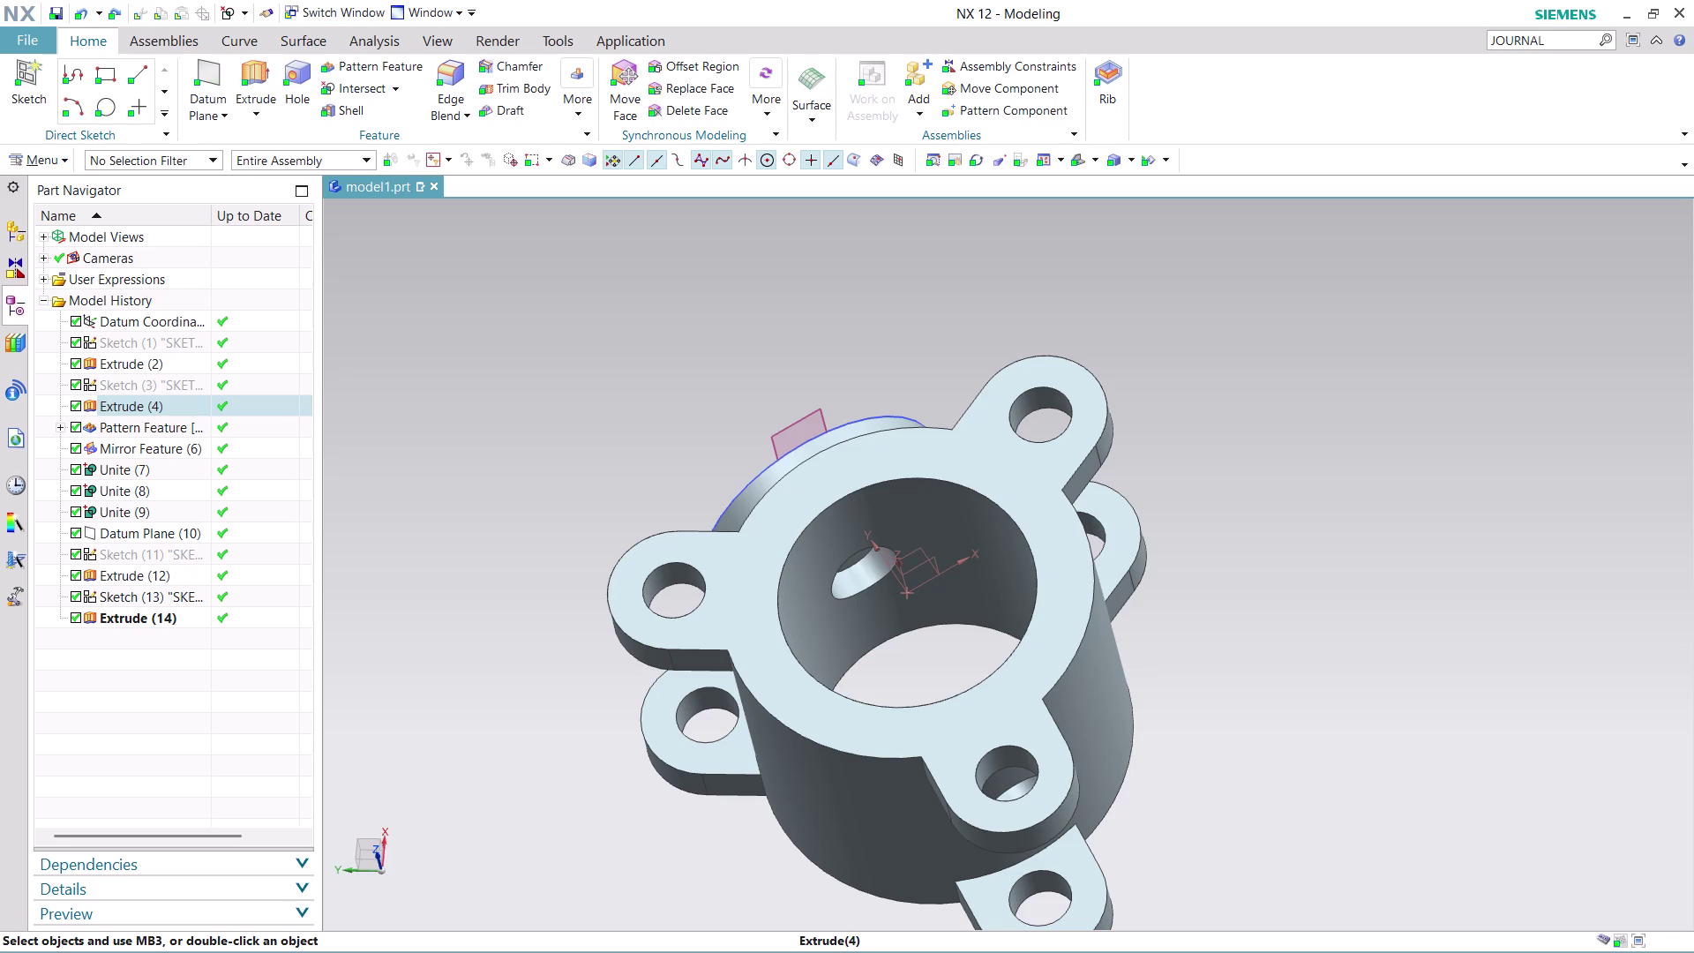
middle_drag(1226, 519, 735, 472)
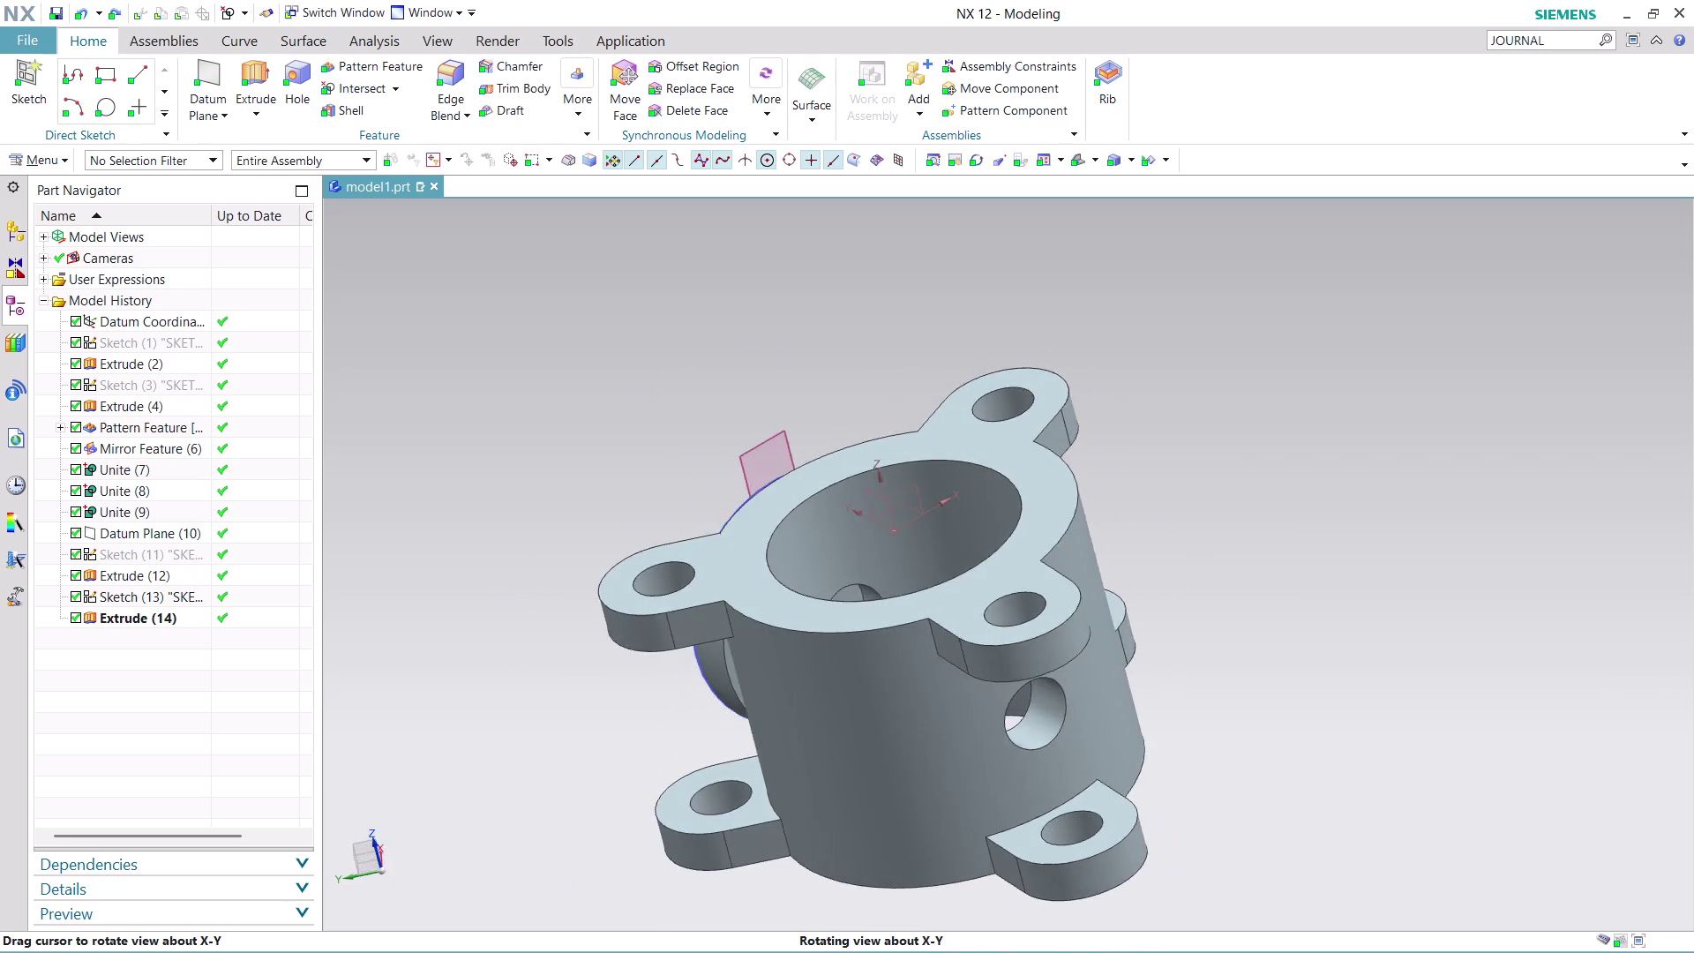
Orbit and zoom the housing, viewing it from the side and into the bore from below.
middle_drag(735, 472, 845, 514)
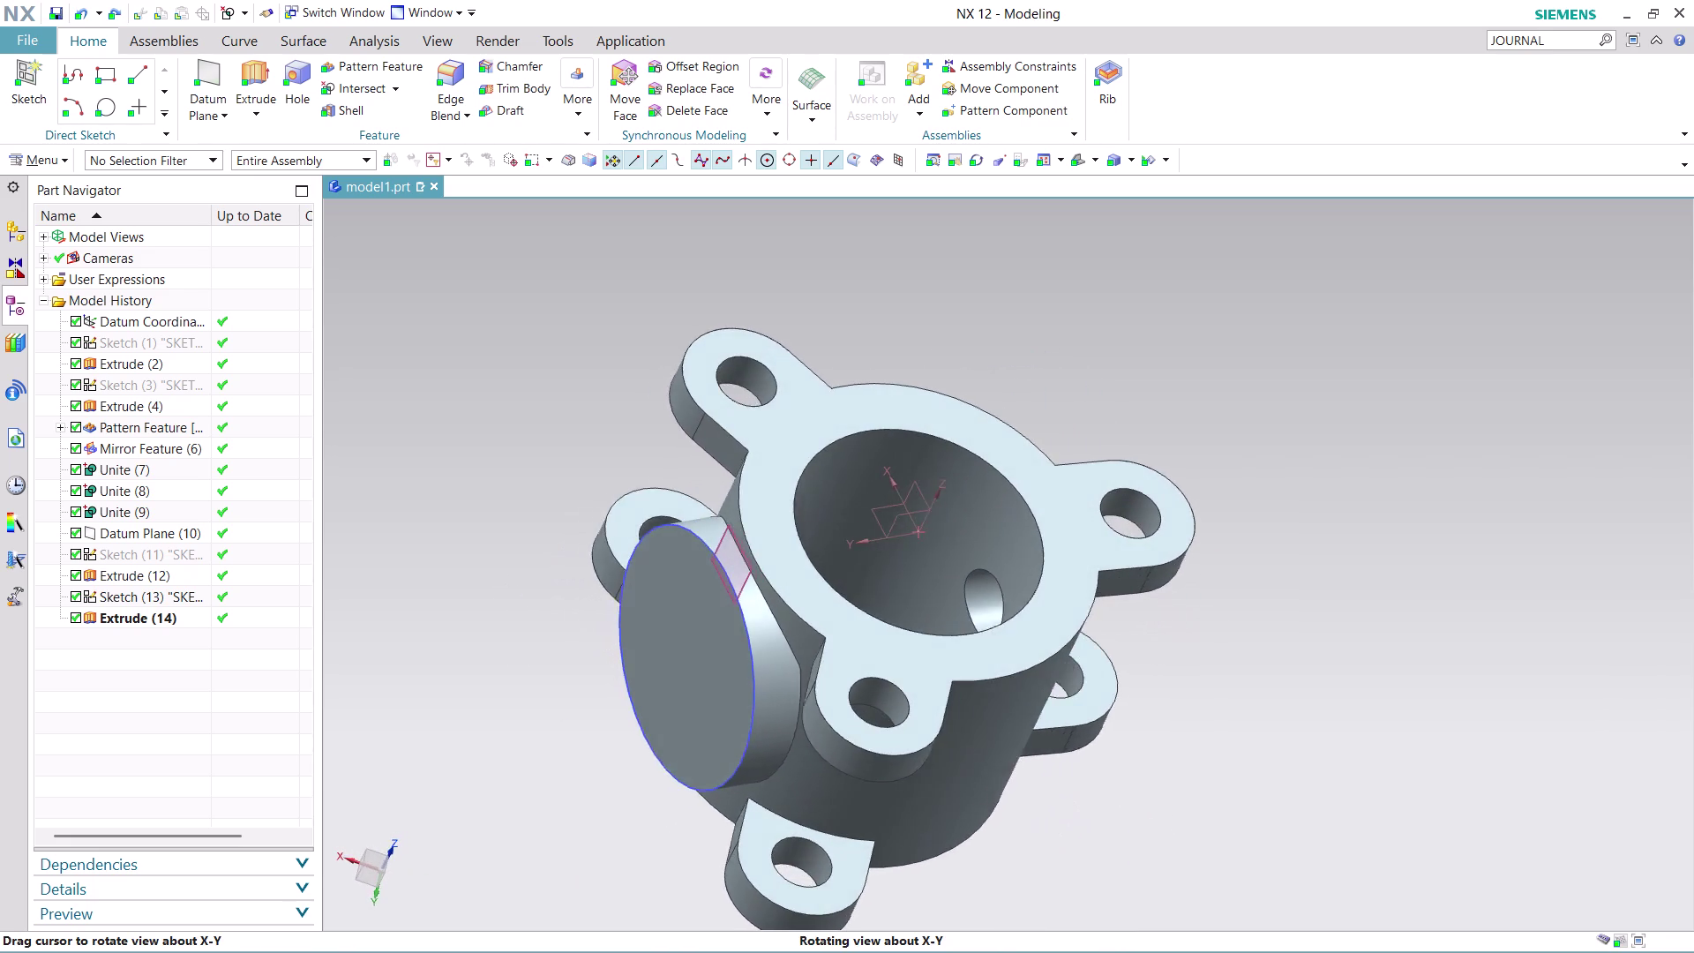
middle_drag(844, 513, 807, 507)
middle_click(807, 506)
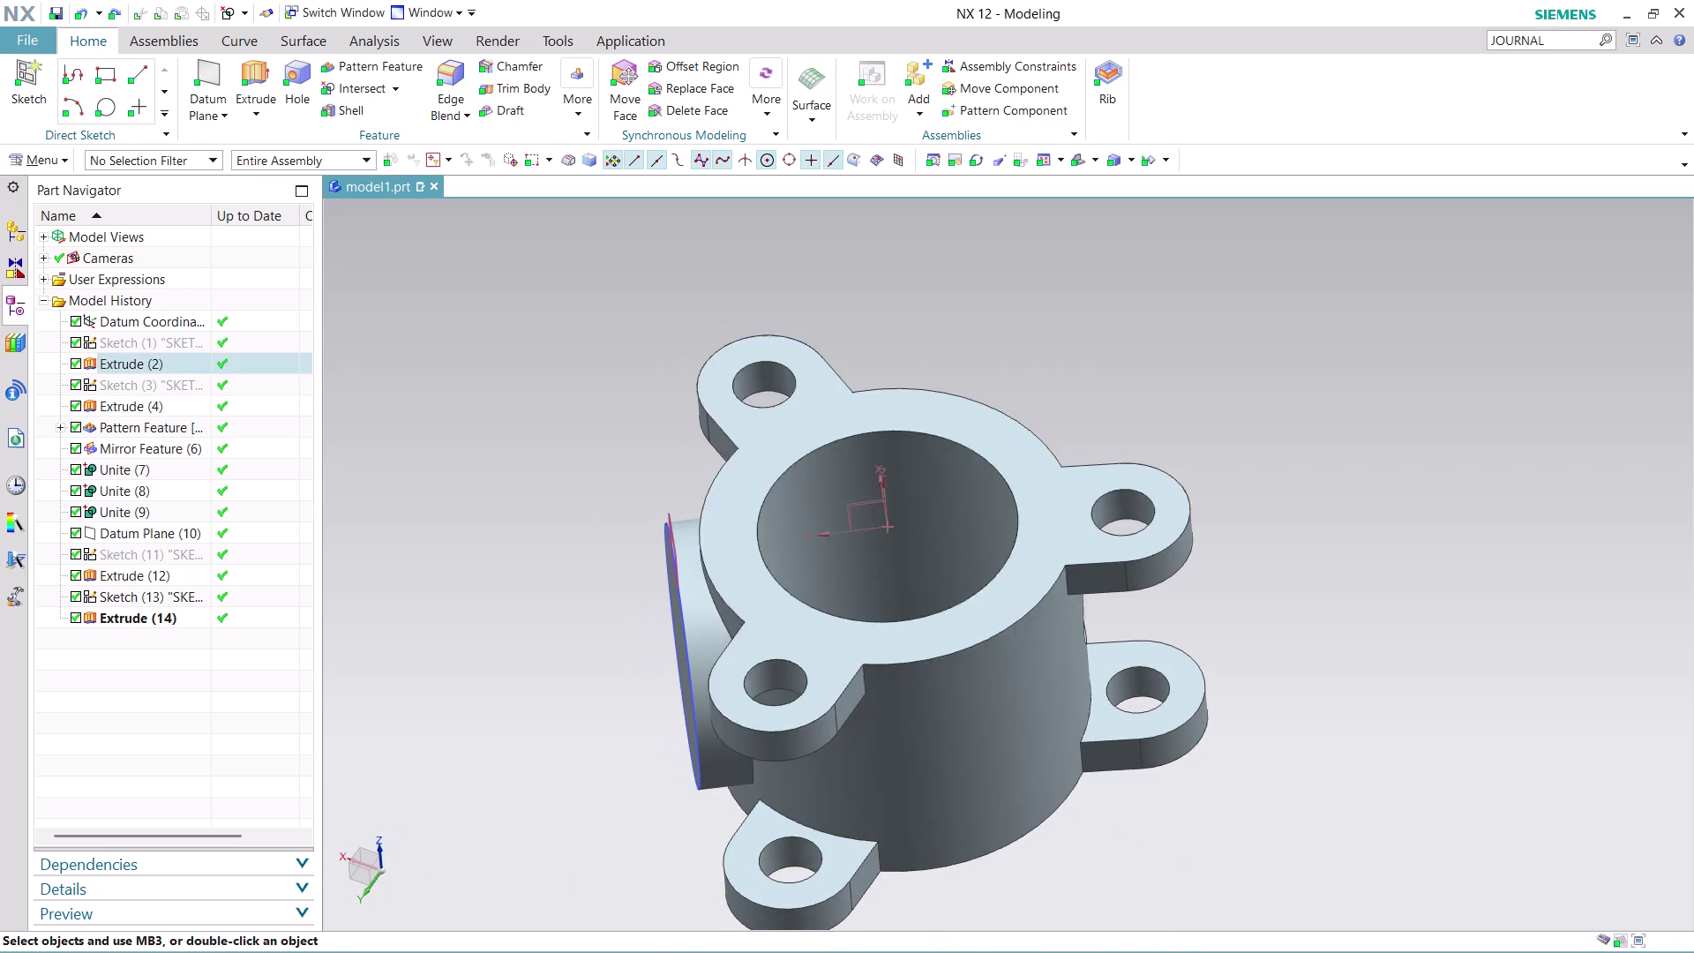
scroll(up, 3)
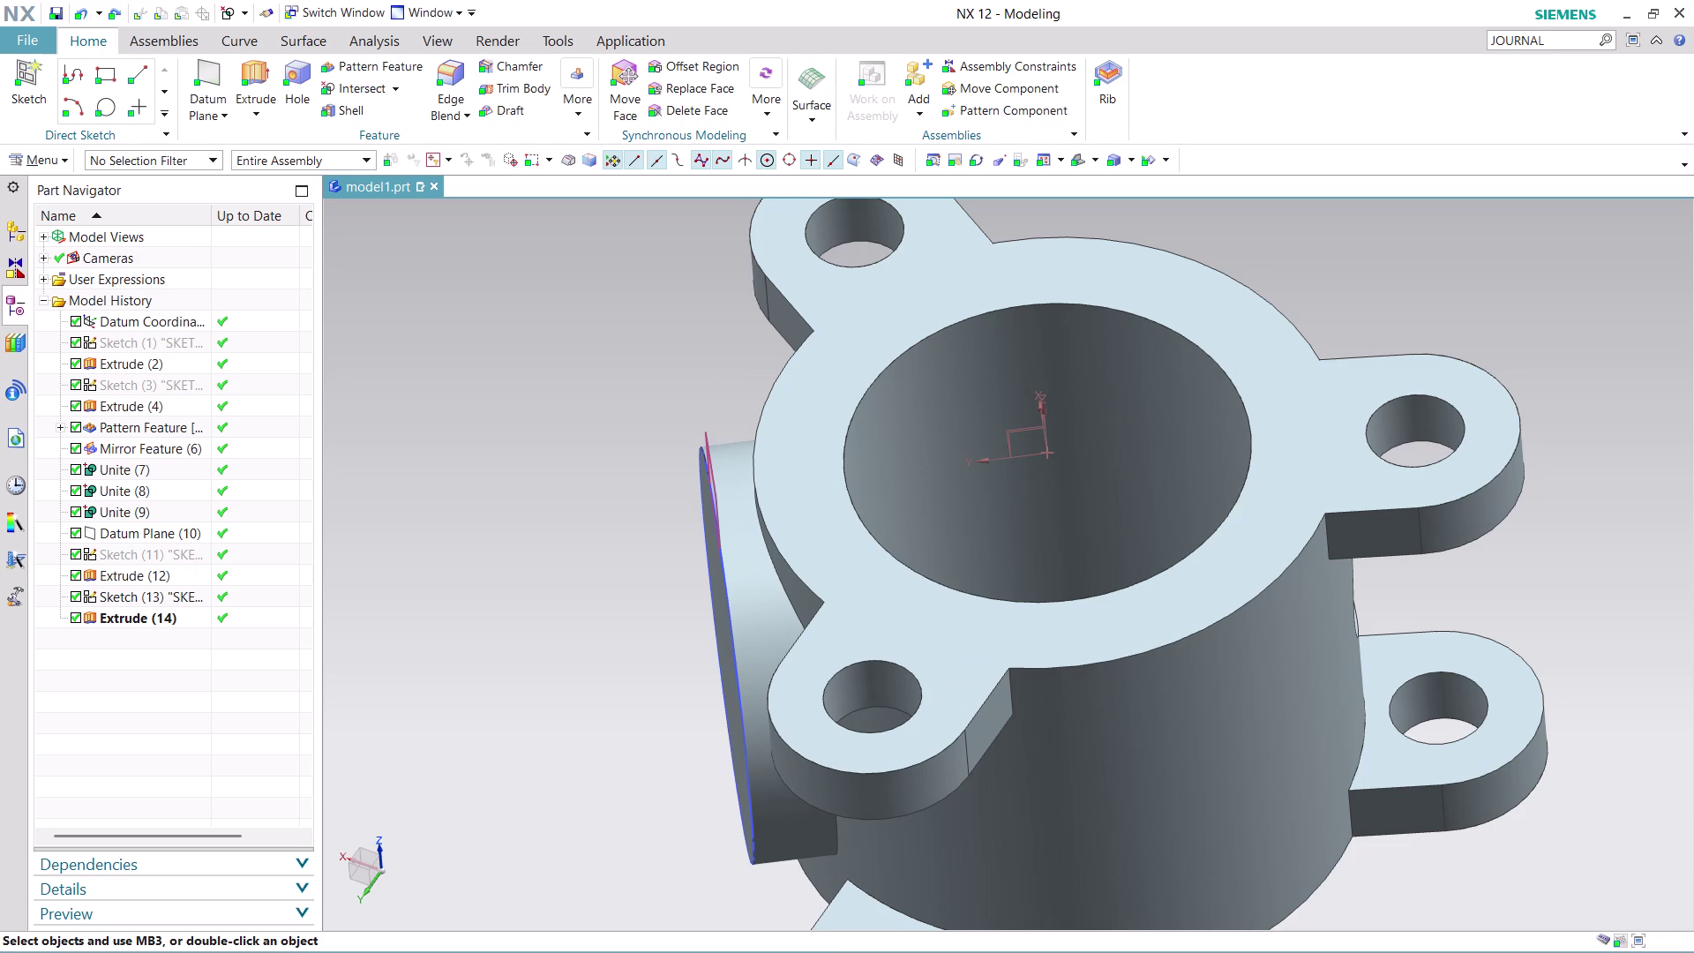
middle_drag(653, 641, 635, 543)
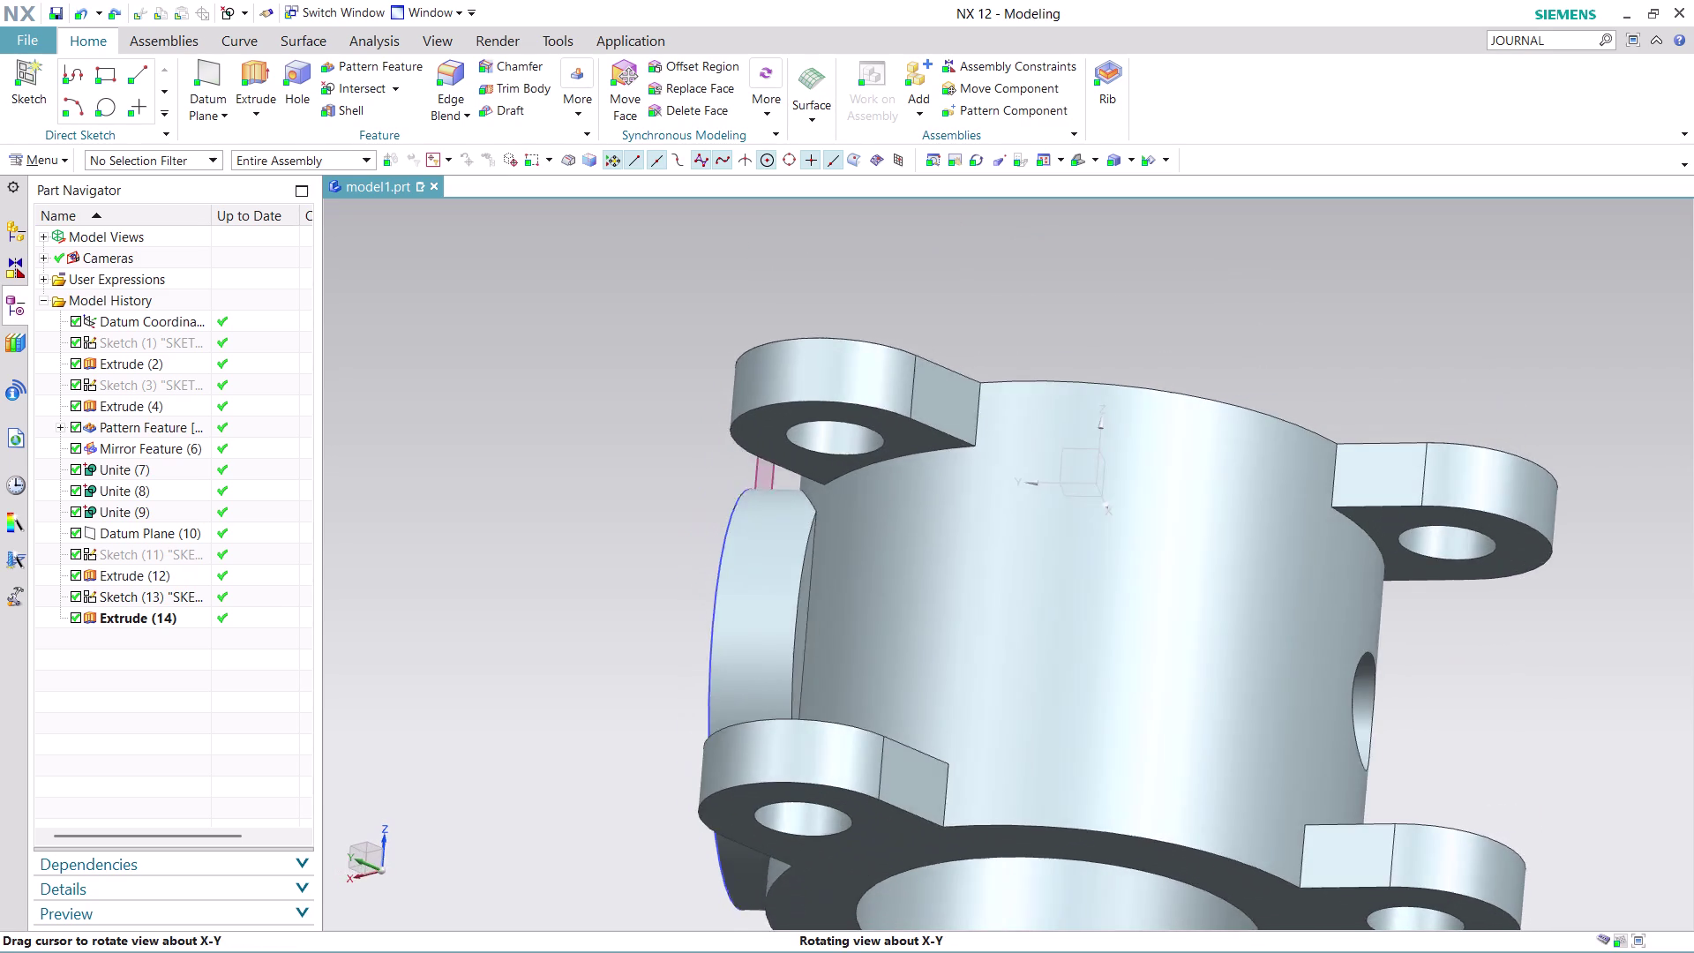
middle_drag(634, 544, 570, 657)
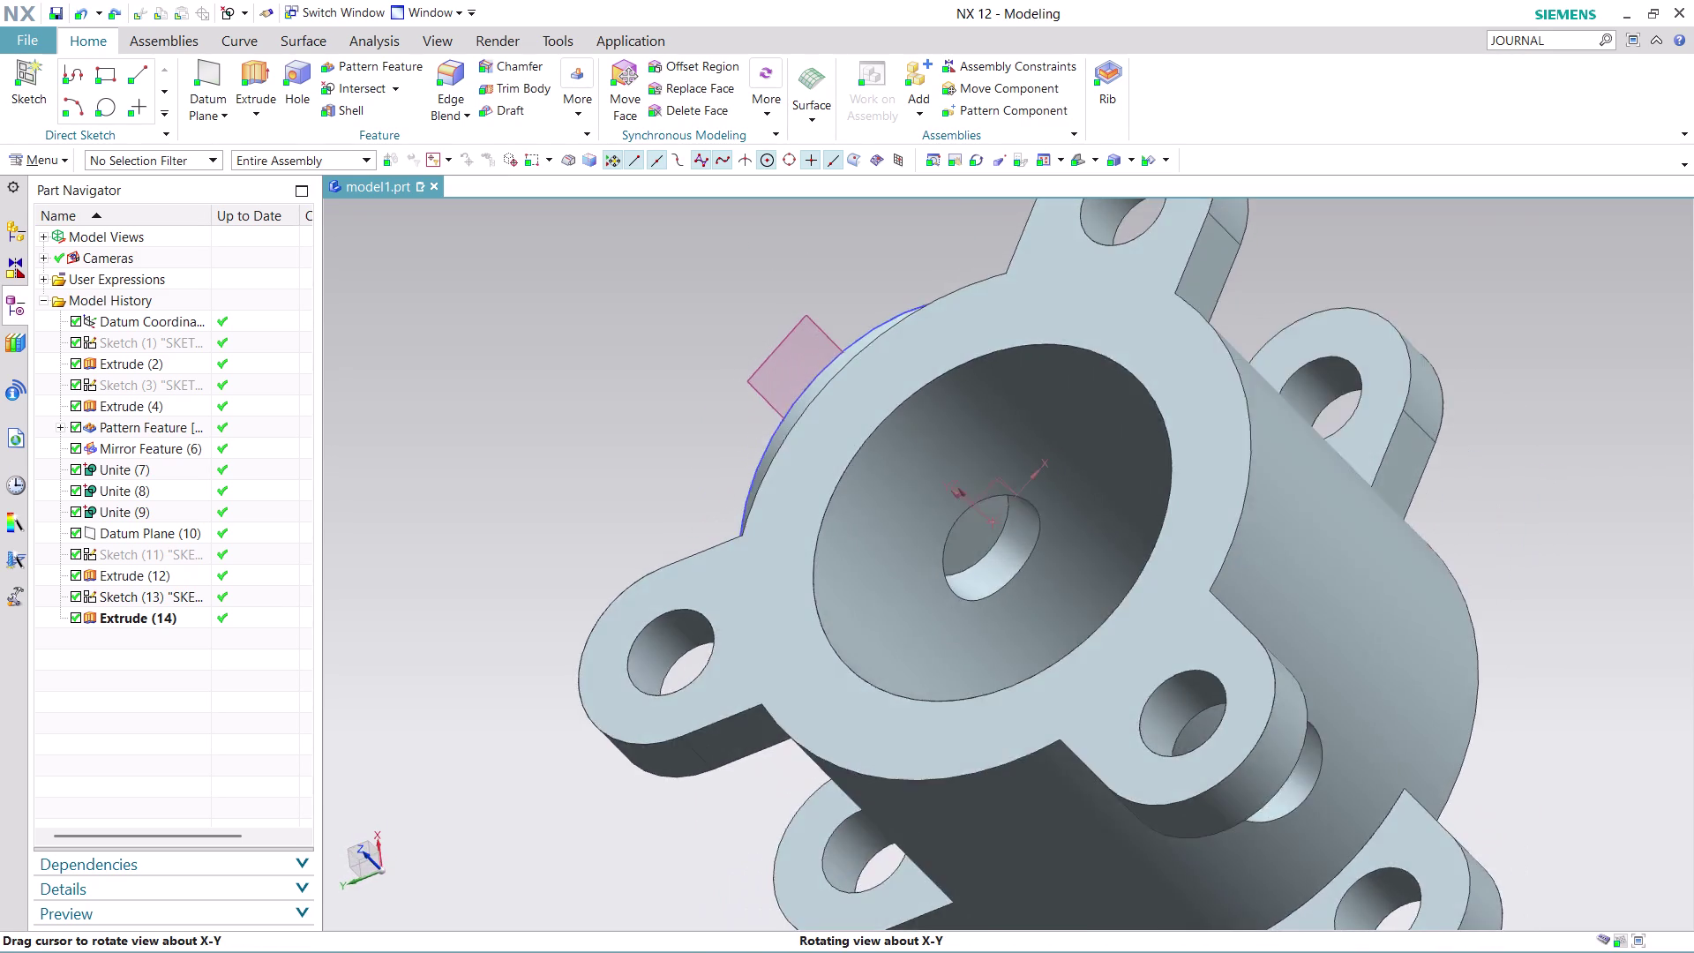
middle_drag(570, 657, 564, 640)
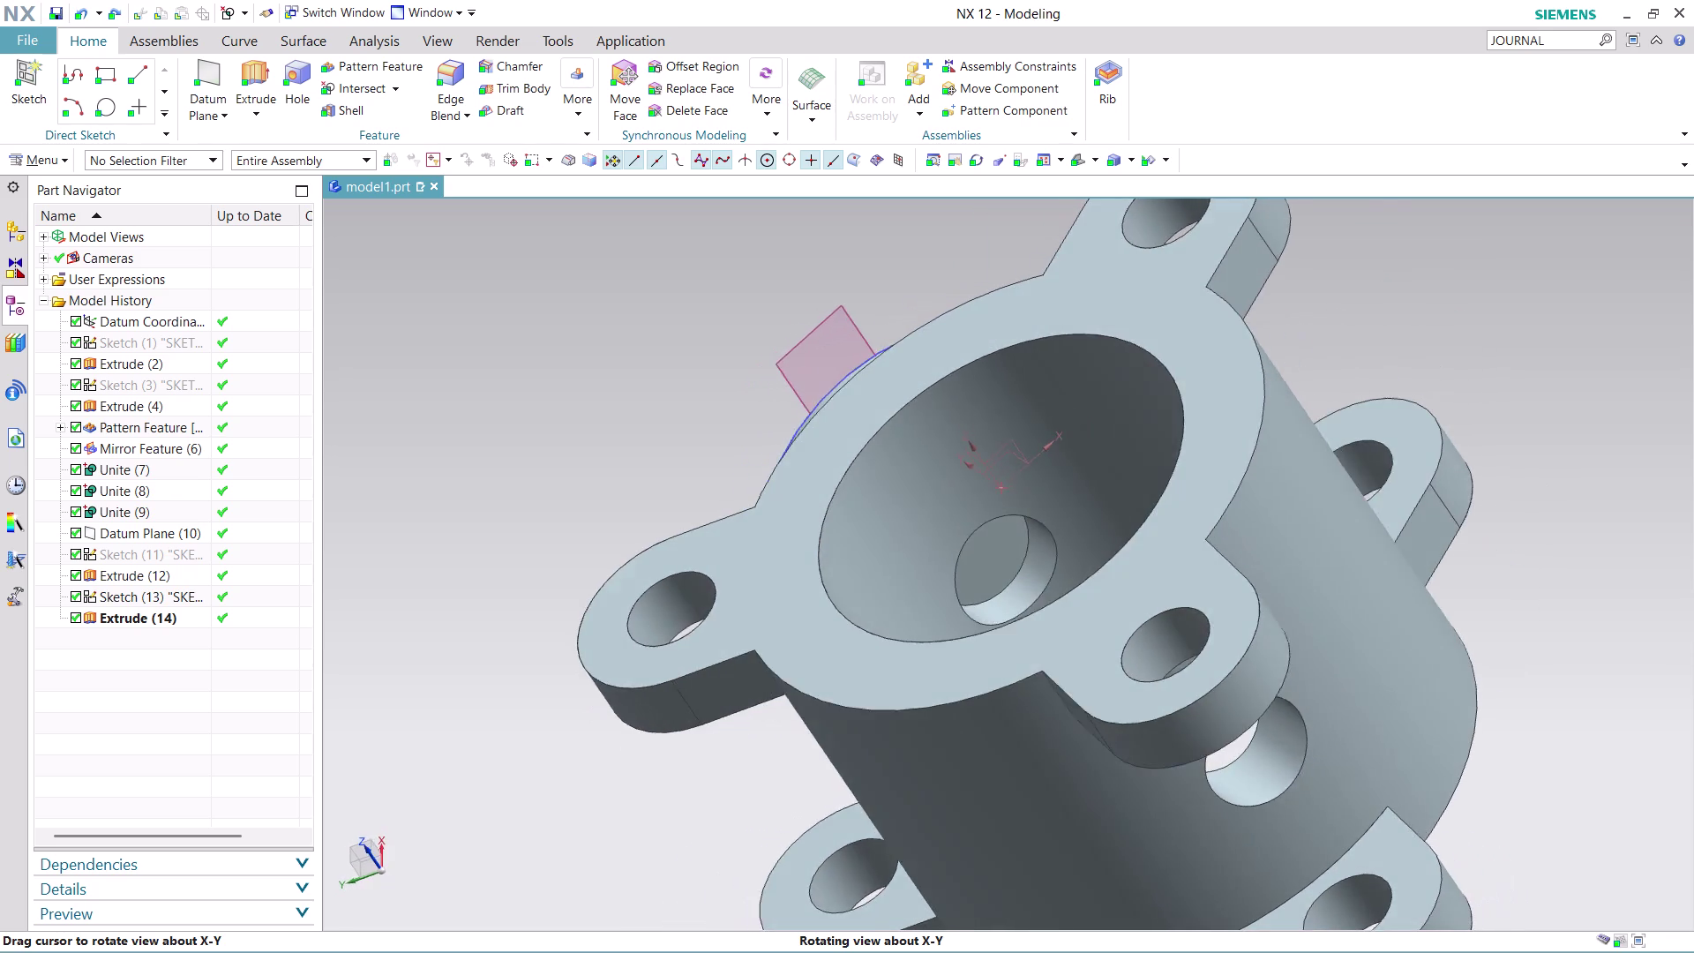
middle_drag(565, 641, 568, 634)
Turn the housing to show the side boss edge-on and bring up Extrude (14)'s options.
middle_drag(690, 615, 776, 578)
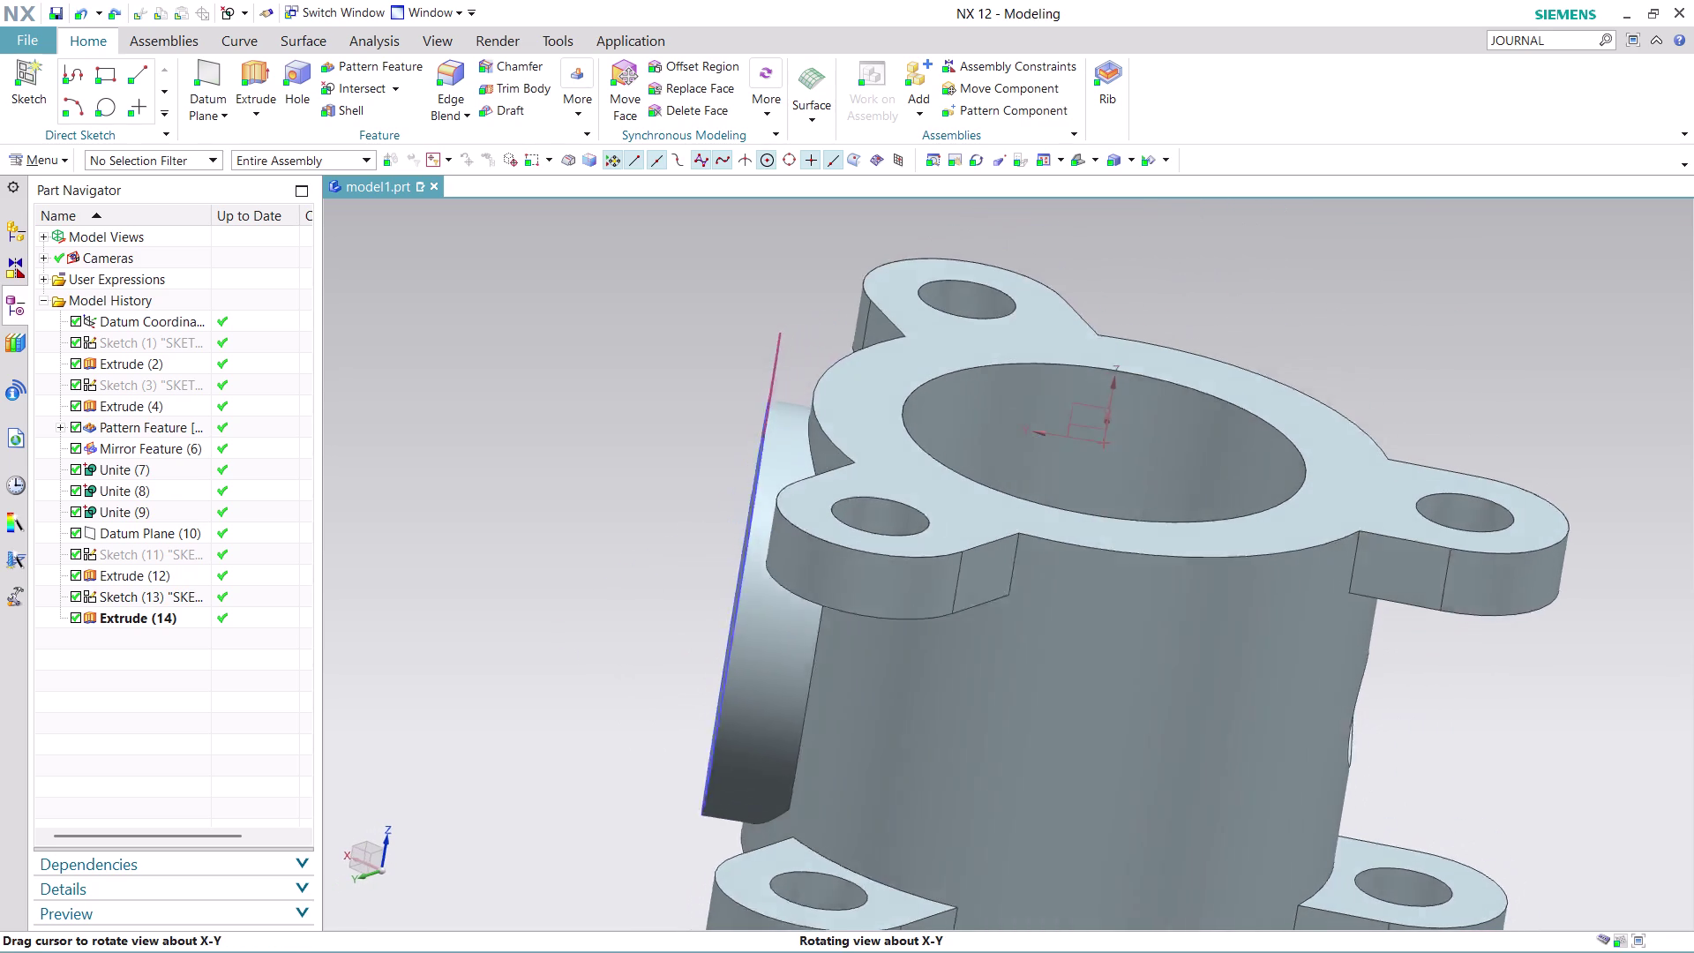
middle_drag(776, 578, 782, 575)
scroll(down, 3)
scroll(up, 3)
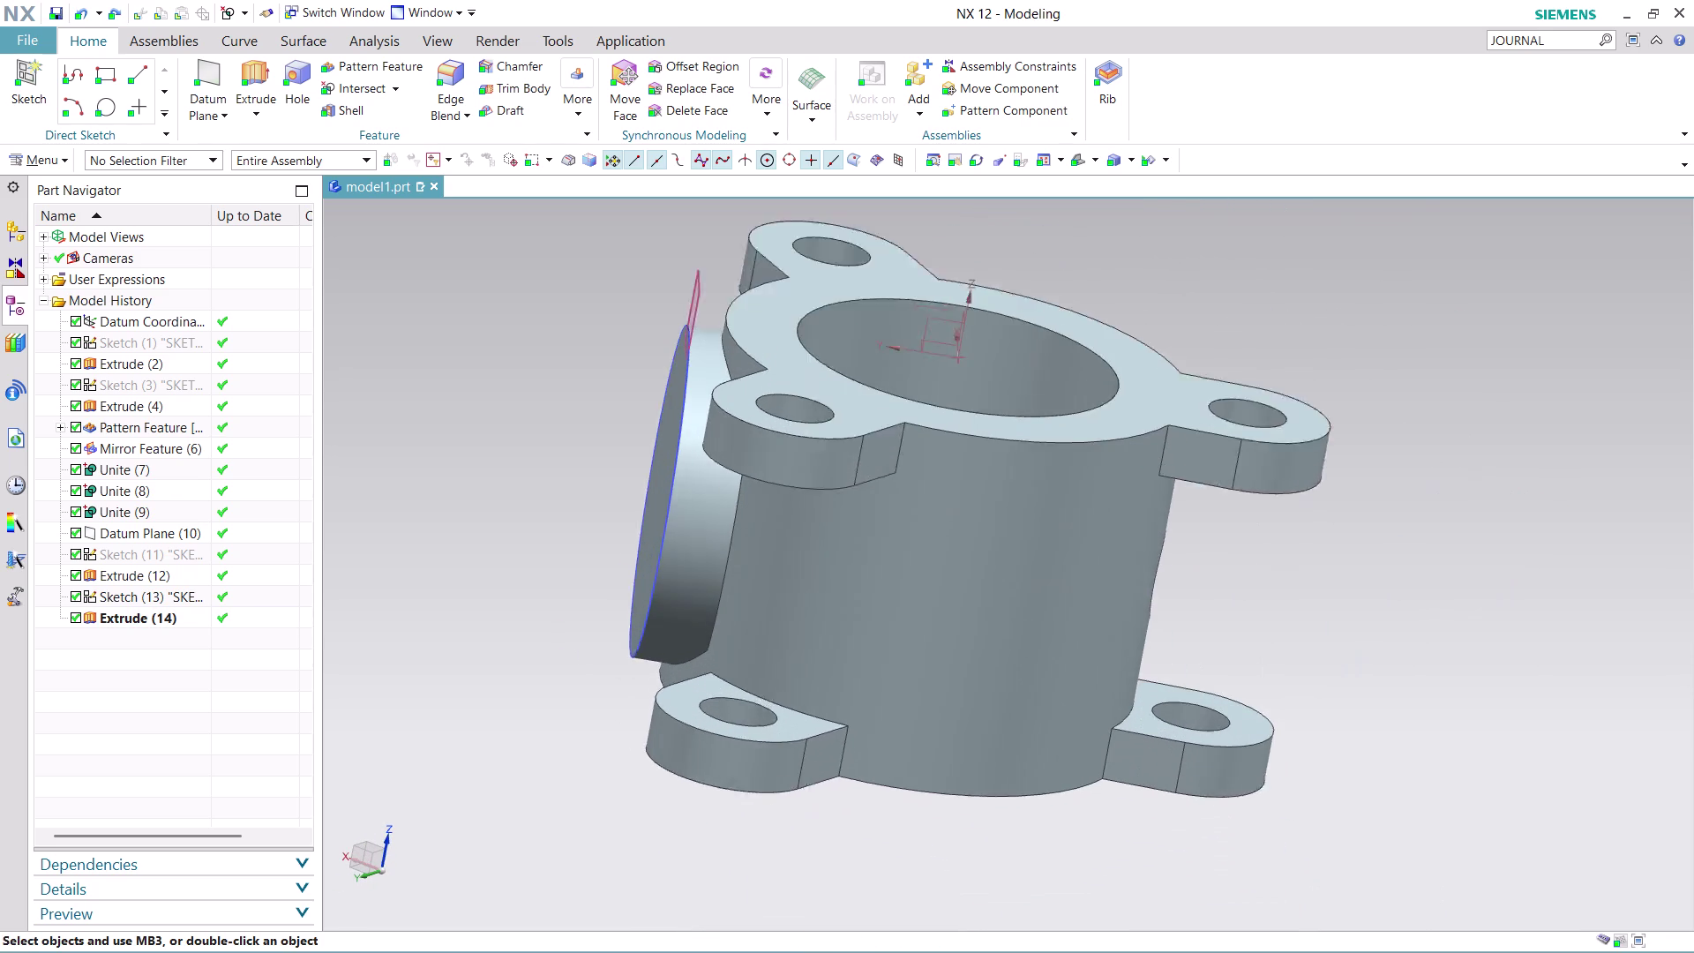
scroll(up, 3)
scroll(down, 3)
middle_drag(979, 835, 972, 829)
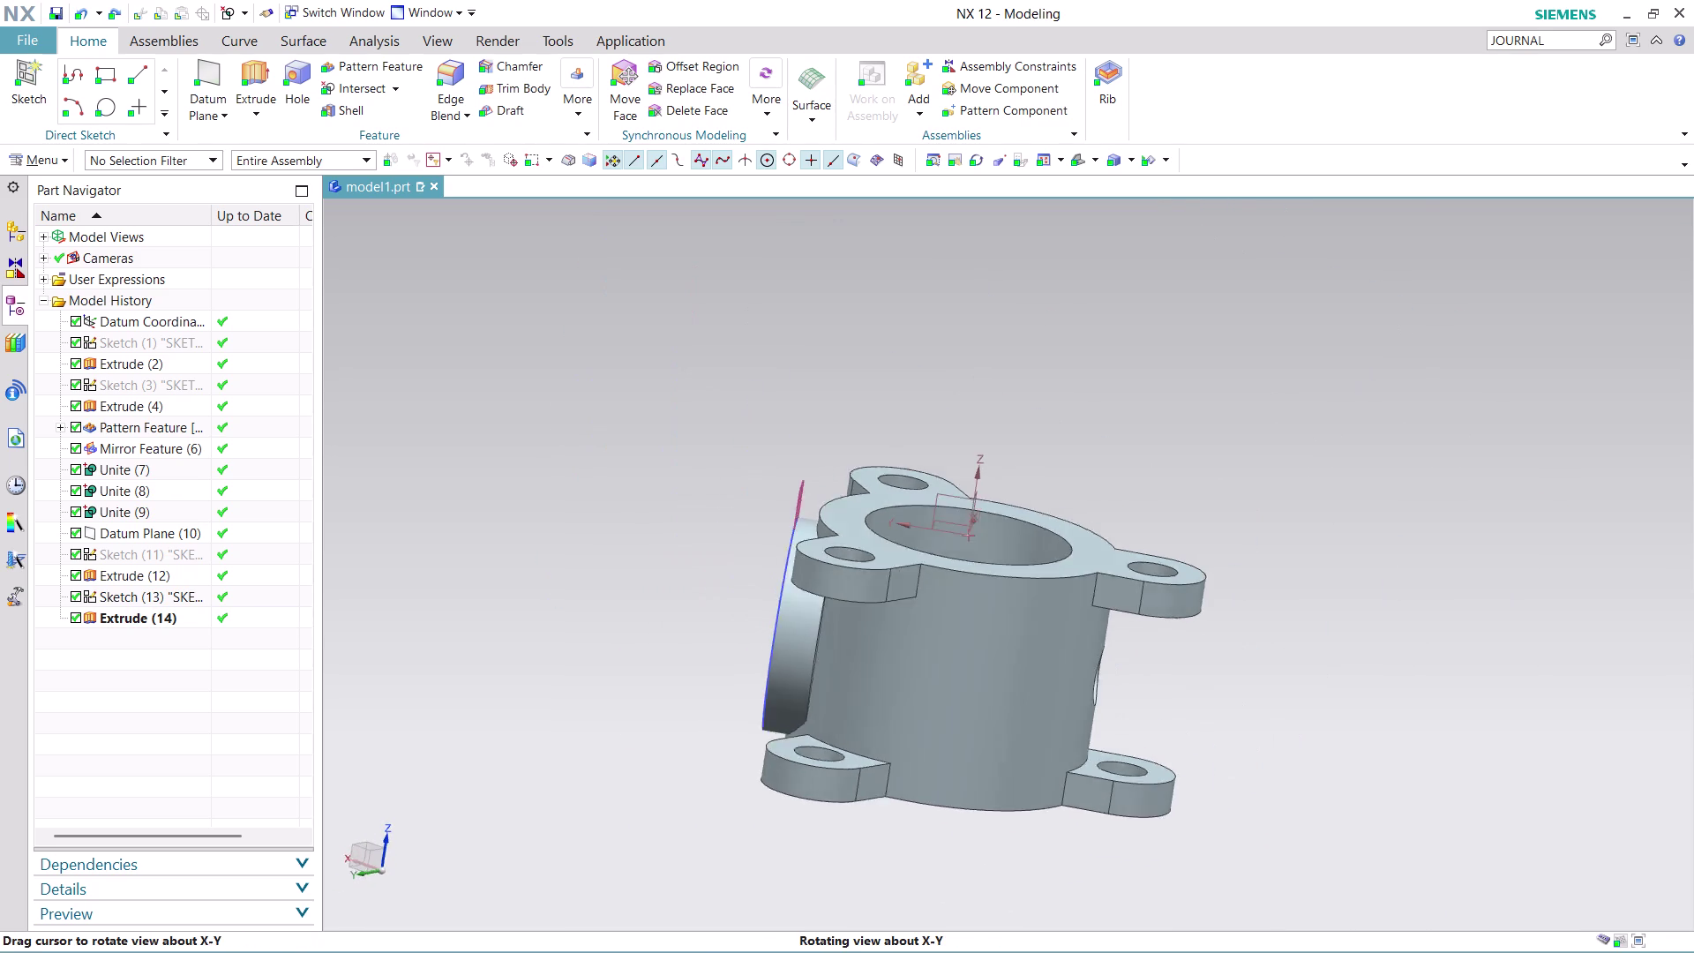
middle_drag(973, 830, 982, 794)
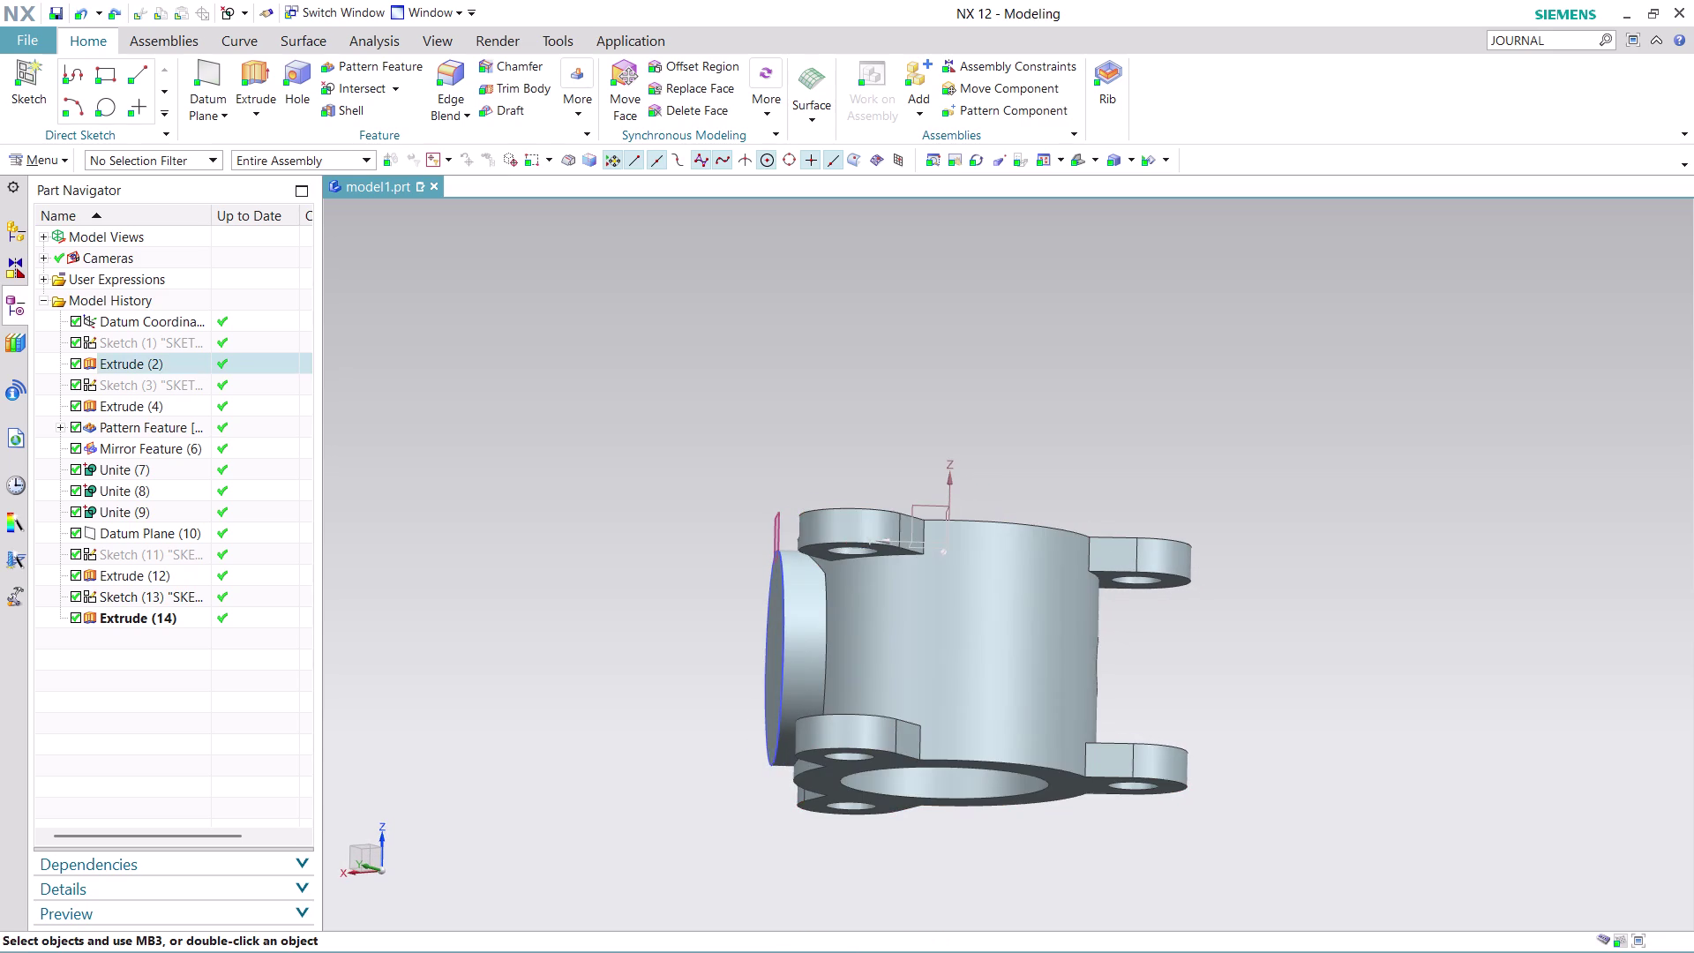
right_click(156, 621)
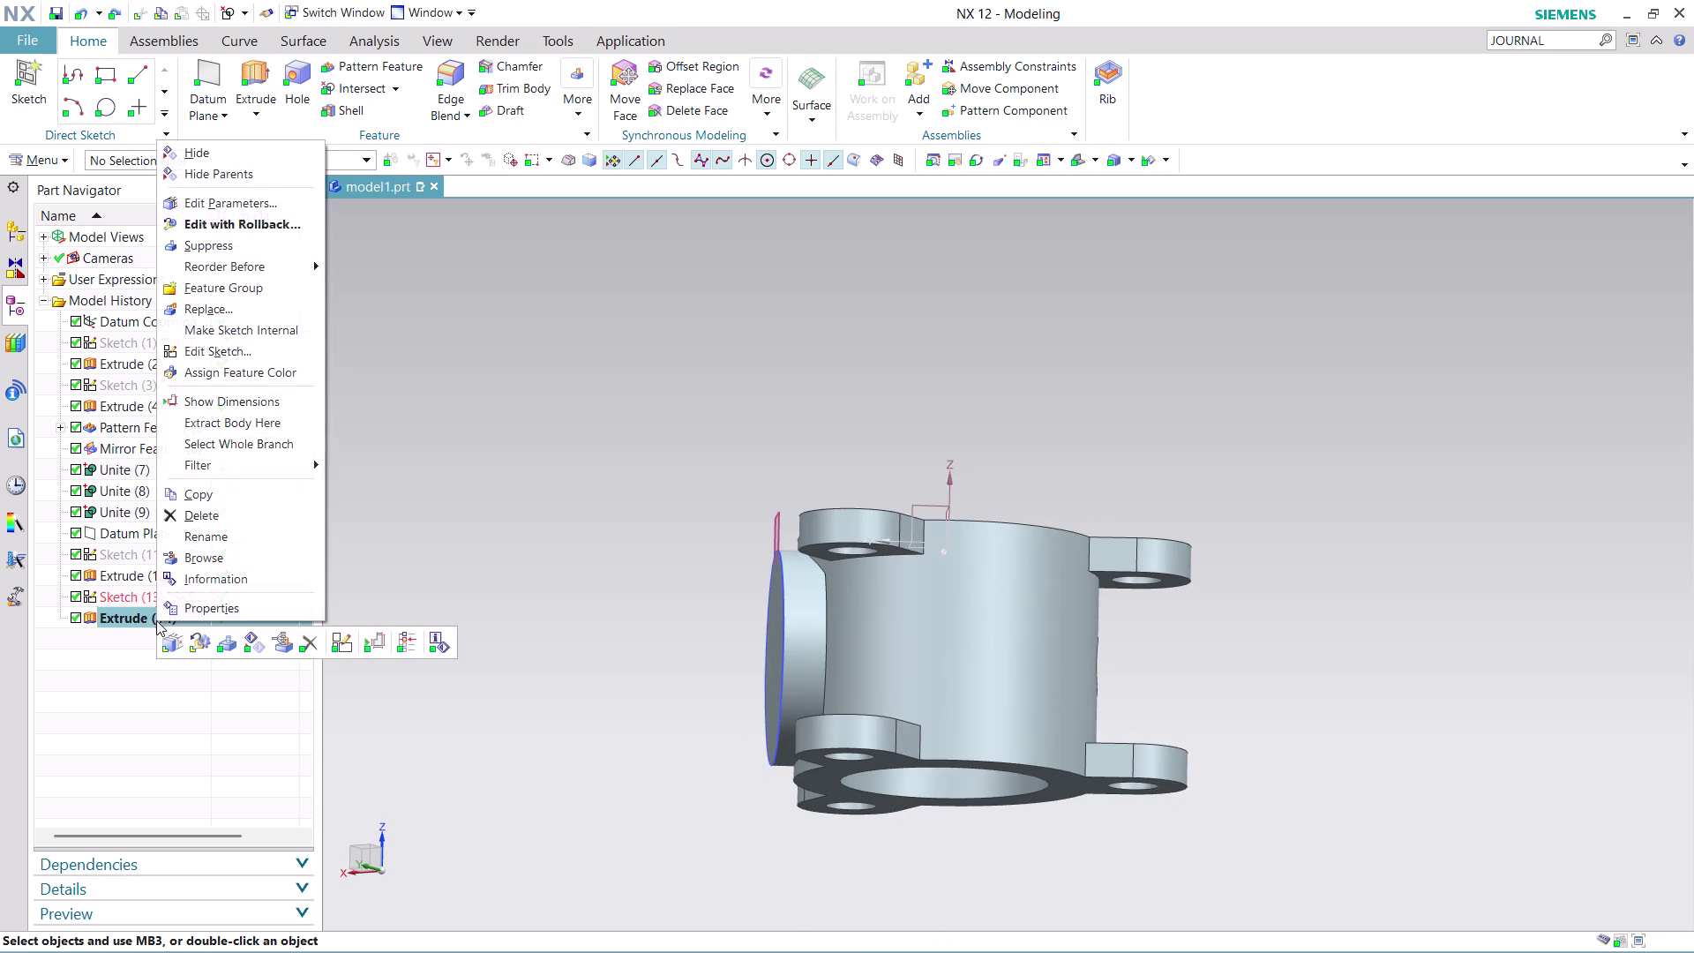
Edit Extrude (14) with rollback, correcting a mistyped value to a 60 mm End Distance.
click(250, 216)
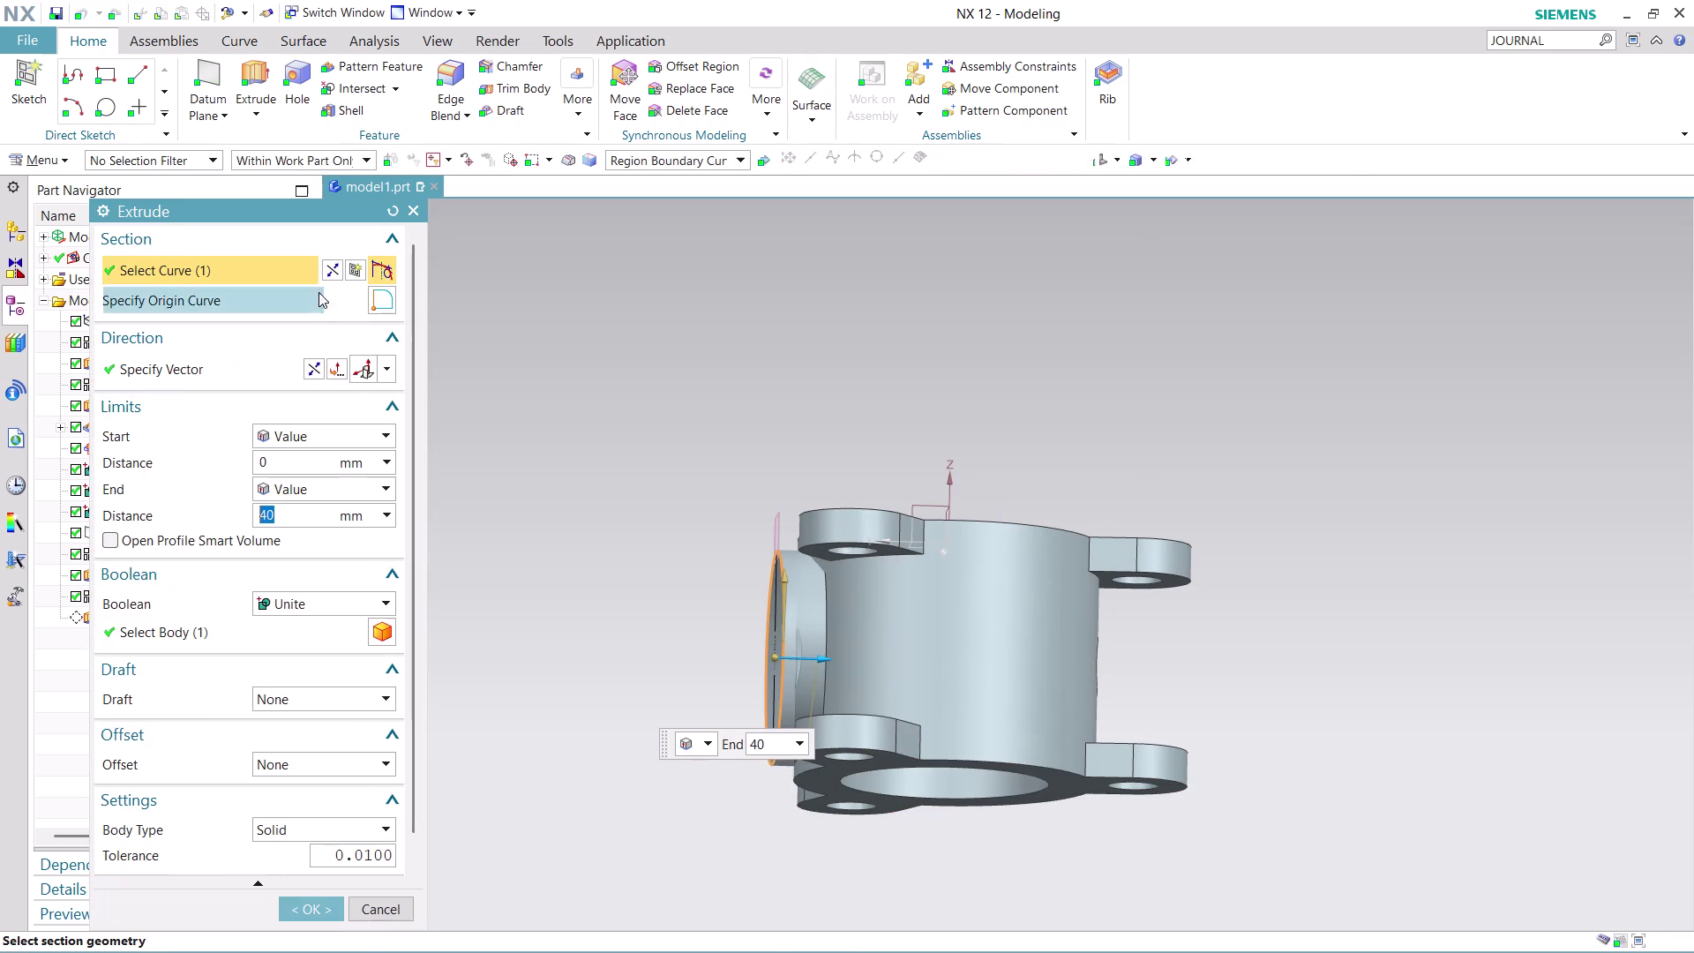
text(5)
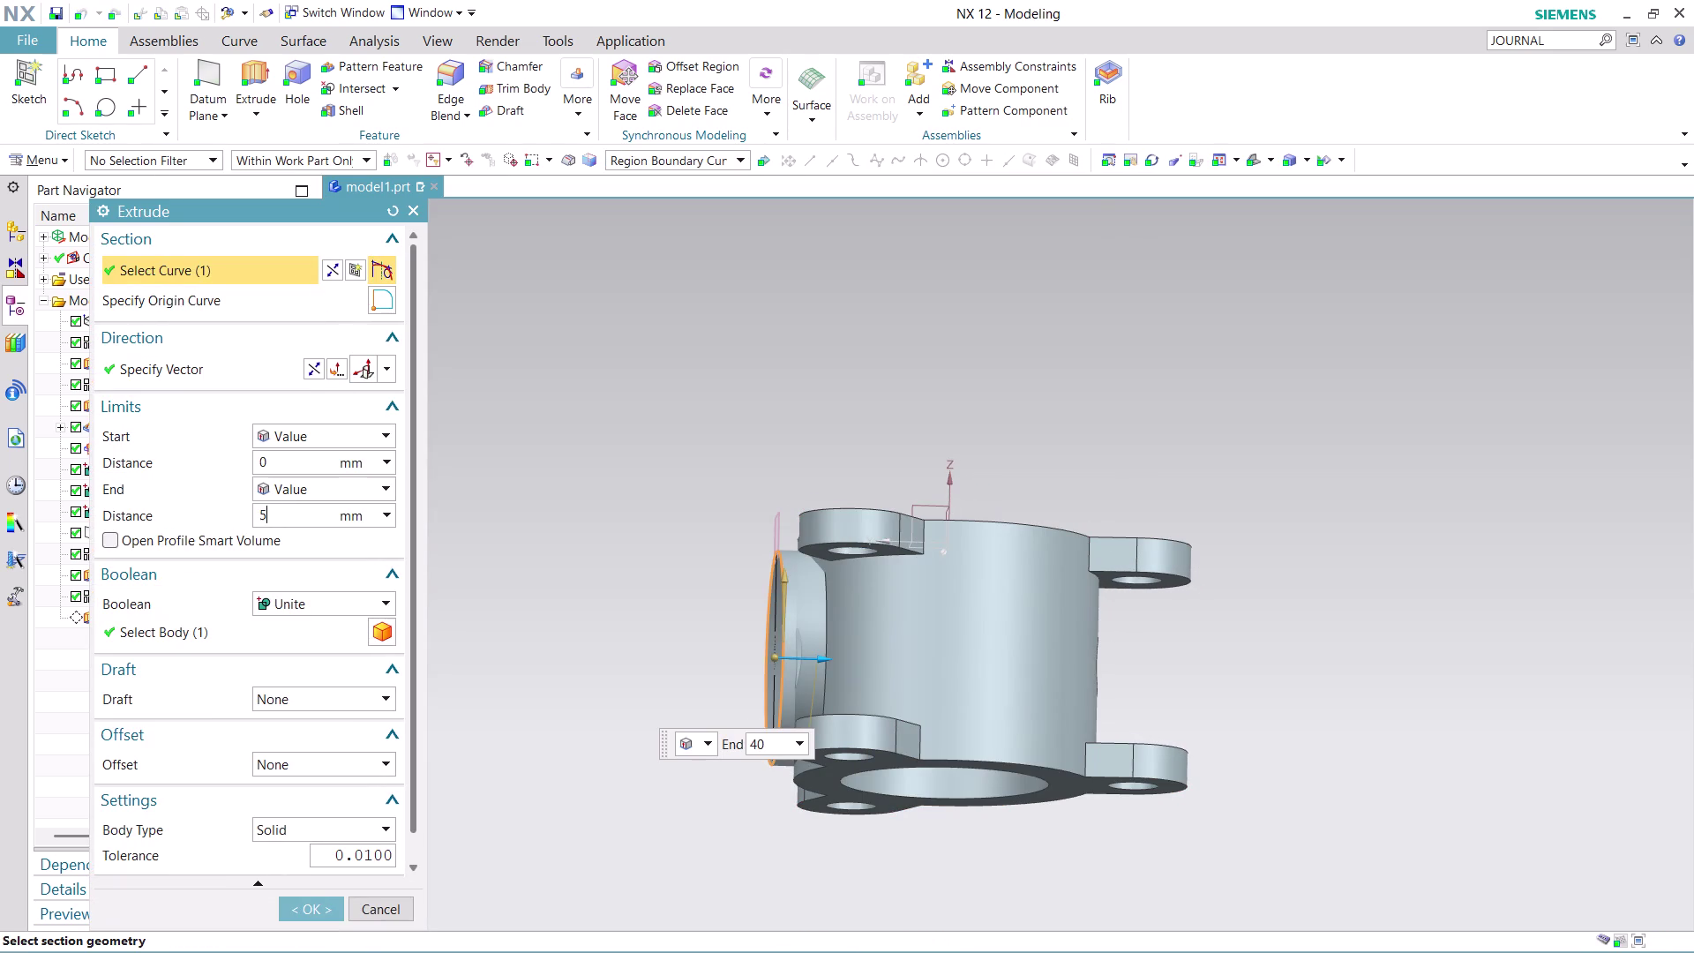
text(0)
key(BackSpace)
key(BackSpace)
text(60)
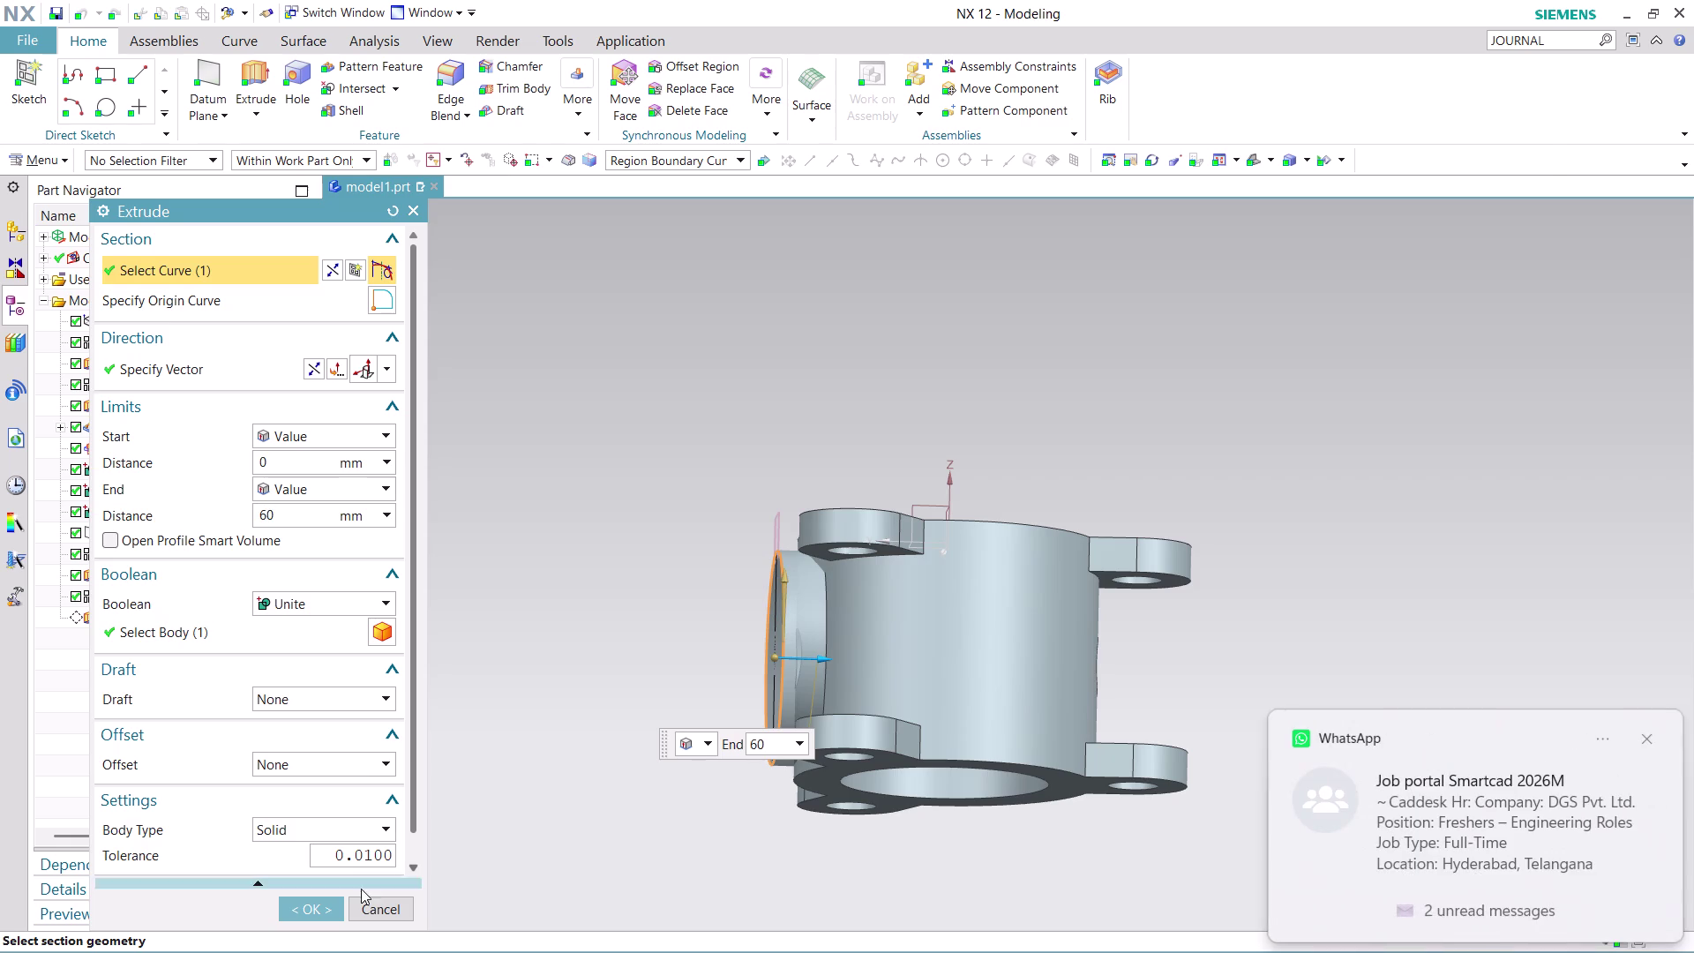
click(307, 909)
Orbit to inspect the lengthened side boss and bring up Extrude (14)'s options.
middle_drag(901, 404, 773, 480)
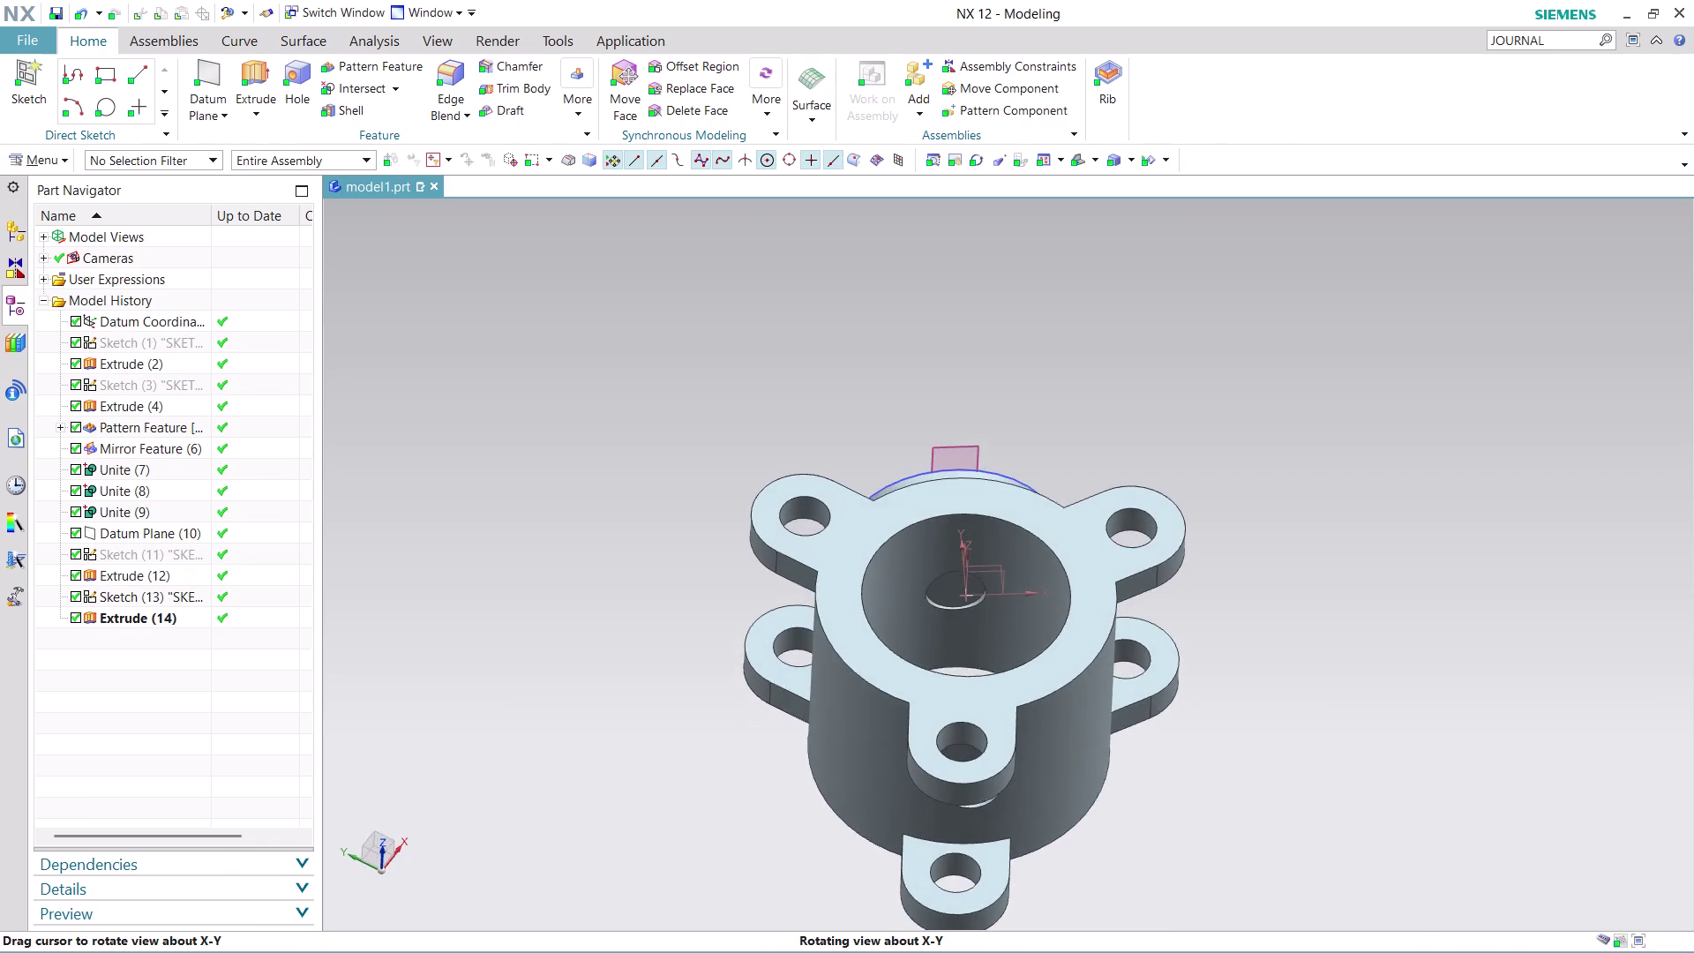
middle_drag(773, 480, 913, 427)
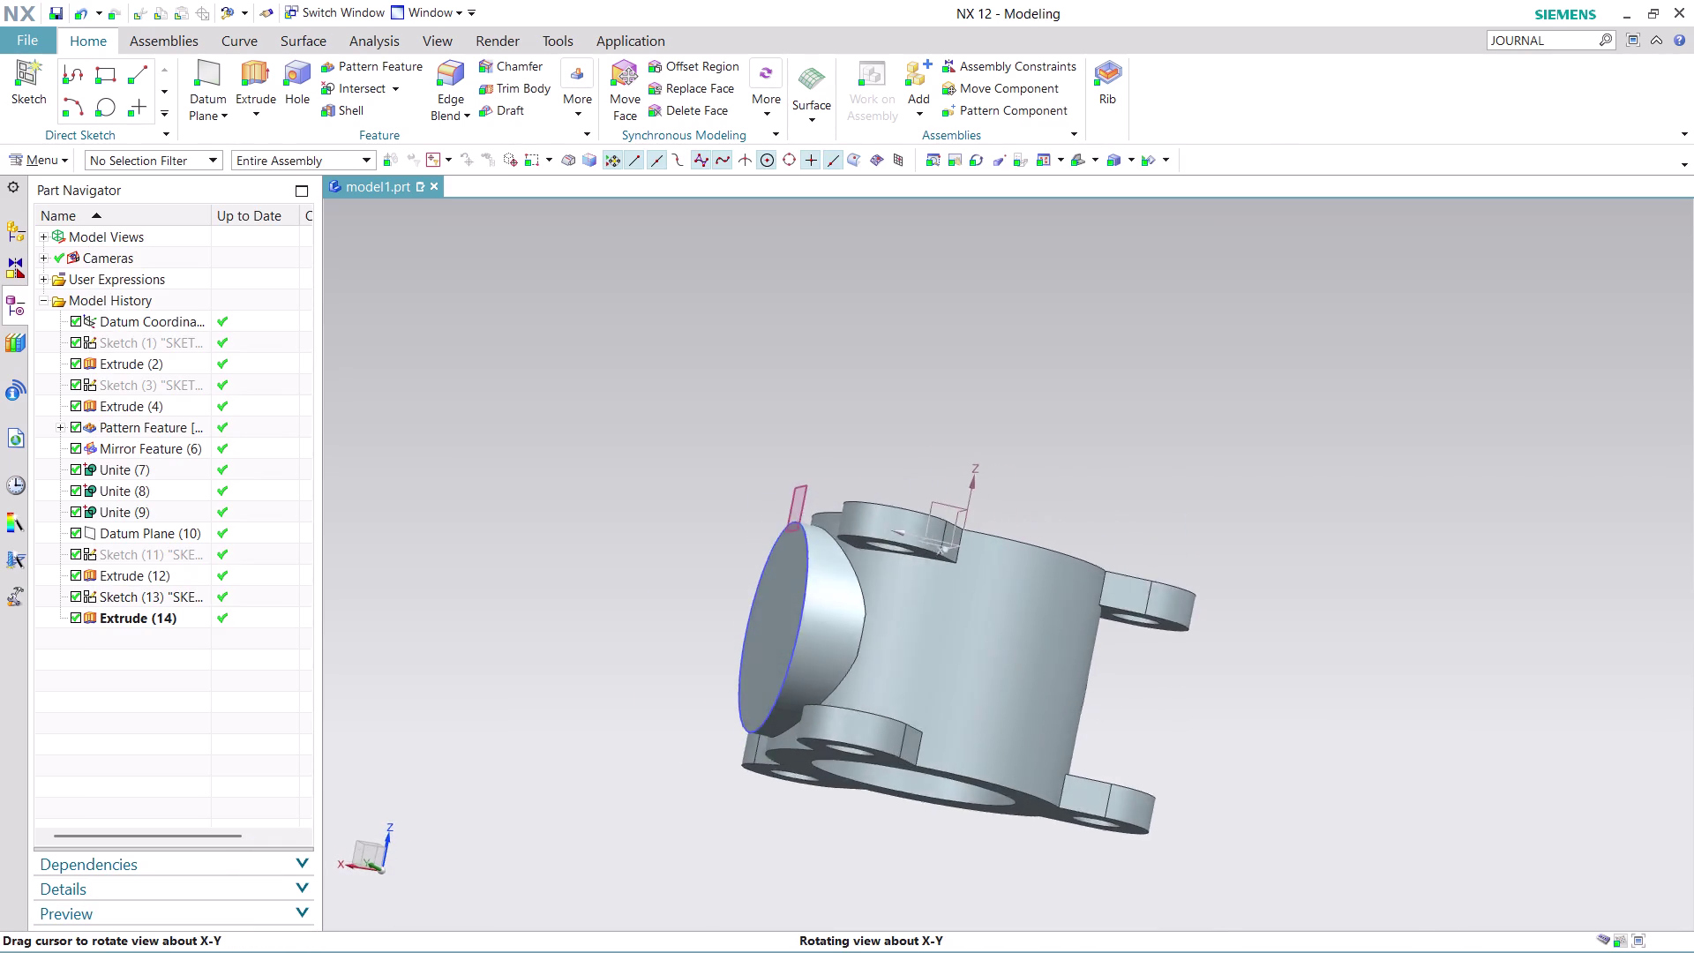
middle_drag(913, 427, 912, 426)
scroll(up, 3)
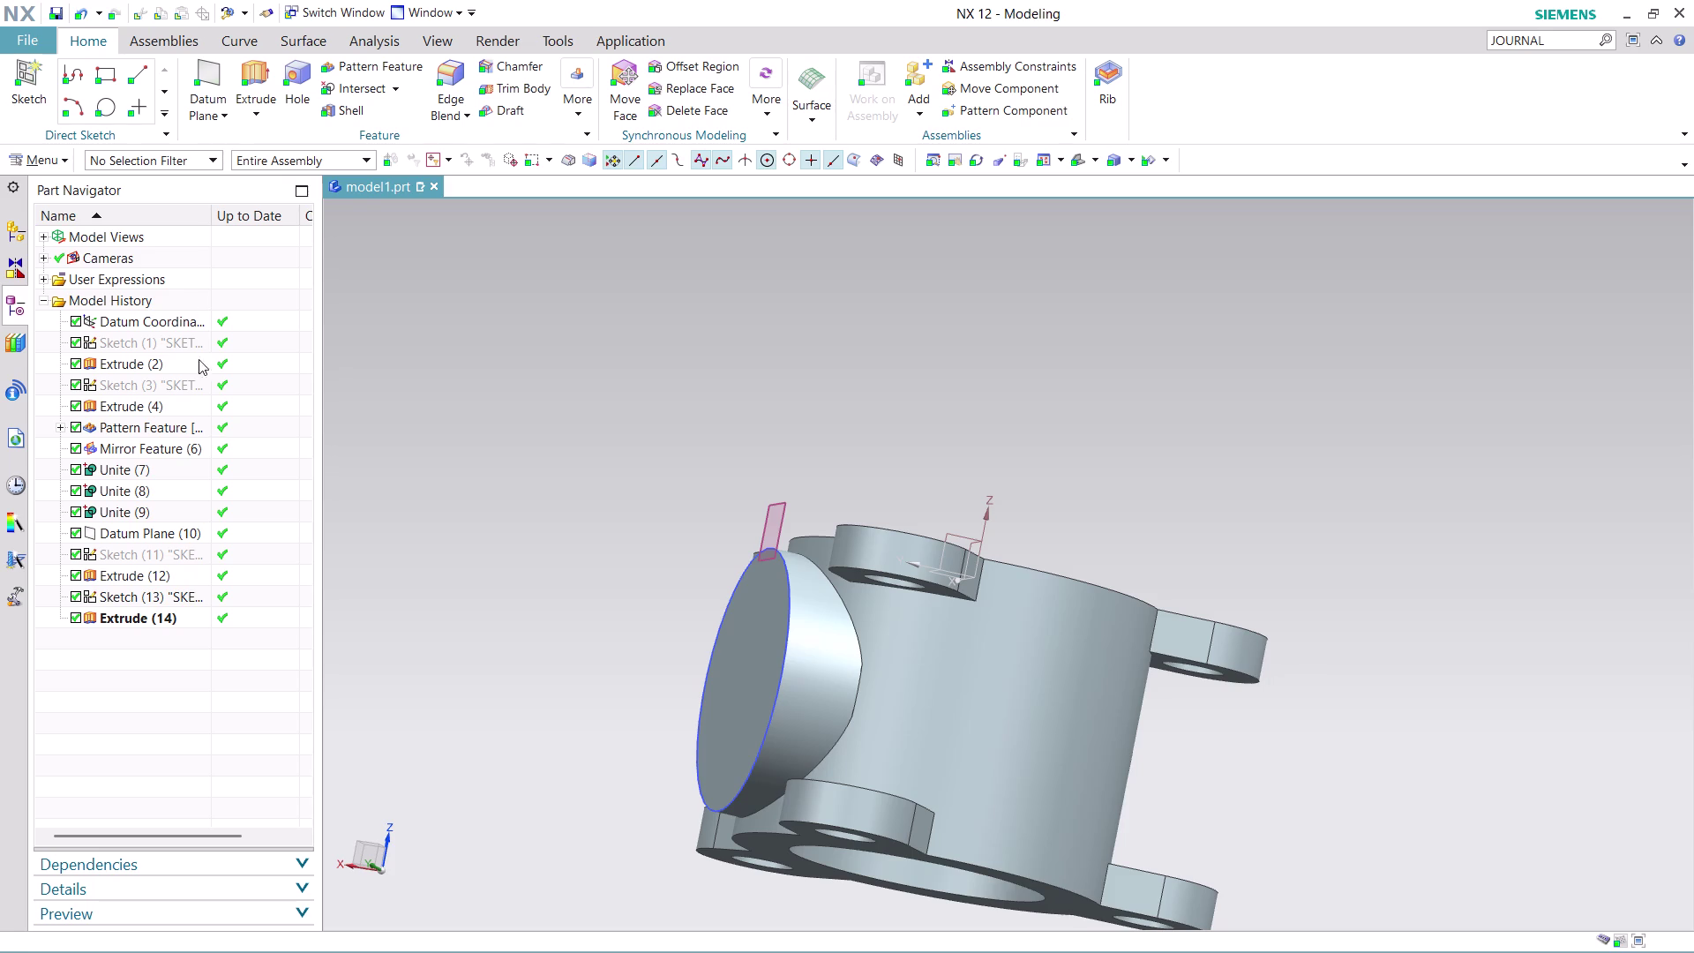
right_click(160, 623)
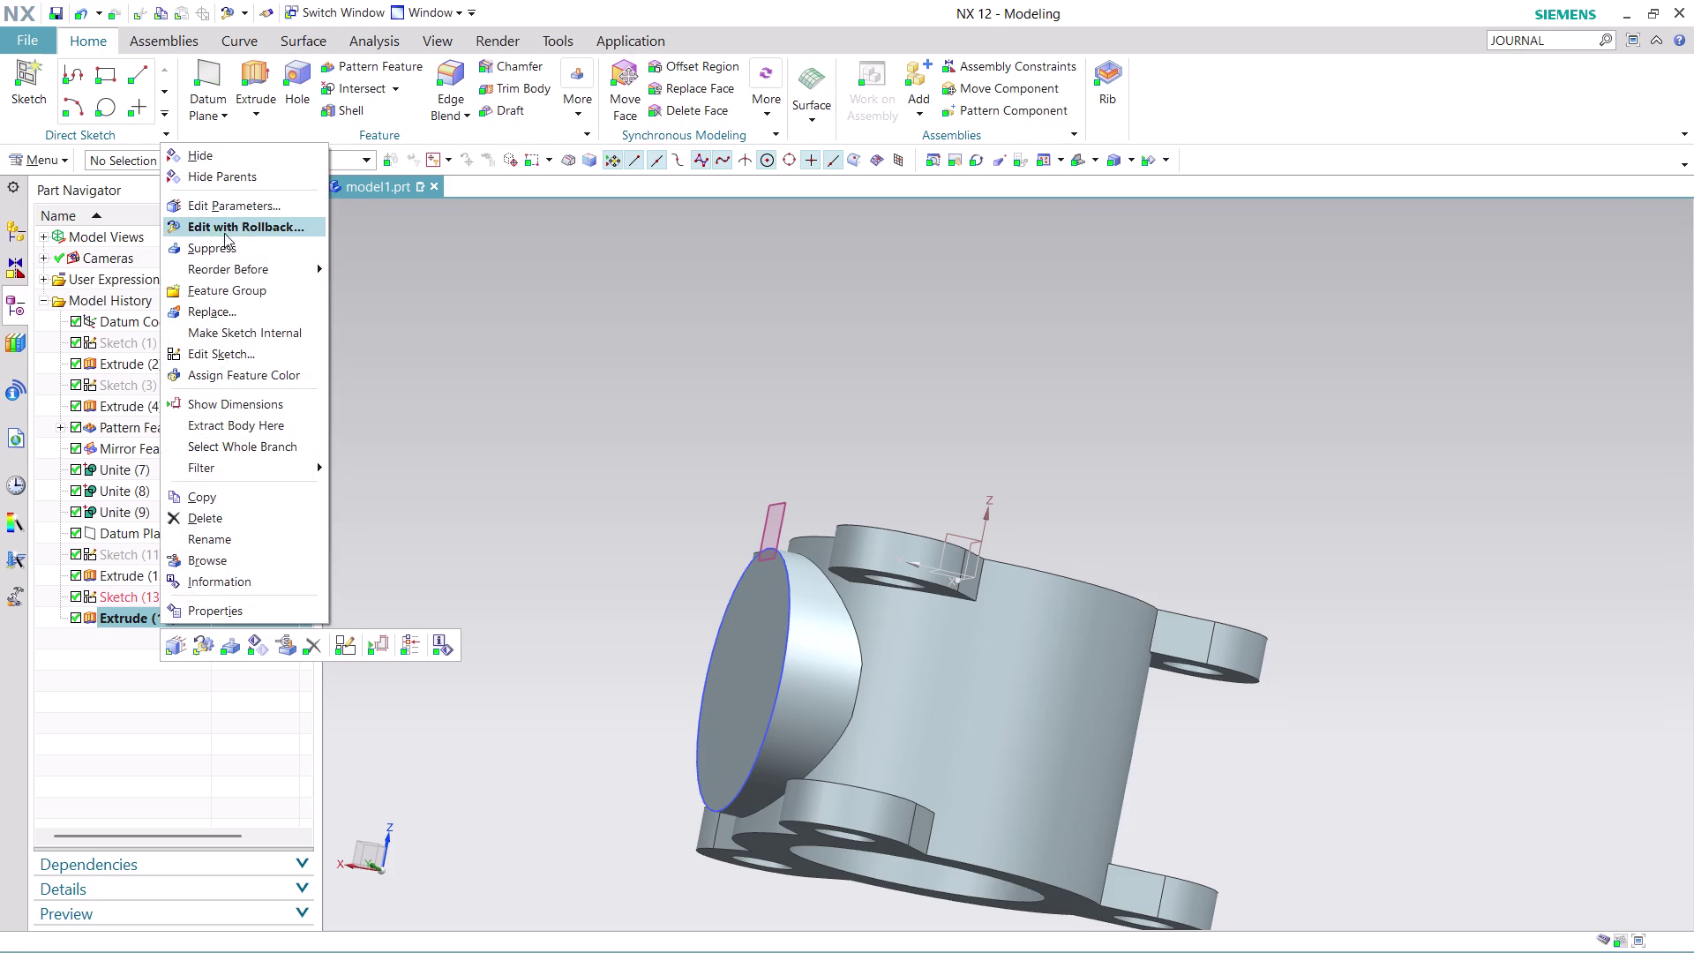
Set Extrude (14)'s End Distance to 70 mm and orbit to view the side boss.
click(241, 224)
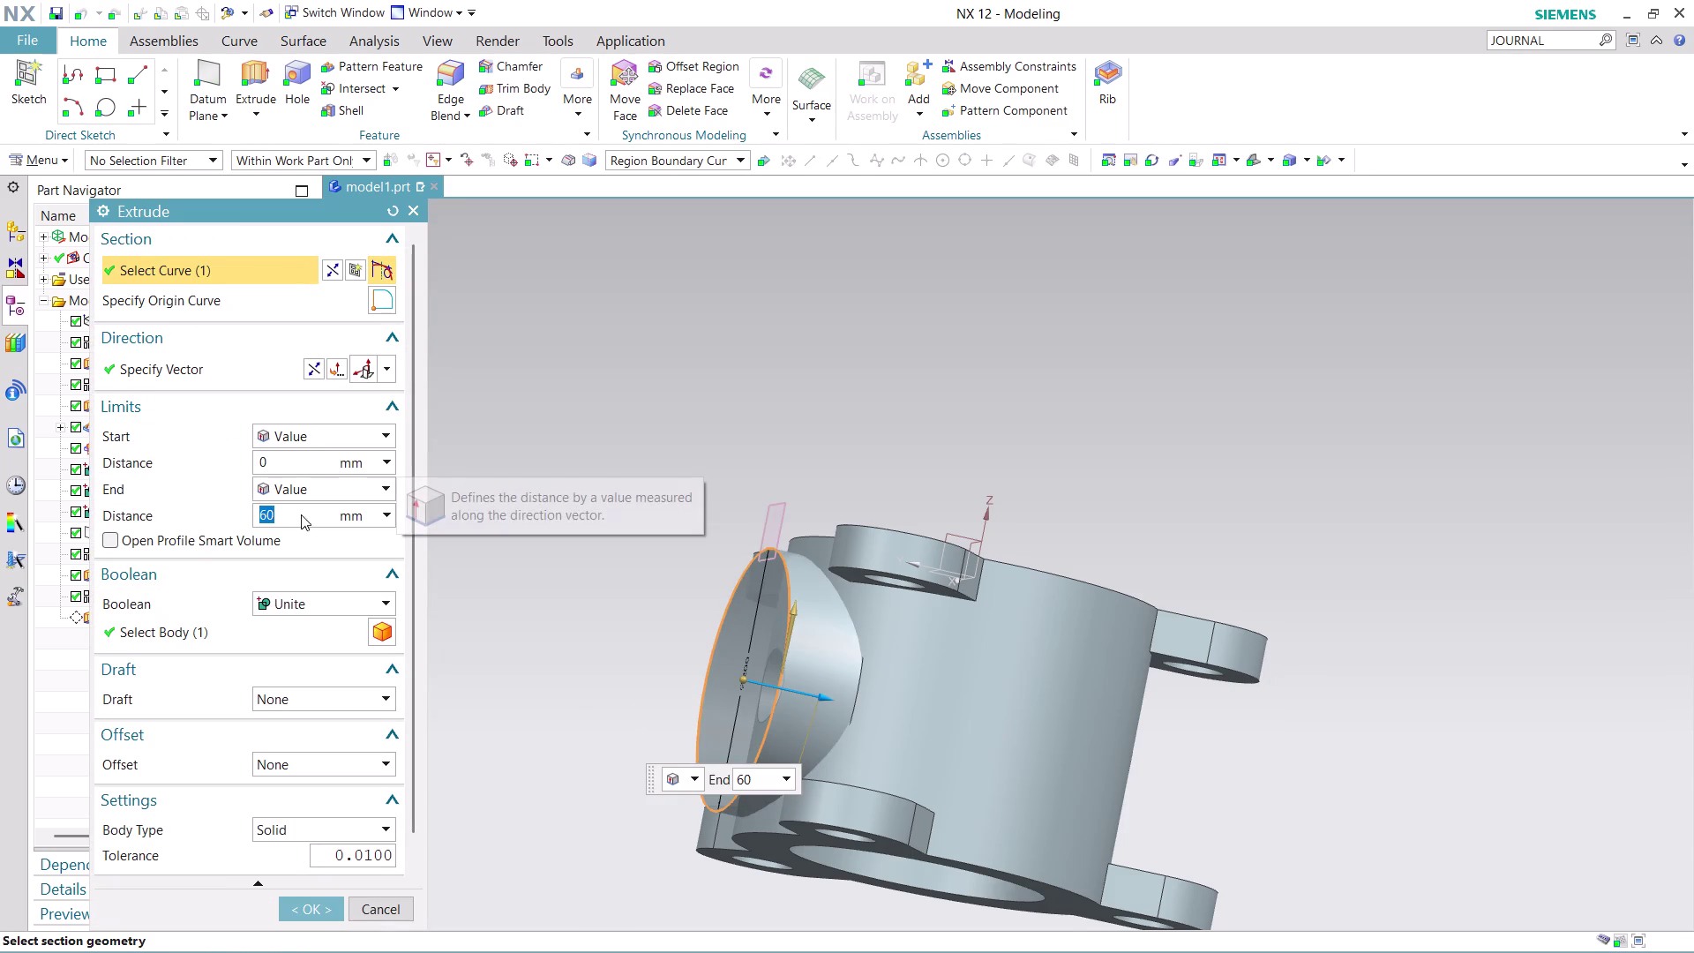
text(7)
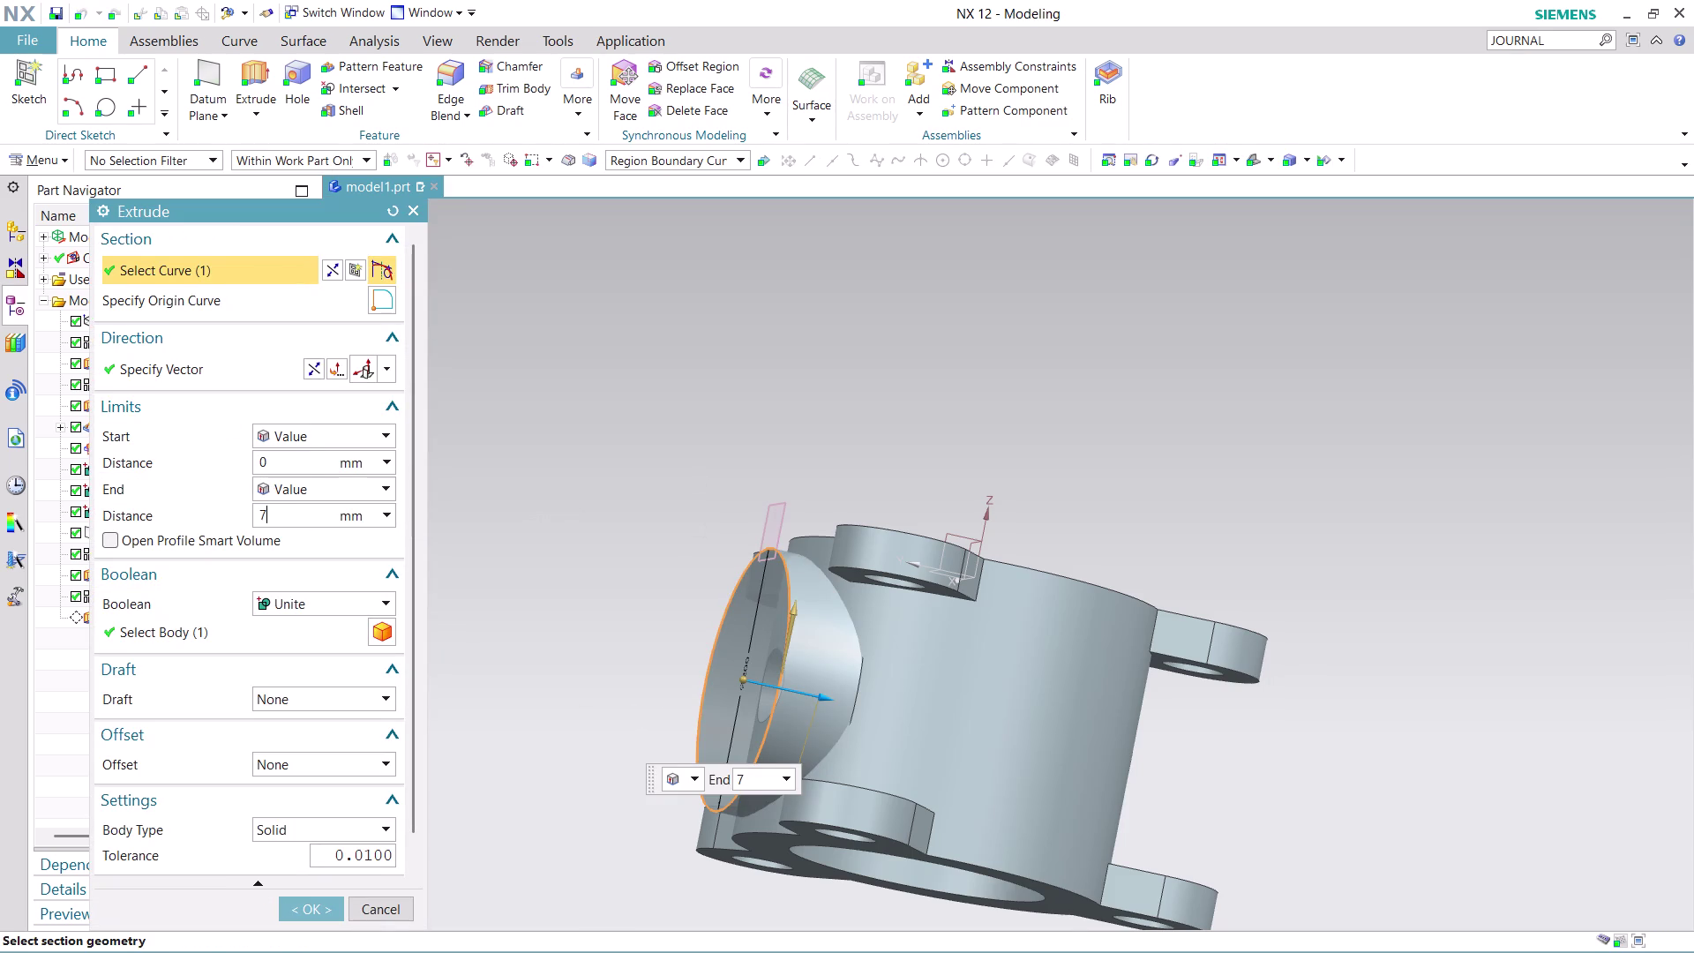
text(0)
click(316, 915)
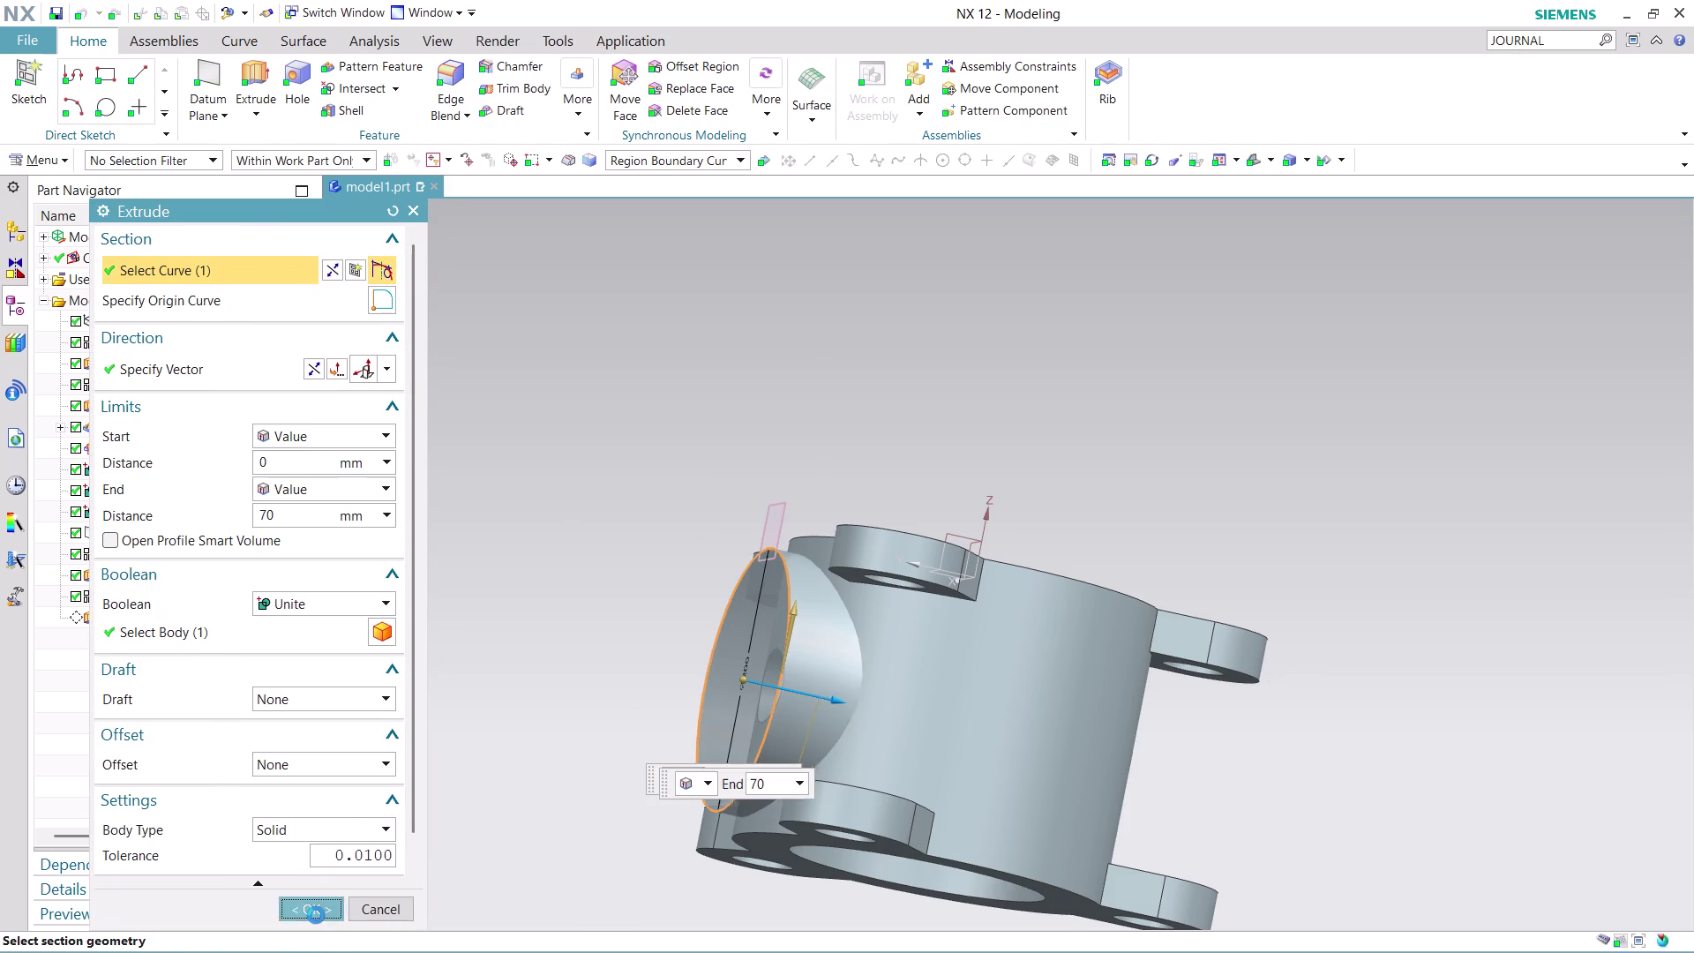
middle_drag(911, 372, 799, 448)
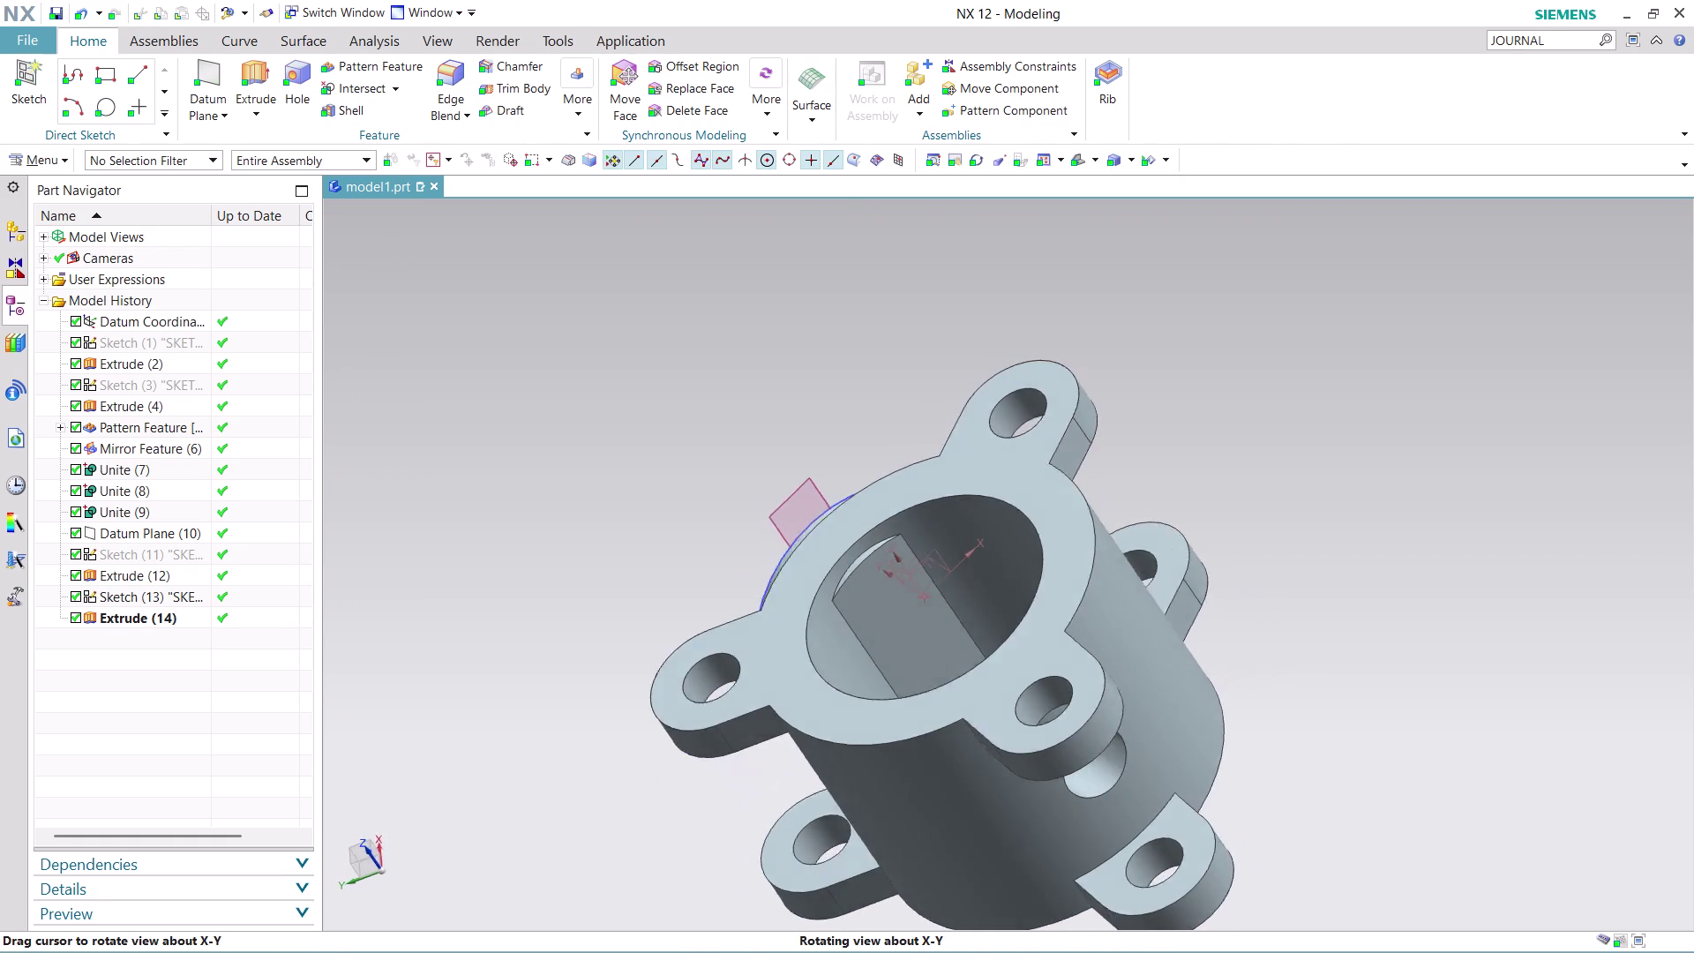
middle_drag(798, 448, 830, 435)
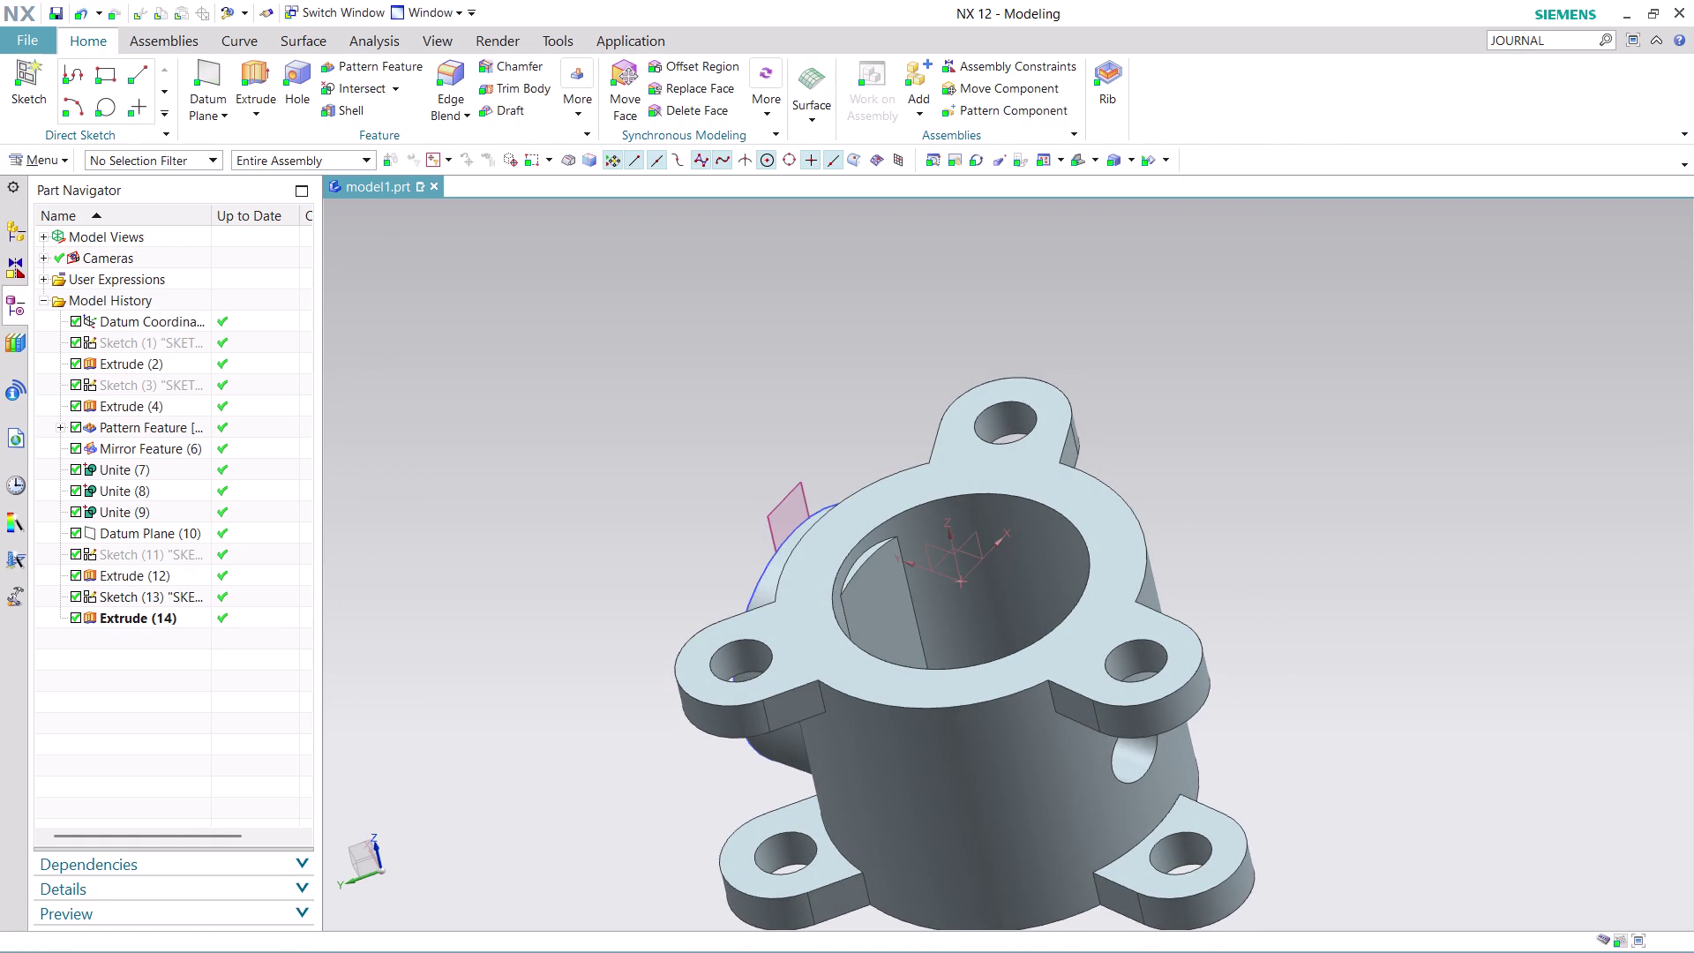
Reopen Extrude (14)'s parameters and reduce its End Distance to 65 mm.
right_click(152, 622)
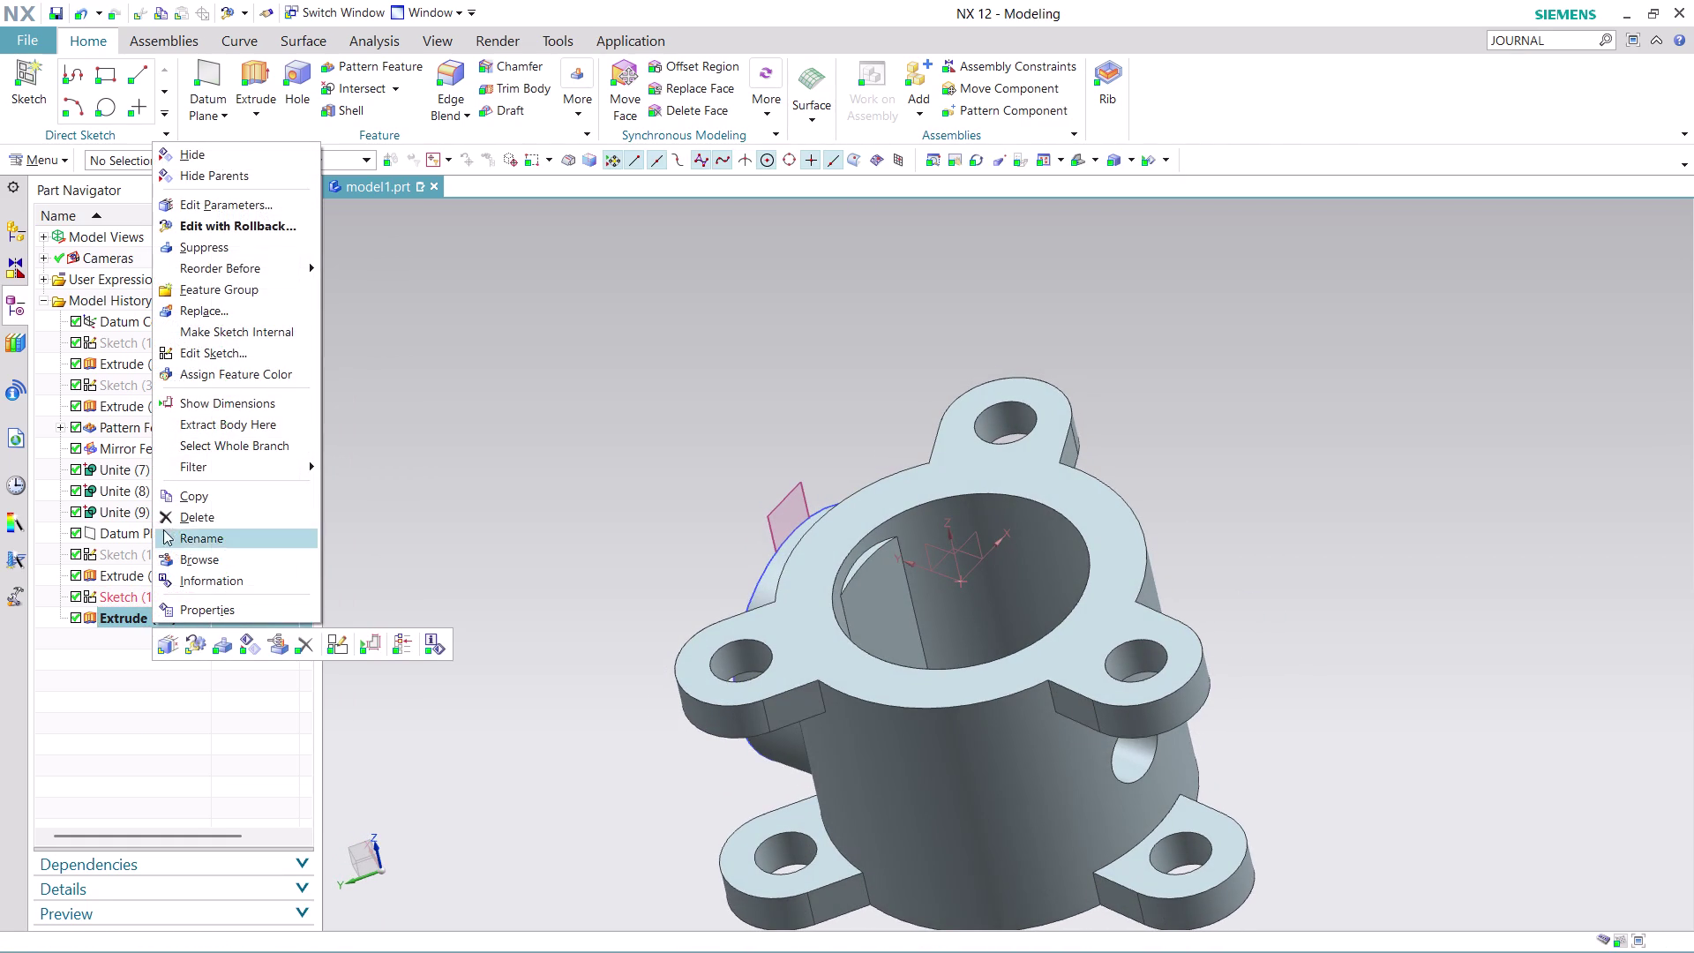
click(227, 223)
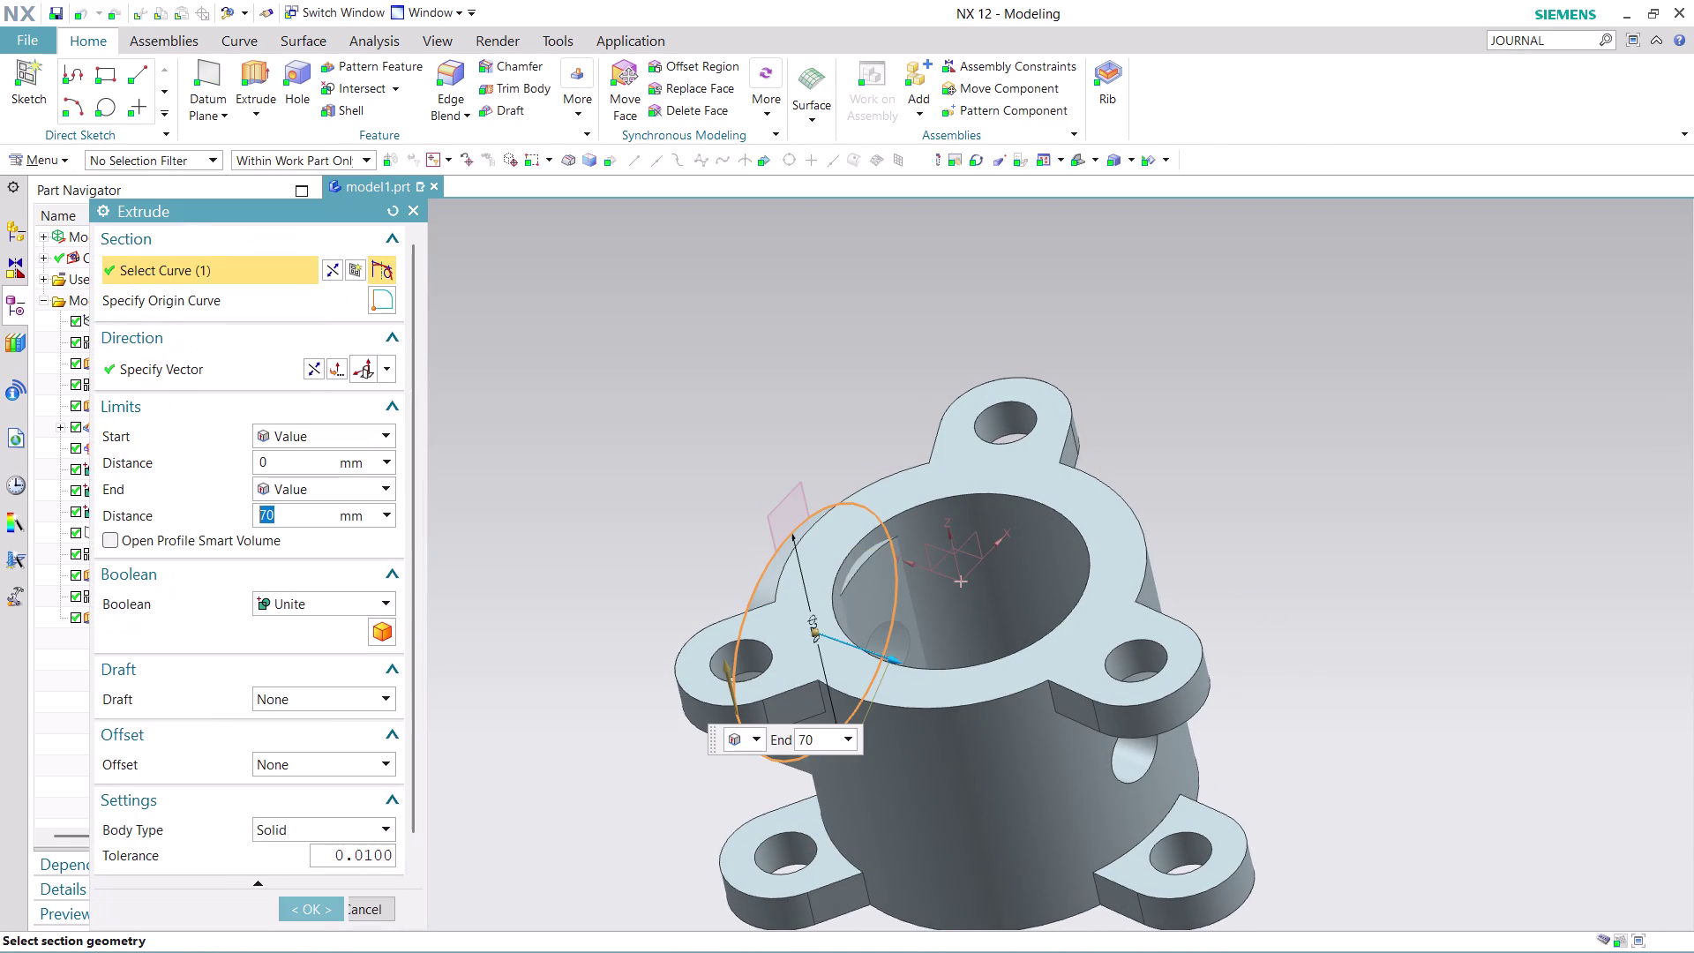
text(65)
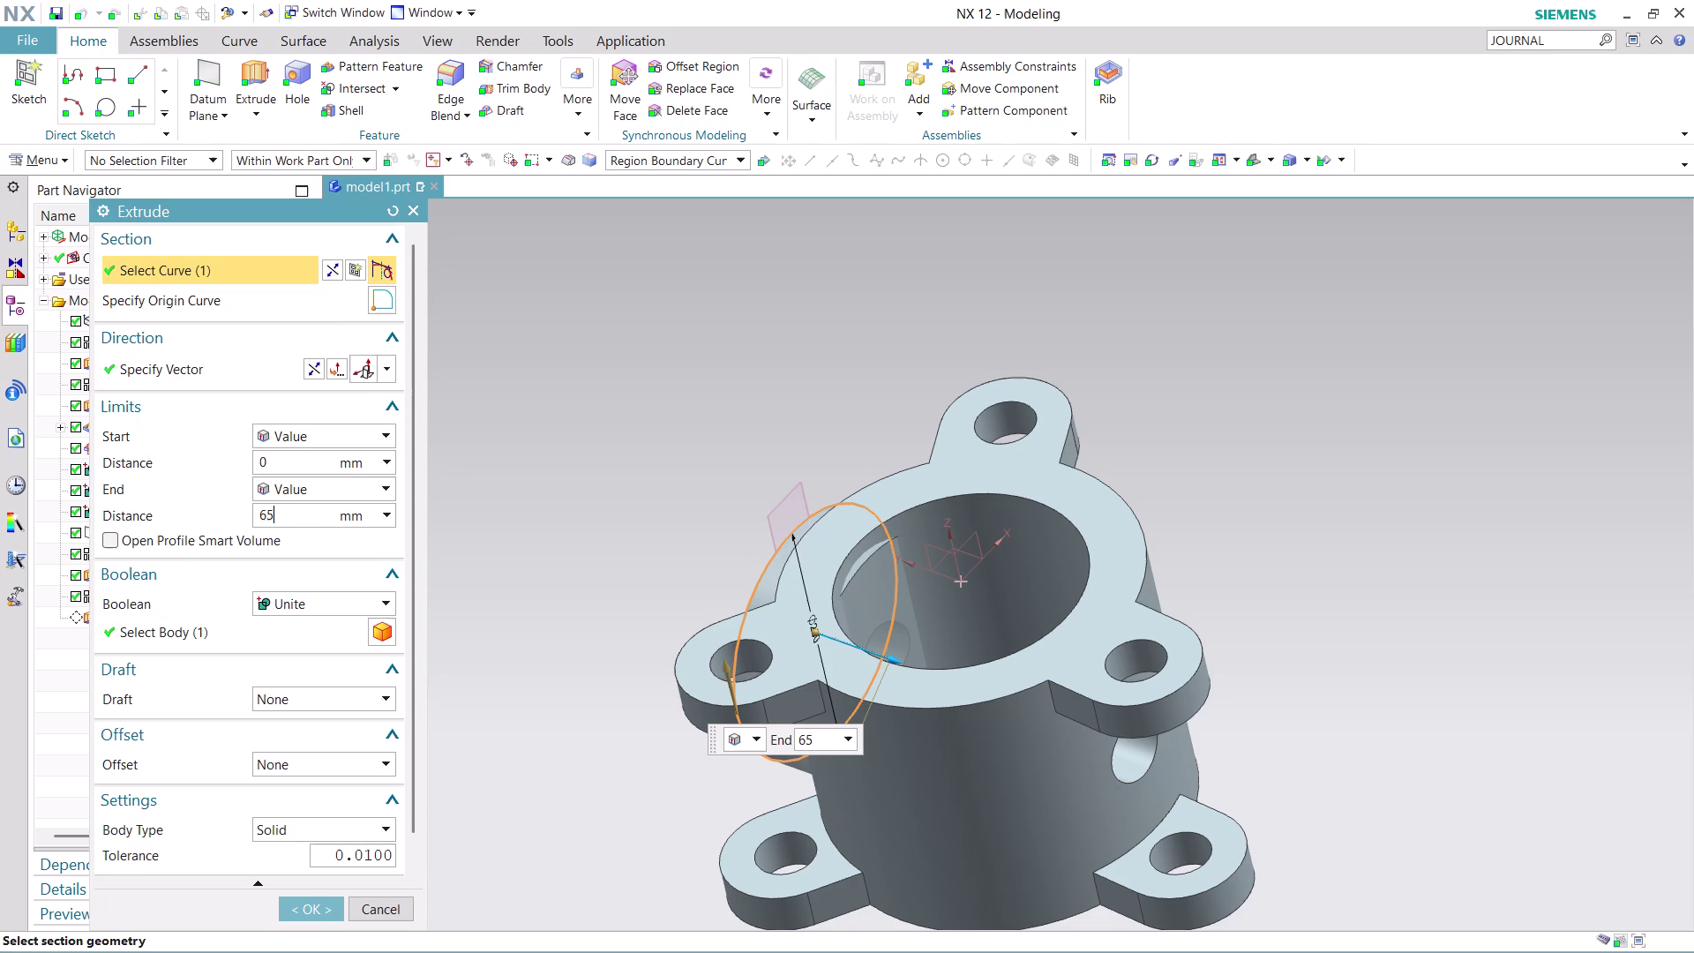
click(306, 912)
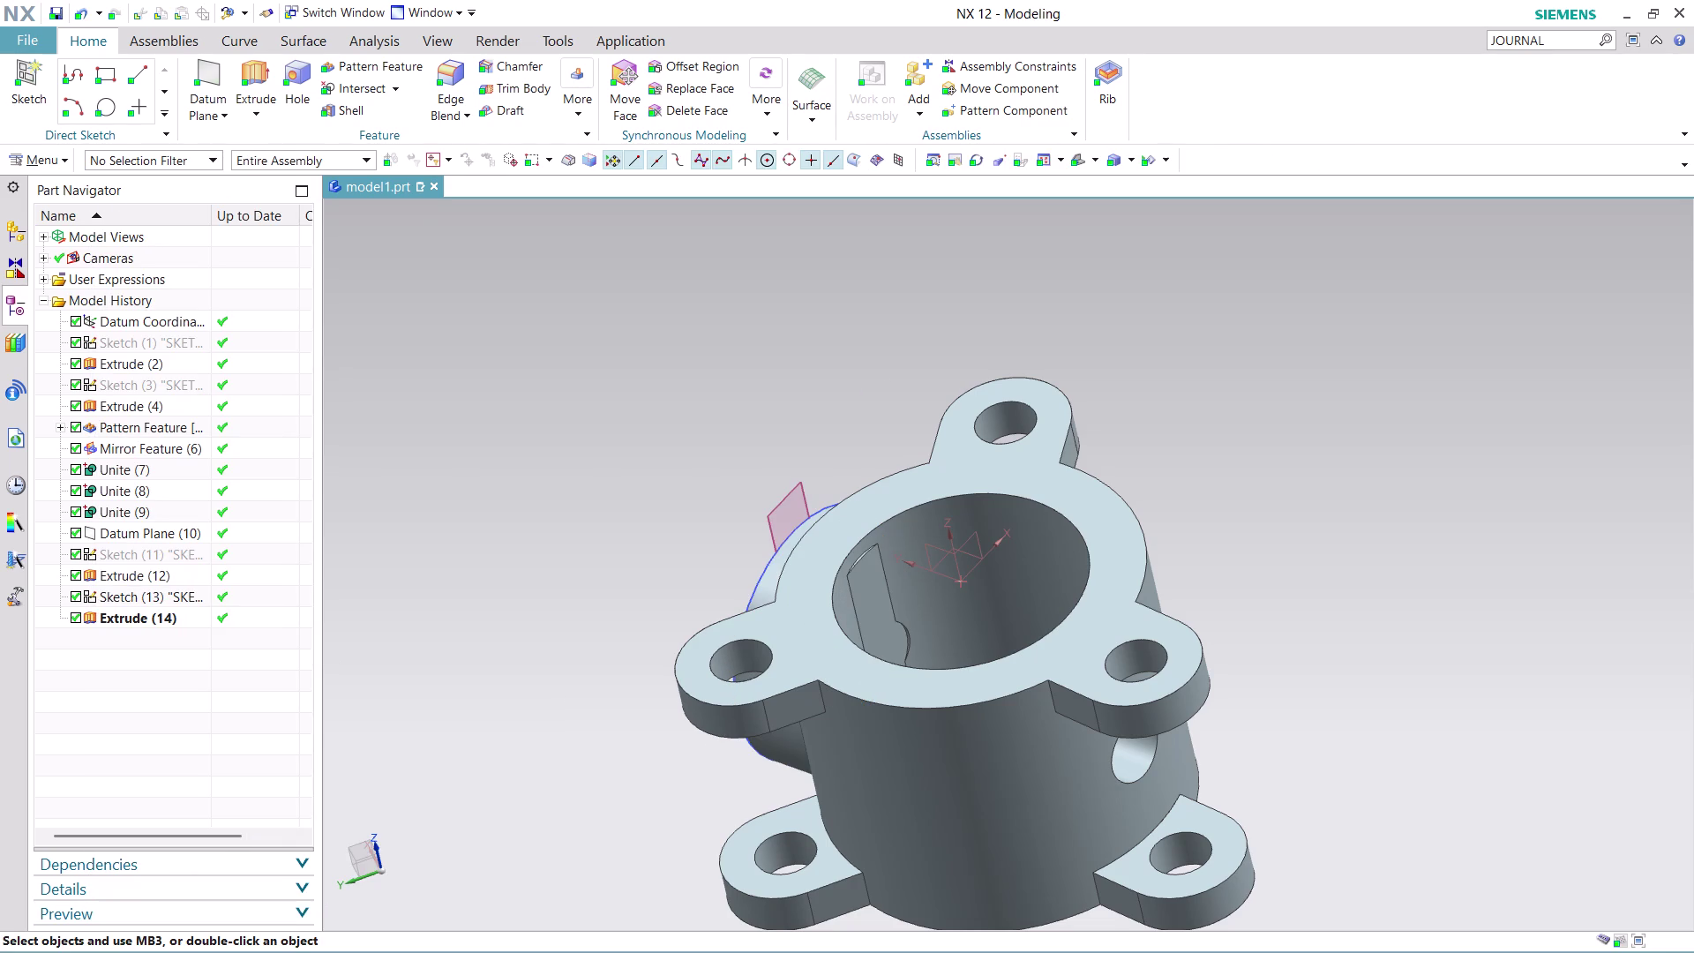
scroll(down, 3)
middle_drag(636, 473, 663, 425)
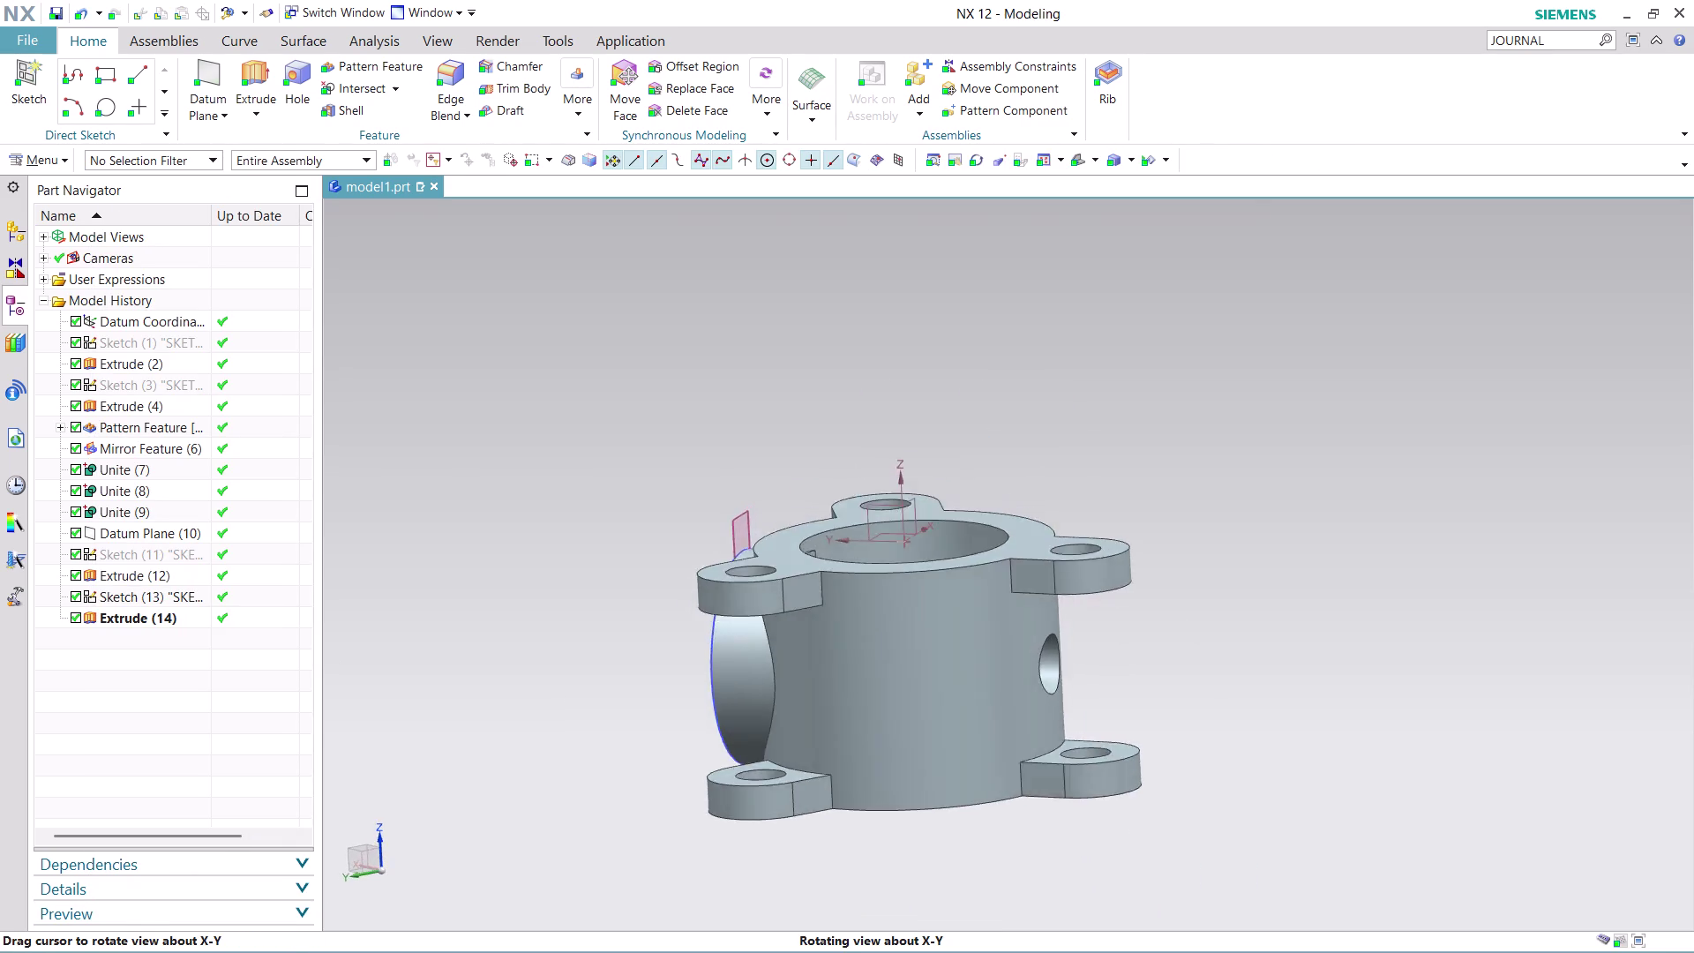
middle_drag(663, 425, 660, 508)
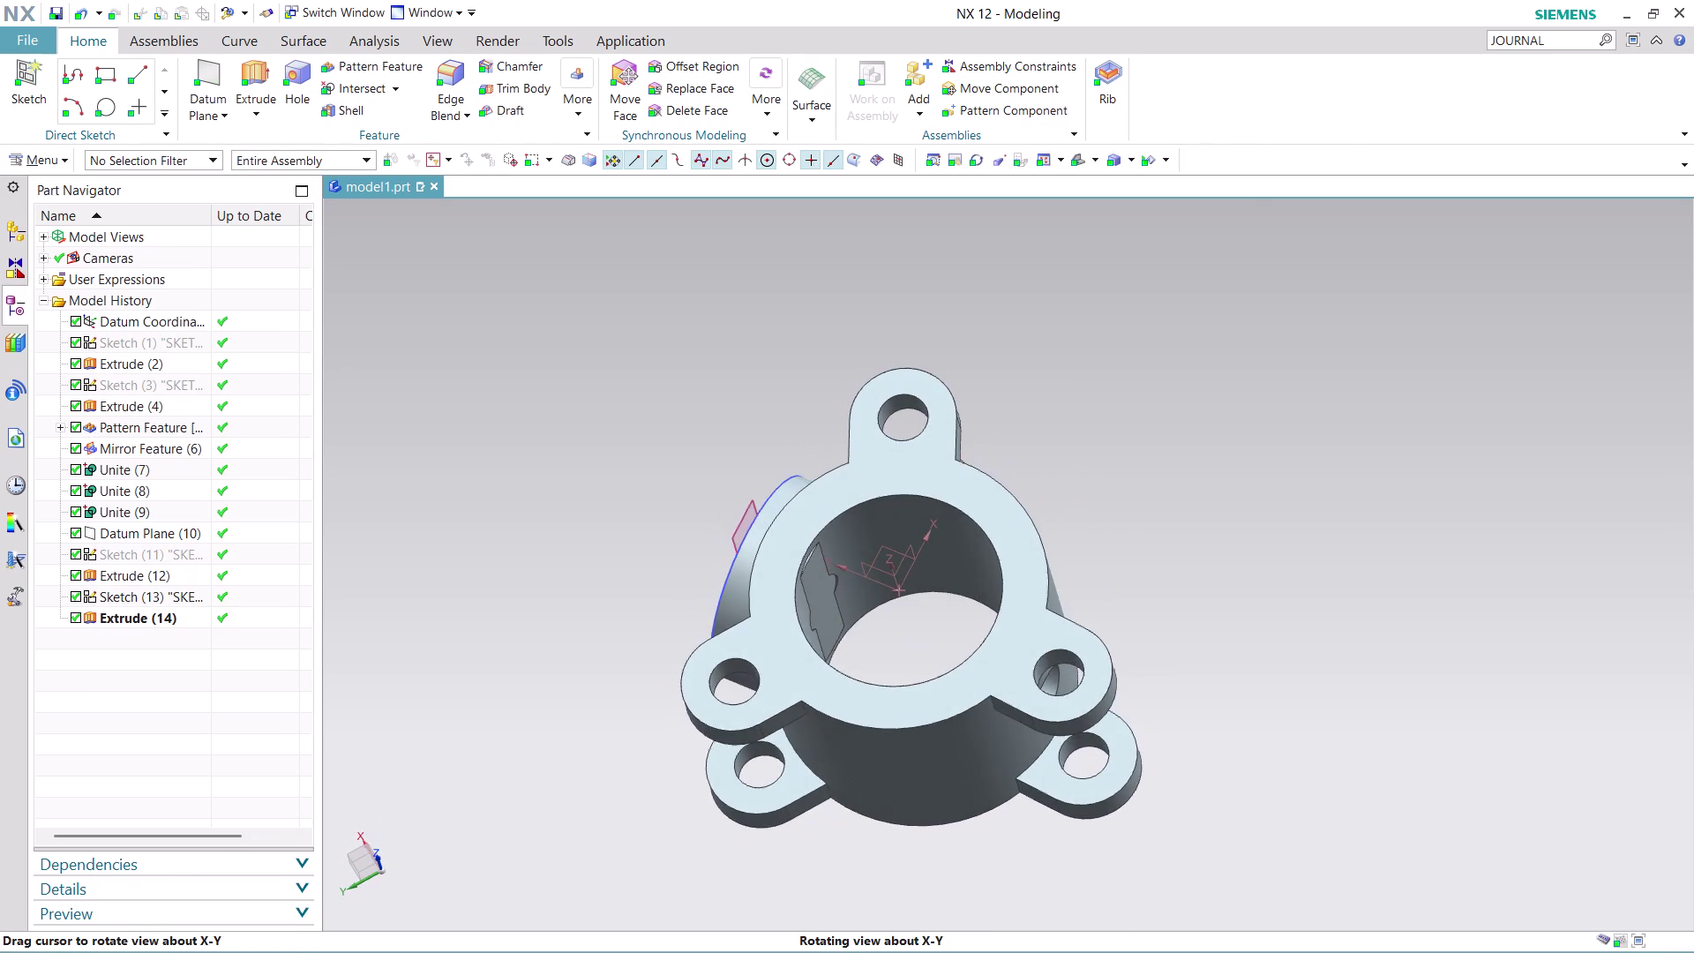
middle_drag(660, 508, 666, 425)
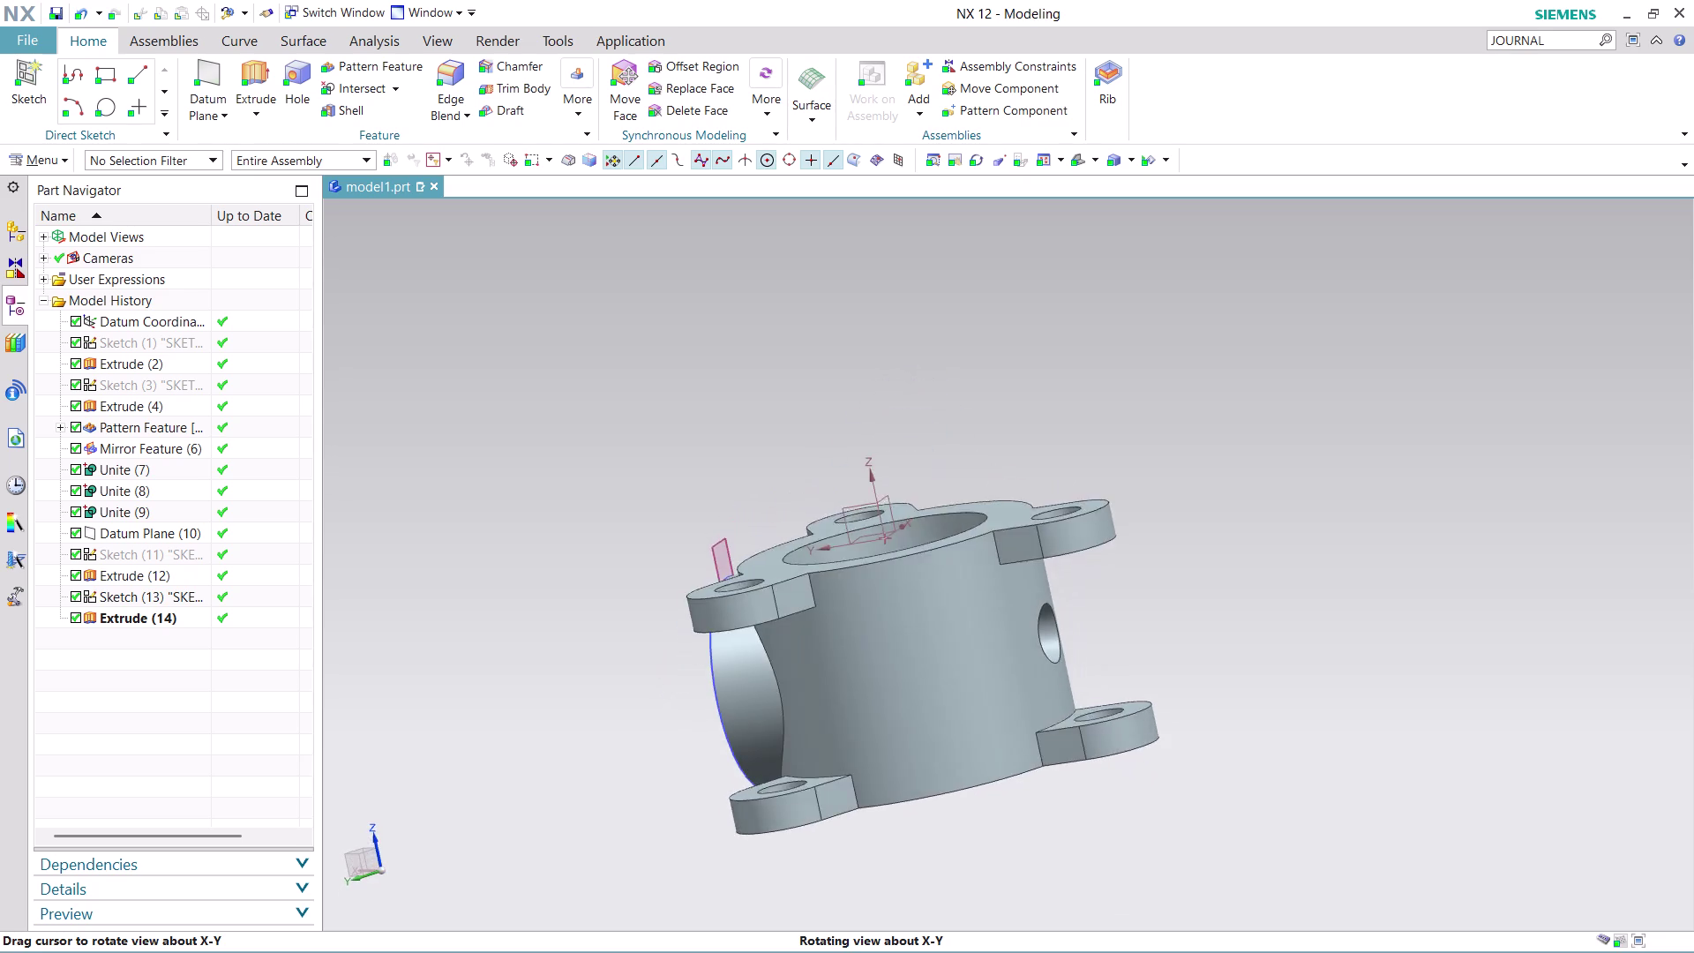
middle_drag(665, 425, 815, 371)
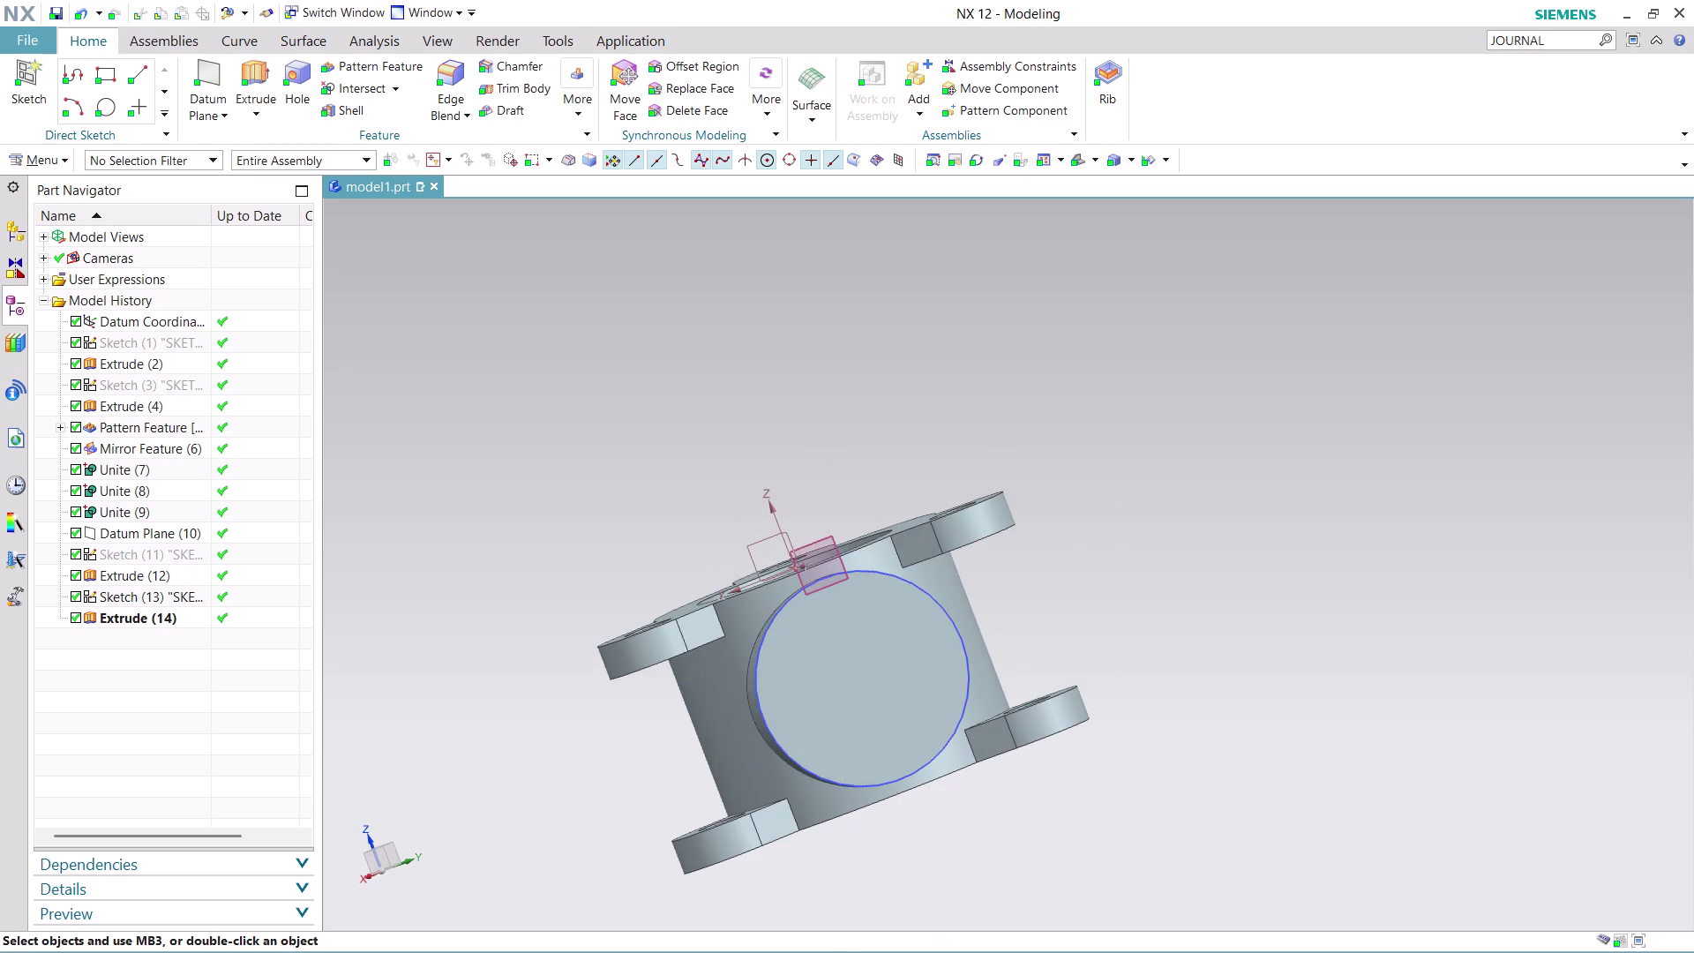
scroll(down, 3)
middle_drag(959, 541, 1084, 460)
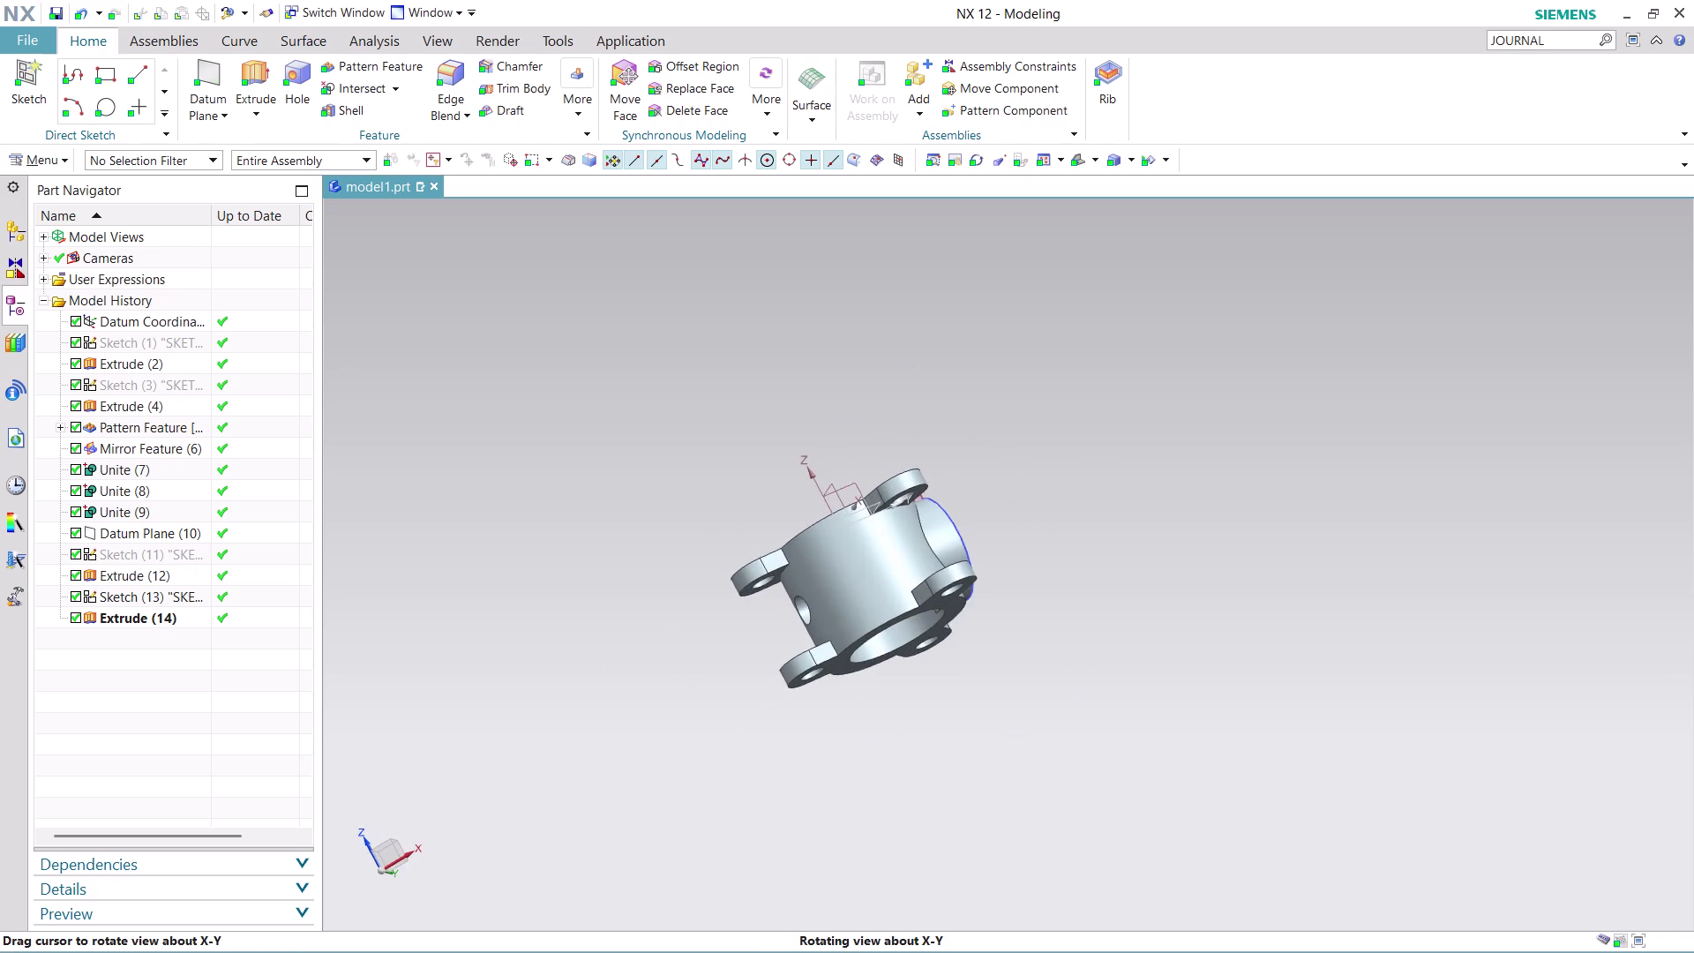
middle_drag(1084, 460, 815, 474)
scroll(up, 3)
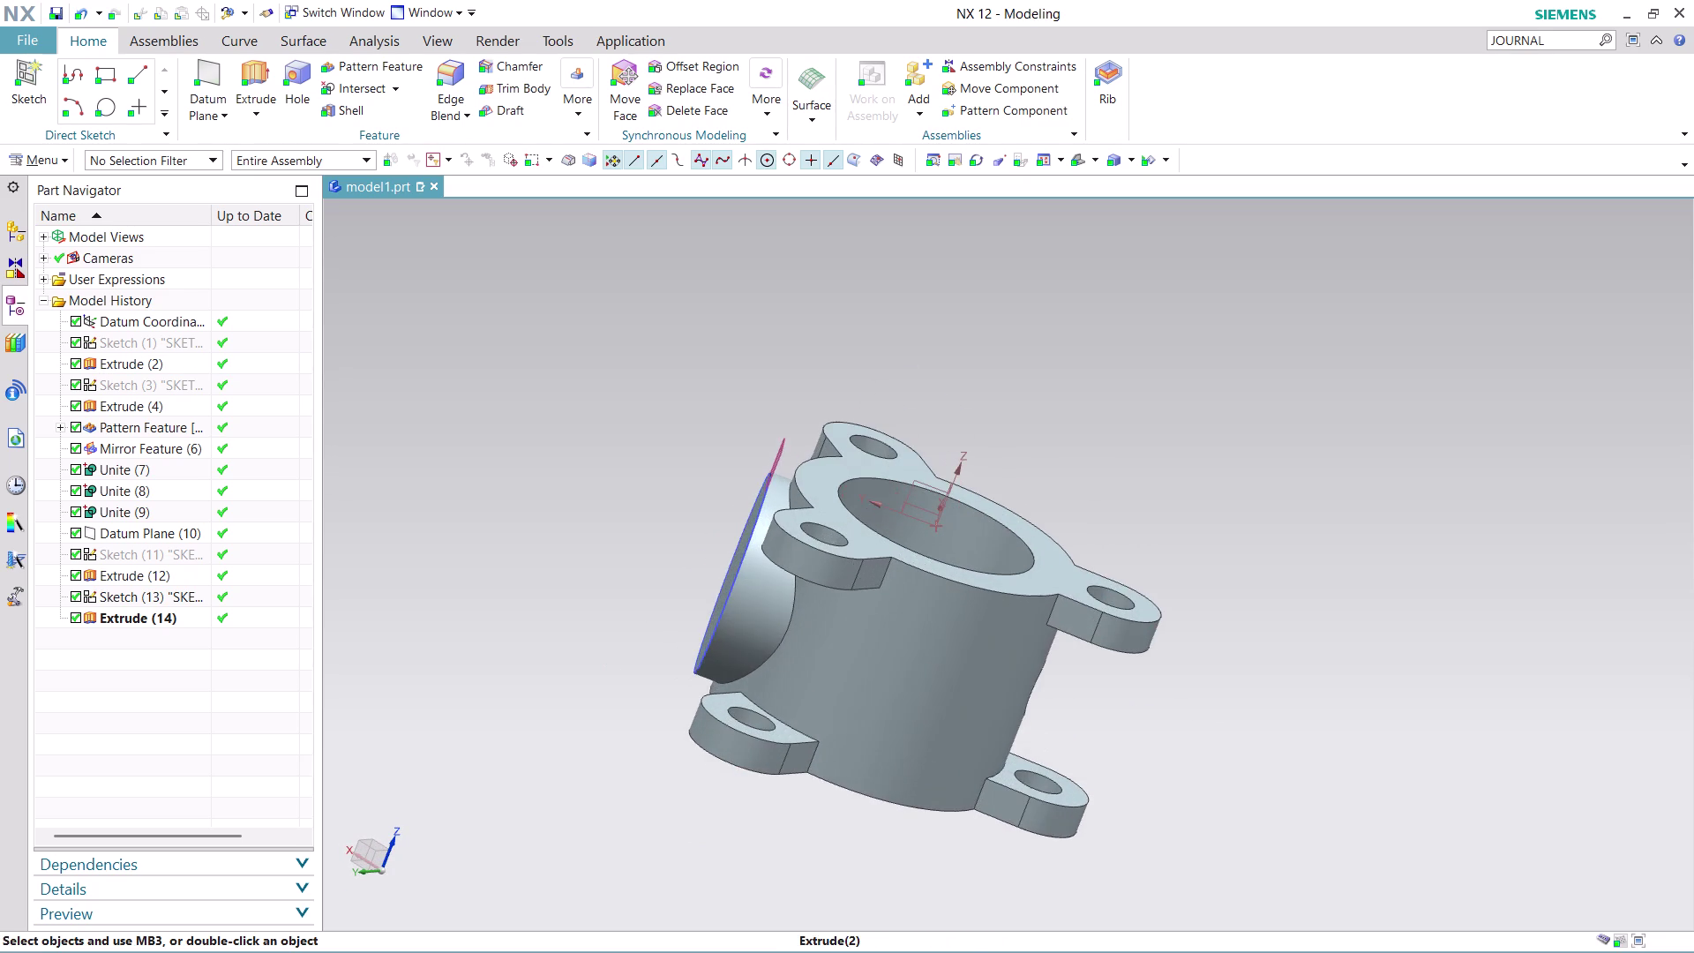
scroll(up, 3)
middle_drag(929, 401, 1004, 438)
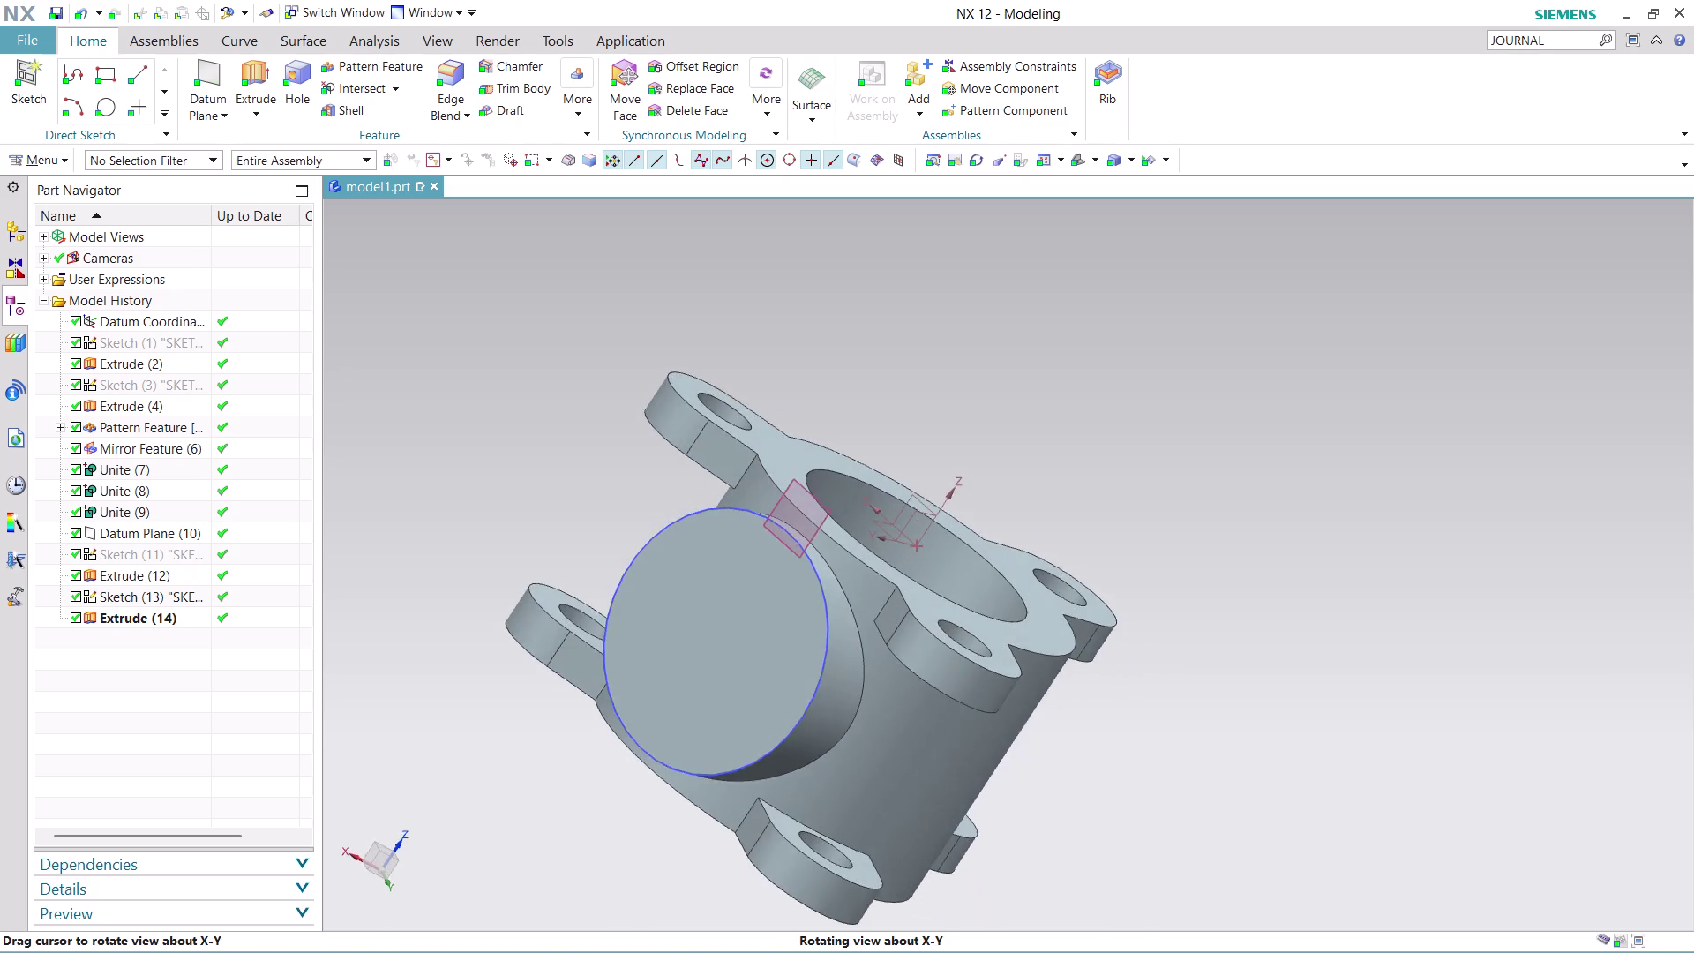
middle_drag(1005, 438, 915, 440)
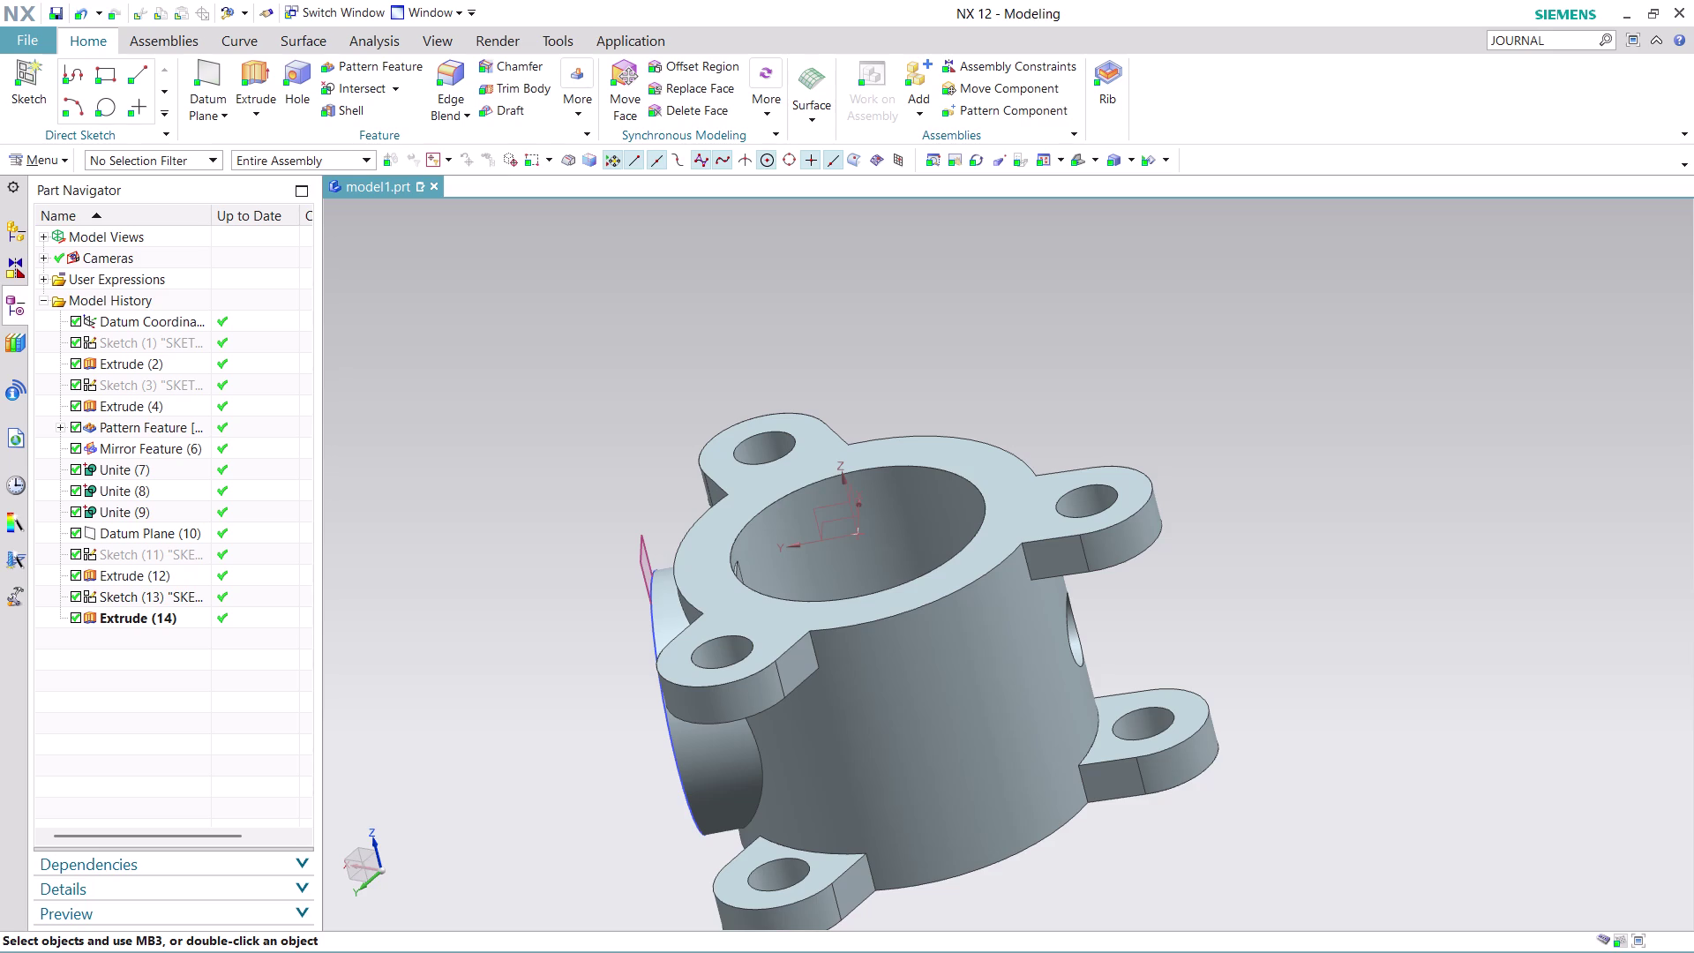
scroll(down, 3)
scroll(up, 3)
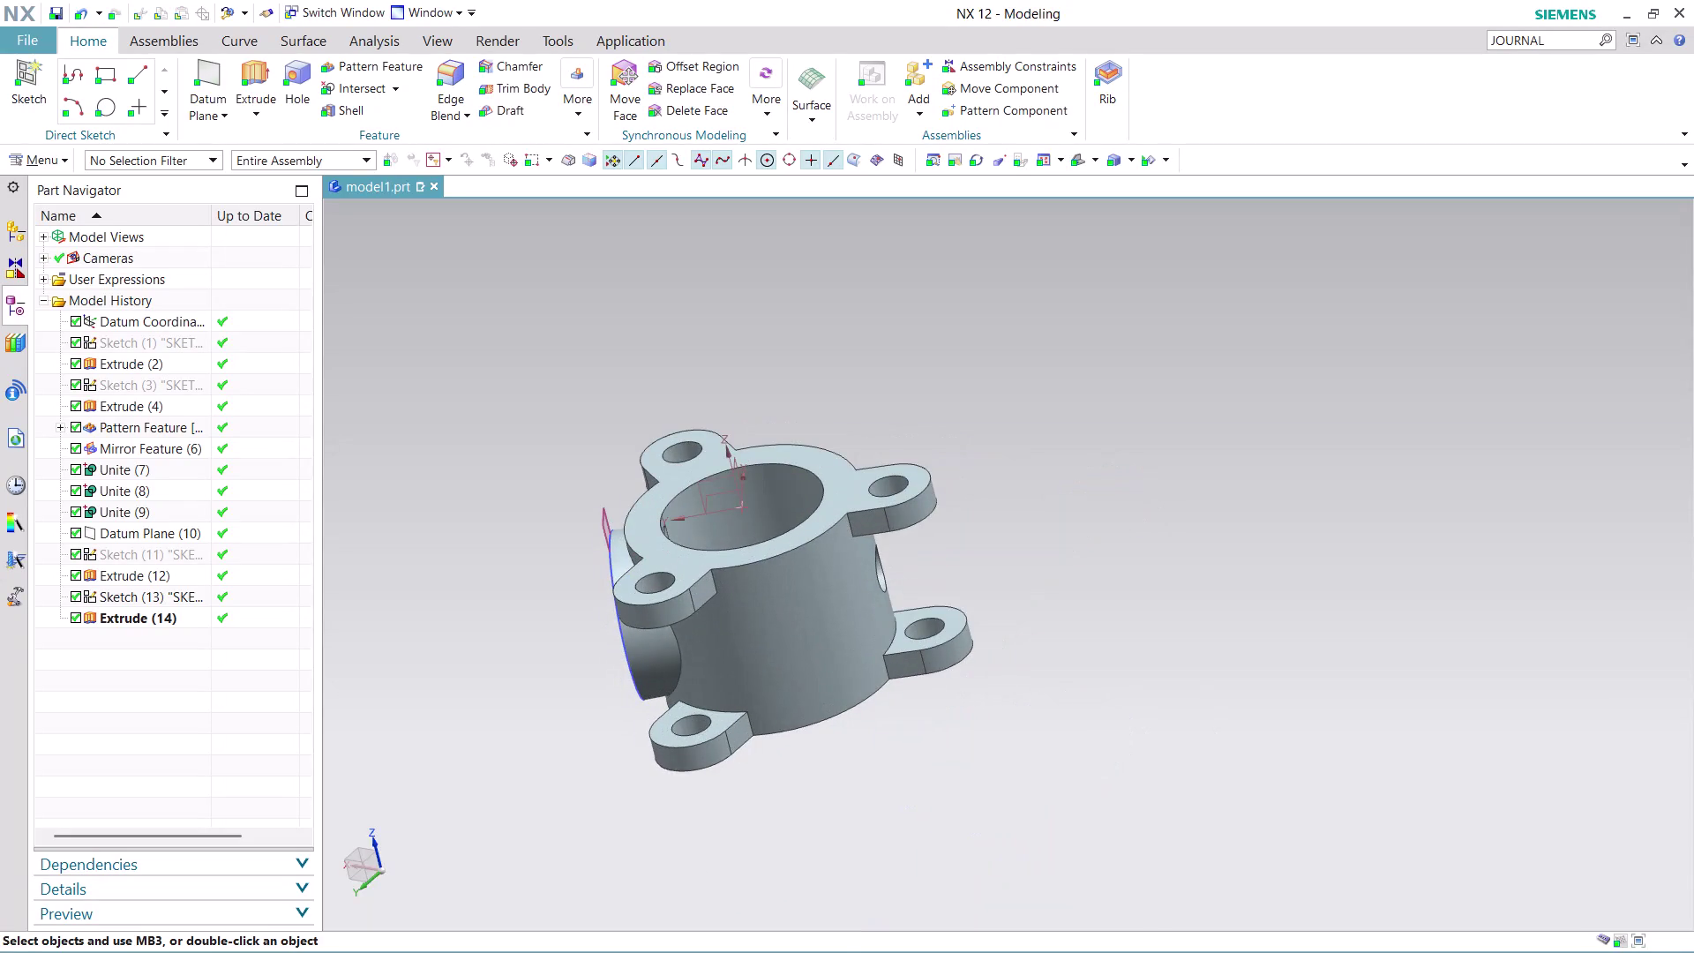
middle_drag(912, 378, 948, 417)
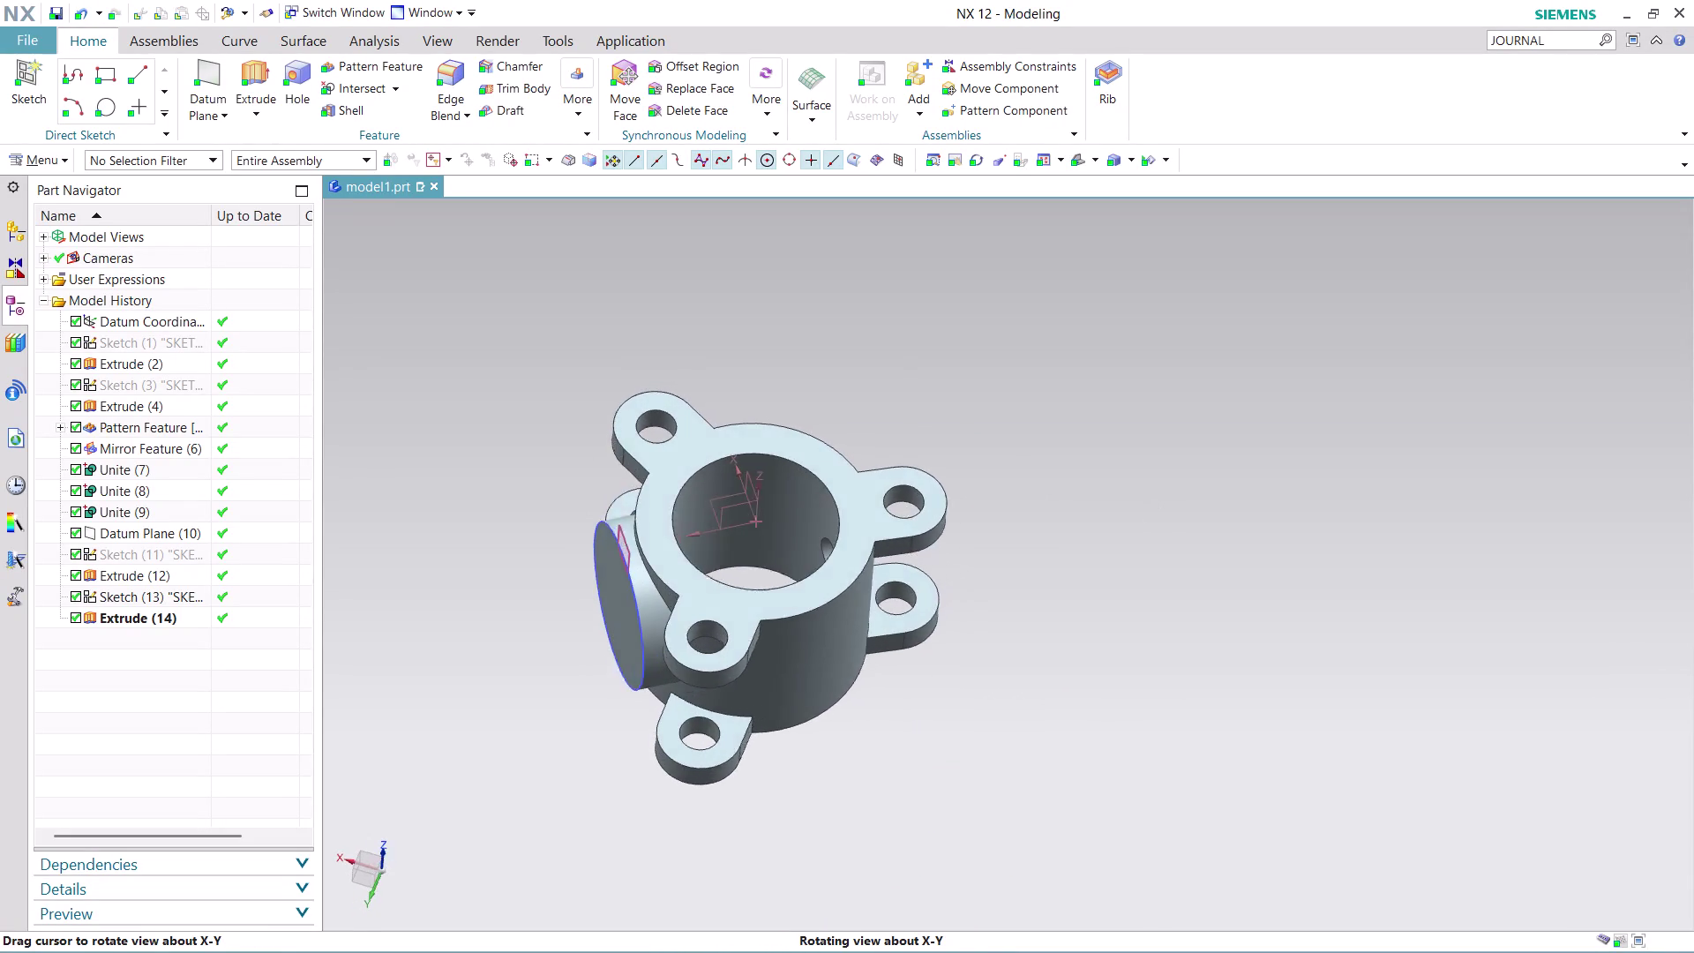
middle_drag(948, 417, 961, 411)
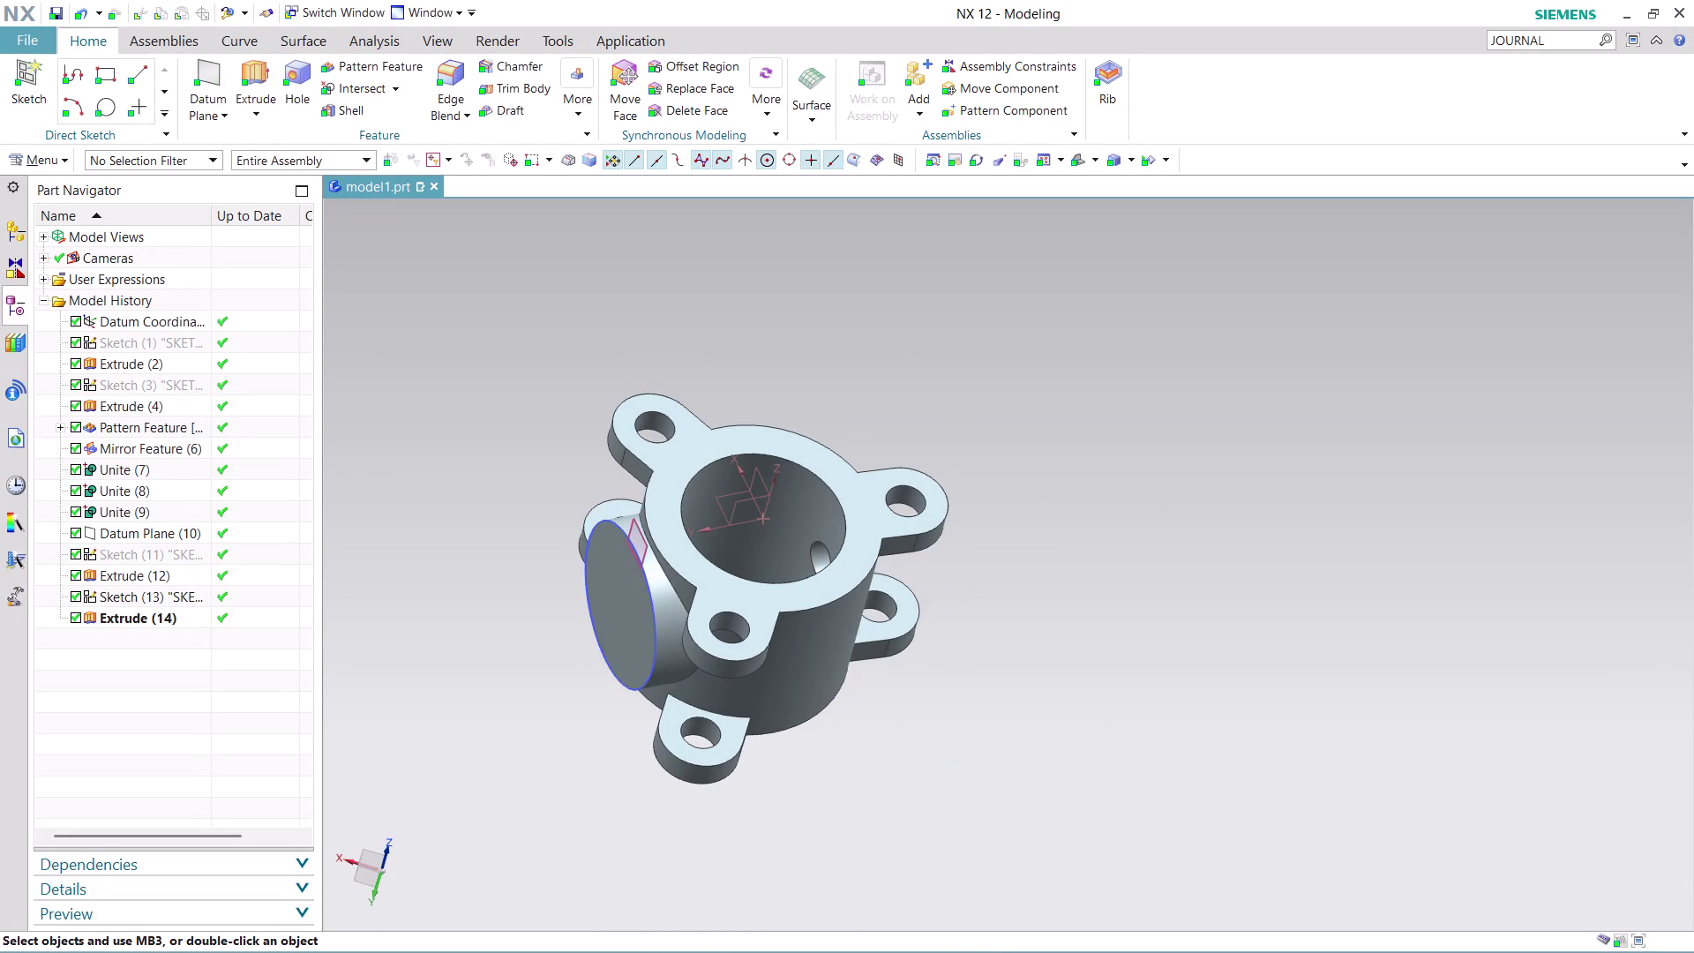
Edit the Extrude (14) side boss parameters and change its End Distance to 100 mm.
right_click(146, 617)
click(218, 219)
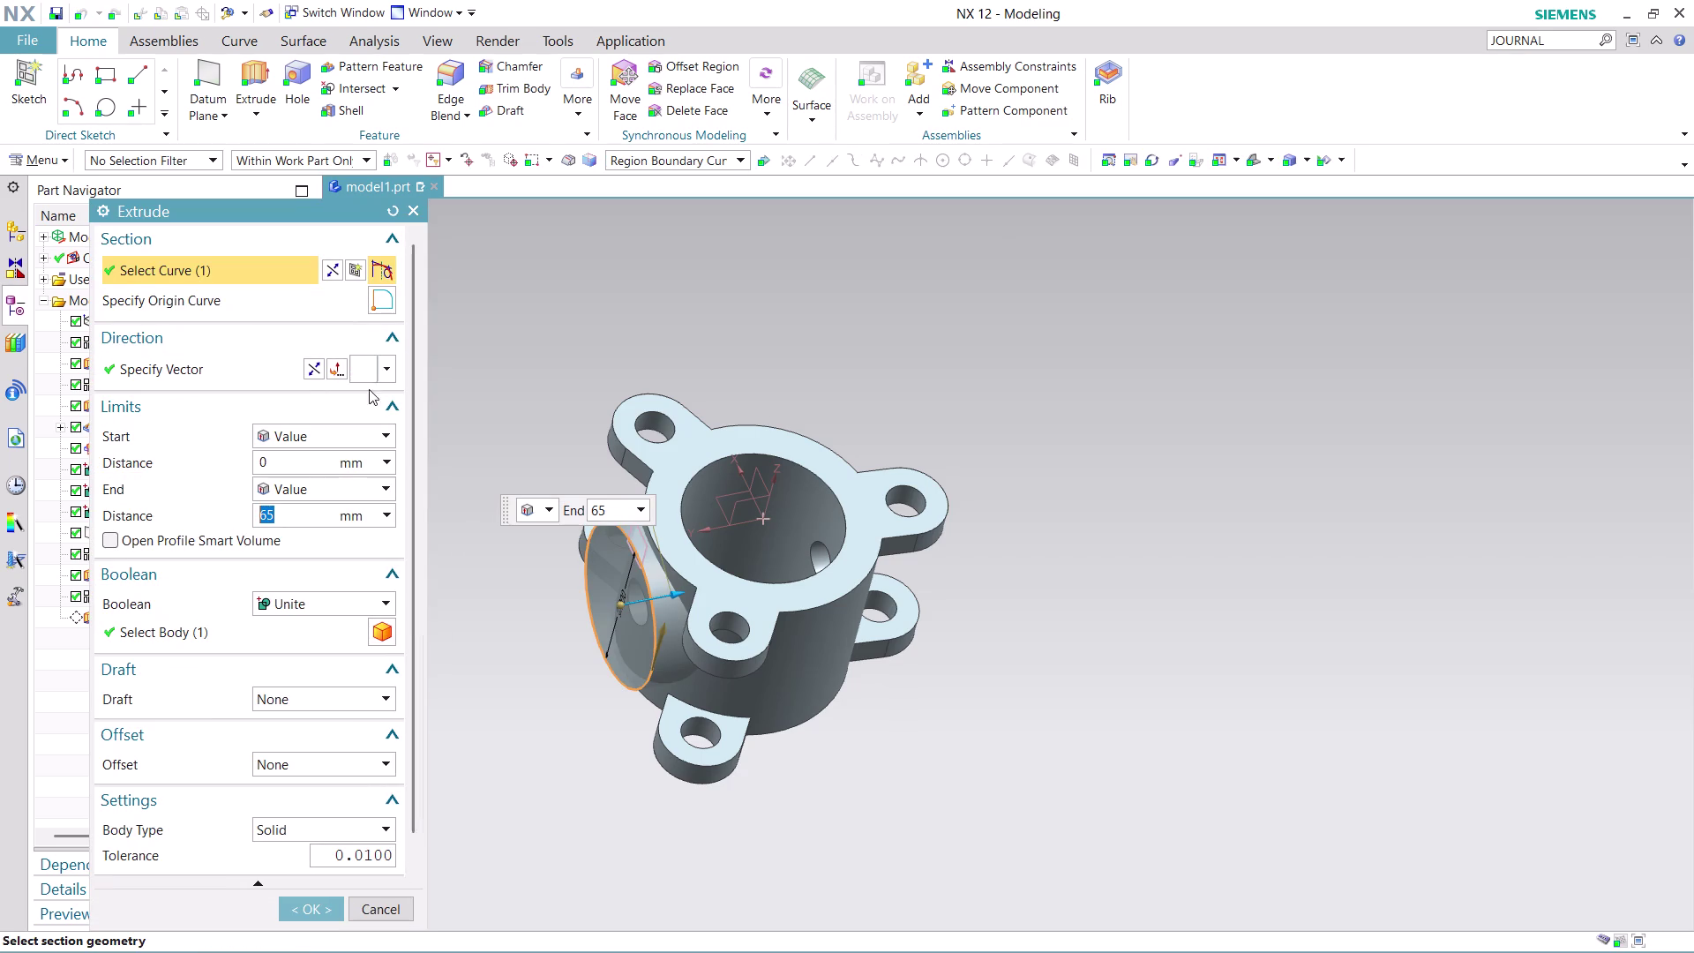
text(1)
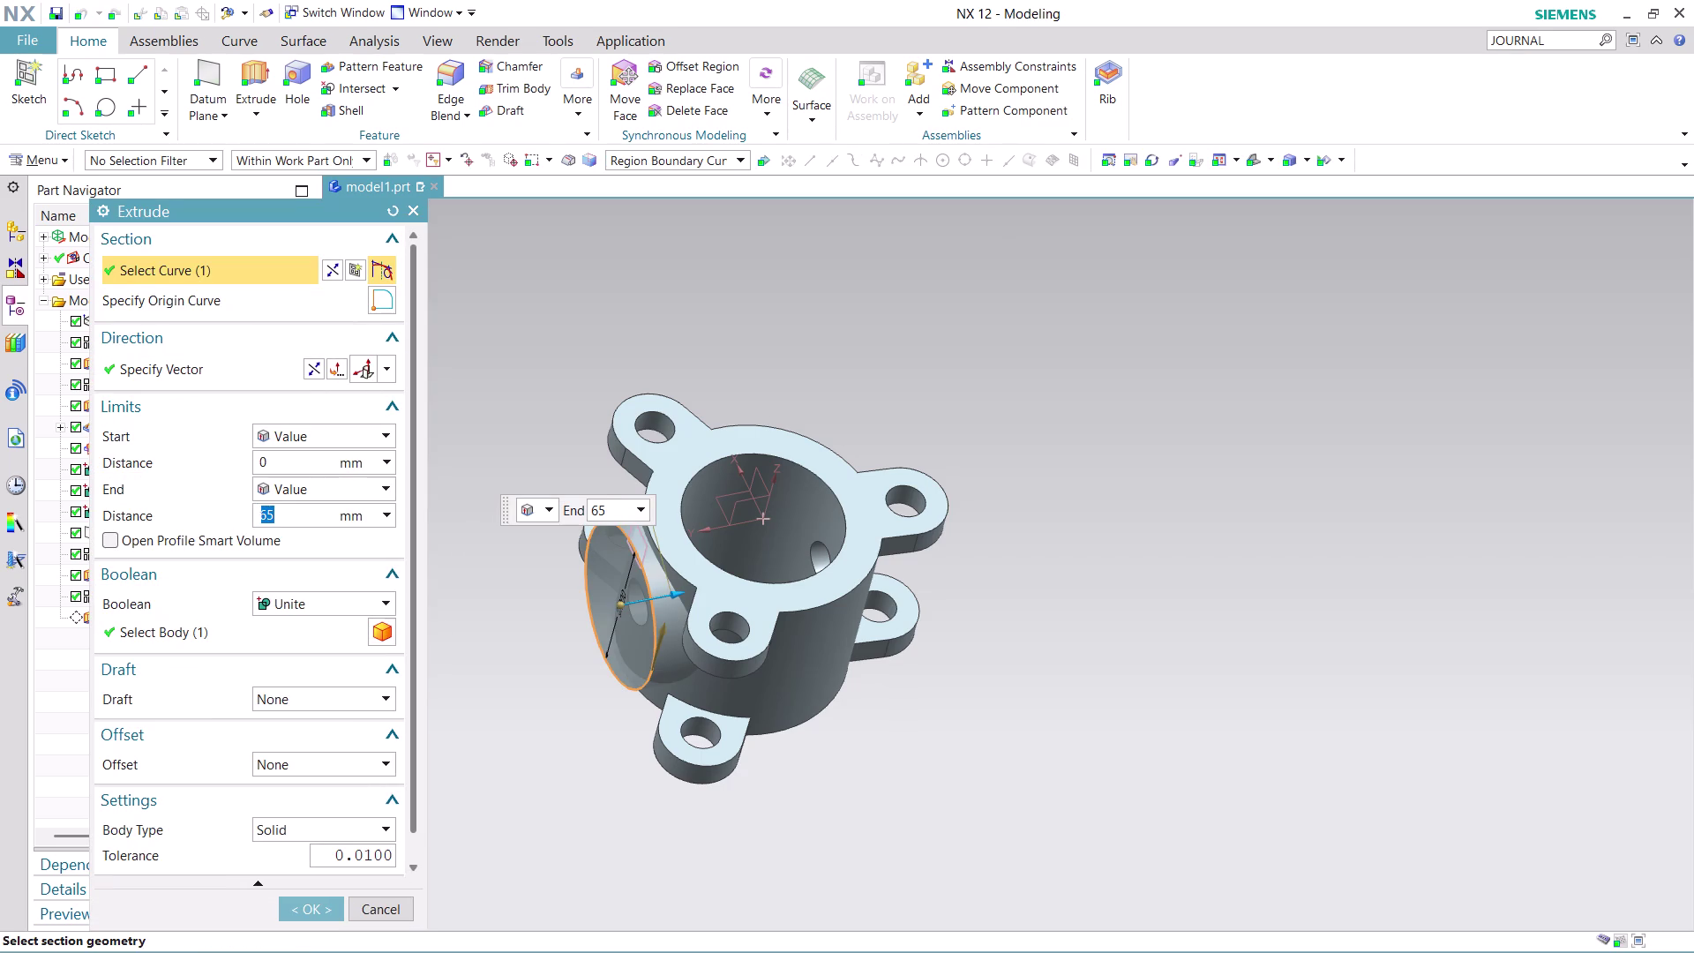
text(00)
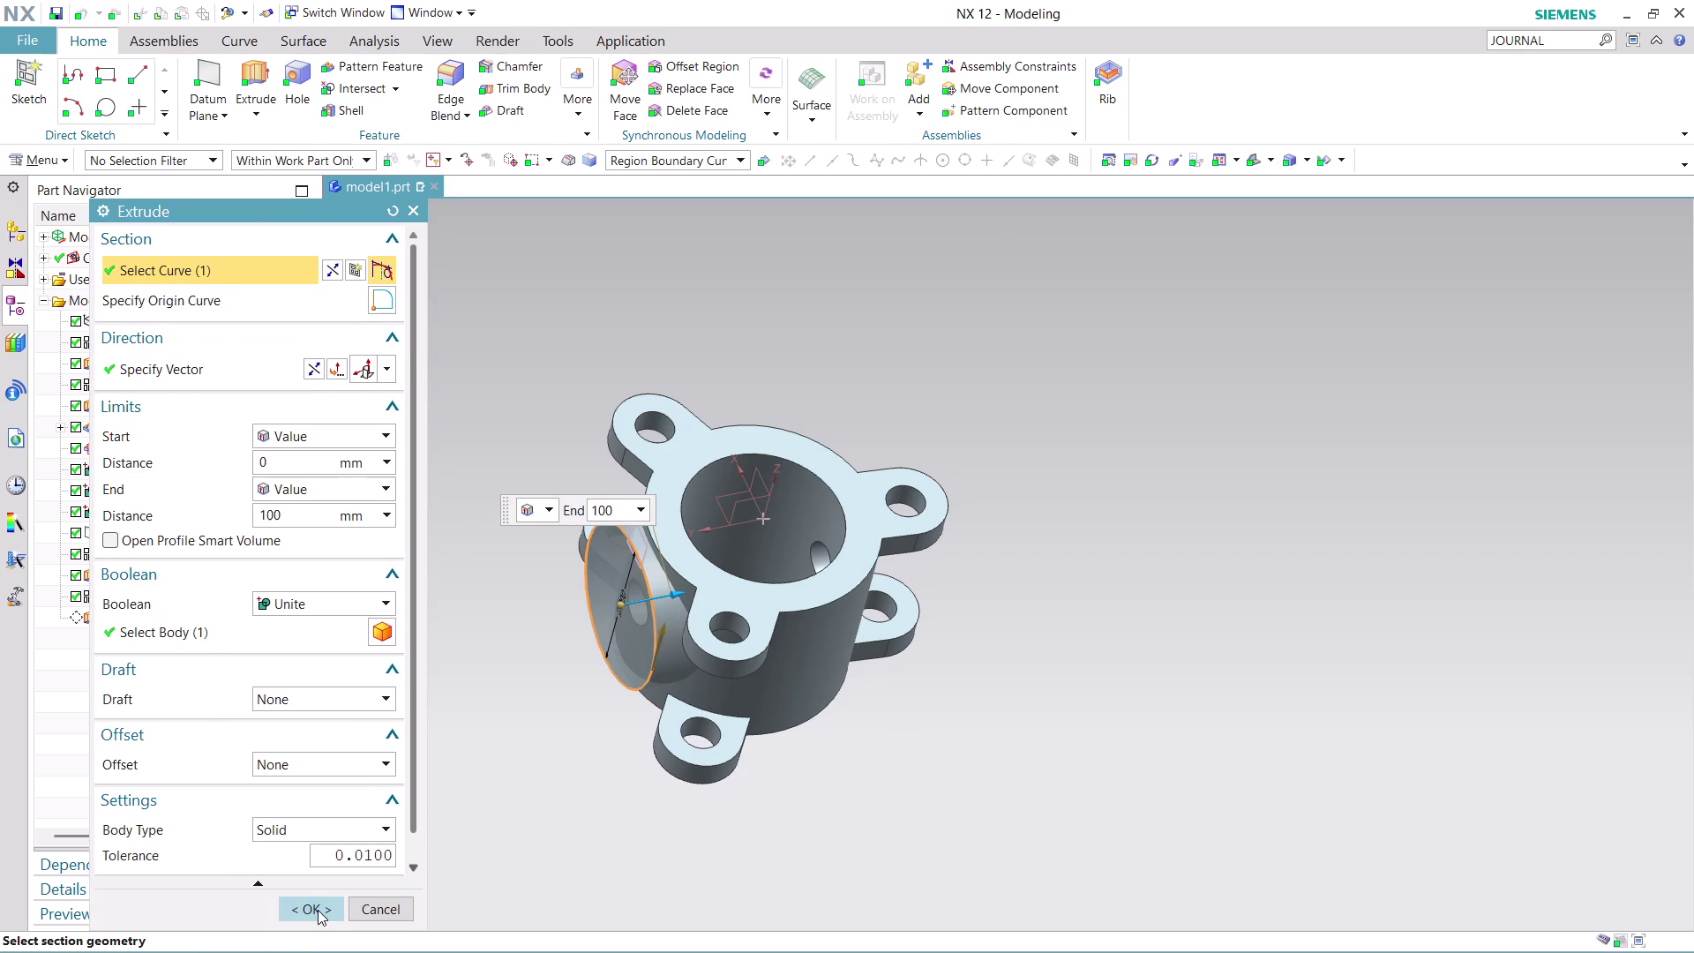
click(318, 910)
middle_drag(795, 373, 741, 375)
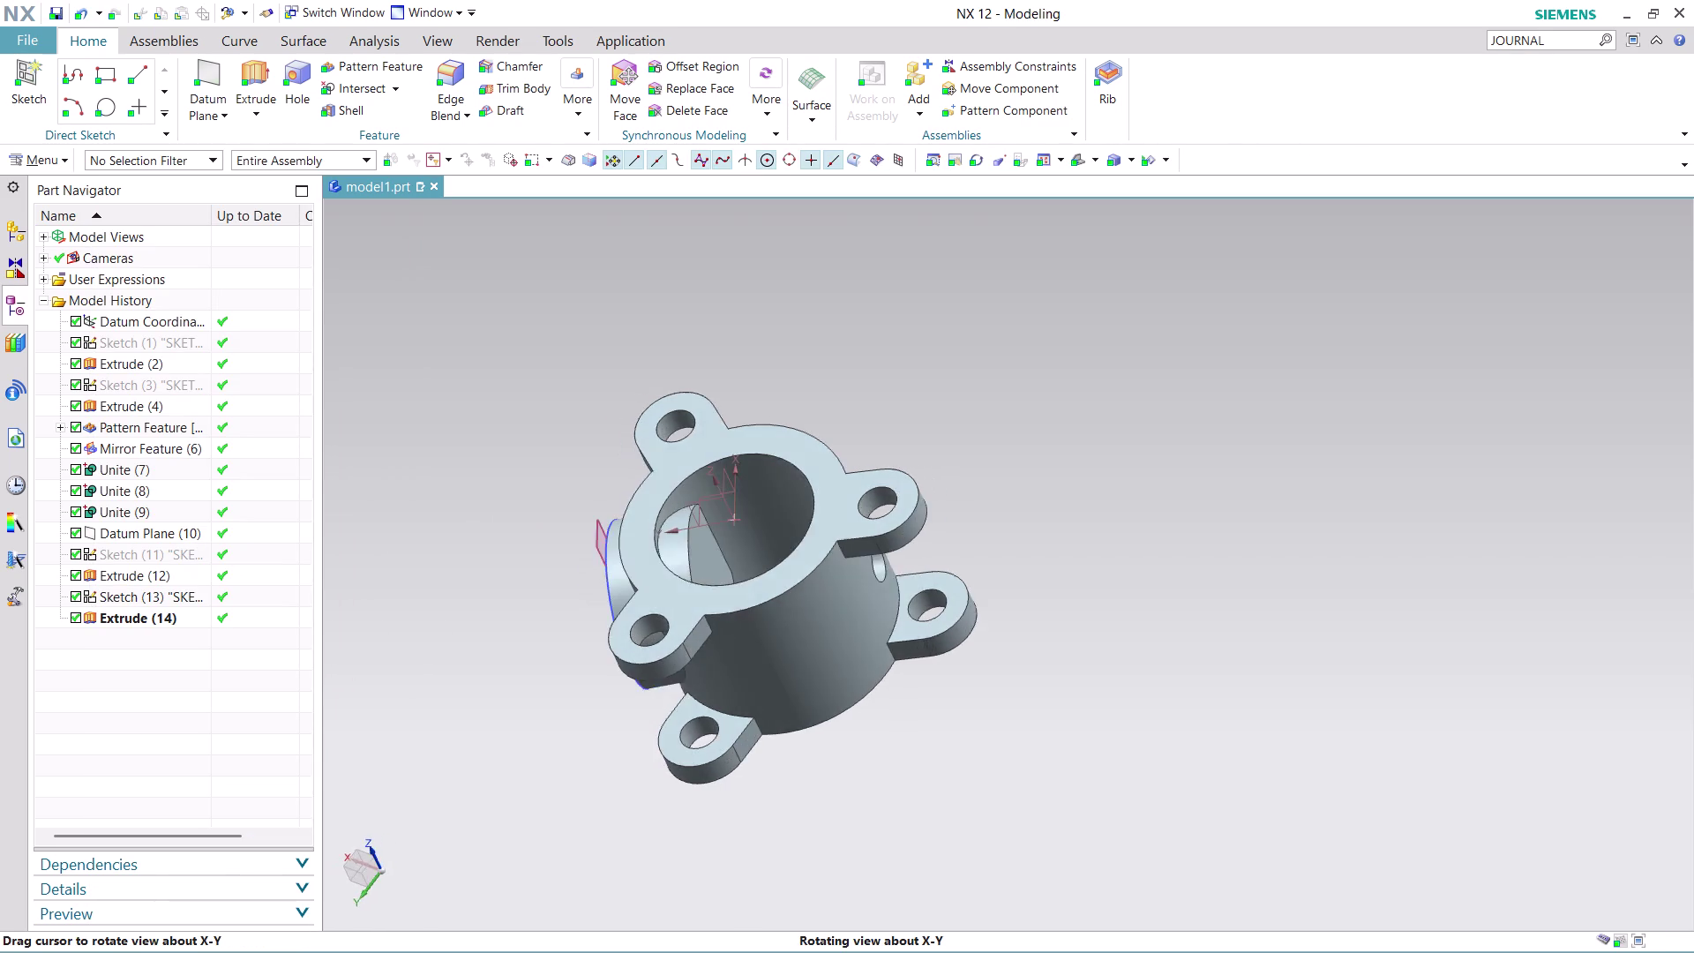
middle_drag(742, 375, 771, 406)
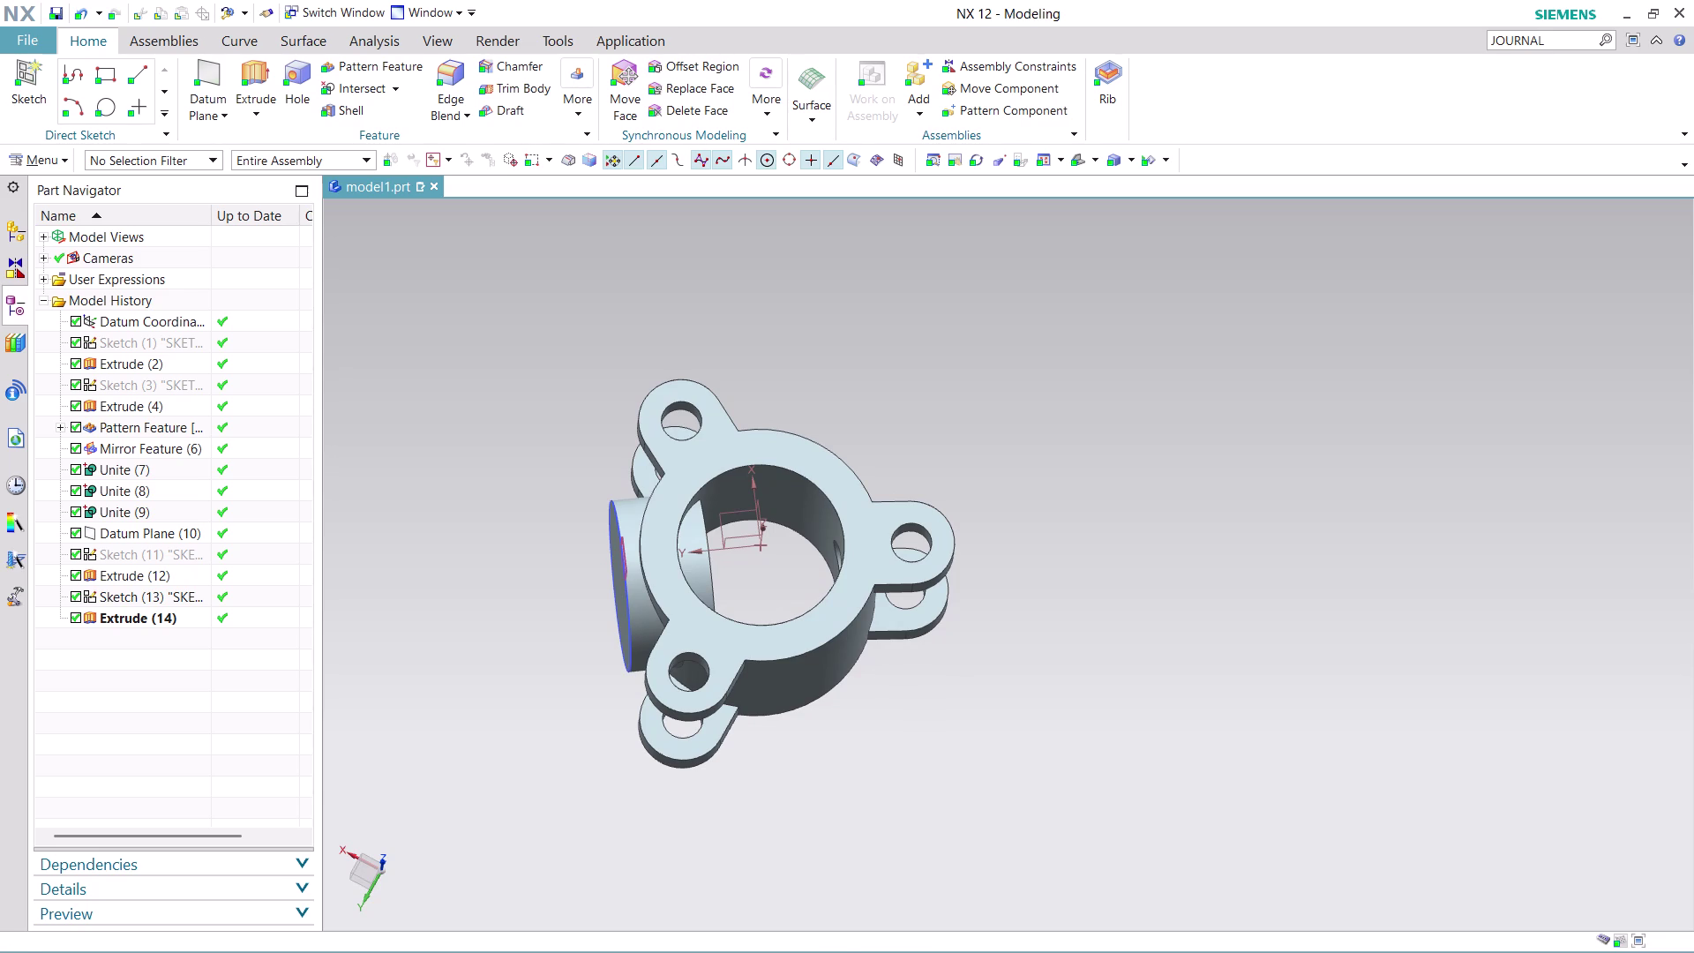
scroll(down, 3)
middle_drag(886, 411, 867, 282)
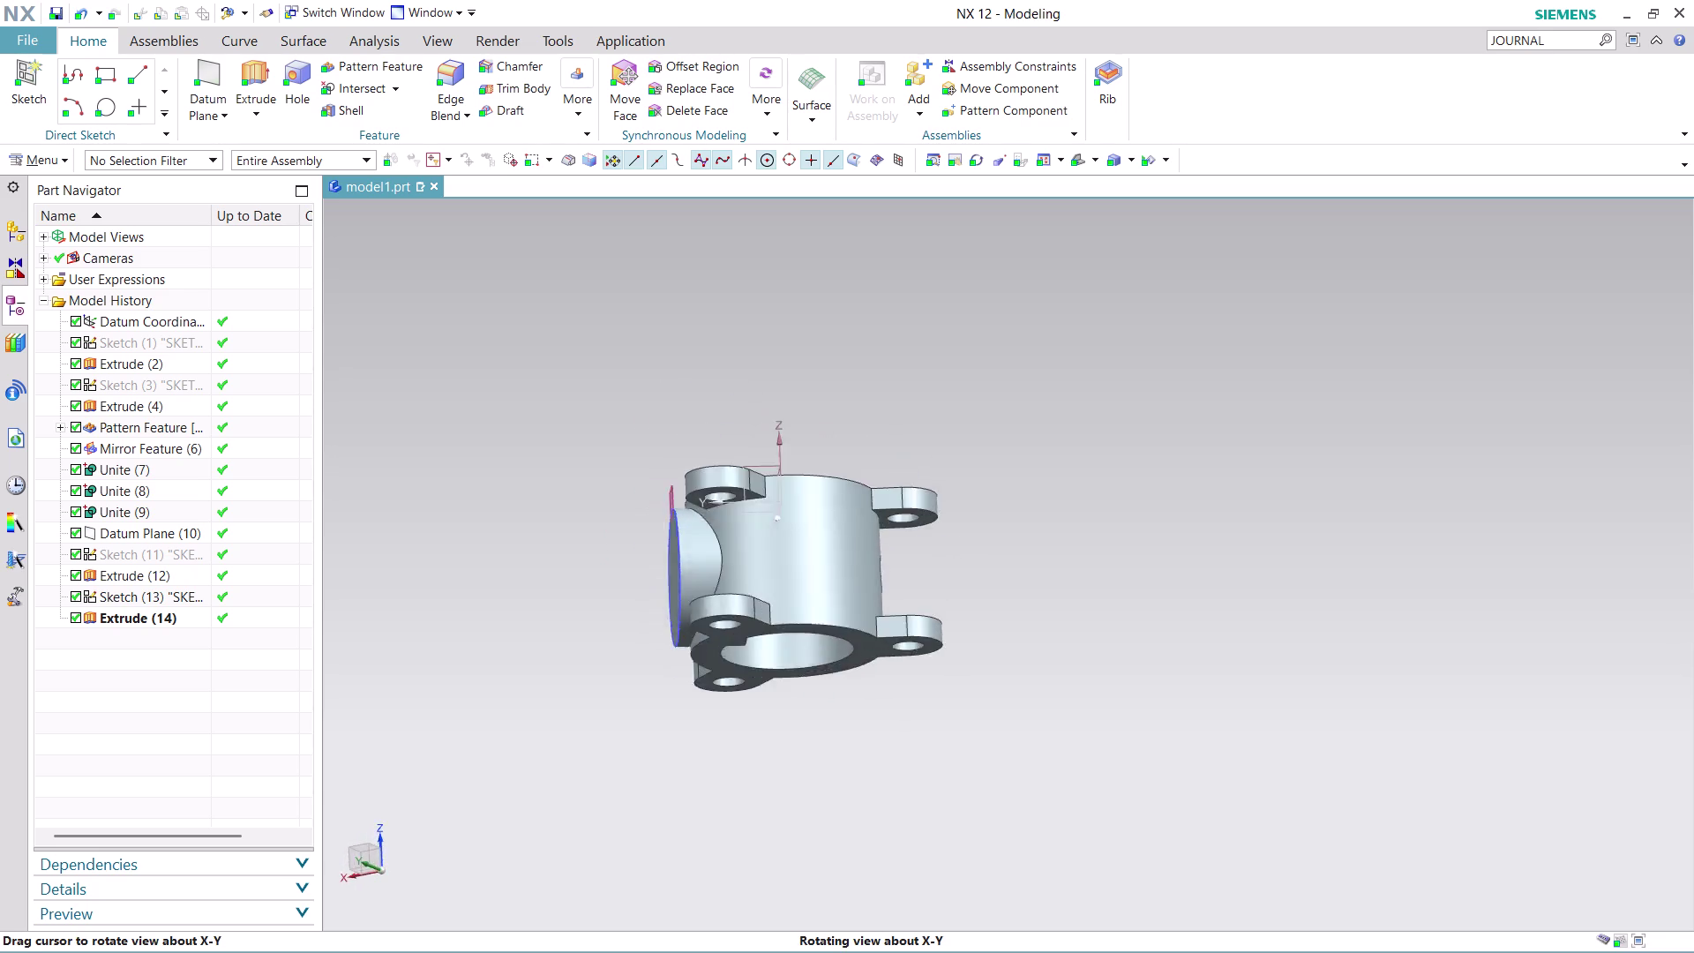
middle_drag(867, 282, 860, 390)
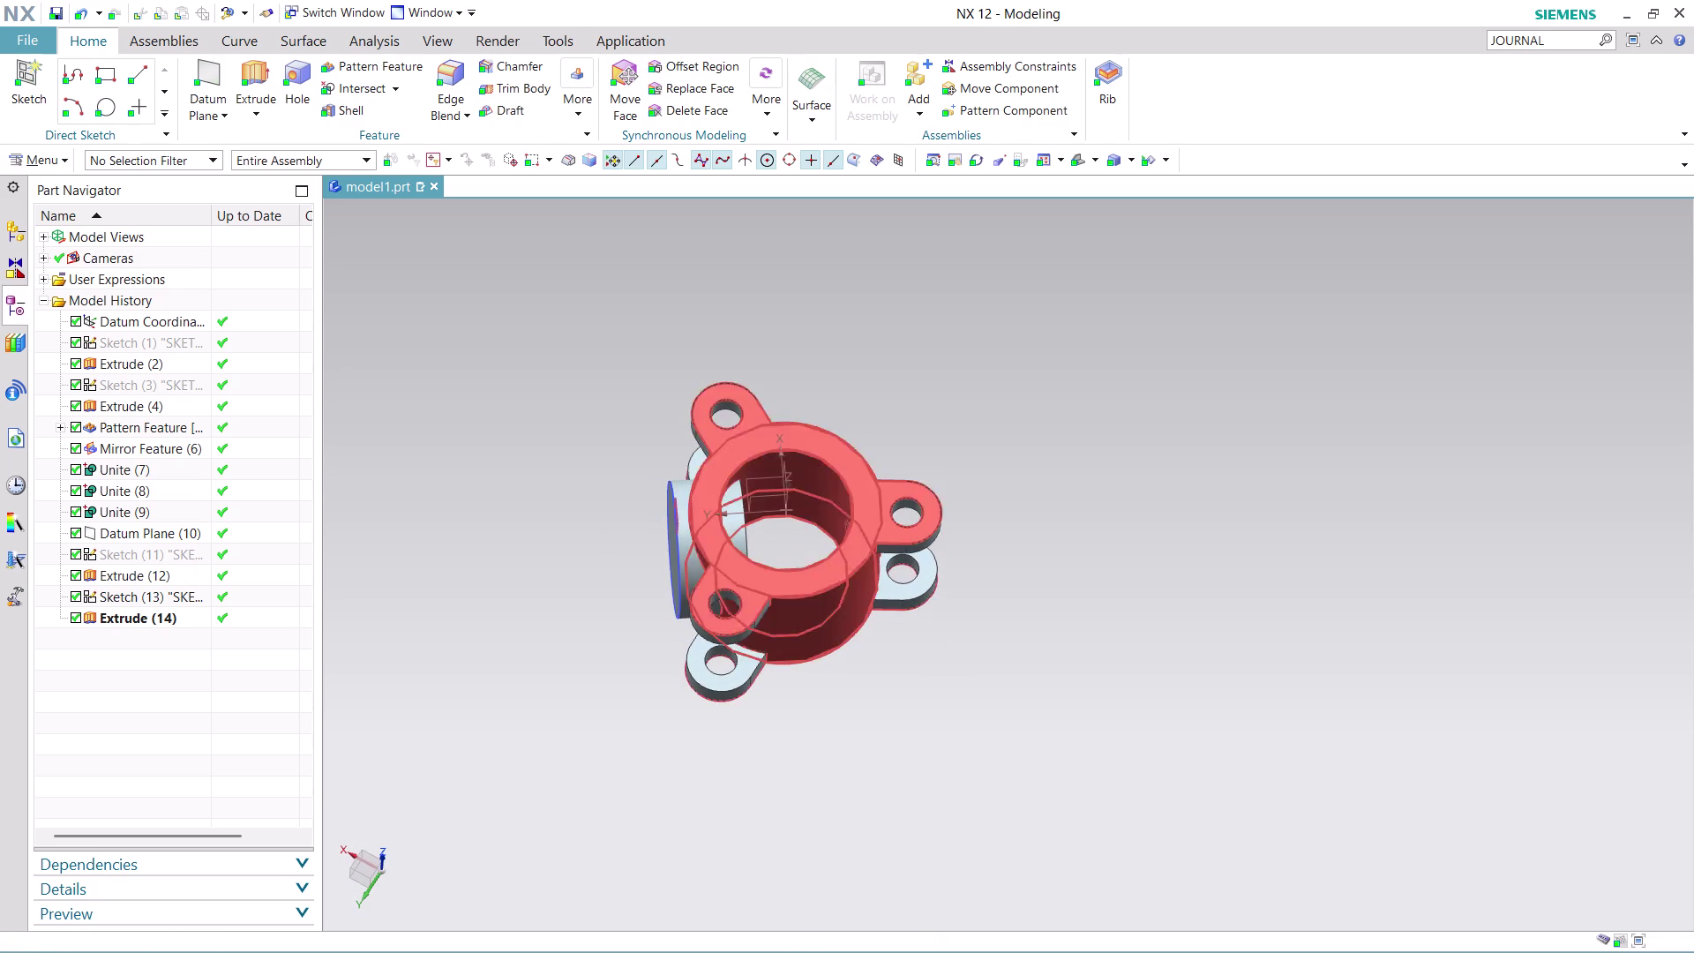
scroll(up, 3)
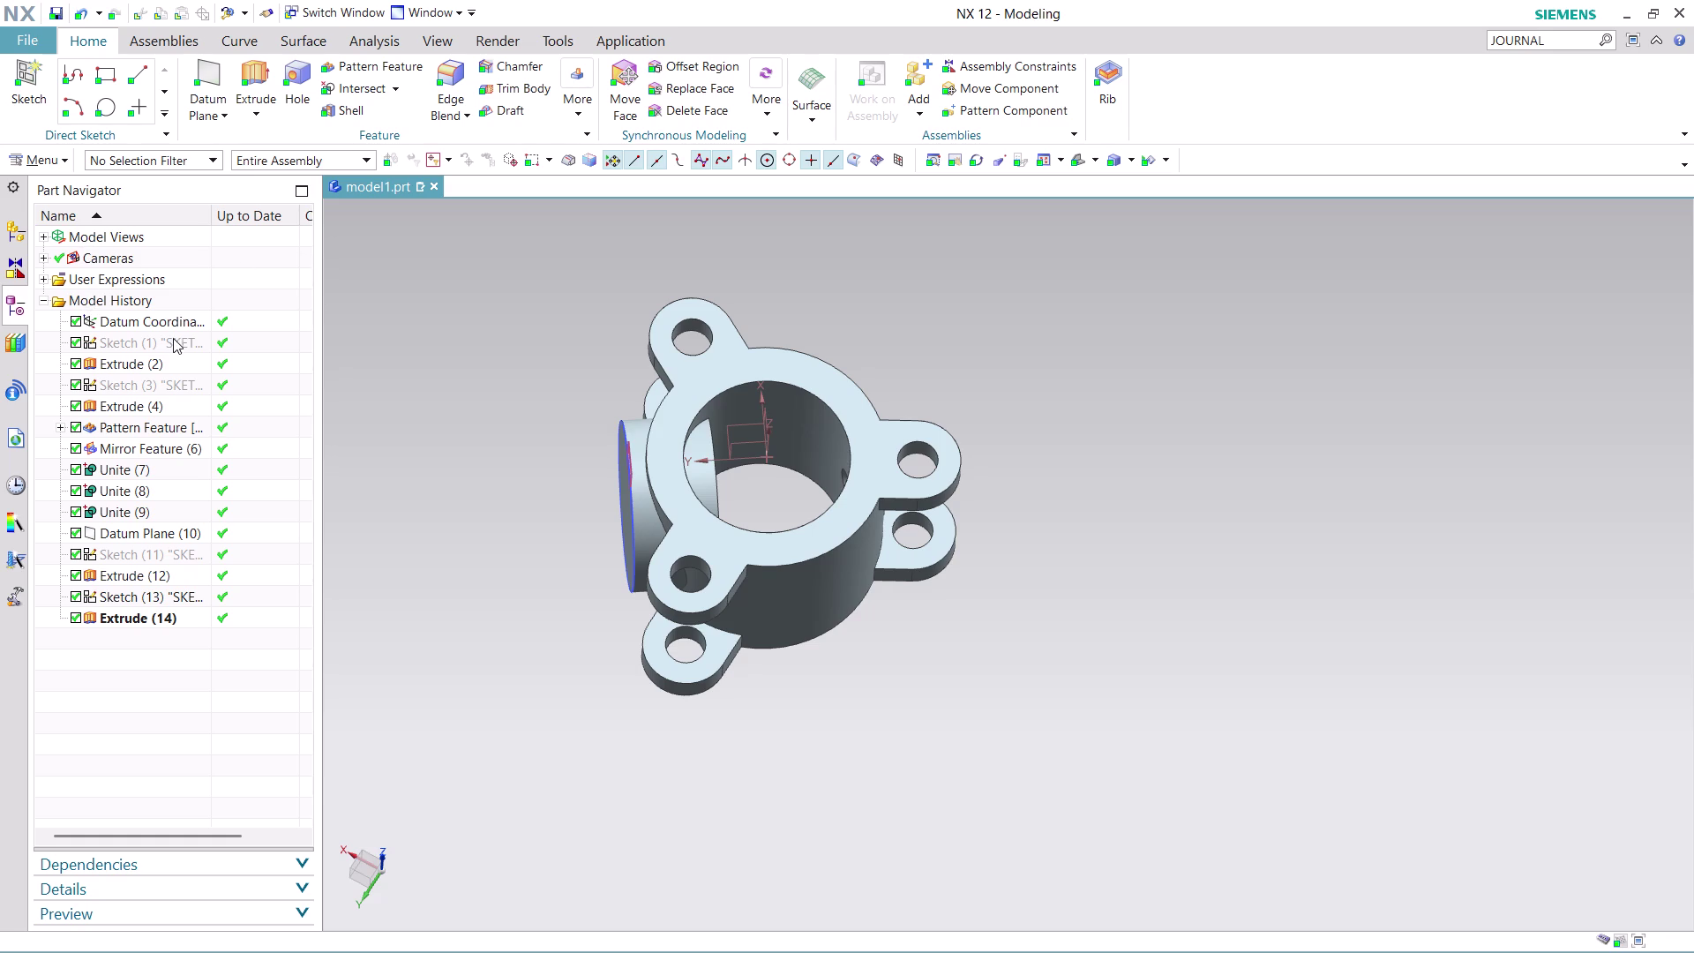
click(144, 374)
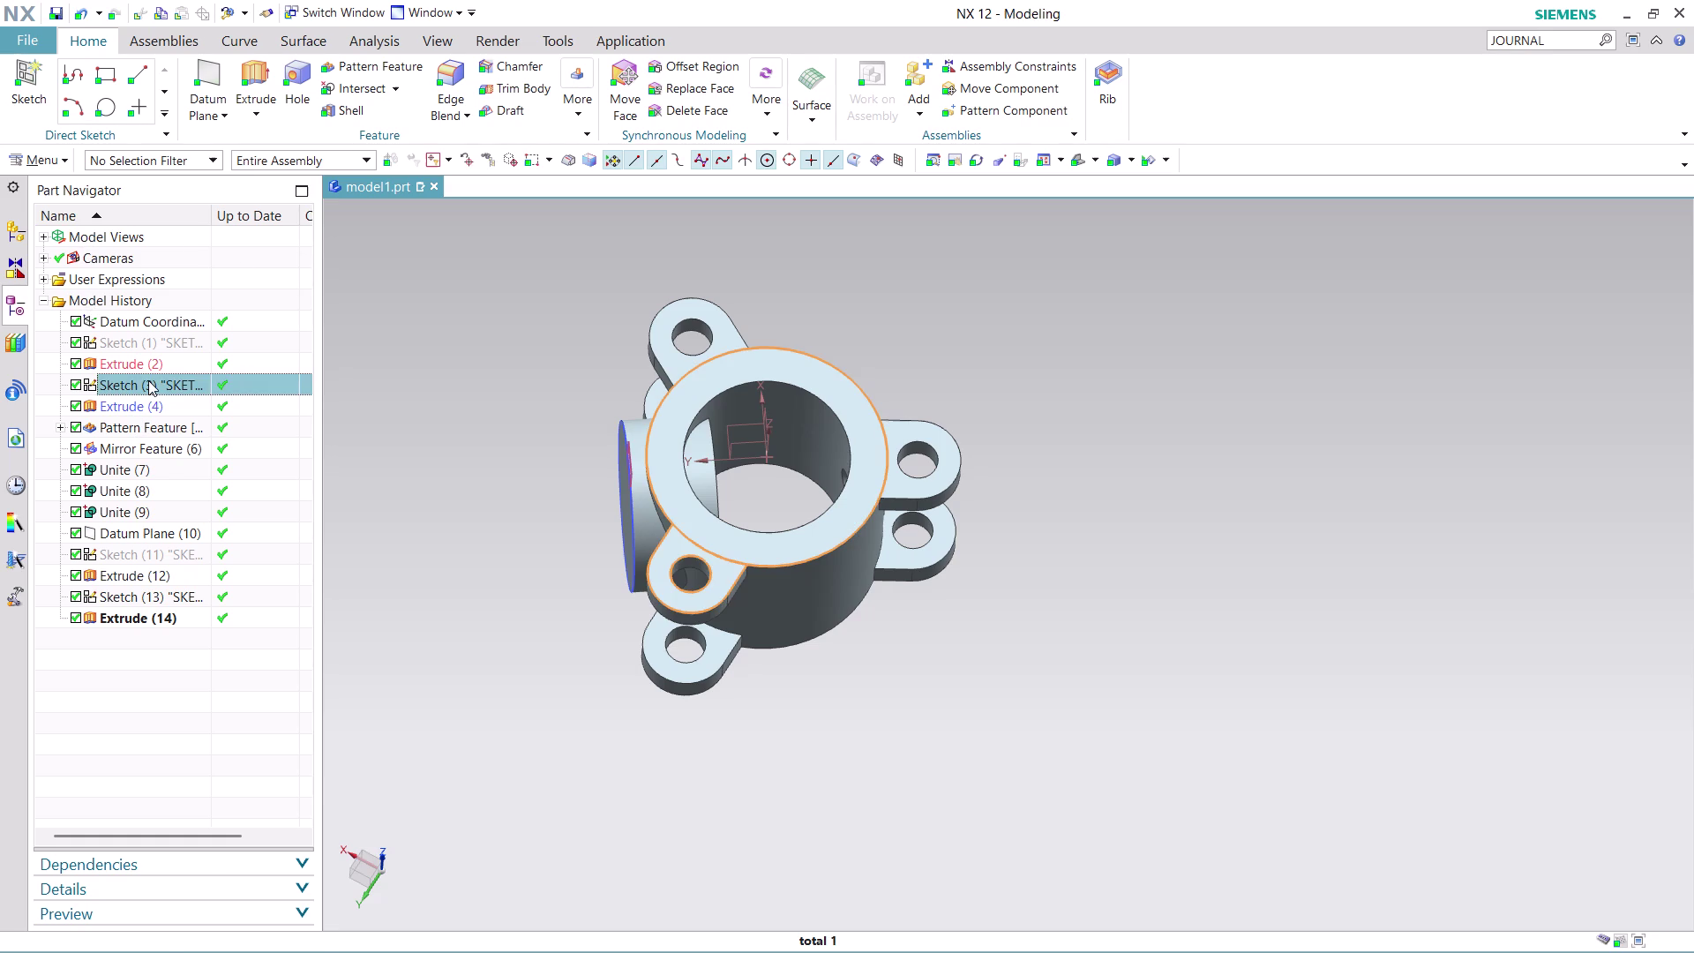
right_click(148, 381)
click(448, 484)
scroll(up, 3)
scroll(down, 3)
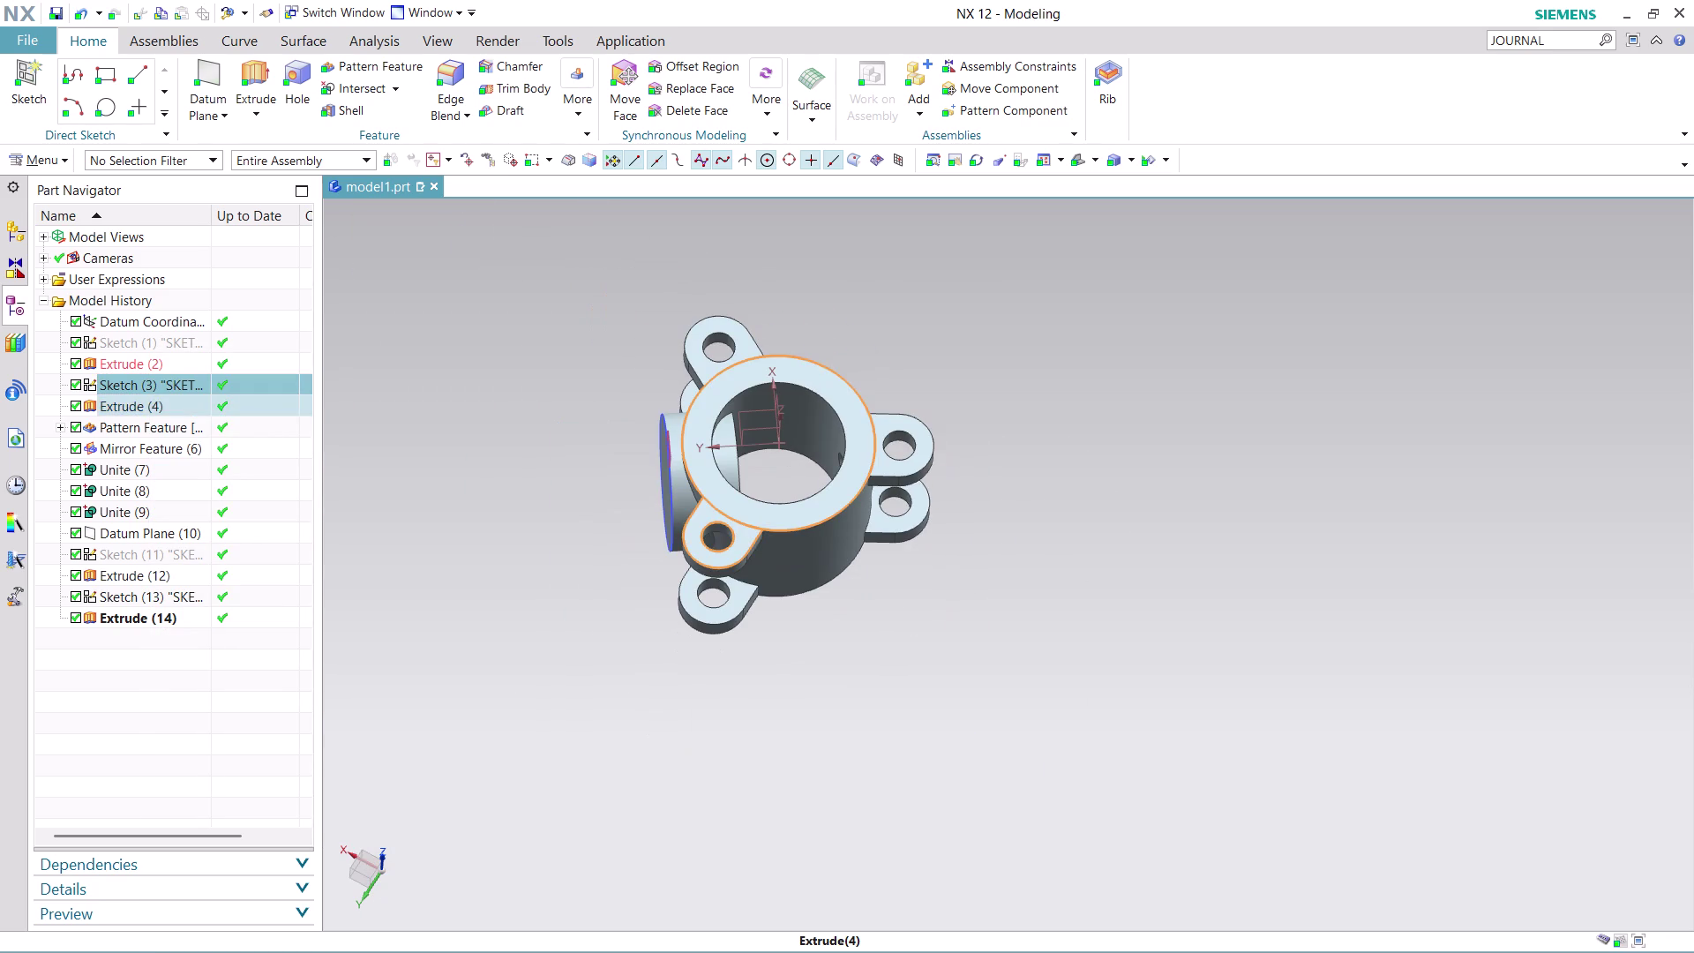
key(Escape)
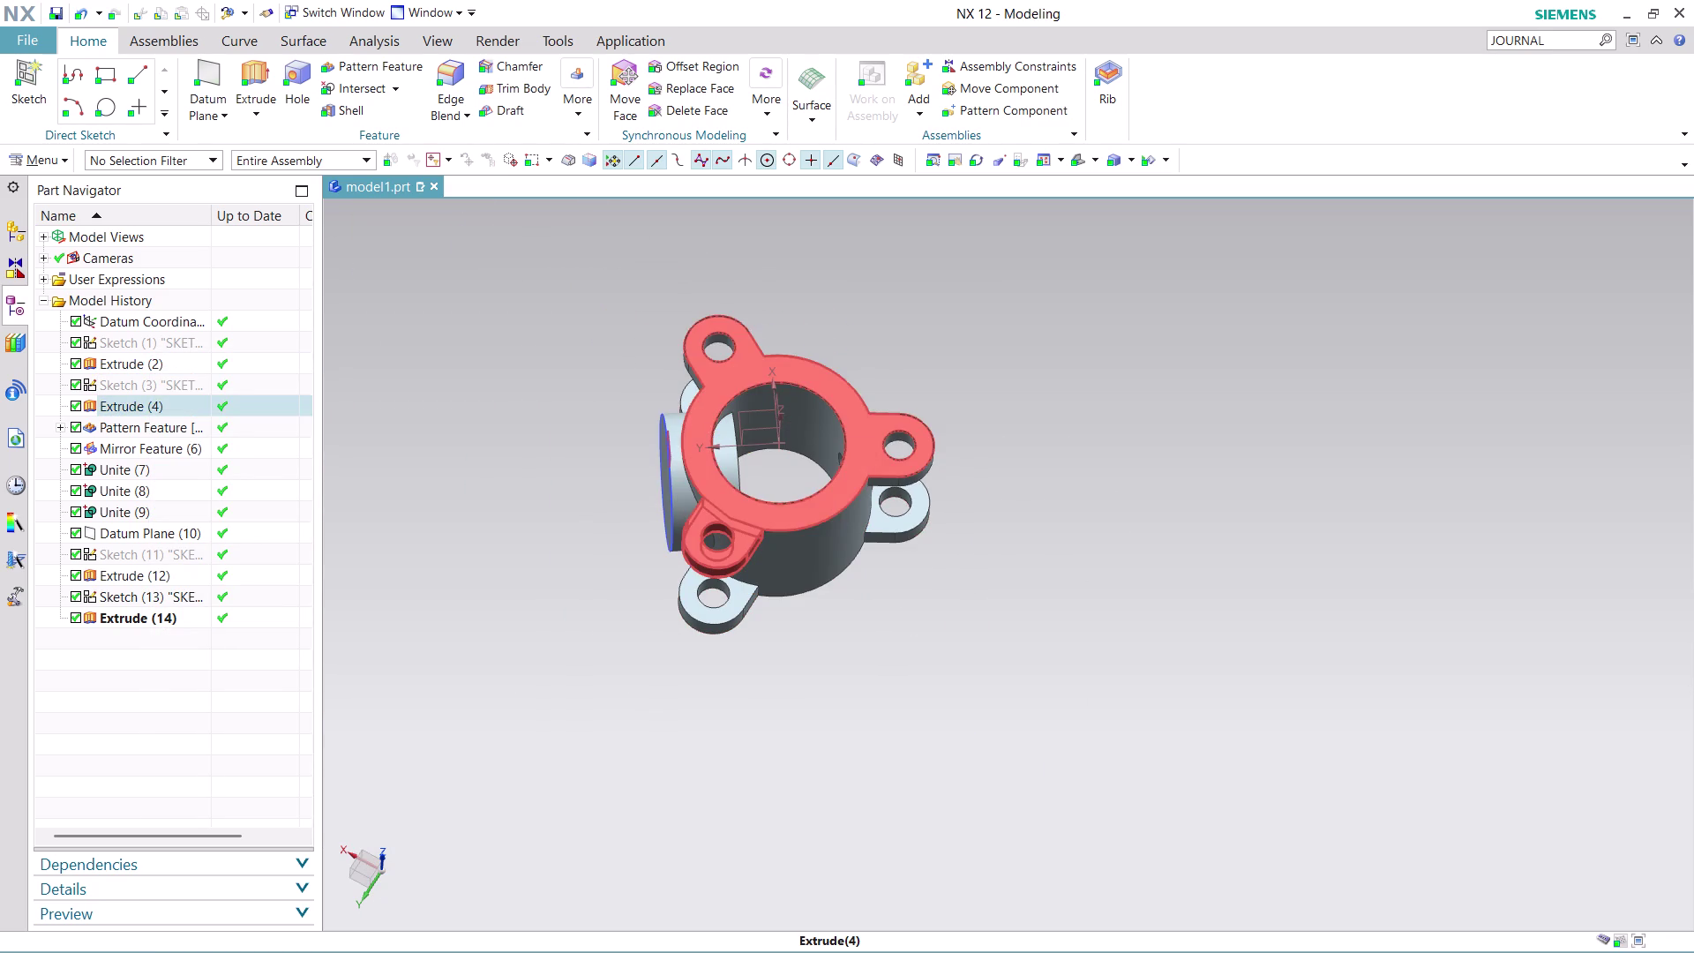
key(Escape)
scroll(up, 3)
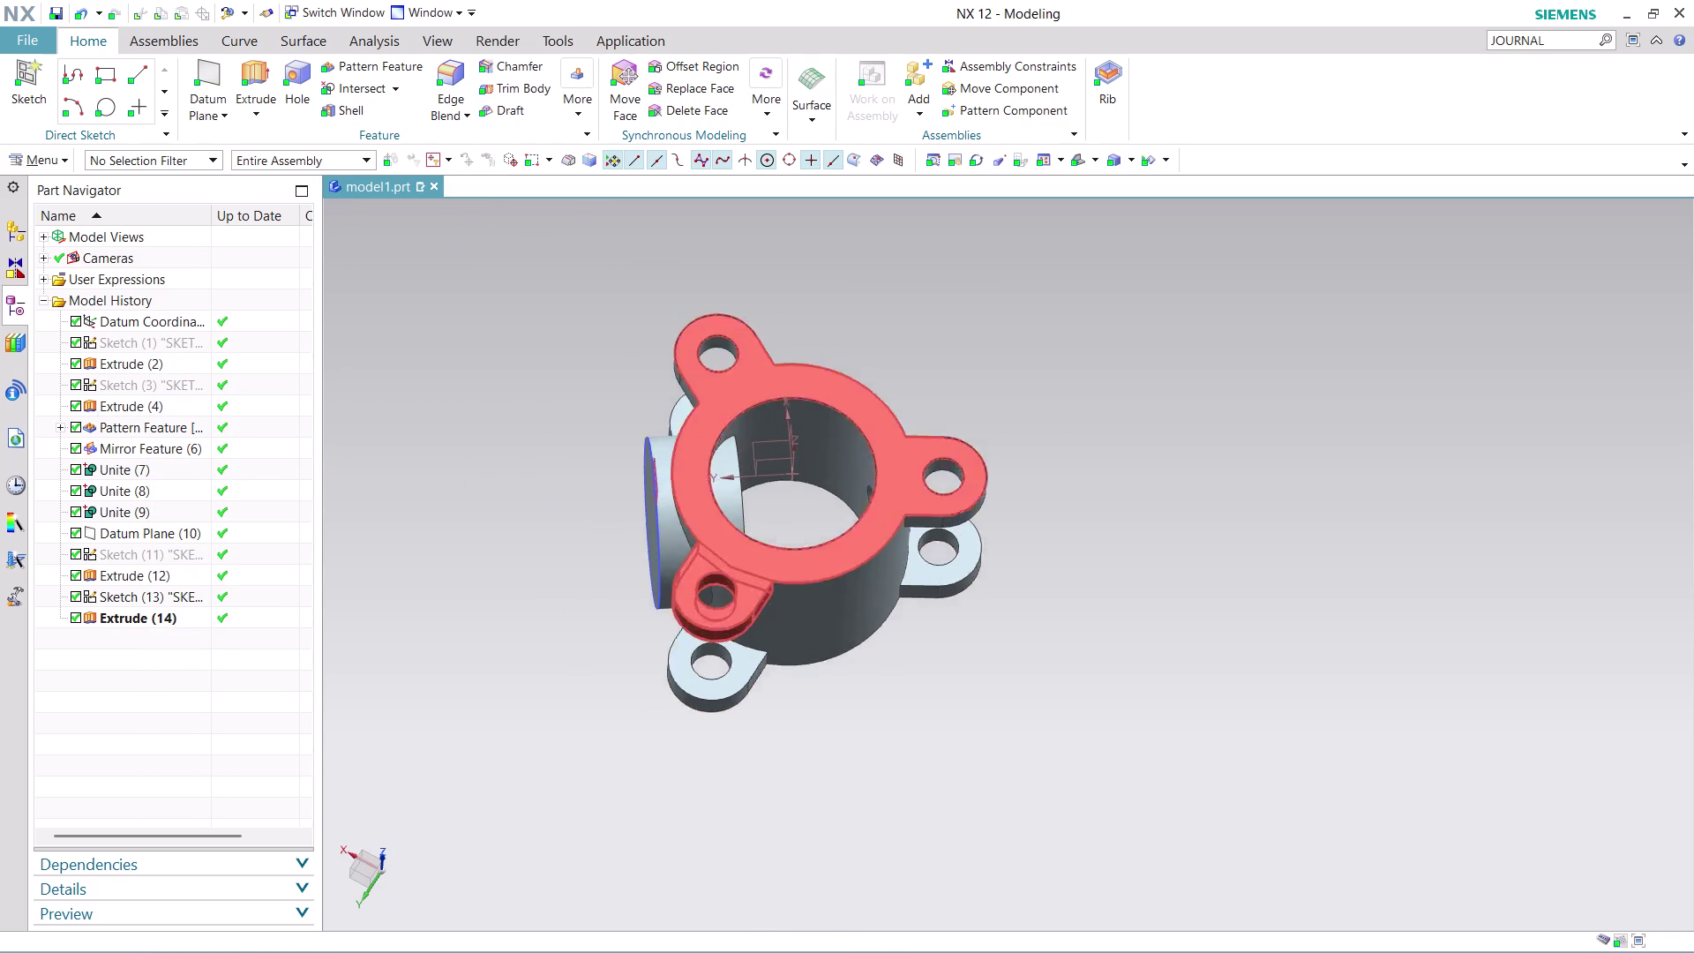
scroll(up, 3)
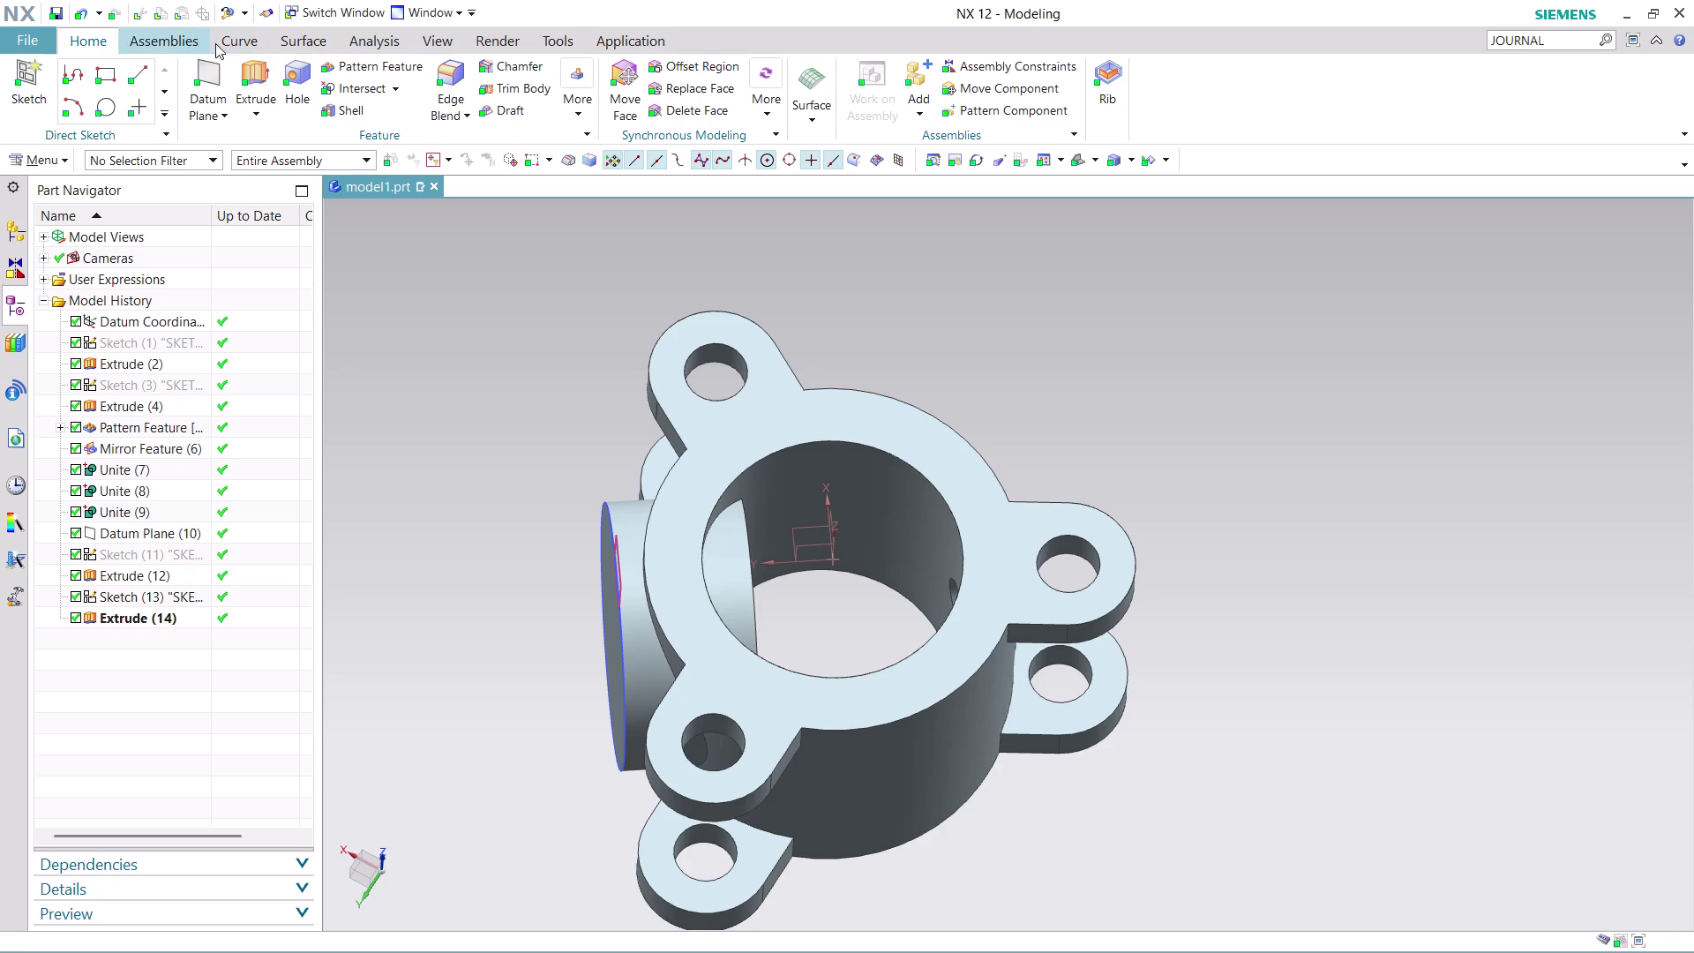
click(249, 42)
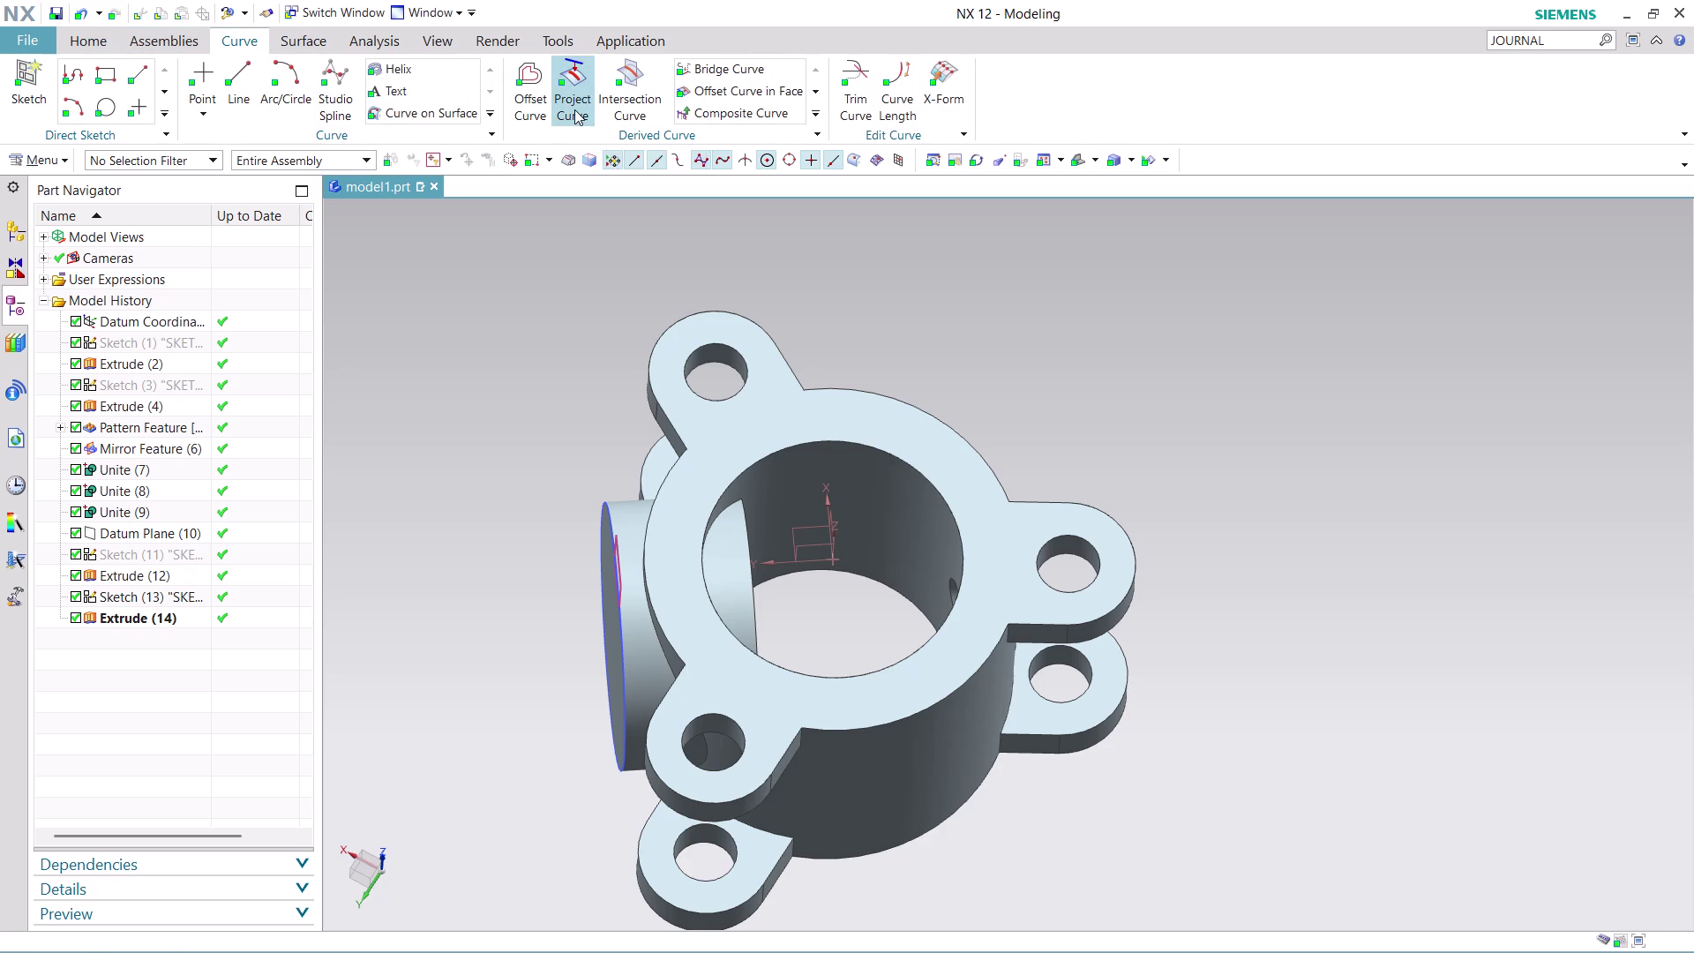
Project the bore's circular edge onto the housing faces along the X axis.
click(570, 110)
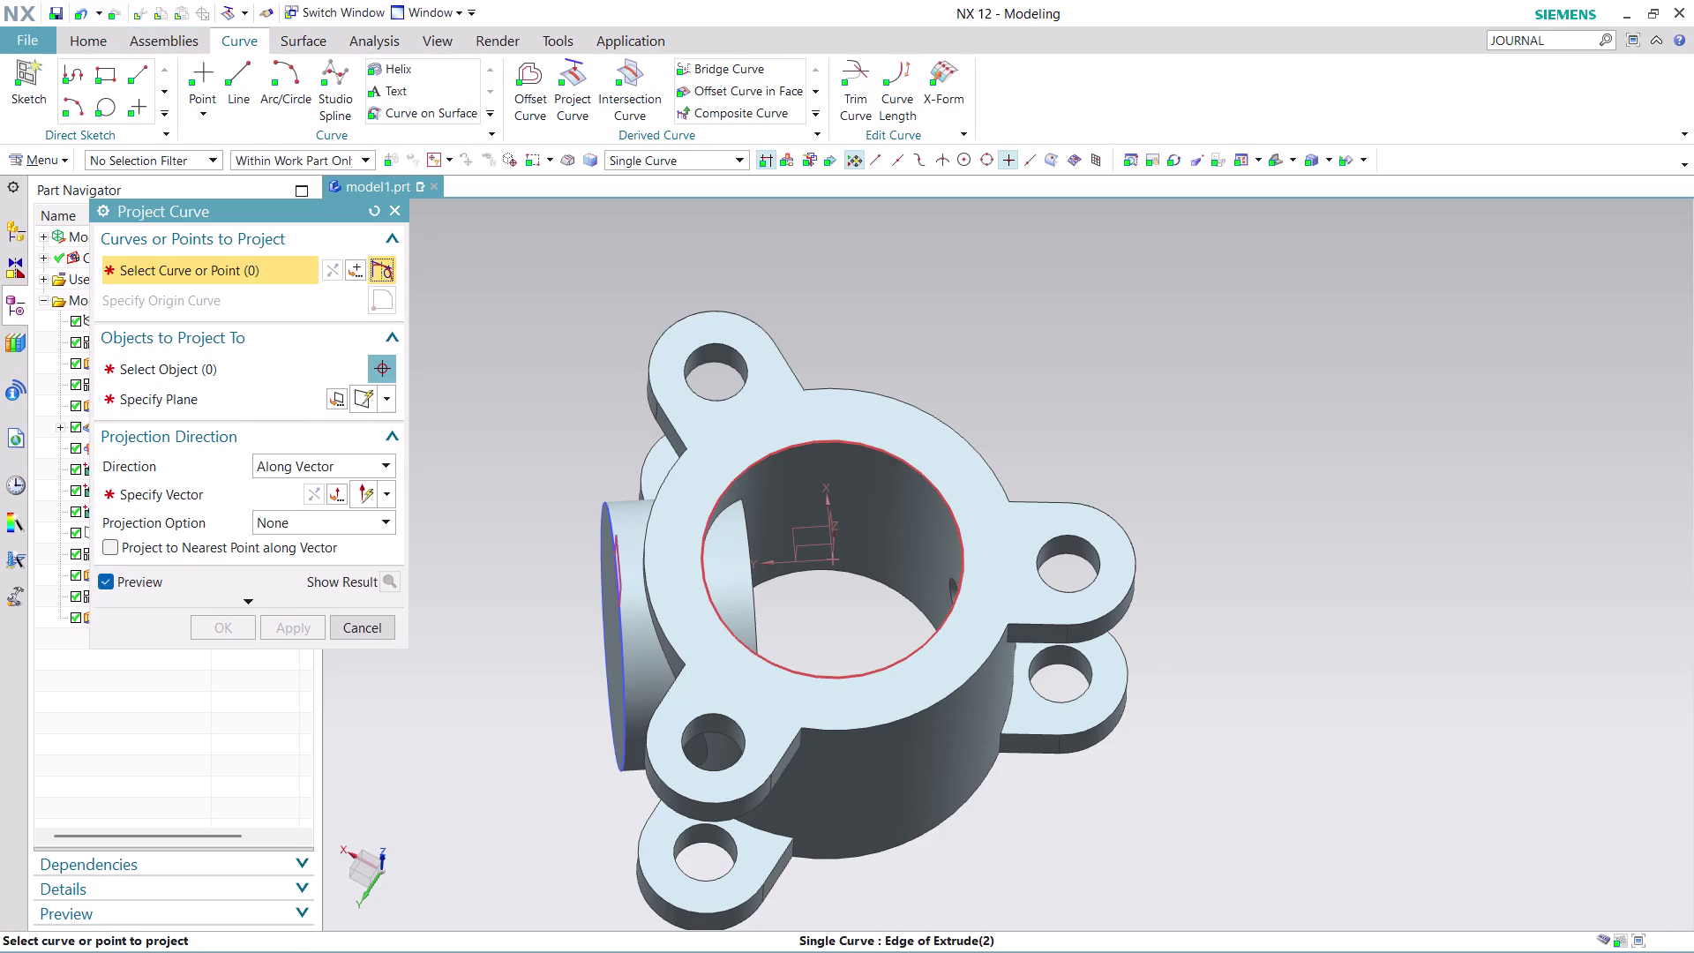
click(904, 462)
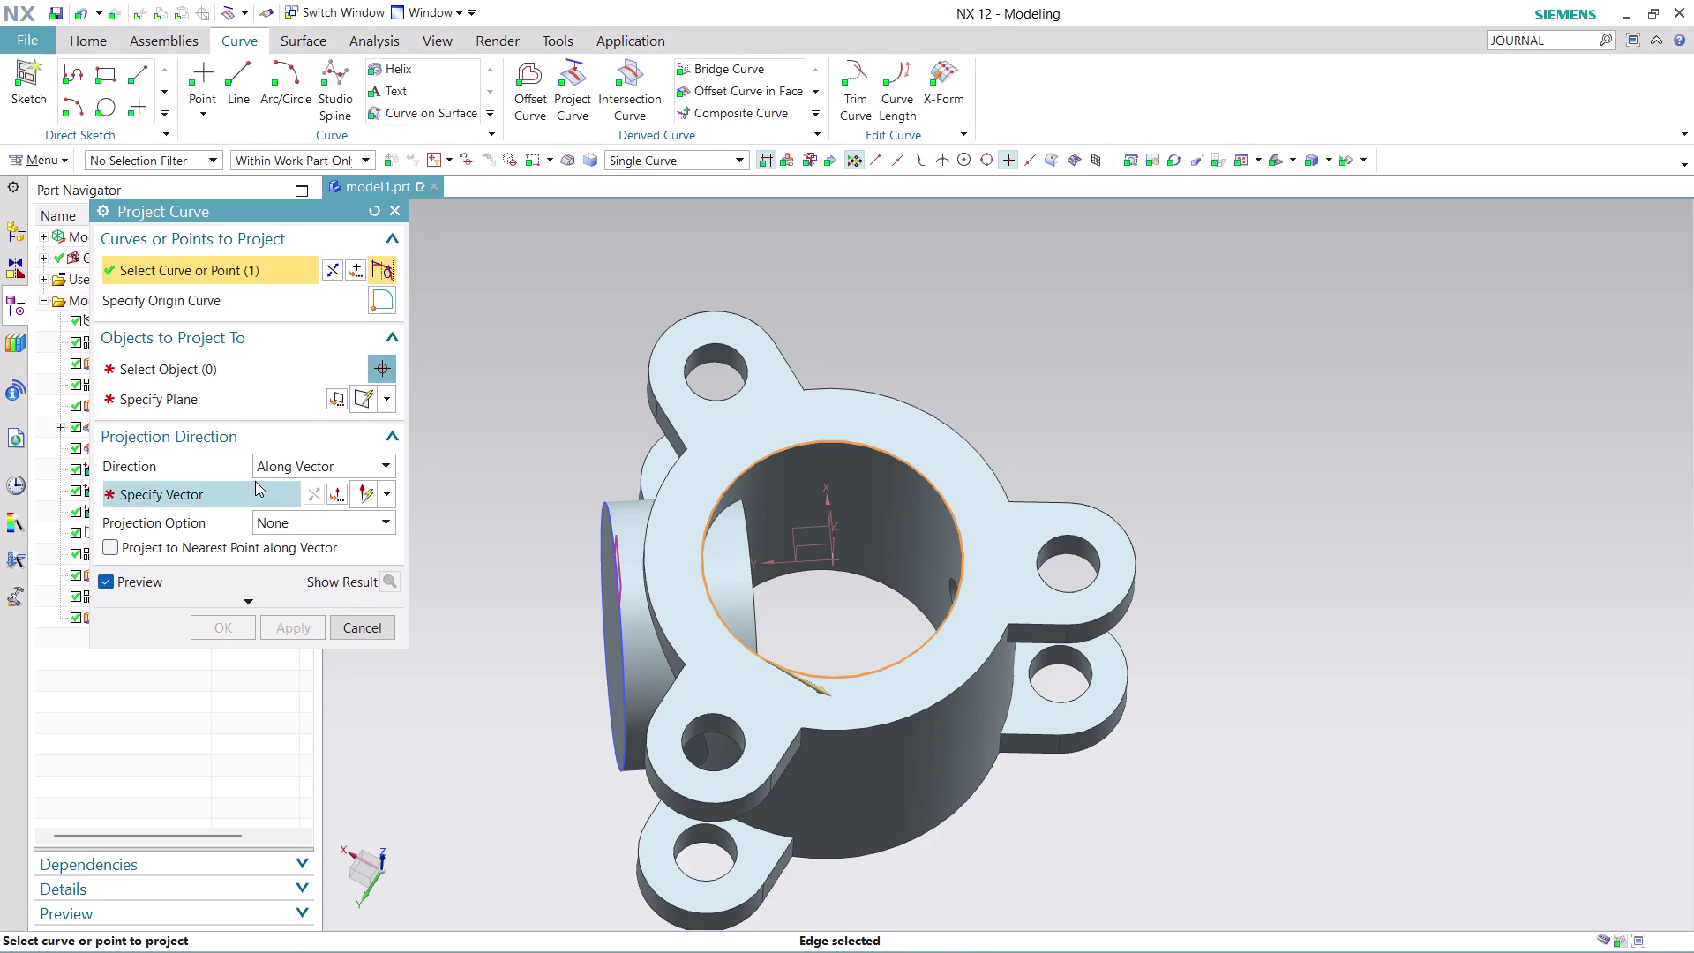
click(257, 369)
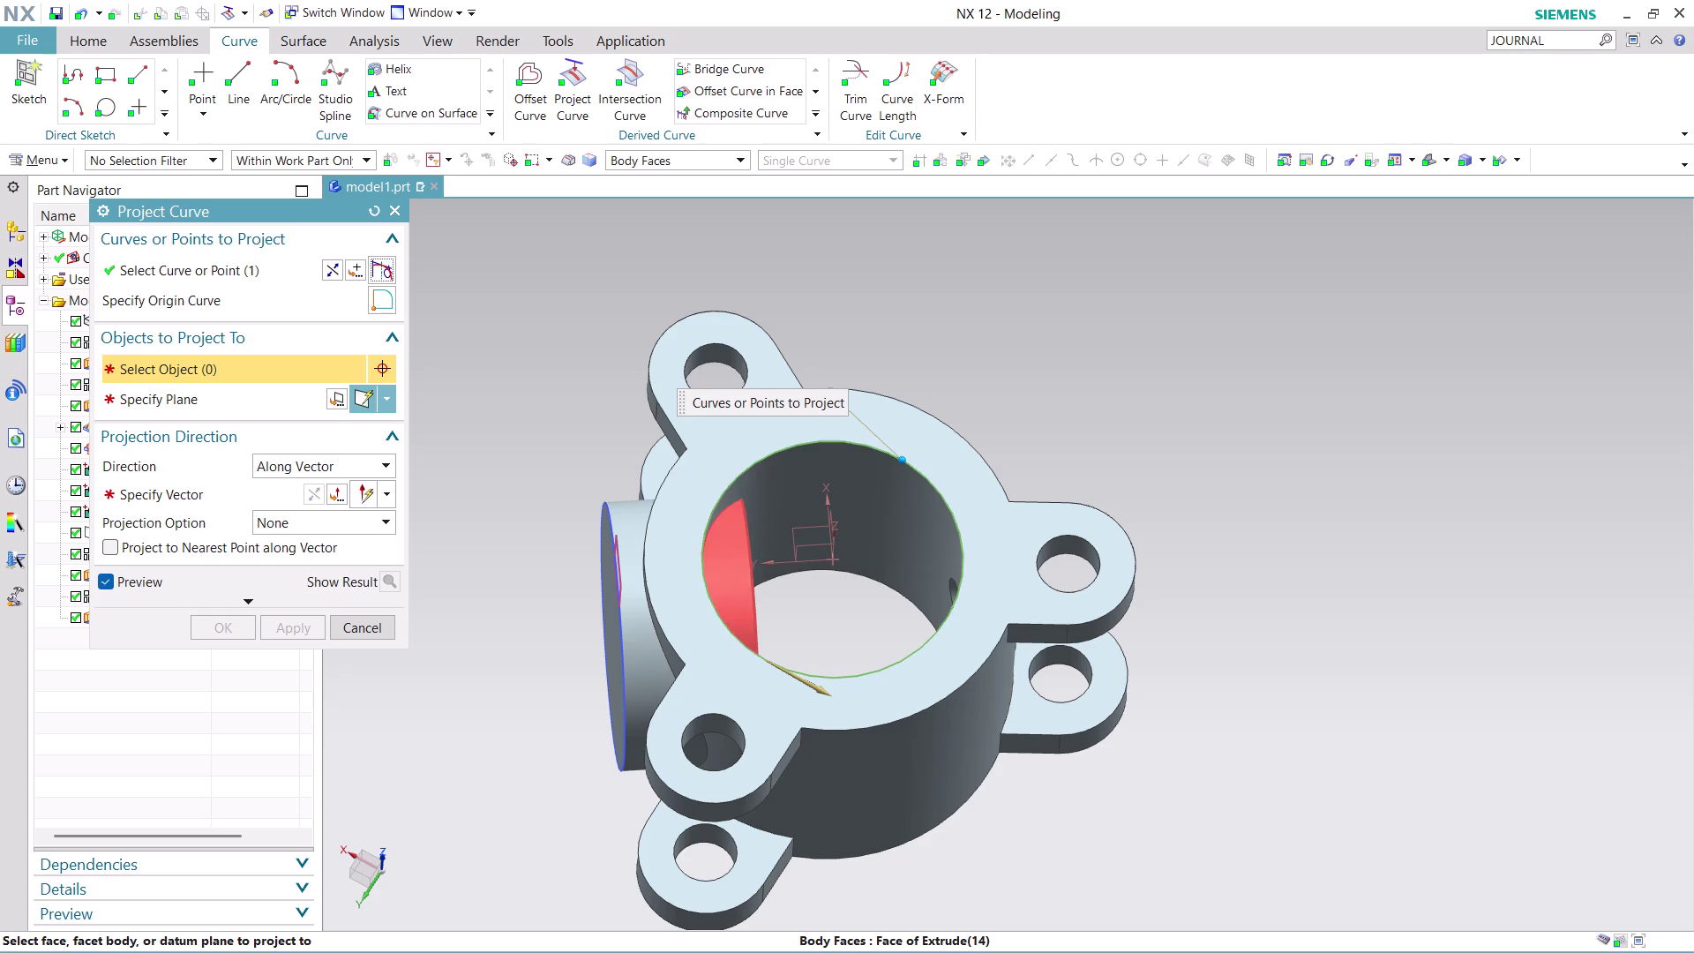
click(862, 473)
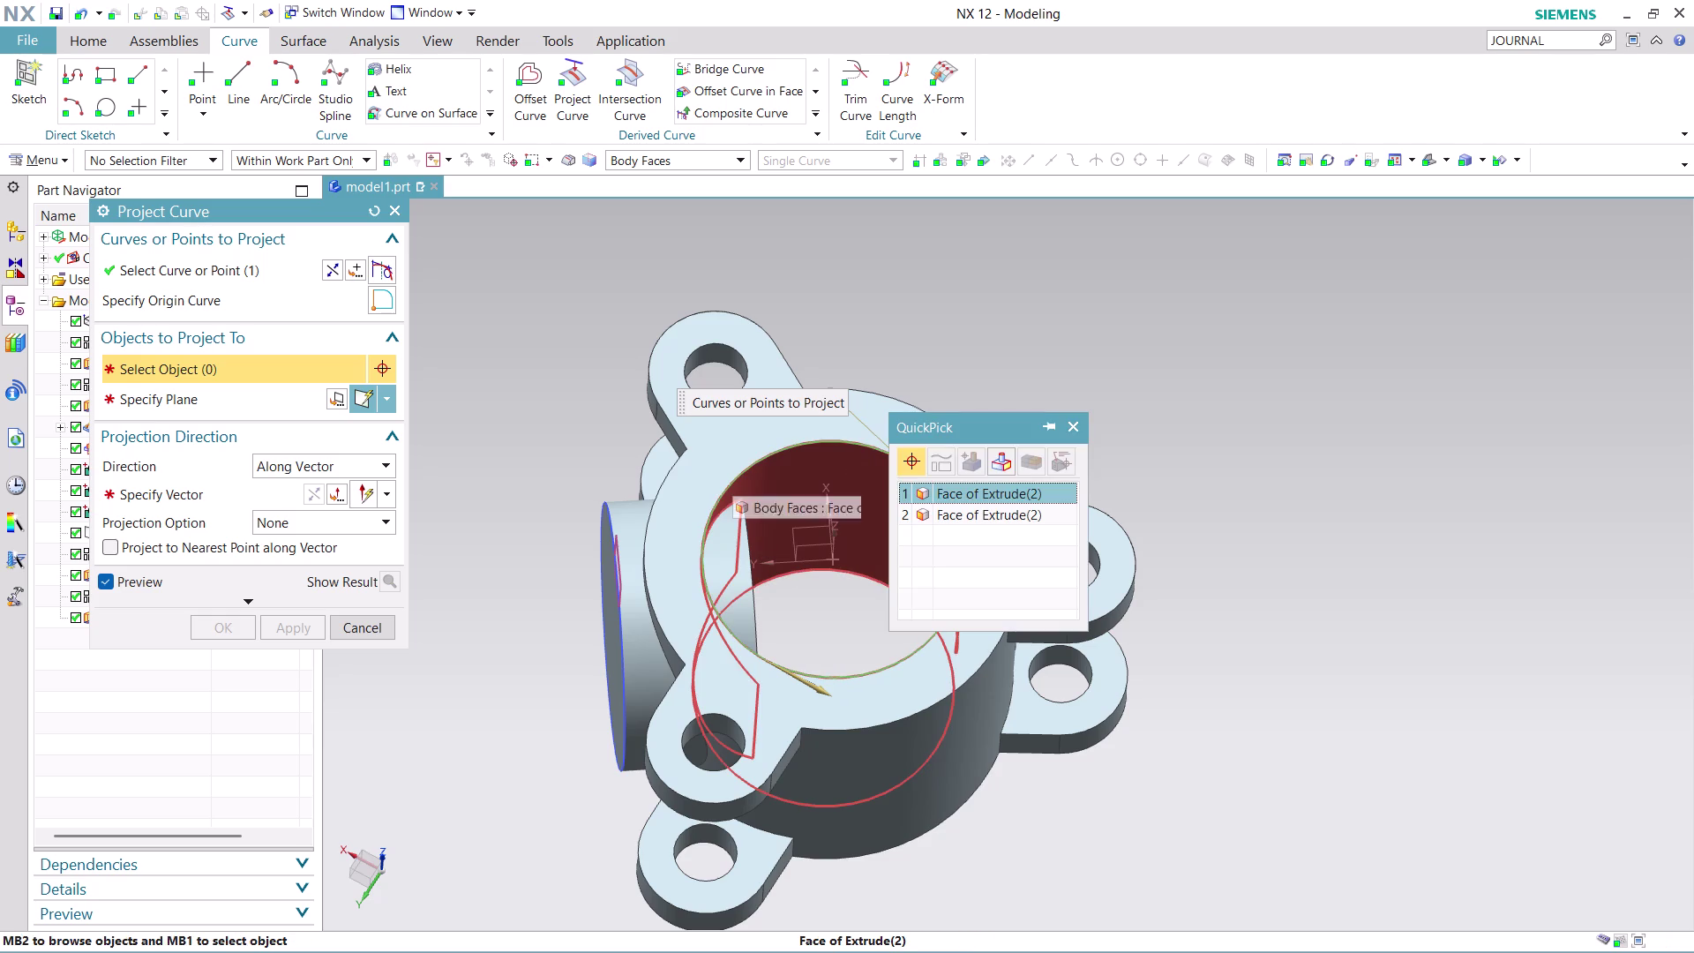
click(981, 493)
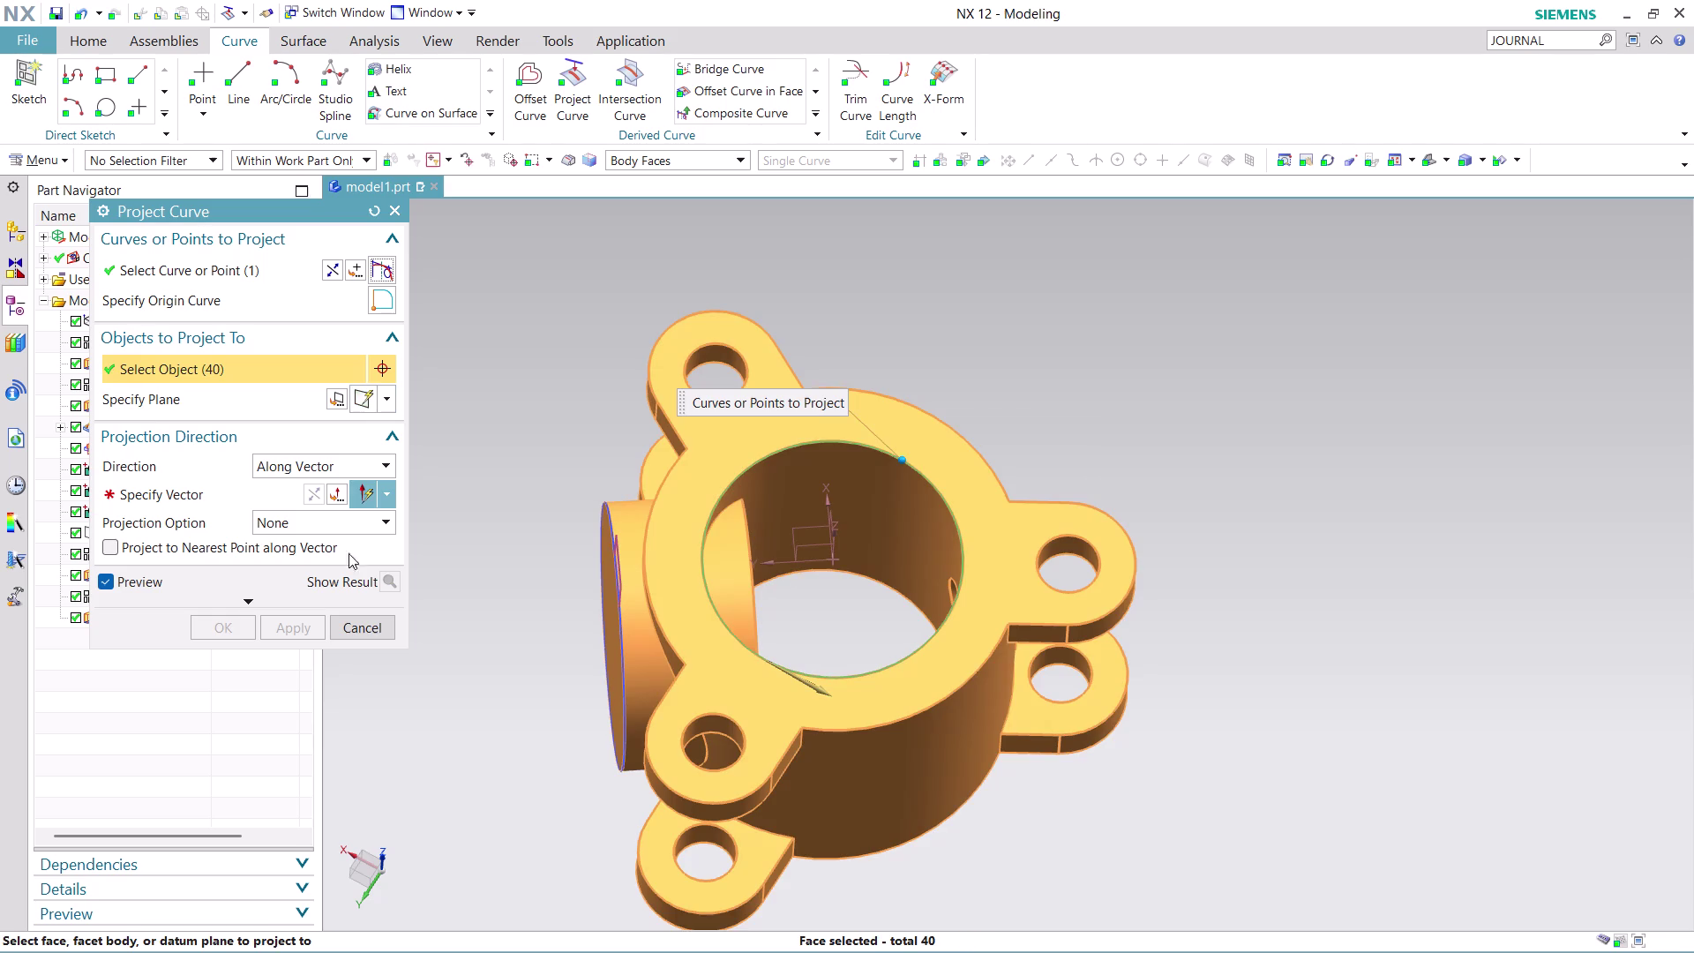
click(219, 491)
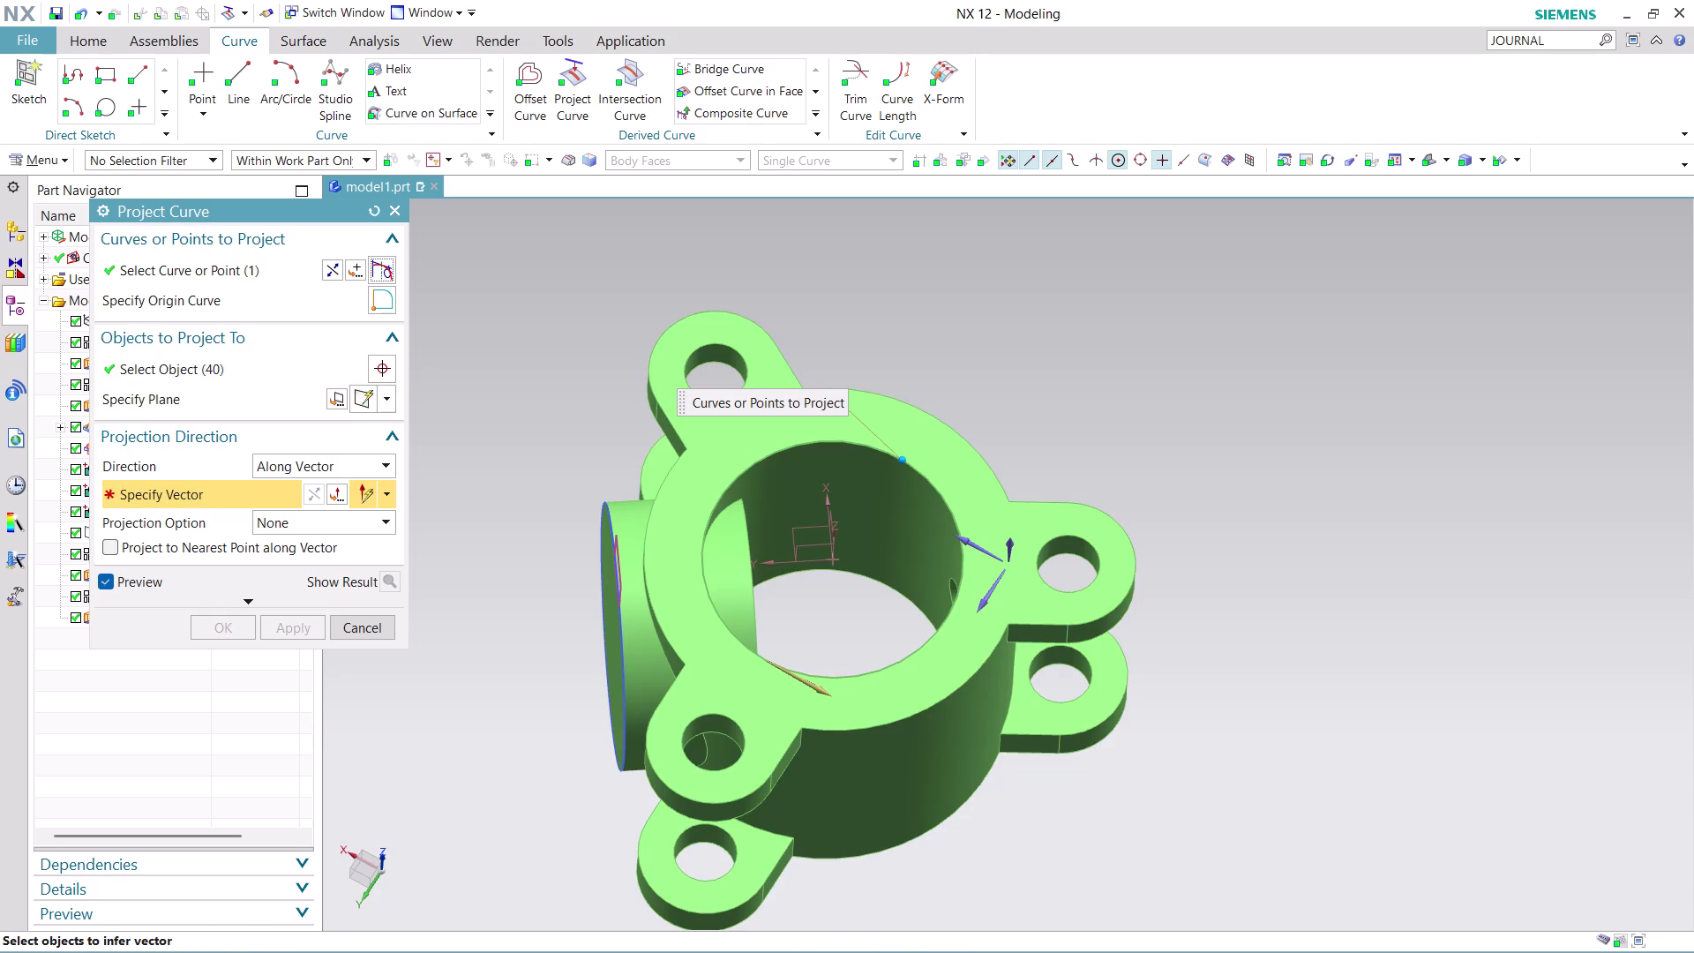
click(979, 555)
click(289, 628)
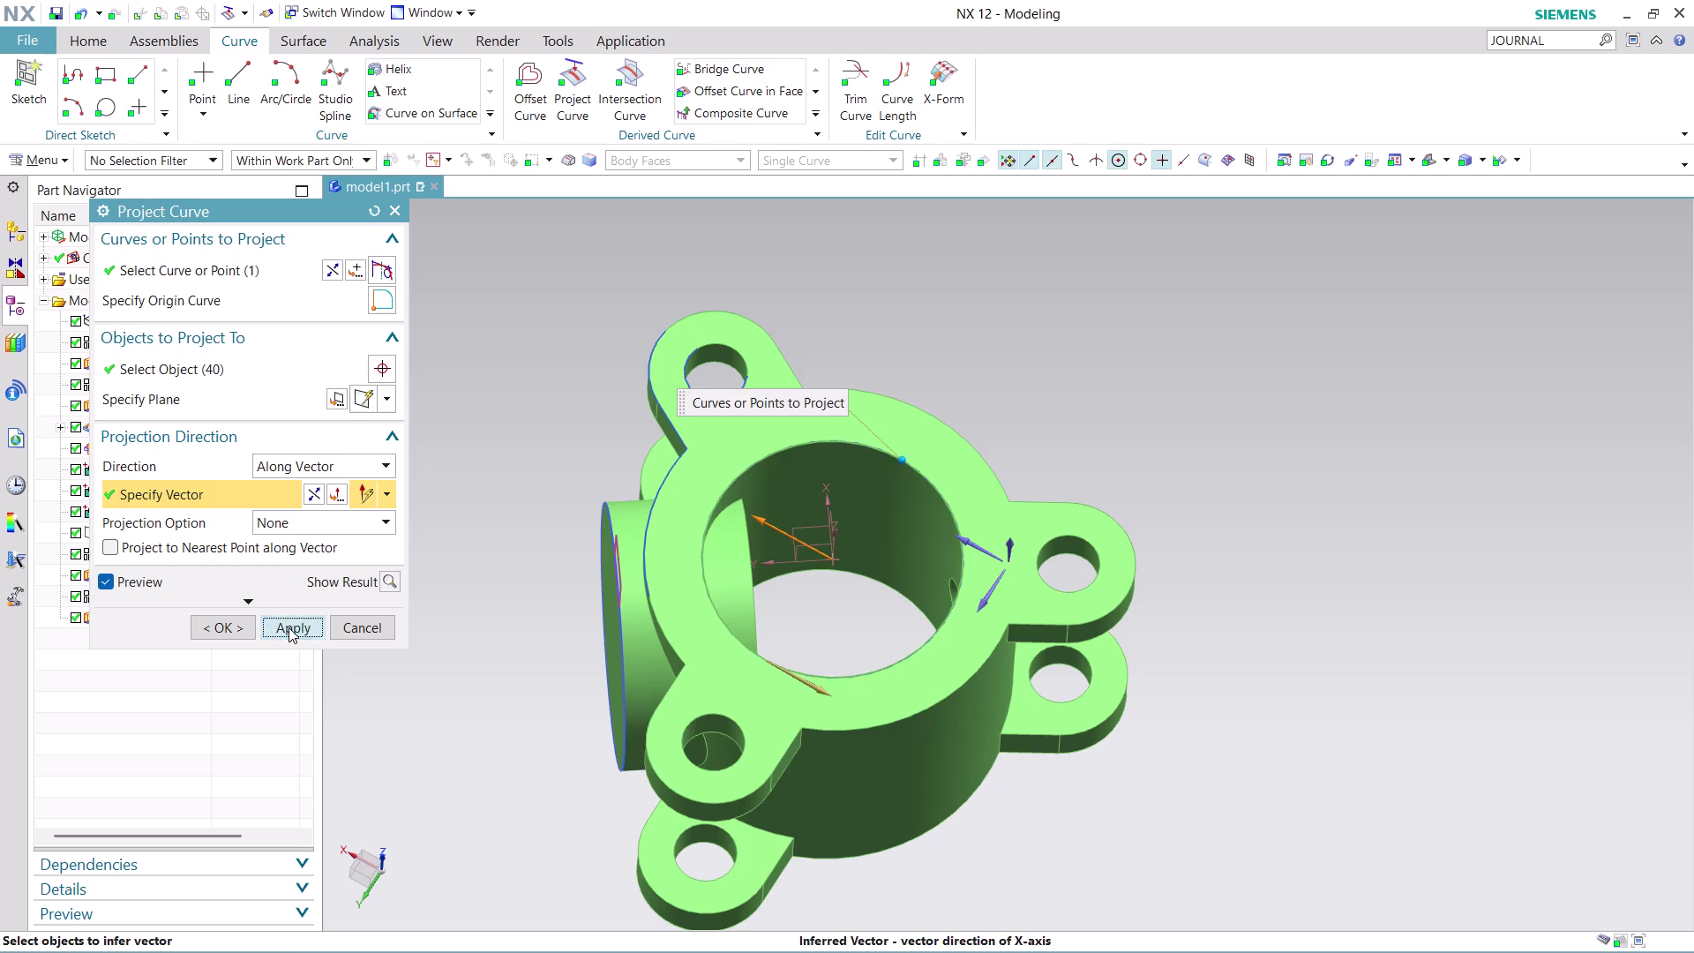
click(379, 626)
scroll(up, 3)
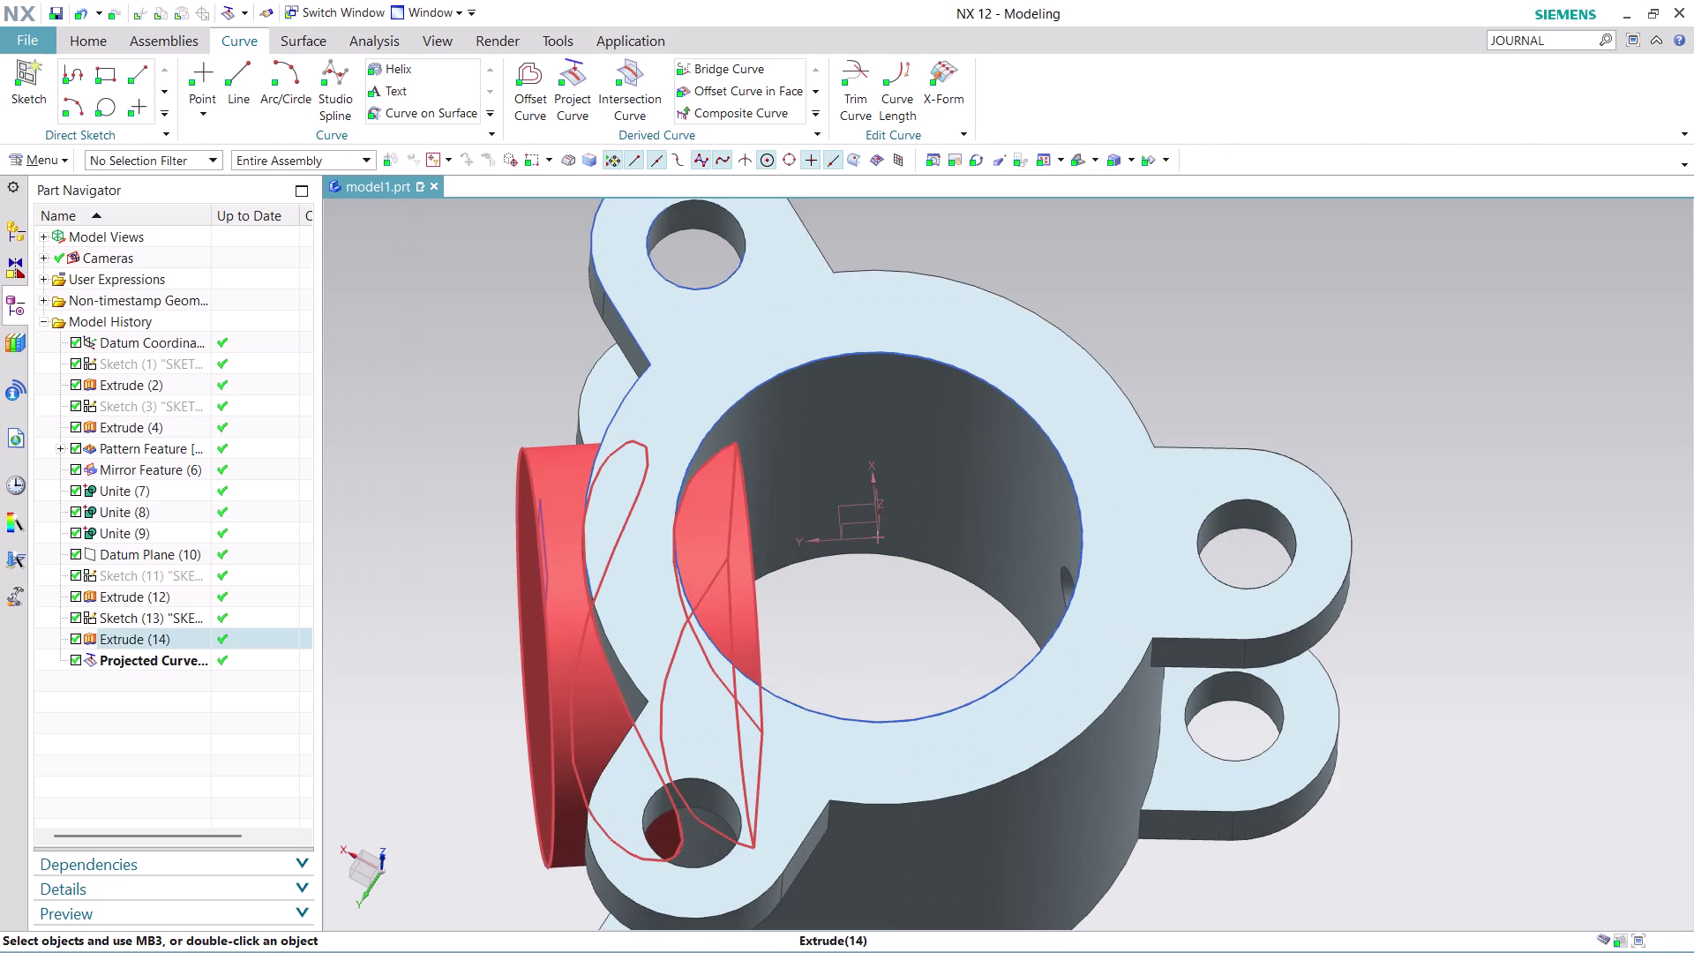
scroll(down, 3)
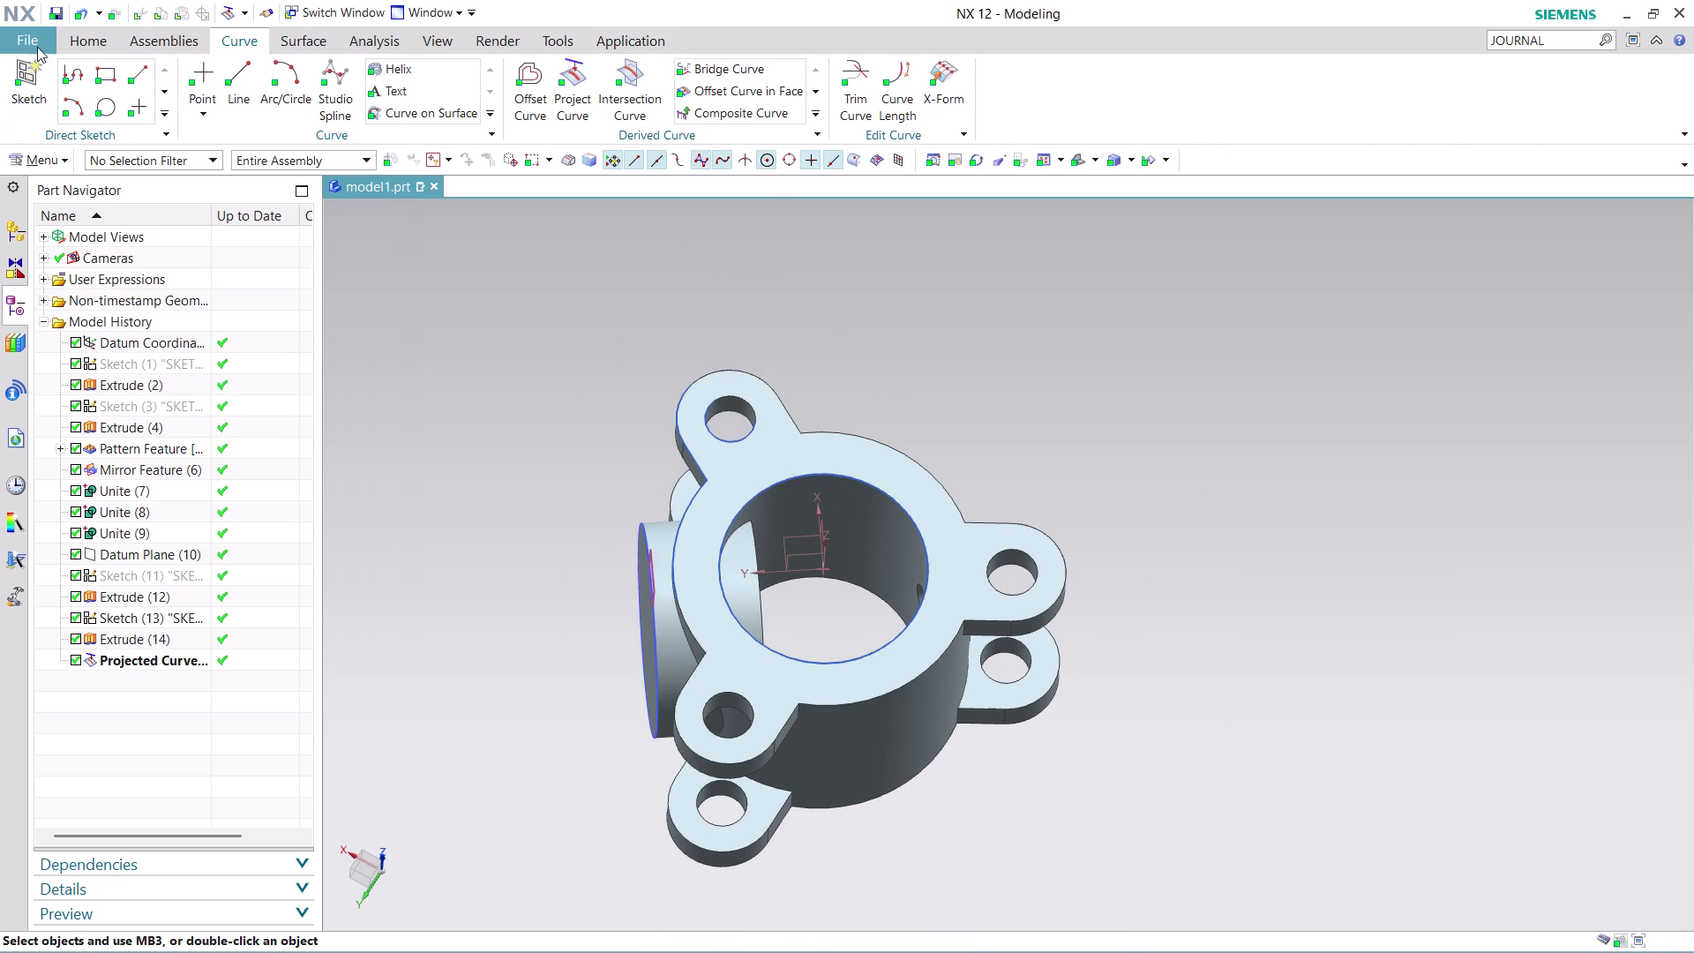
Extrude the projected curve (Connected Curves) 225 mm, reversed, as a Subtract from the housing.
click(90, 36)
click(259, 74)
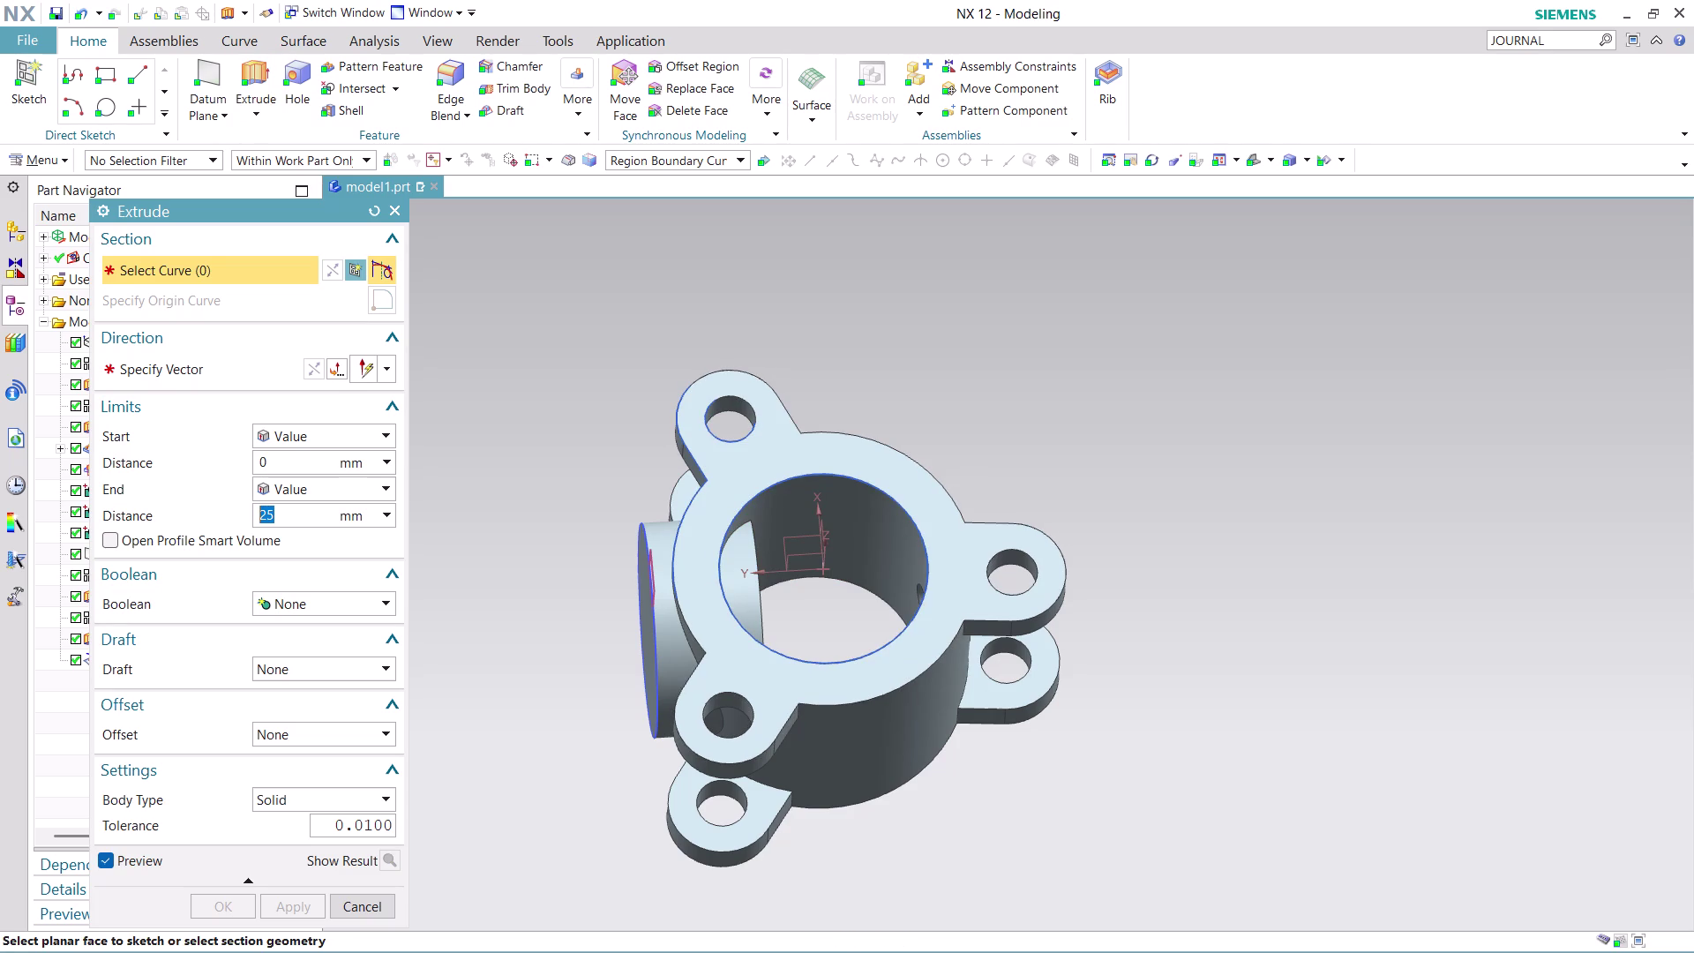
middle_drag(789, 348, 778, 306)
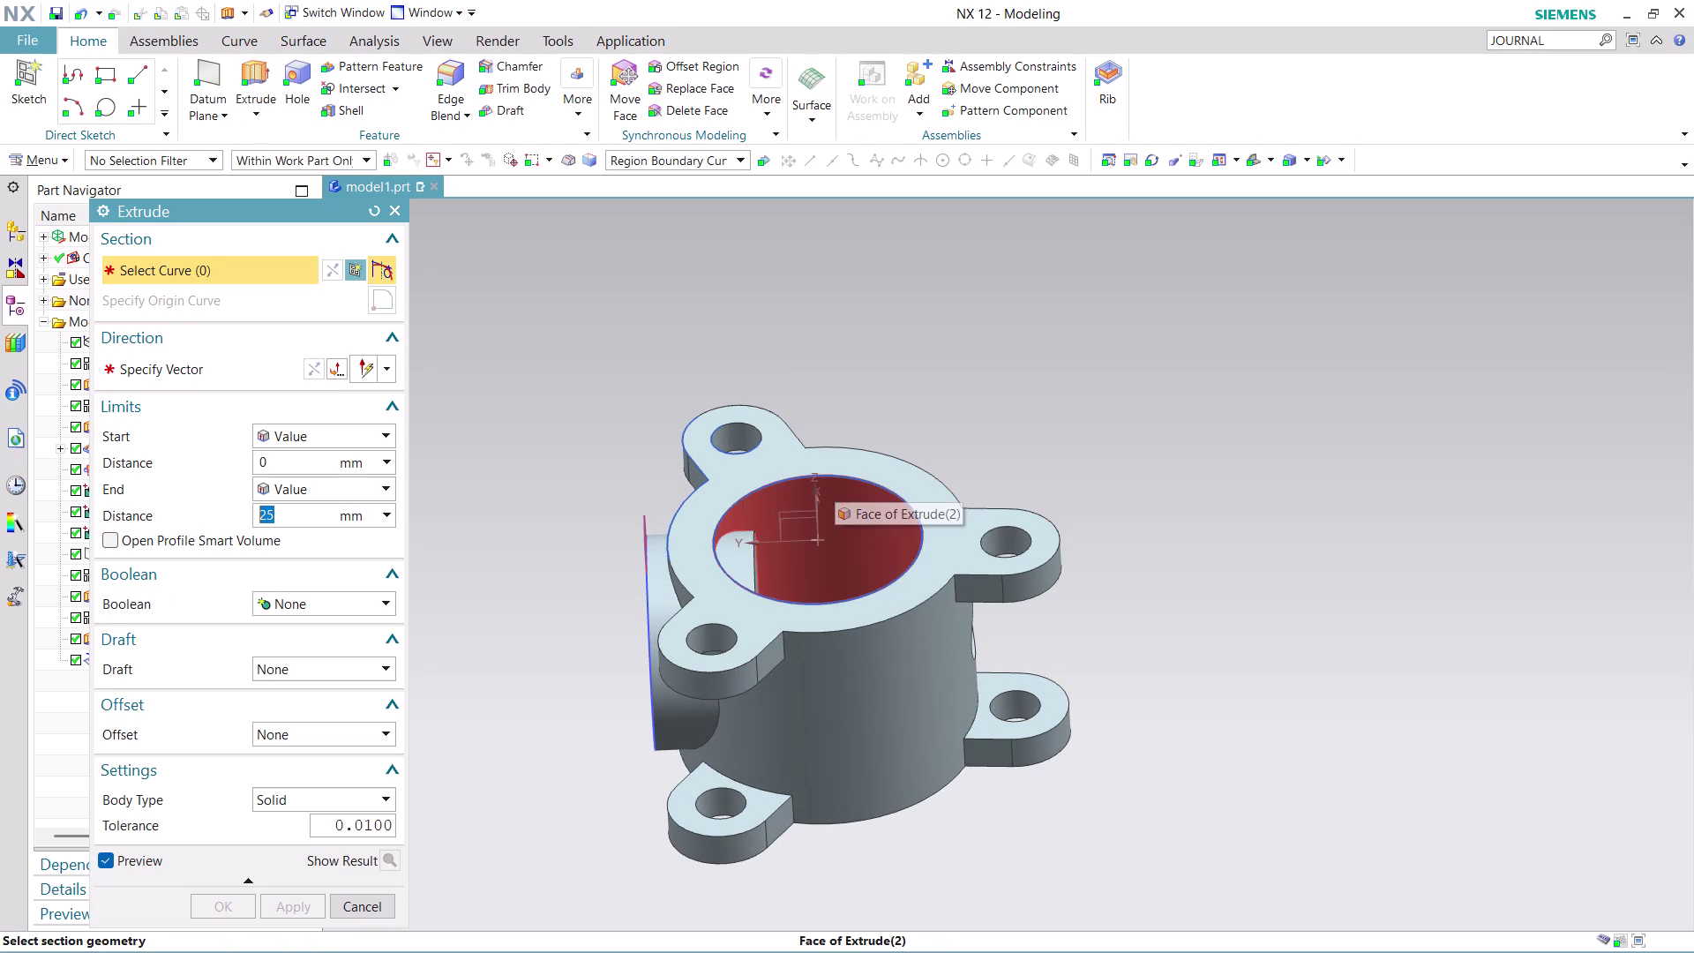
click(730, 155)
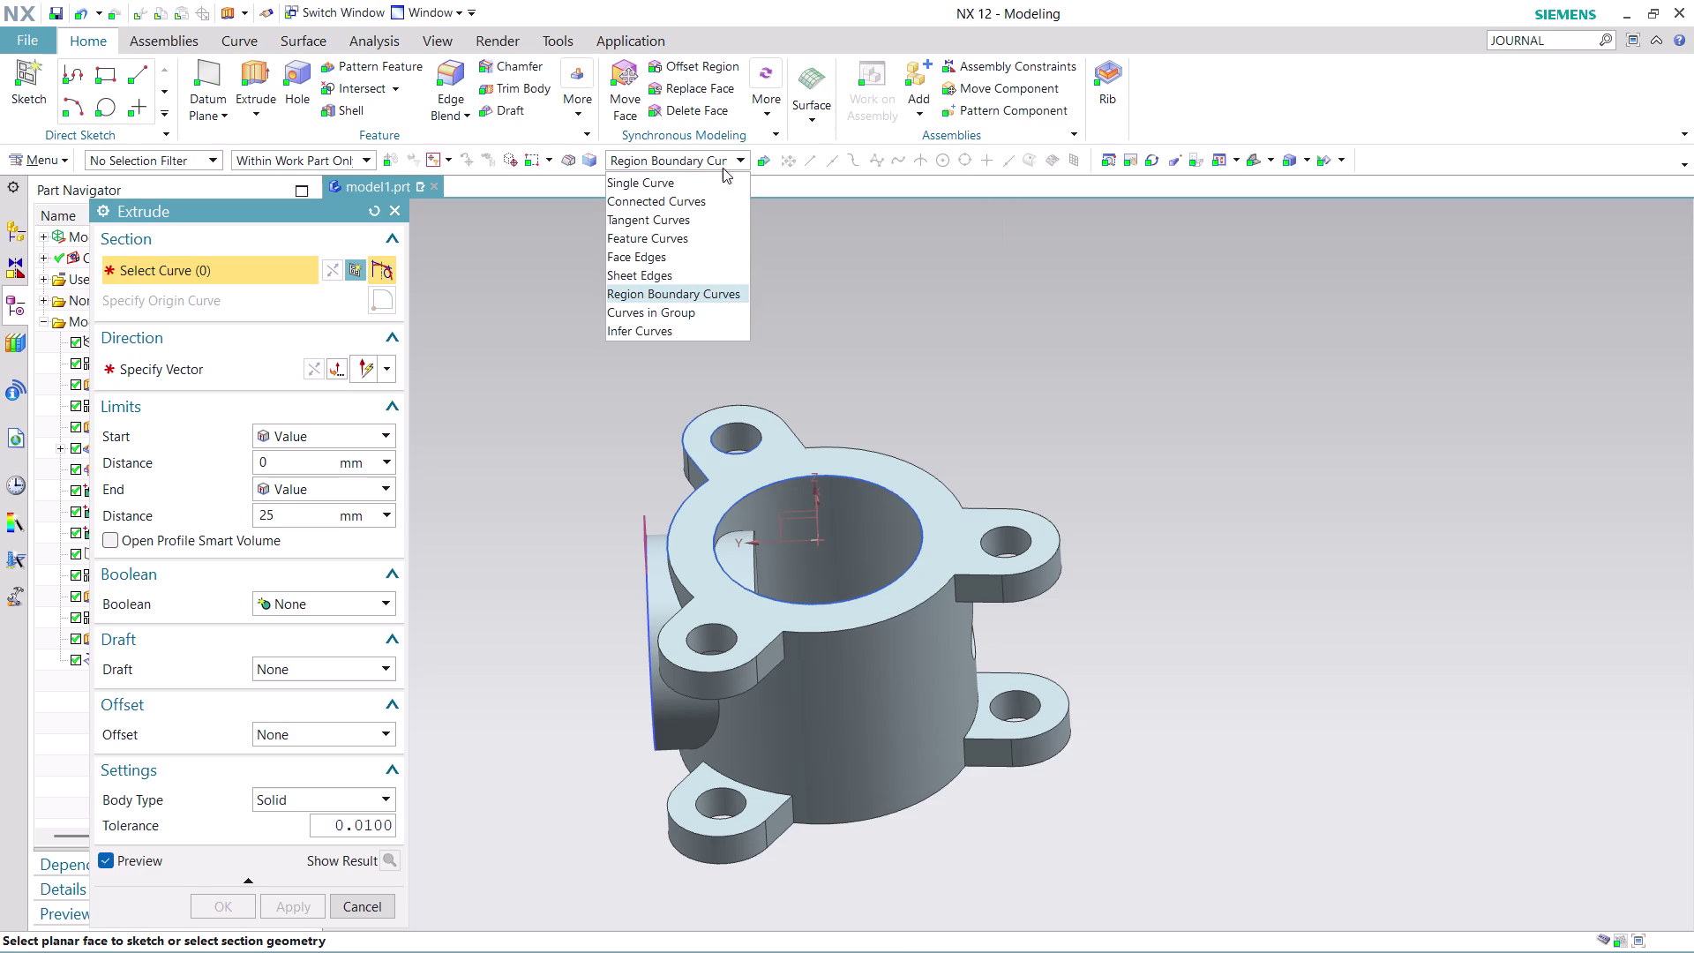
click(705, 195)
click(864, 484)
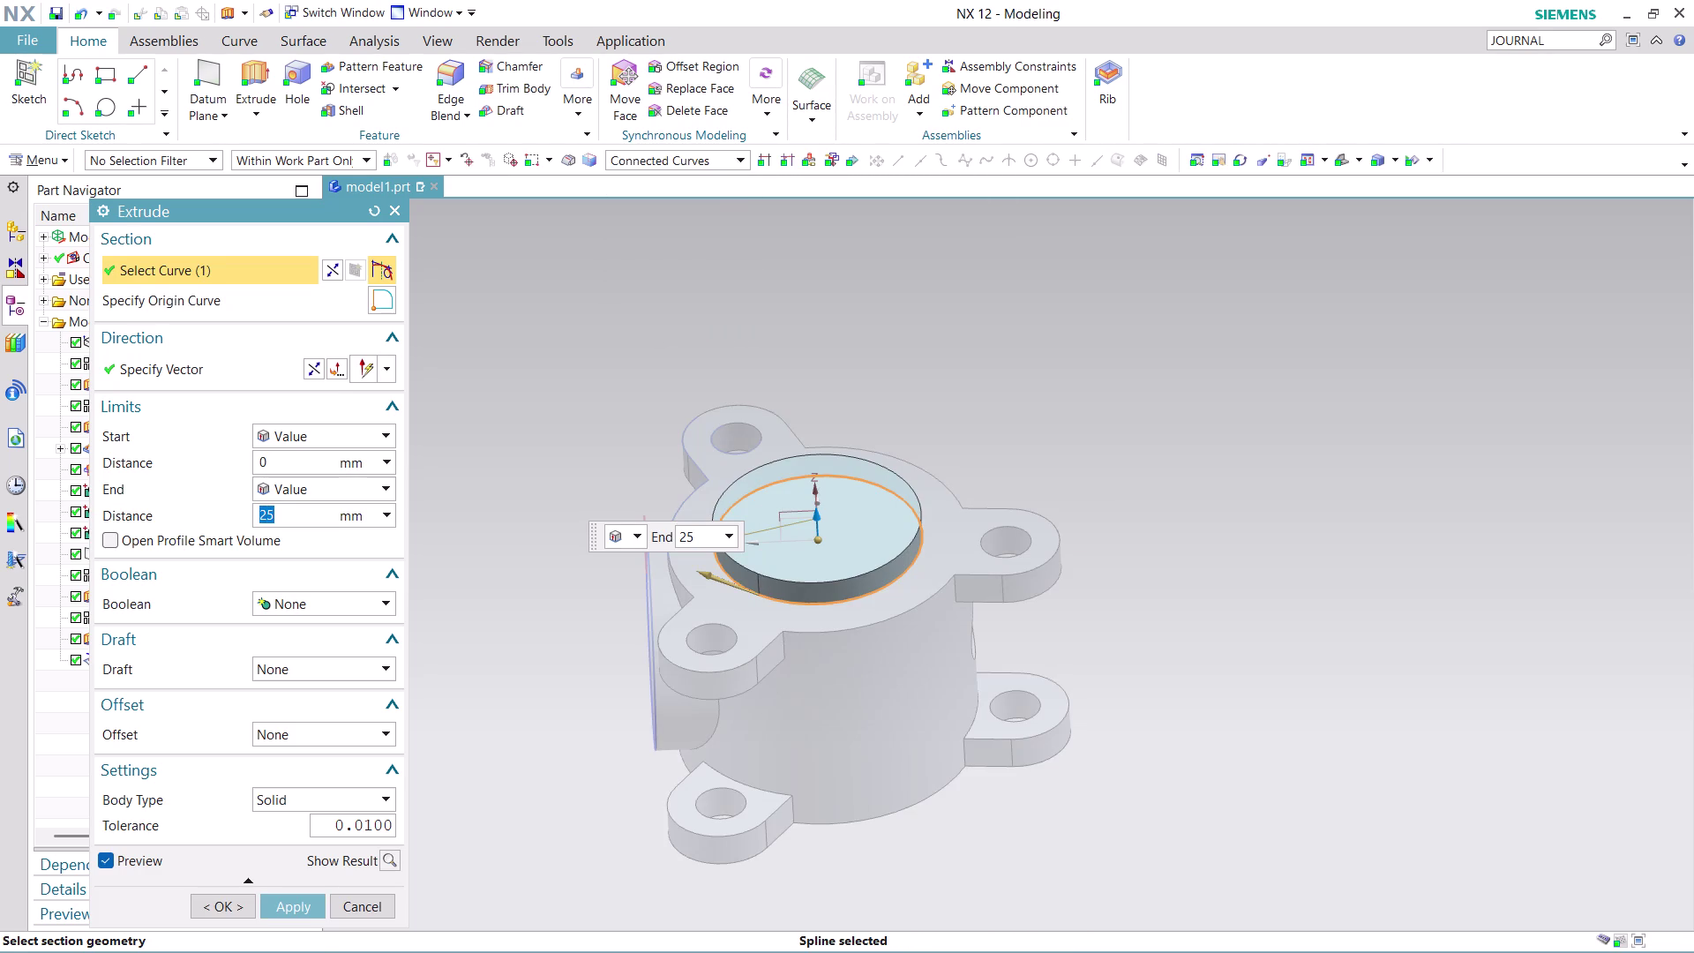
text(22)
text(5)
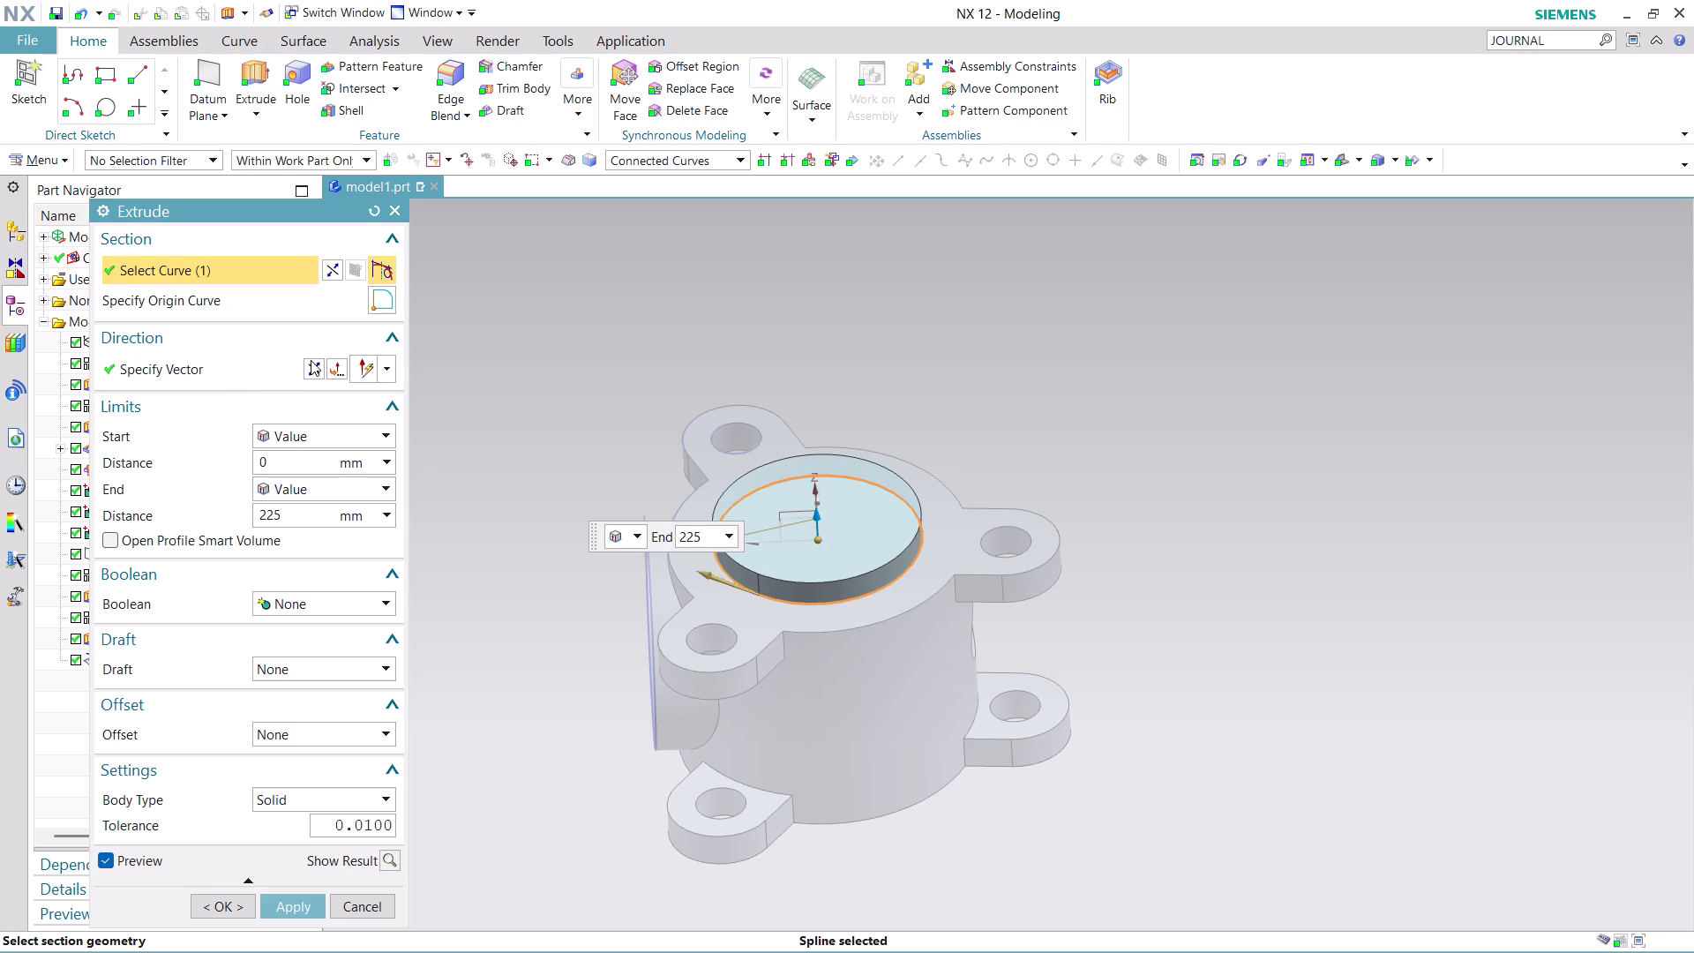
click(311, 360)
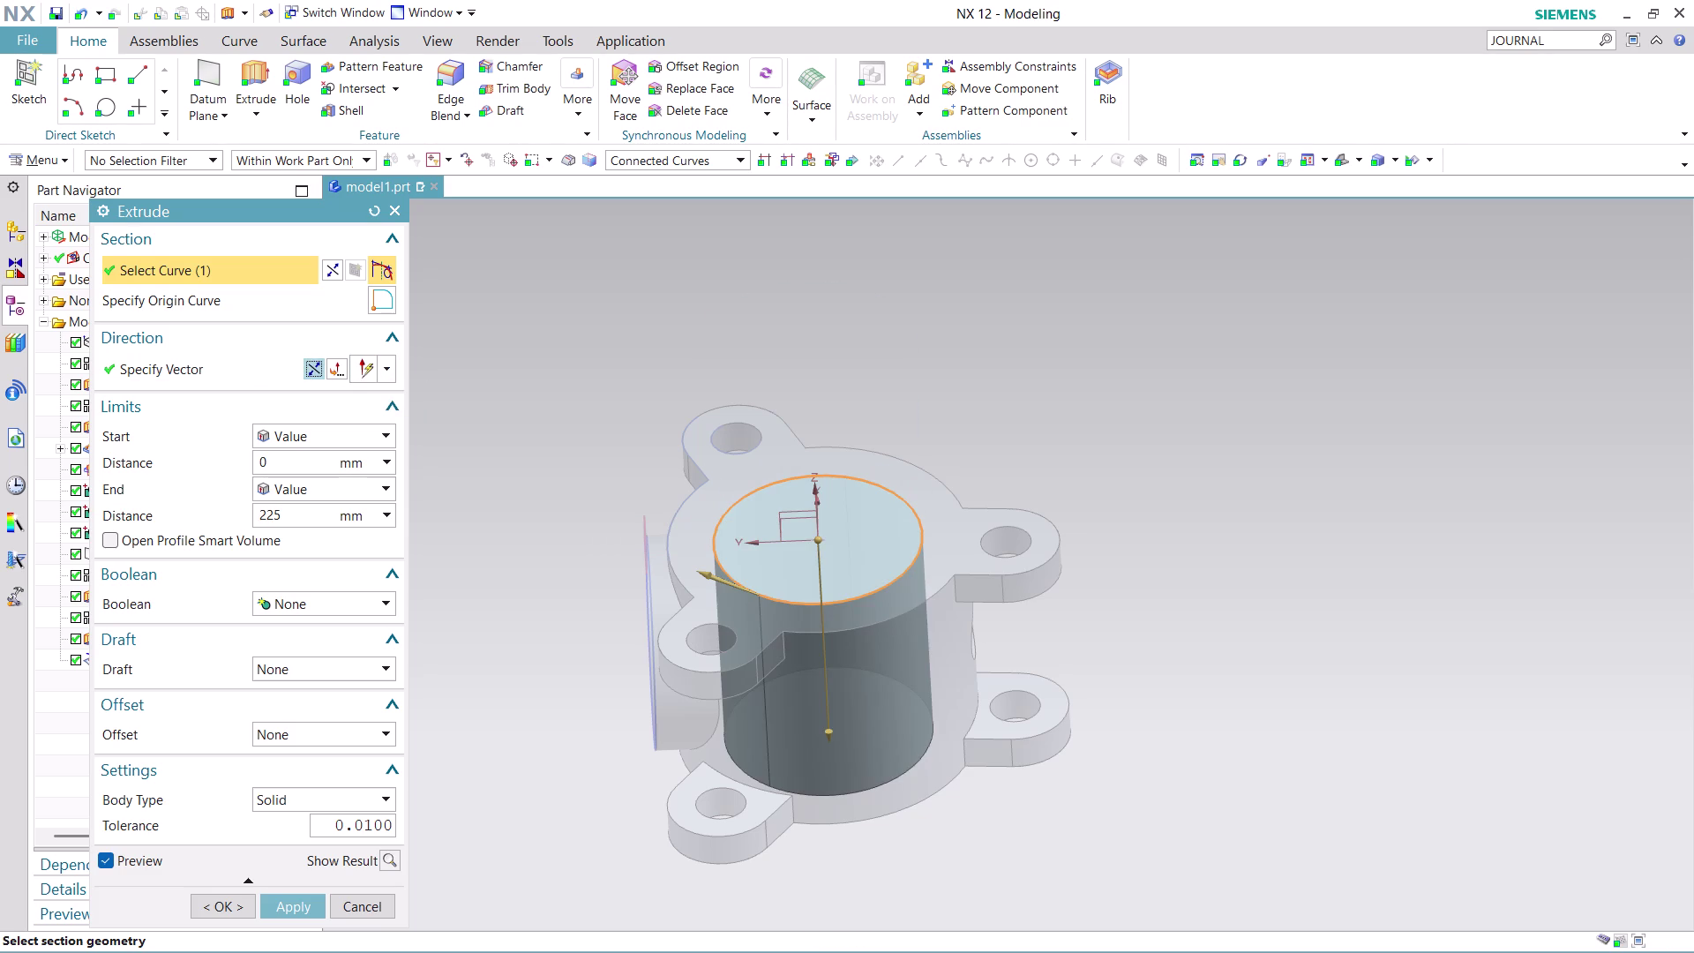
click(375, 595)
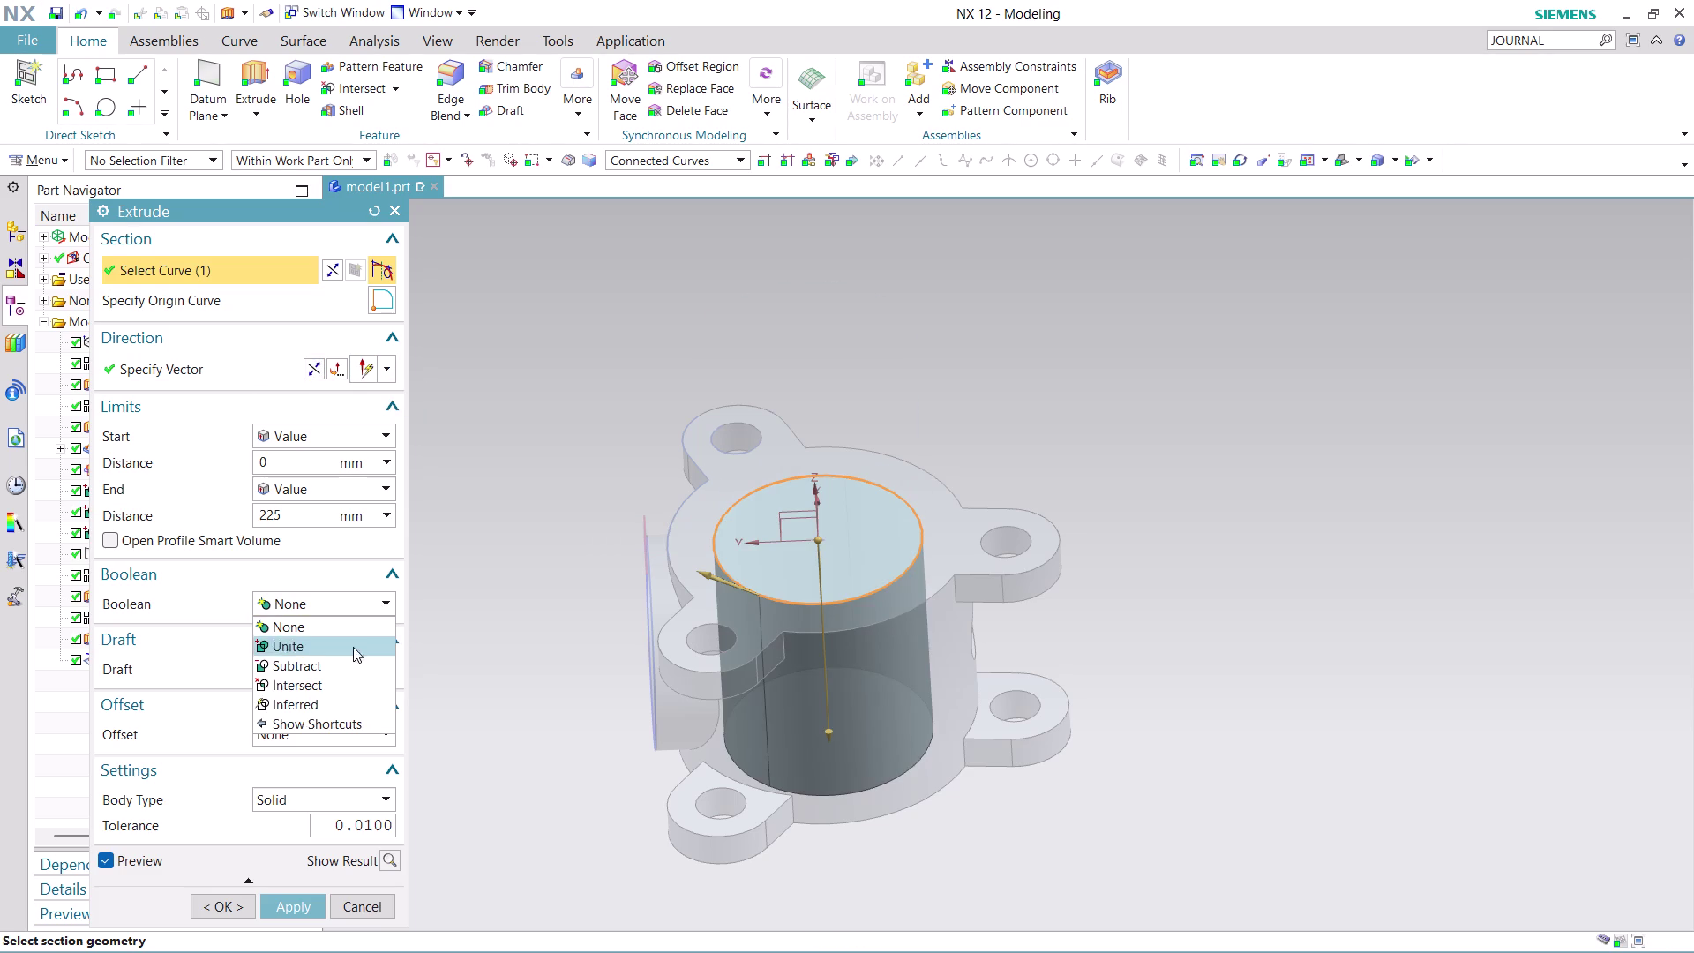
click(345, 658)
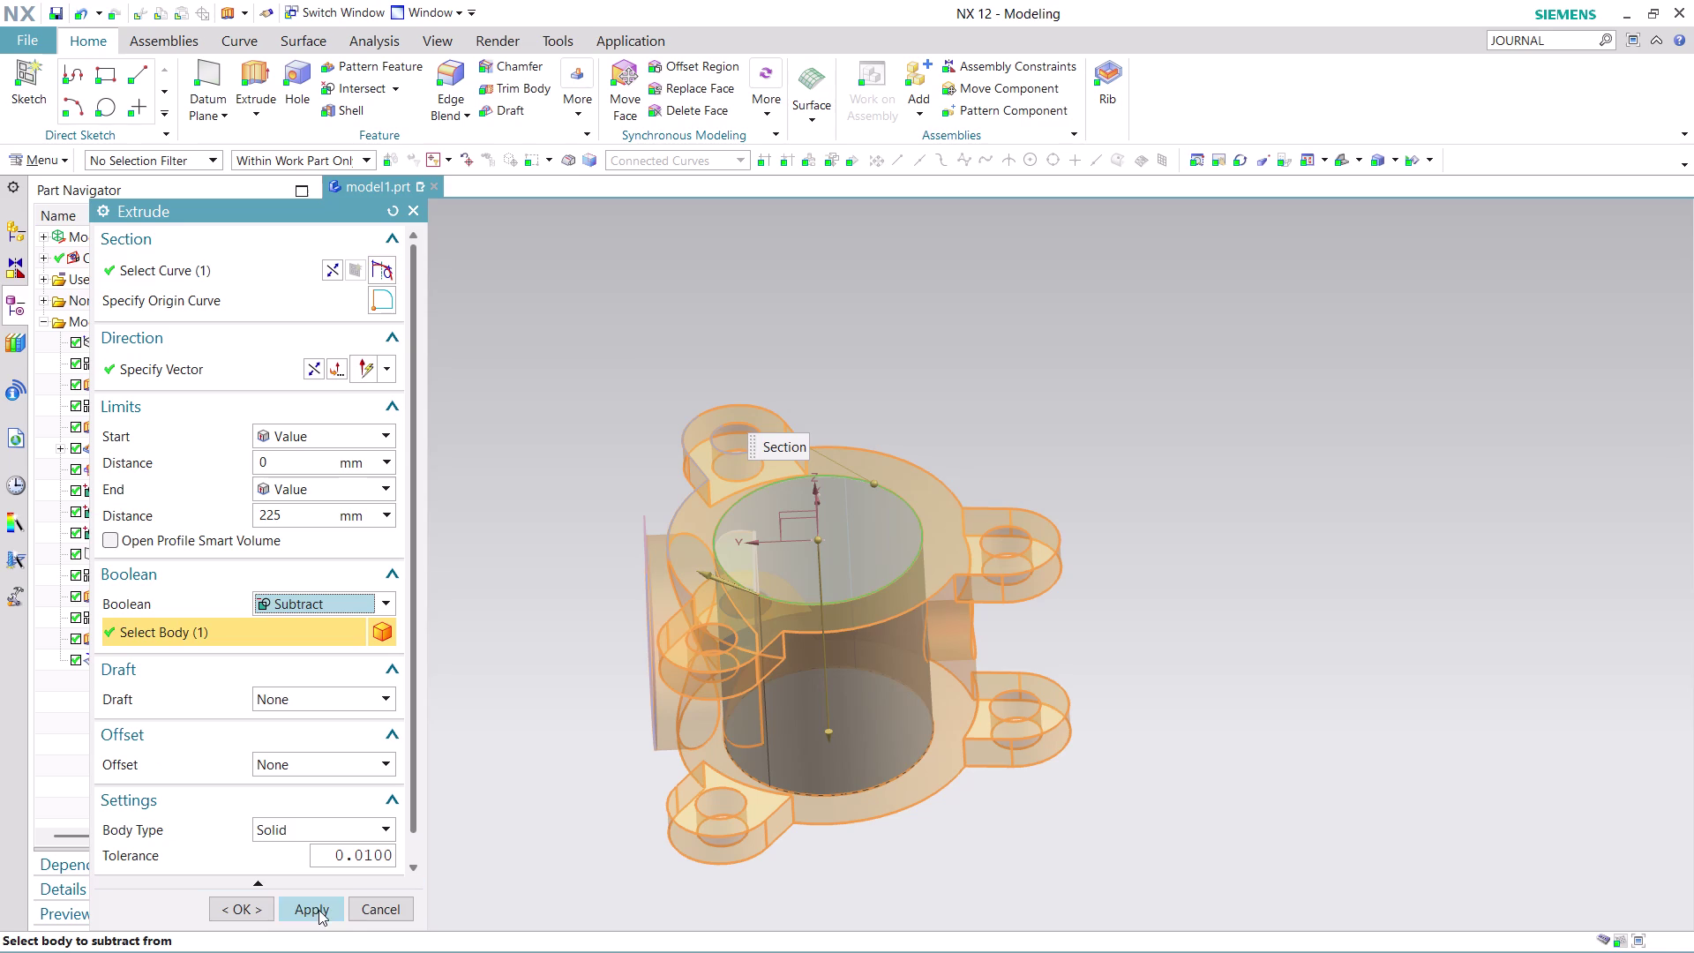
click(312, 914)
Orbit around the housing to inspect the new cut, then cancel the Extrude dialog.
middle_drag(904, 394, 881, 403)
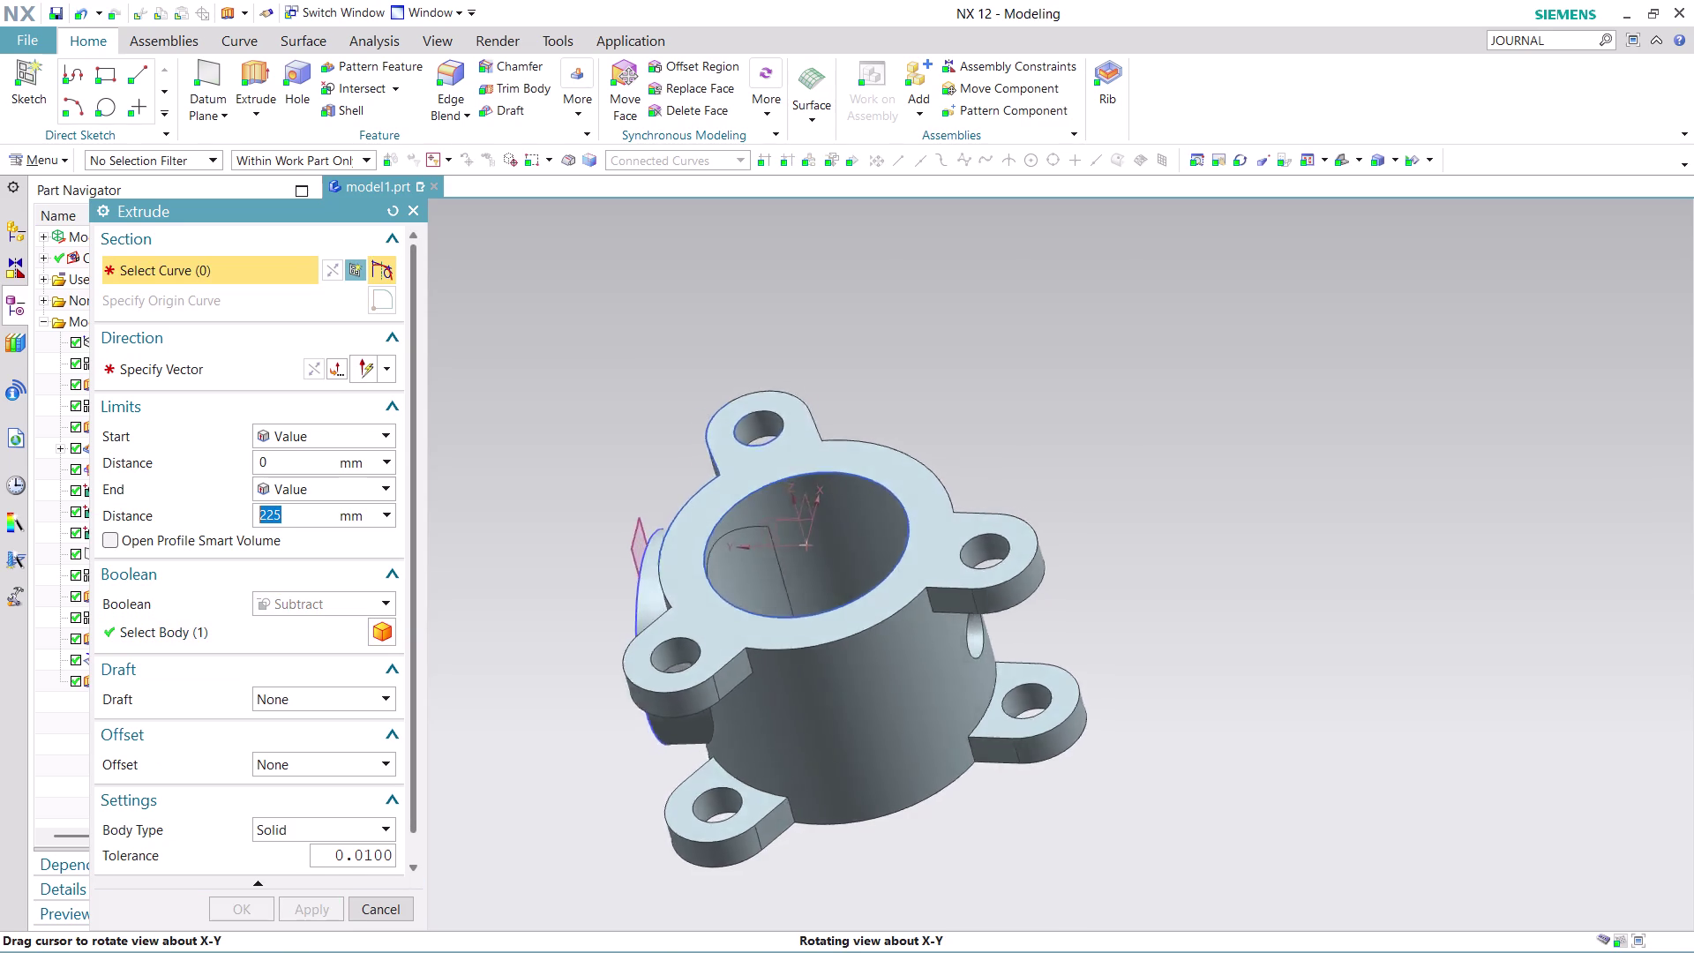
middle_drag(882, 404, 872, 436)
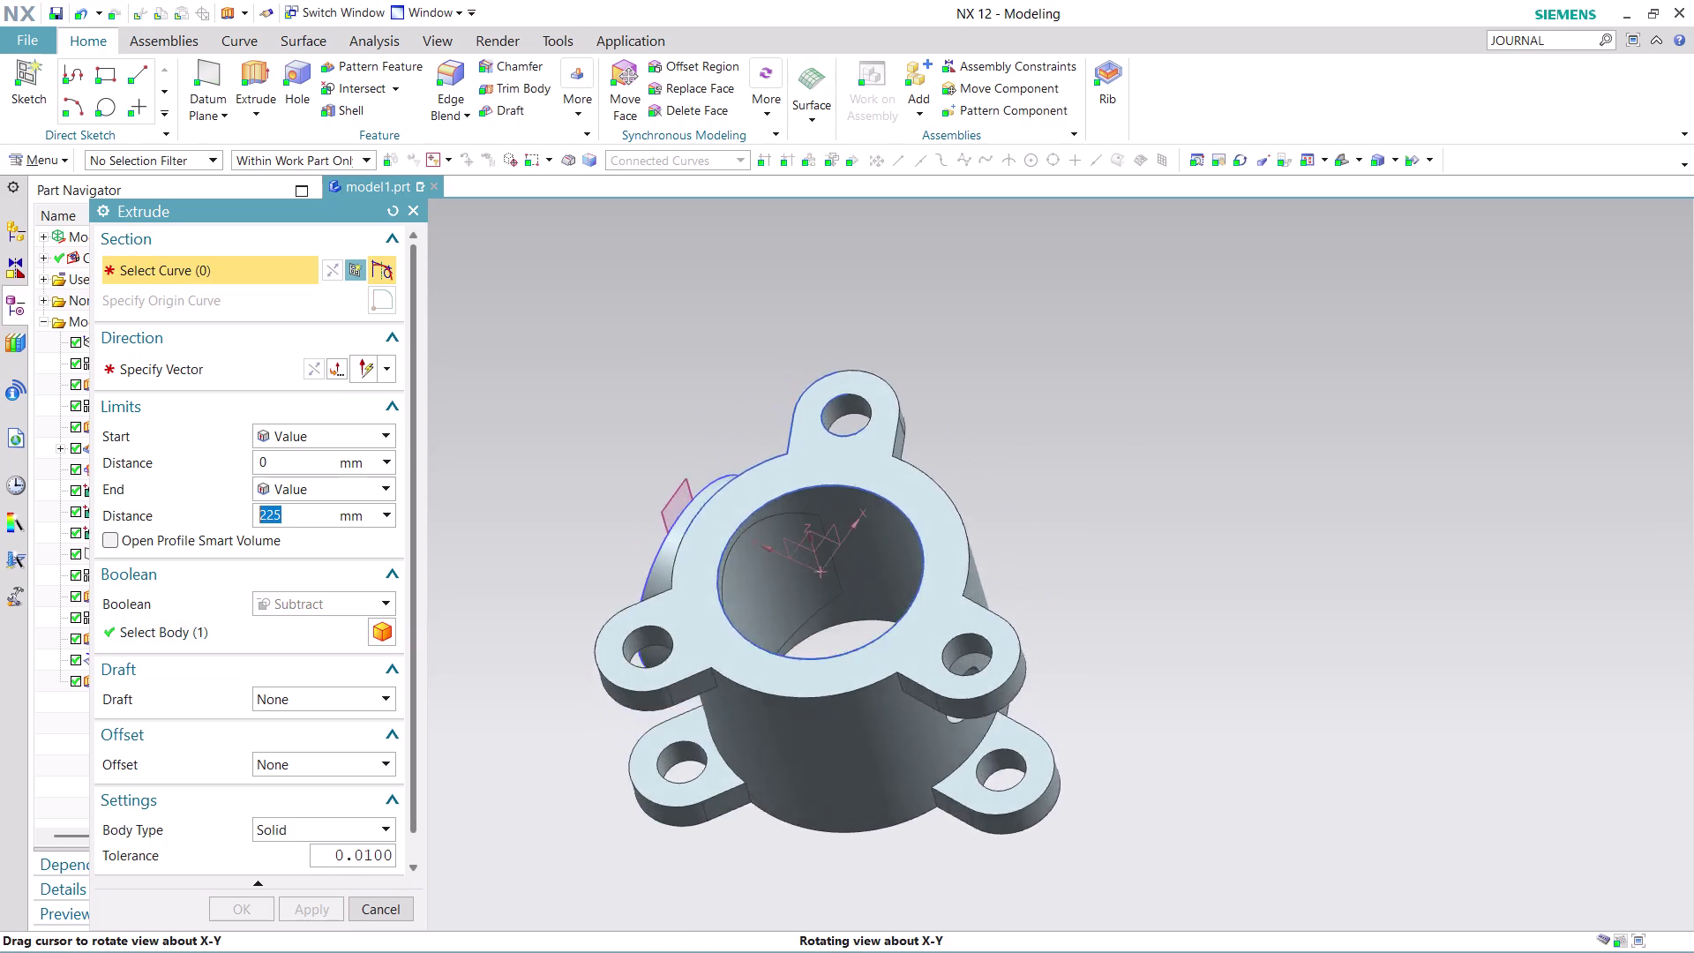
middle_drag(871, 436, 700, 380)
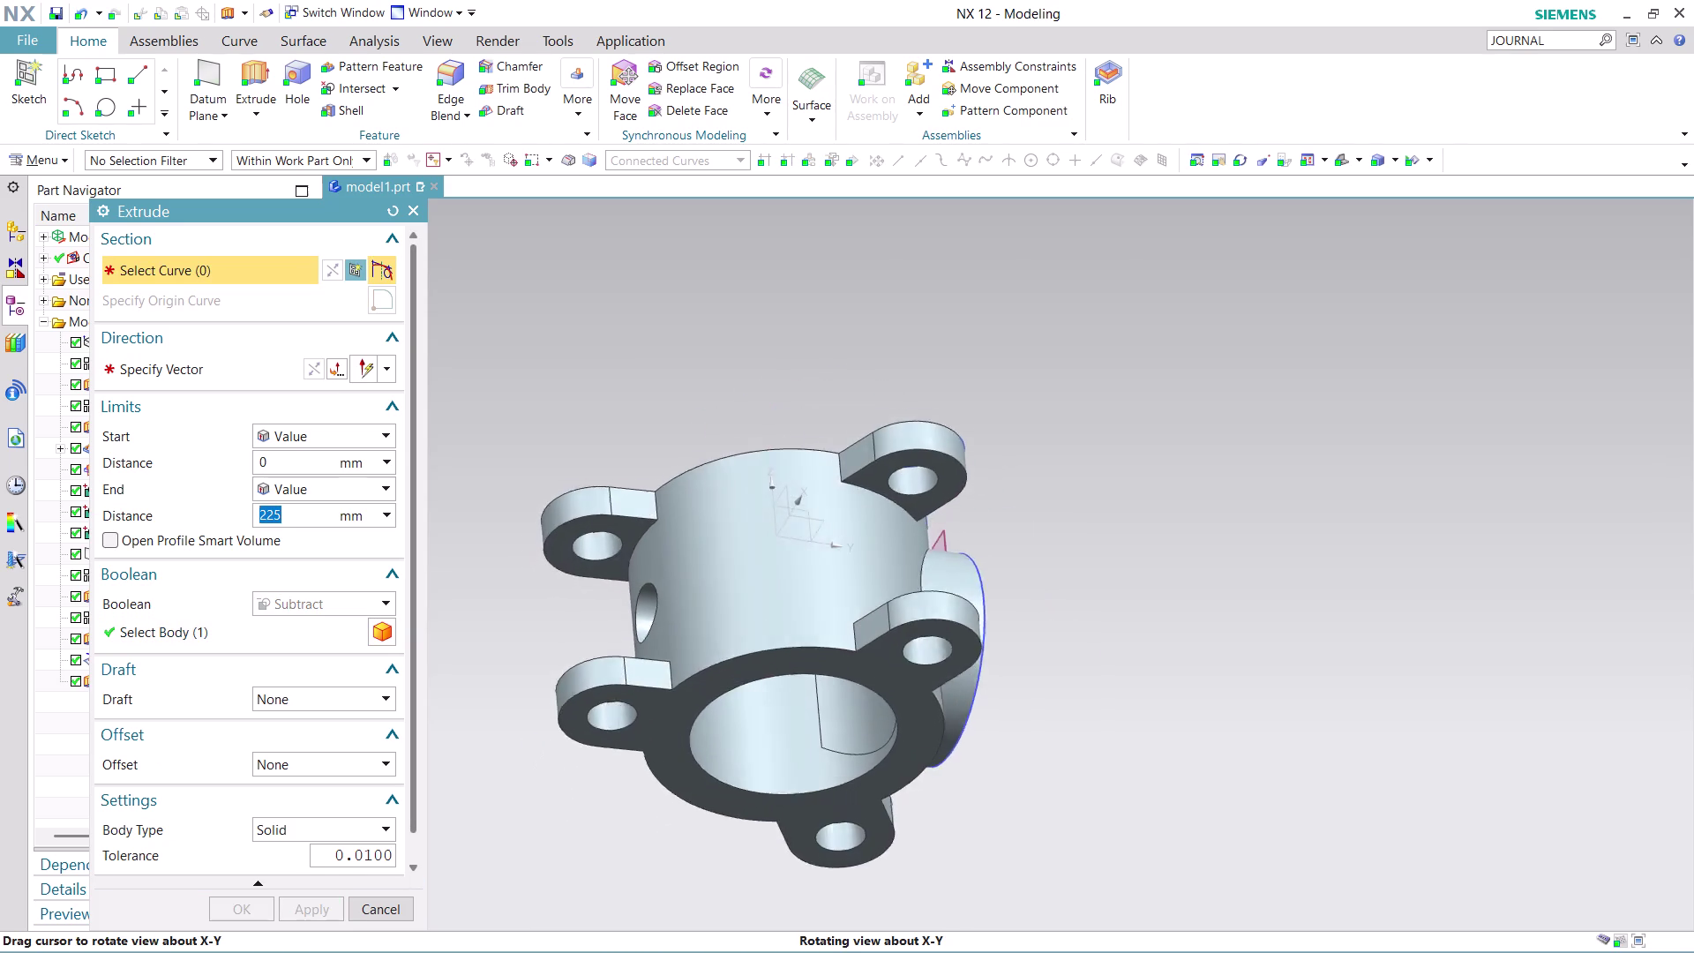
middle_drag(700, 380, 893, 257)
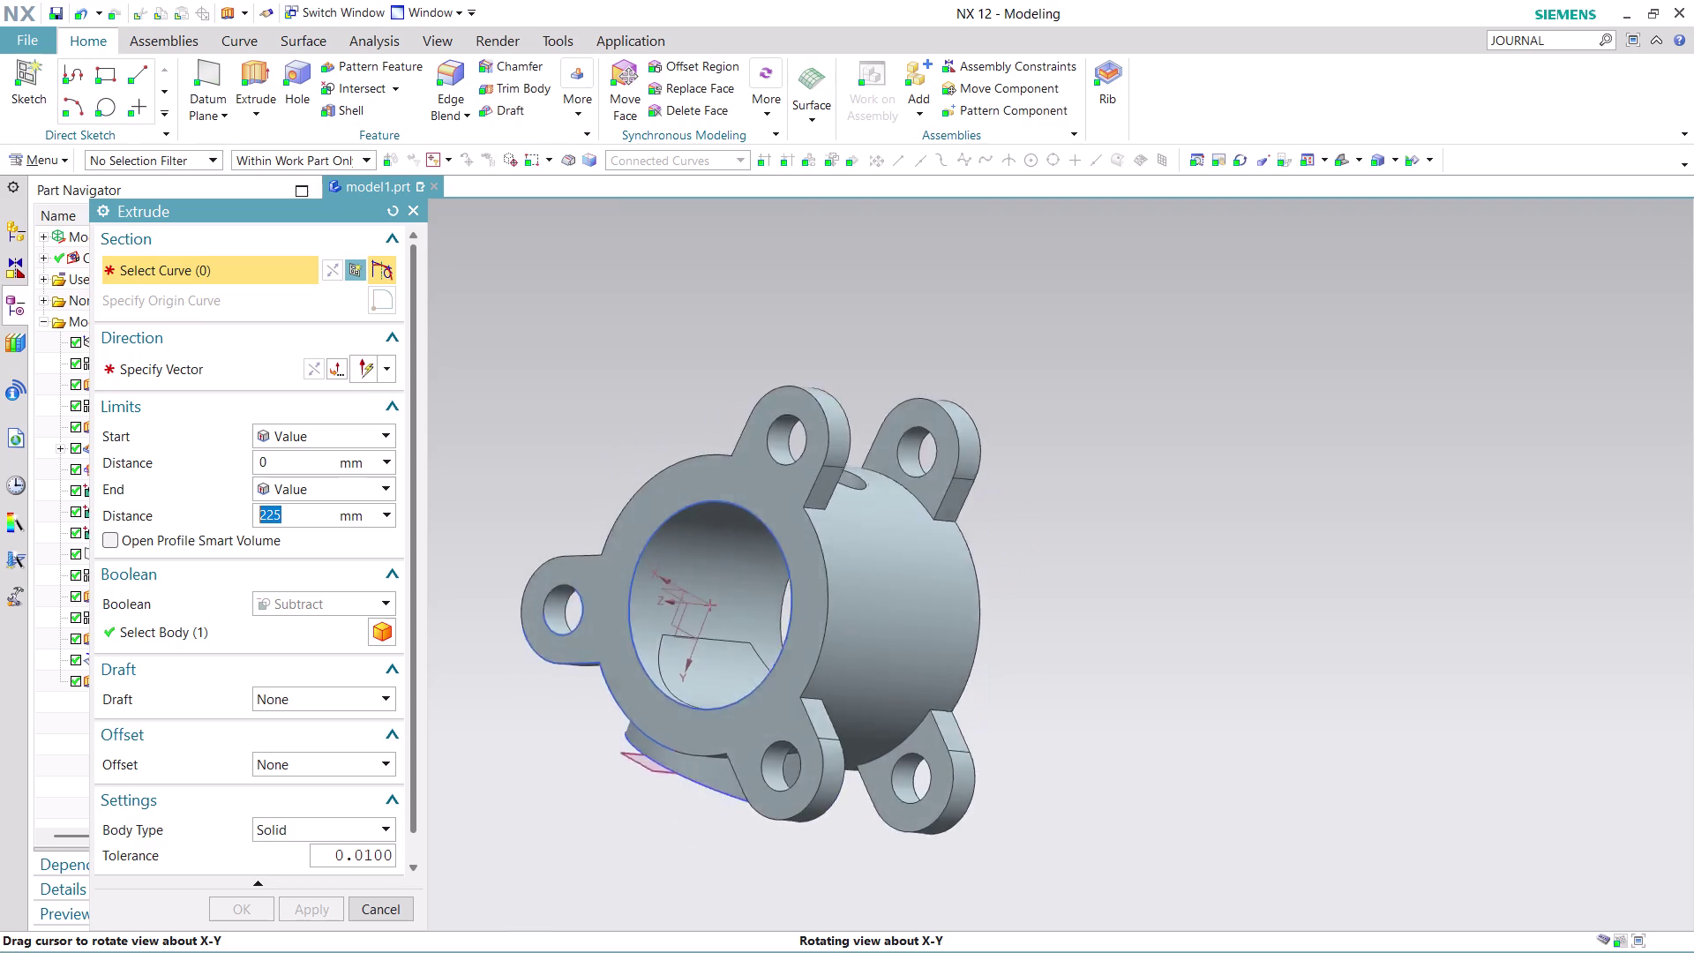
middle_drag(893, 257, 975, 371)
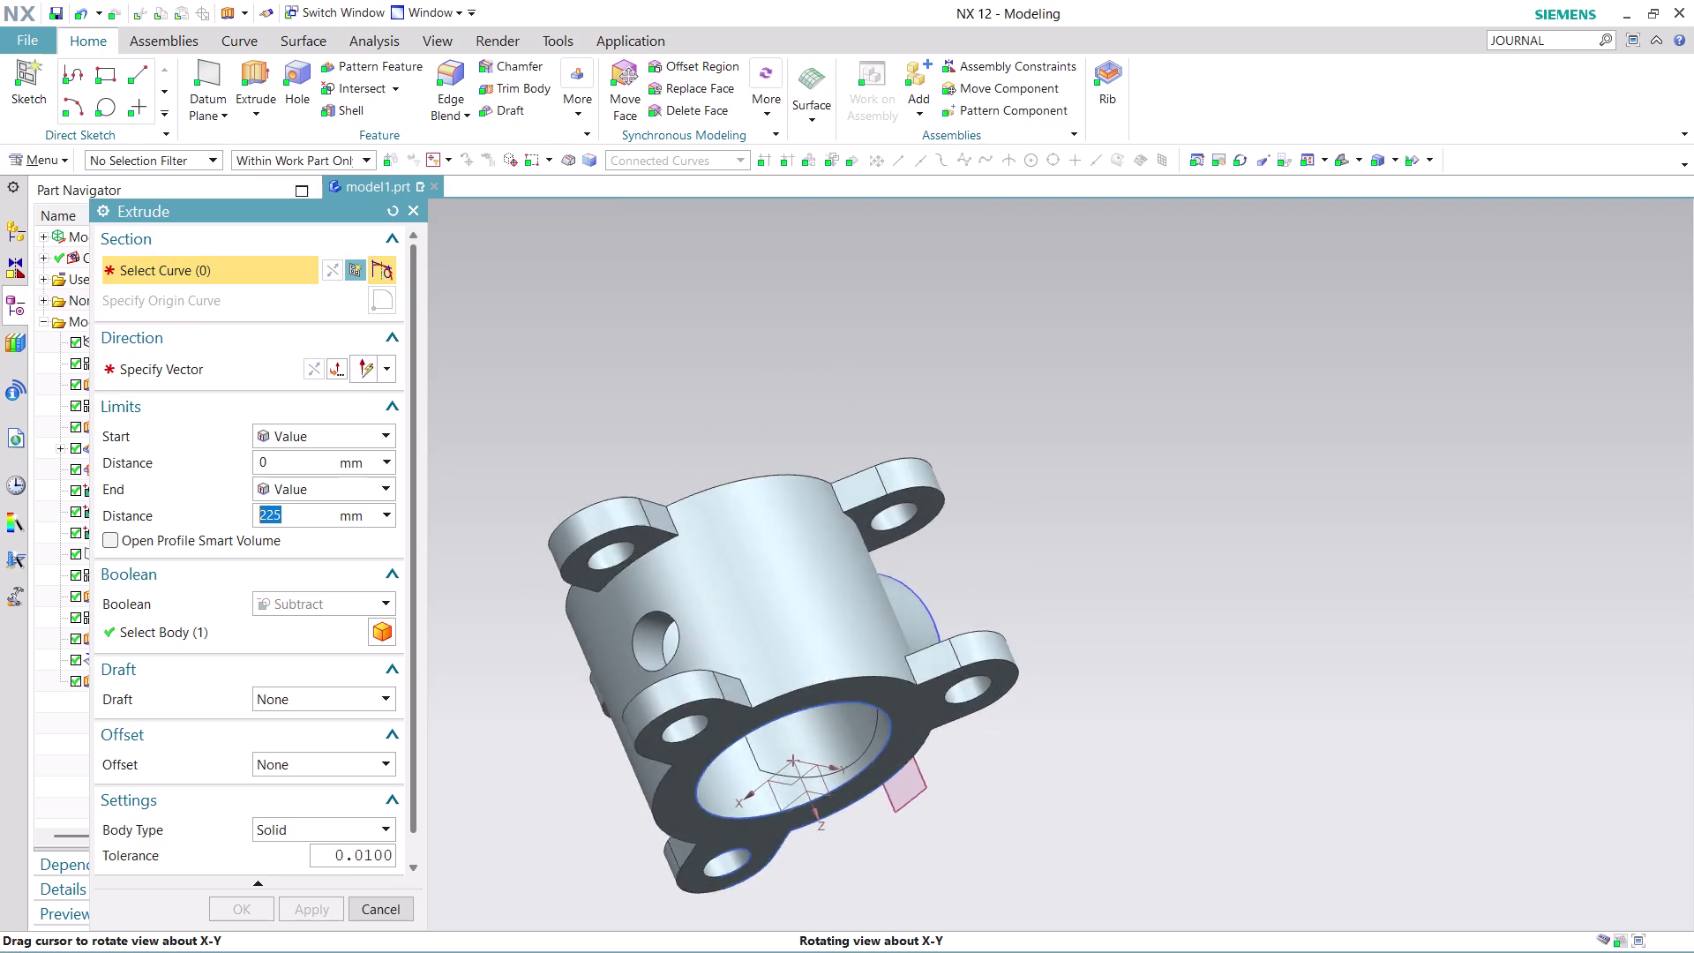
middle_drag(975, 371, 819, 472)
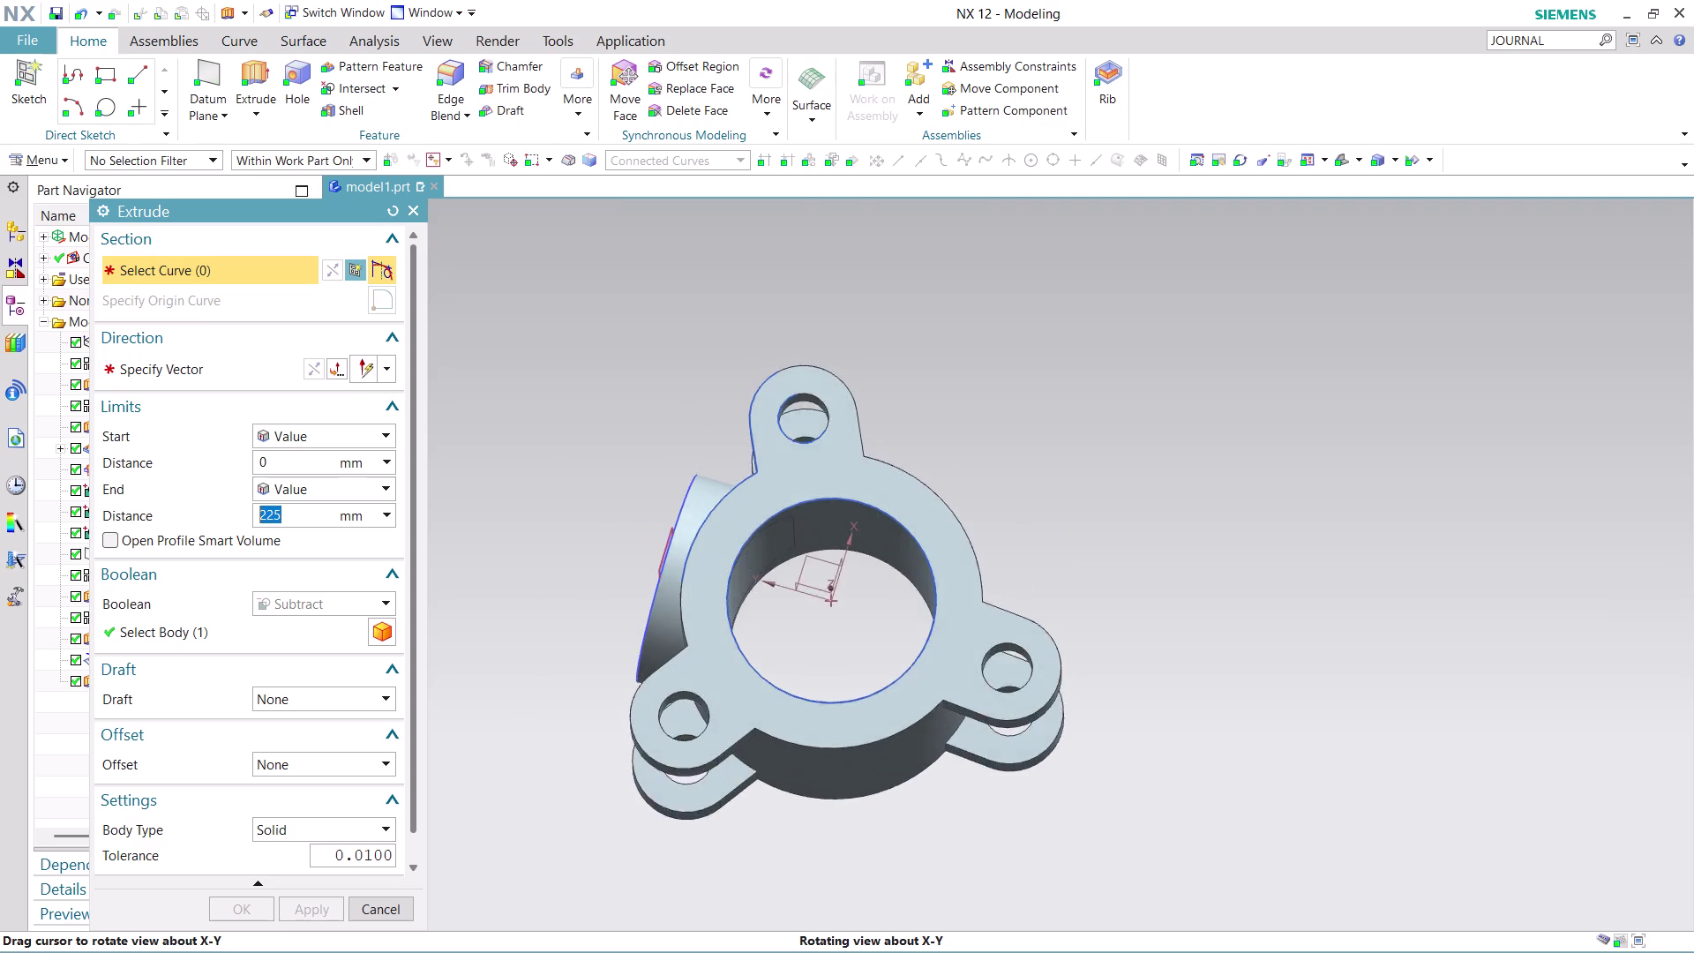
middle_drag(819, 472, 818, 456)
scroll(up, 3)
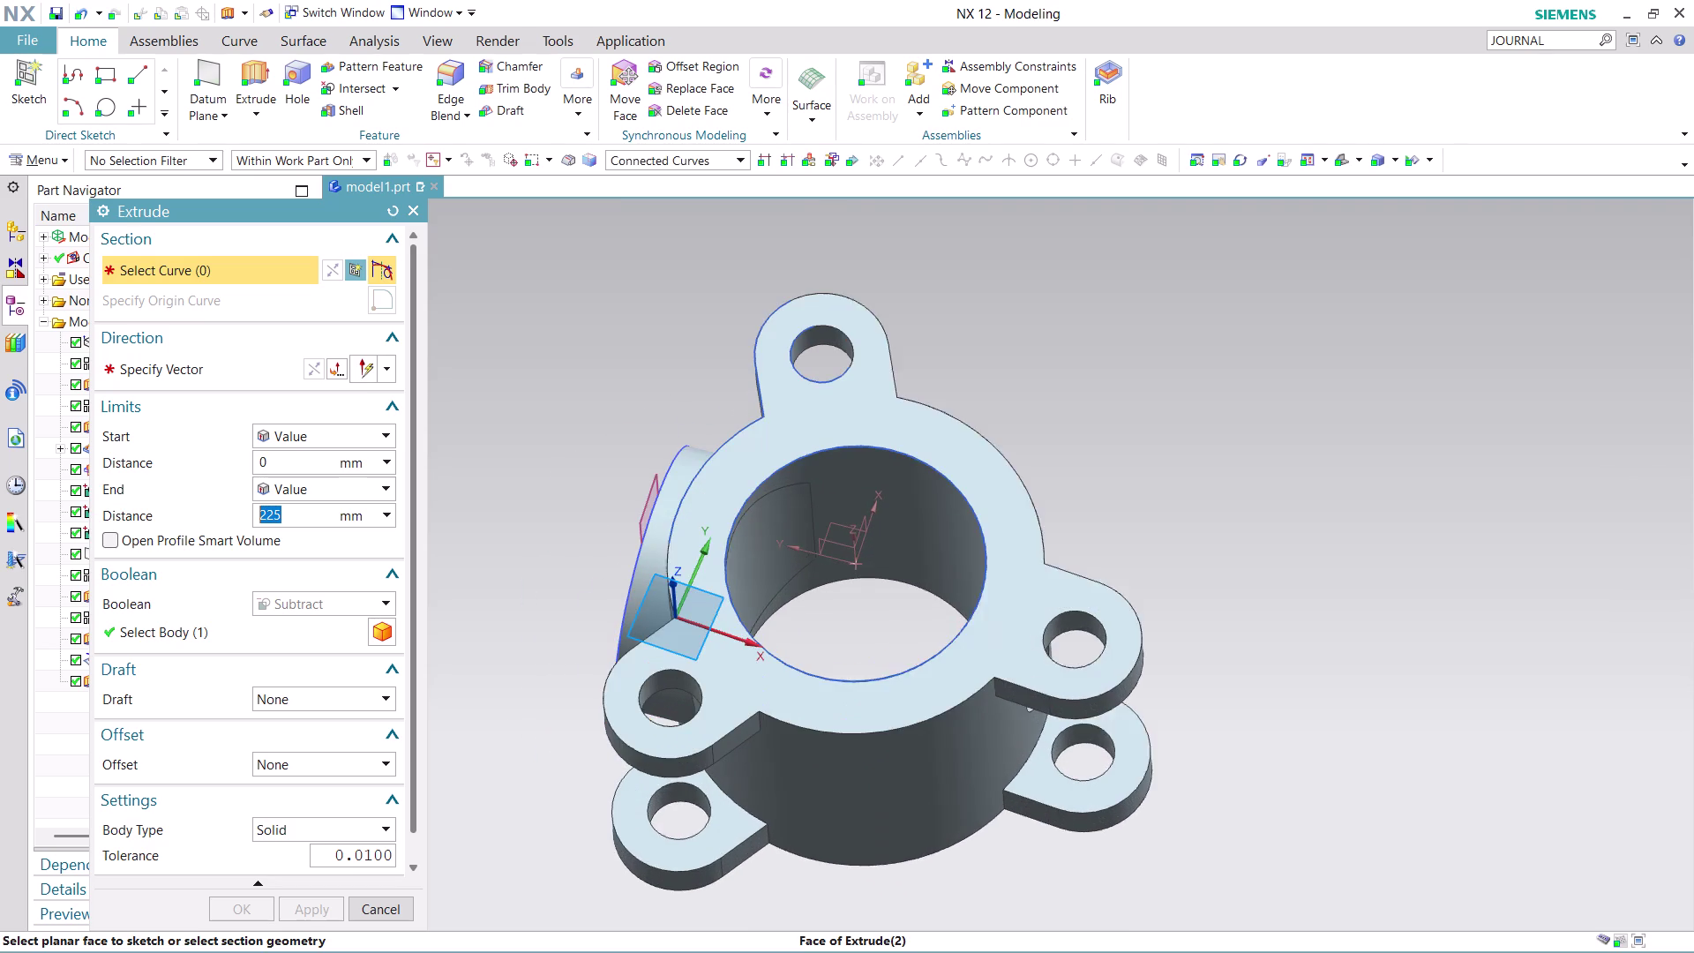
middle_drag(870, 596, 811, 570)
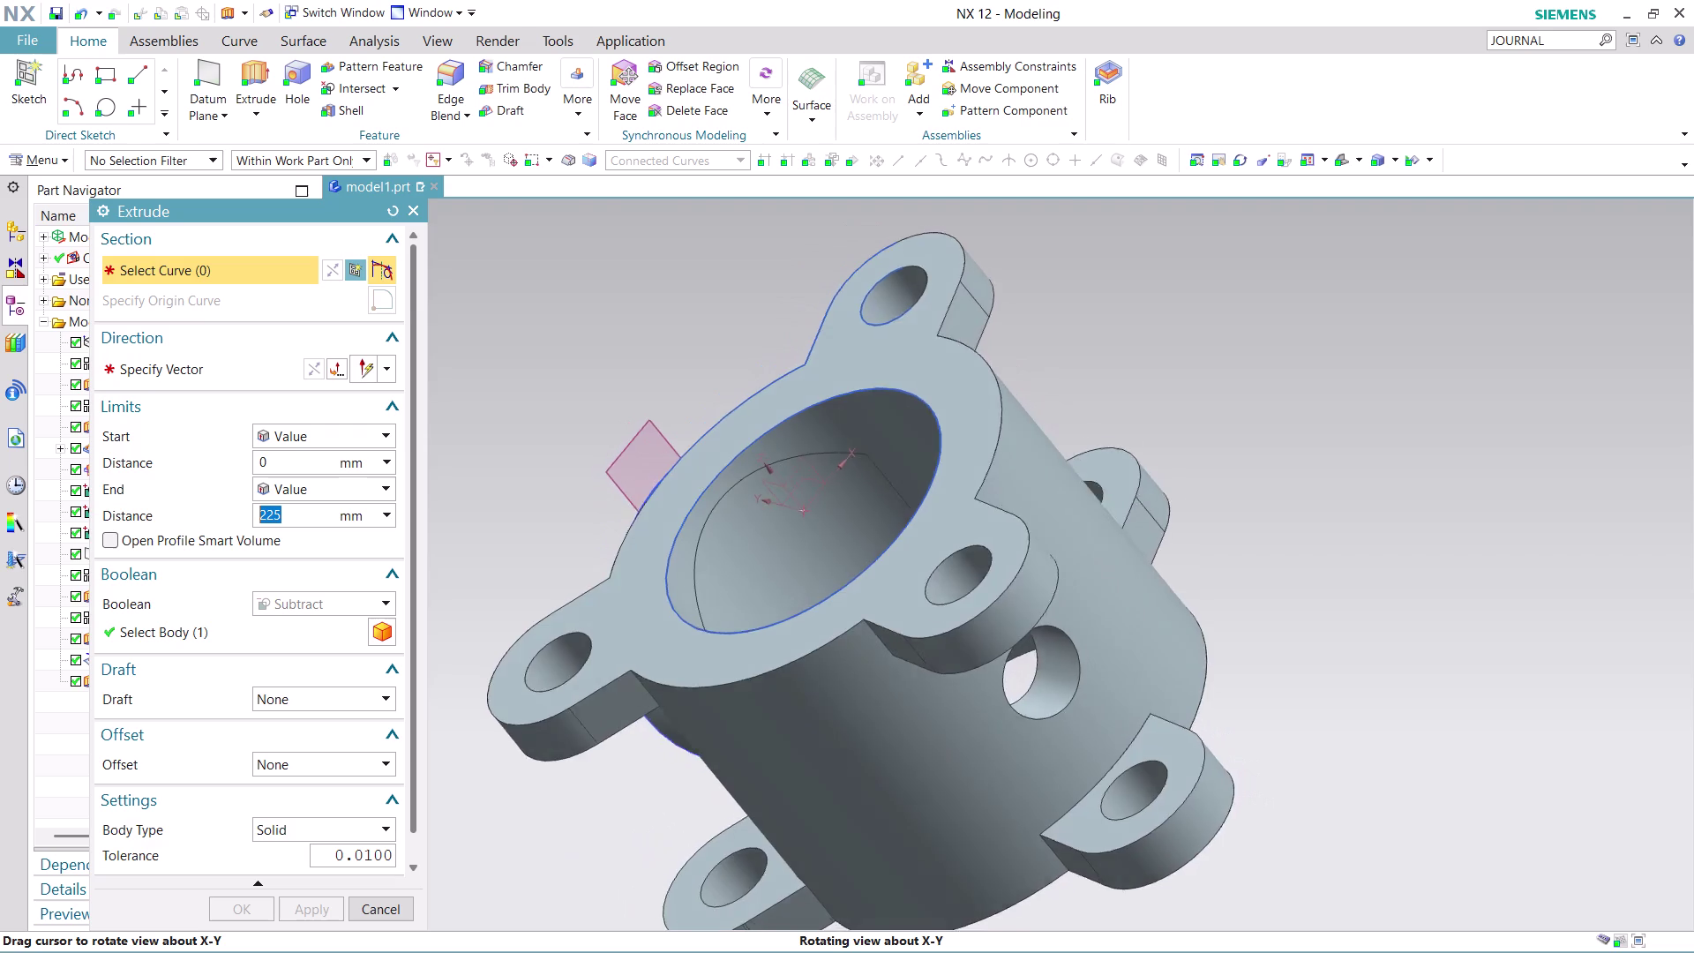
middle_drag(811, 570, 850, 589)
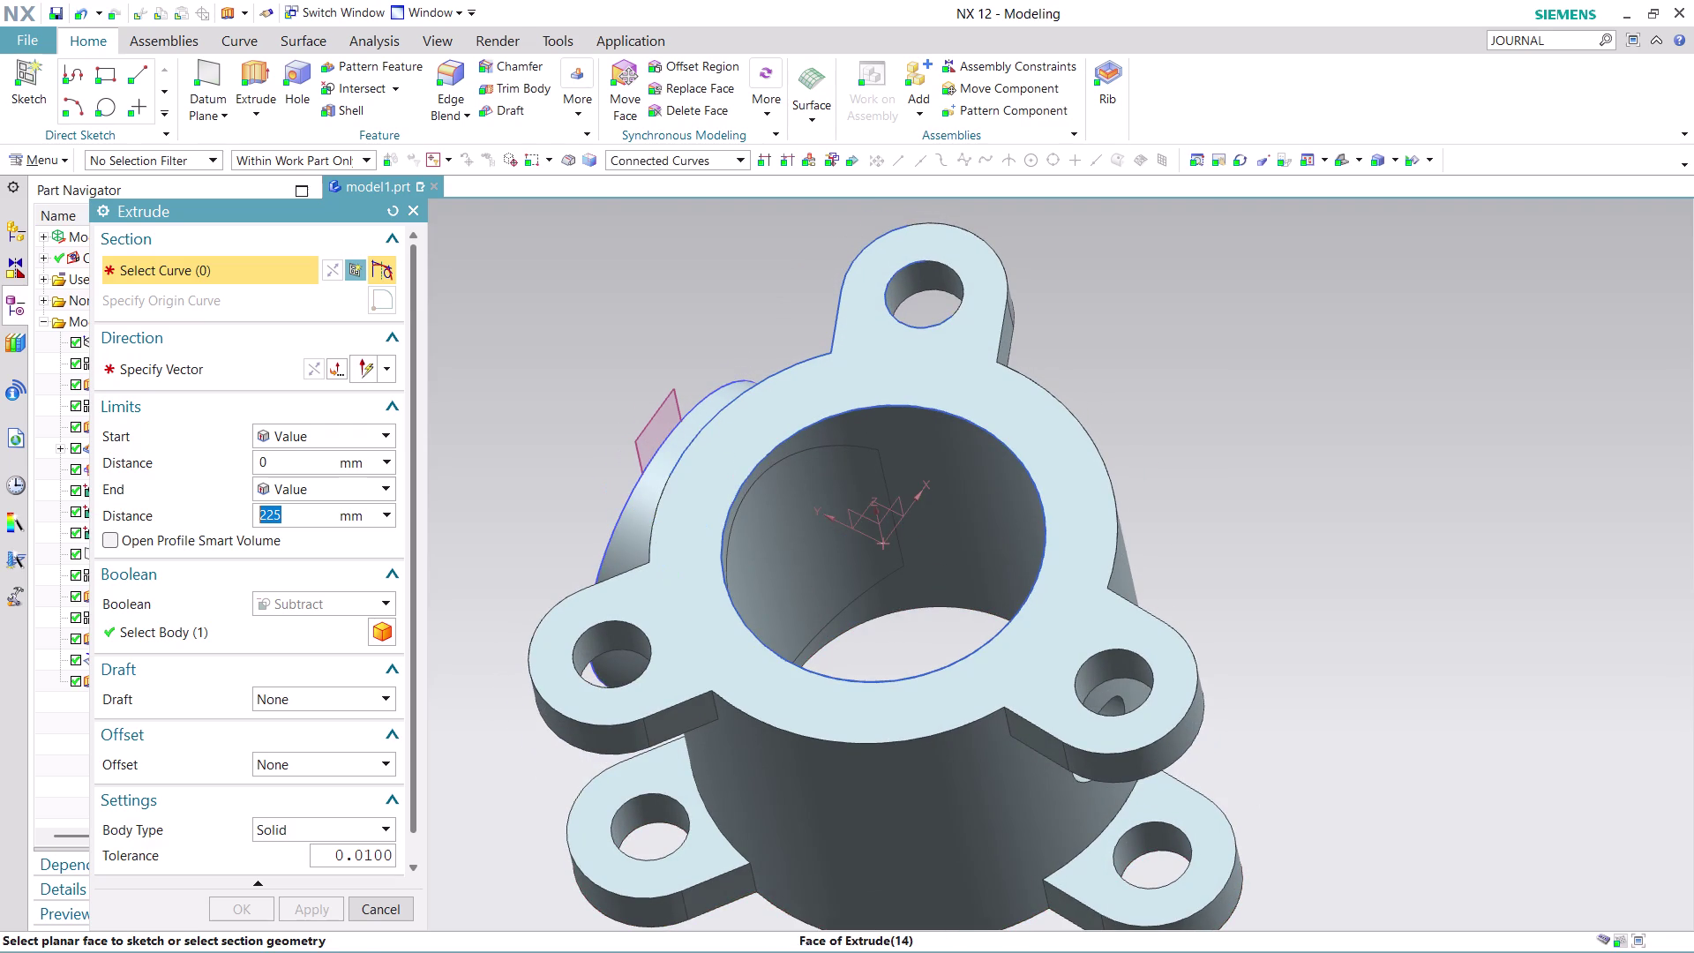
click(383, 905)
scroll(down, 3)
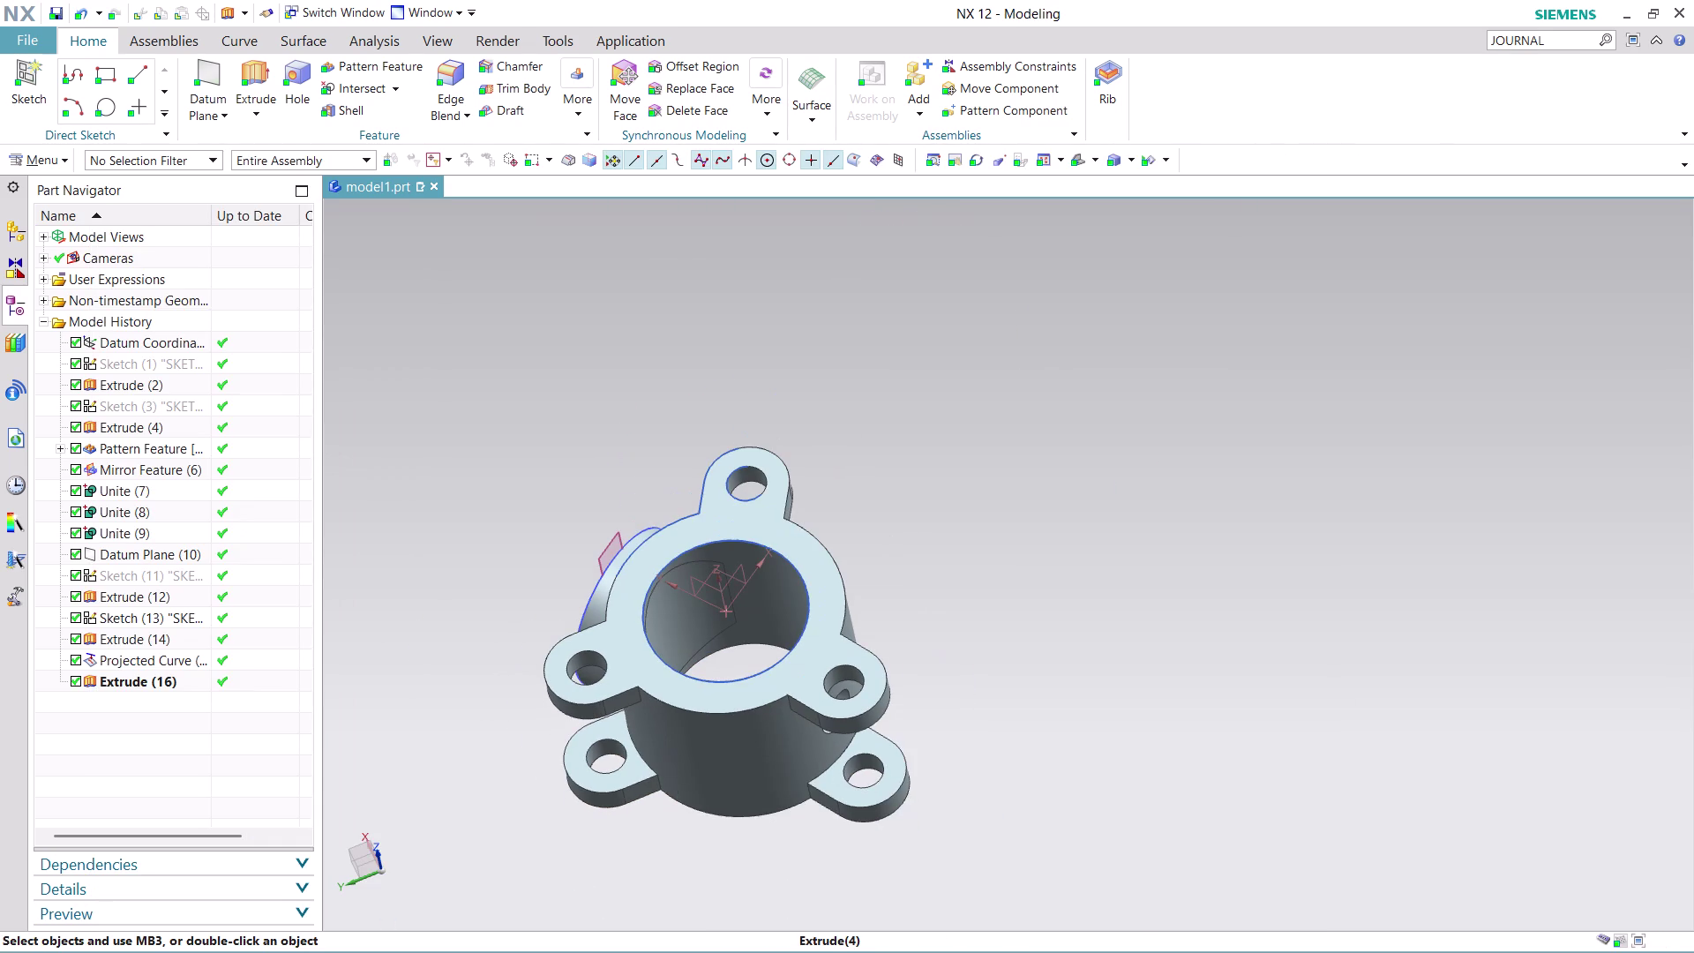
Start a Unite with the housing as target body, then cancel it.
middle_drag(936, 549, 1019, 534)
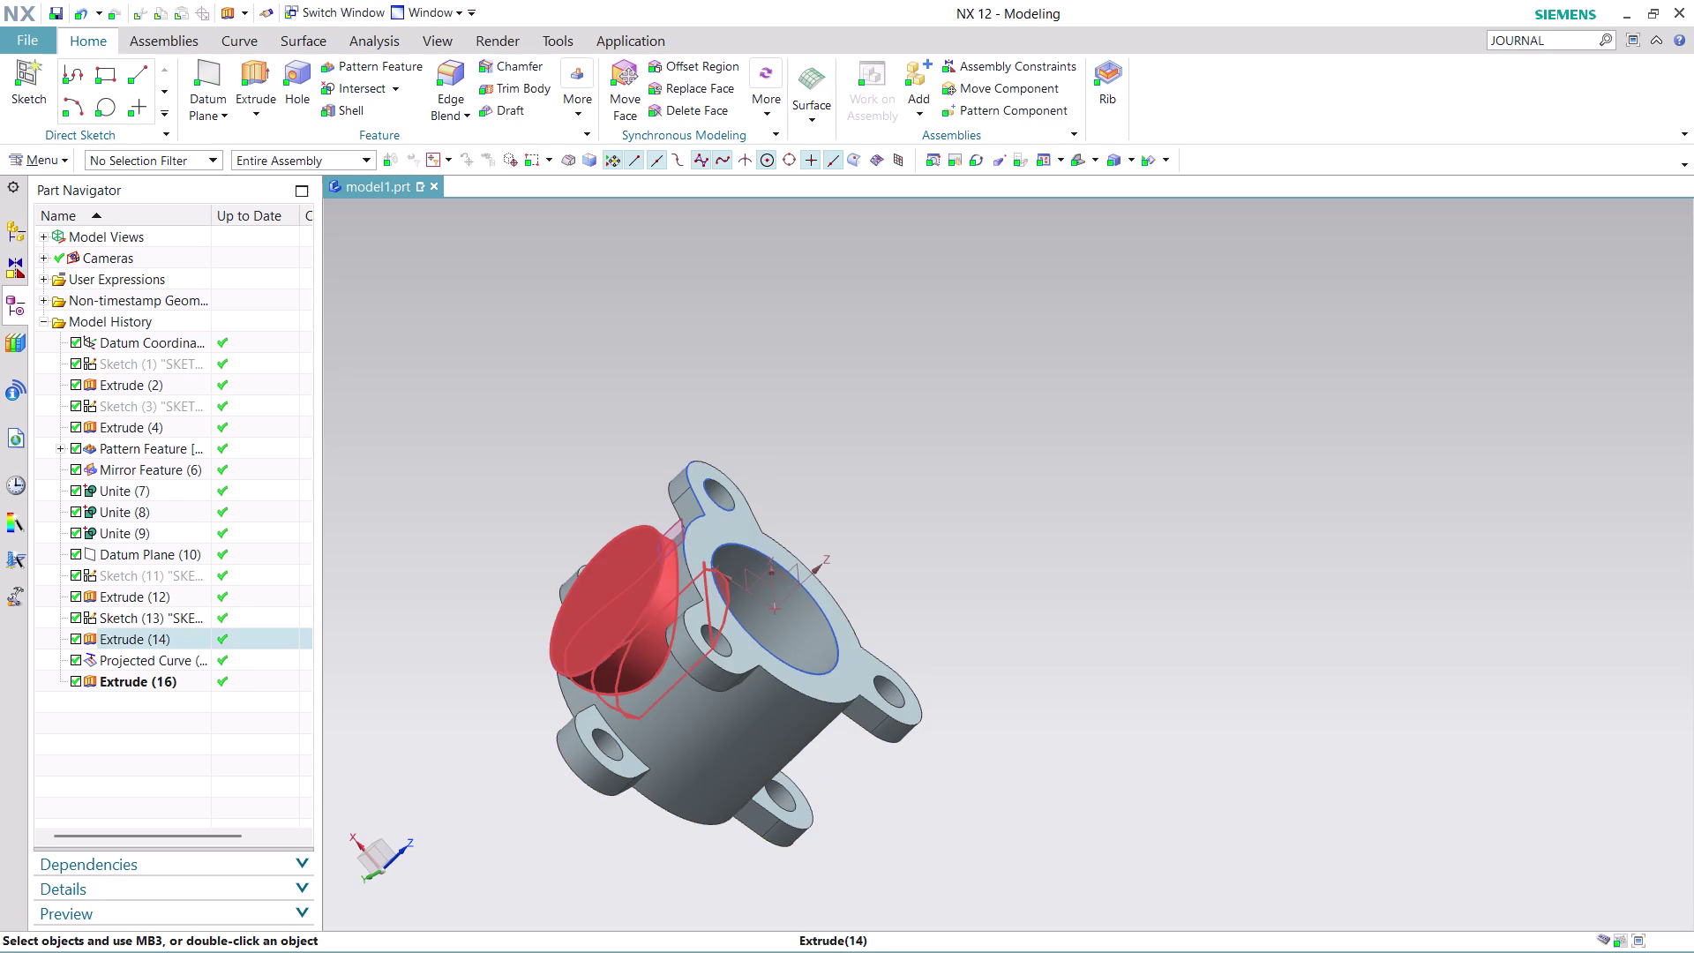
scroll(up, 3)
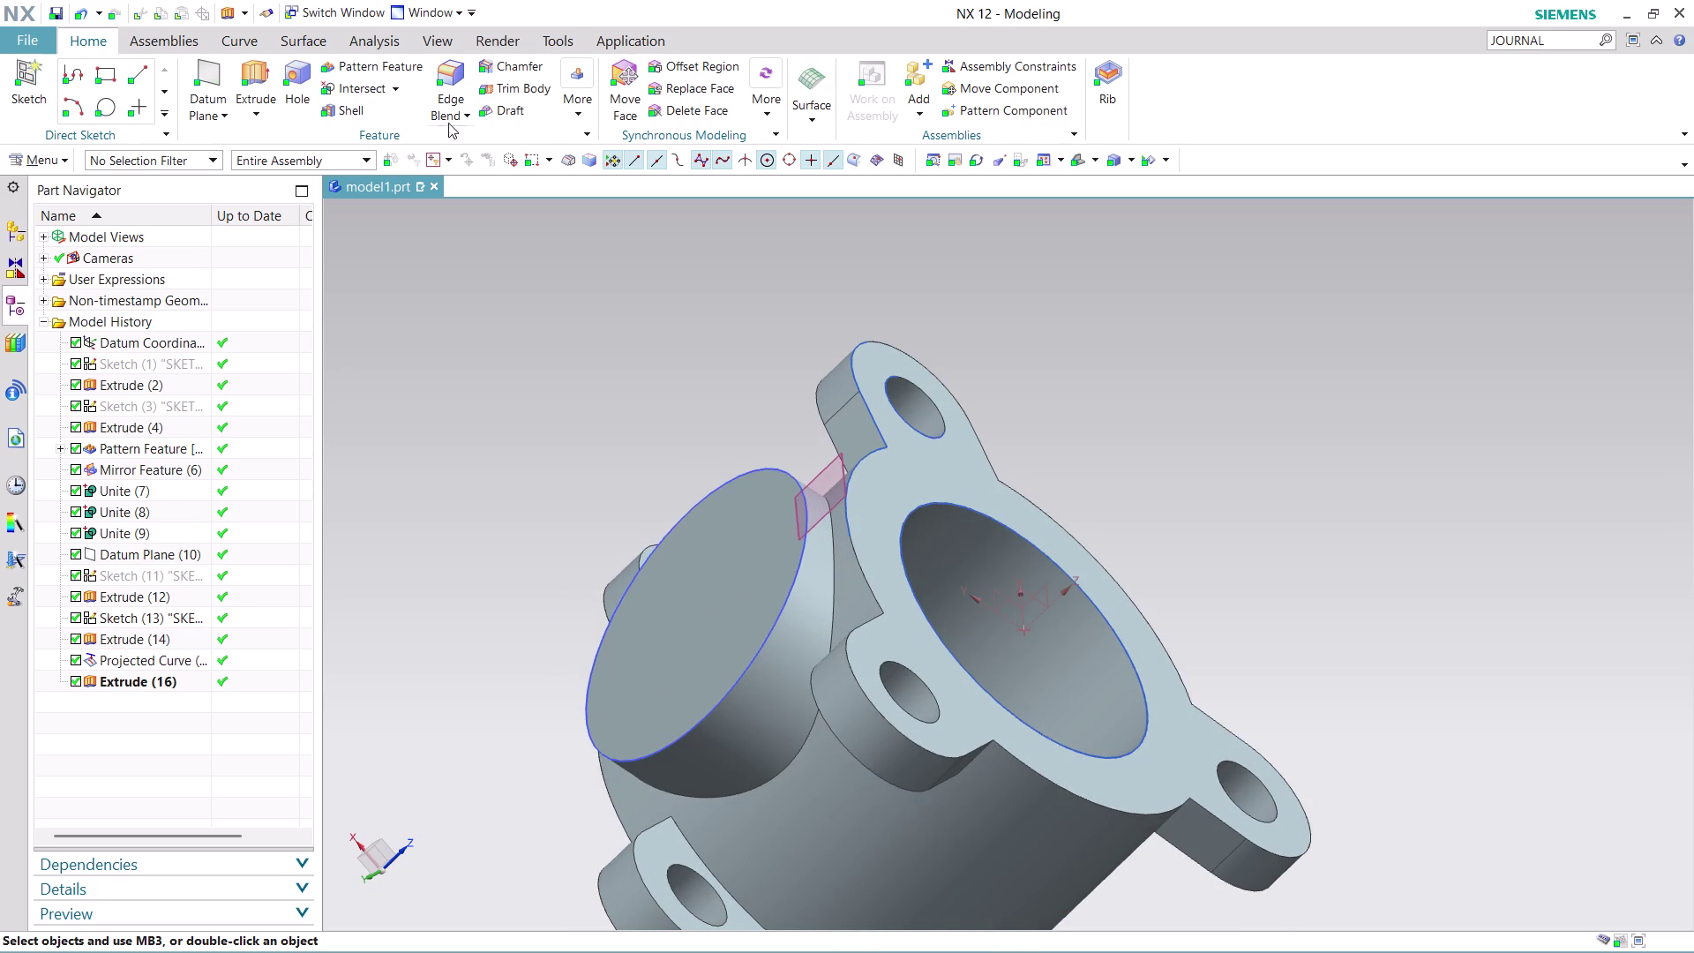
click(397, 82)
click(382, 115)
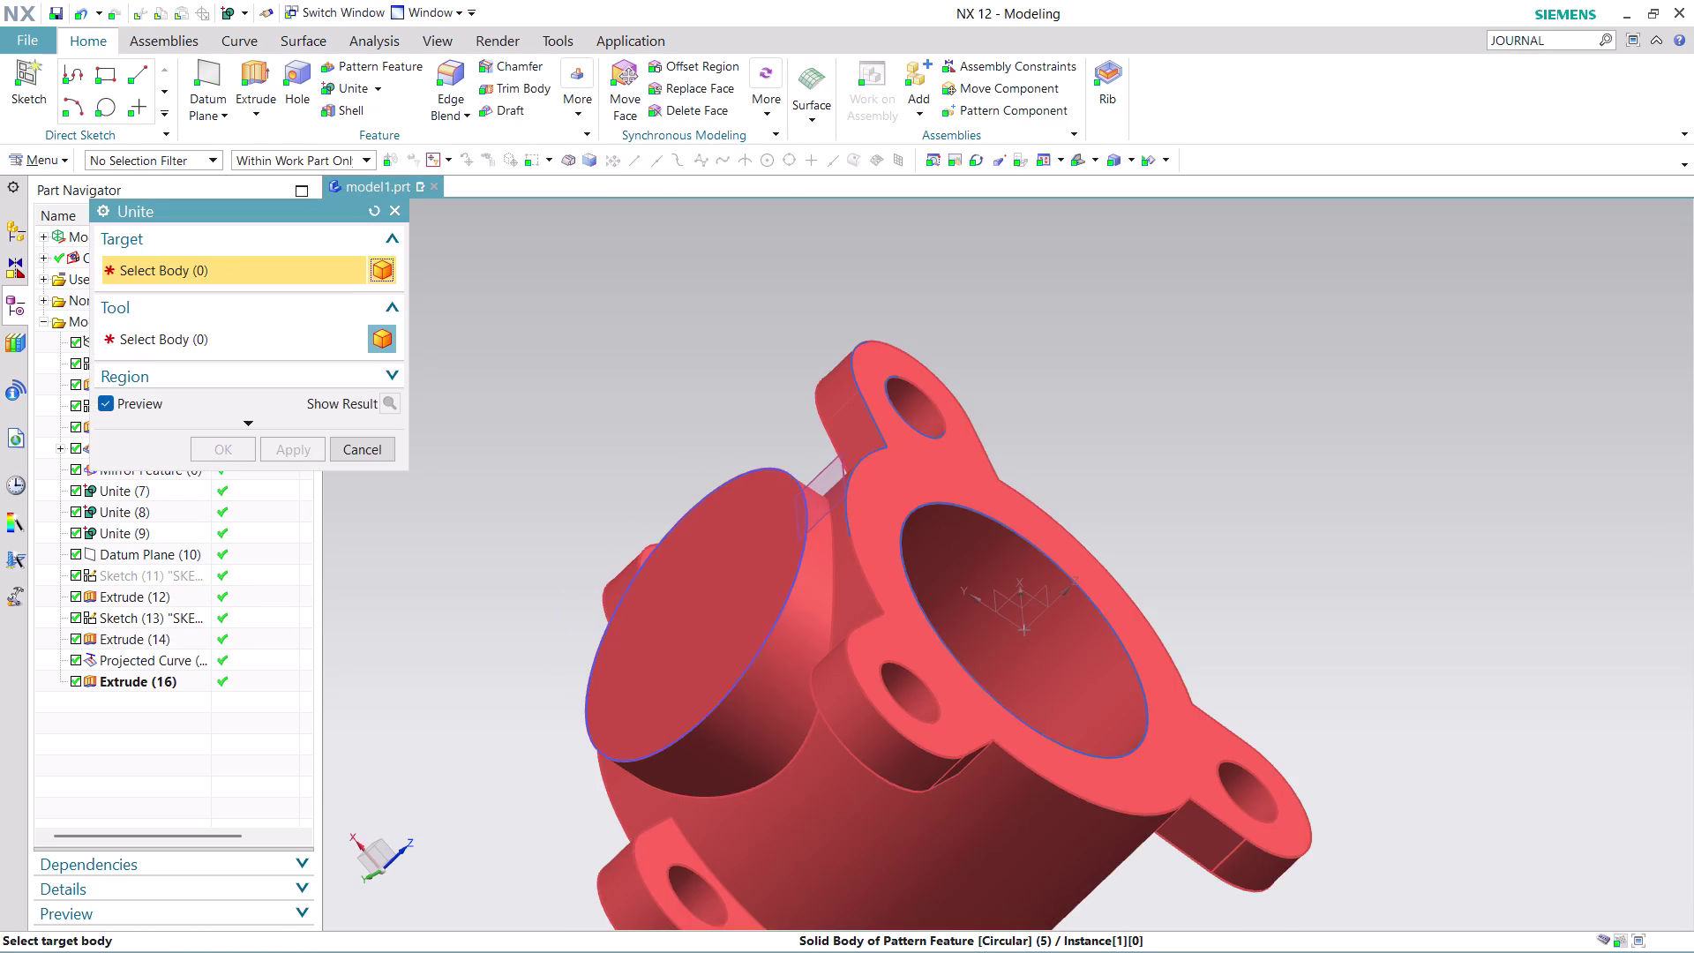
click(757, 764)
click(826, 808)
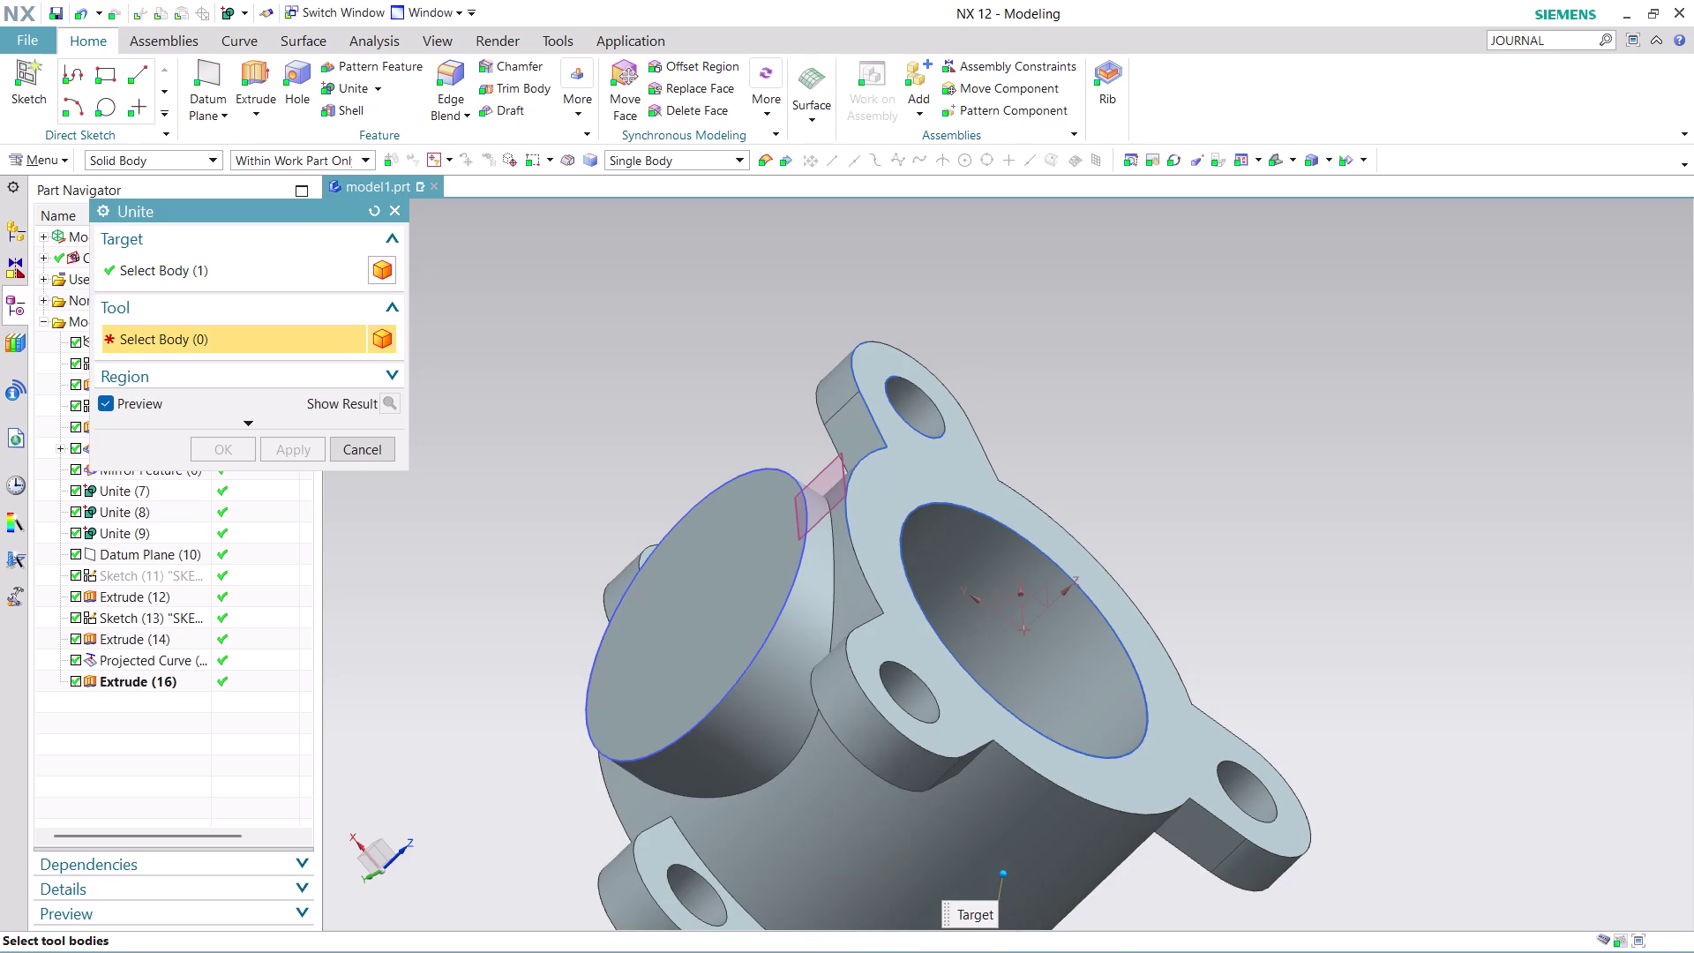
click(348, 456)
scroll(down, 3)
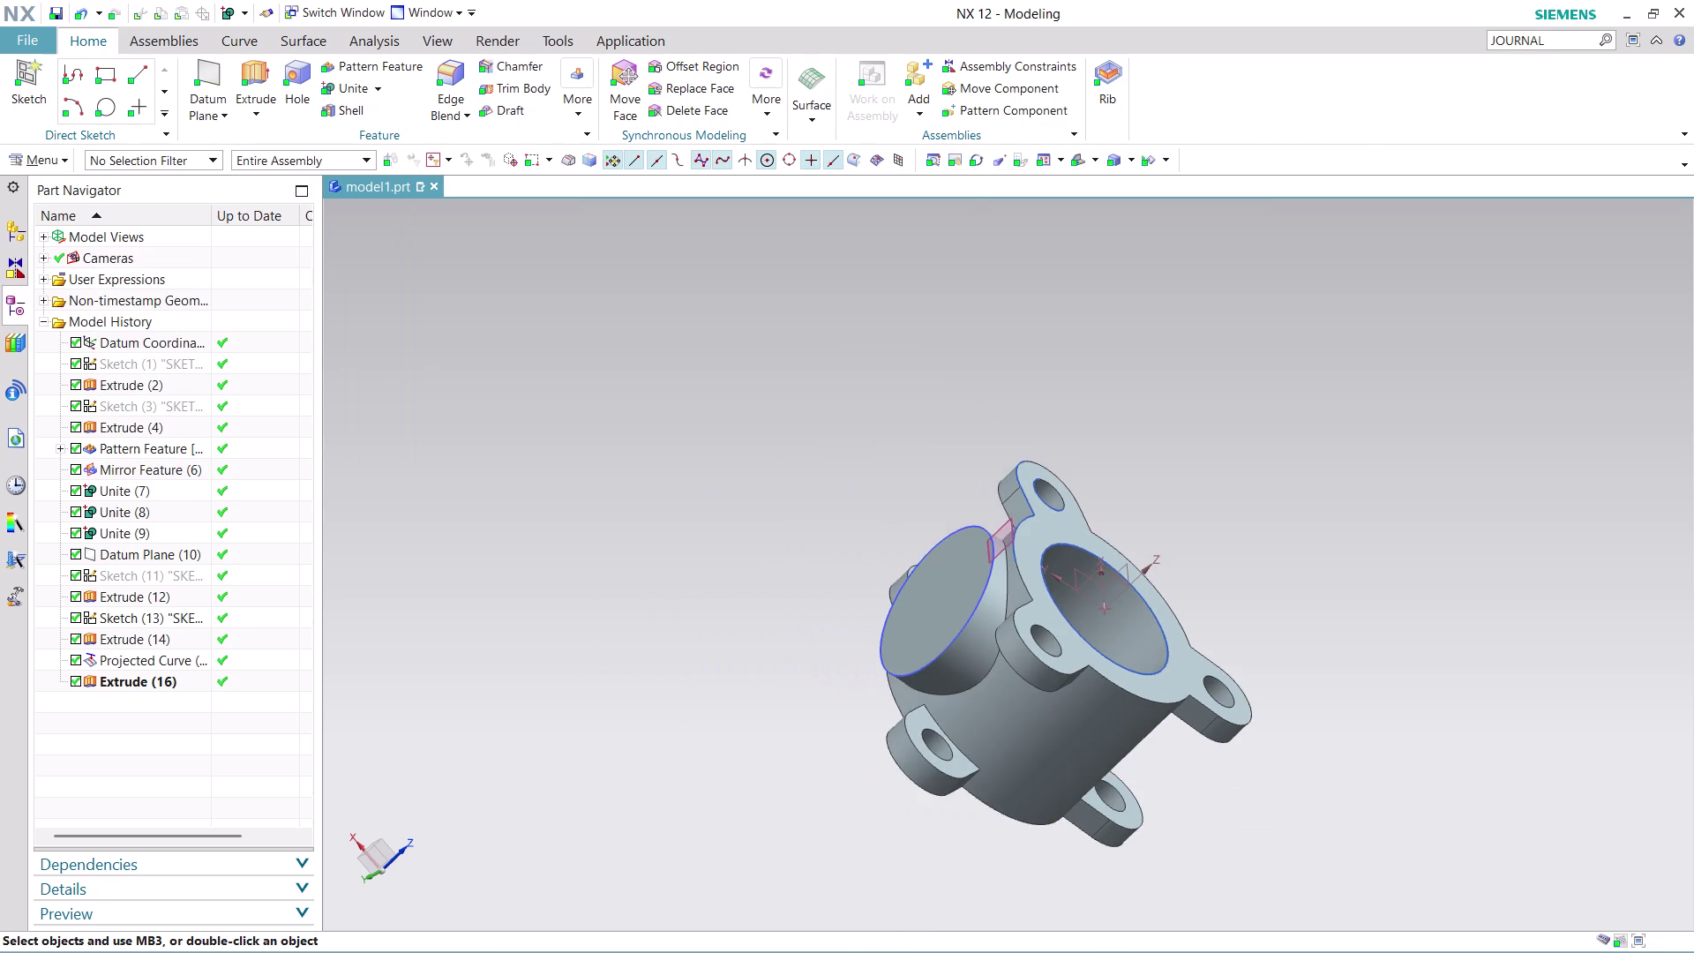
Reopen the Unite command and cancel it again without combining any bodies.
middle_drag(1318, 615, 1165, 571)
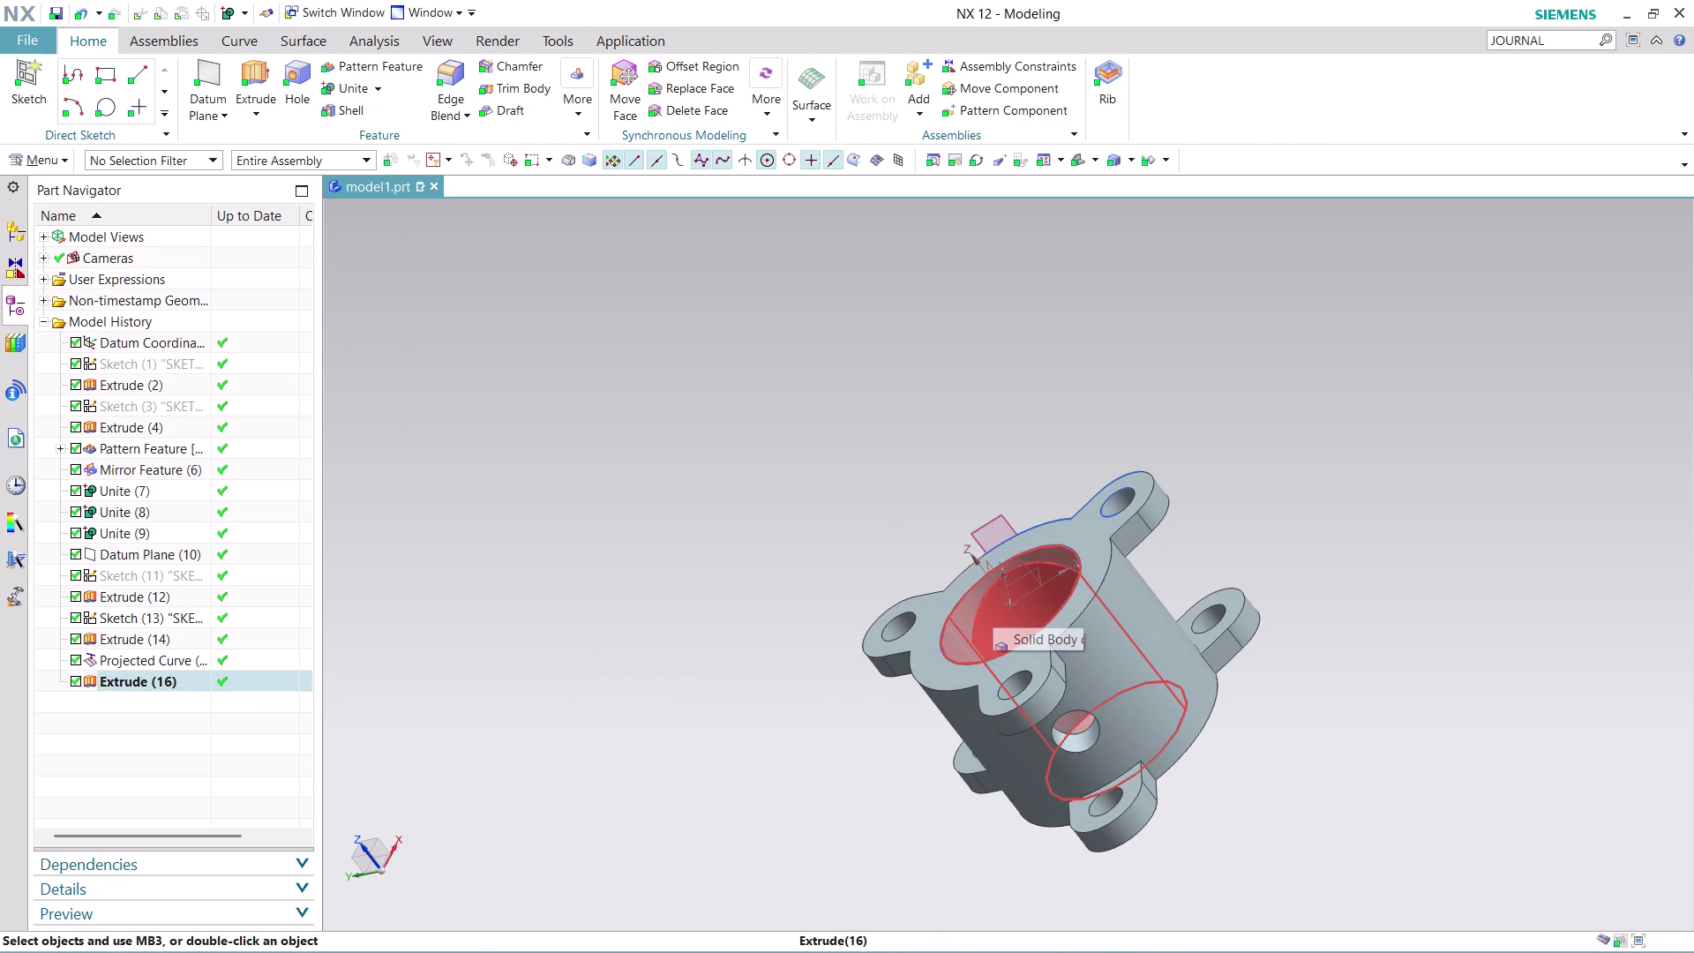
scroll(up, 3)
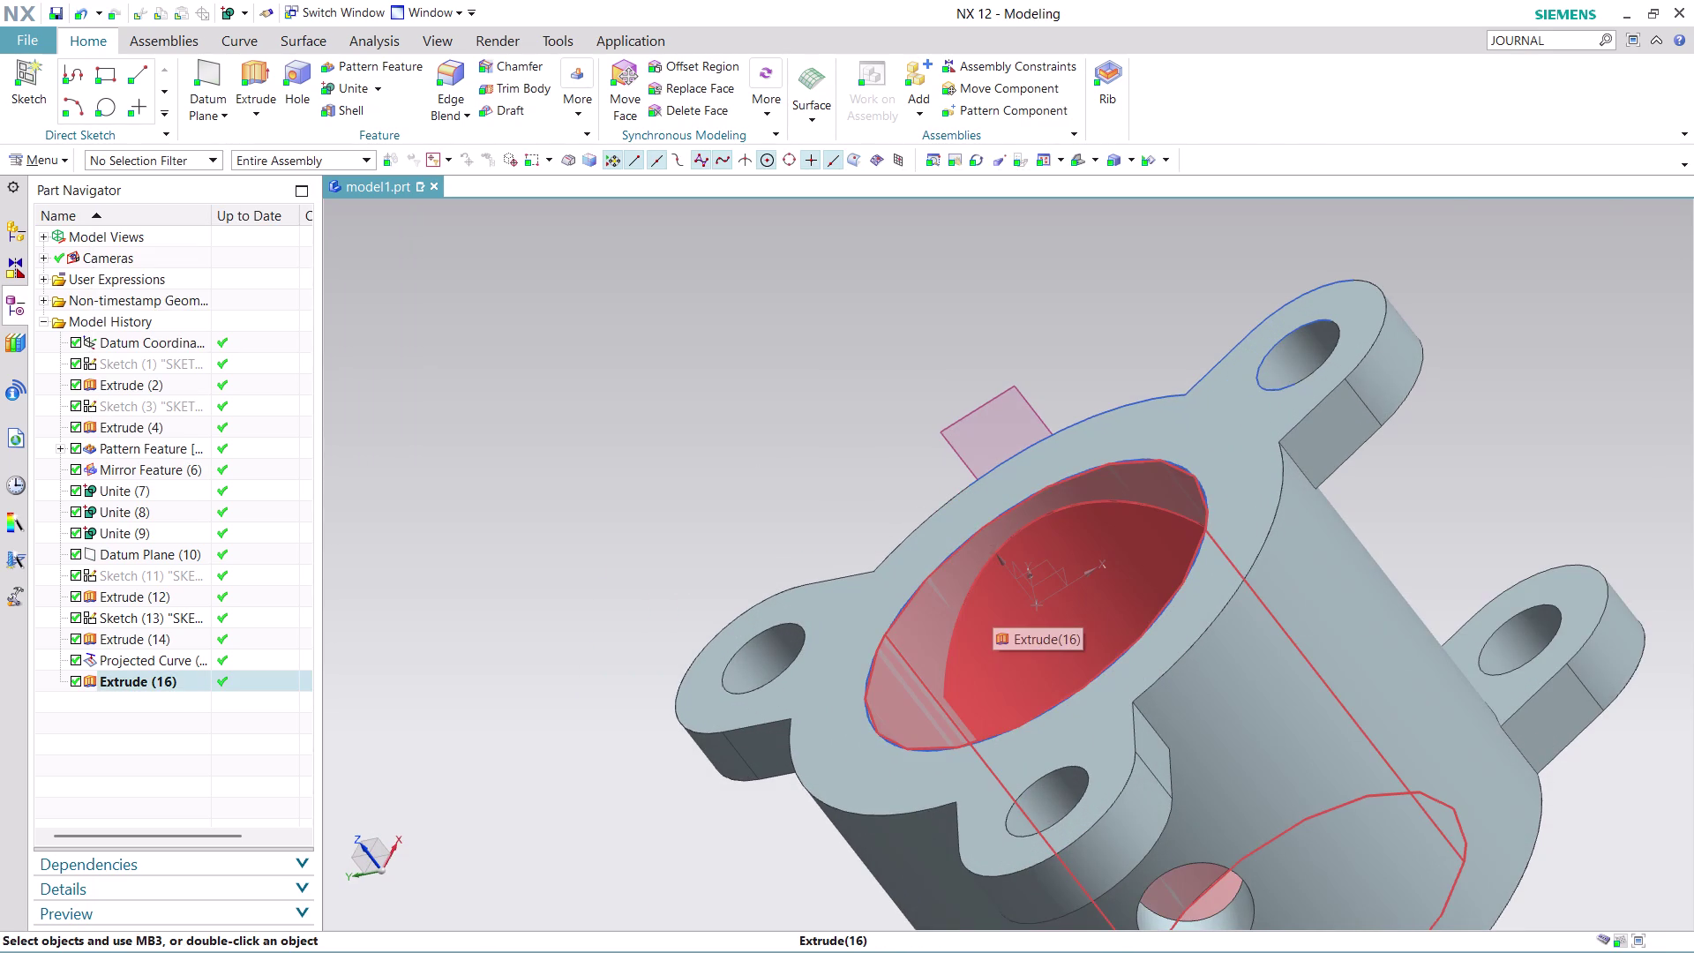
click(362, 82)
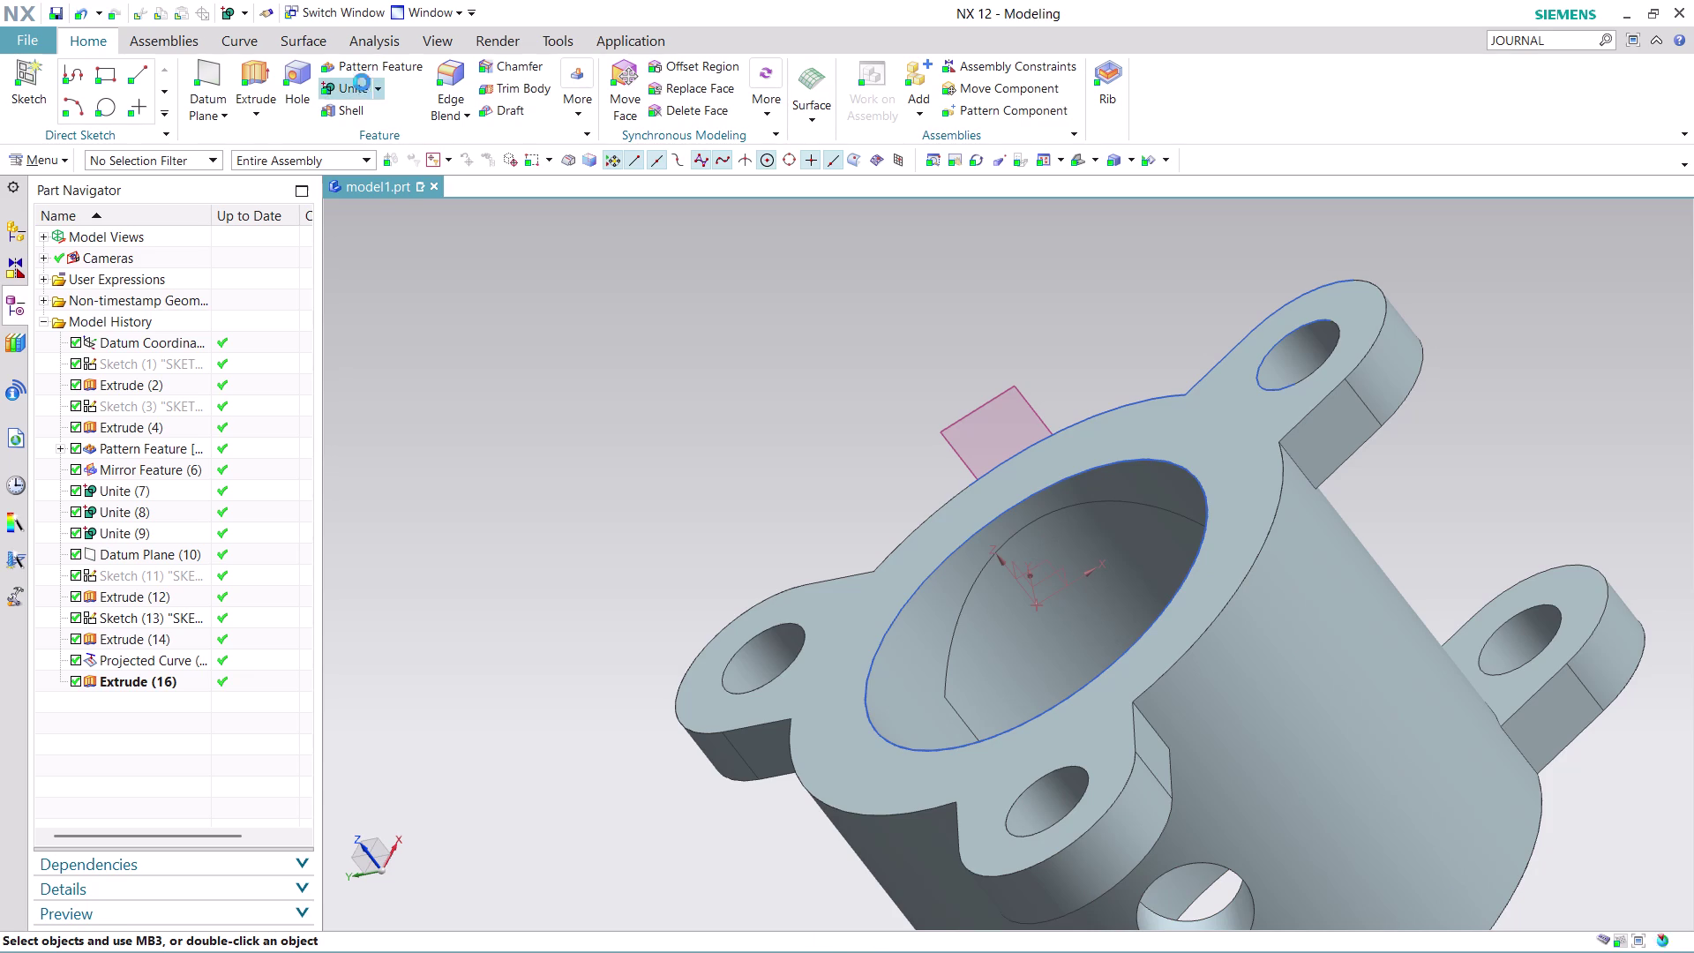
click(991, 635)
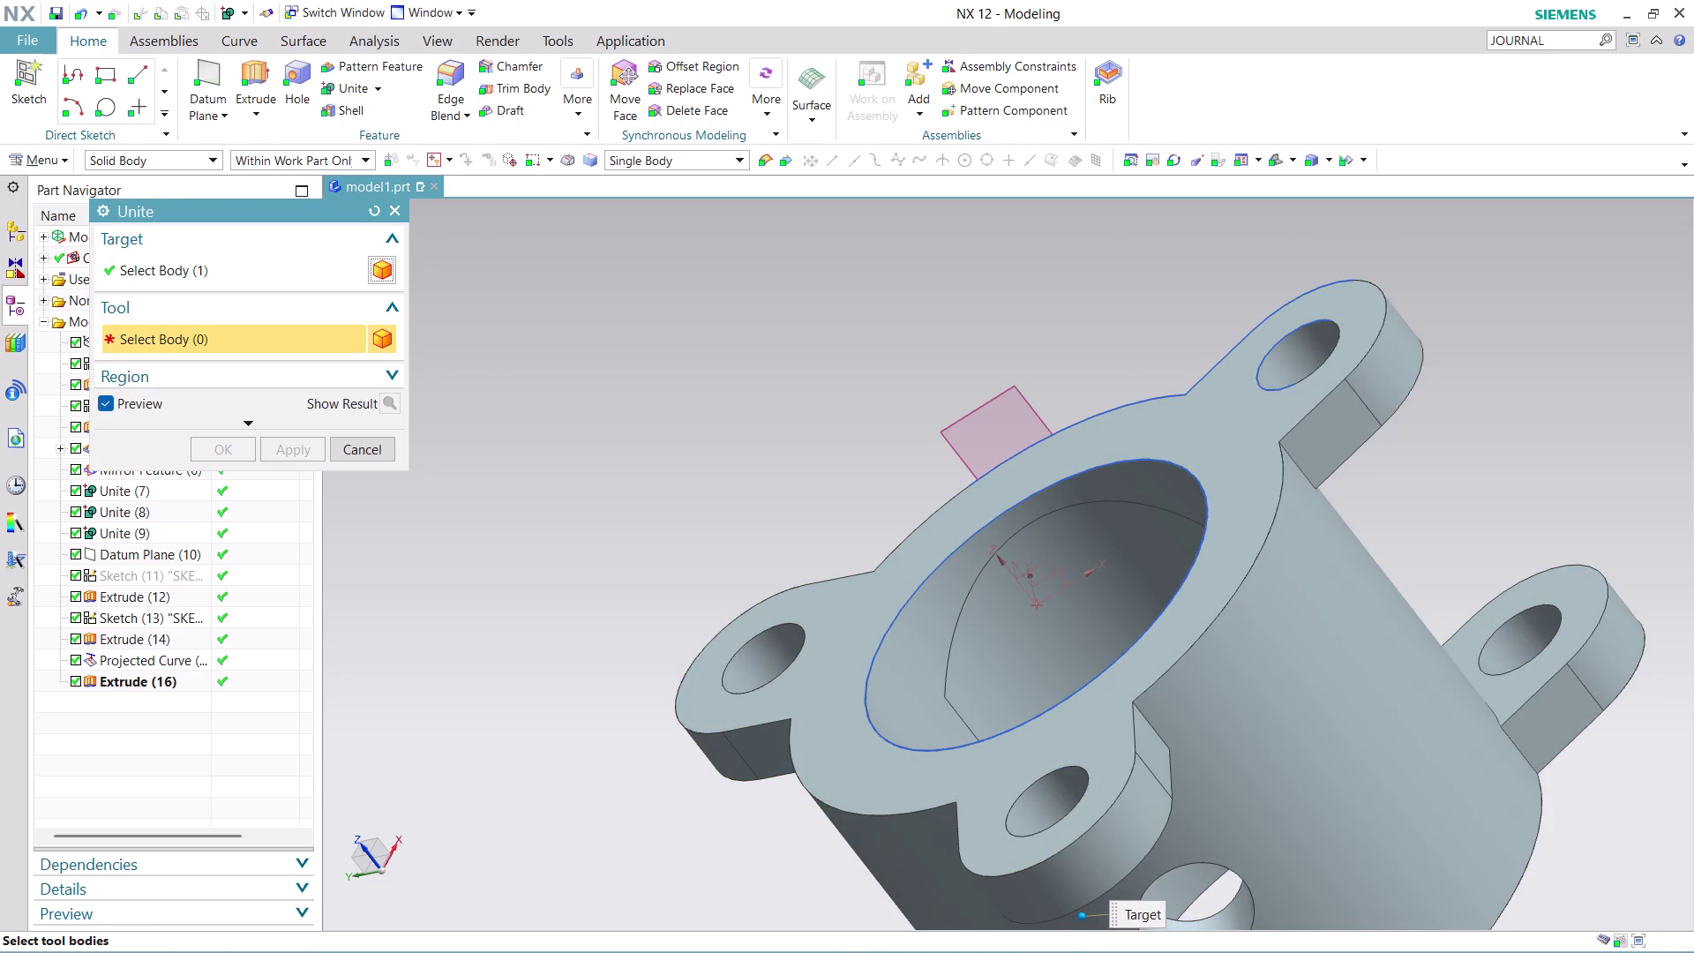
middle_drag(1442, 469, 1337, 508)
scroll(down, 3)
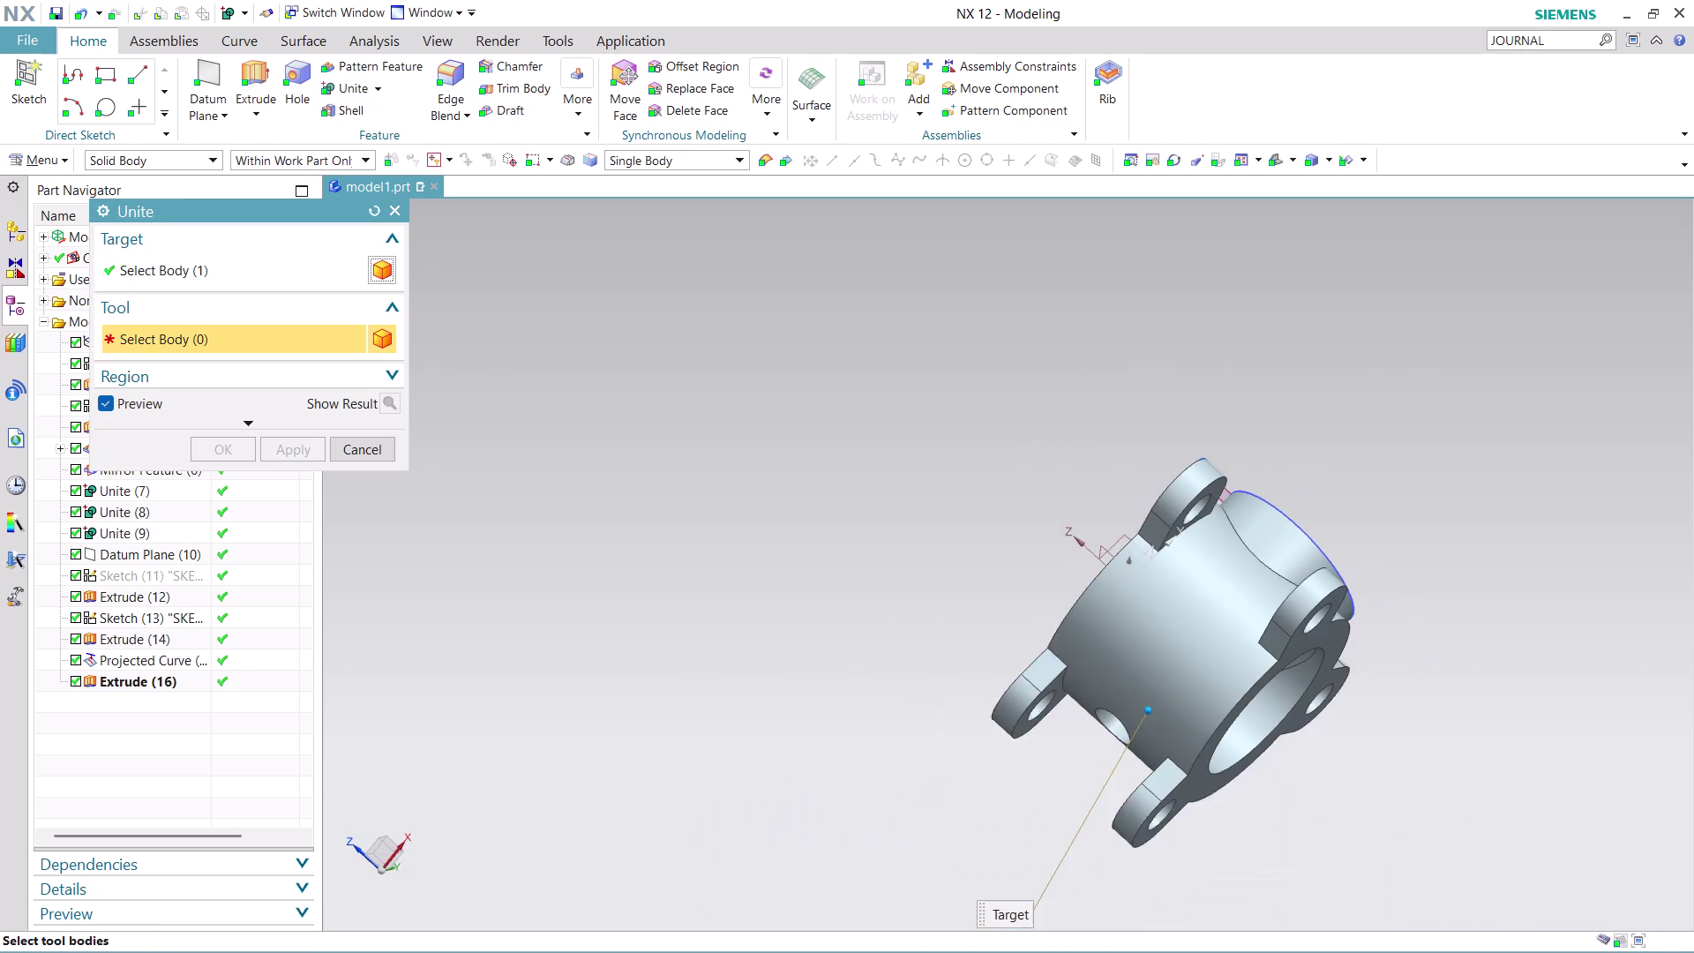
scroll(down, 3)
scroll(up, 3)
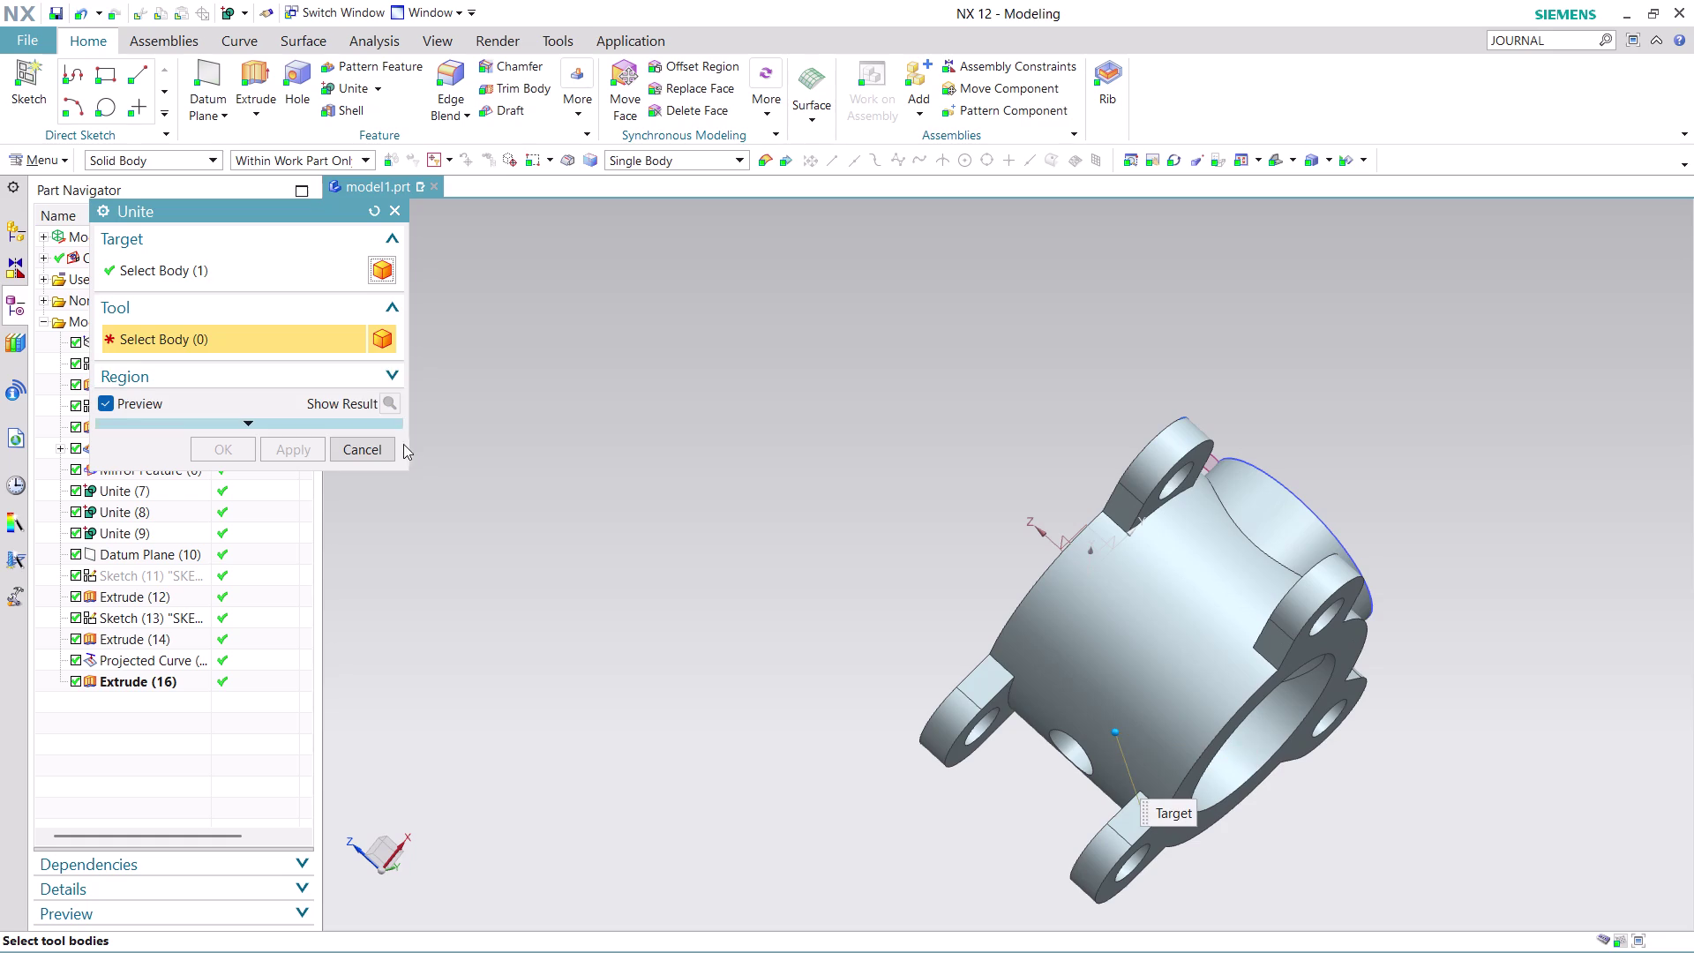
click(370, 449)
scroll(down, 3)
Look over the side boss, then select Extrude (12) in the Part Navigator and open its menu.
middle_drag(1317, 492, 1165, 579)
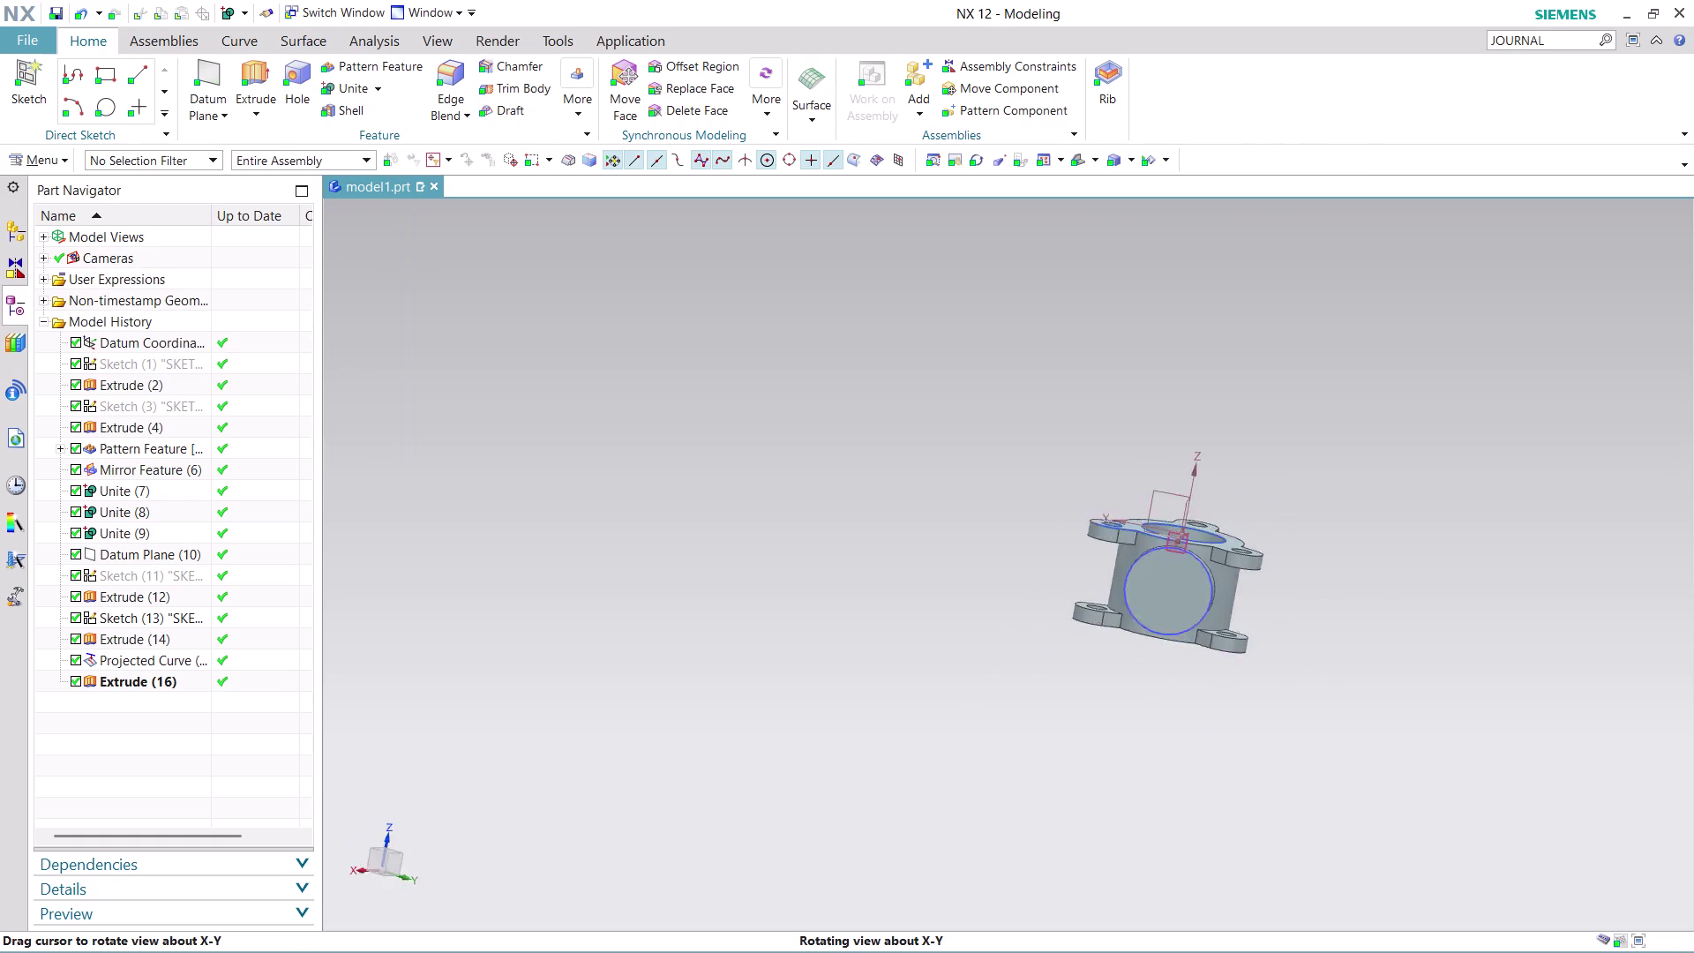
middle_drag(1165, 579, 1128, 707)
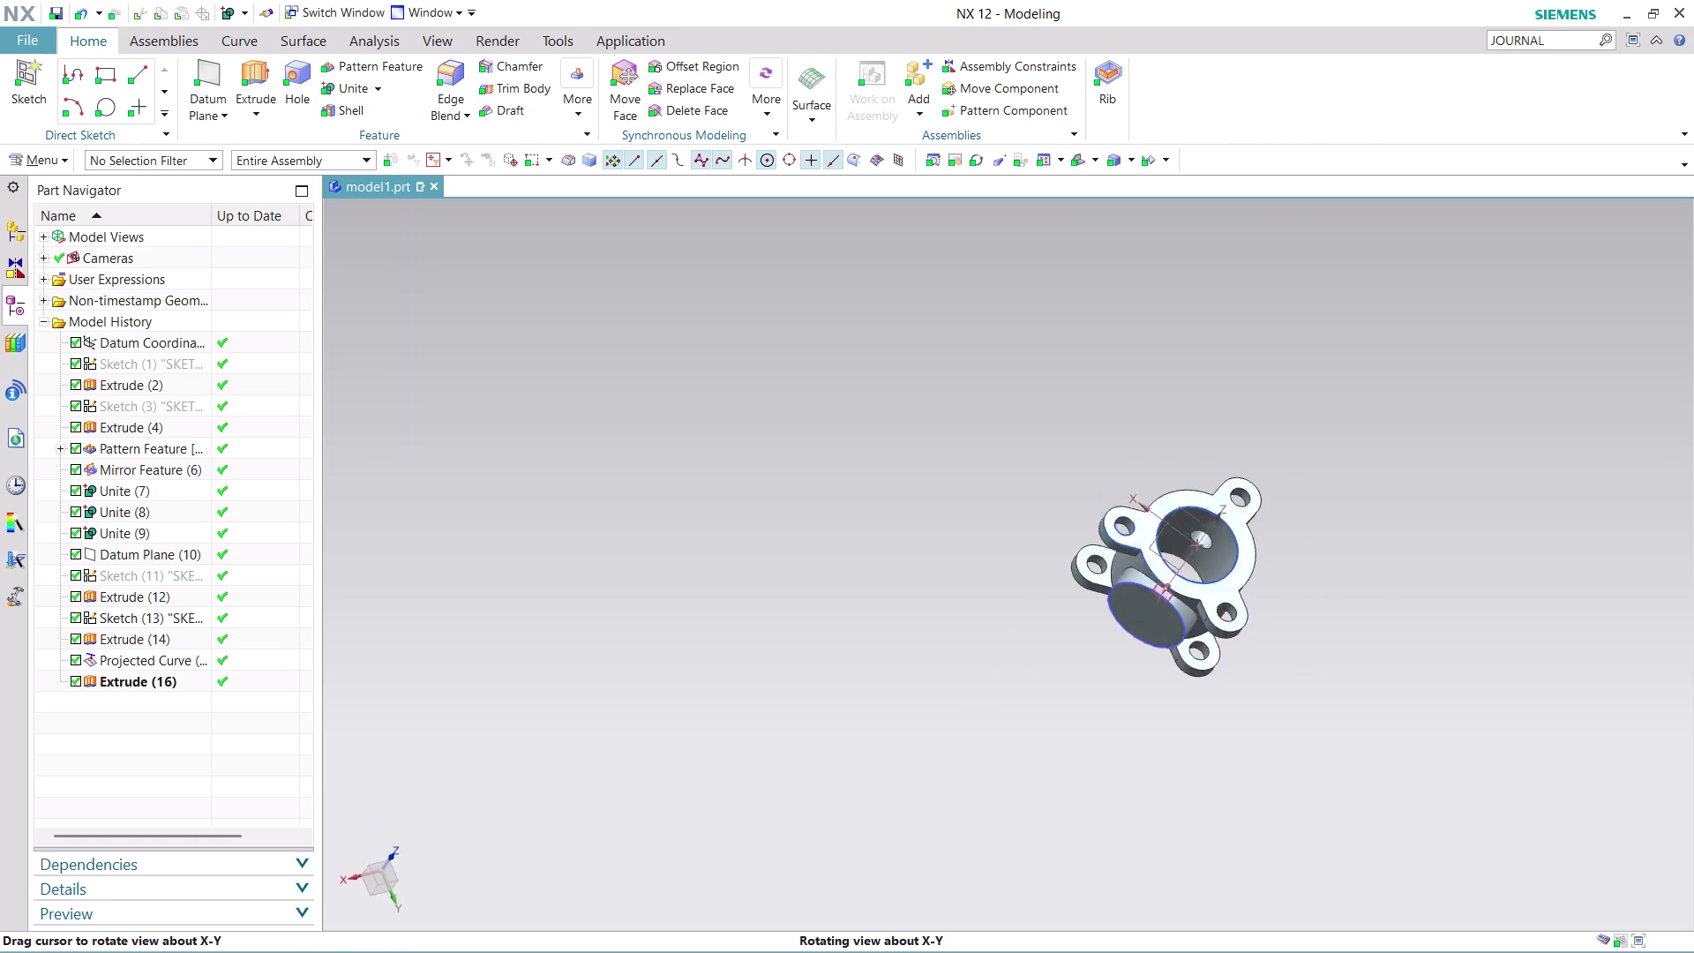
middle_drag(1128, 708, 1049, 674)
middle_click(1049, 674)
middle_drag(1044, 676, 1020, 682)
middle_click(1019, 681)
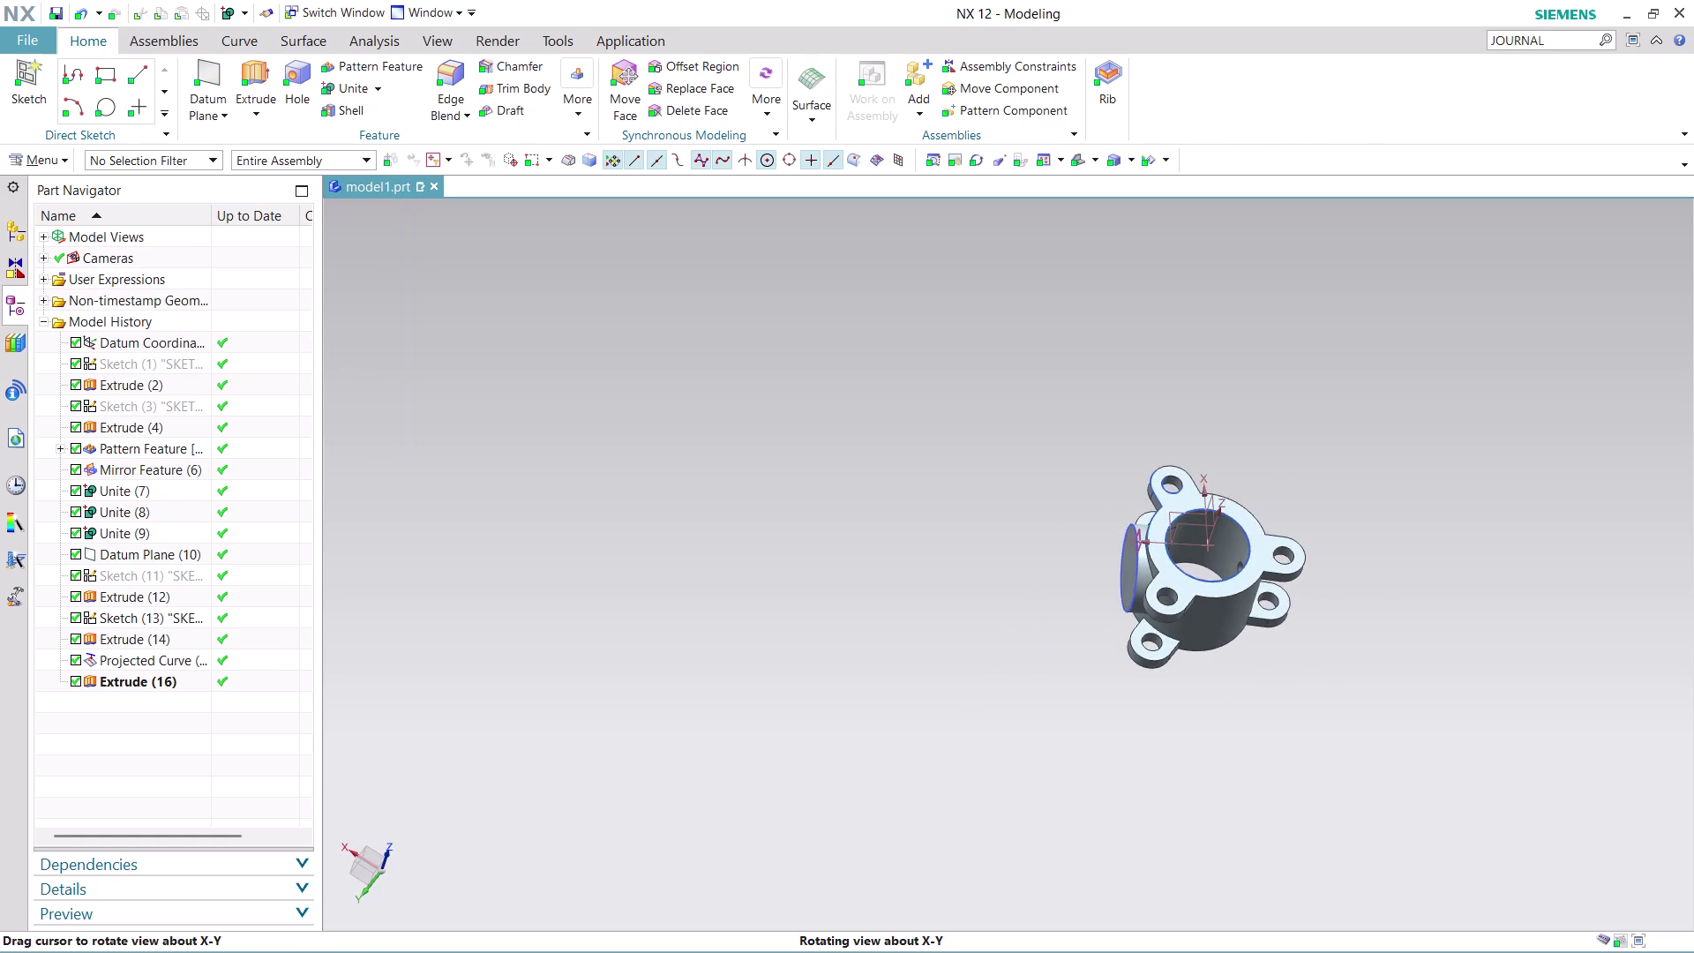
middle_drag(1014, 674, 1098, 502)
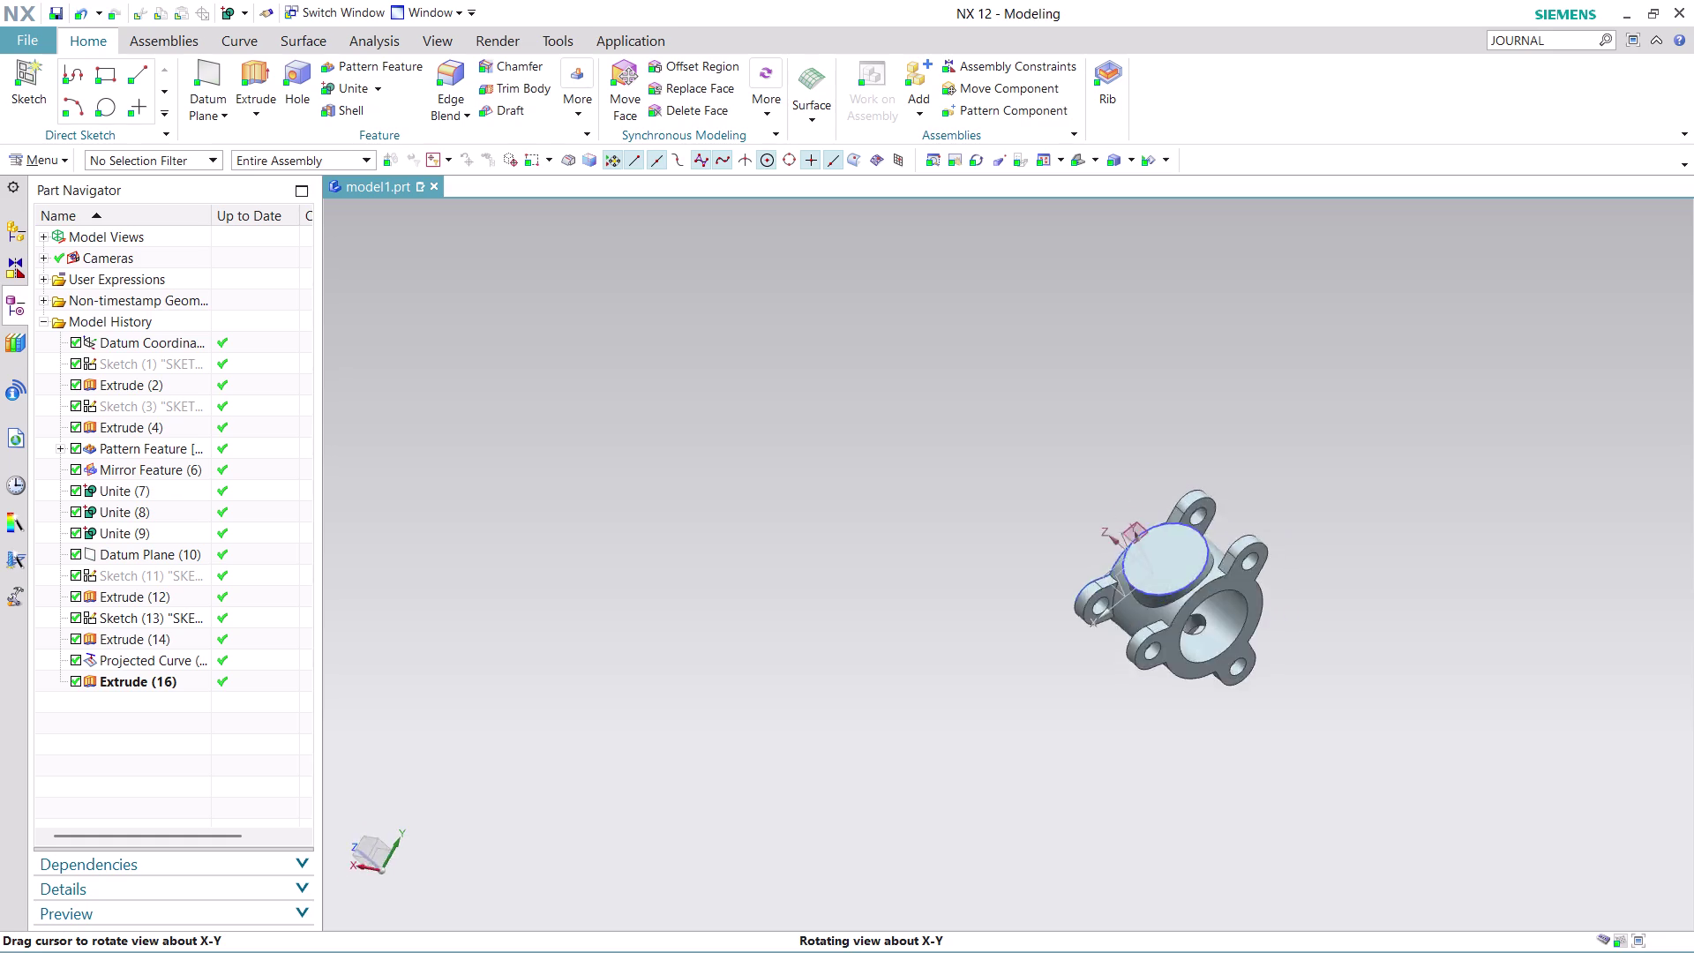
middle_drag(1098, 502, 1096, 562)
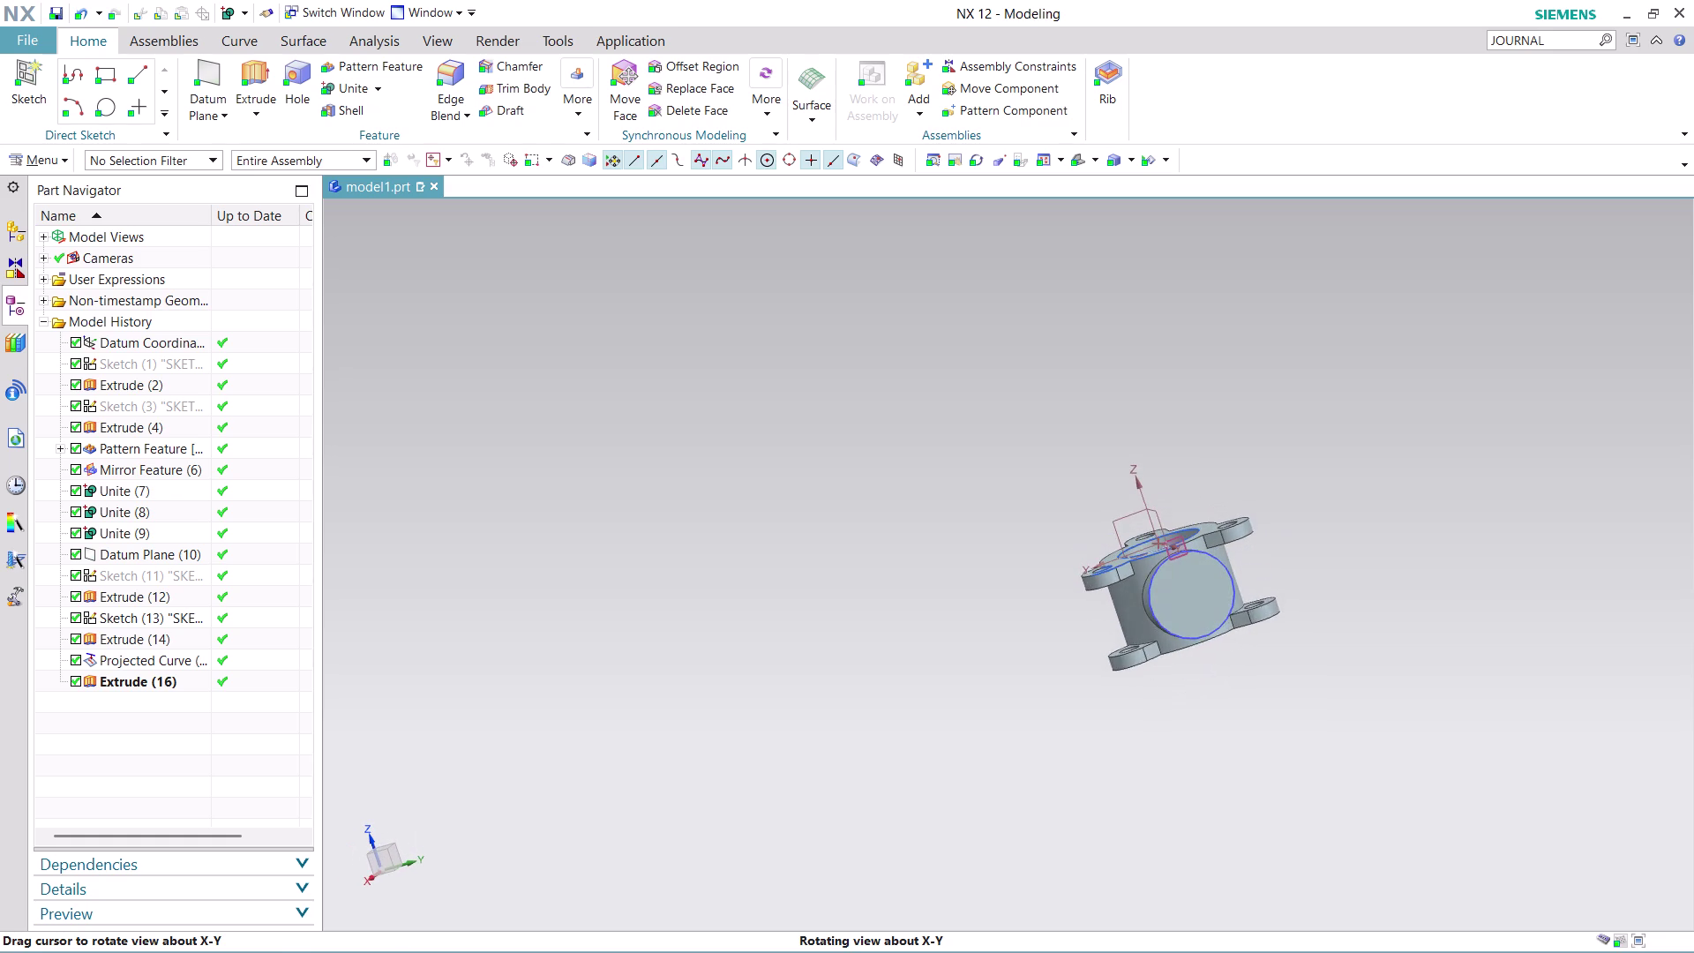
scroll(up, 3)
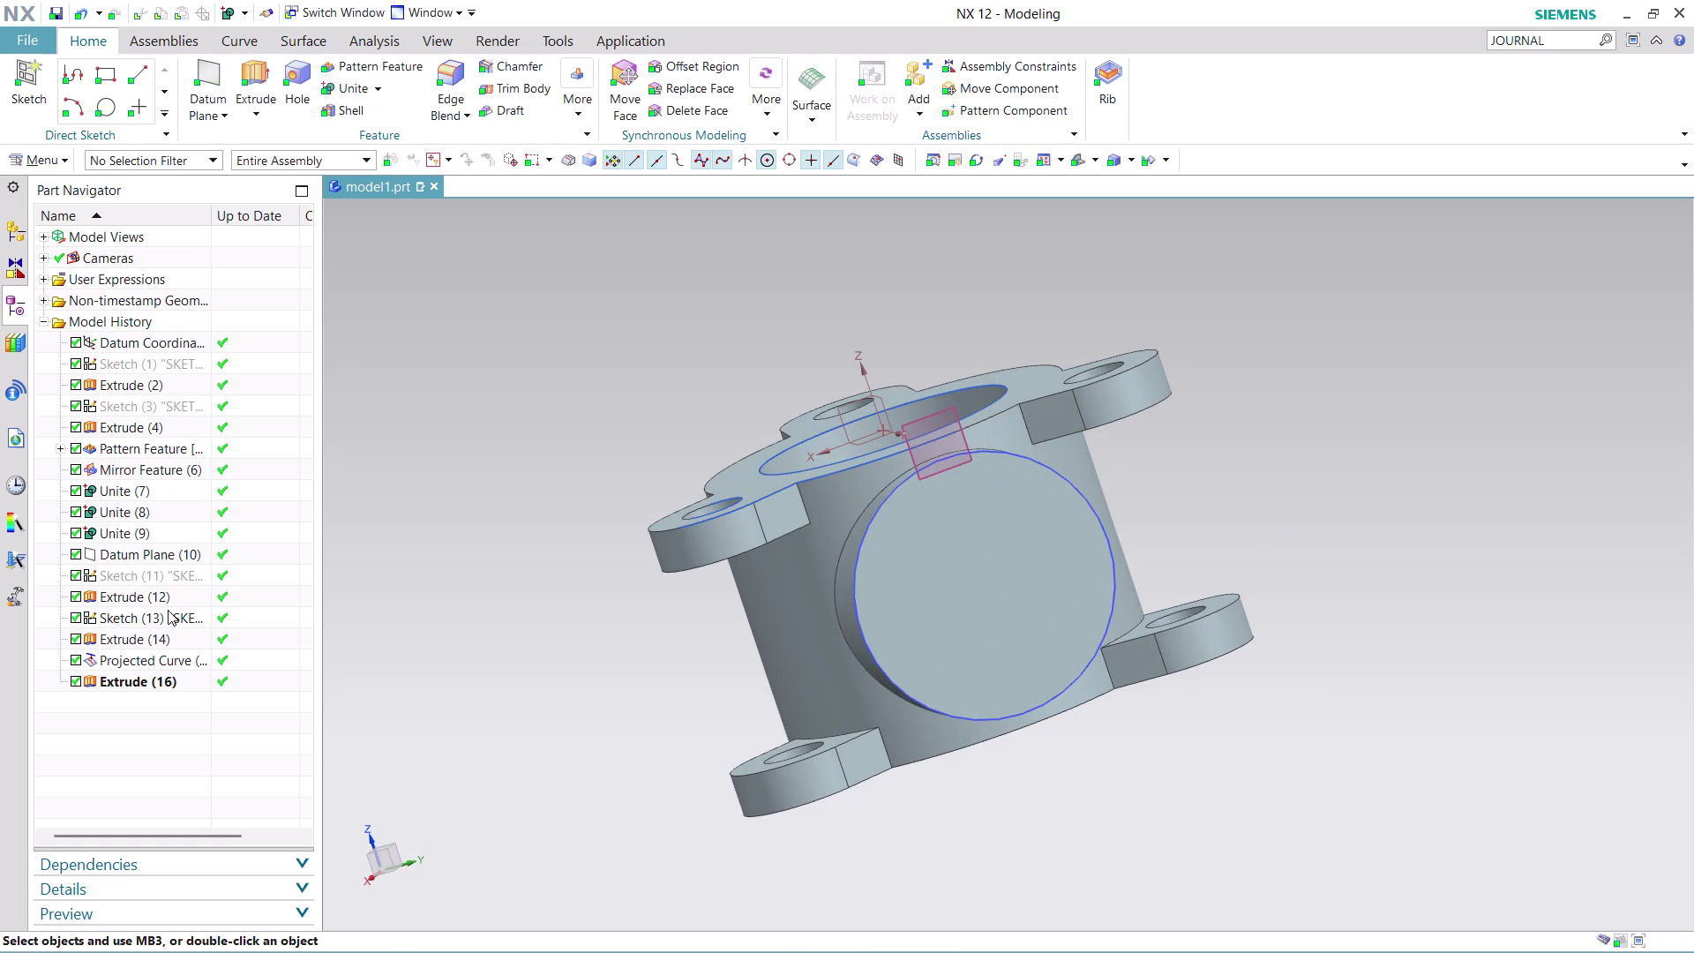
click(135, 661)
click(139, 632)
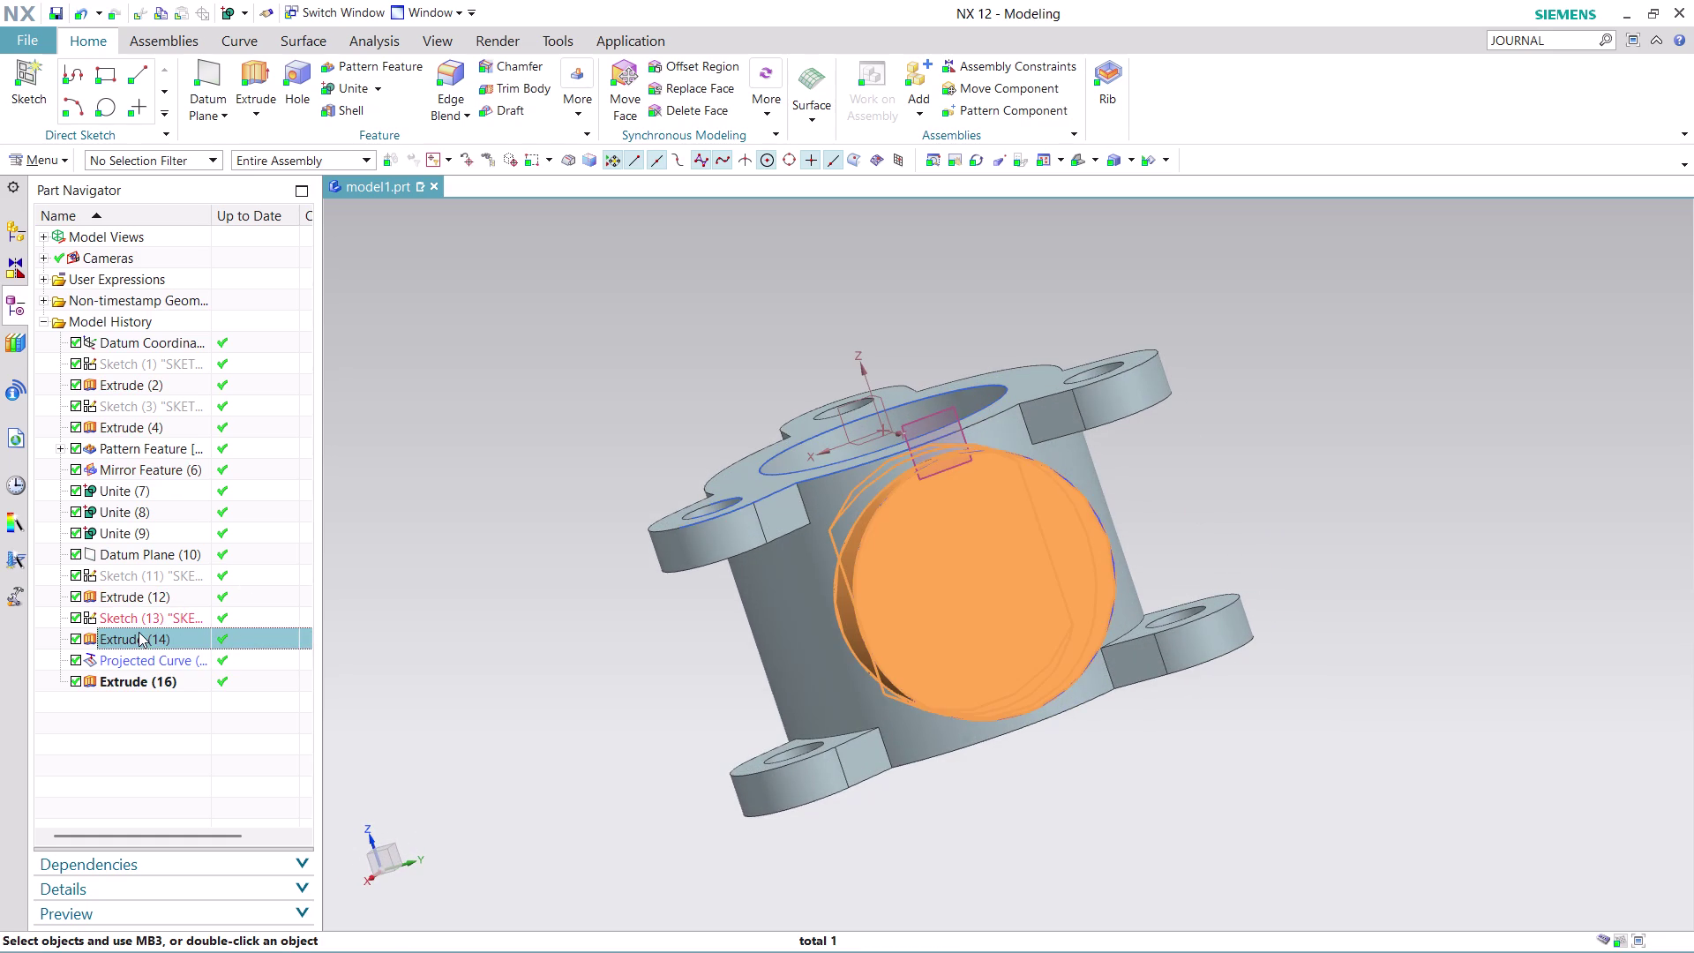
click(145, 613)
click(155, 595)
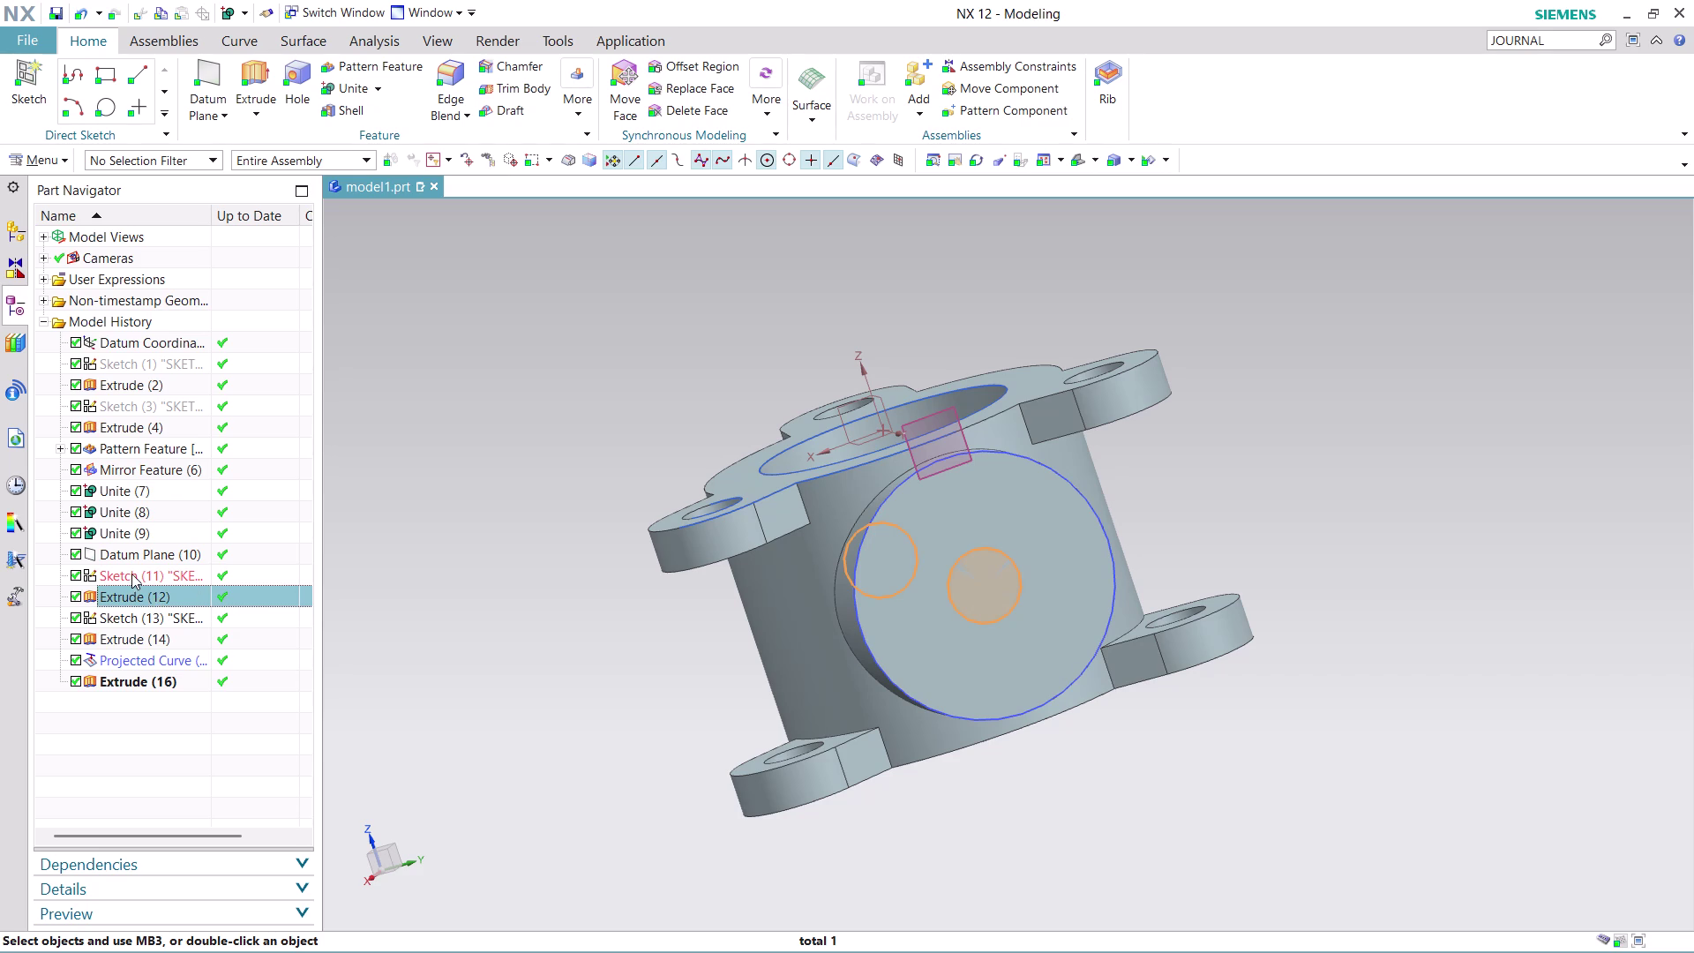
right_click(144, 603)
click(245, 180)
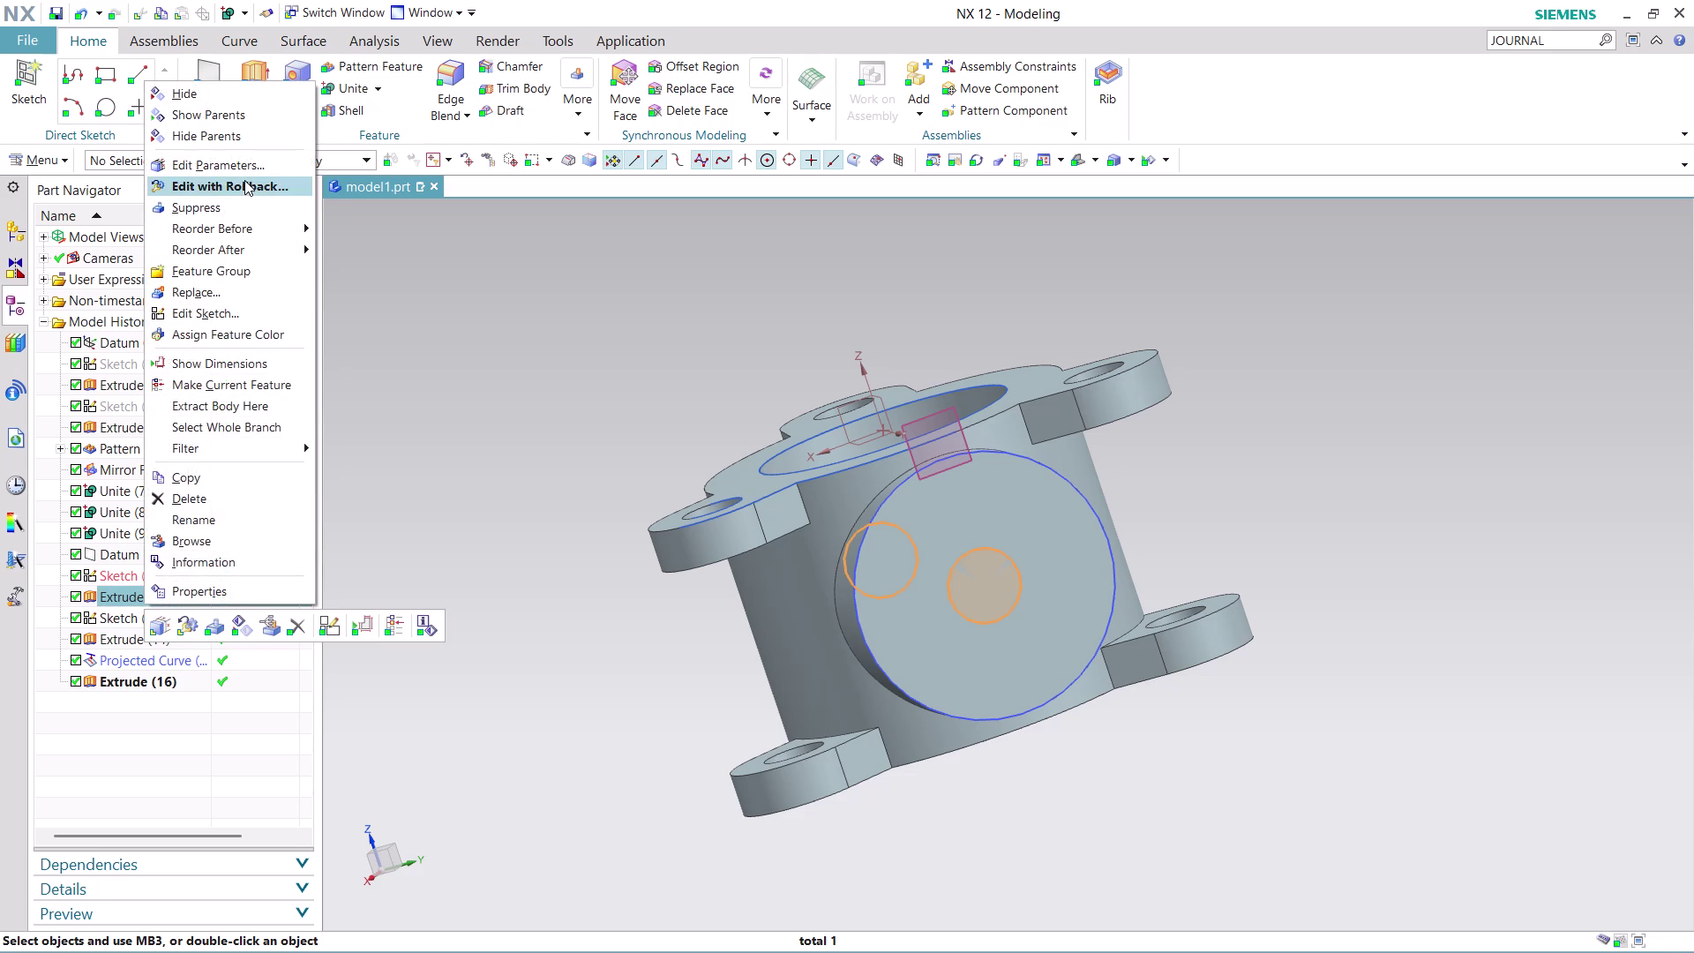
middle_drag(1099, 766, 984, 768)
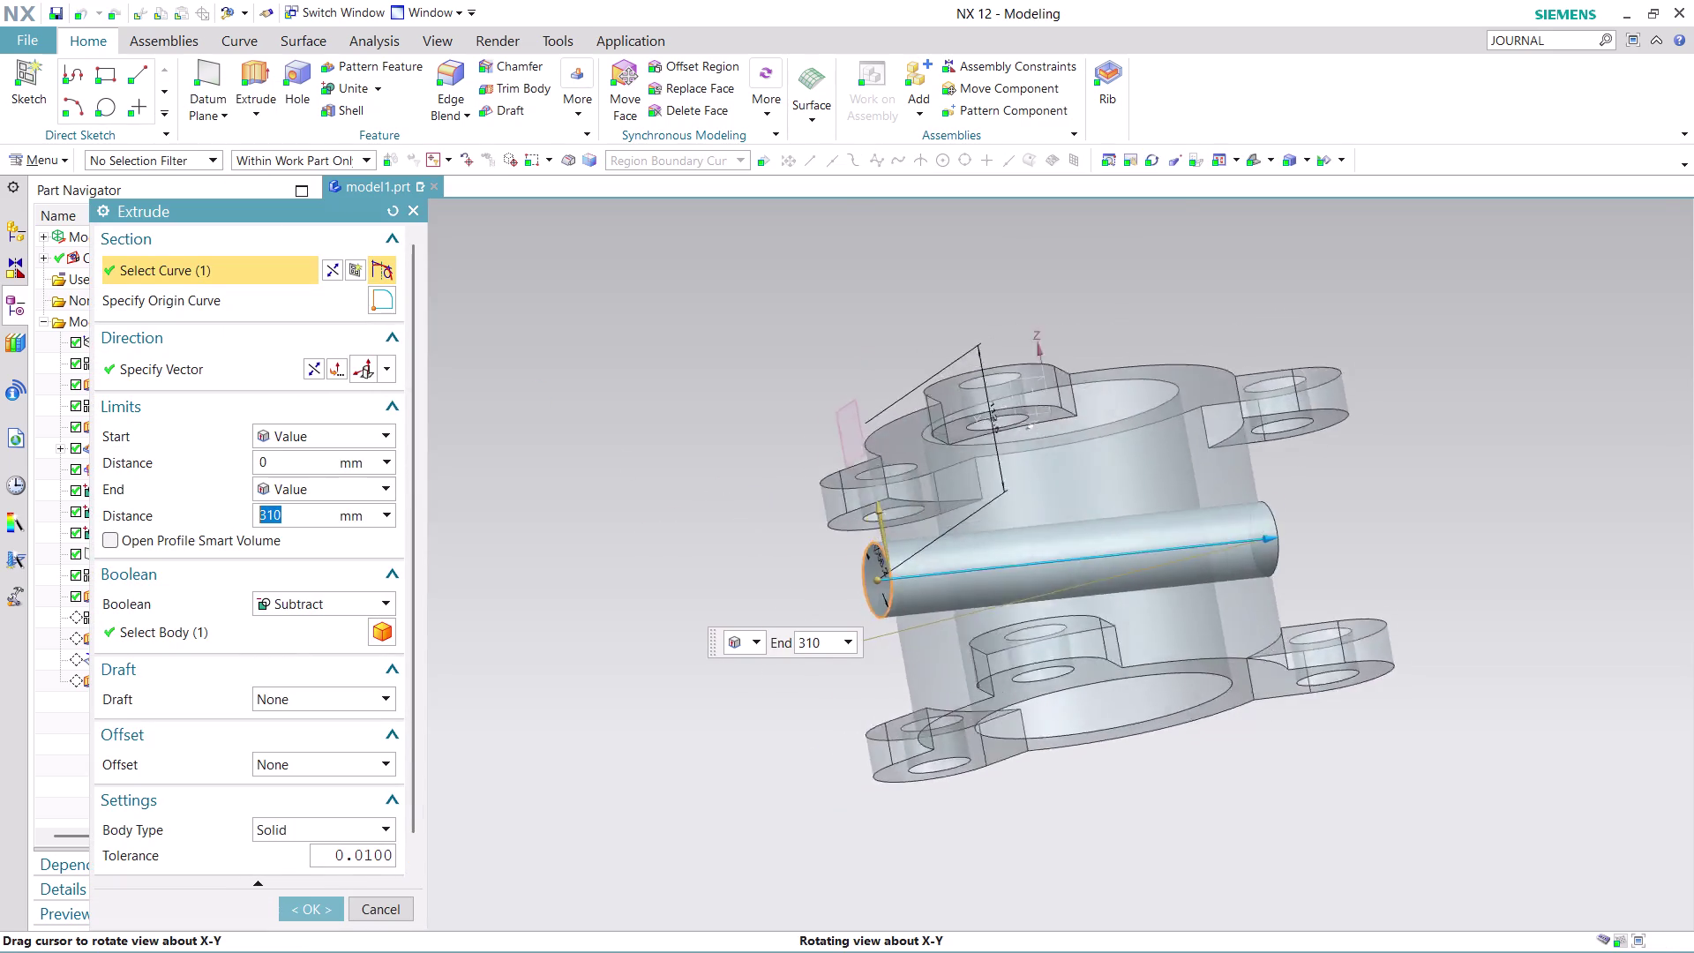
middle_drag(984, 769, 969, 793)
click(322, 905)
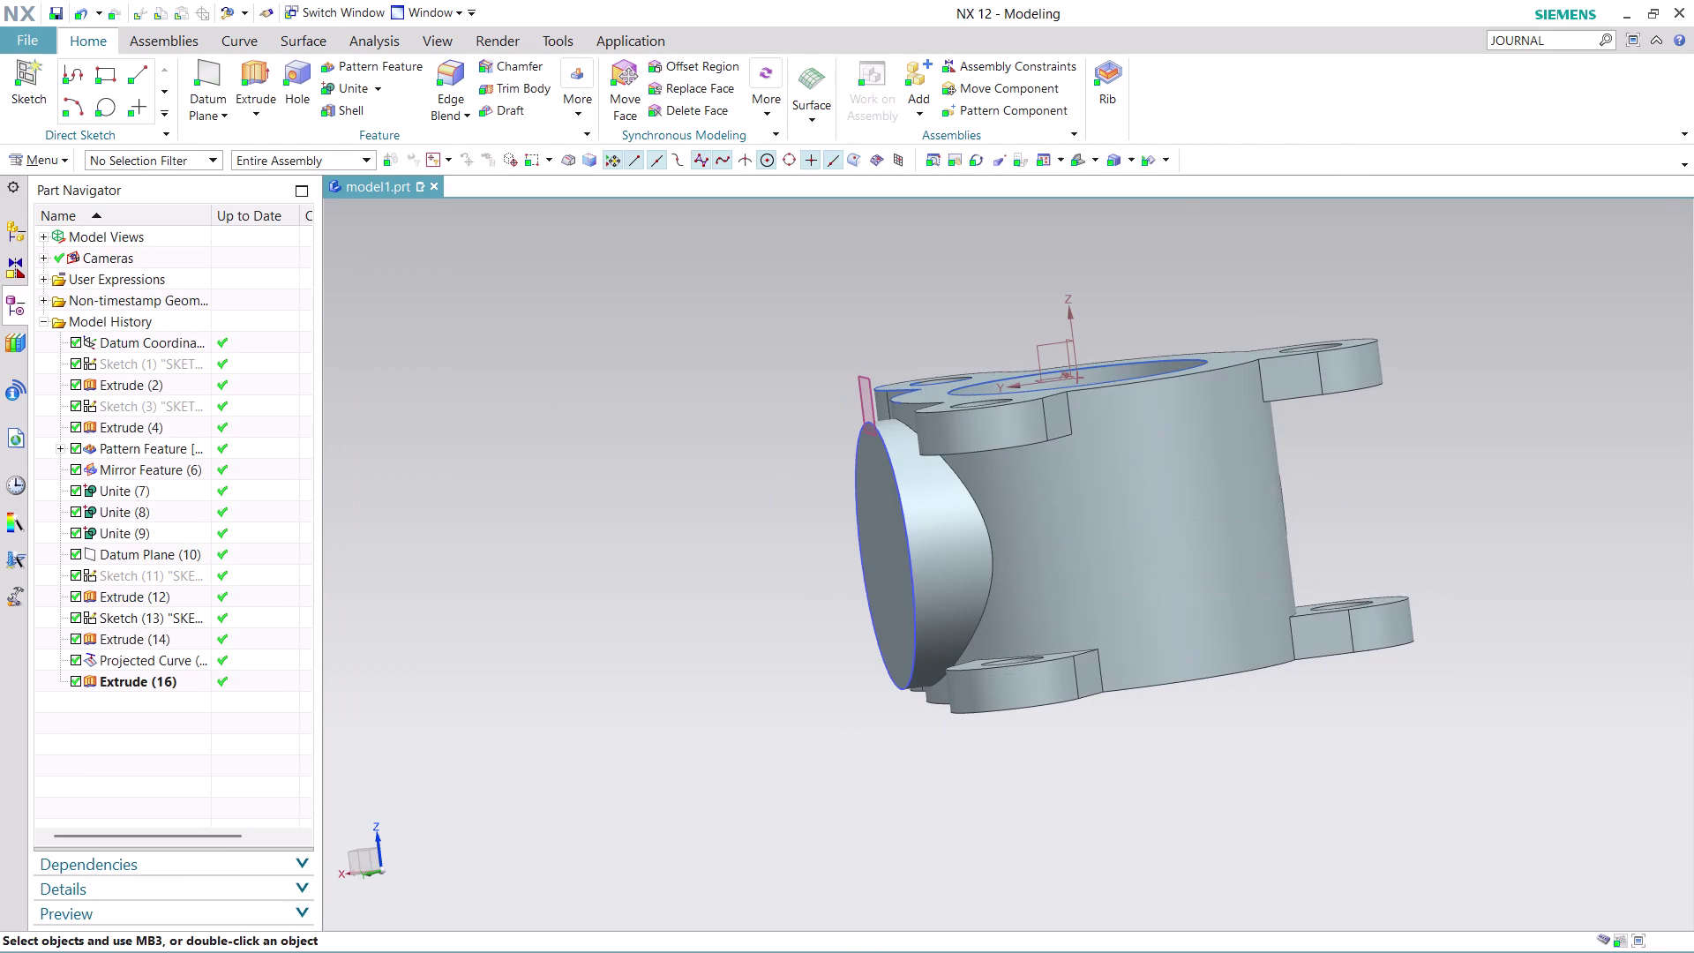
scroll(up, 3)
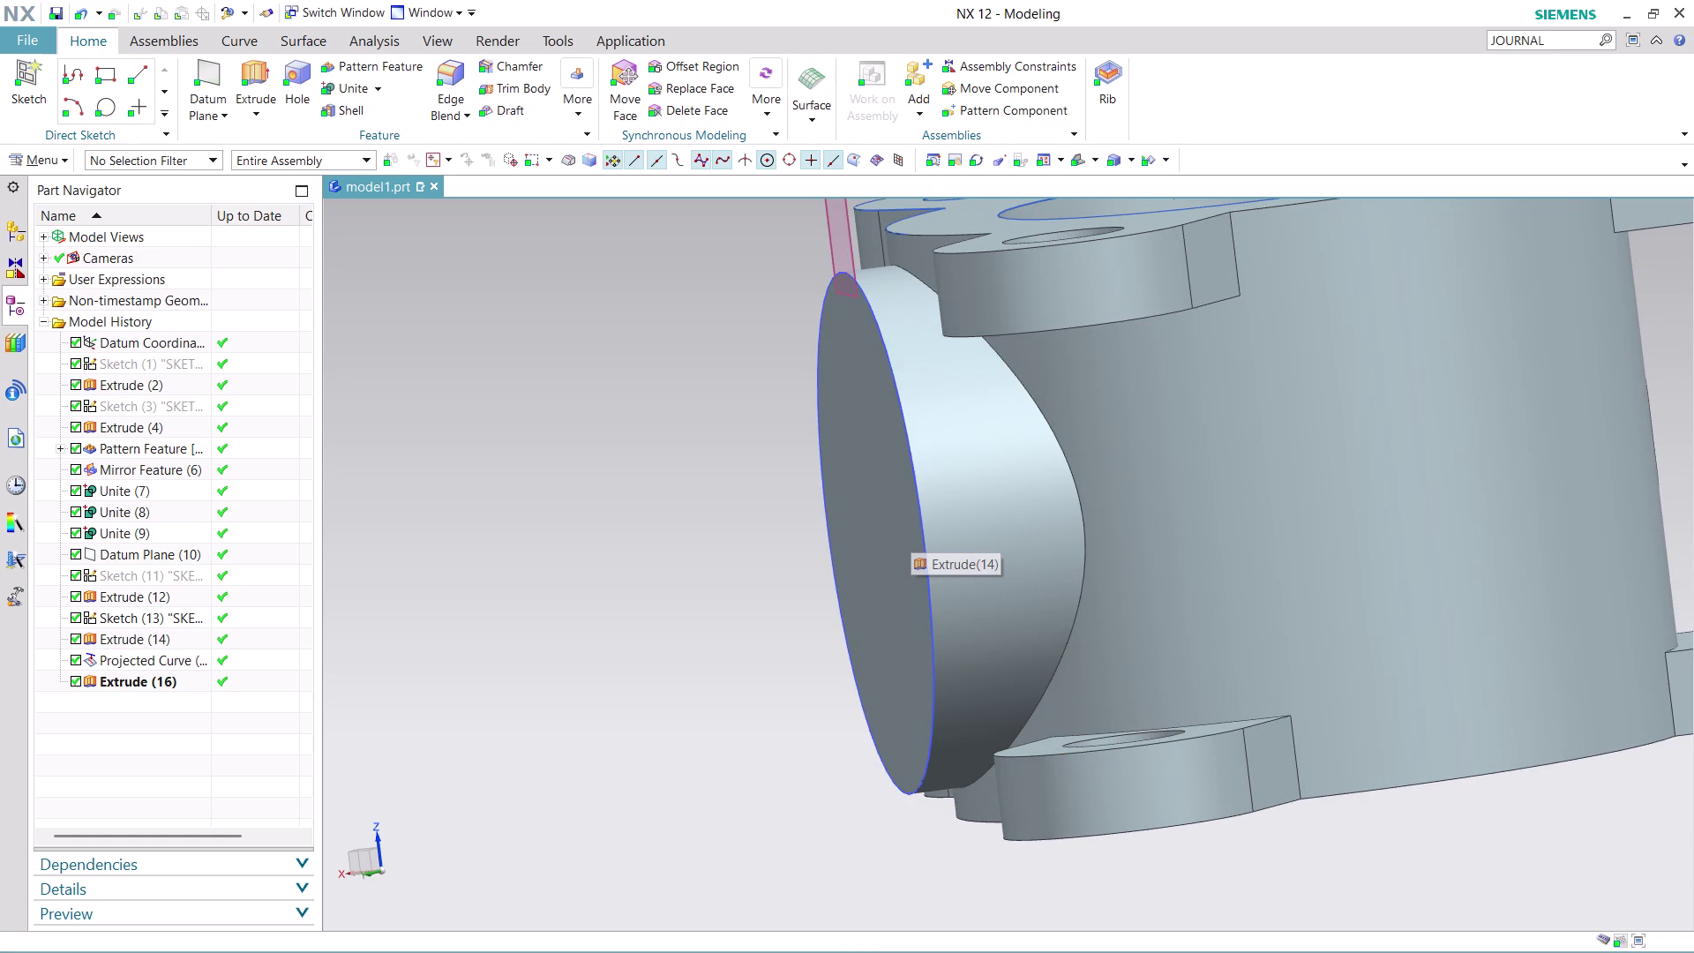
click(140, 596)
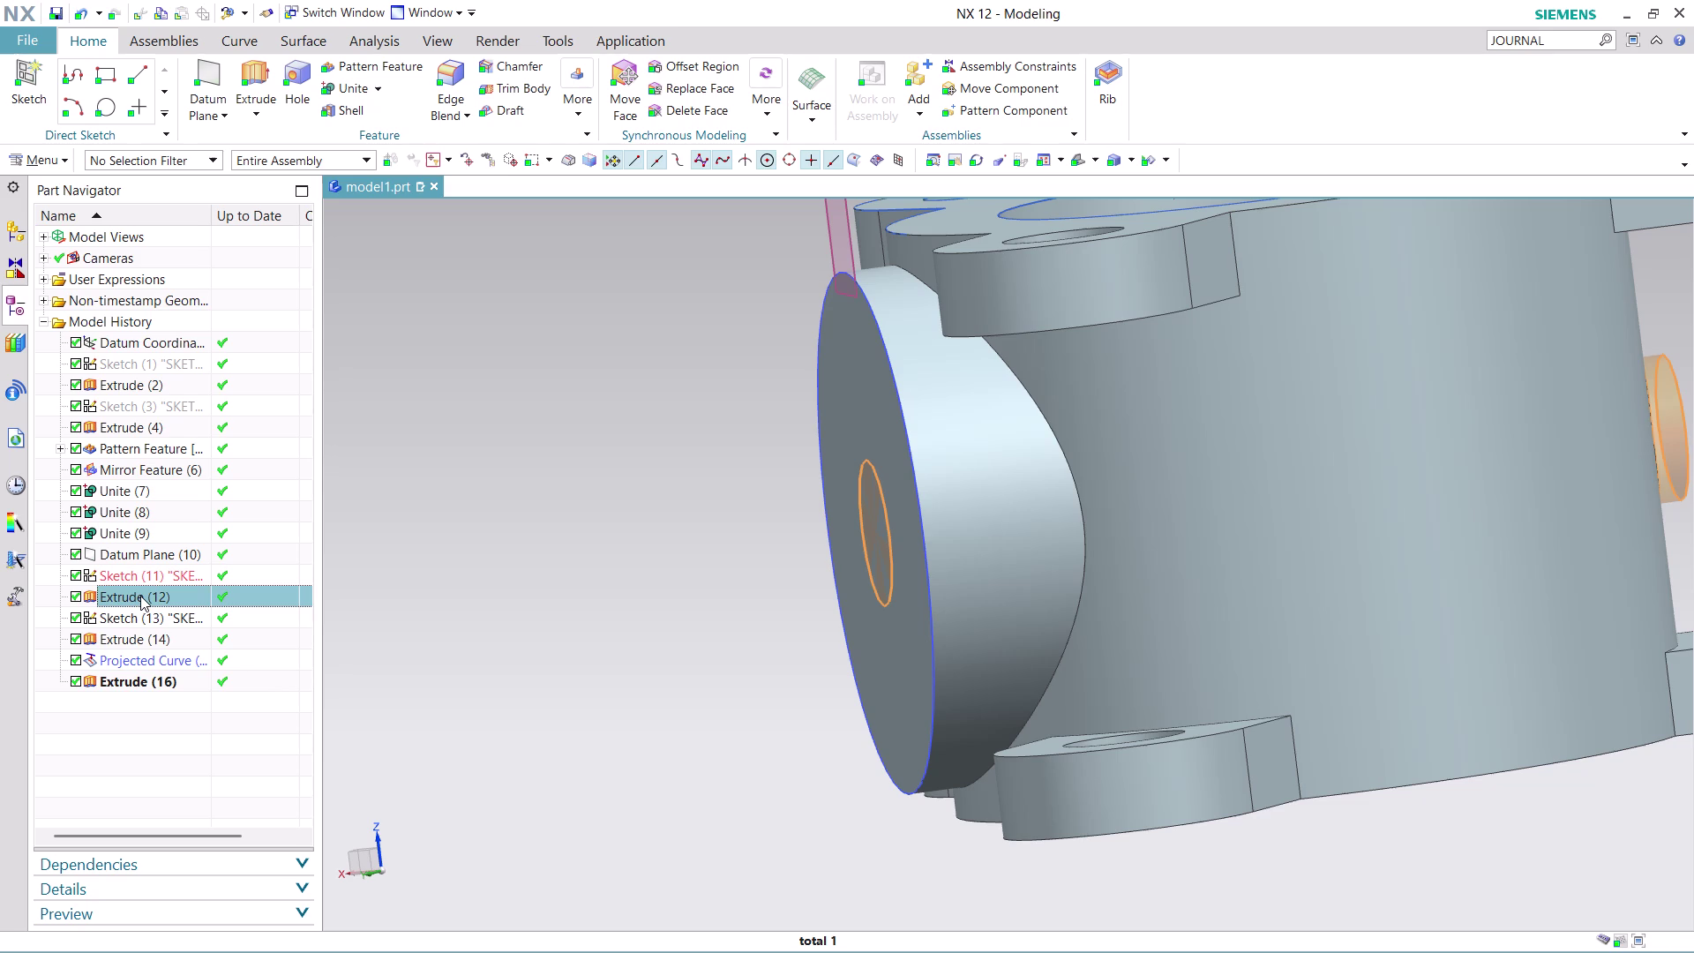
right_click(141, 595)
click(240, 180)
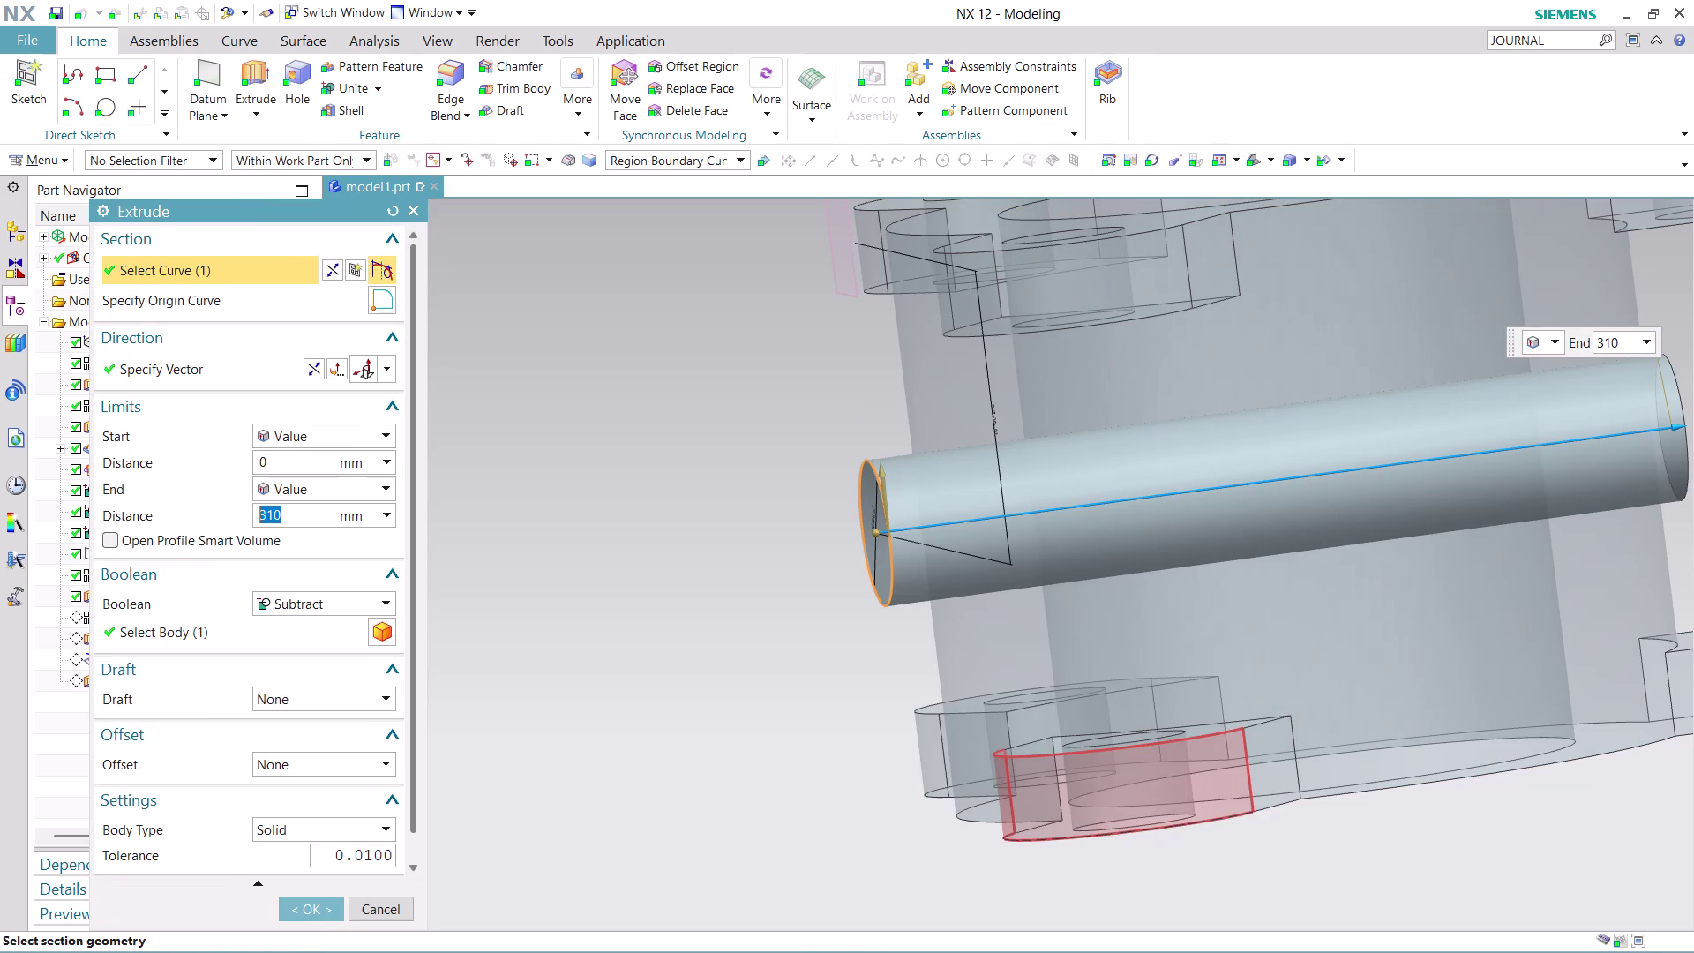
middle_drag(1357, 878, 1409, 840)
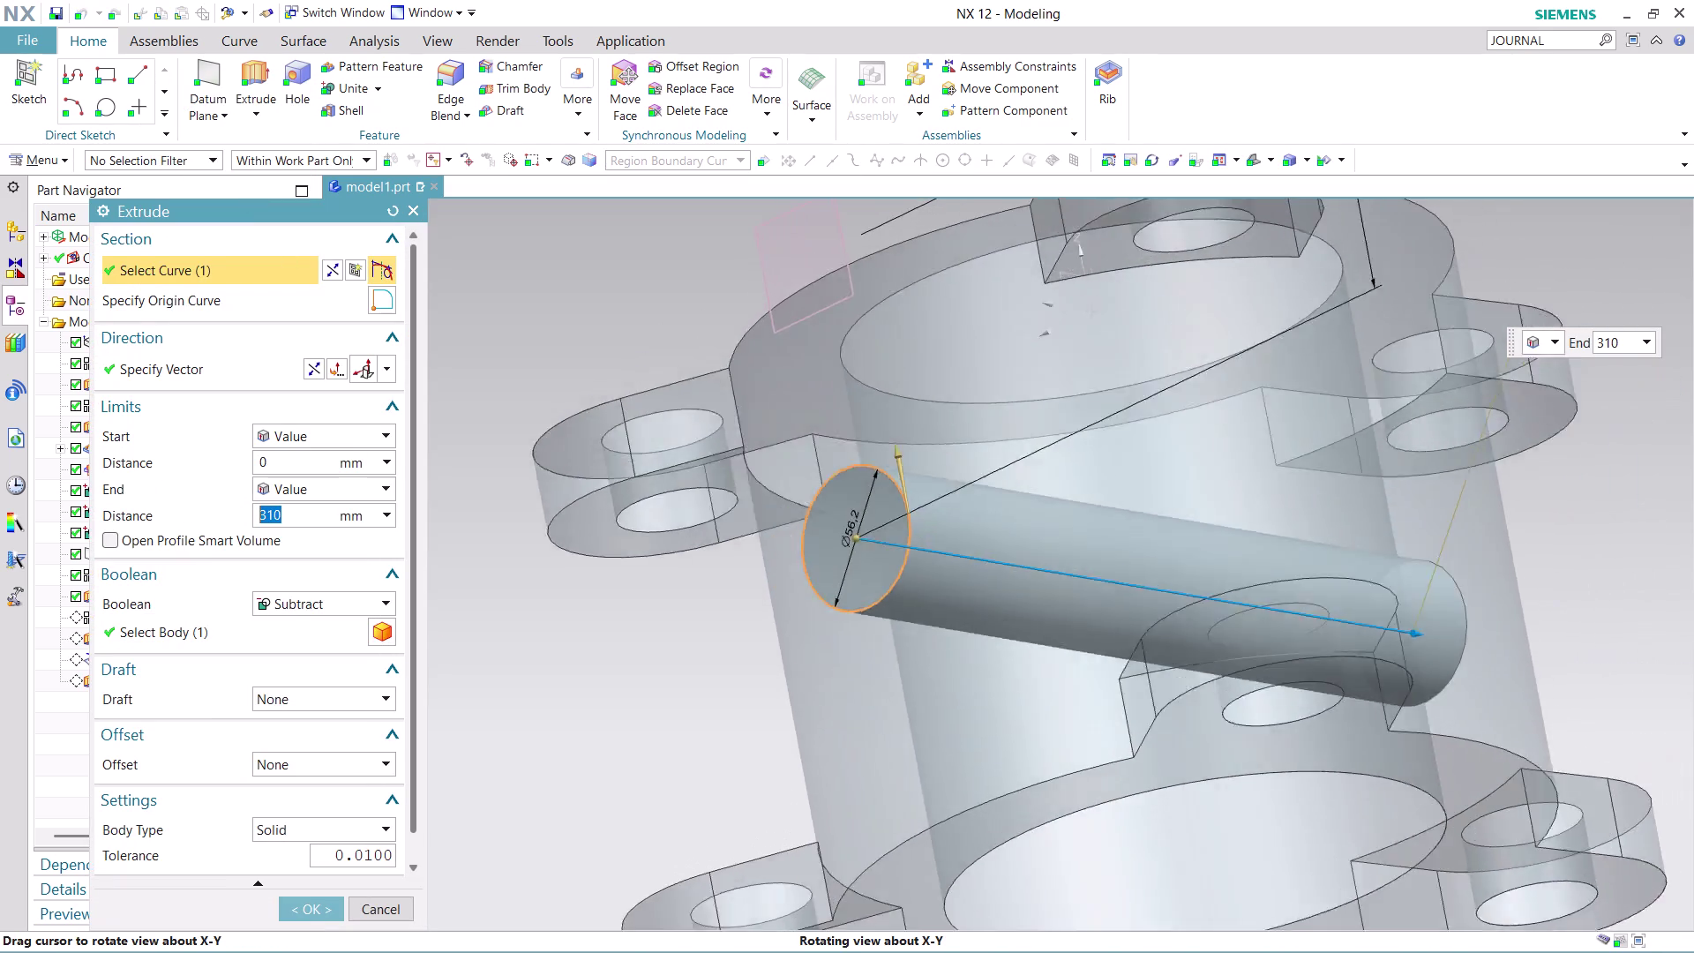
middle_drag(1409, 840, 1365, 780)
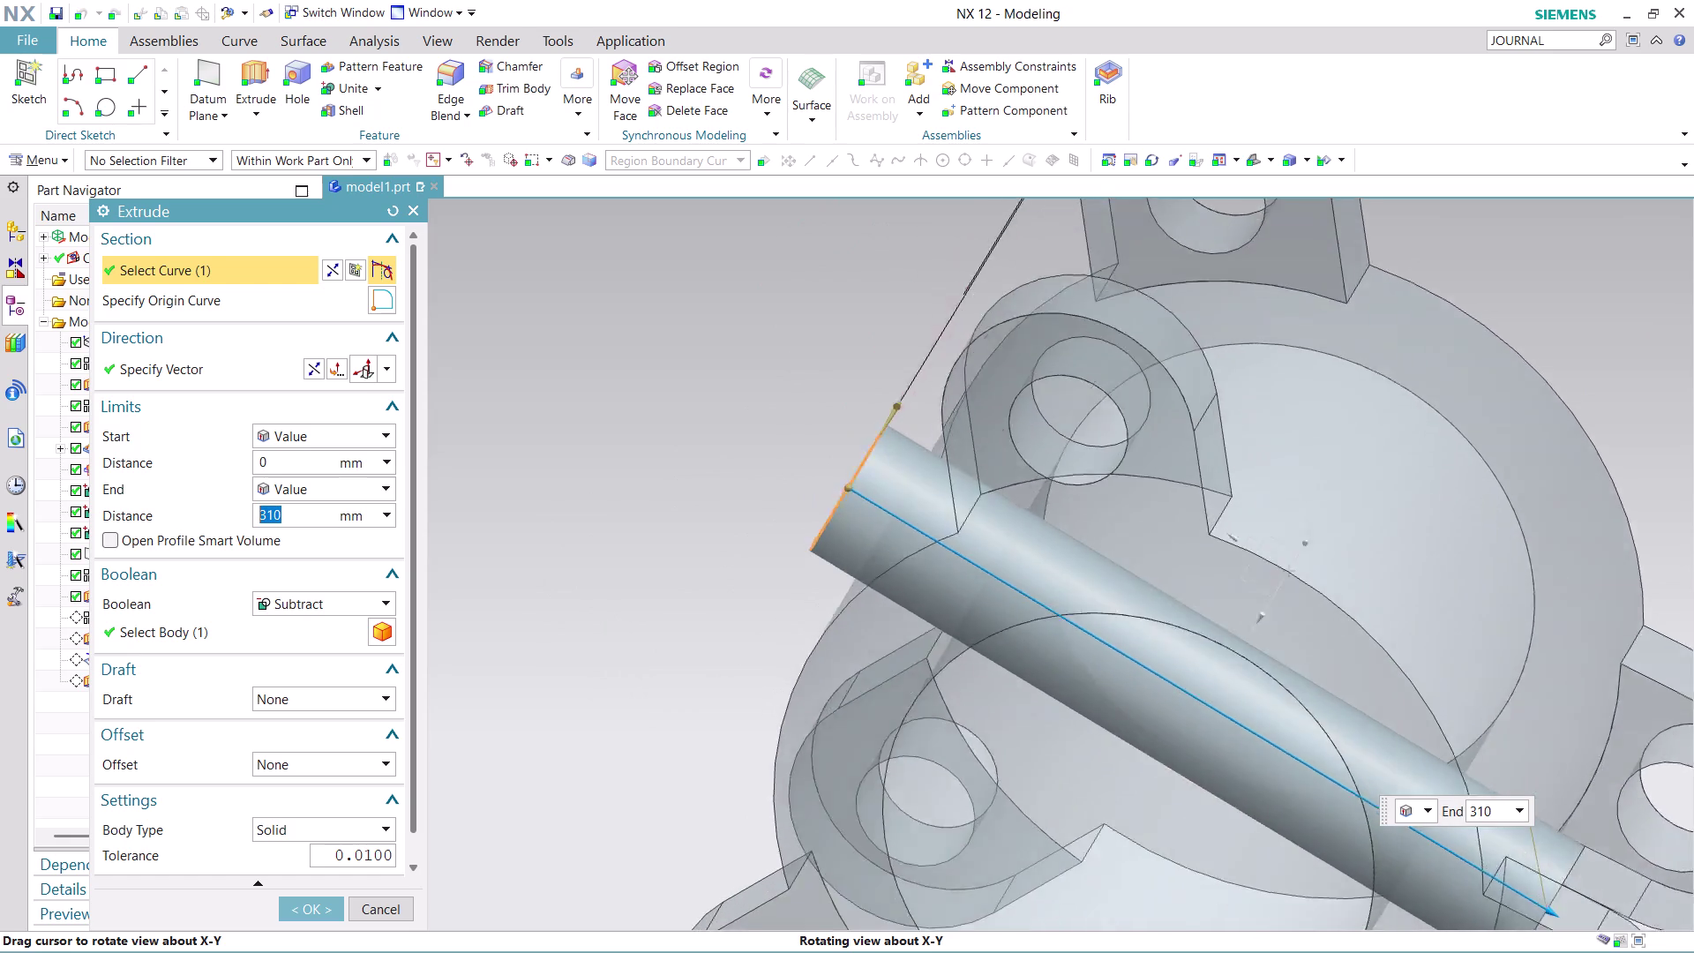
middle_drag(1365, 779, 1362, 881)
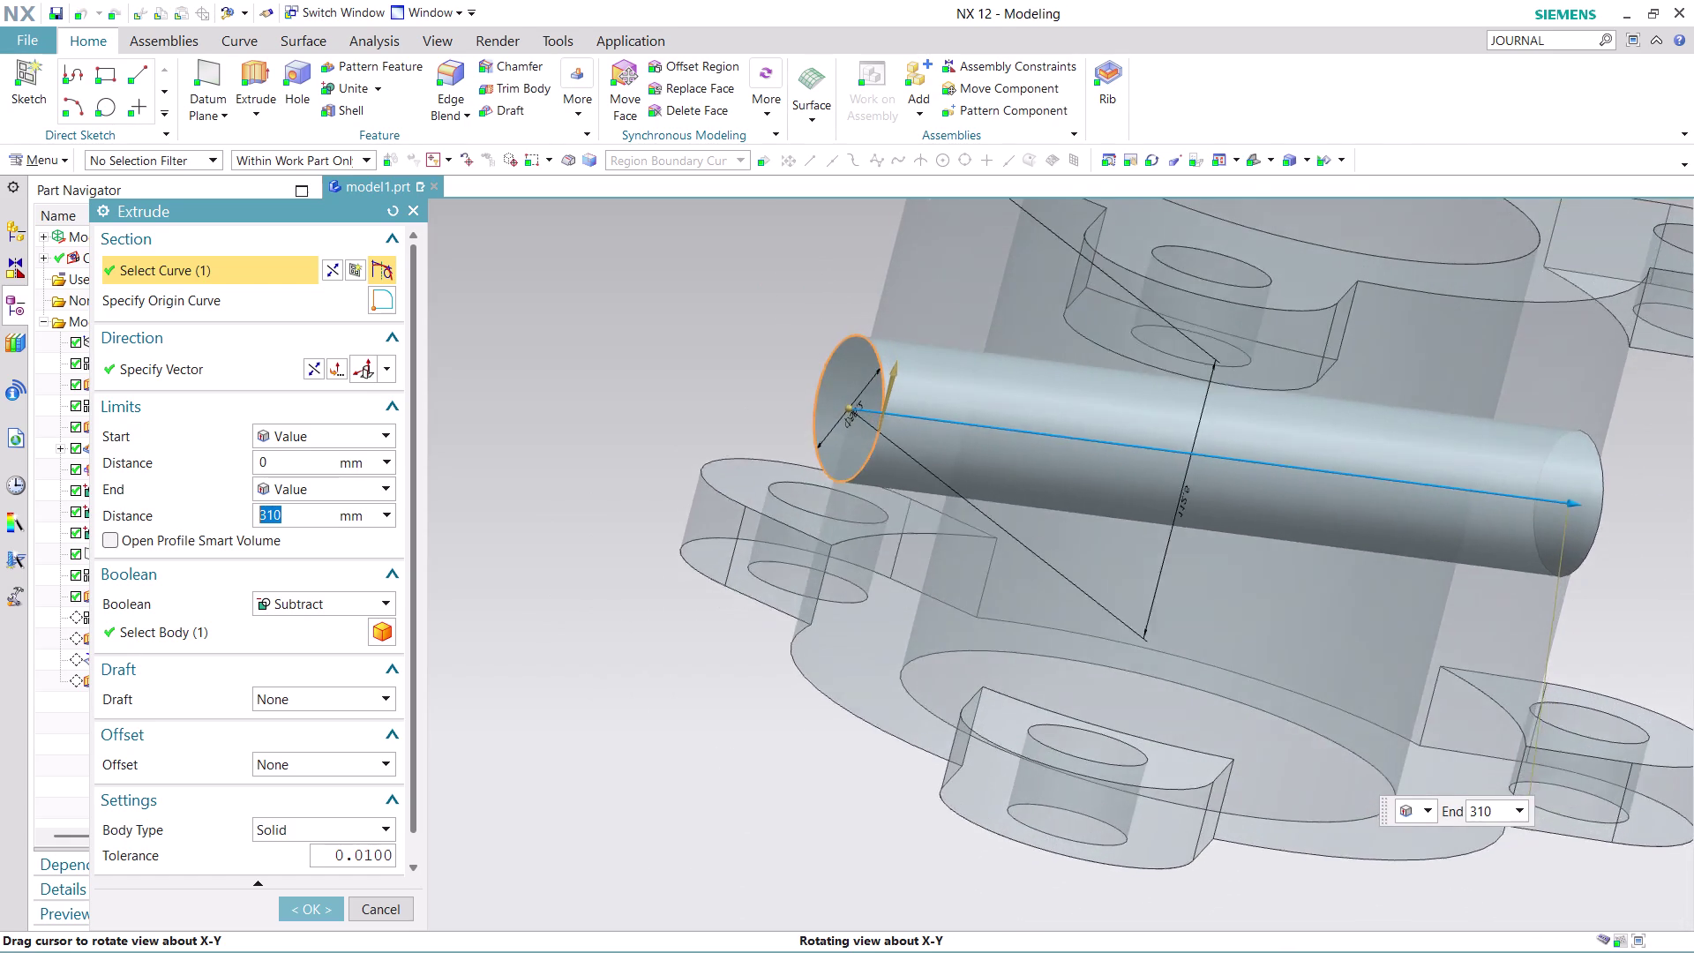
middle_drag(1363, 881, 1415, 891)
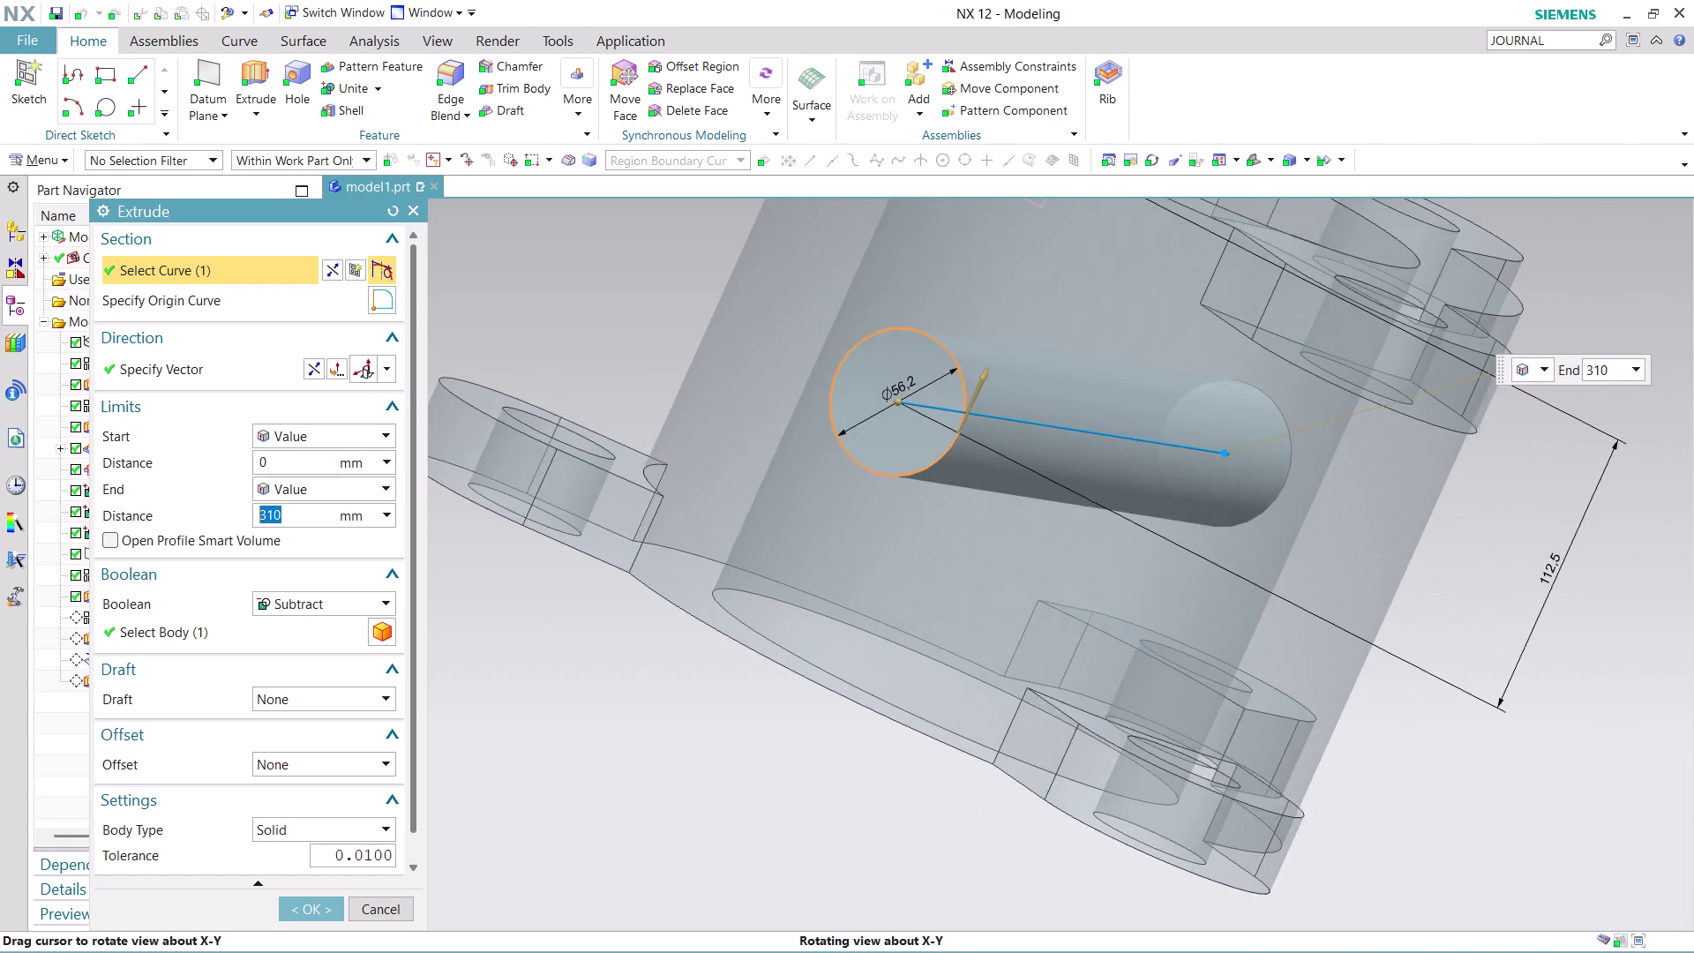
middle_drag(1414, 891, 1426, 899)
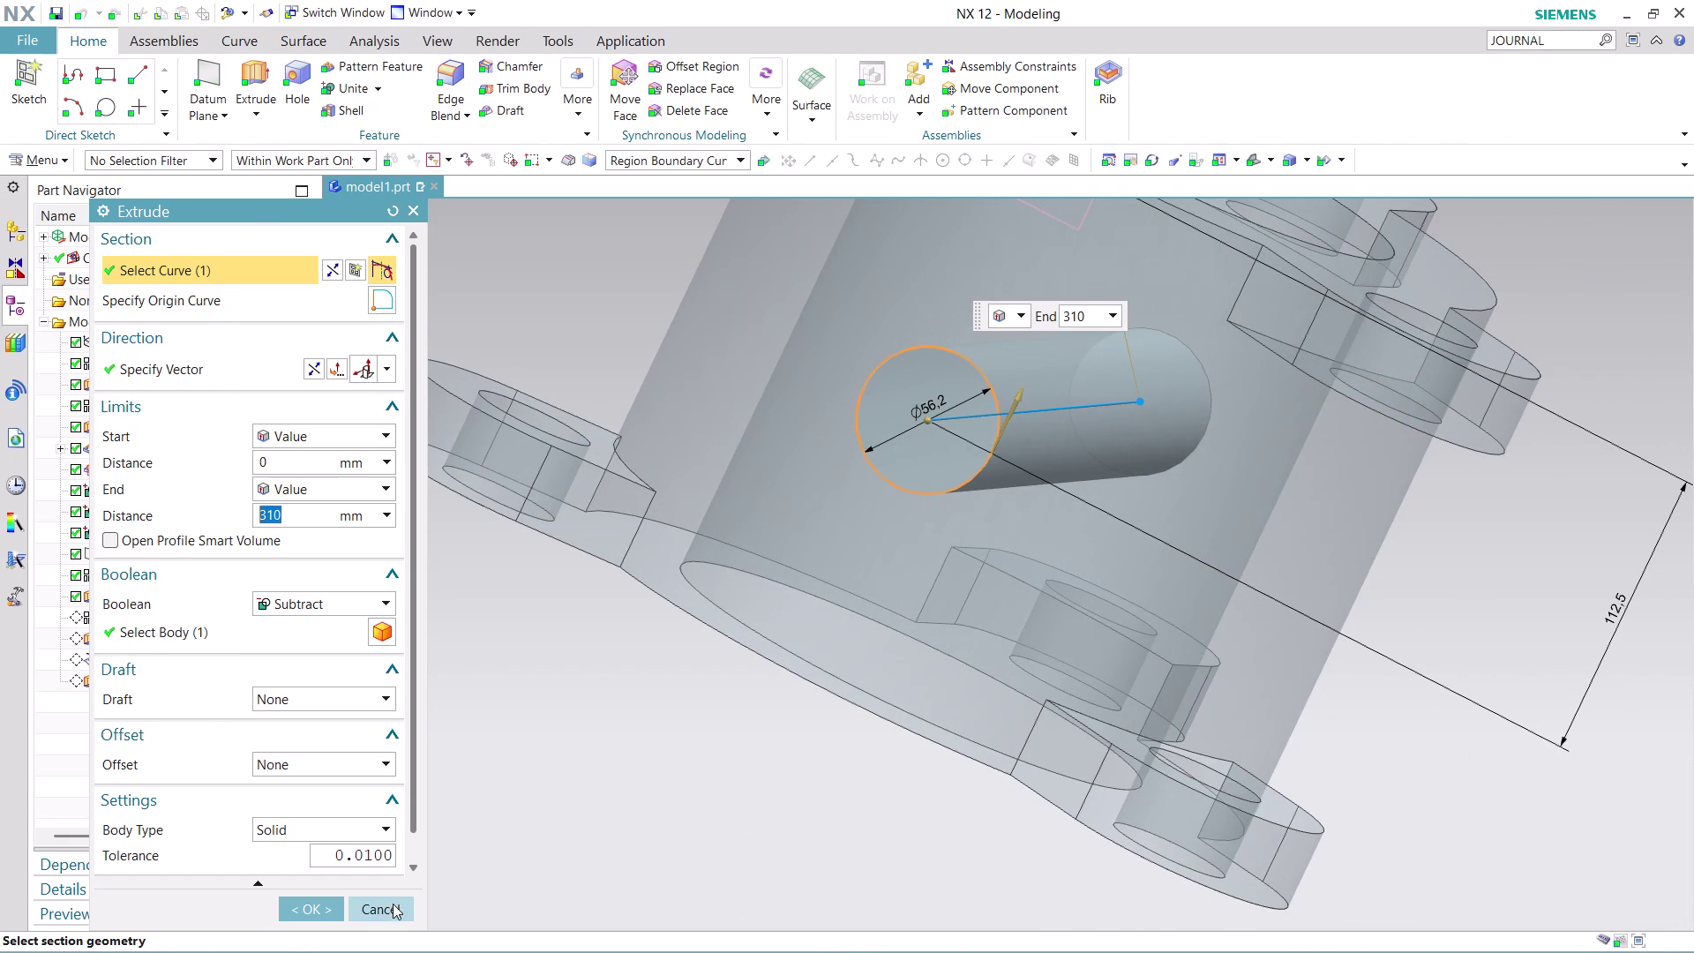
click(393, 903)
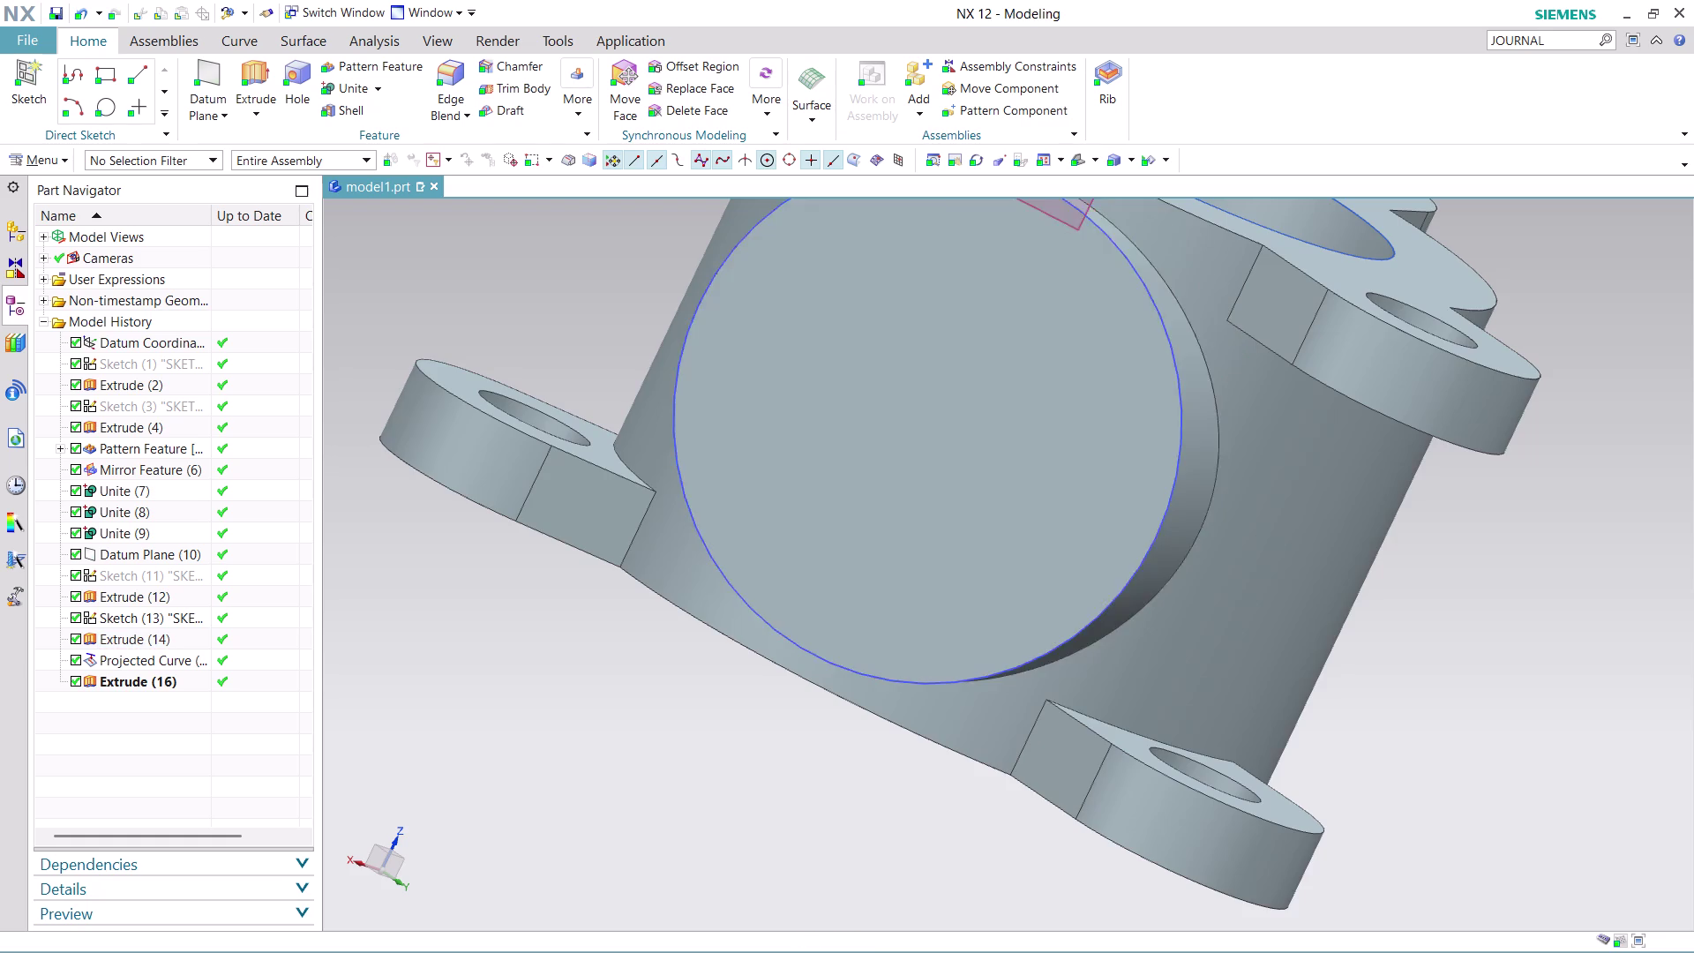
Orbit around the housing to face the side boss, then open Extrude (14)'s context menu.
scroll(down, 3)
middle_drag(1606, 640, 1510, 633)
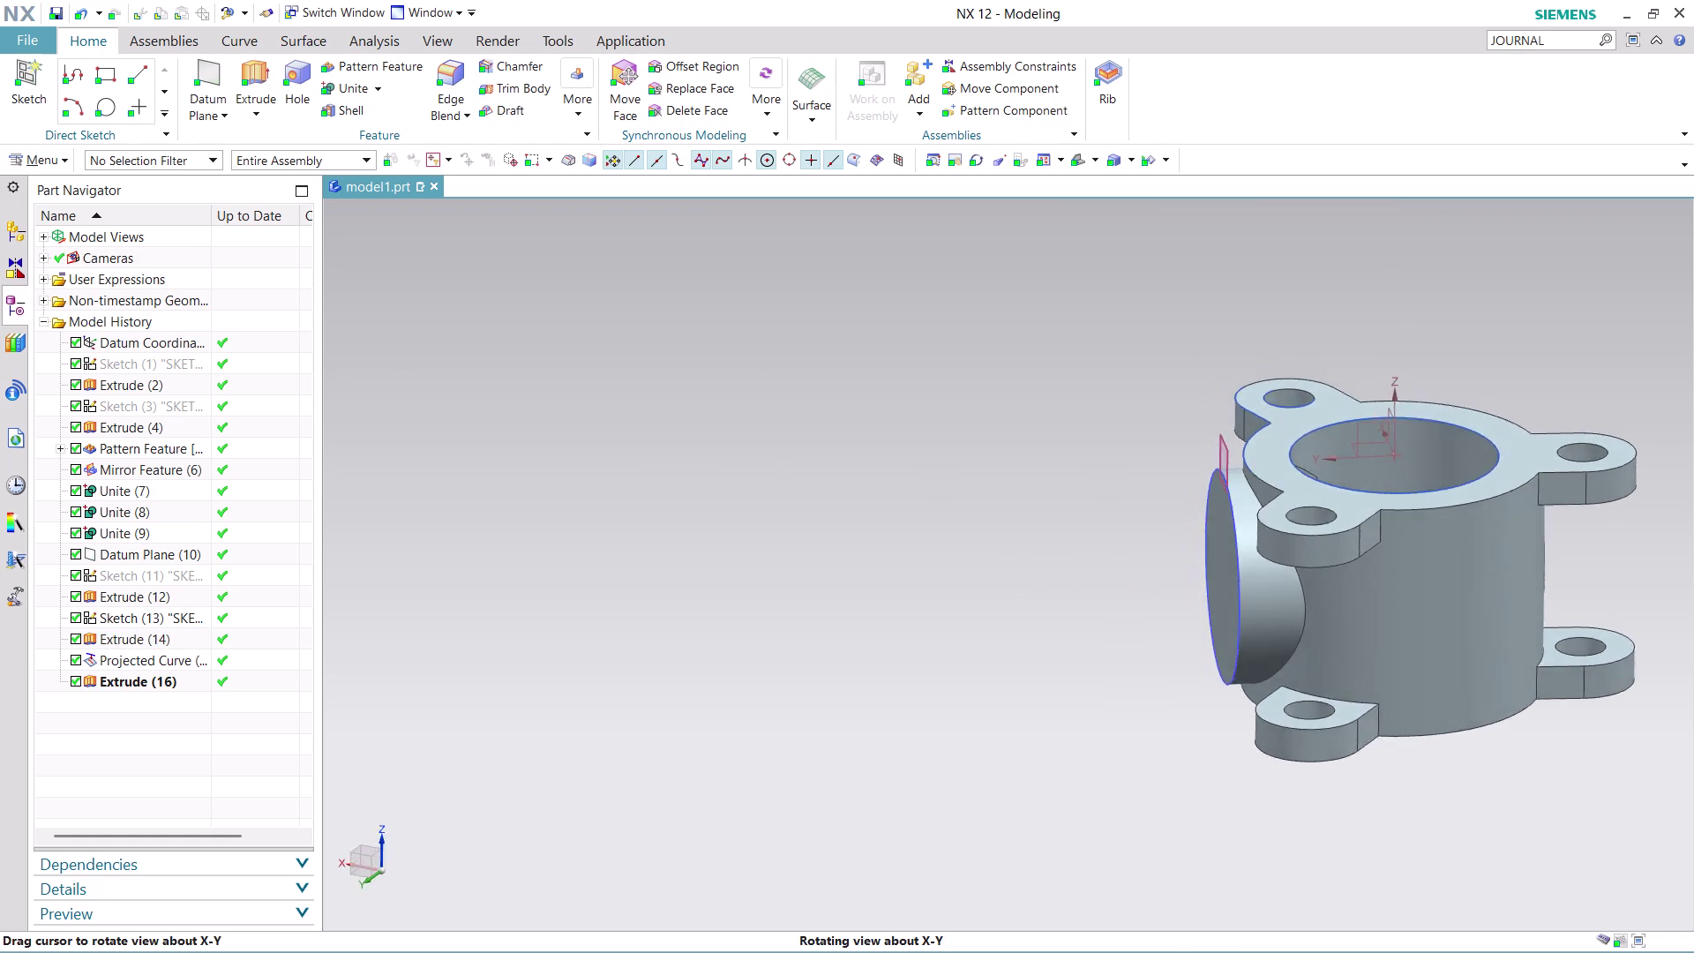
middle_drag(1509, 633, 1381, 625)
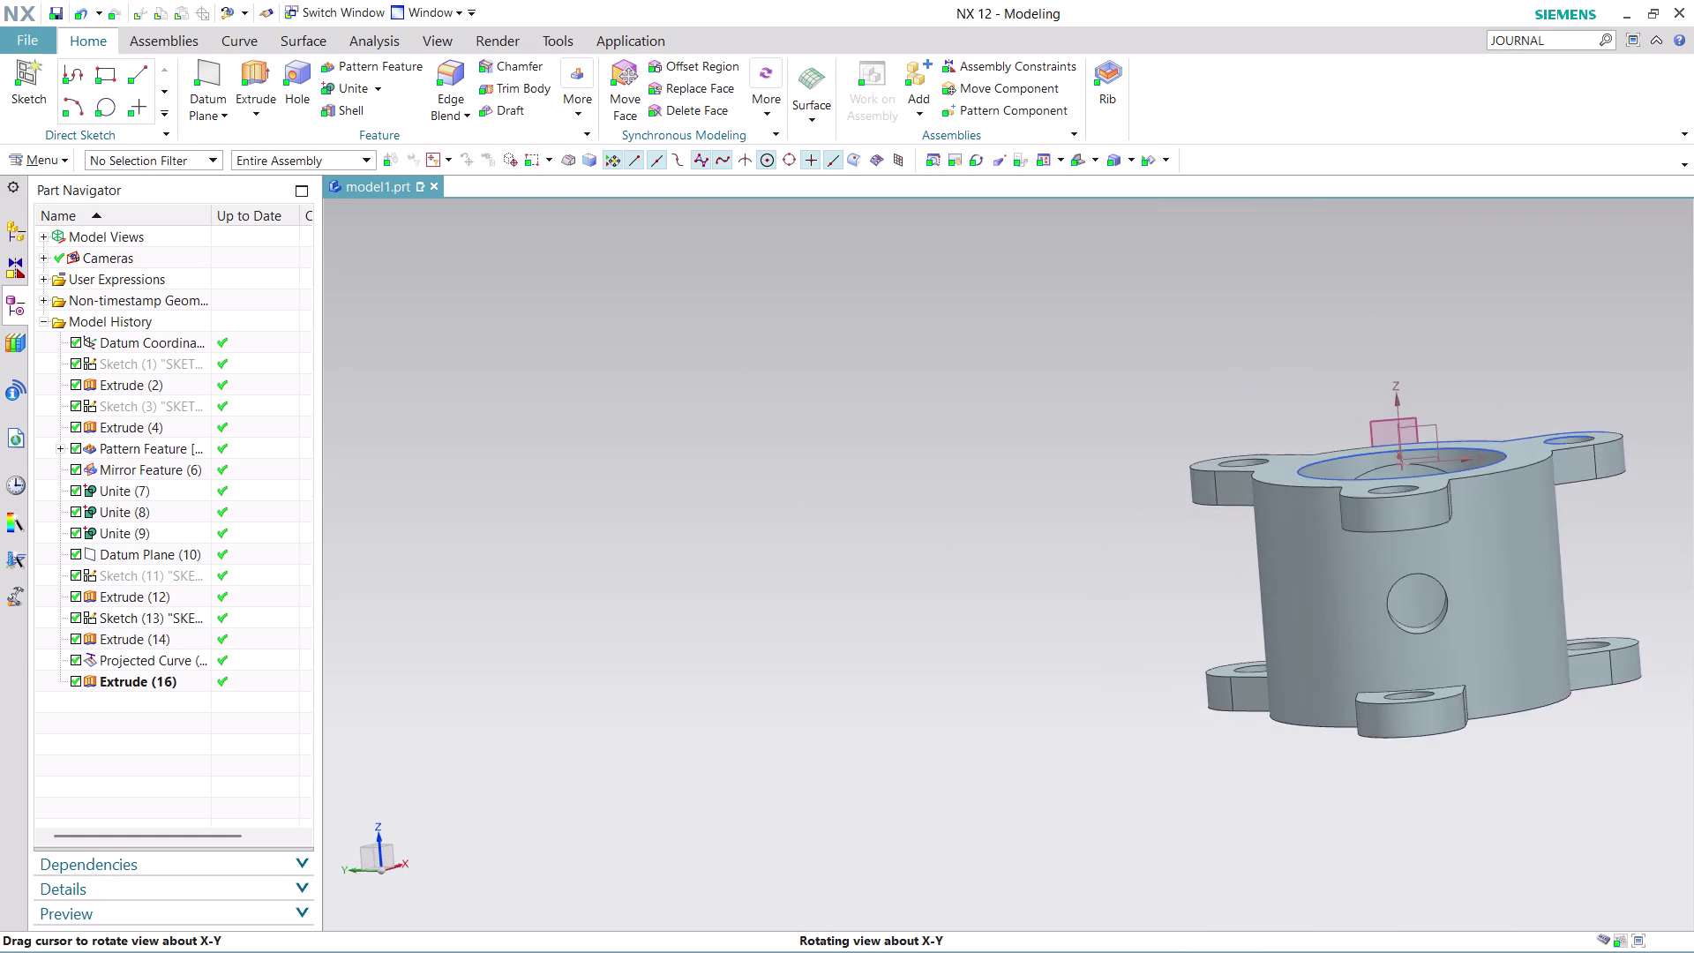
middle_drag(1381, 625, 1376, 622)
scroll(up, 3)
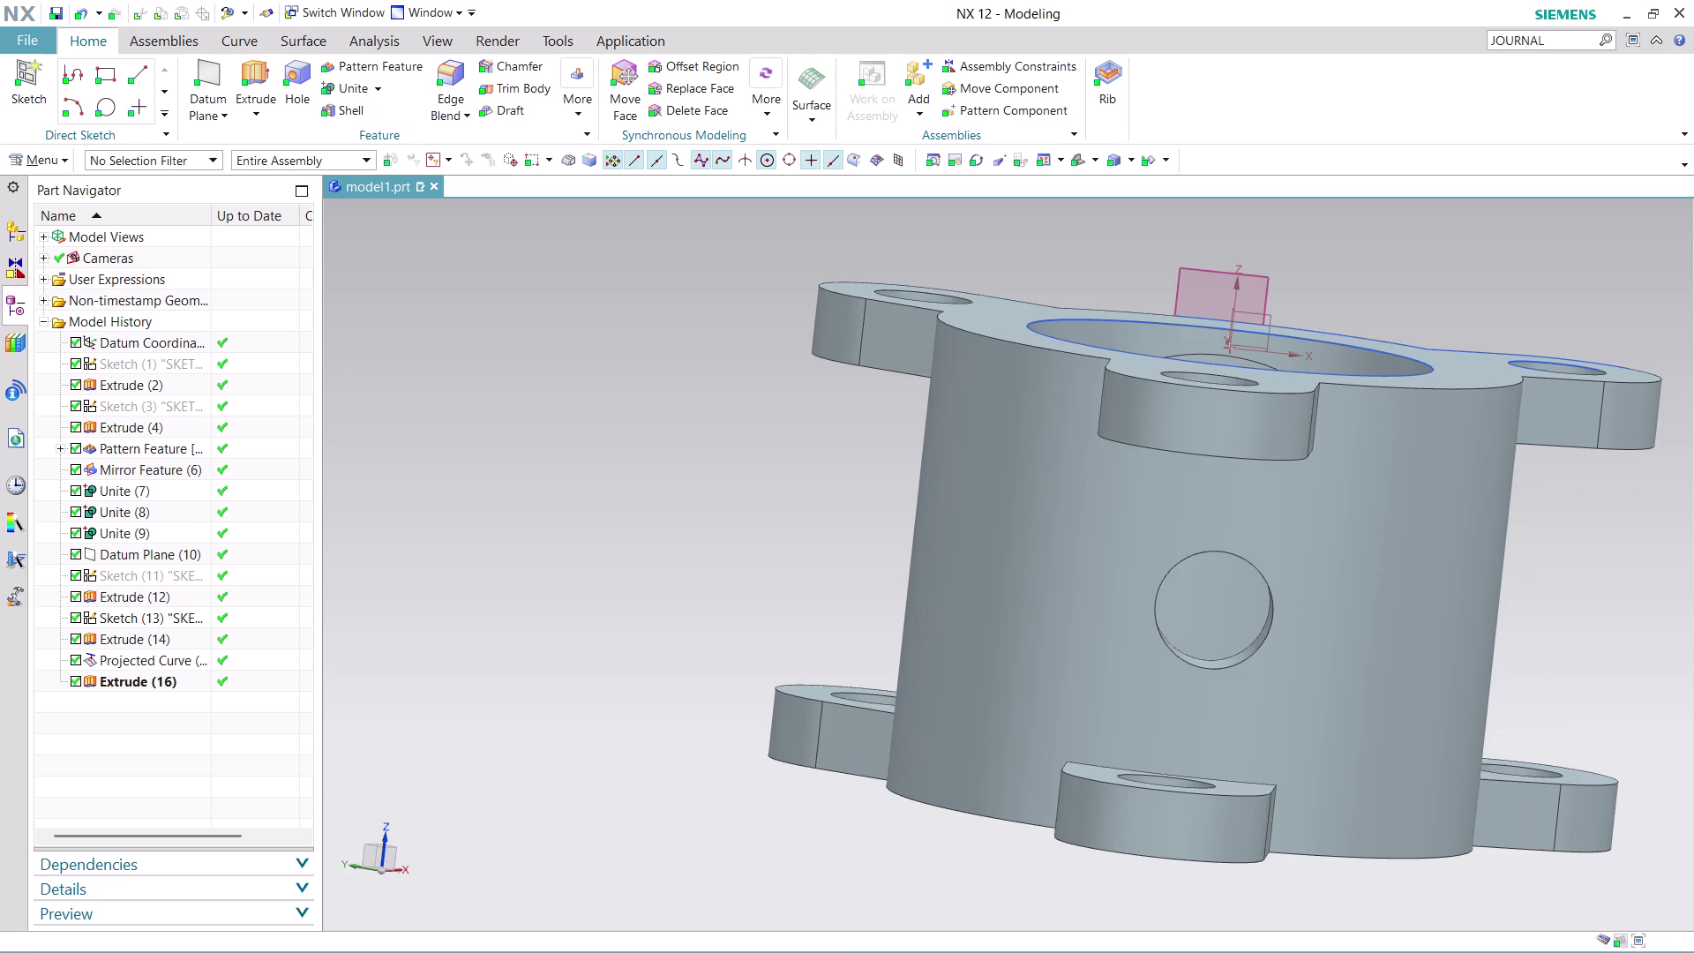
middle_drag(1605, 580, 1624, 576)
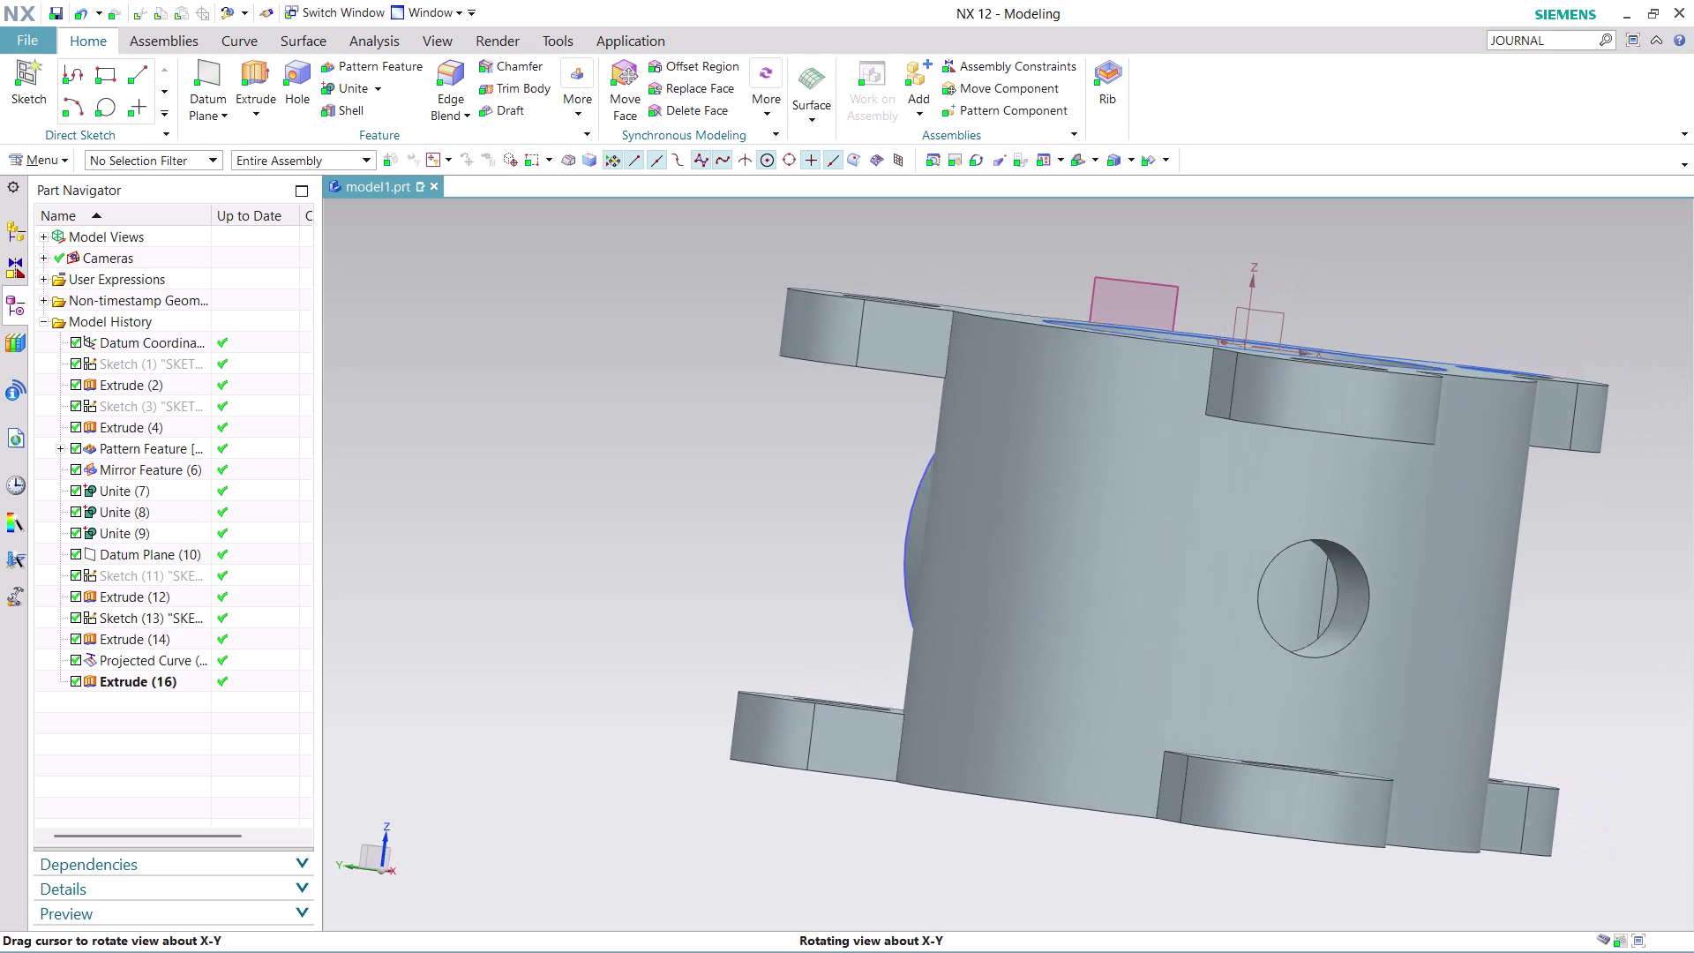
middle_drag(1624, 576, 1593, 586)
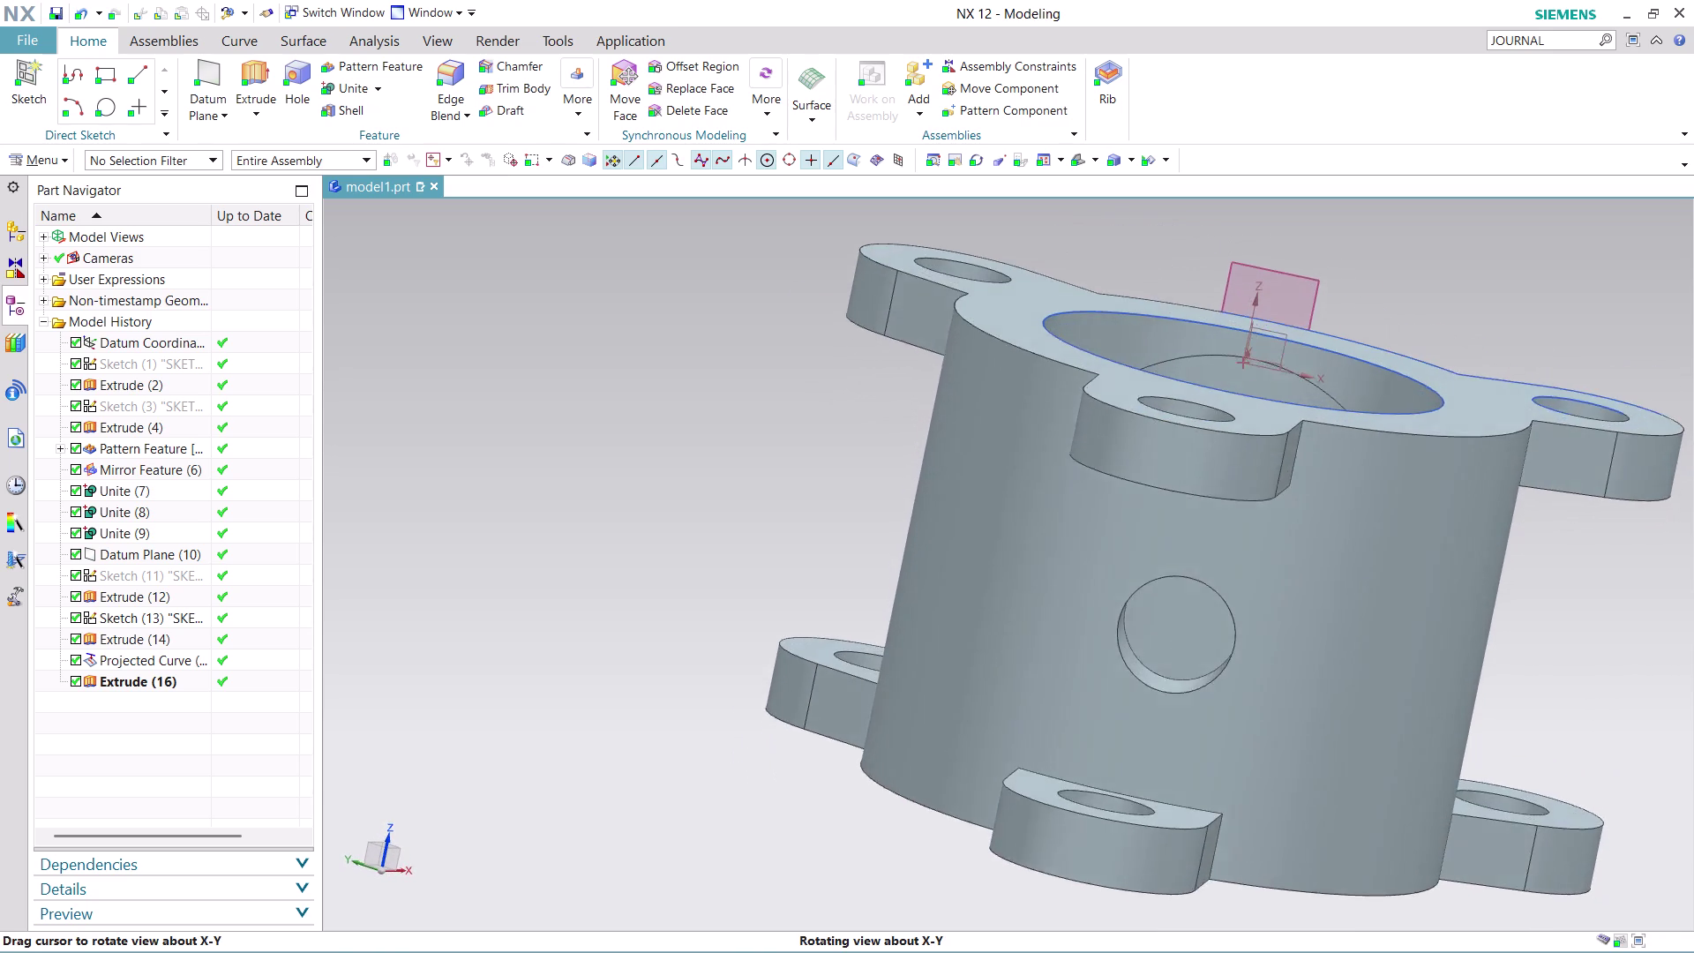
middle_drag(1593, 586, 1585, 597)
middle_drag(1585, 597, 1513, 590)
scroll(down, 3)
scroll(up, 3)
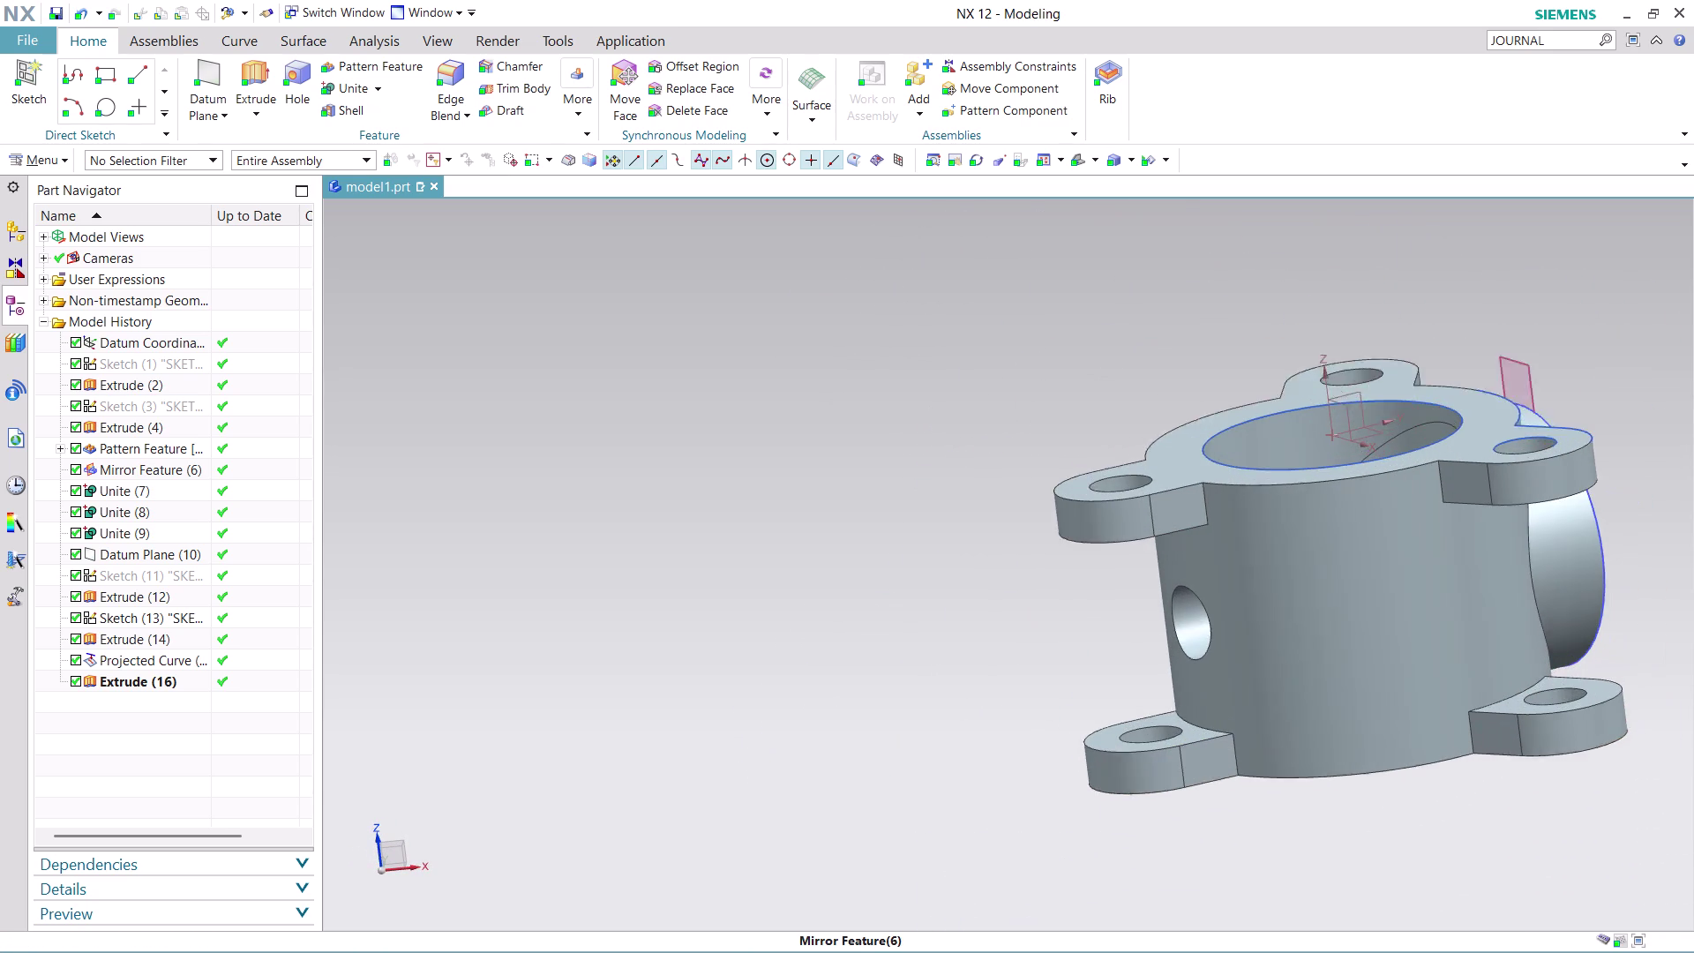
scroll(up, 3)
middle_drag(1635, 623, 1509, 625)
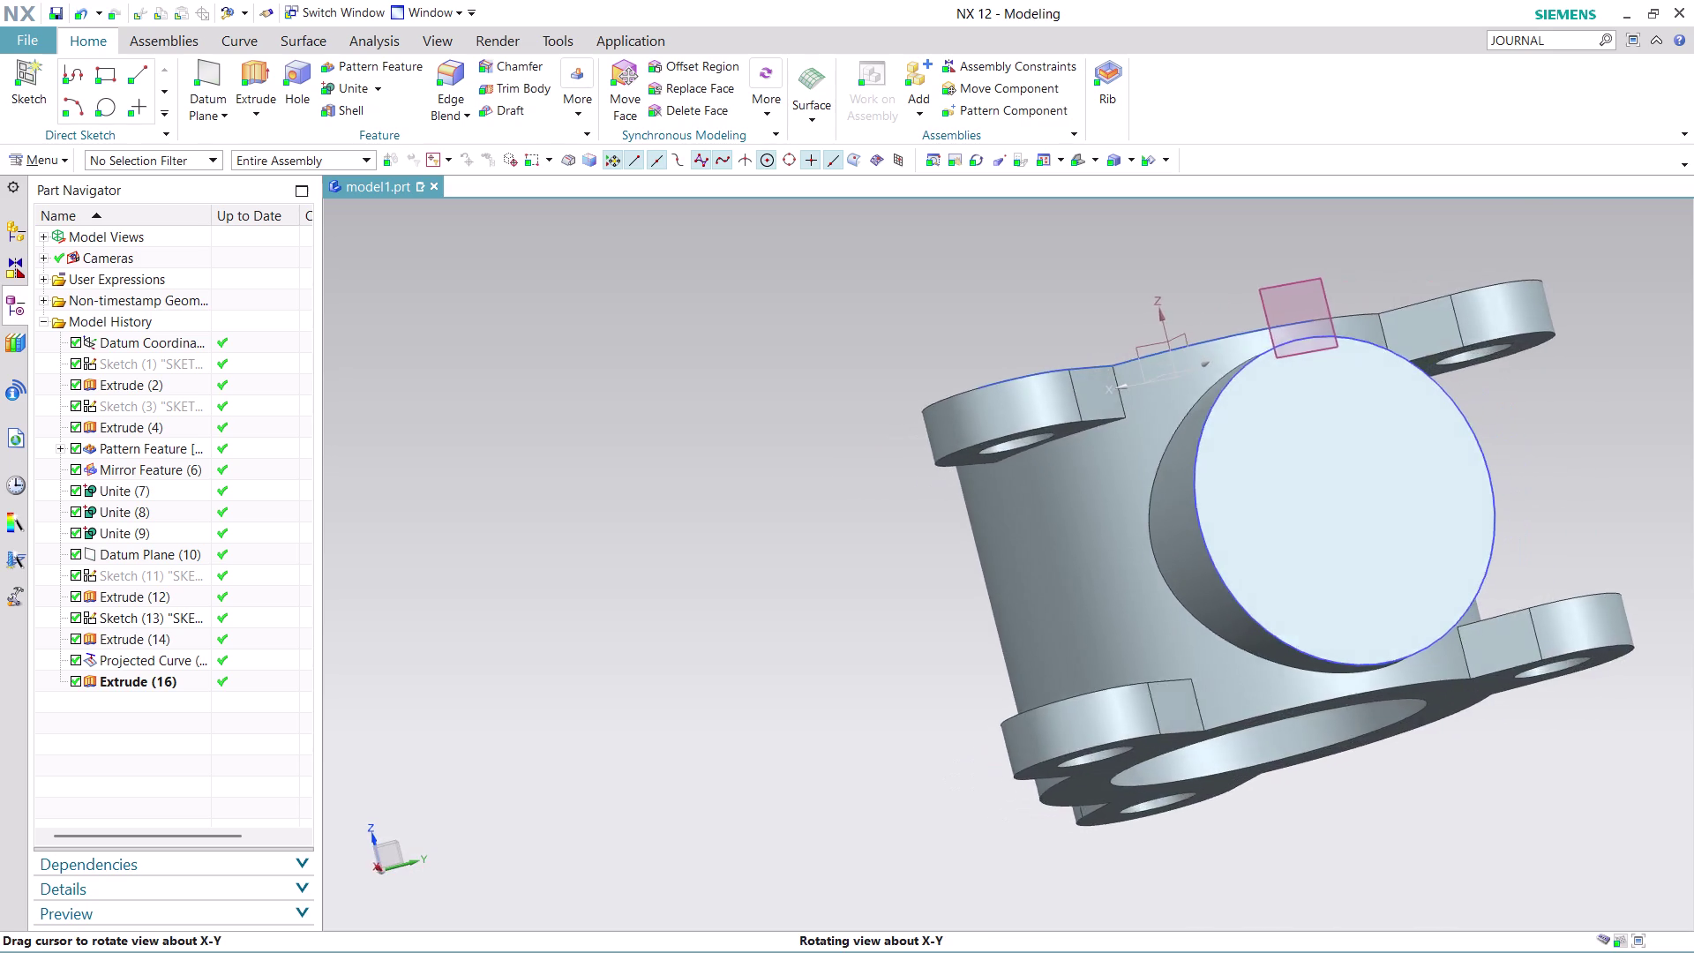
middle_drag(1508, 625, 1456, 638)
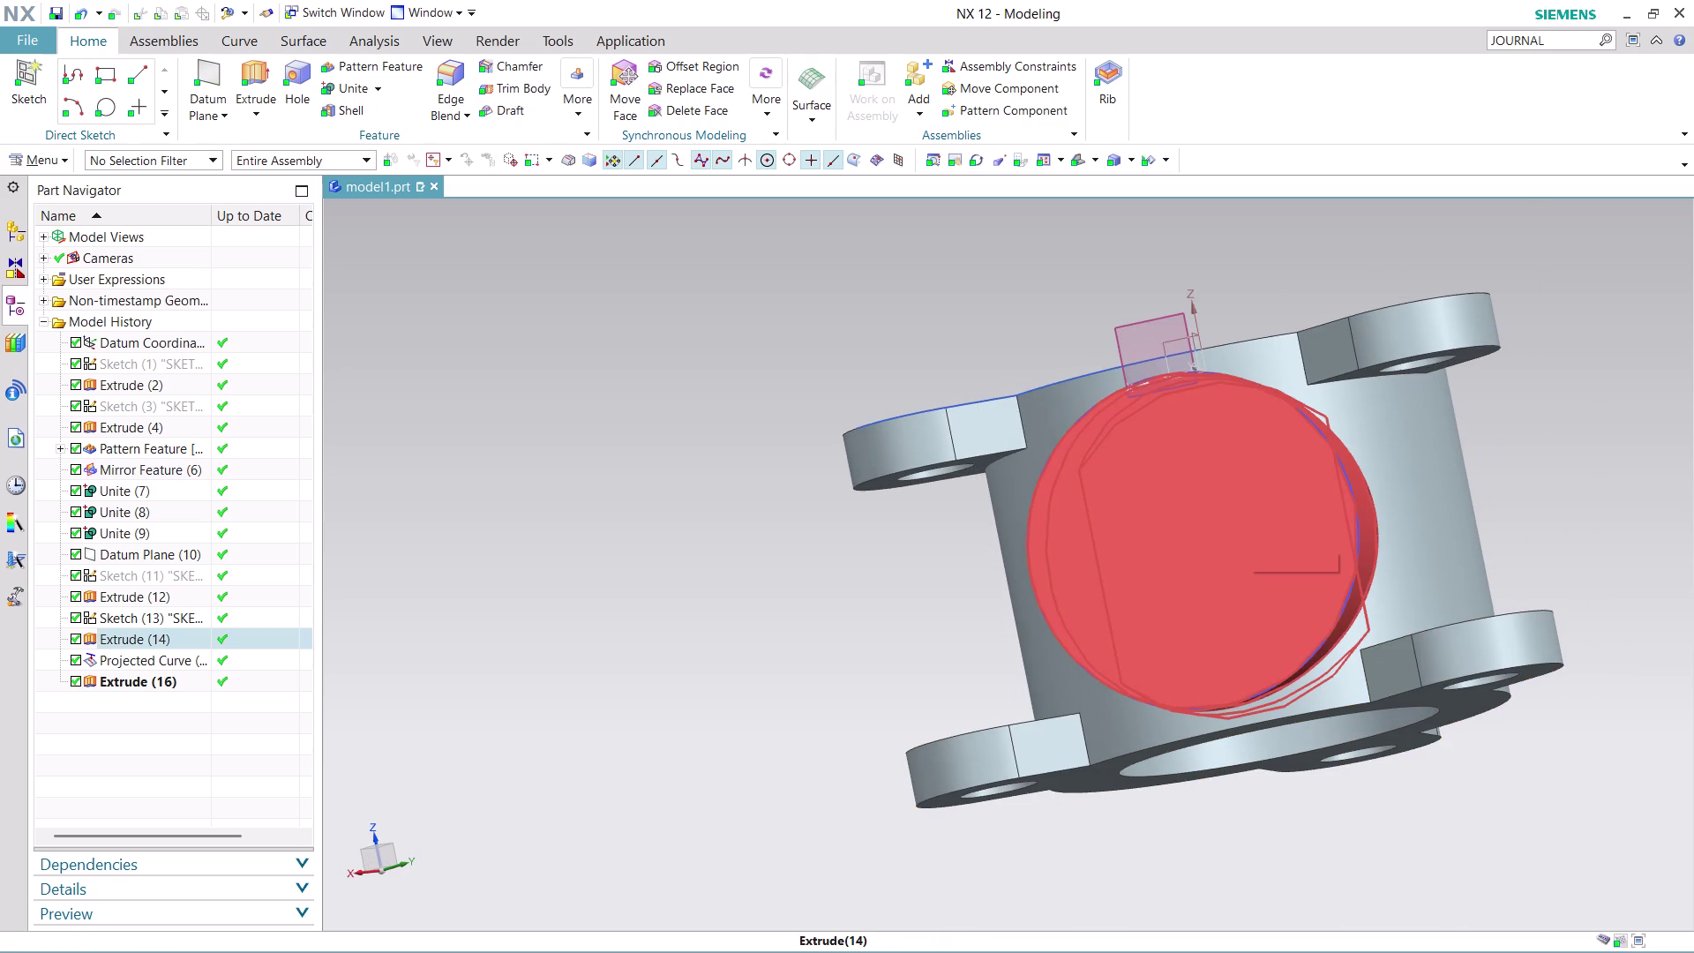
right_click(1267, 509)
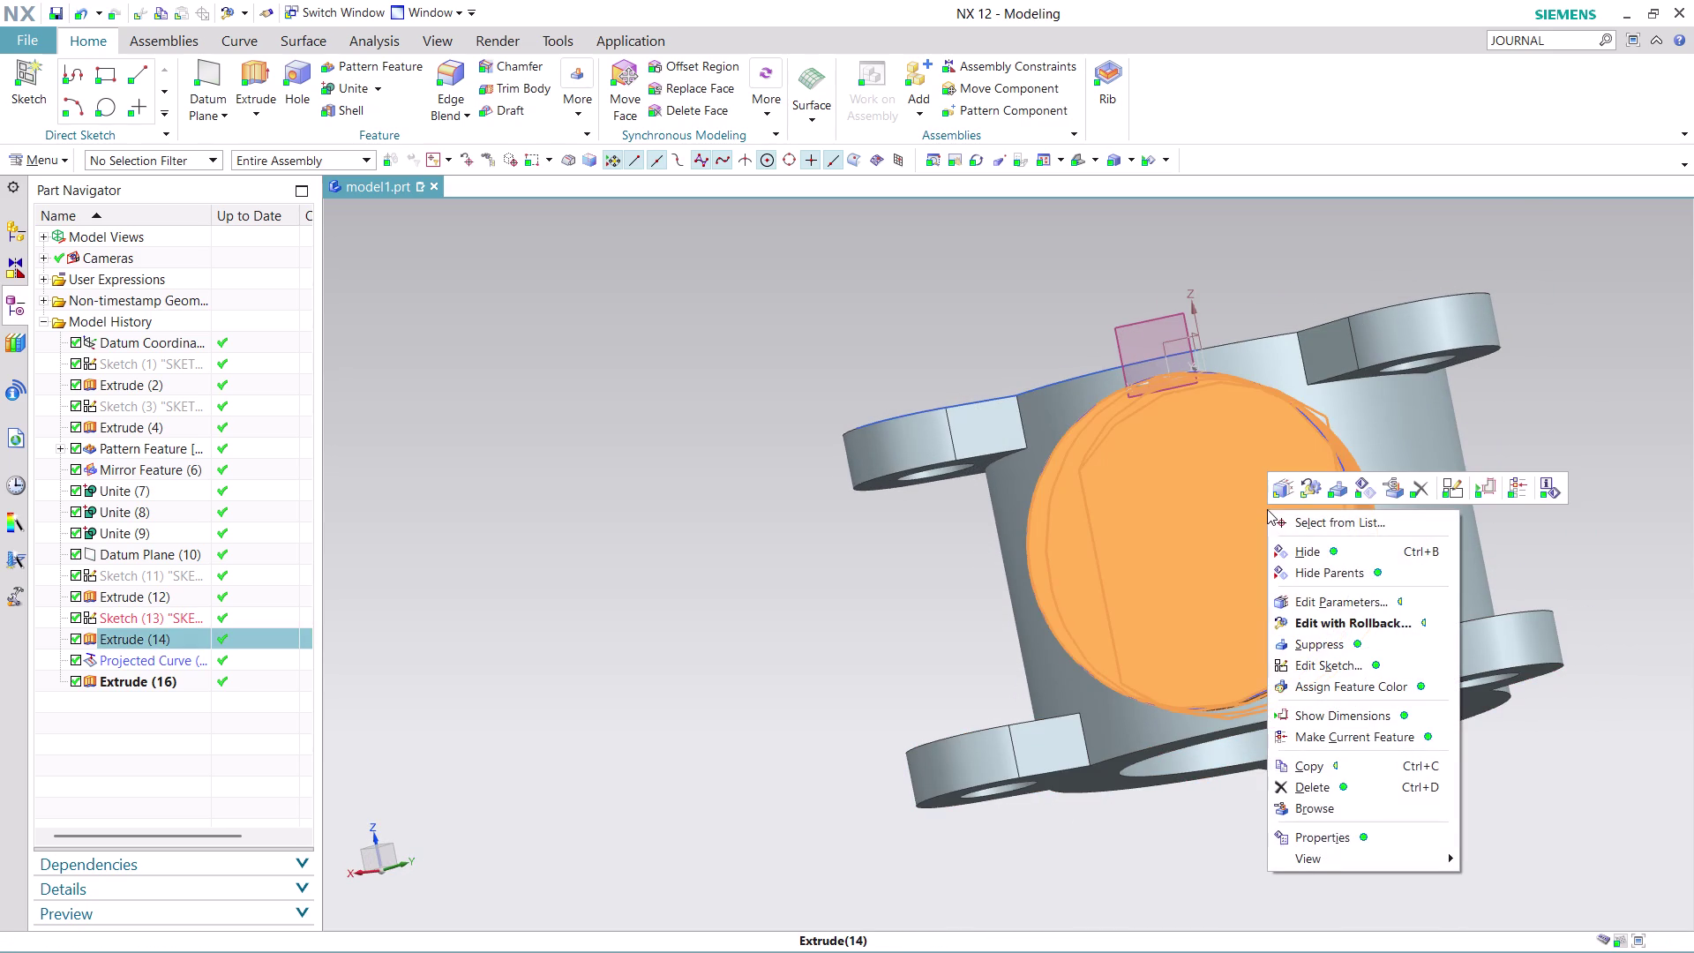
Hide the housing solid and show the Sketch (1) curves.
click(1340, 542)
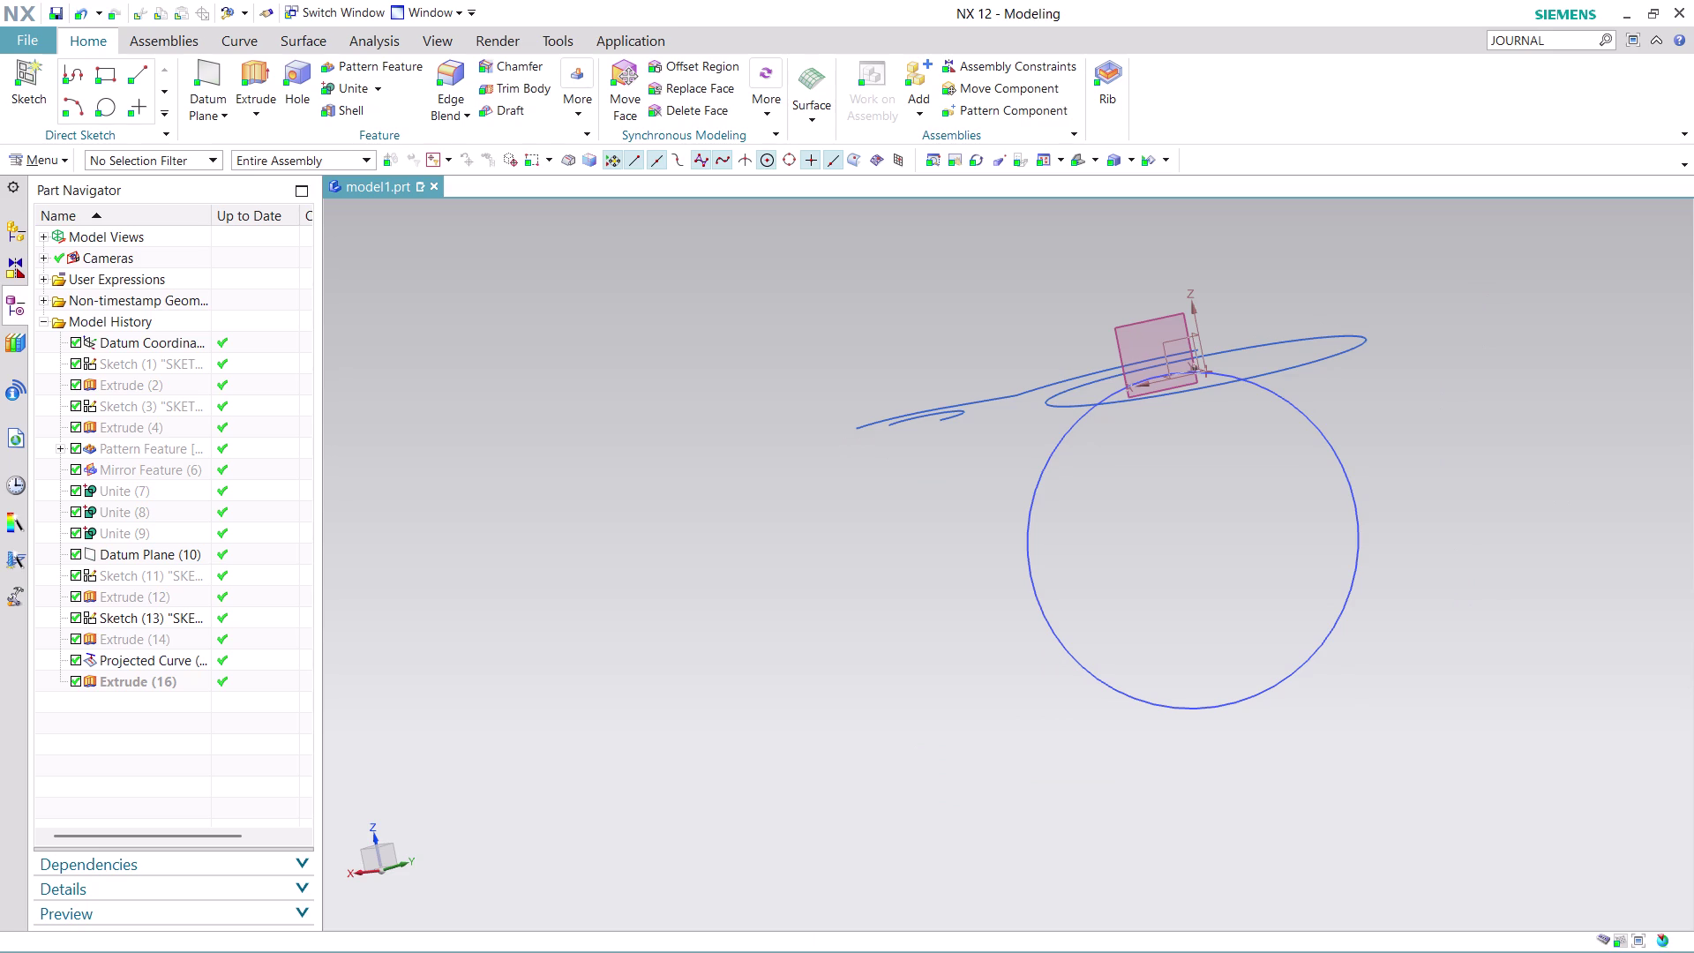
middle_drag(1406, 515, 1415, 546)
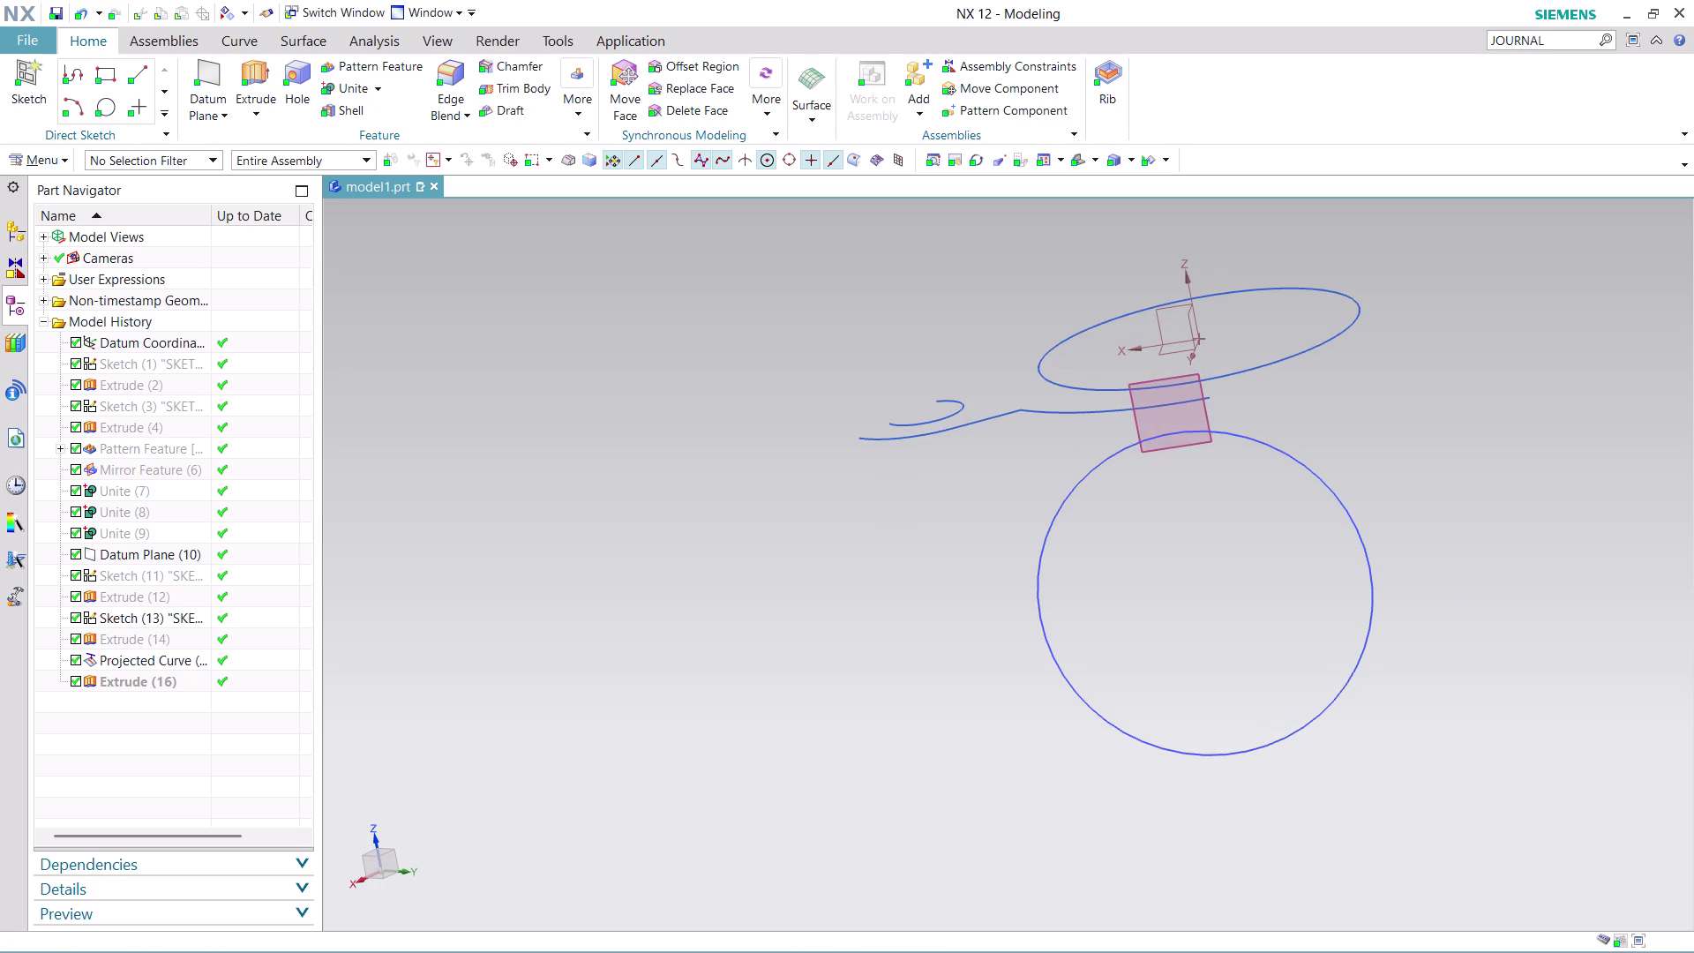
right_click(142, 365)
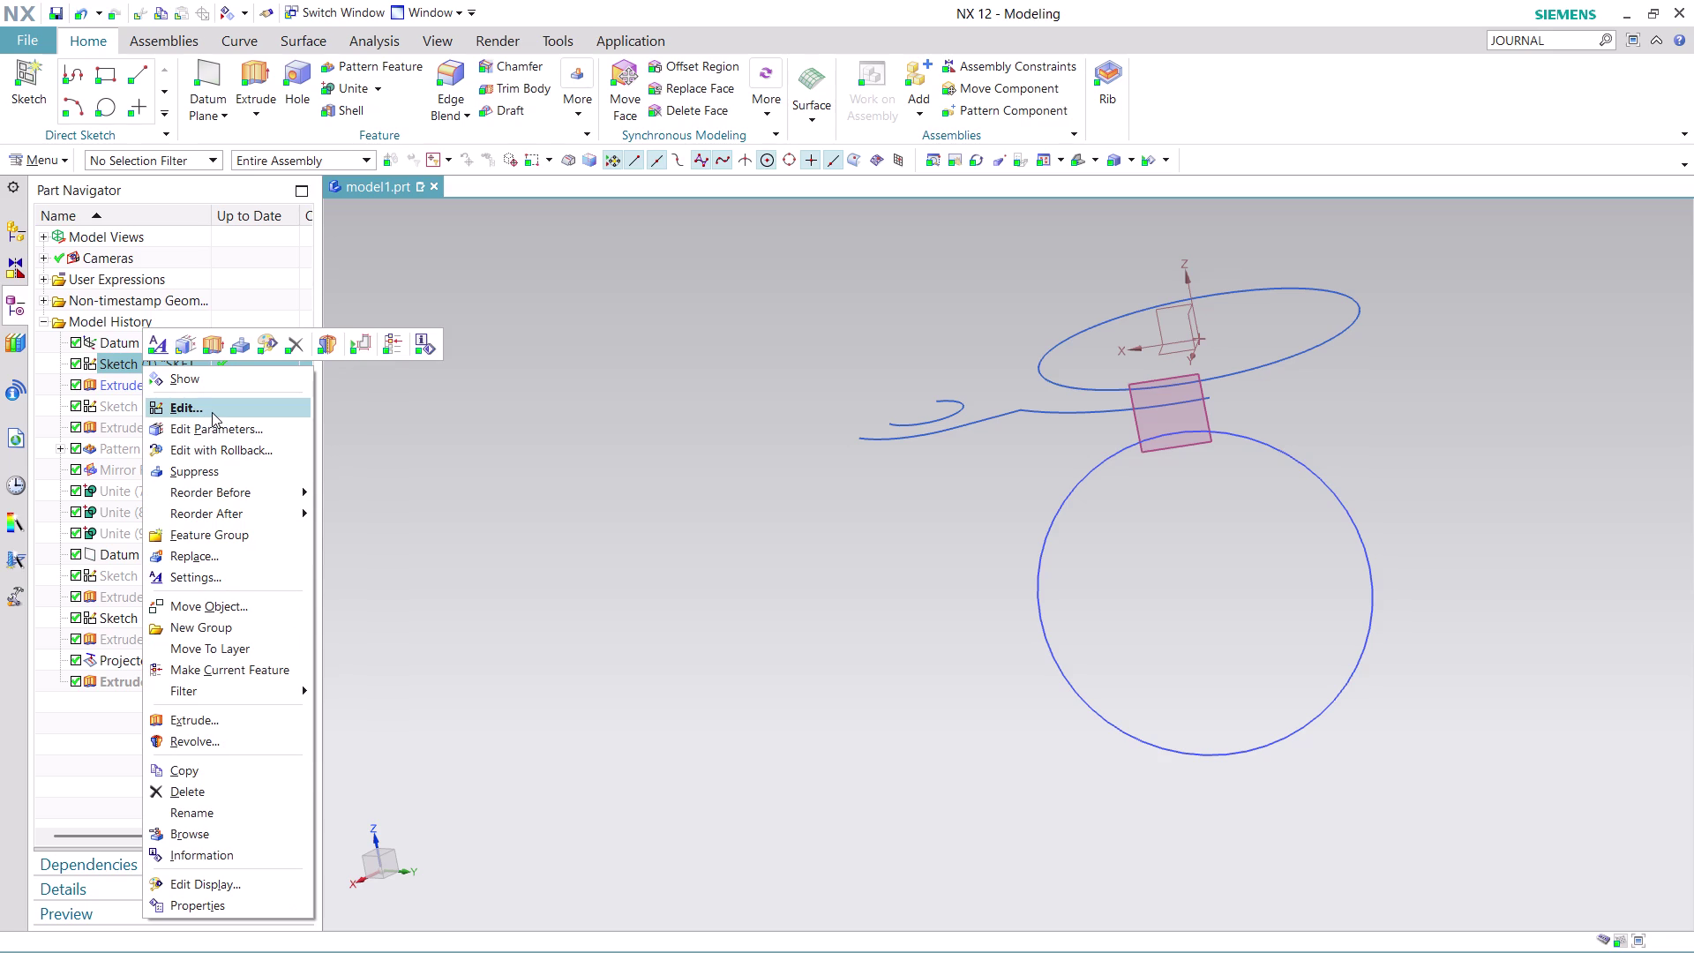
click(229, 374)
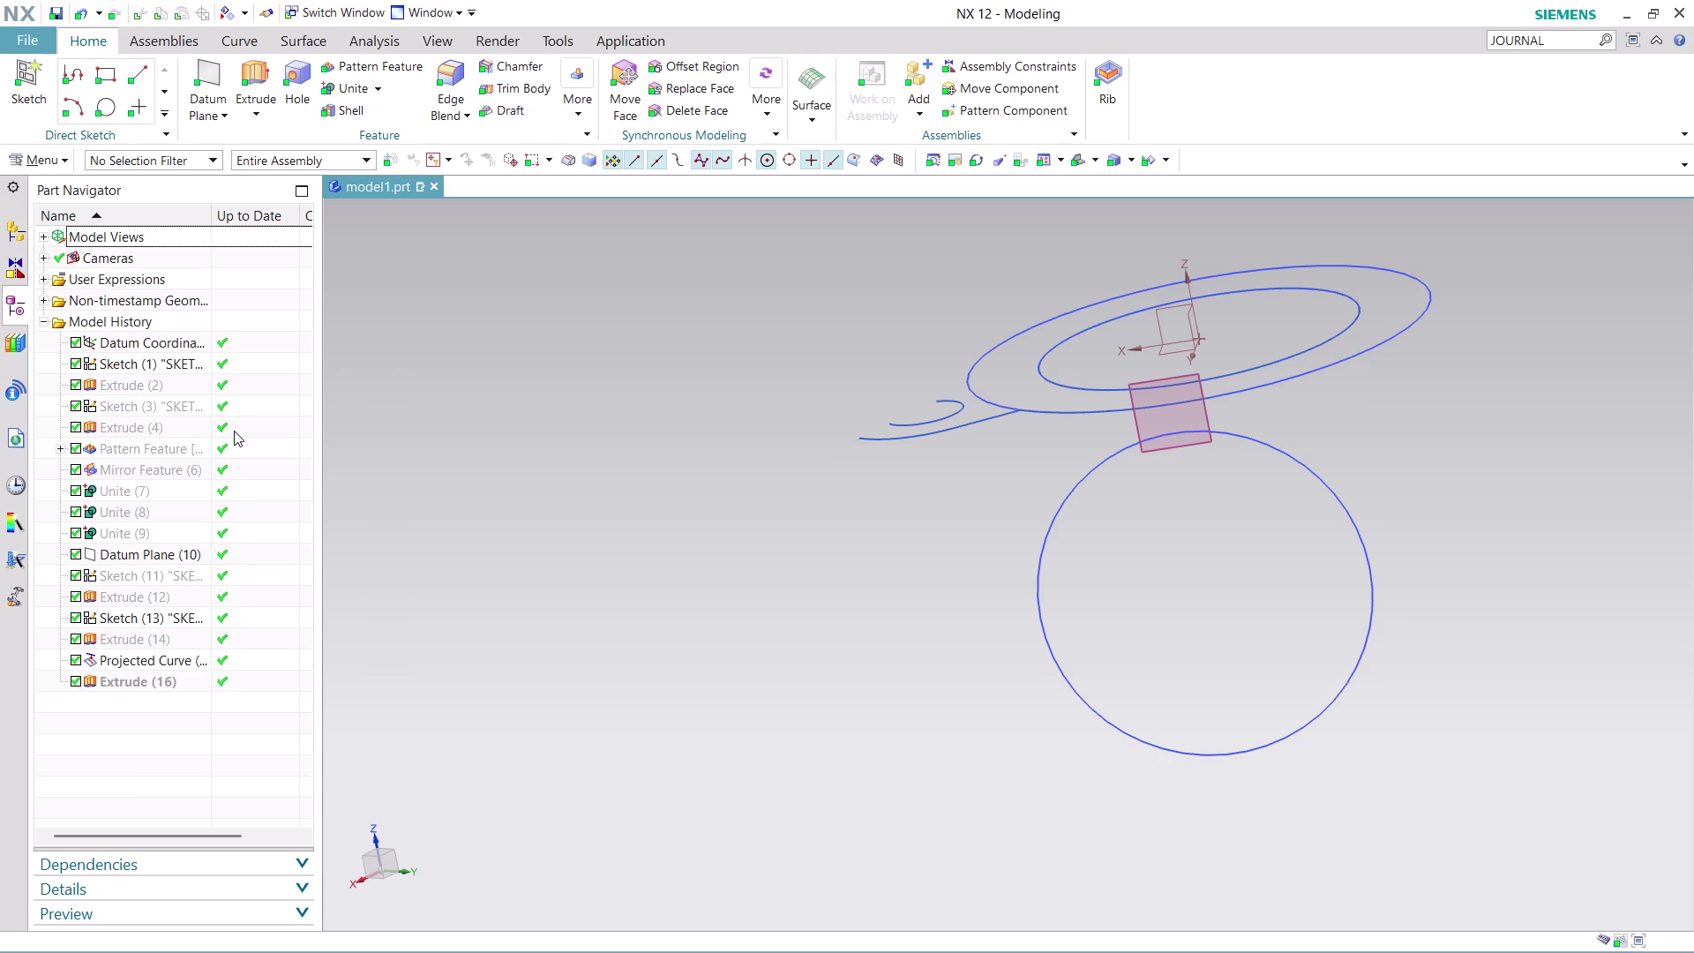
Show Extrude (2) again and view the complete housing from above.
right_click(140, 383)
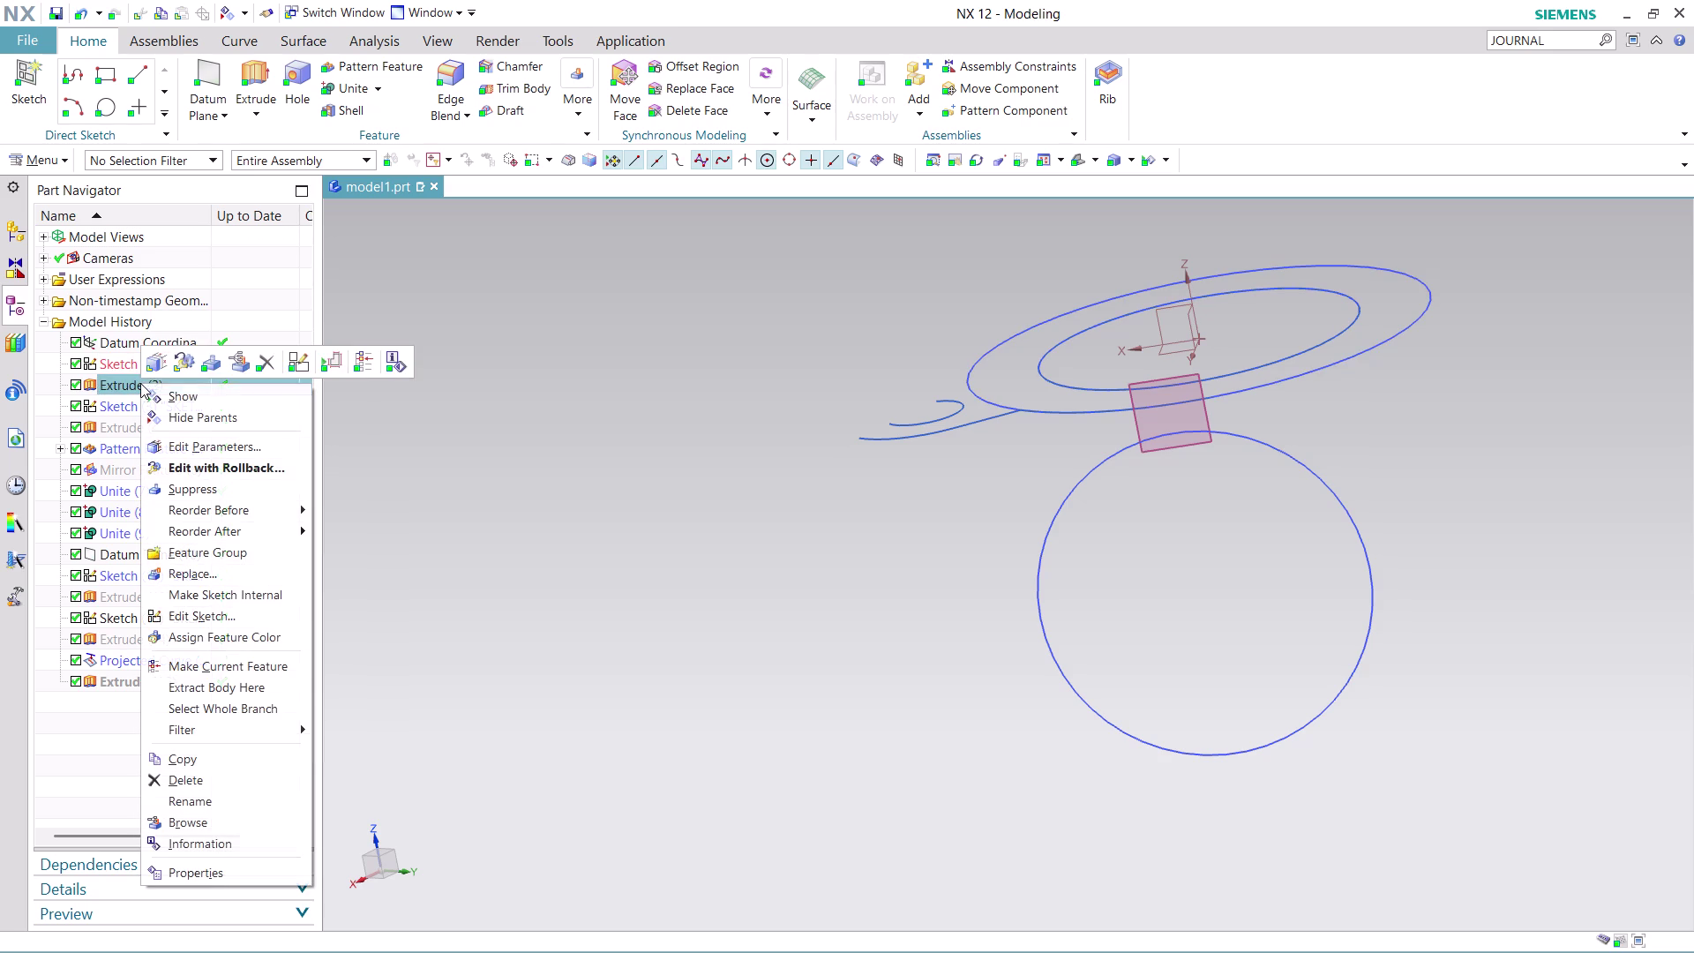
click(241, 404)
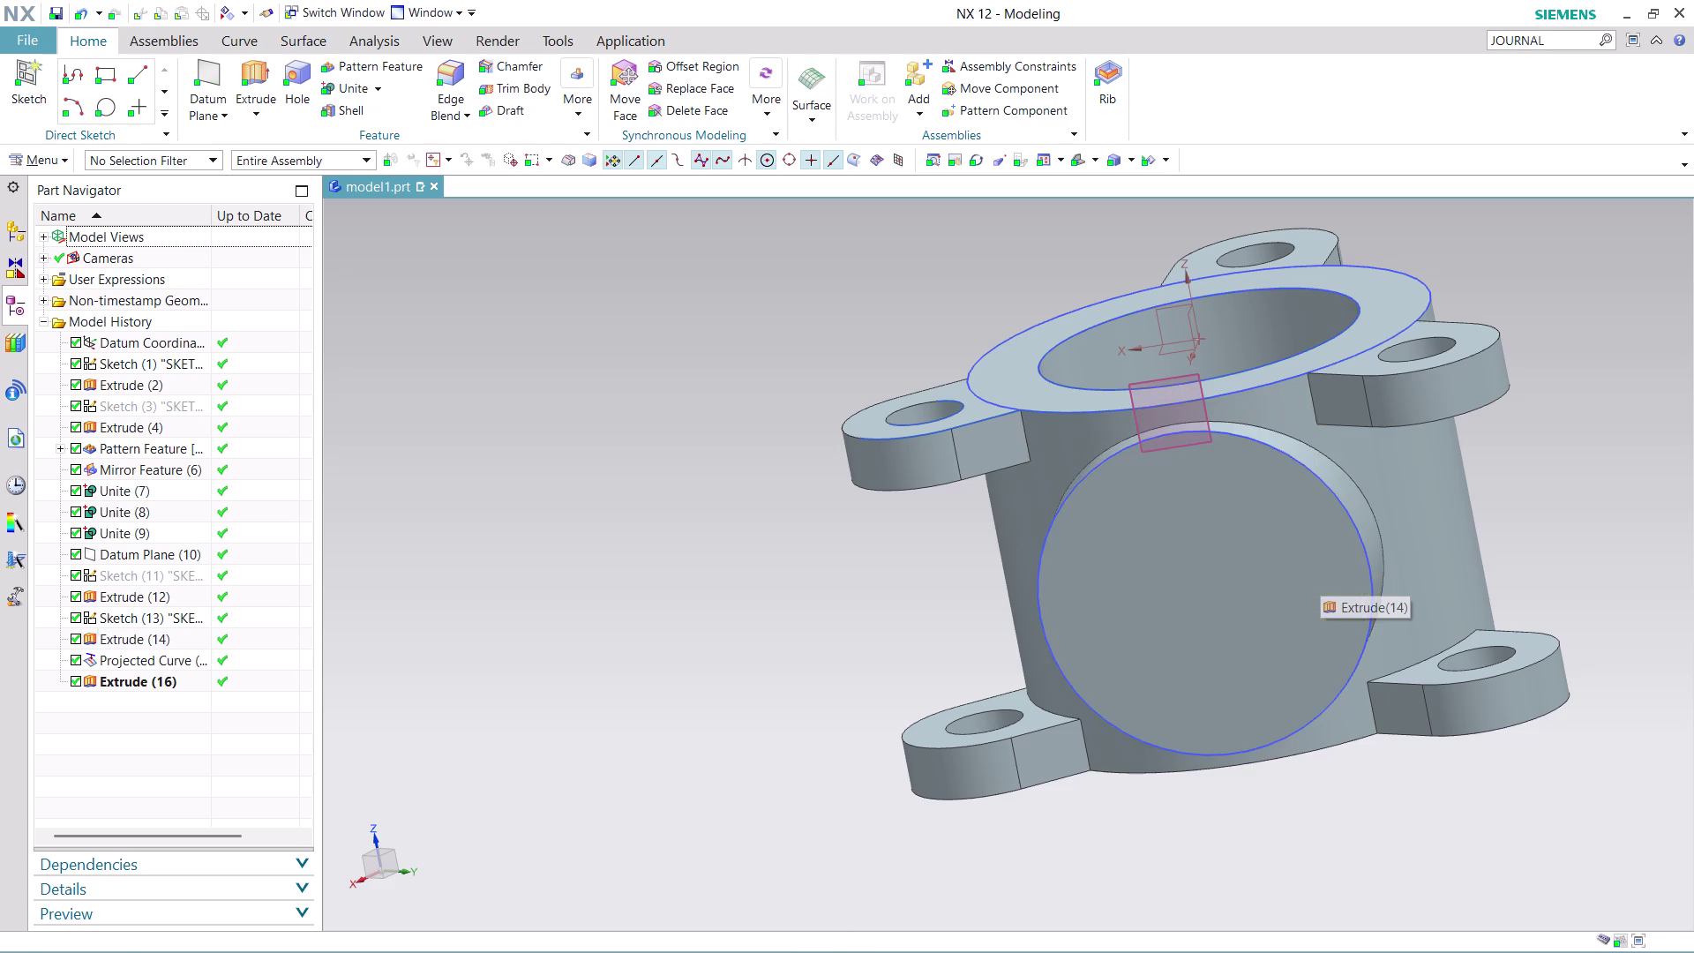
middle_drag(1661, 459, 1460, 471)
scroll(down, 3)
middle_drag(1579, 512, 1338, 556)
scroll(up, 3)
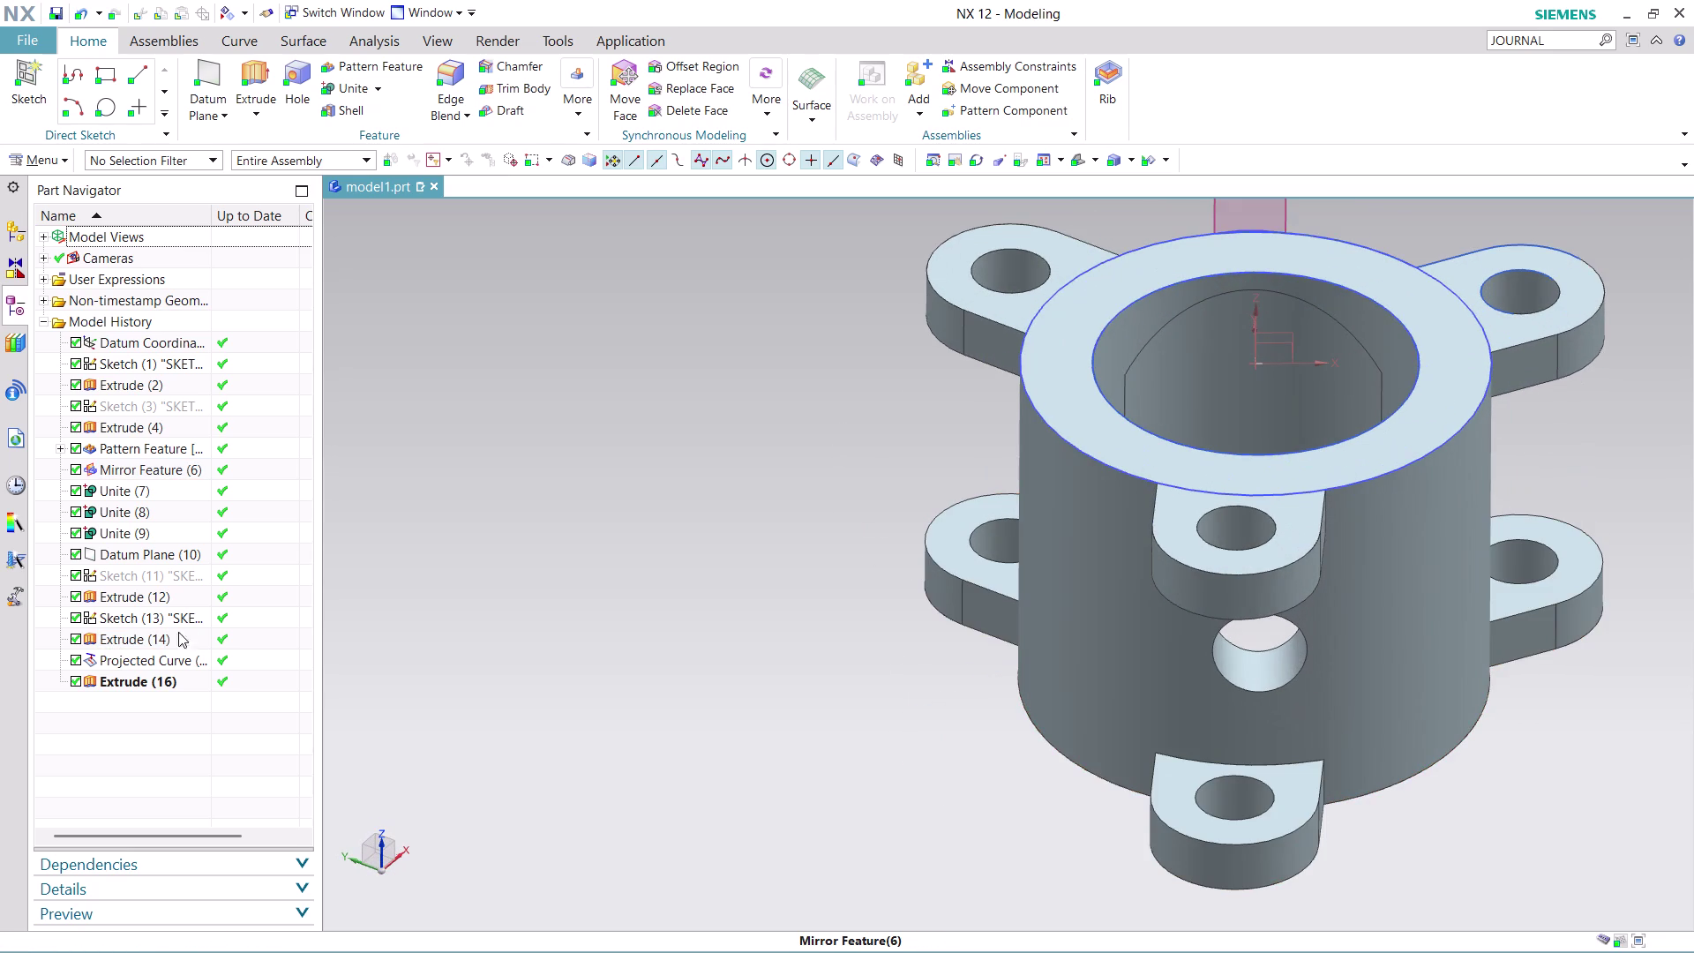
Show the hidden SKETCH_002 (Sketch 11) circle and rotate the view to face the side boss.
right_click(142, 639)
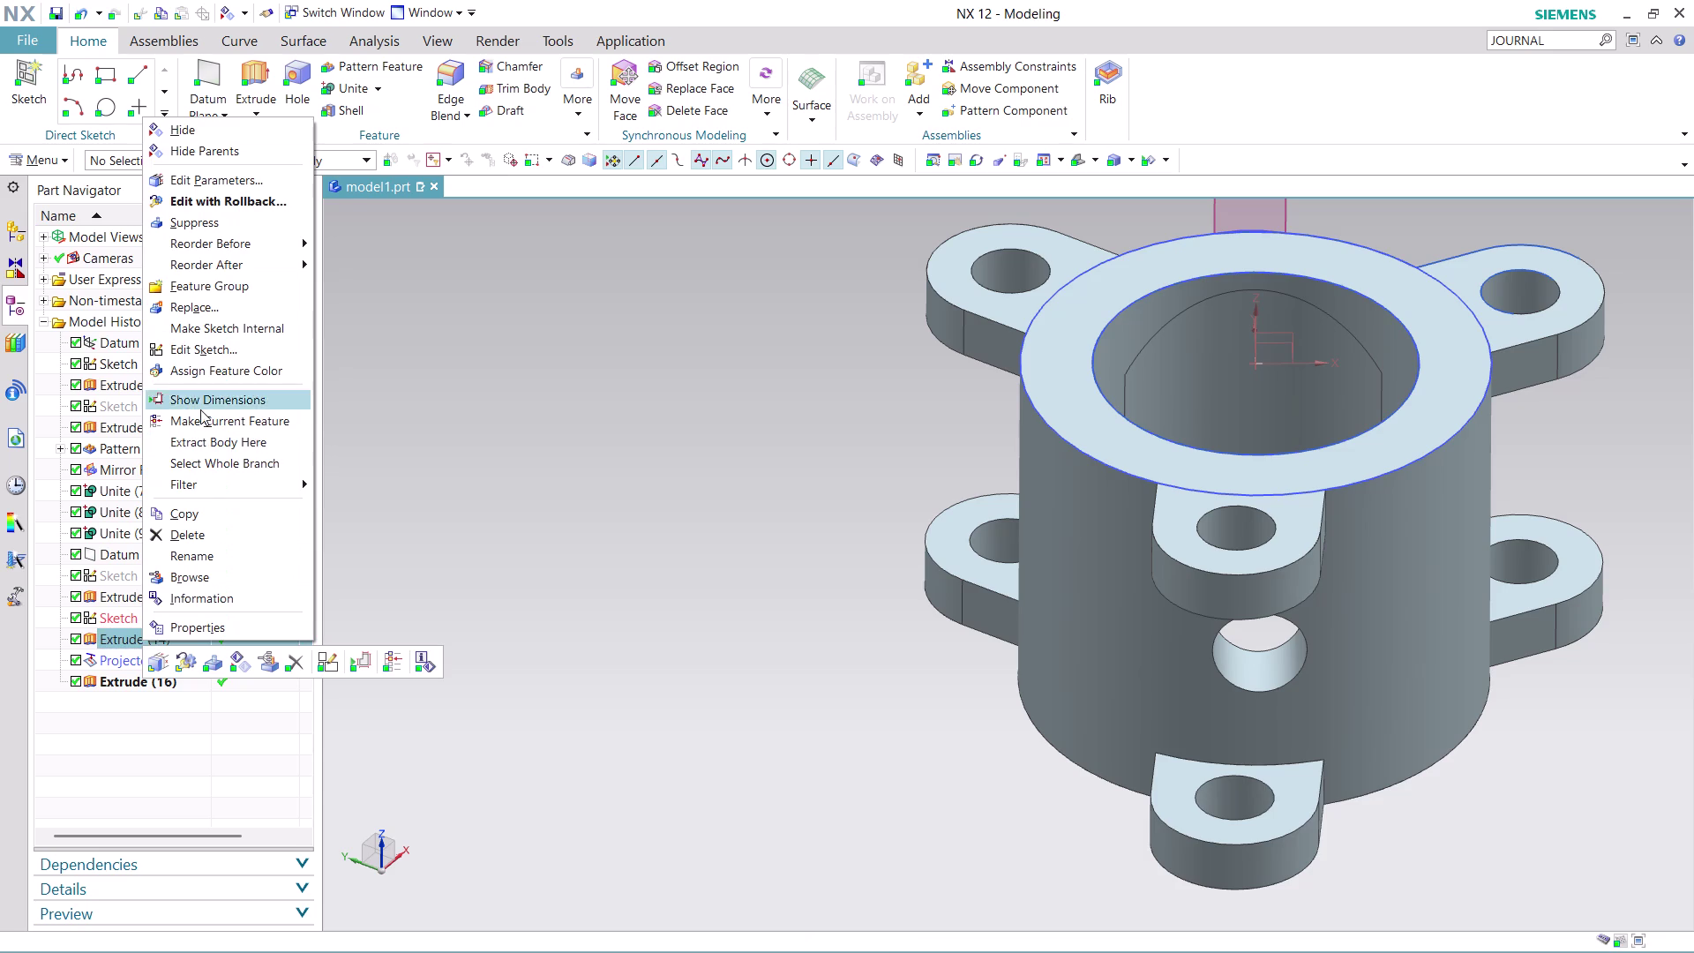
click(505, 556)
click(159, 566)
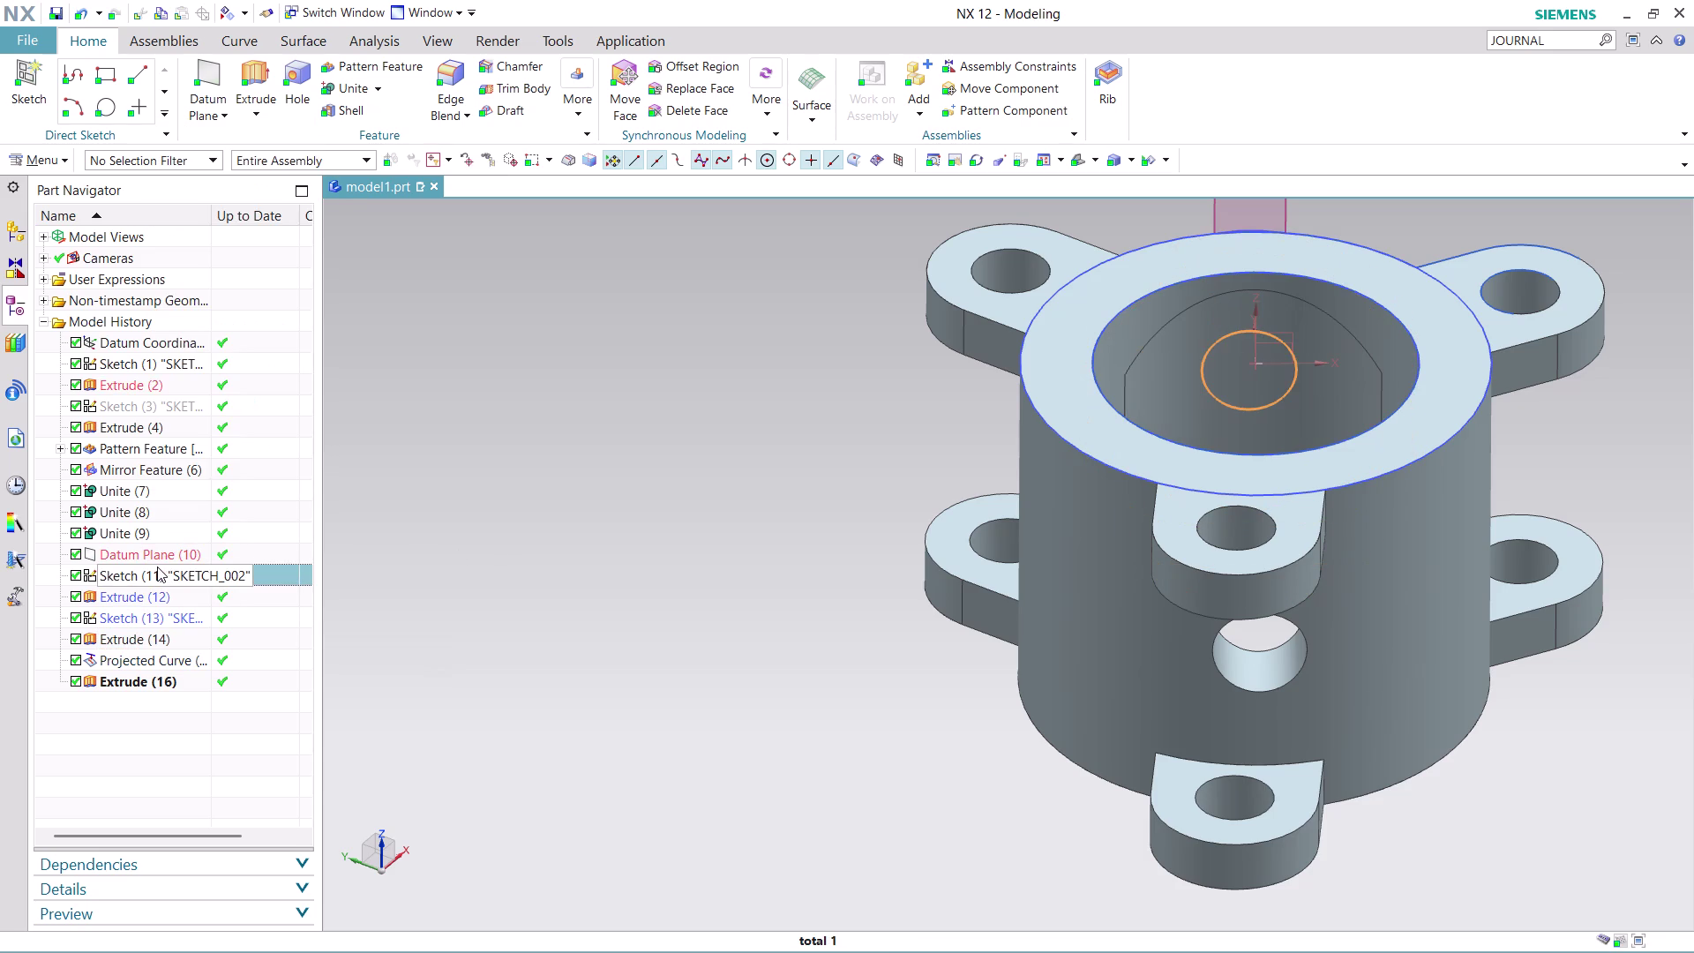
right_click(158, 567)
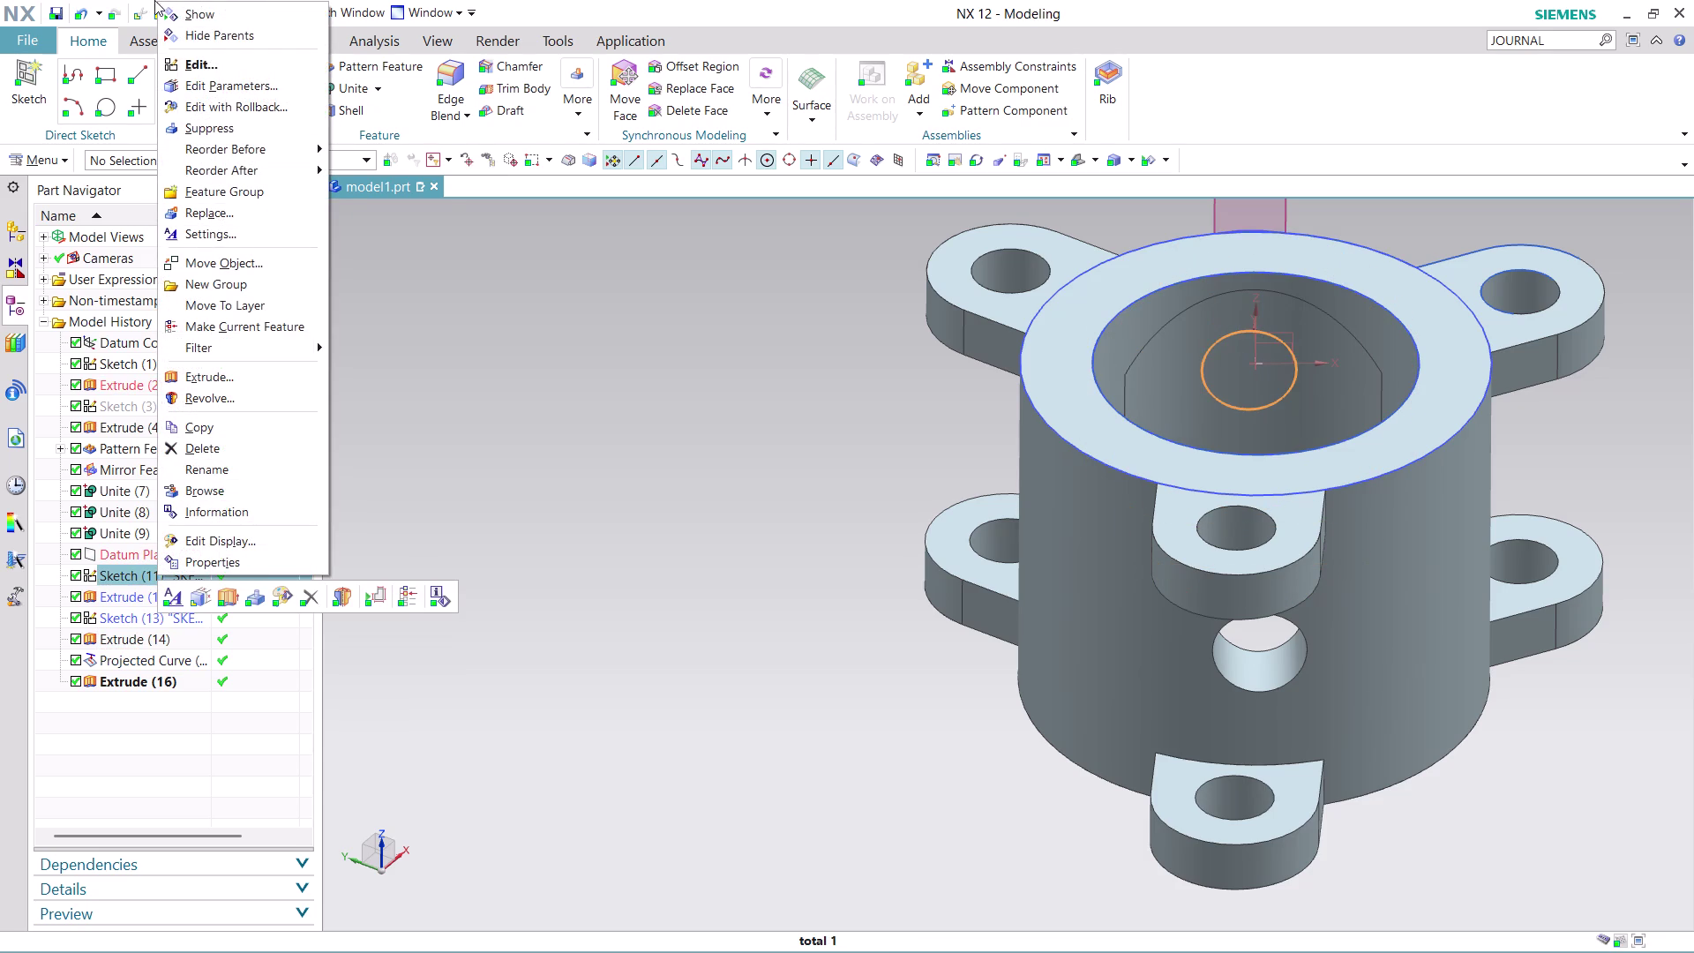
click(202, 8)
scroll(down, 3)
middle_drag(1497, 412, 1243, 421)
scroll(up, 3)
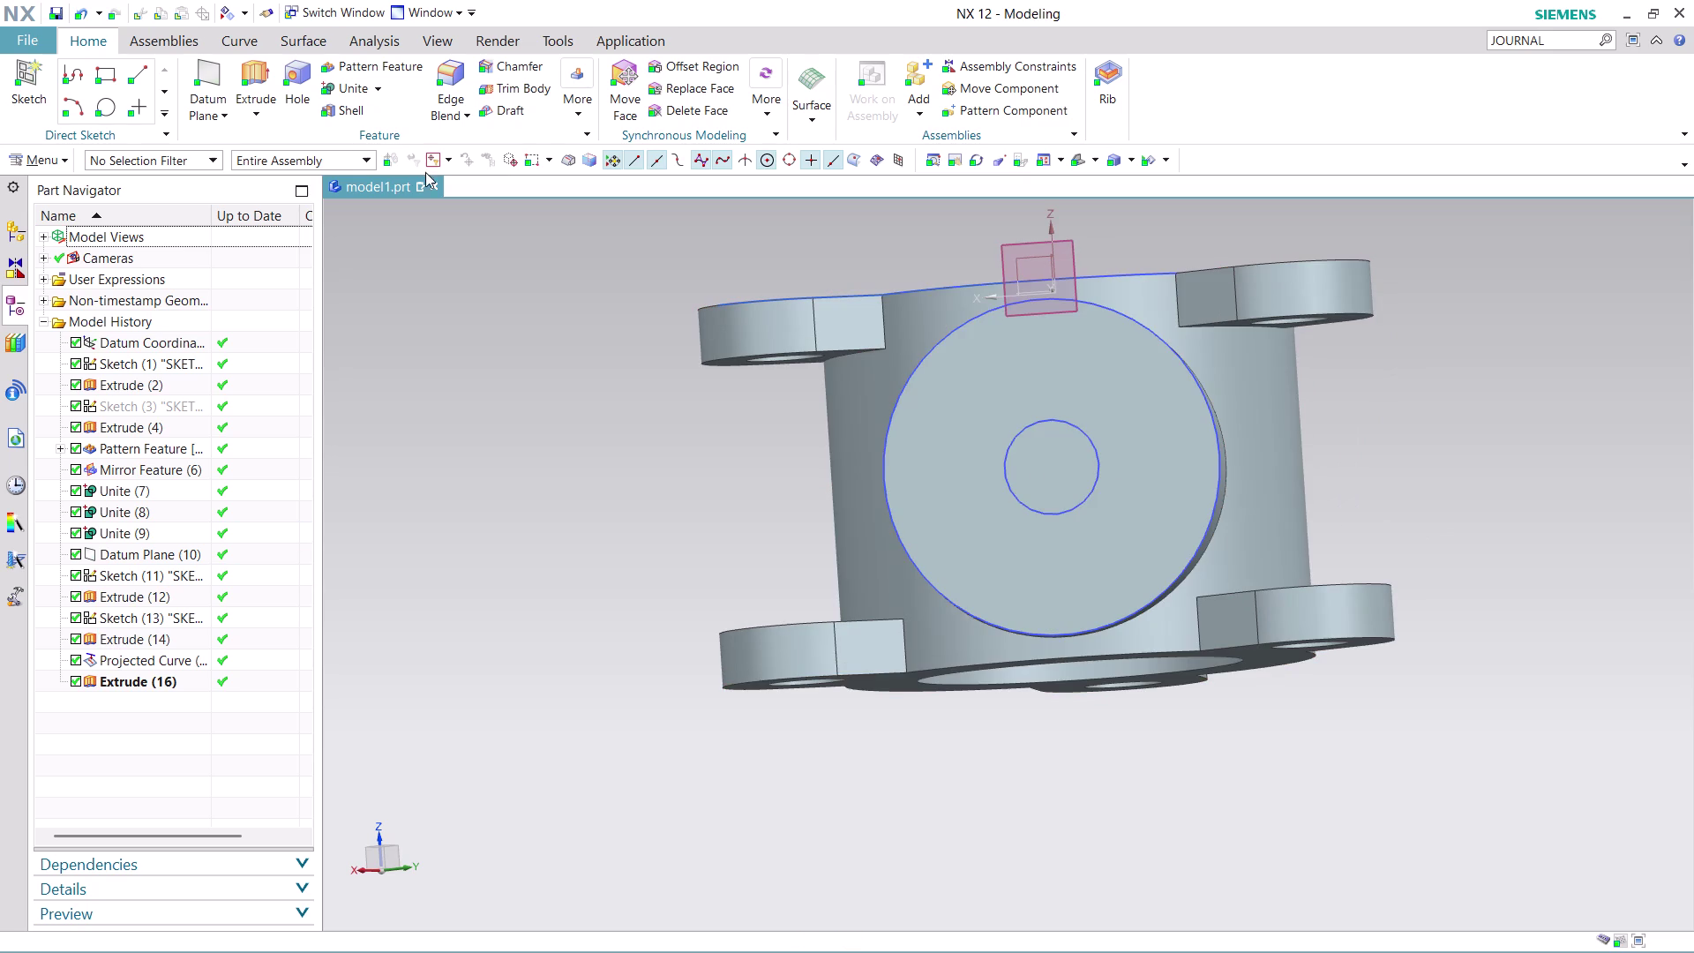
click(249, 63)
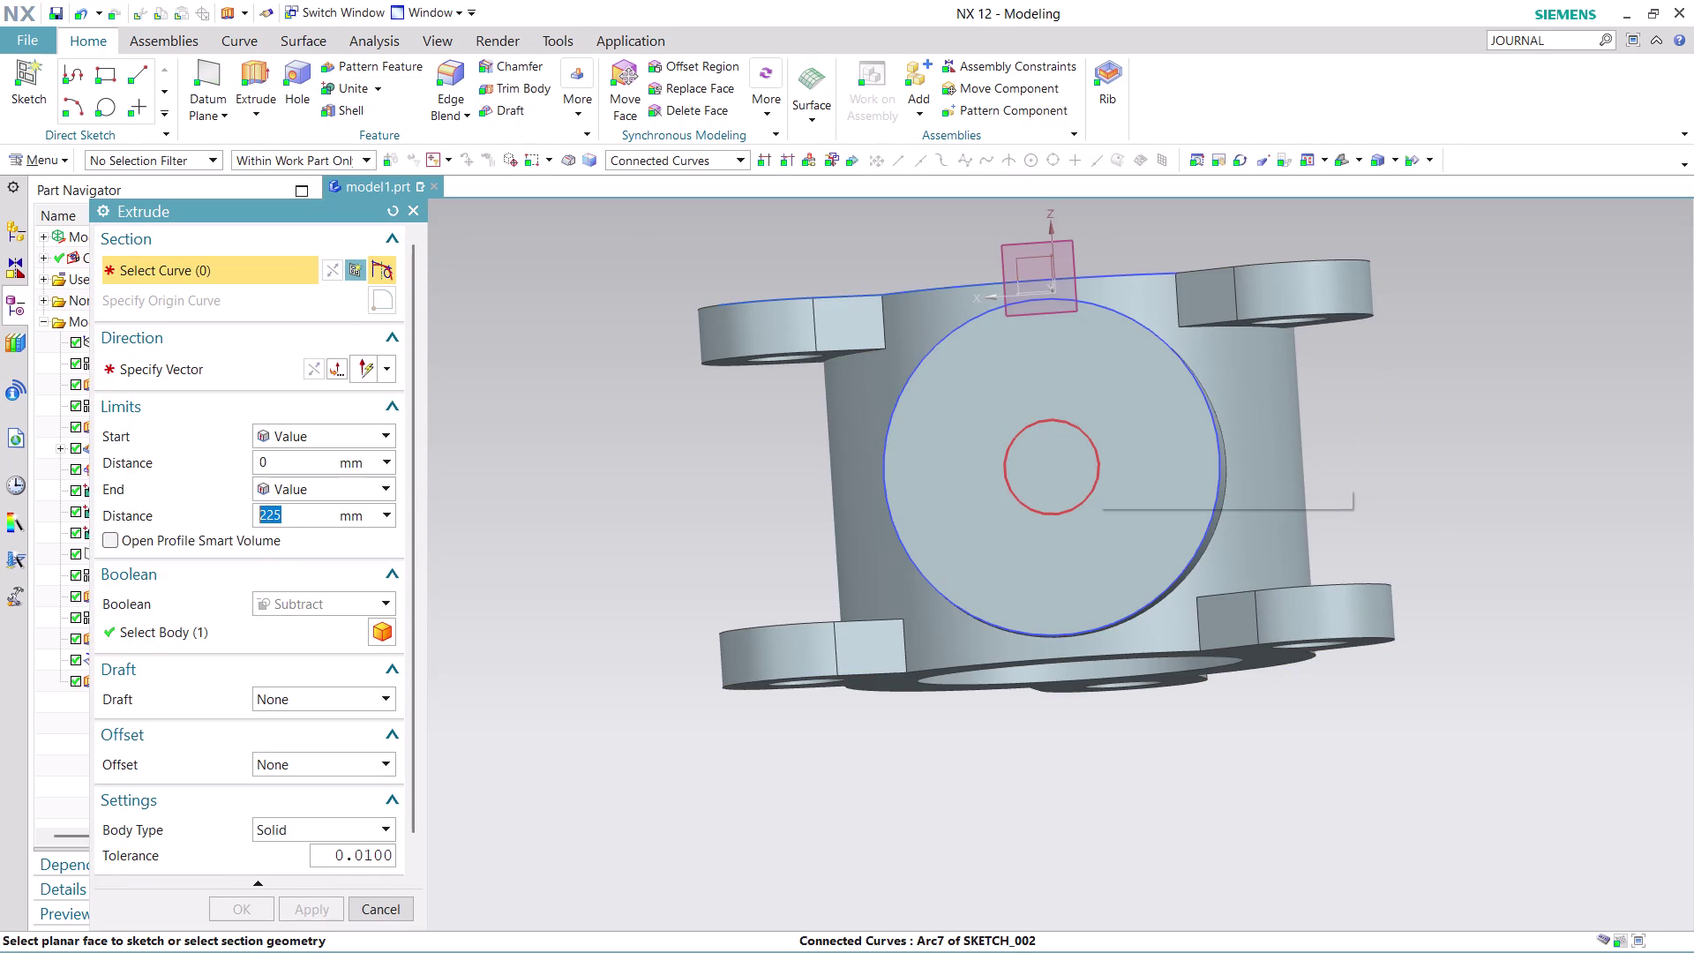
Cut the small boss circle into the housing with a reversed extrude ending at the next face.
click(738, 151)
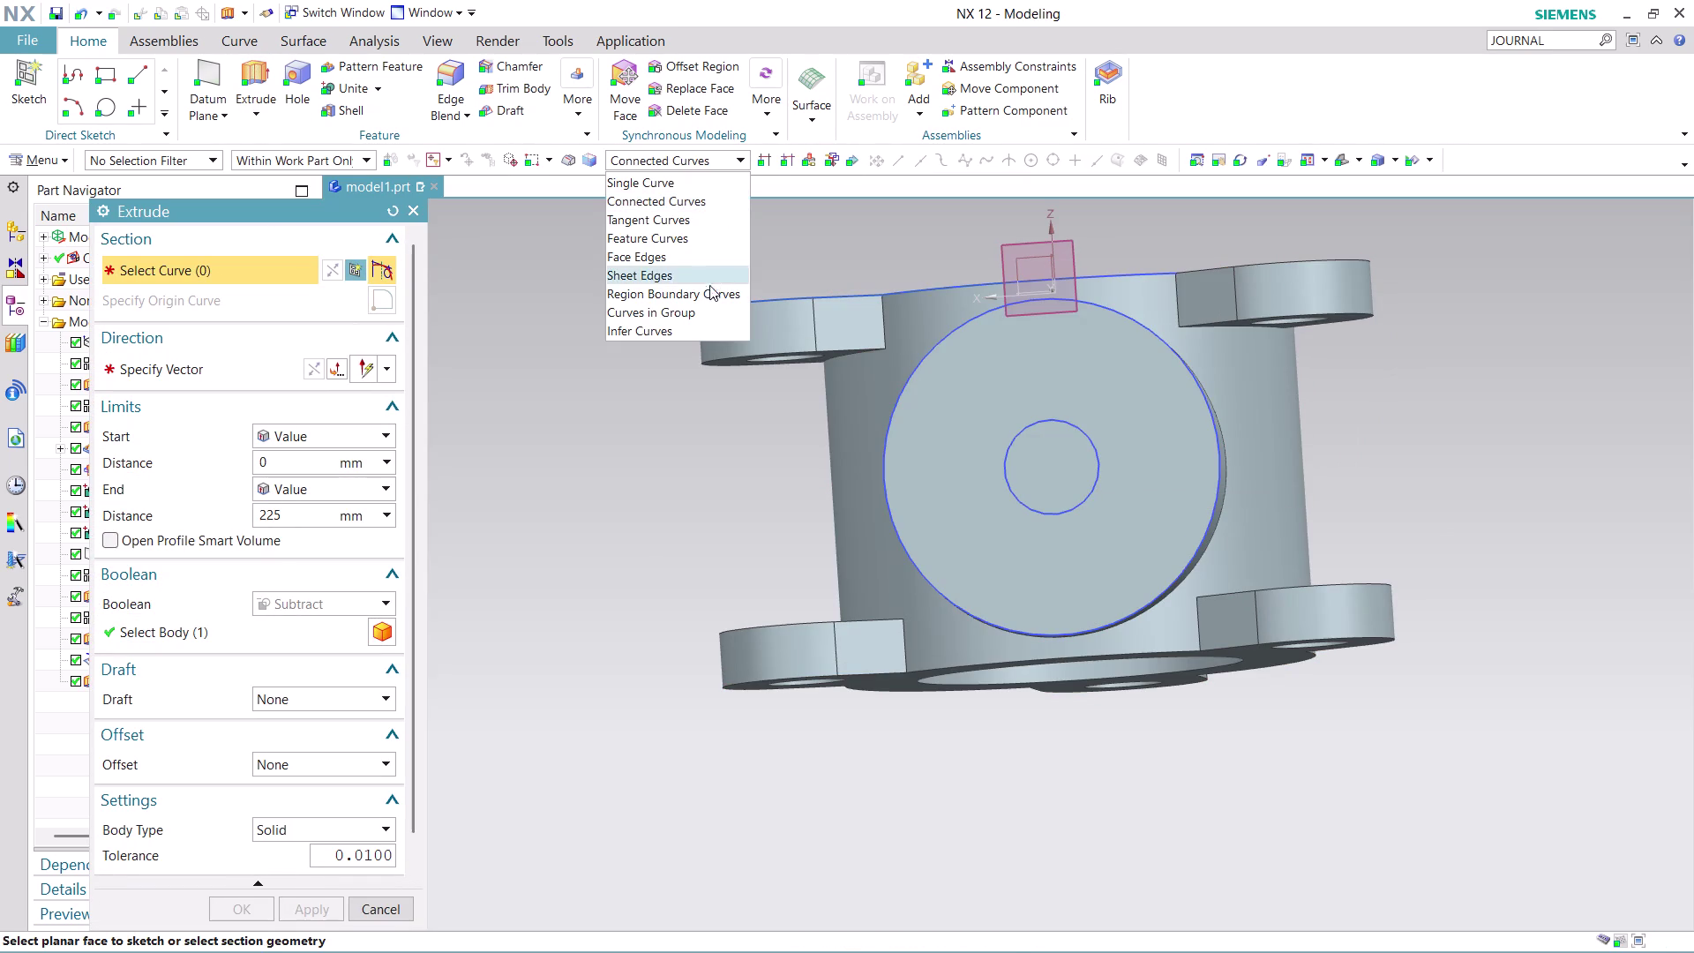
click(709, 294)
click(1078, 470)
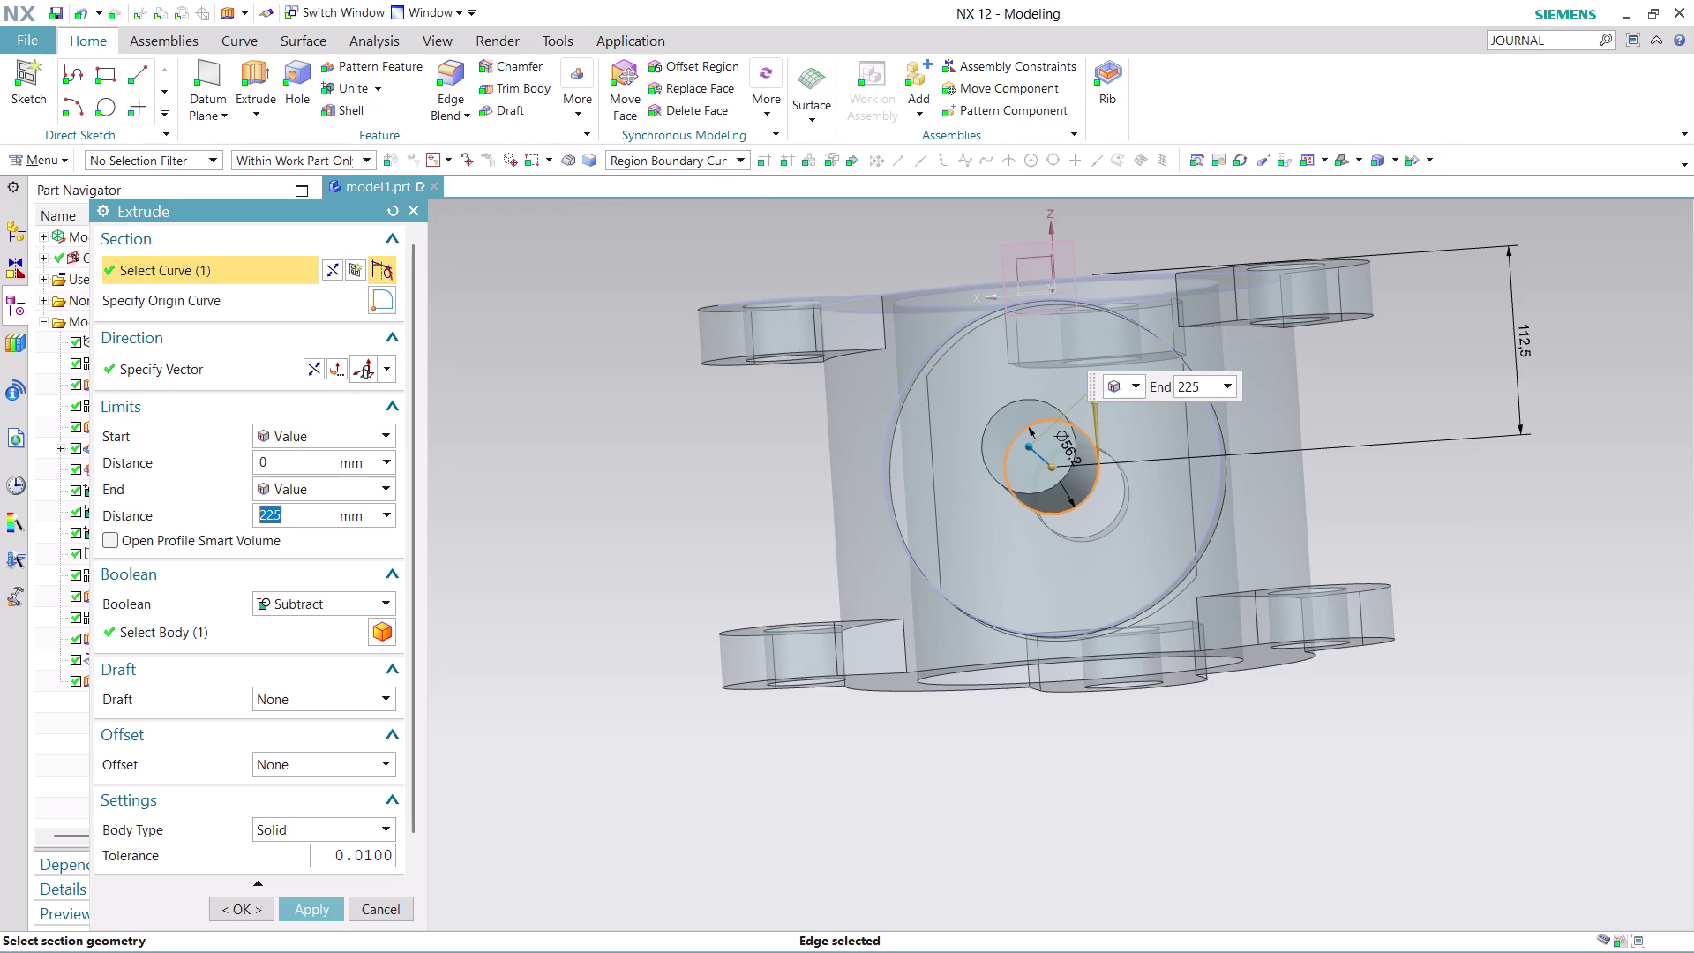
middle_drag(1377, 510, 1273, 549)
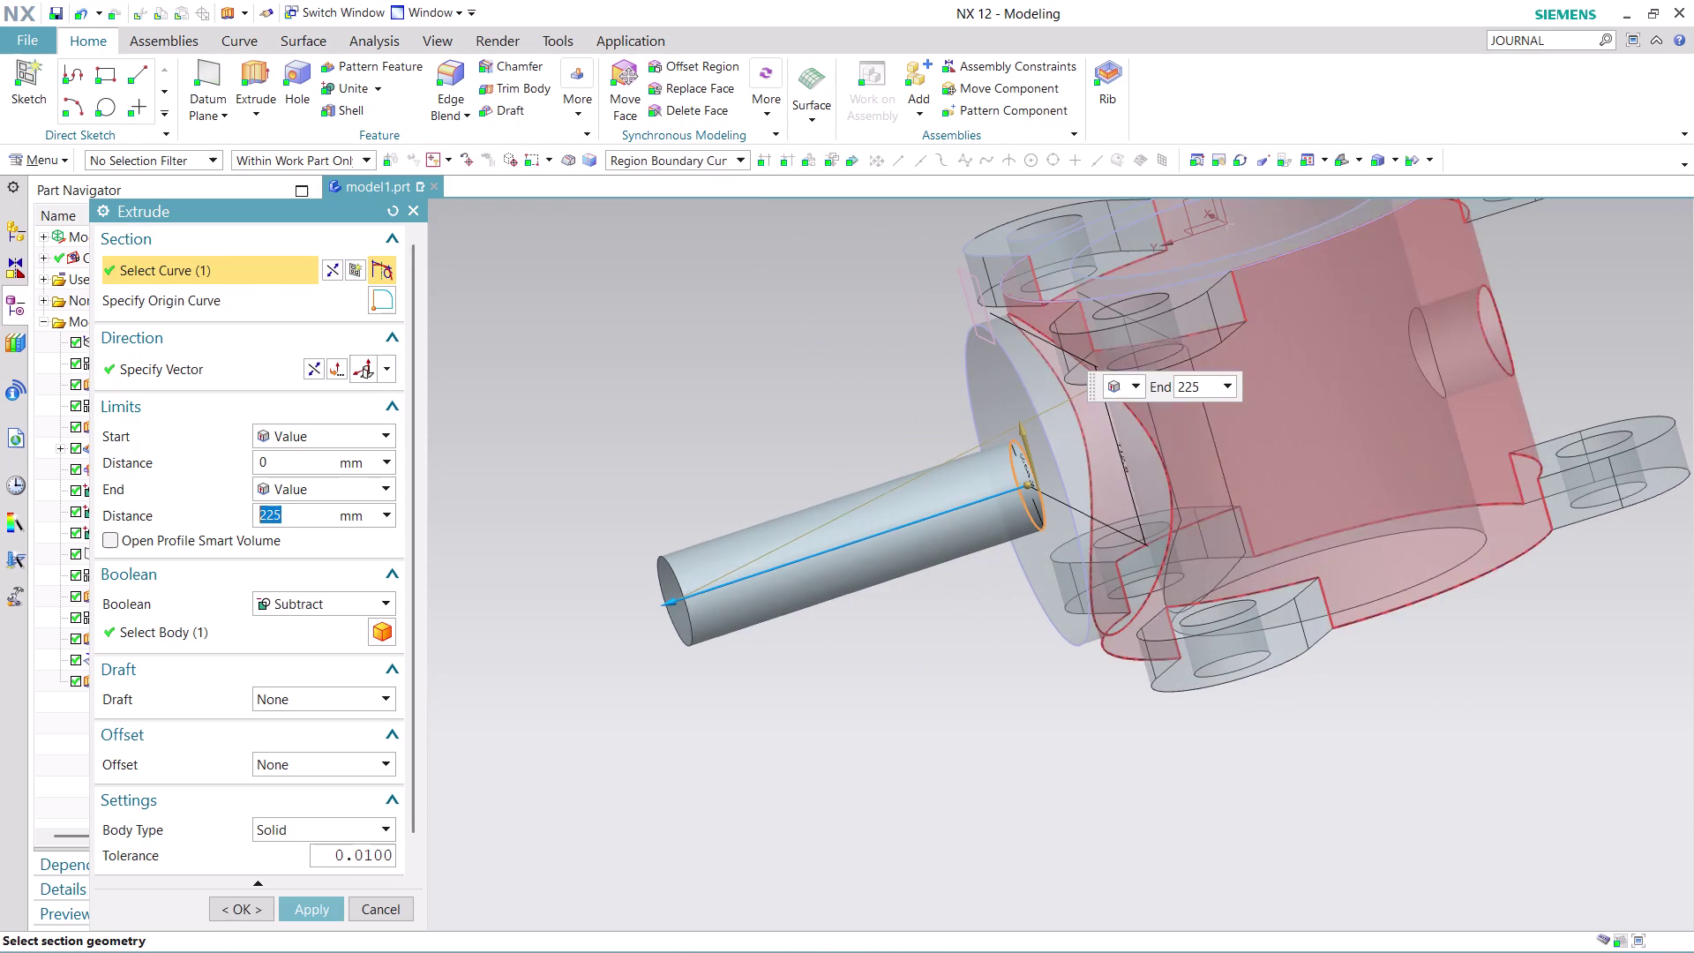
click(316, 361)
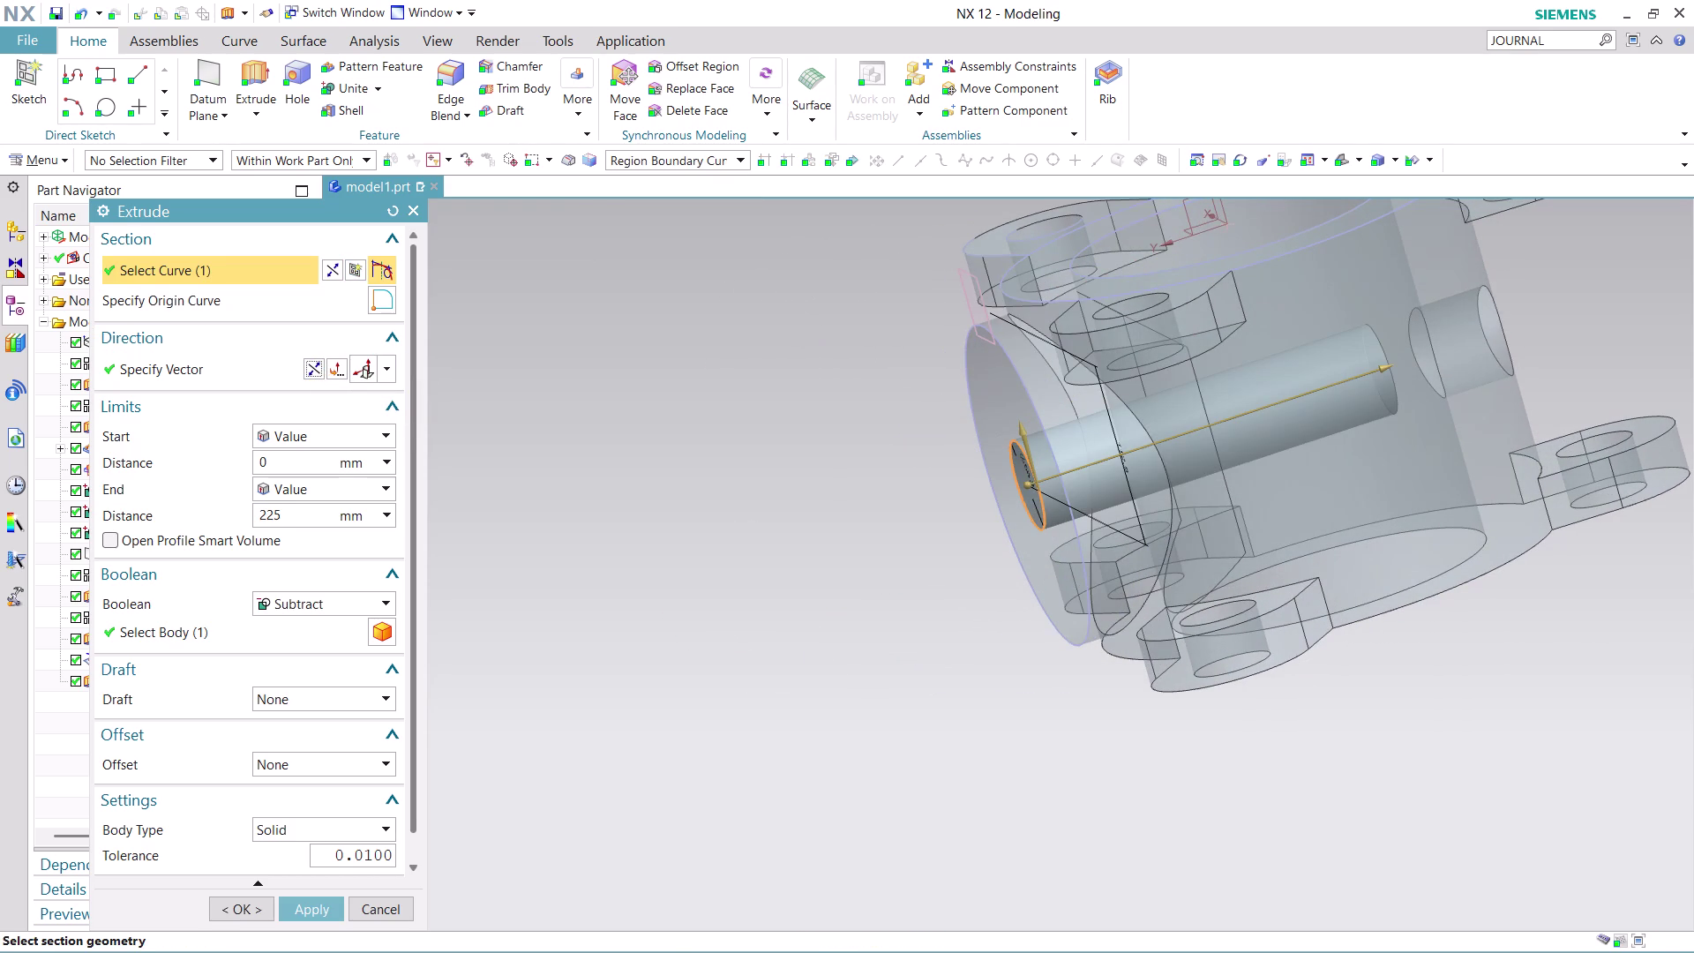
click(378, 486)
click(360, 547)
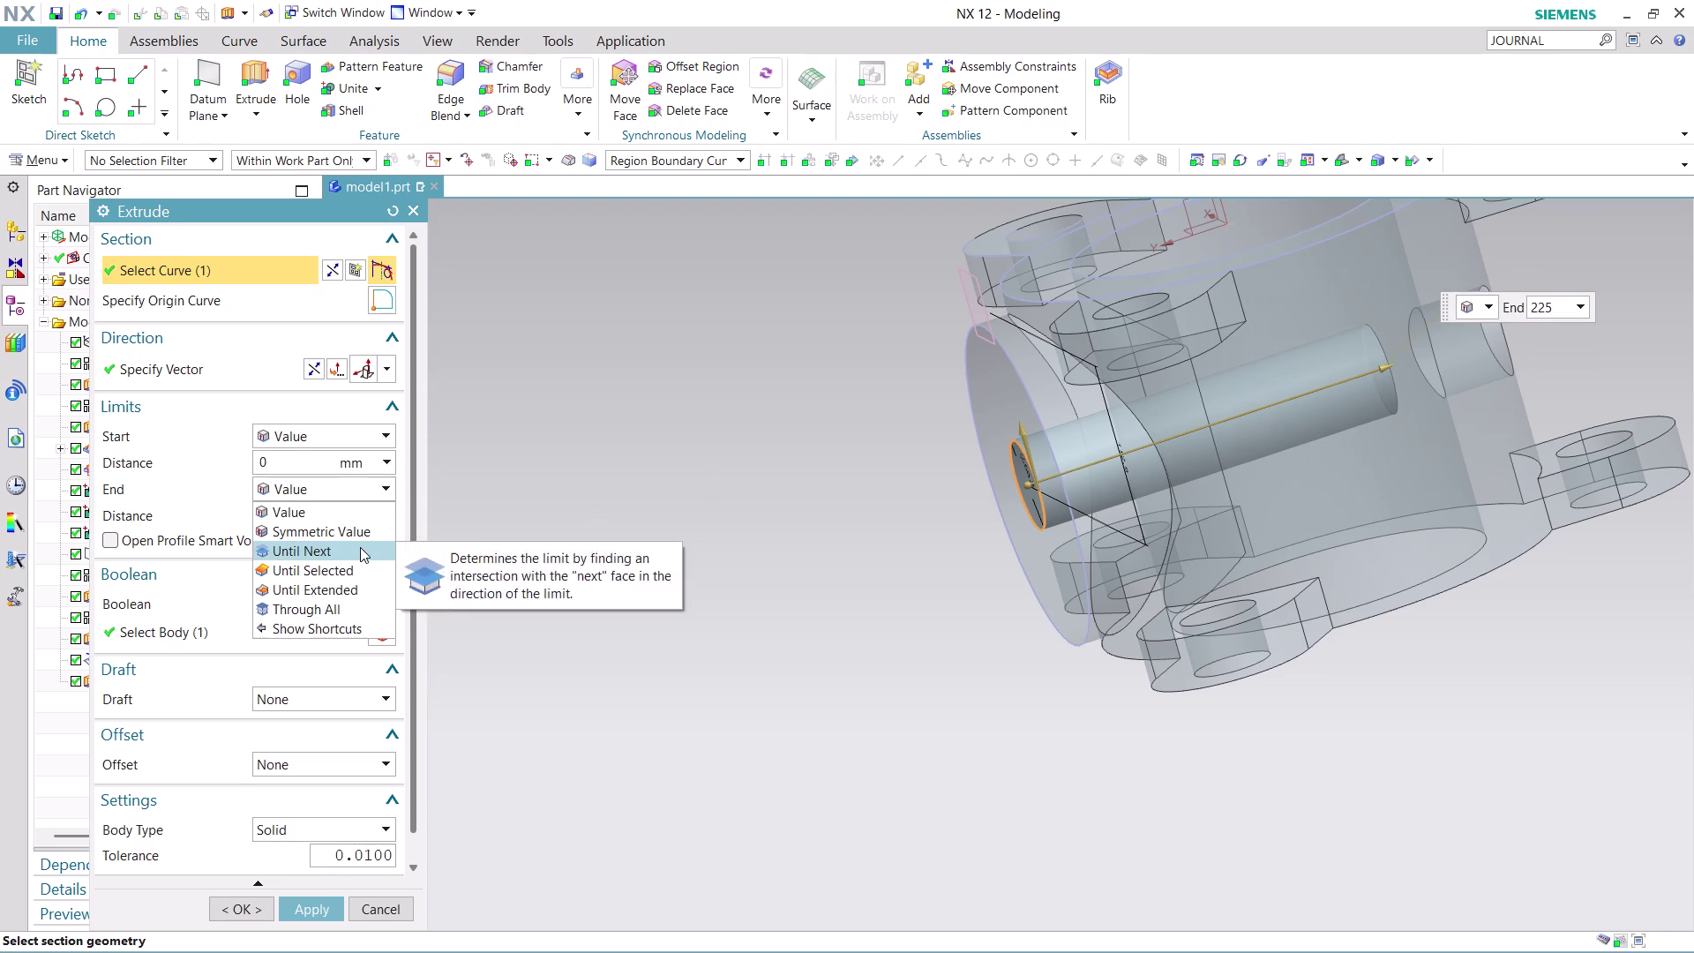
click(311, 909)
Inspect the new boss hole from several angles, then cancel the open dialog.
middle_drag(1355, 718, 1327, 710)
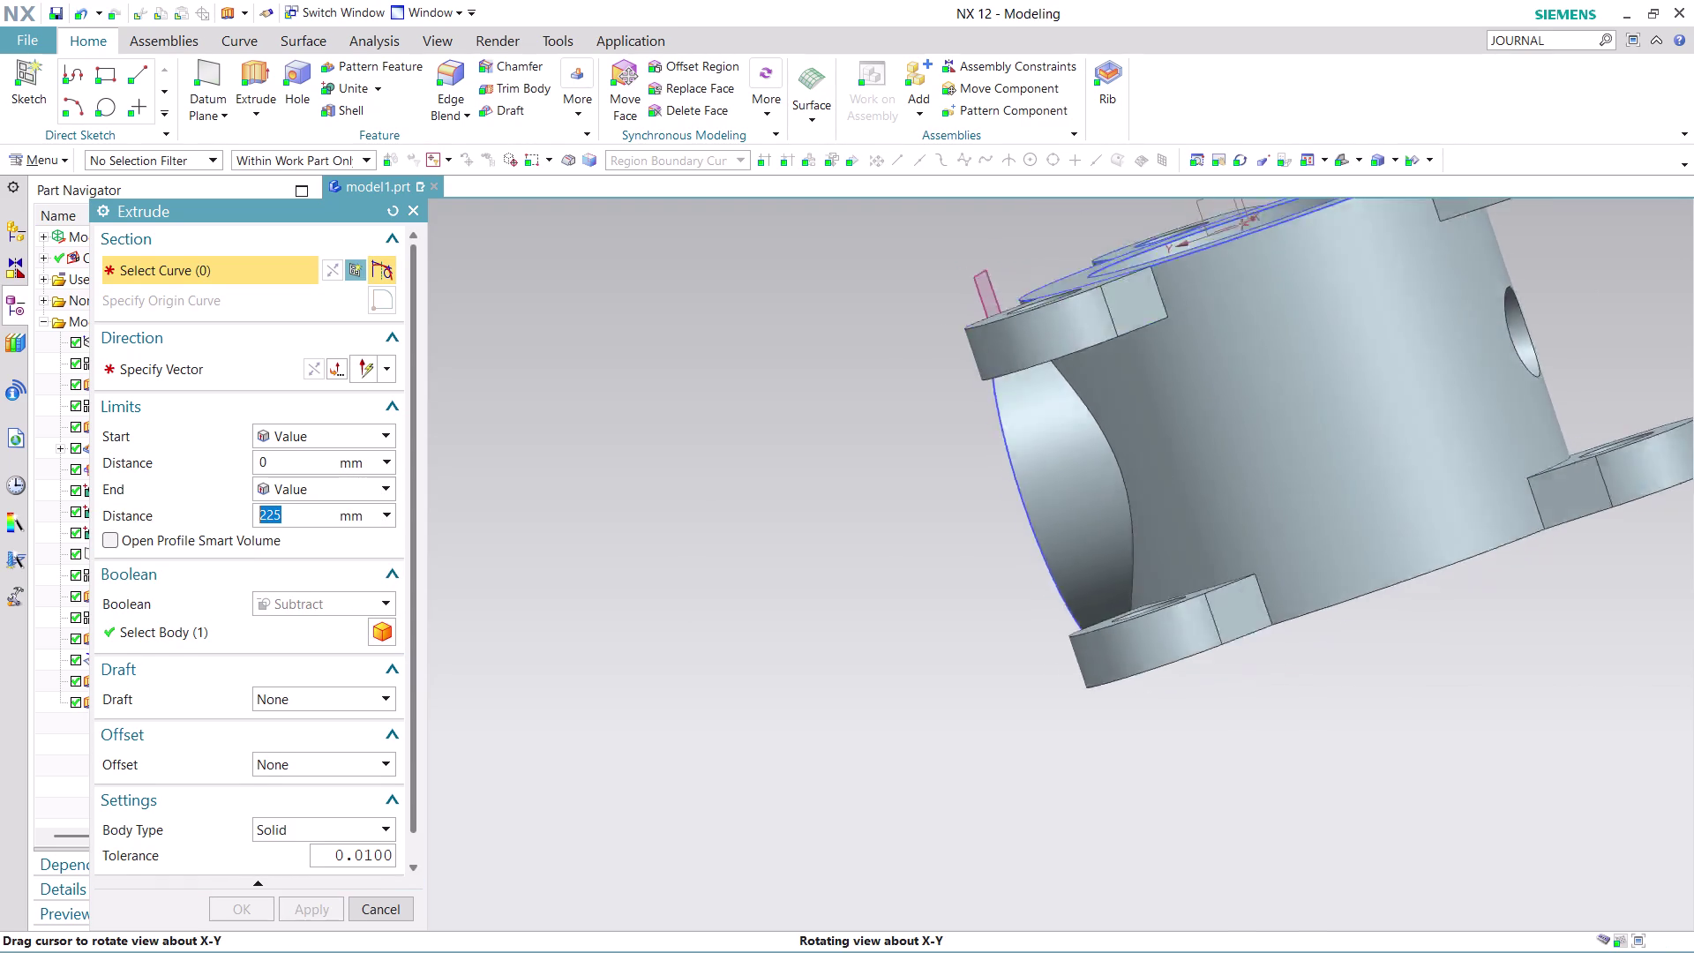
middle_drag(1326, 710, 1451, 710)
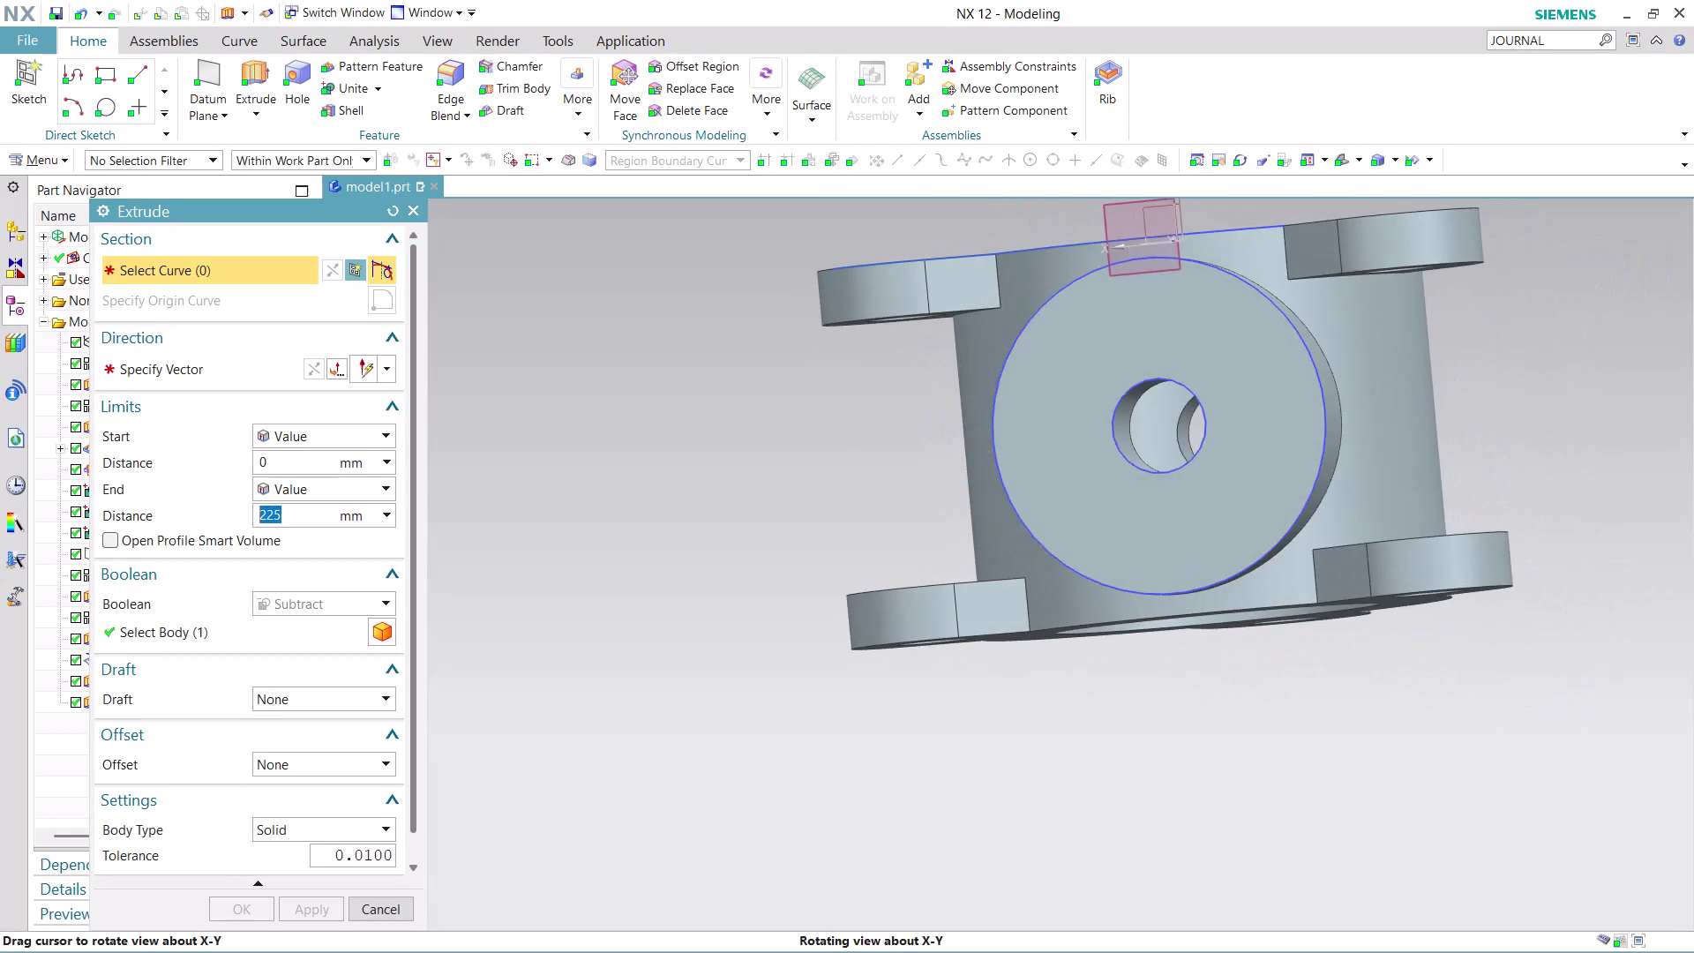
middle_drag(1451, 711, 1460, 713)
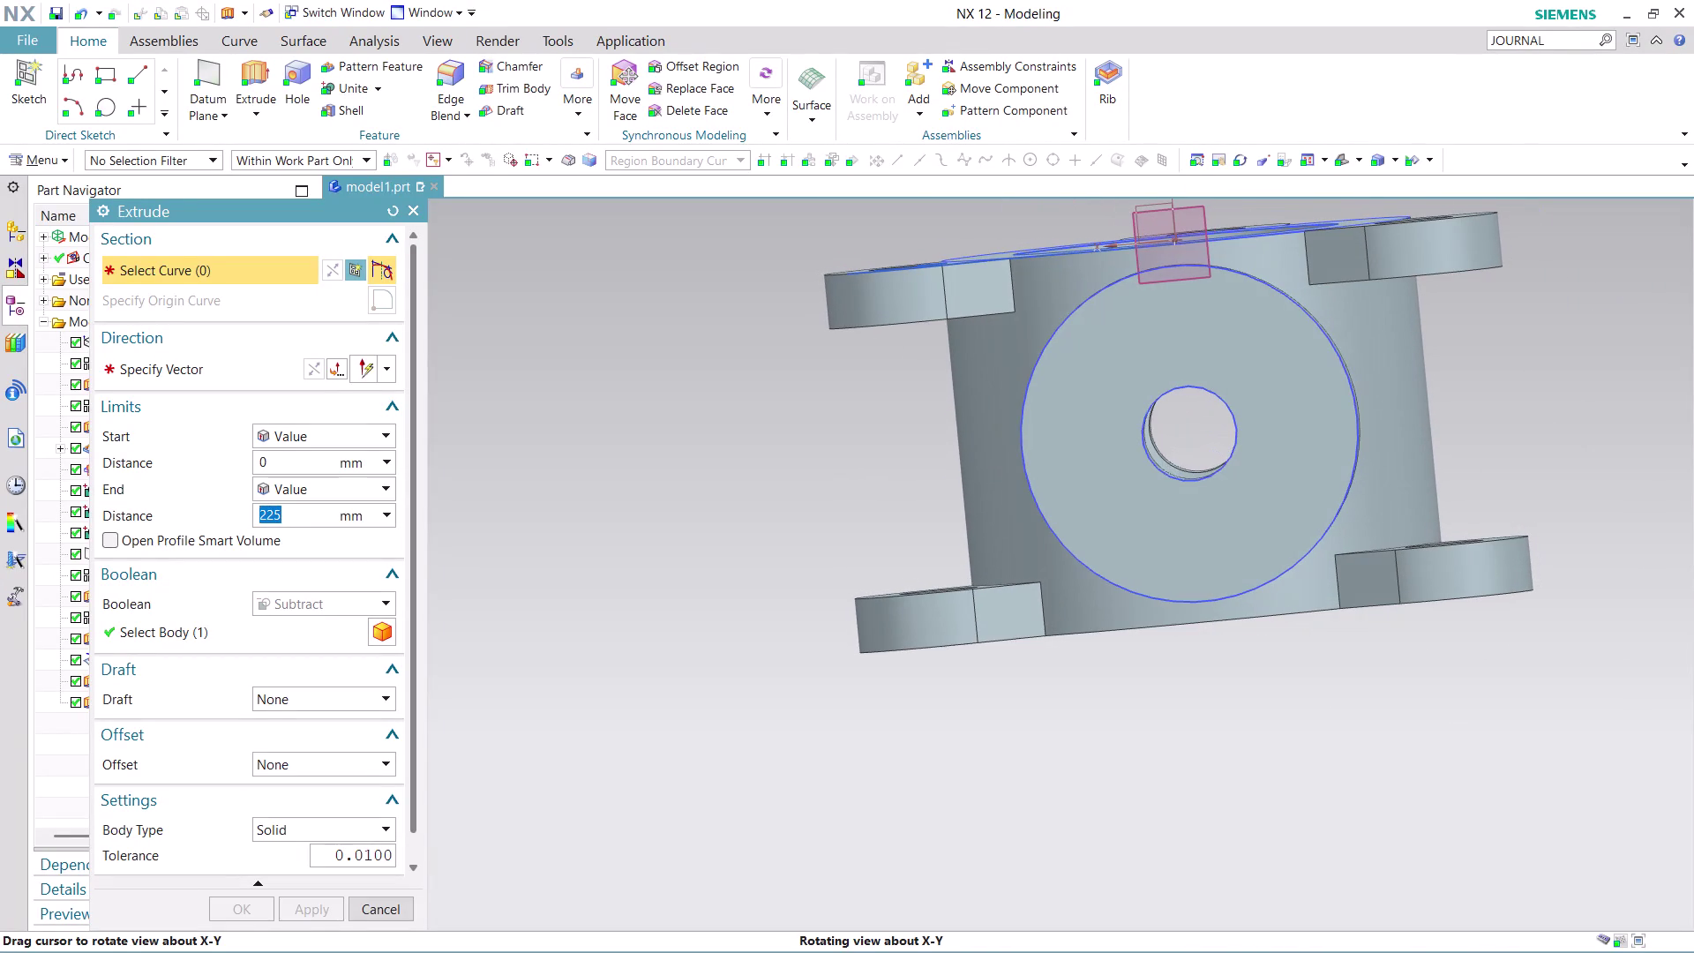
middle_drag(1461, 713, 1458, 710)
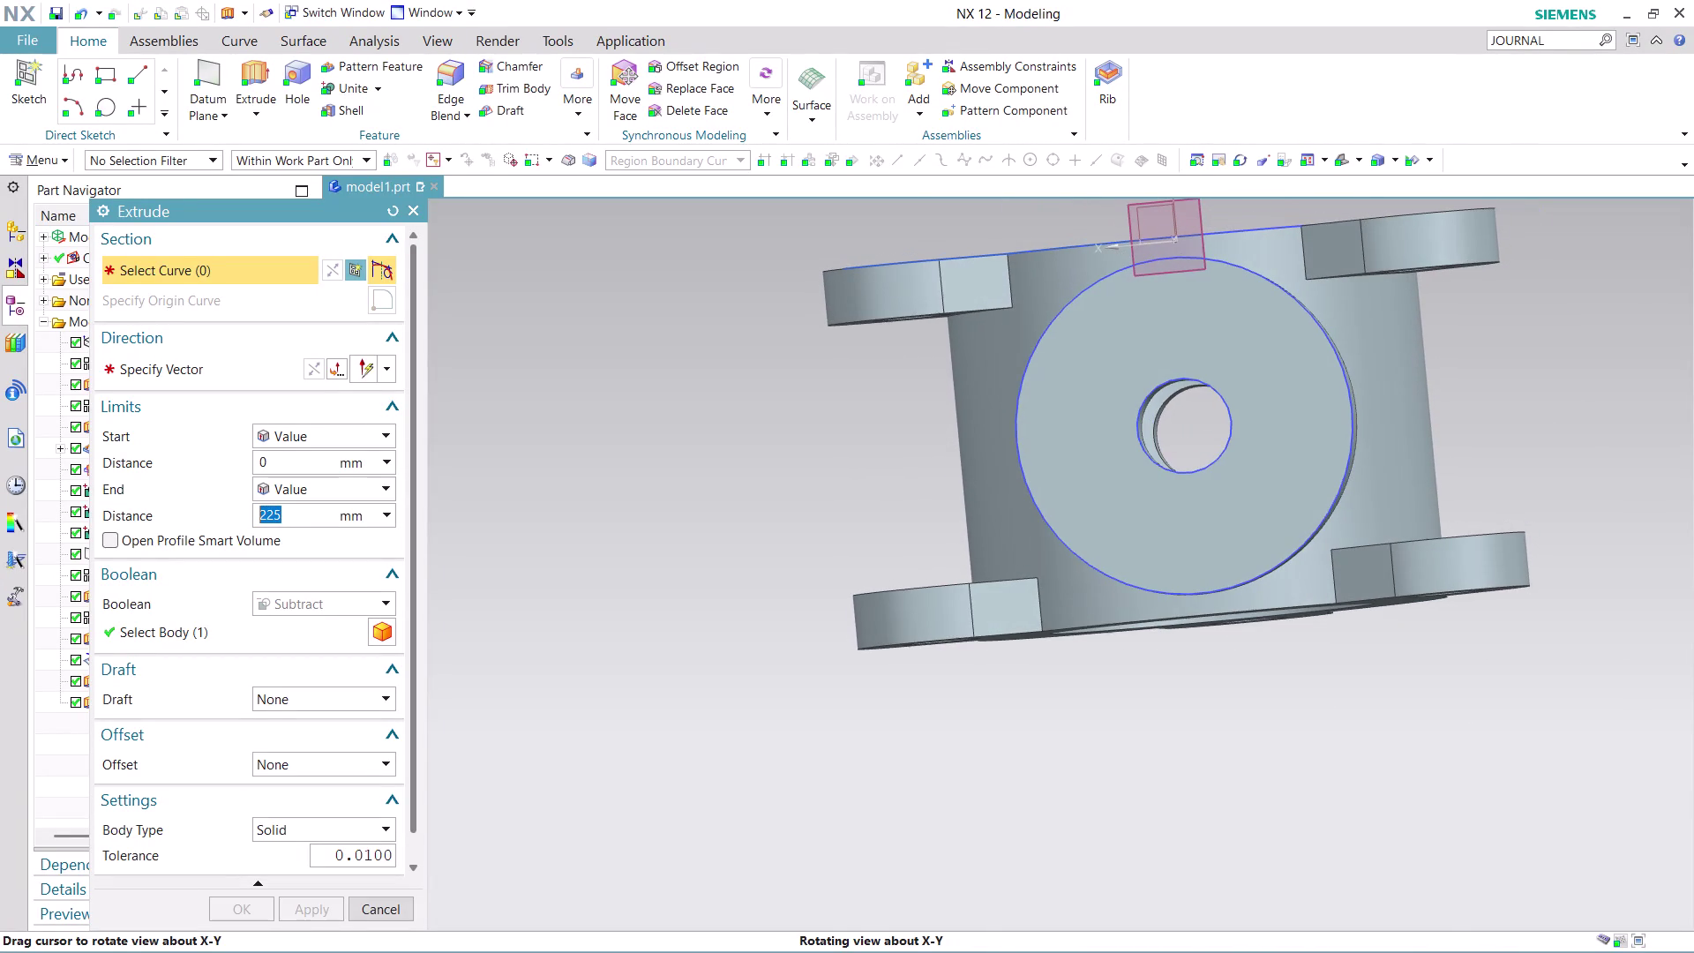
middle_drag(1459, 711, 1464, 714)
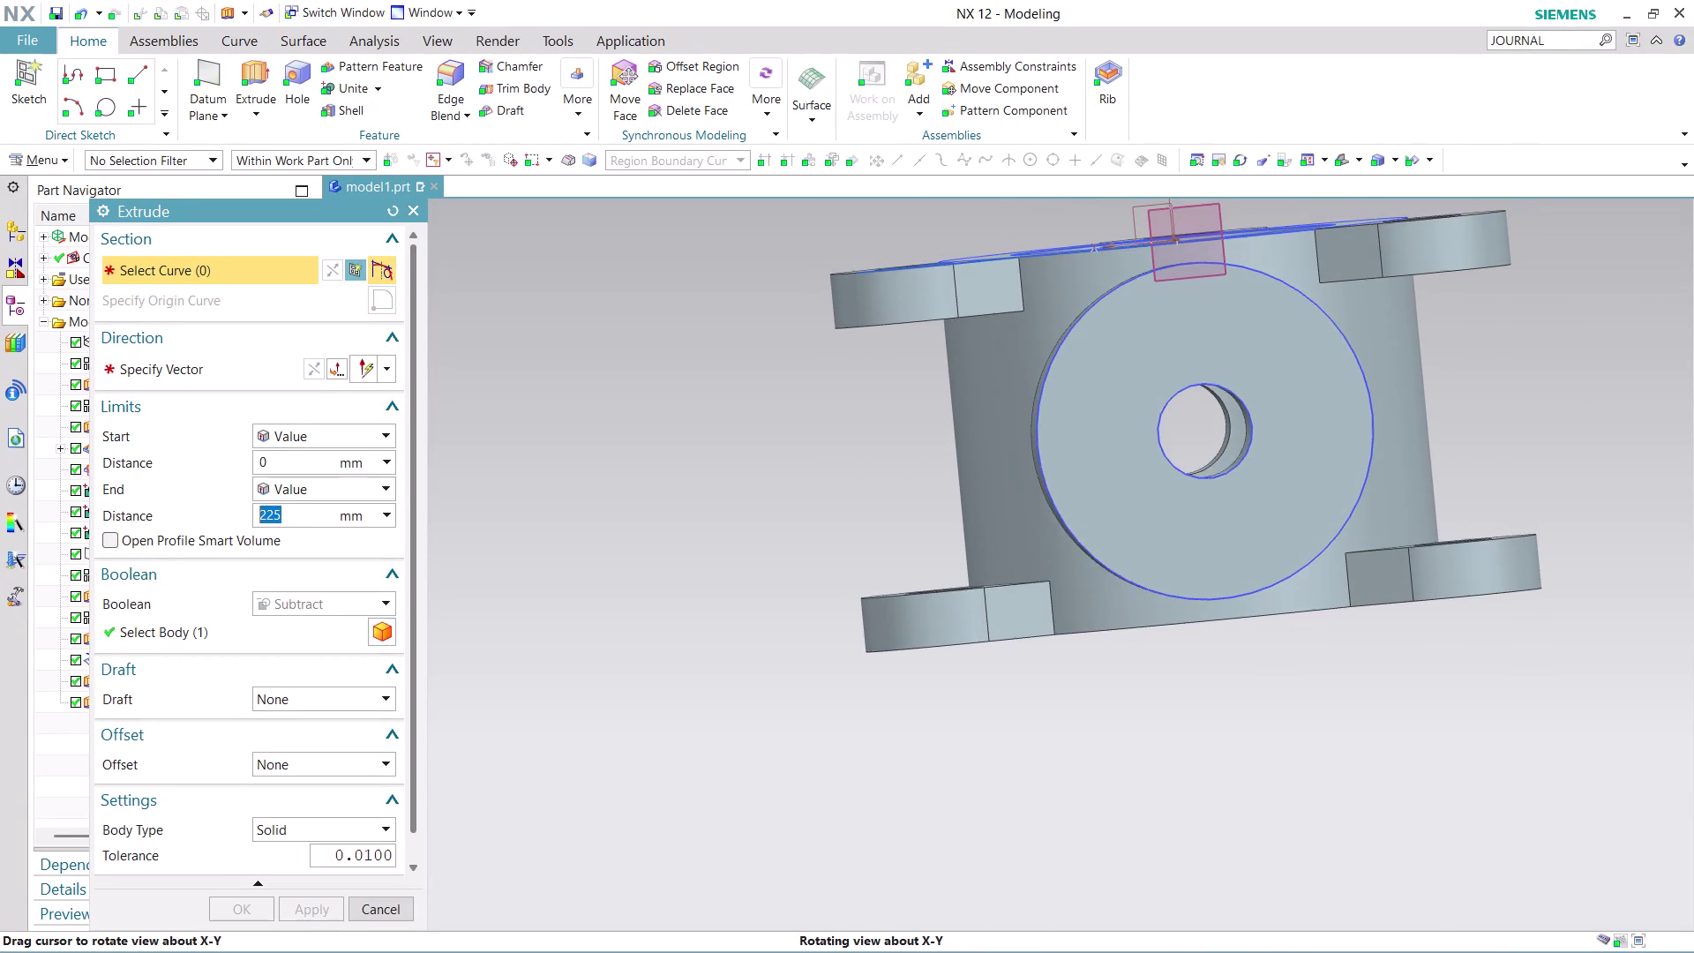
middle_drag(1464, 714, 1461, 709)
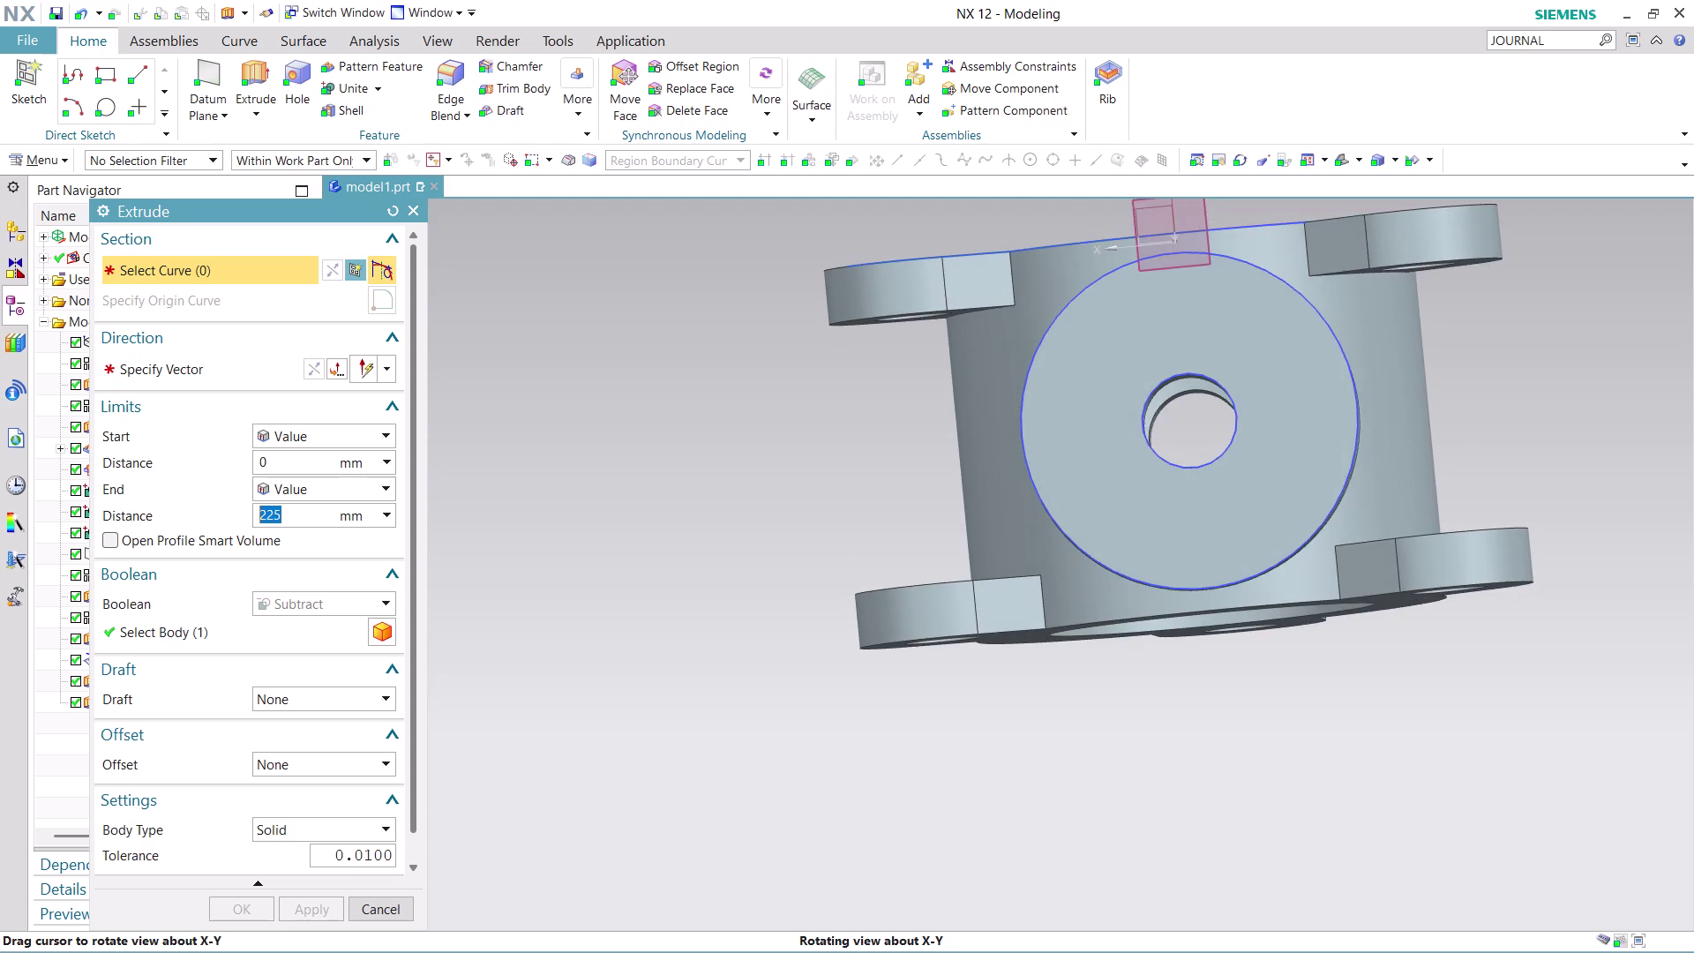
middle_drag(1460, 708, 1462, 707)
middle_drag(1462, 707, 1463, 709)
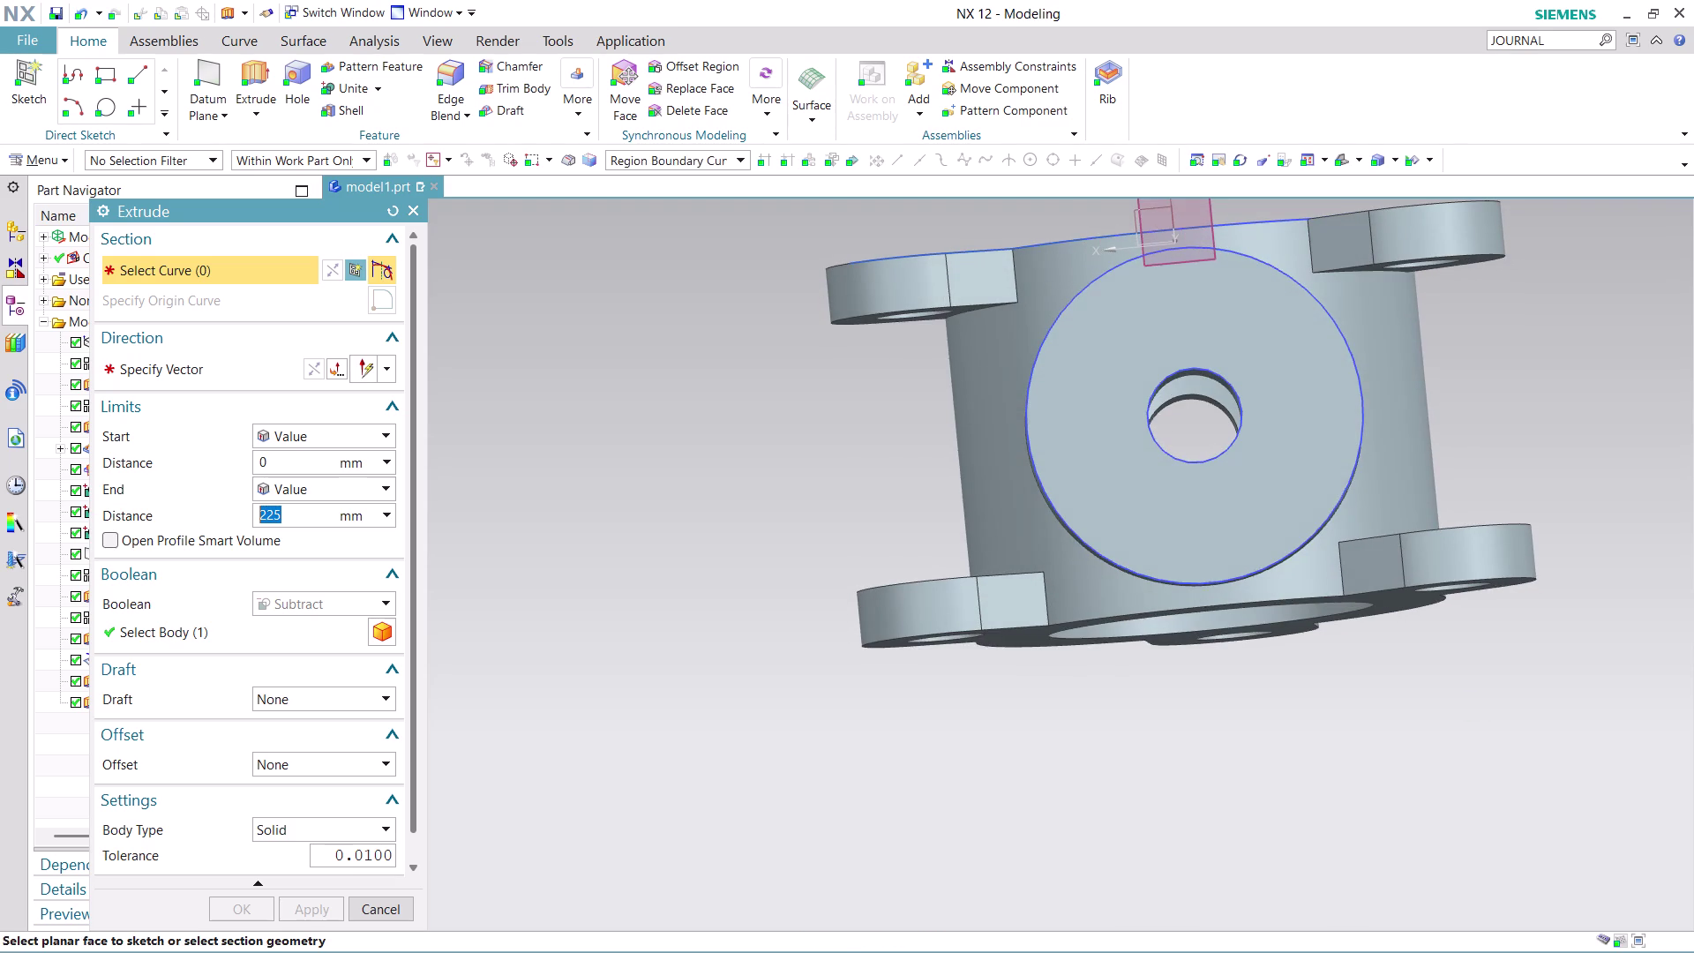
middle_drag(1464, 709, 1464, 723)
middle_click(1457, 708)
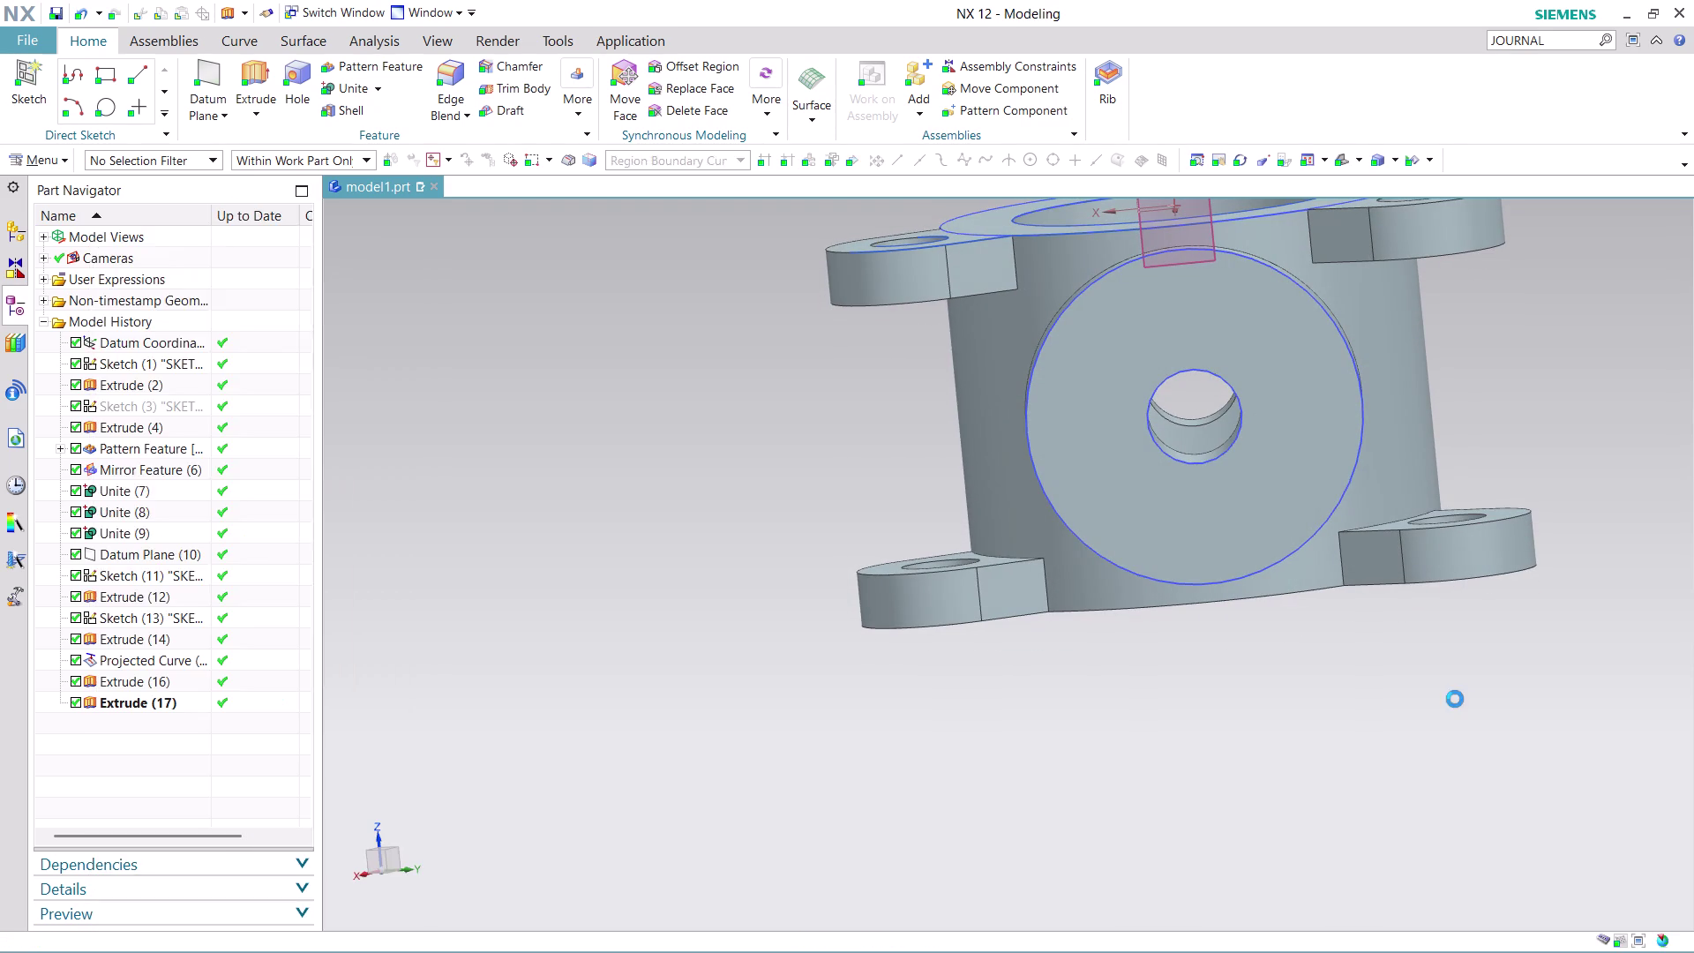
middle_click(1455, 699)
click(373, 598)
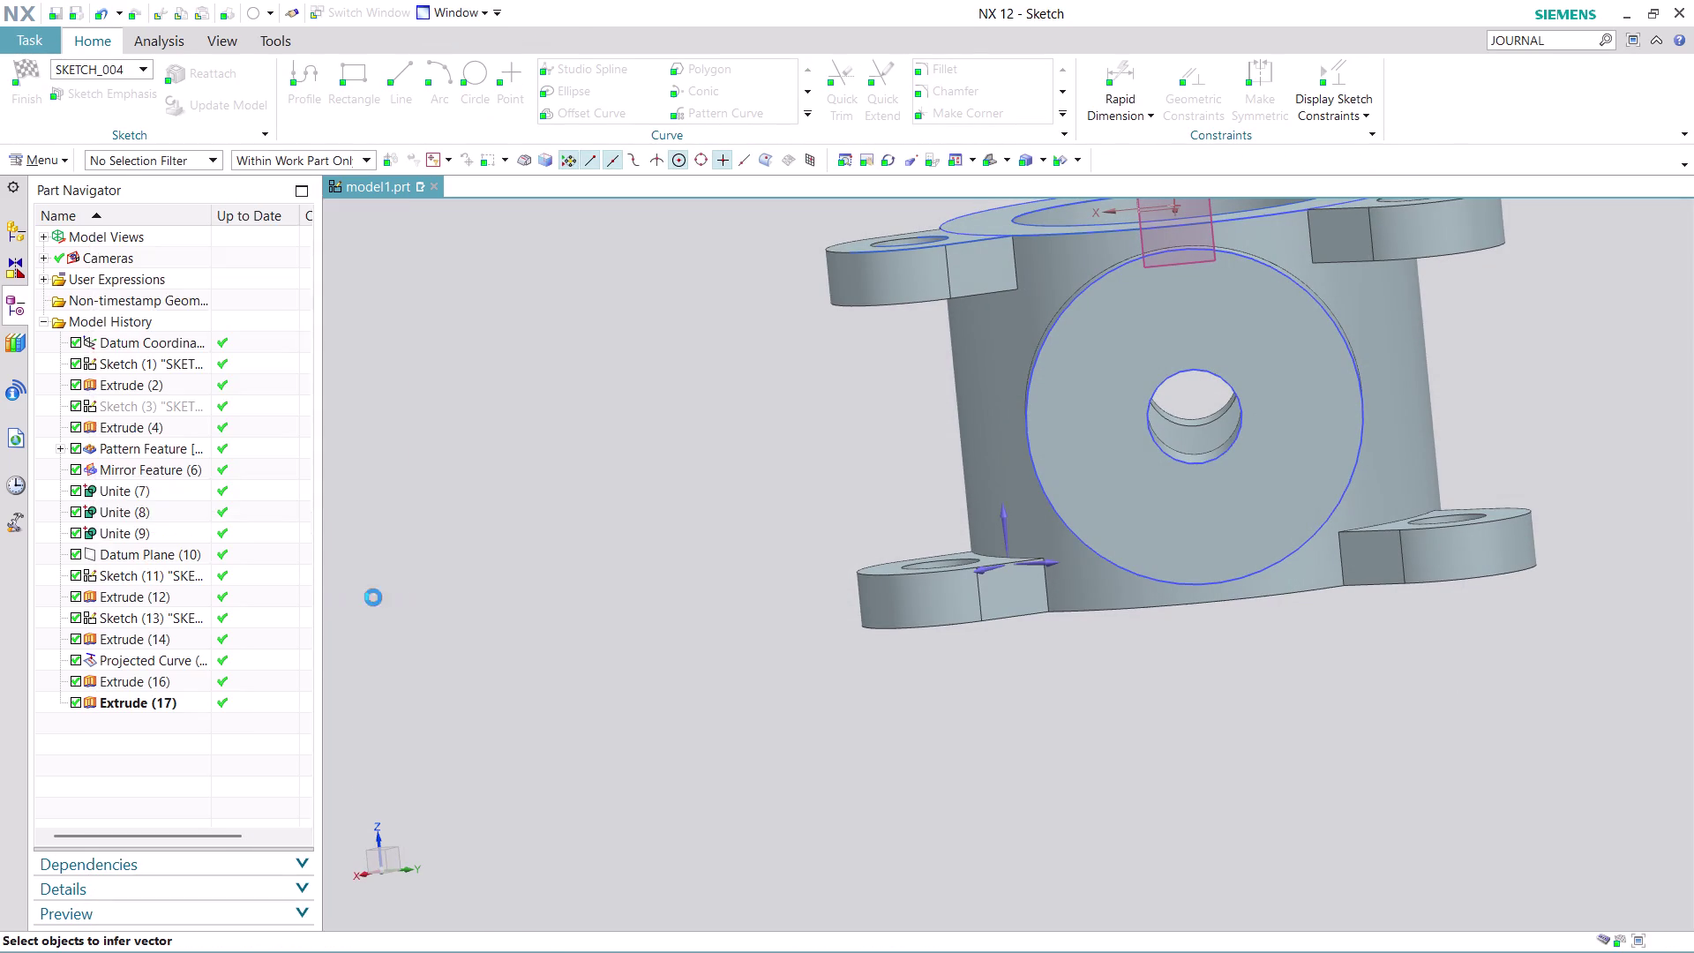
click(391, 915)
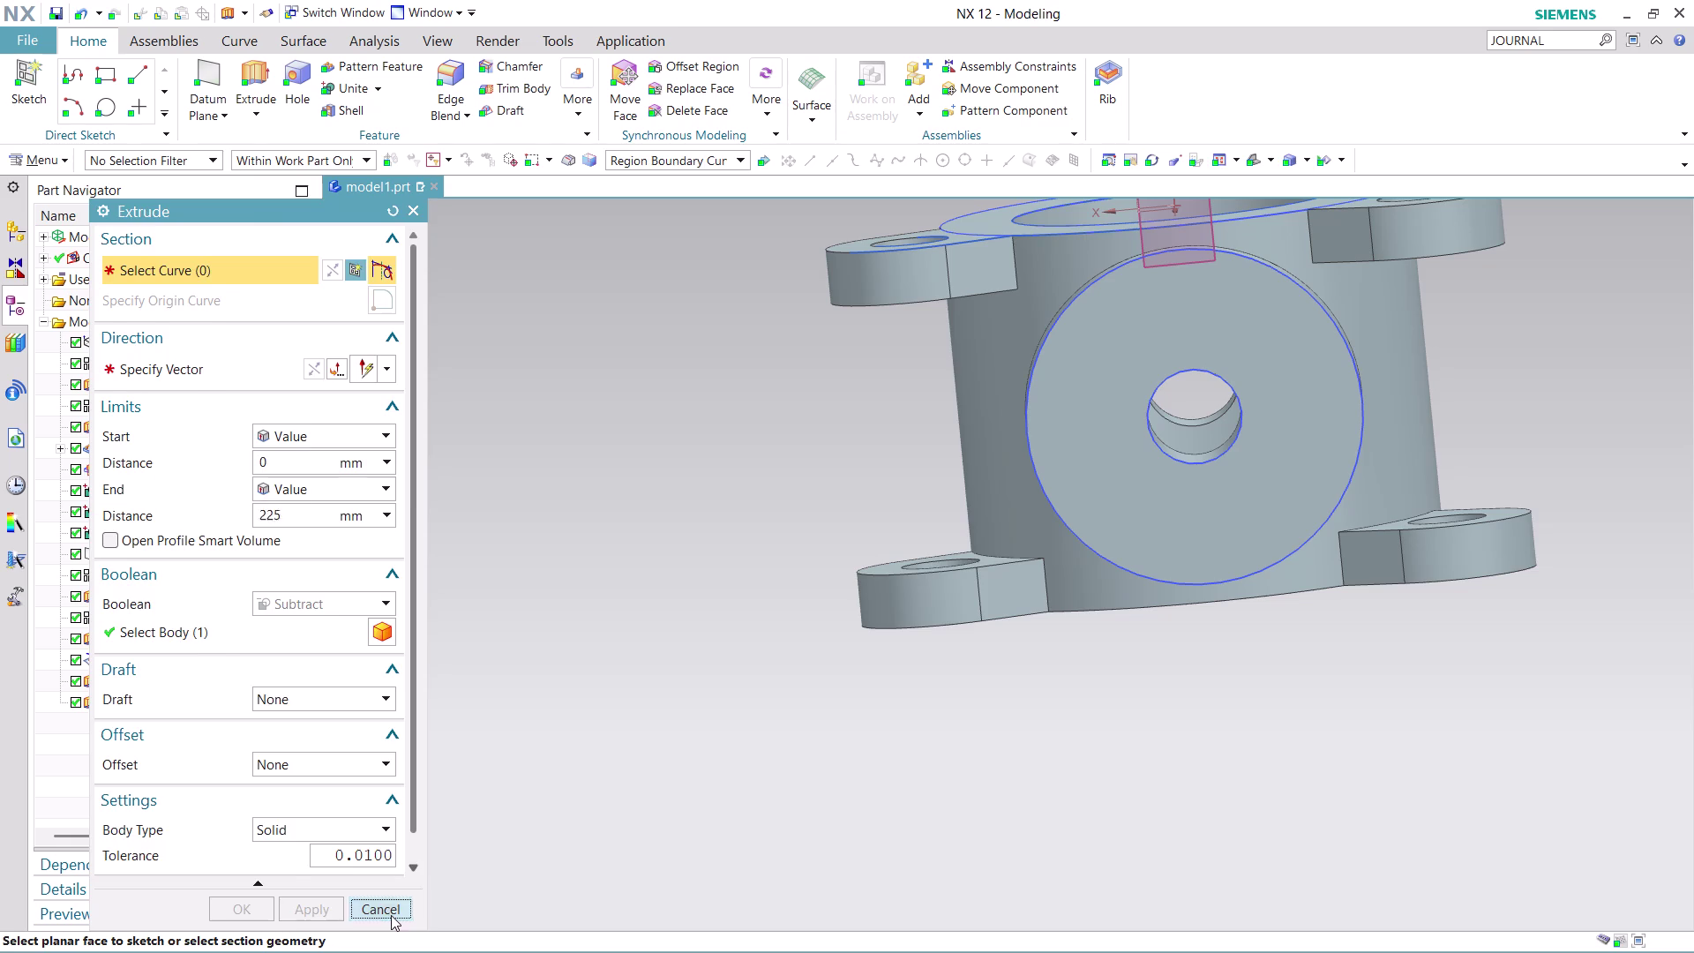
scroll(down, 3)
scroll(up, 3)
middle_drag(1230, 484, 1197, 493)
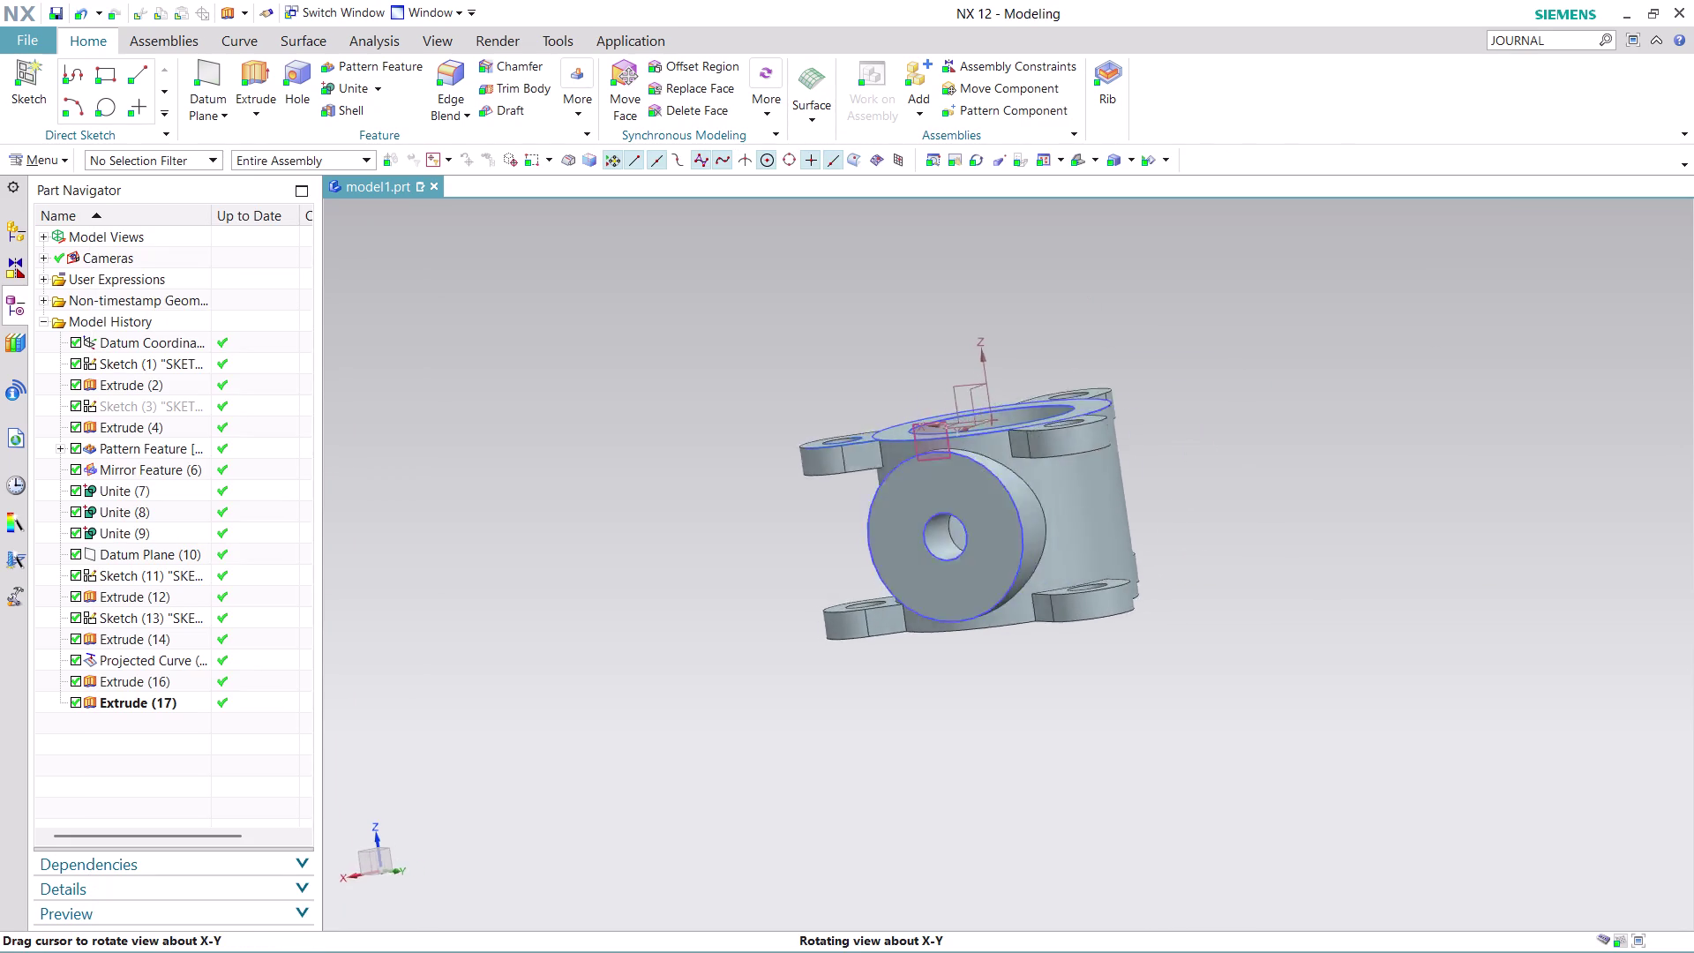
middle_drag(1197, 493, 1159, 597)
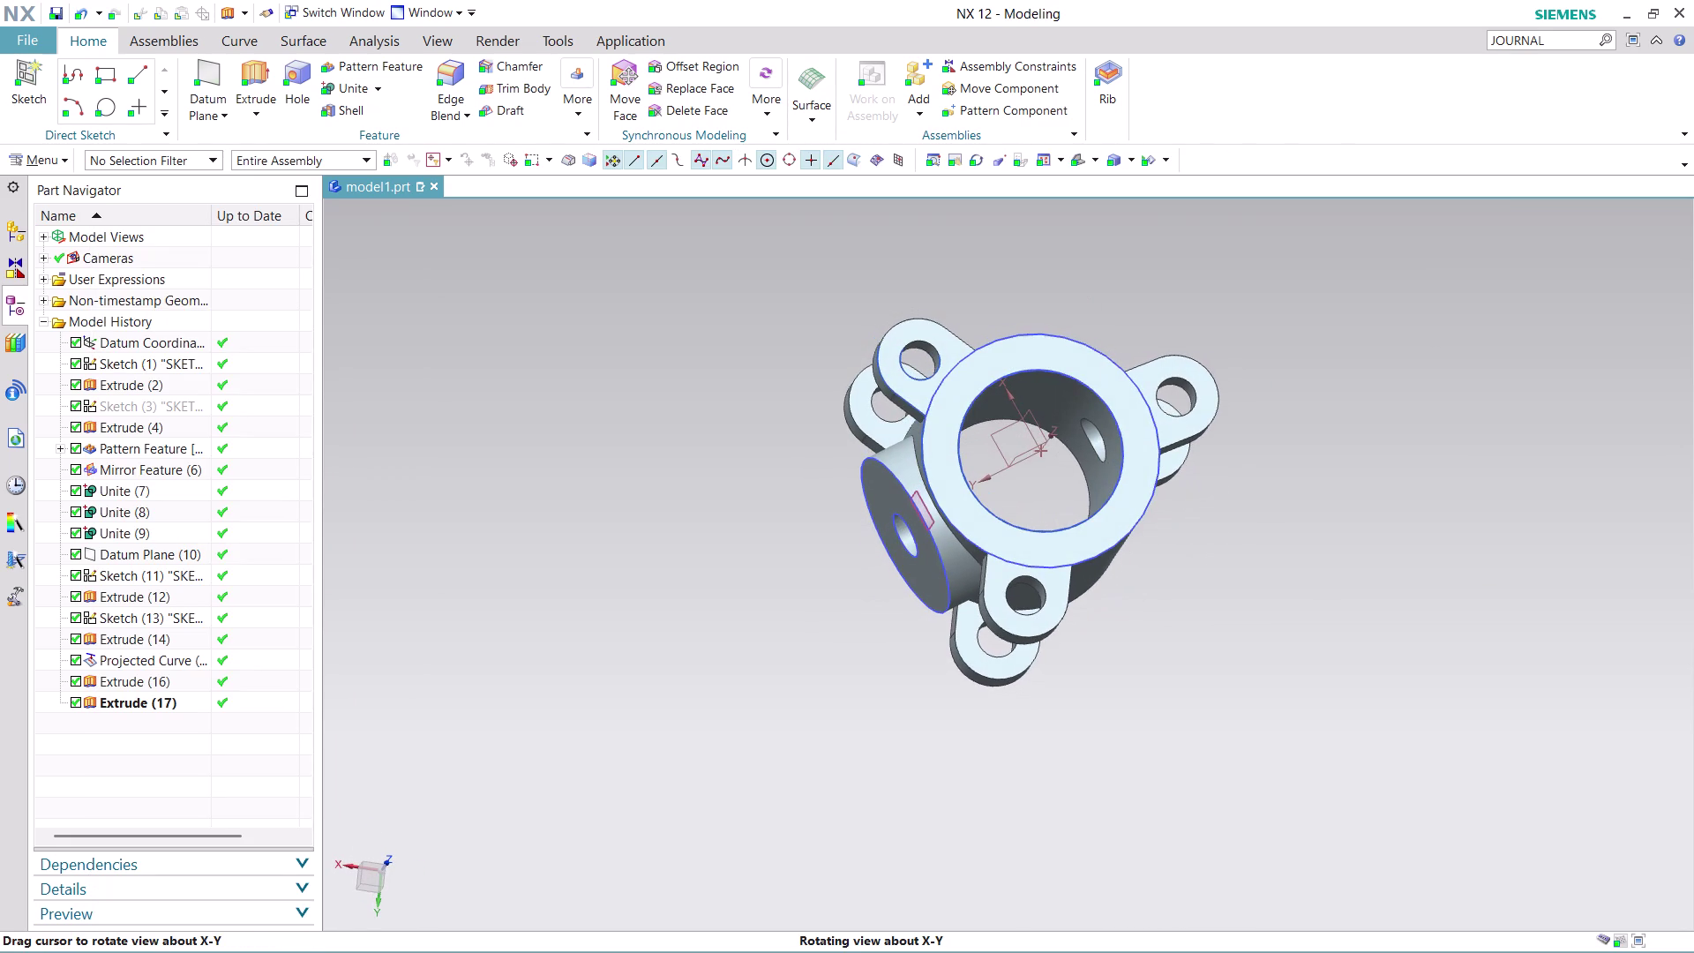
scroll(up, 3)
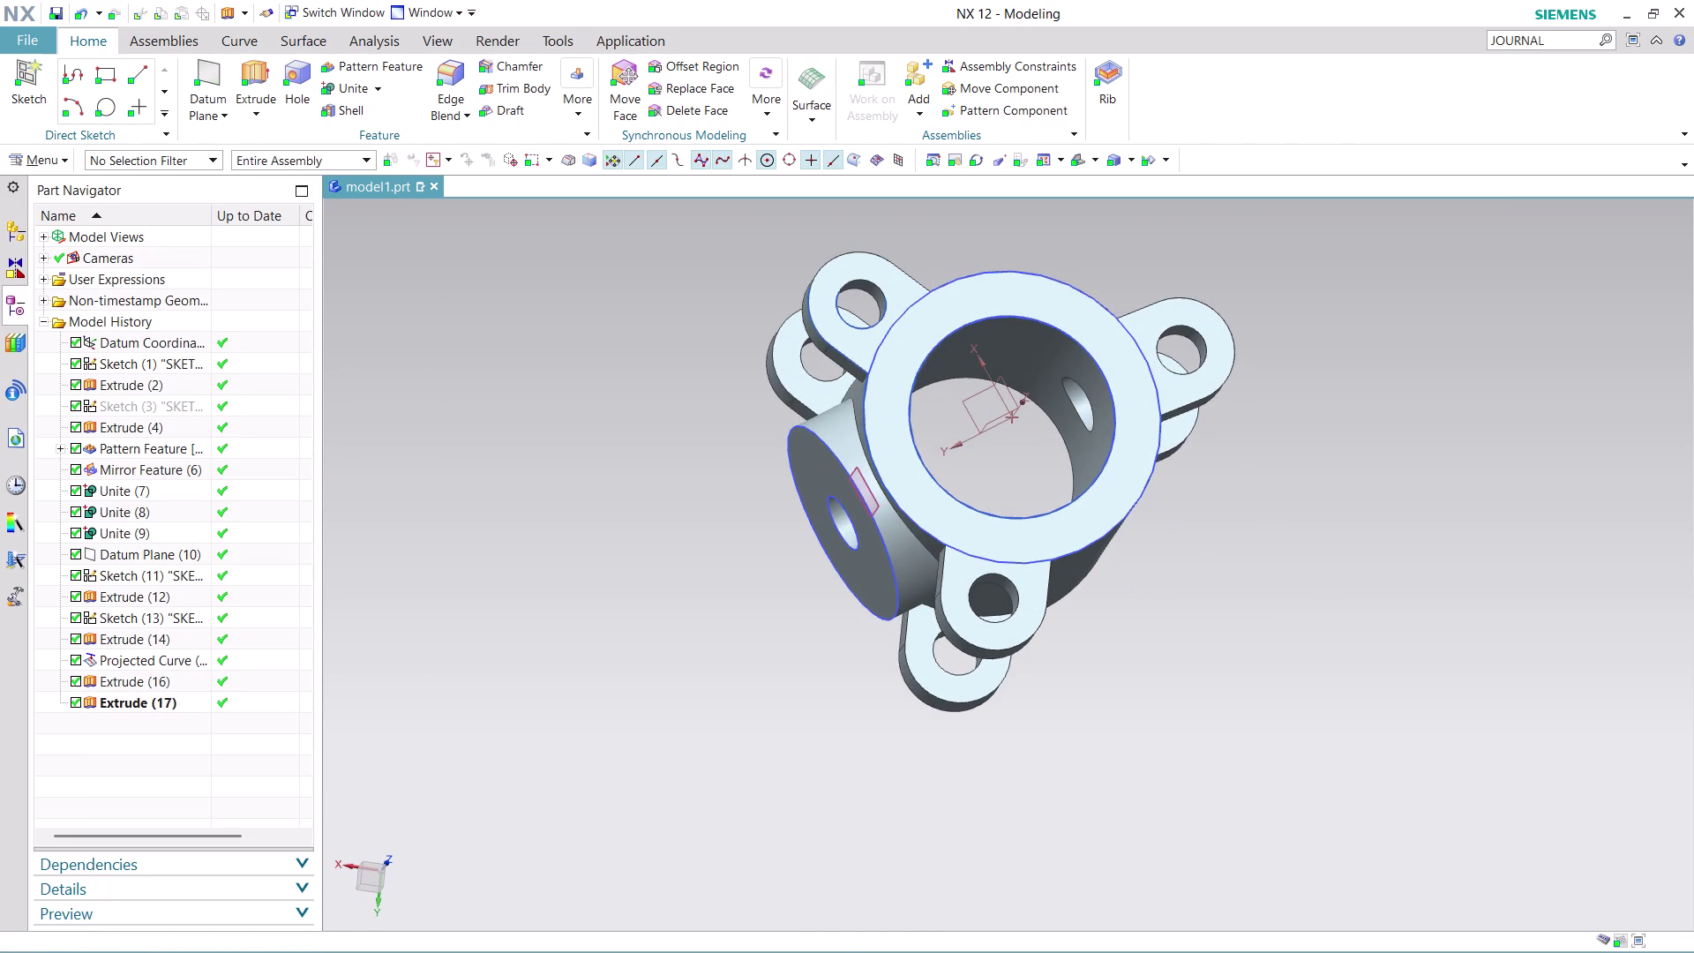
middle_drag(1266, 350, 1272, 382)
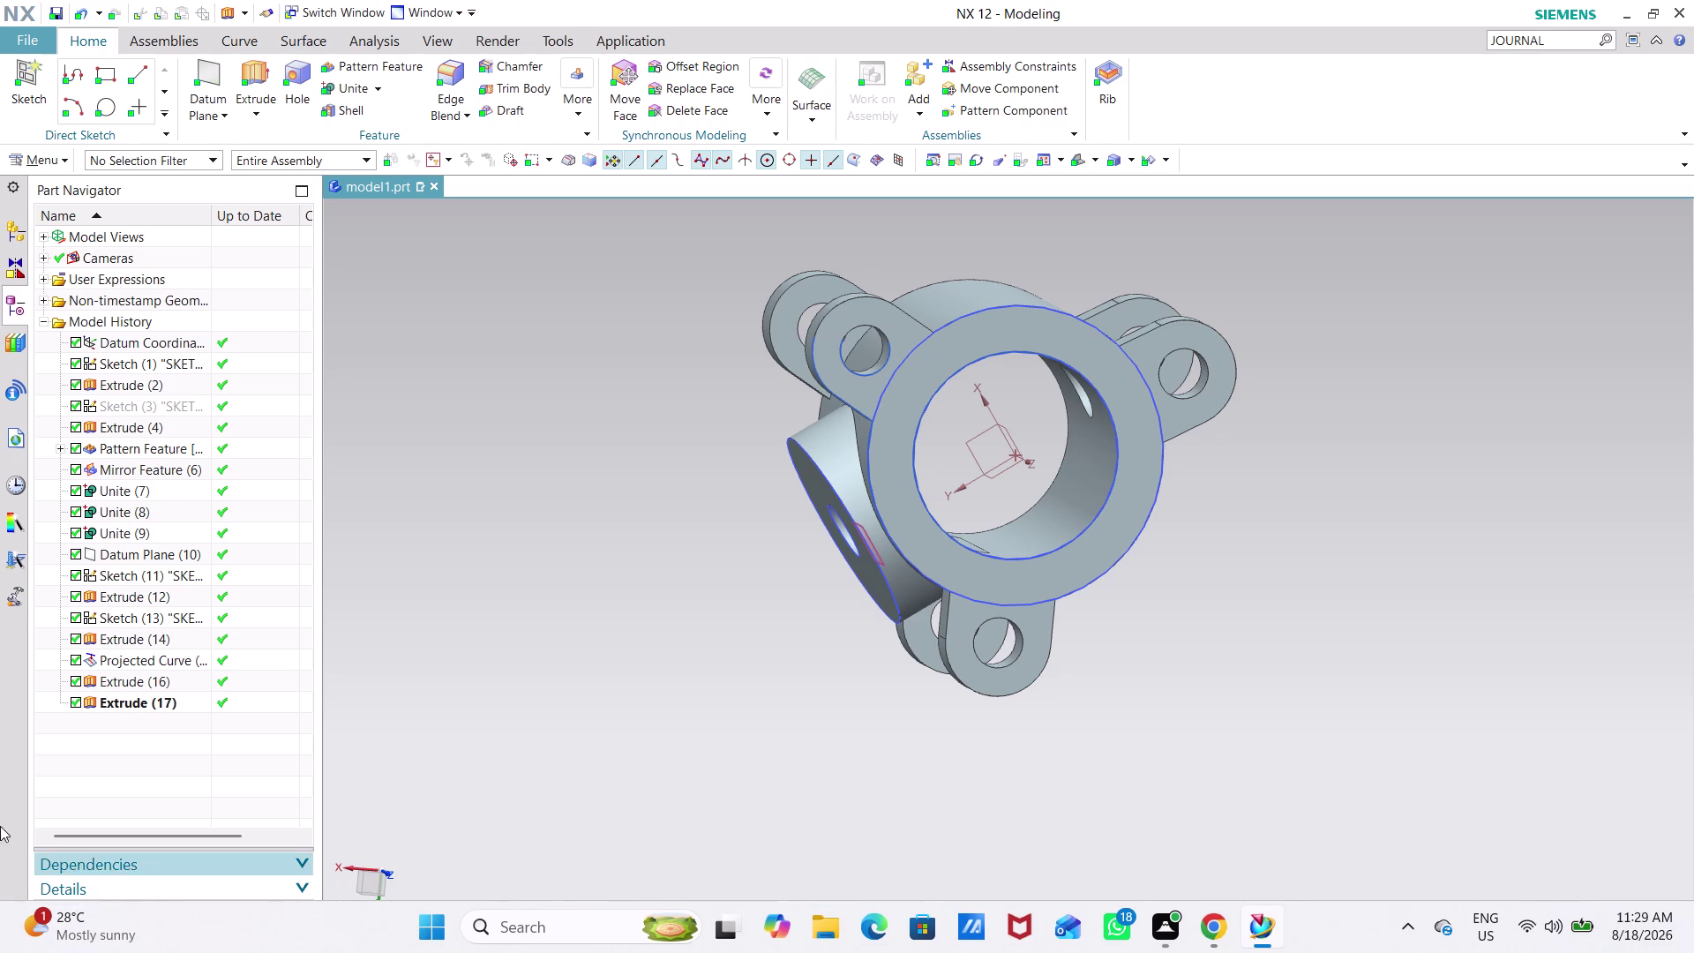
scroll(down, 3)
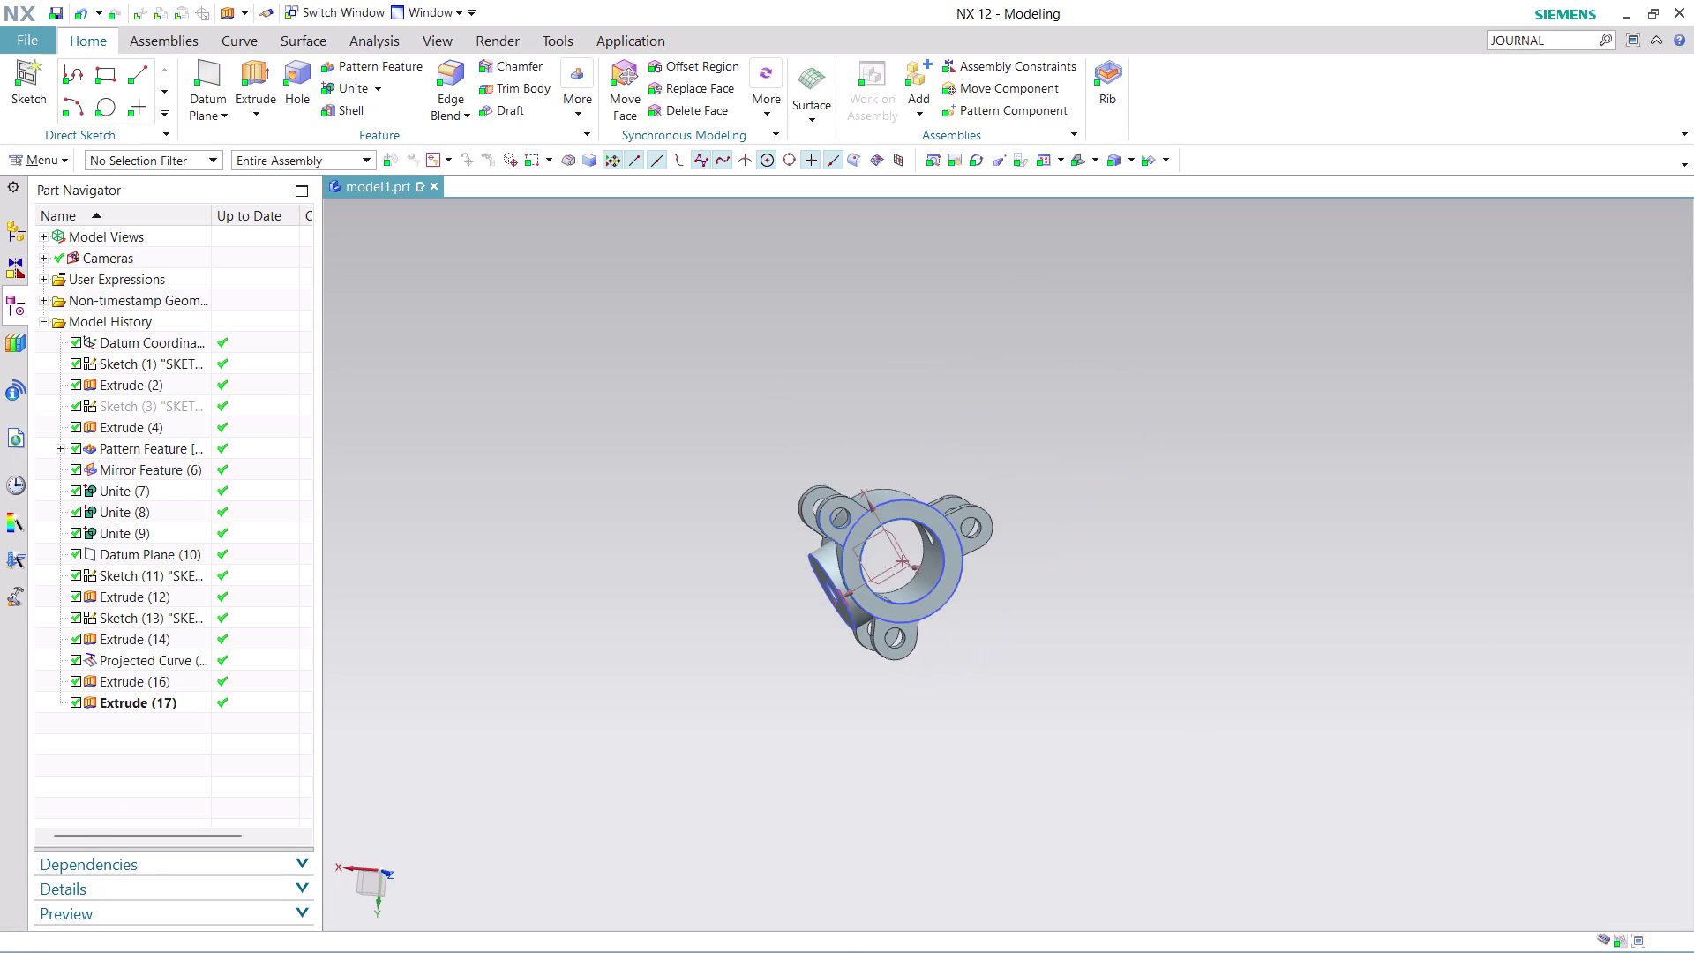
middle_drag(1055, 674, 992, 532)
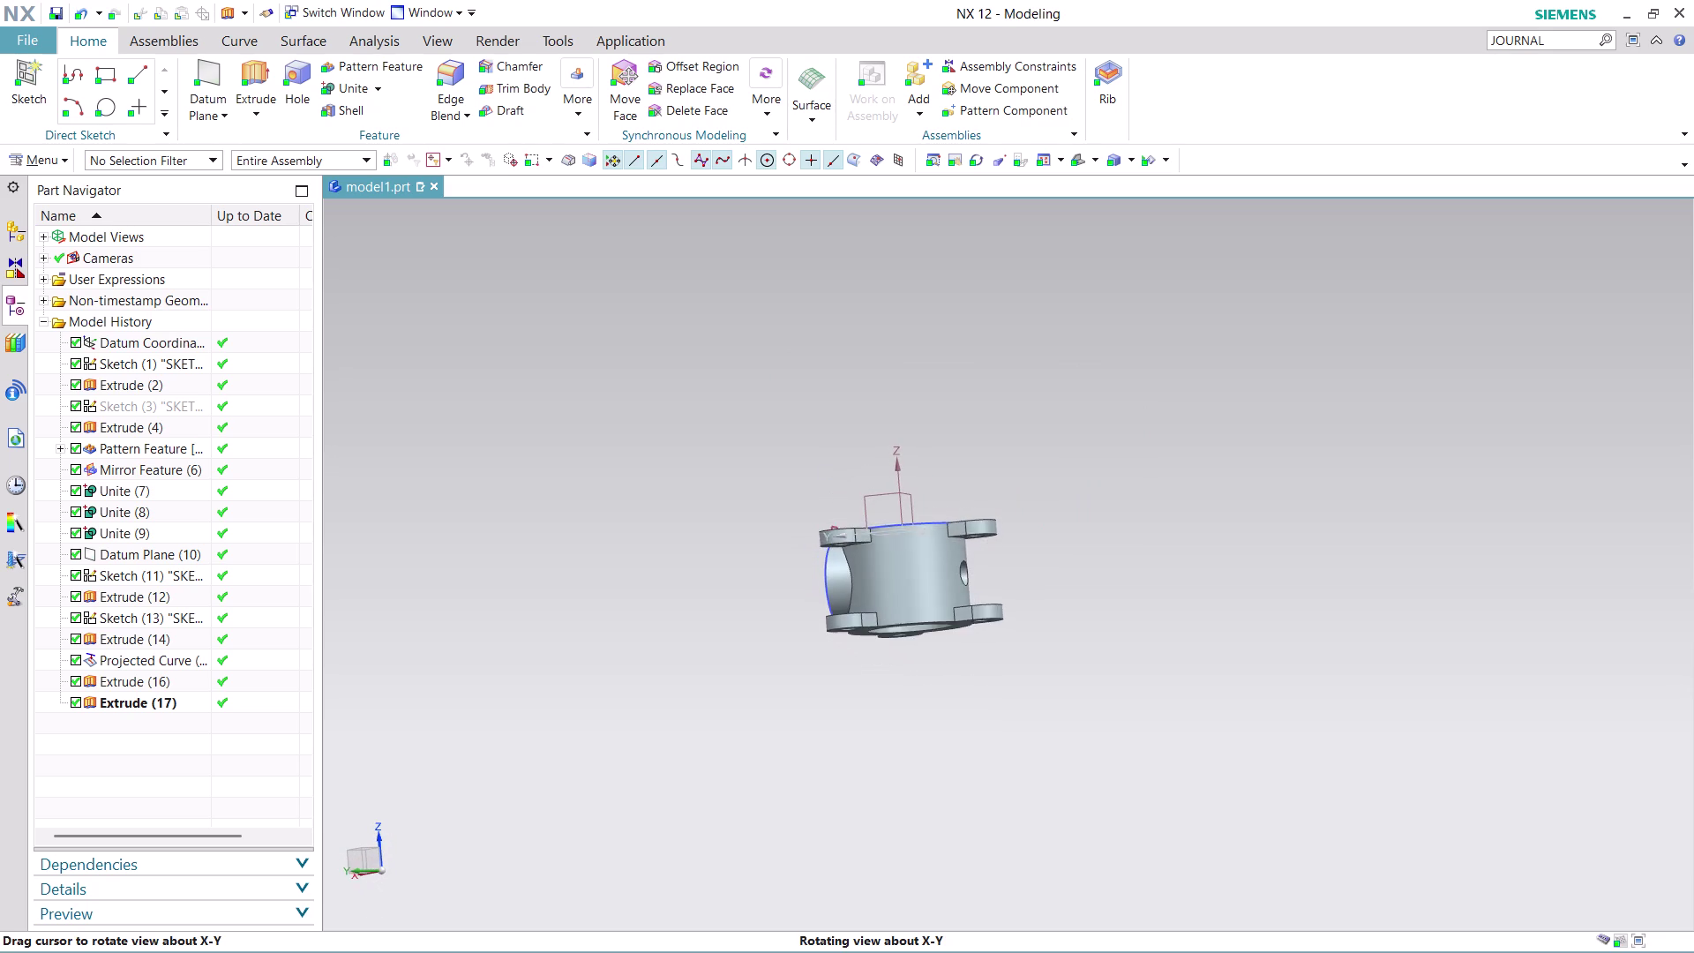
middle_drag(992, 532, 998, 541)
scroll(up, 3)
scroll(up, 3)
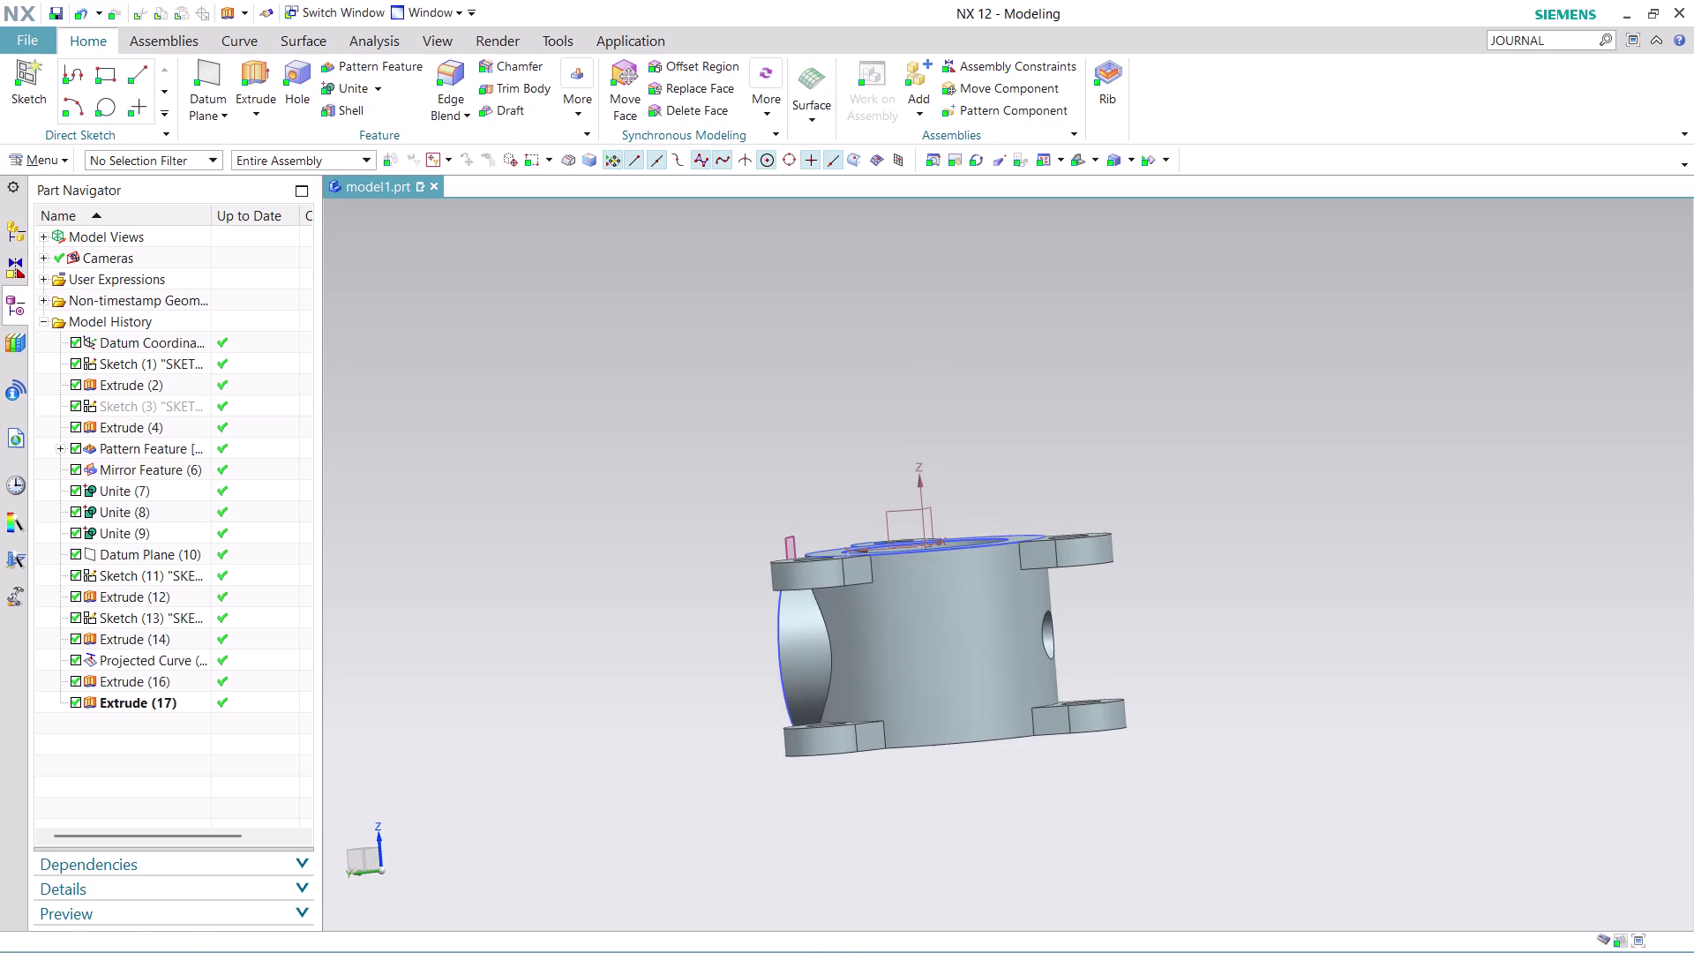
scroll(up, 3)
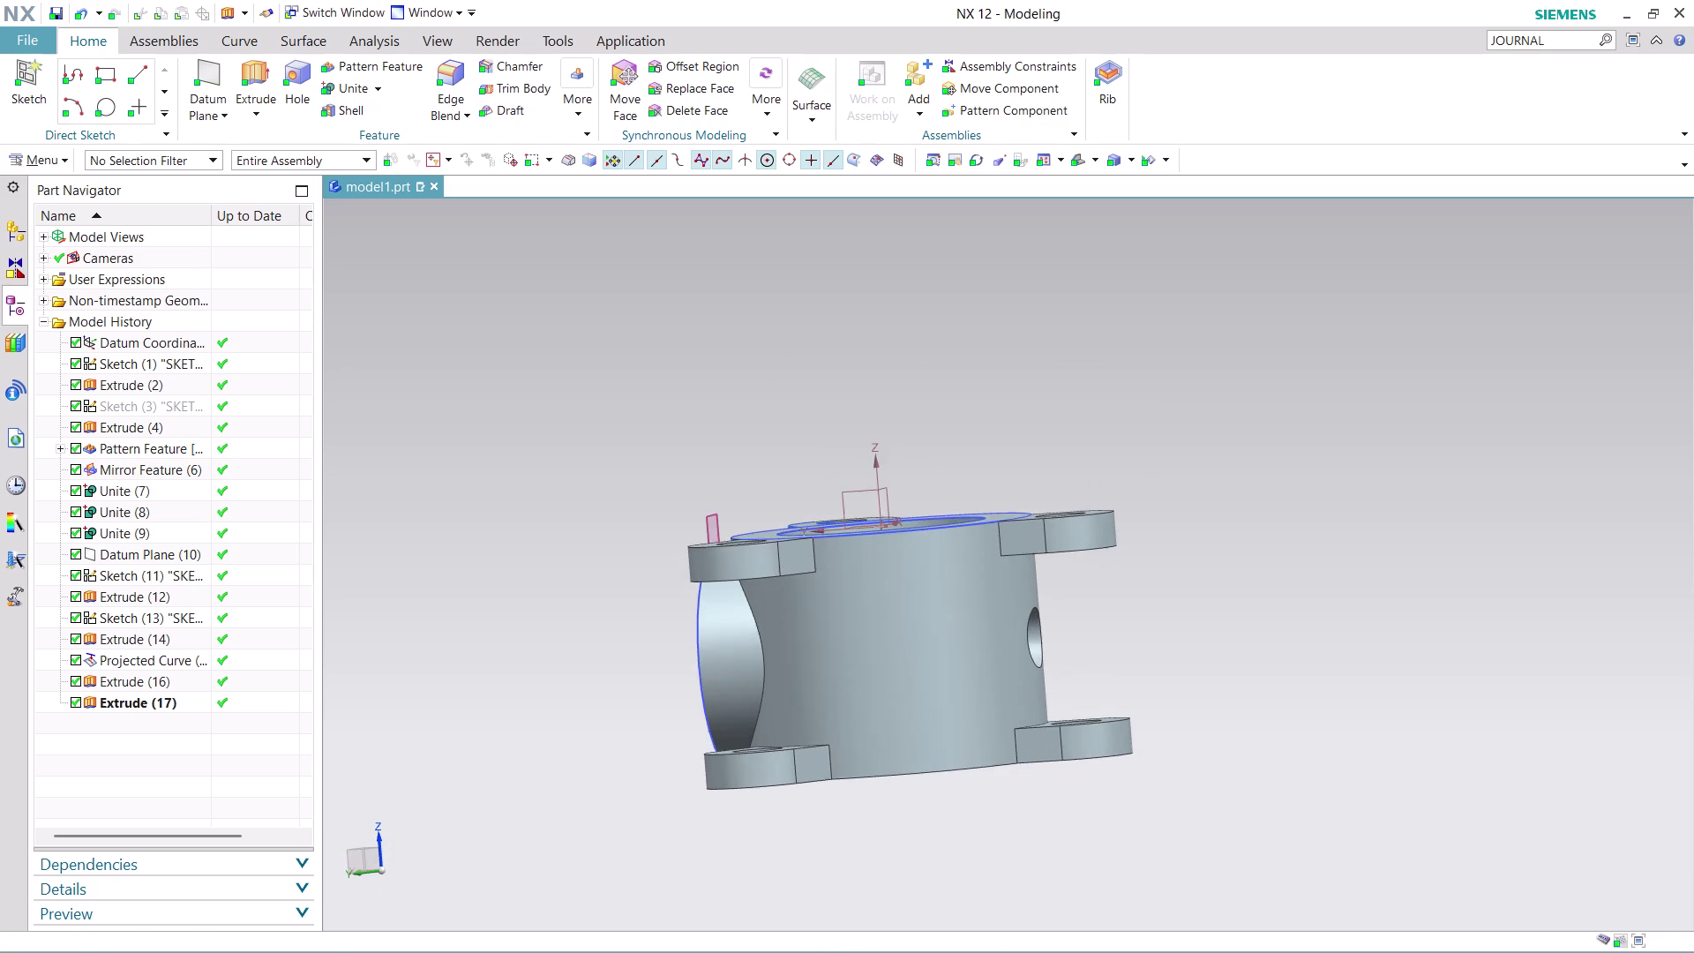
scroll(up, 3)
scroll(up, 3)
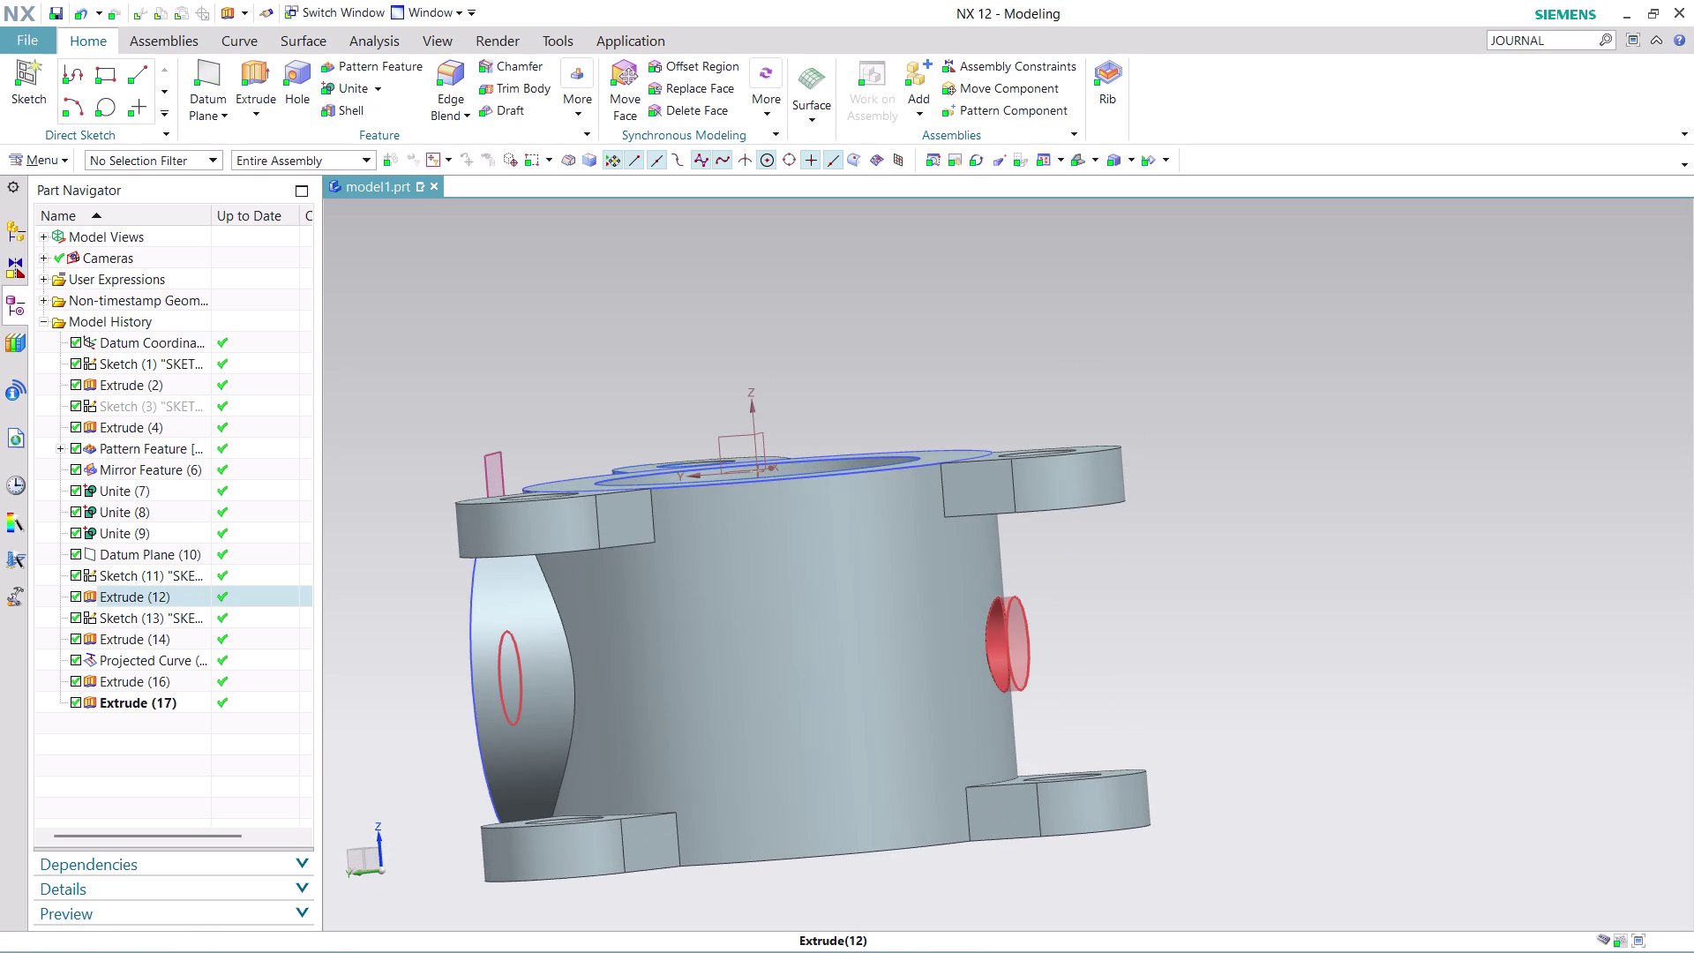
middle_drag(1163, 592, 1102, 579)
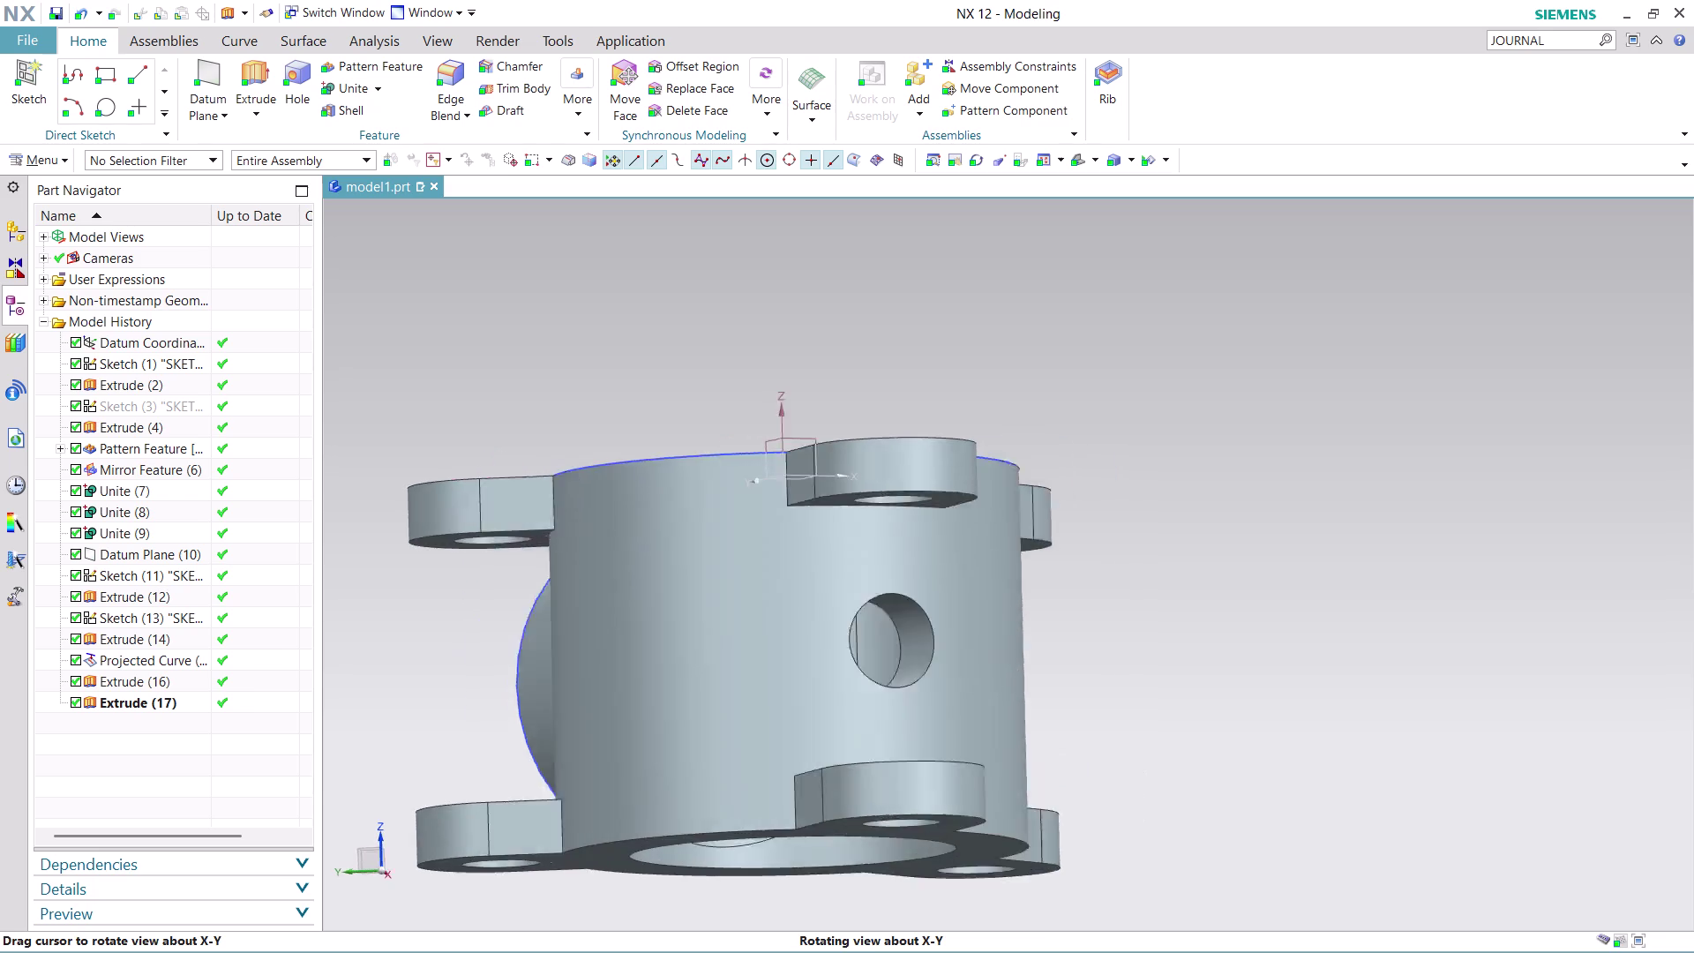
middle_drag(1102, 580, 1050, 587)
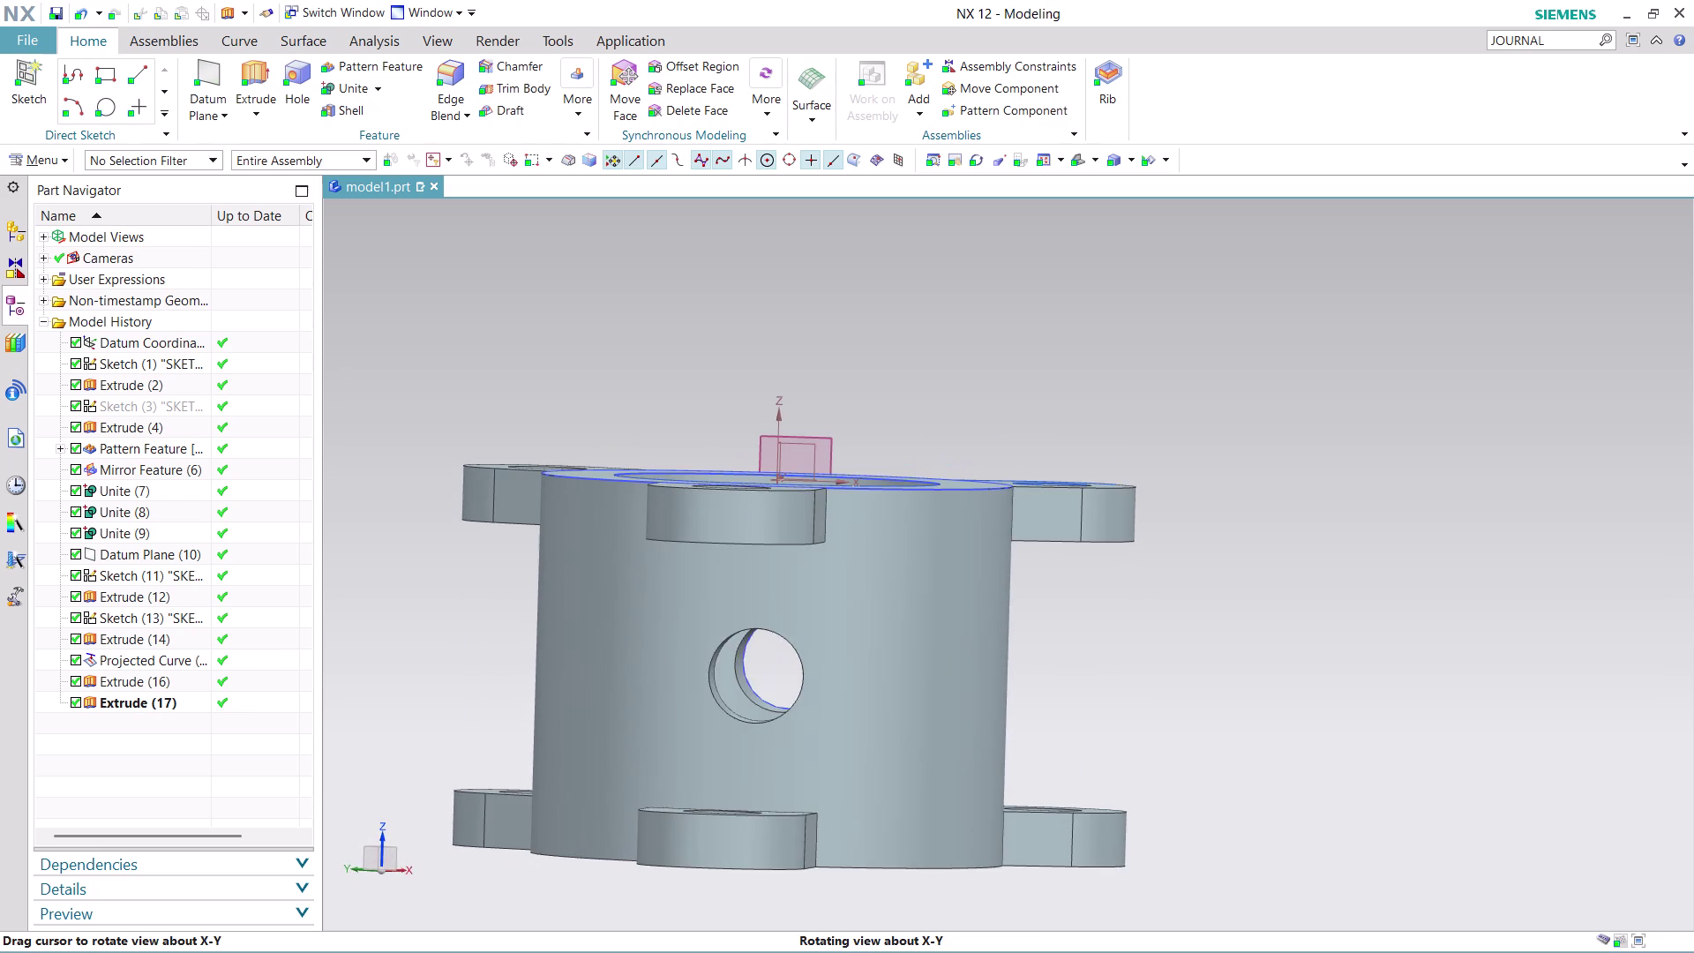
middle_drag(1050, 588, 1056, 588)
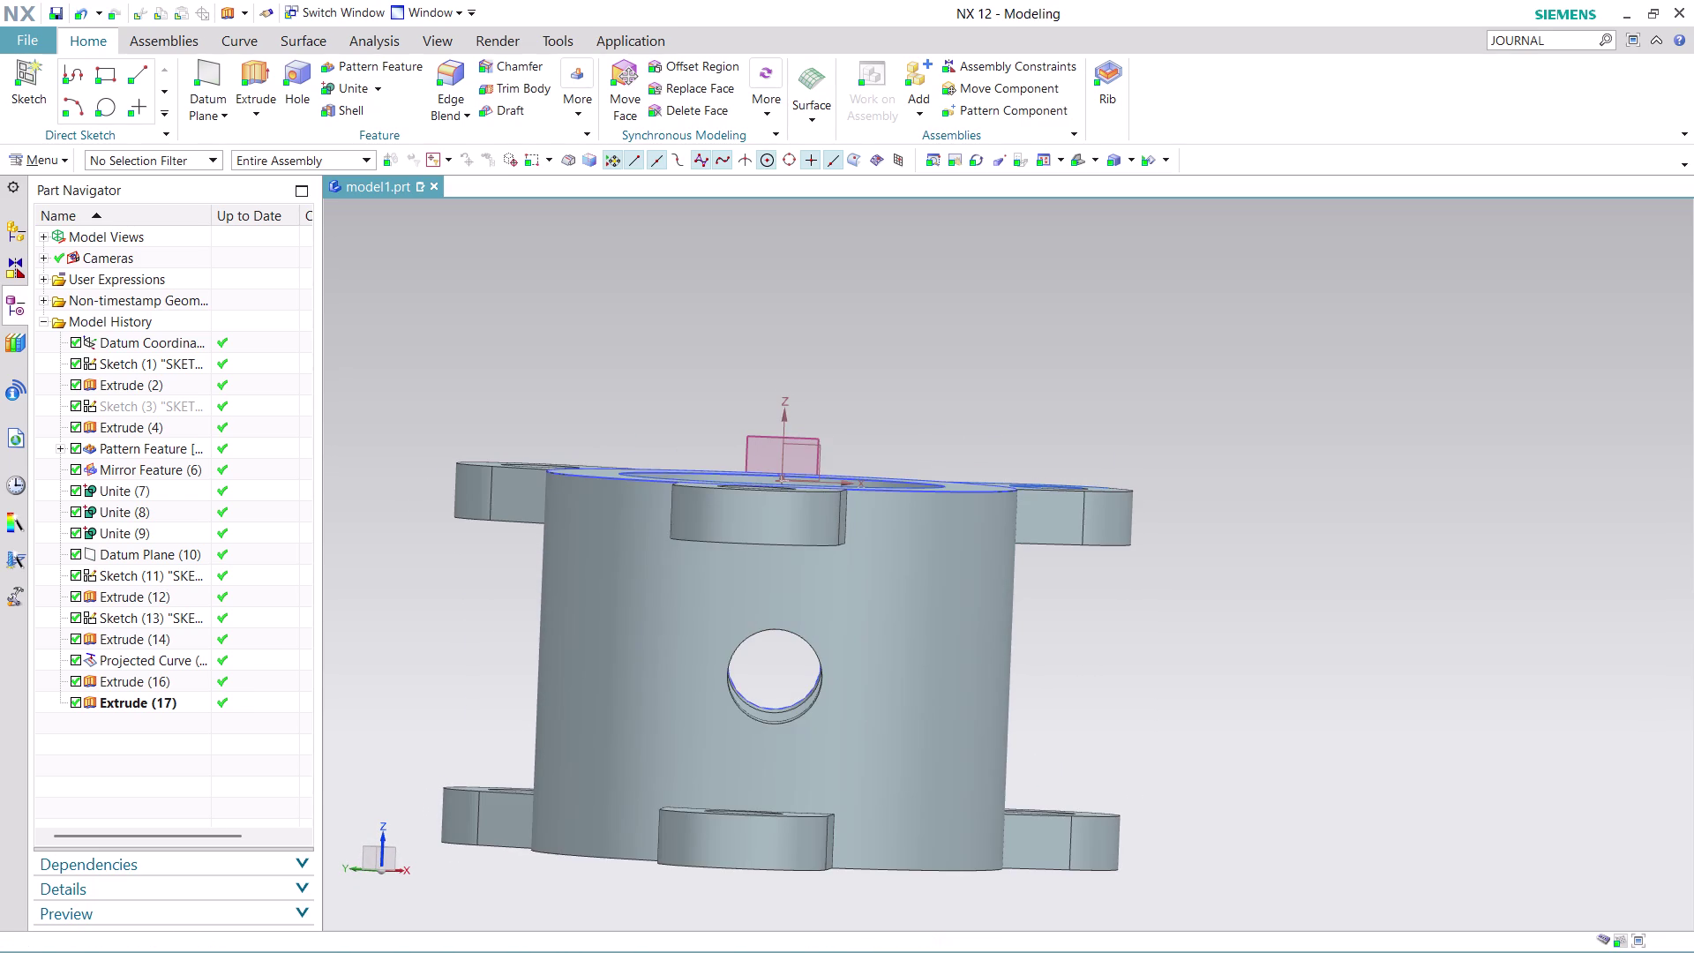
scroll(up, 3)
scroll(down, 3)
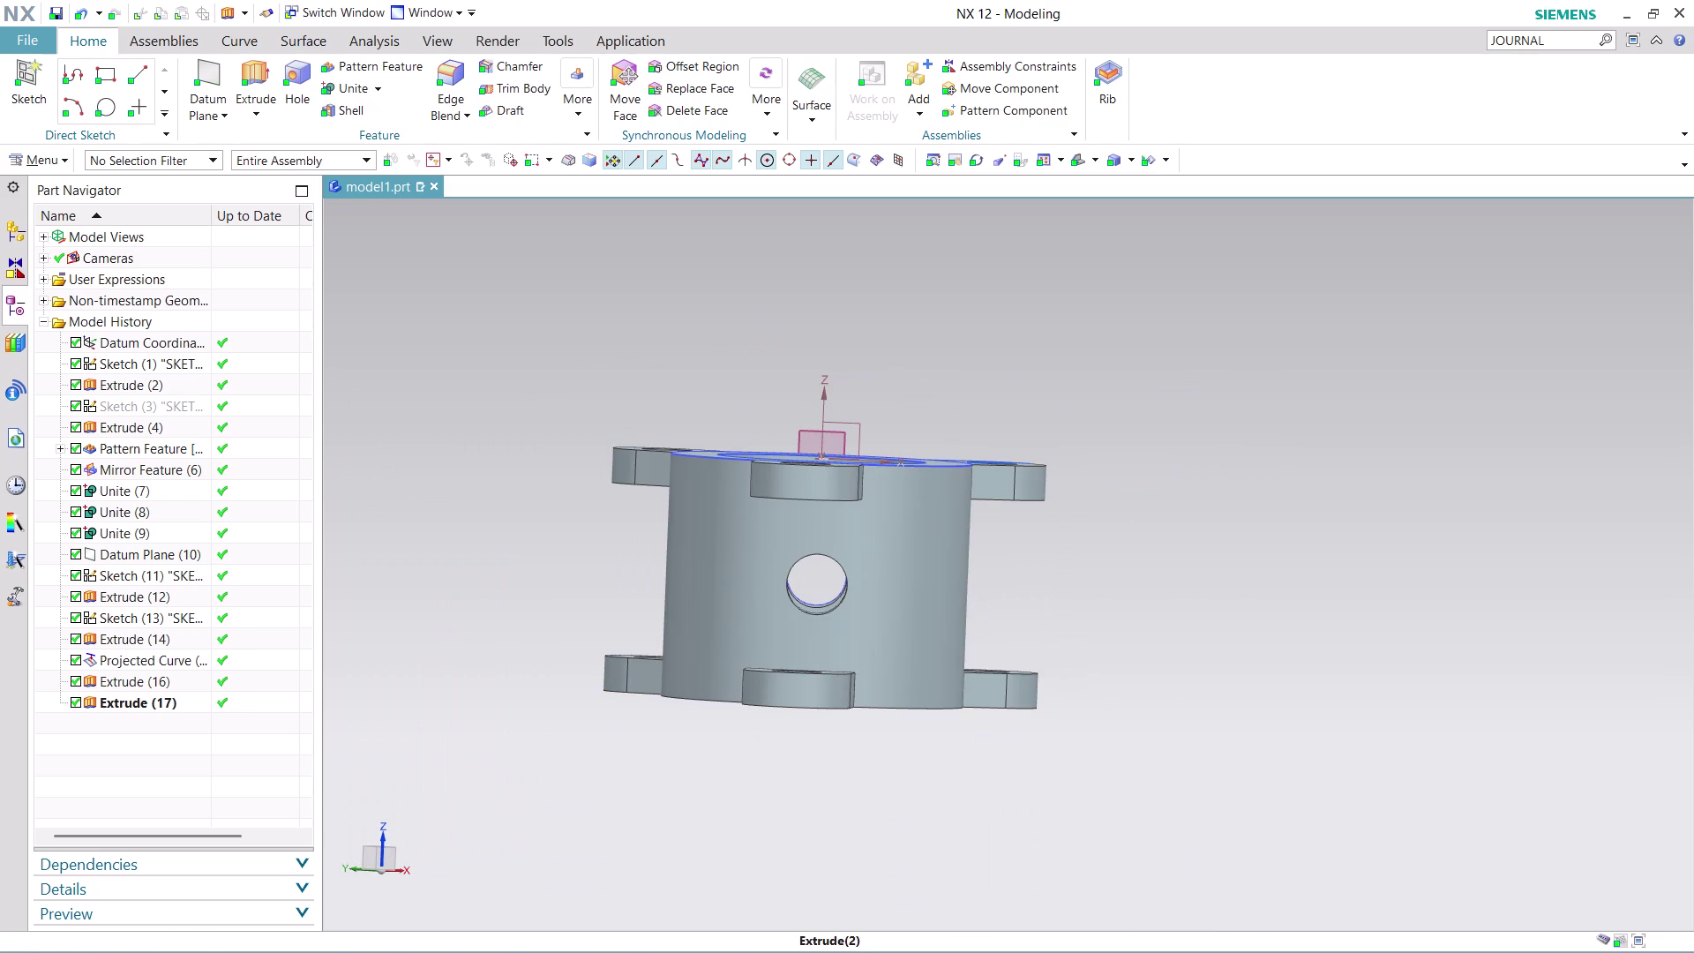
middle_drag(777, 341, 774, 415)
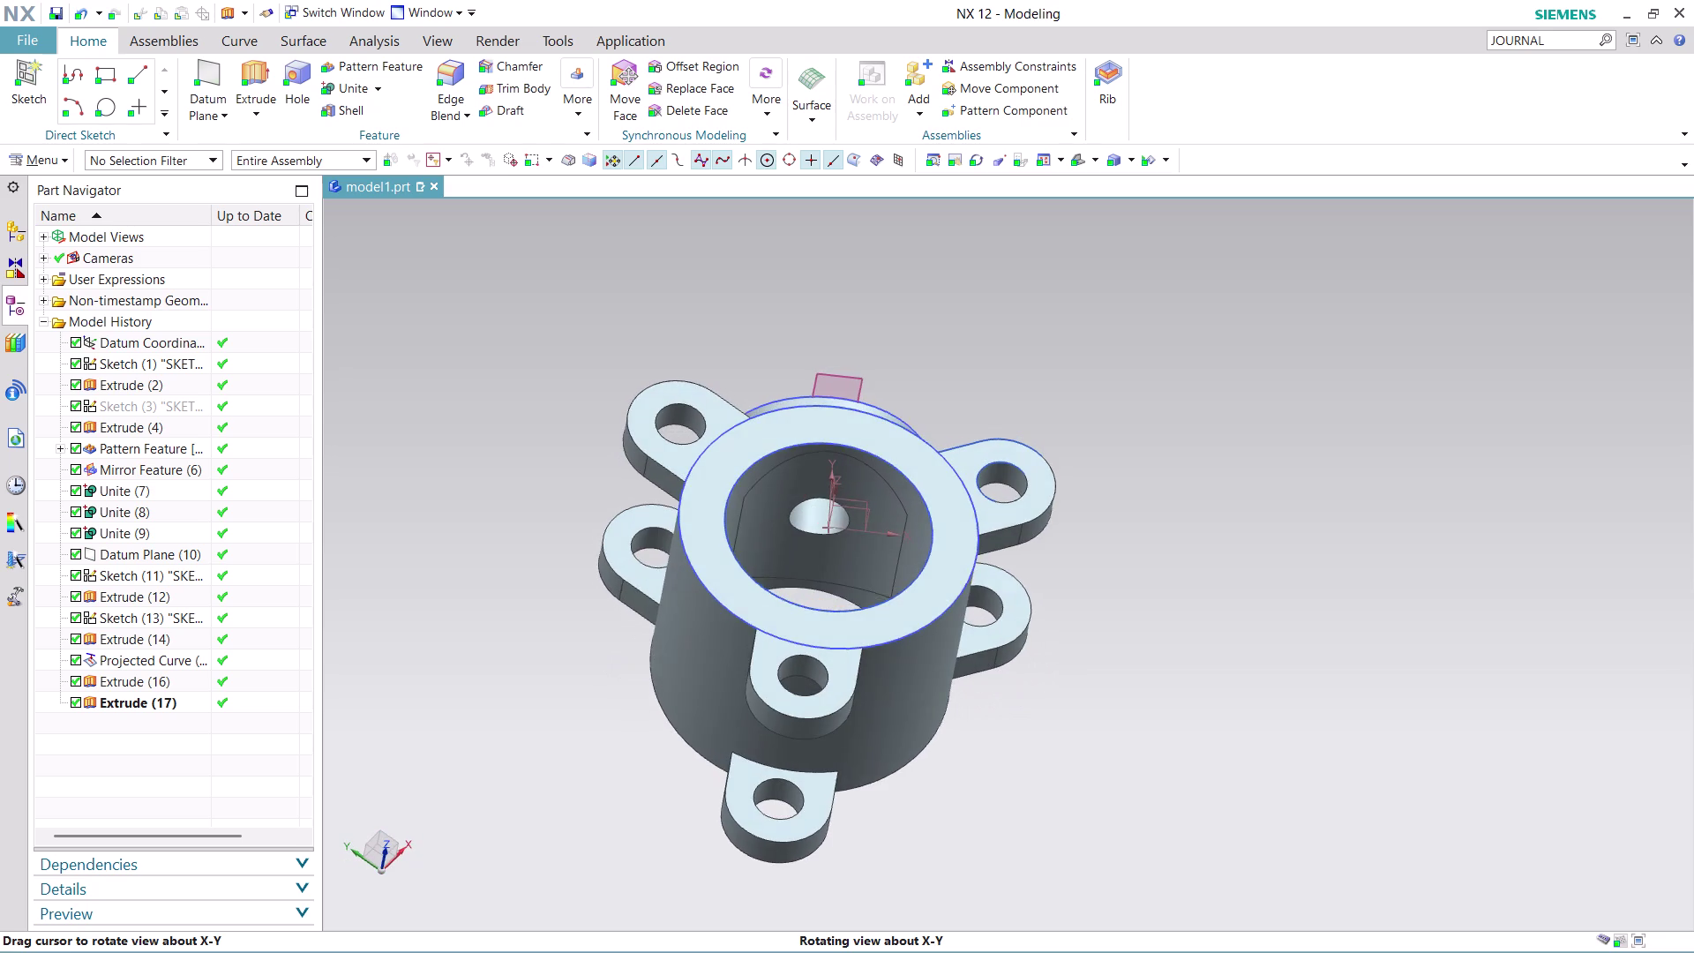
middle_drag(774, 414, 746, 402)
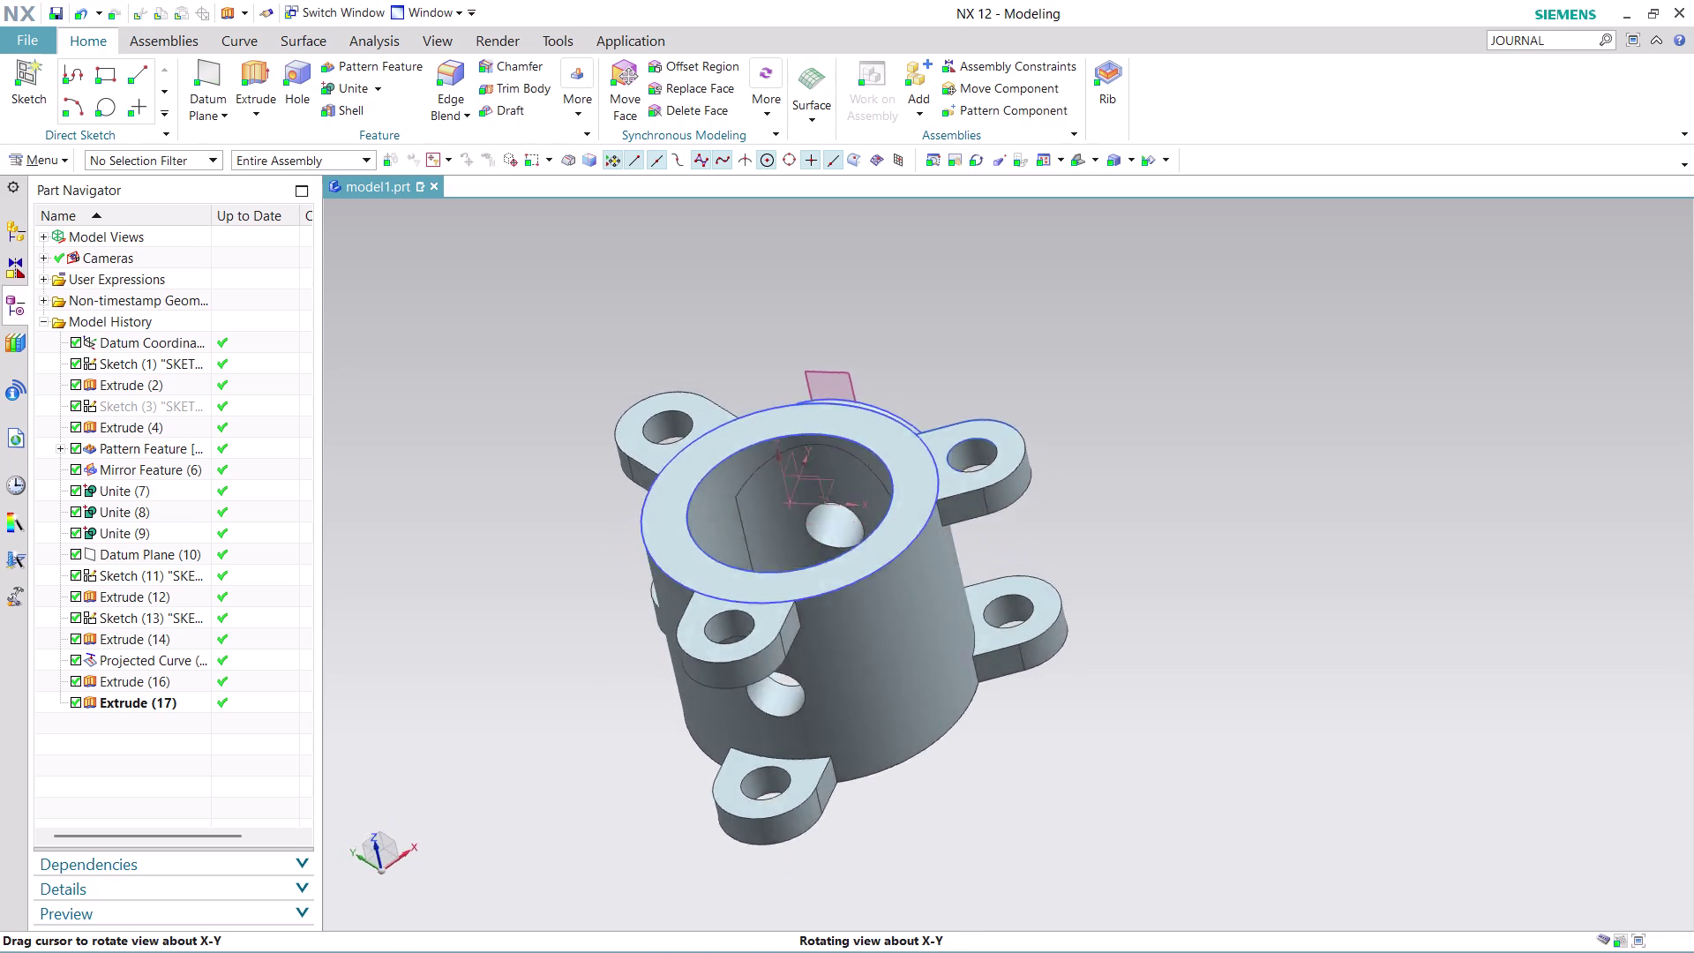
middle_drag(747, 402, 796, 262)
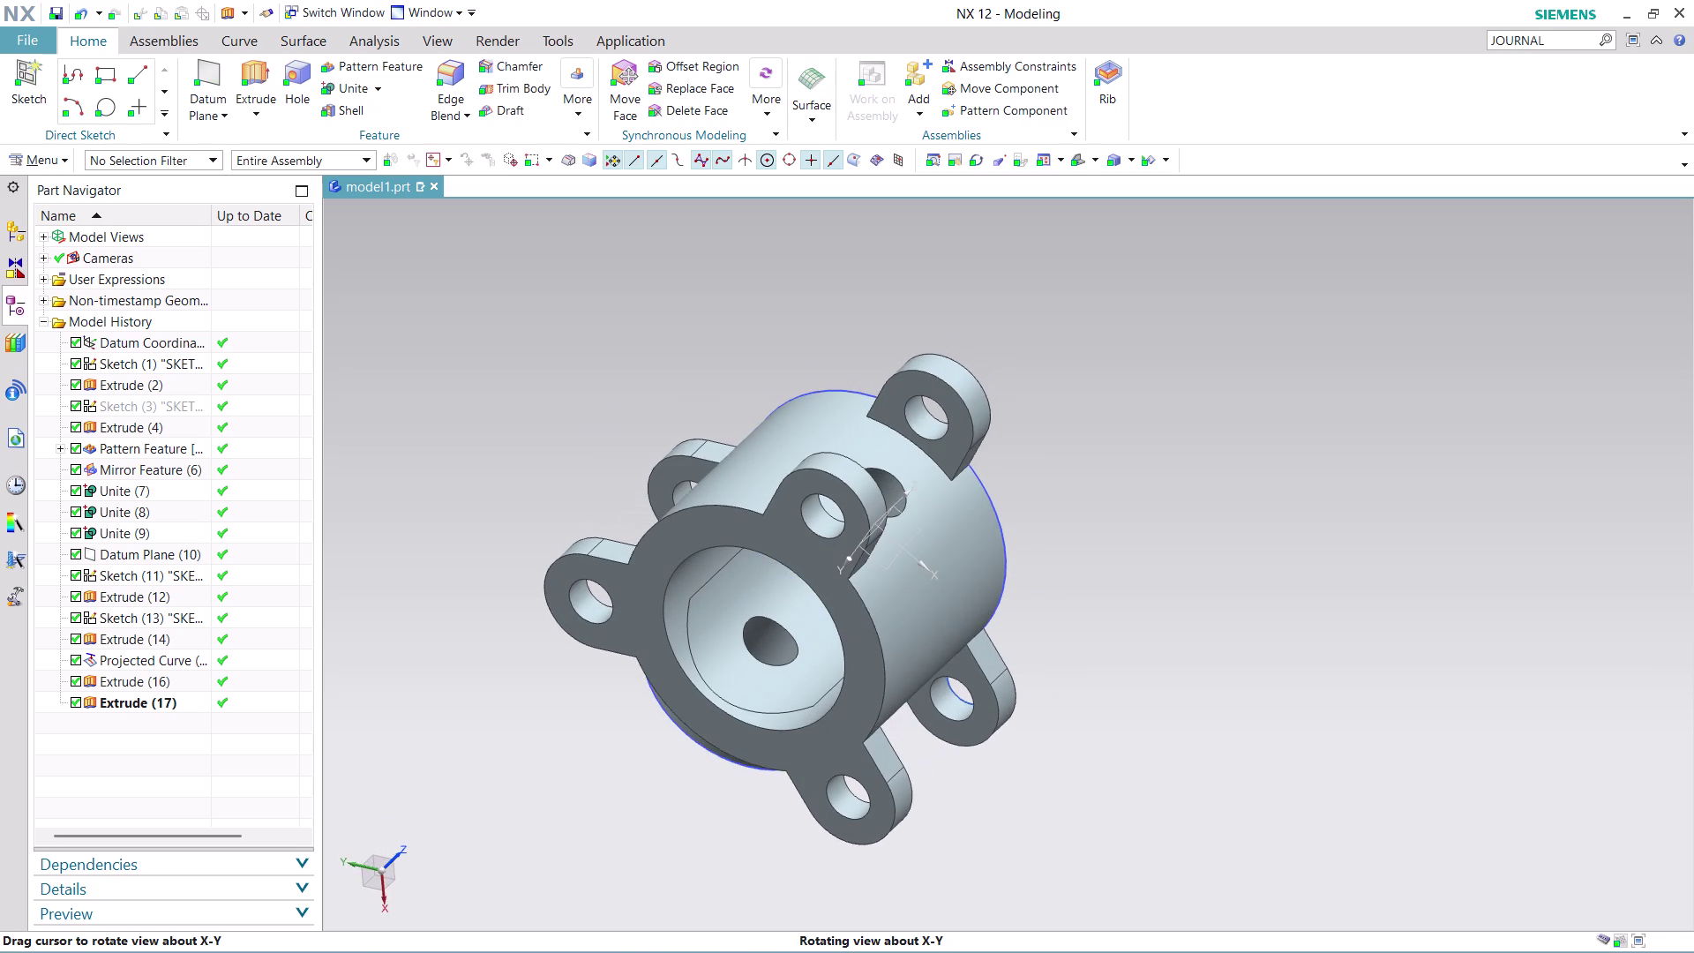
middle_drag(796, 261, 755, 509)
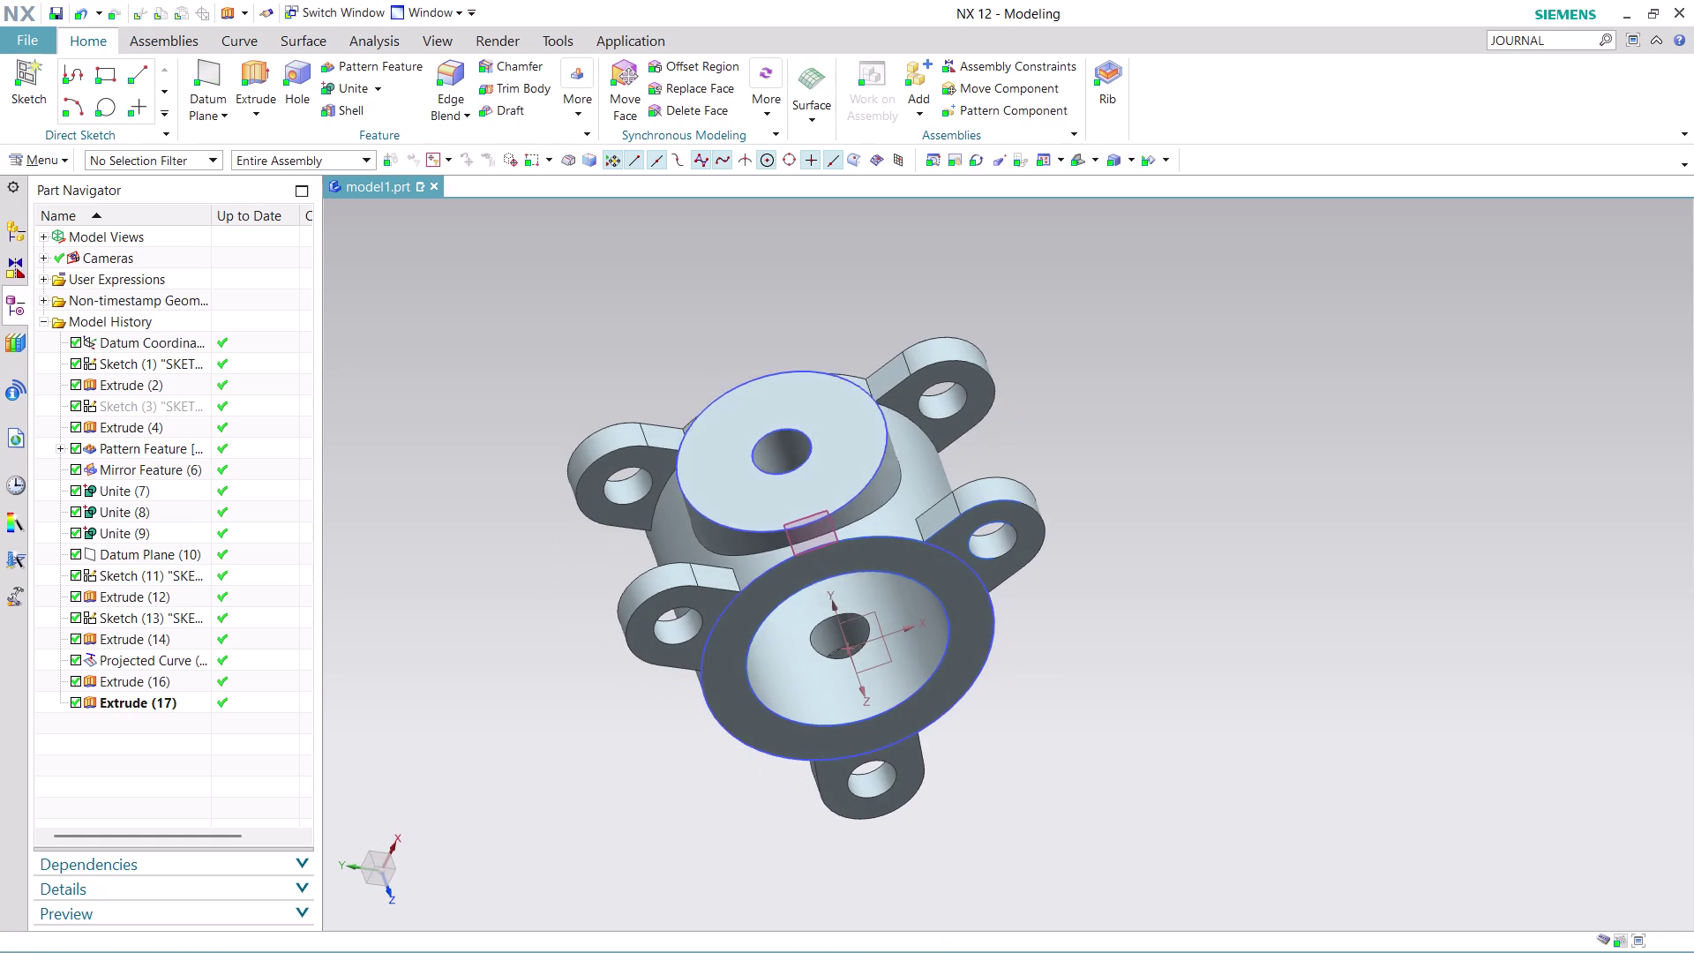
scroll(down, 3)
middle_drag(1010, 744, 949, 568)
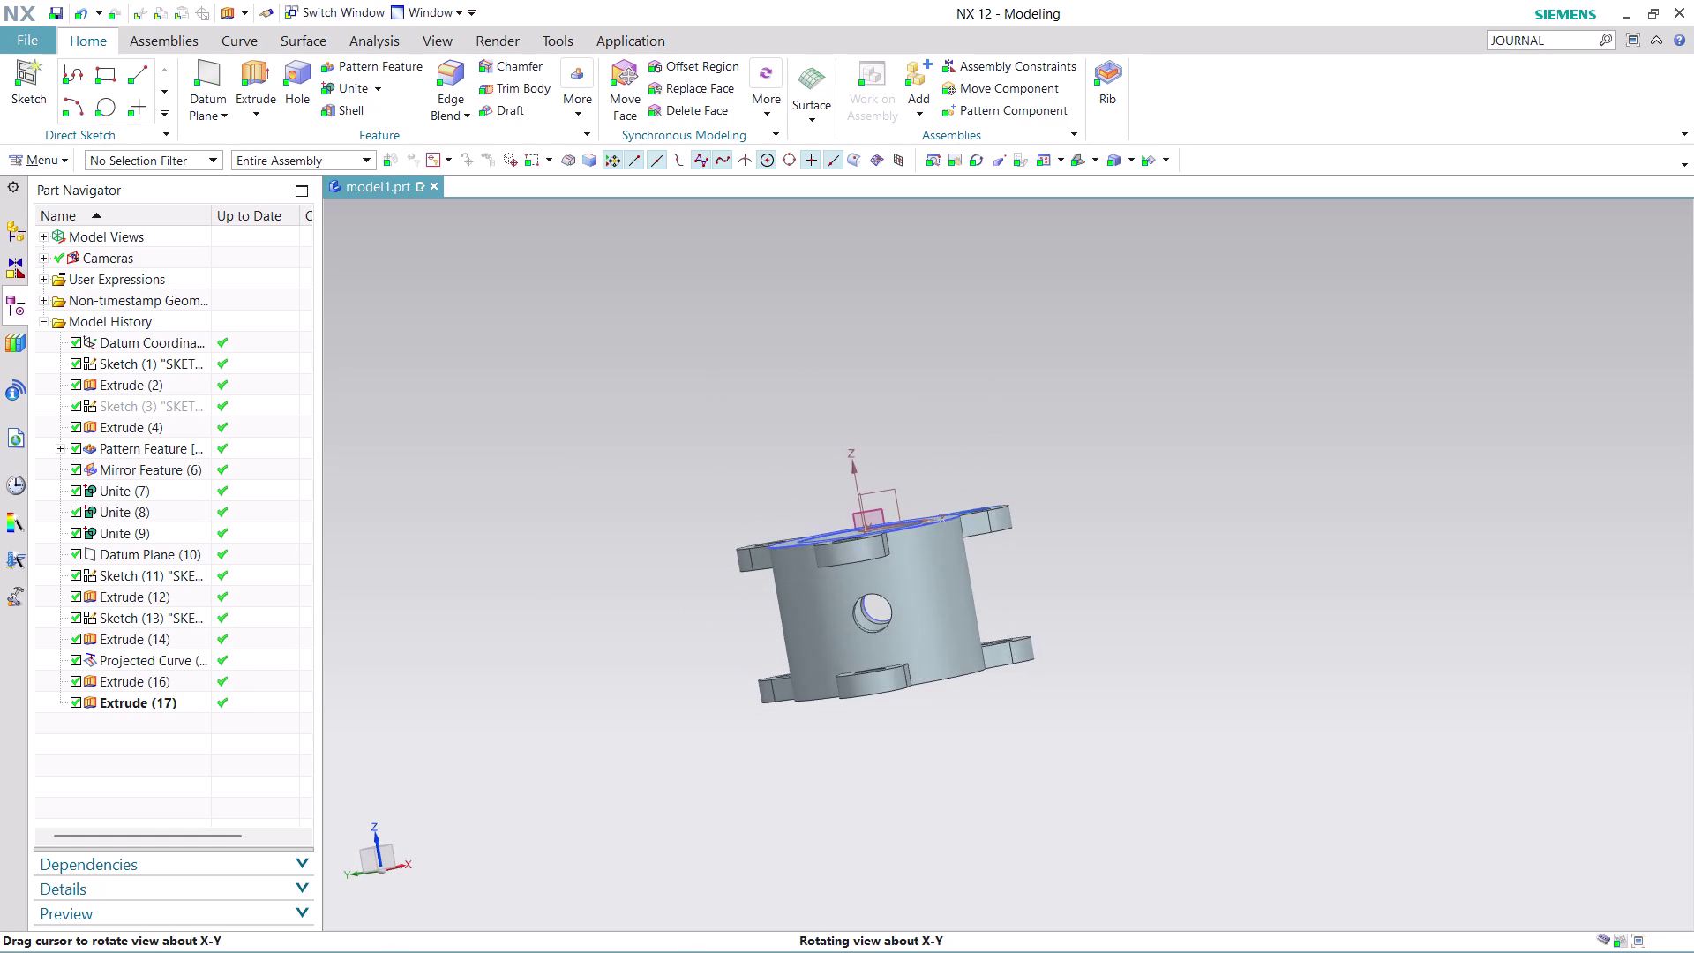
middle_drag(948, 569, 951, 570)
scroll(up, 3)
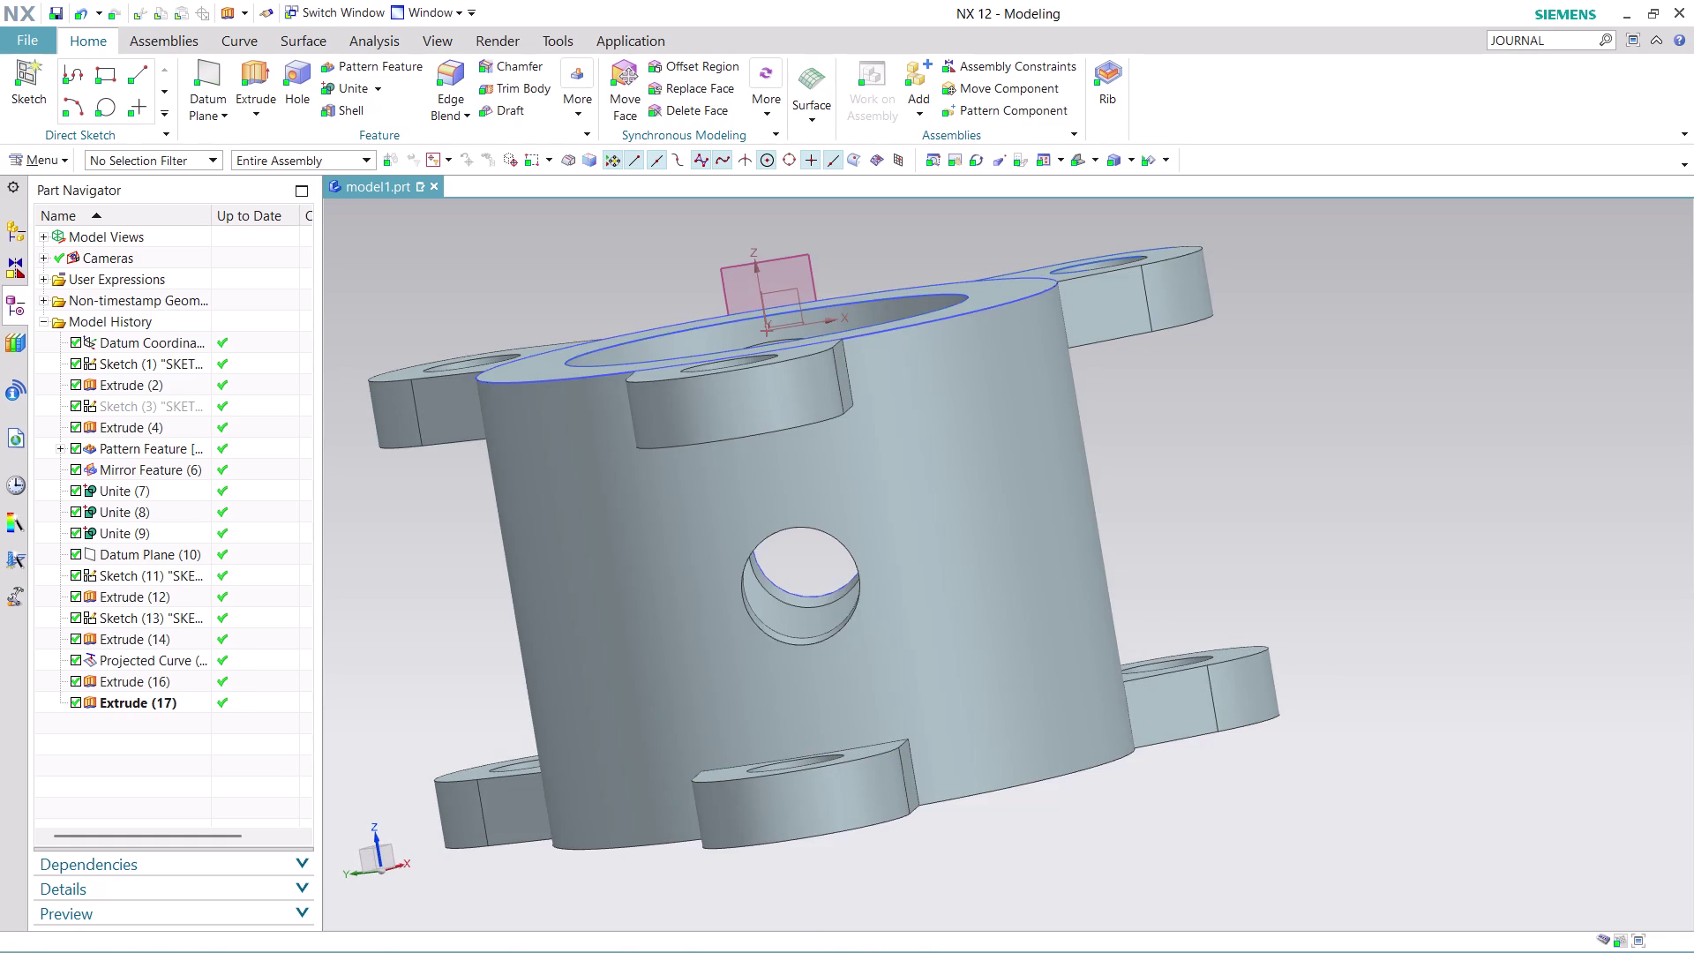
click(44, 148)
Start a new sketch placed on the outer cylinder face of Extrude(2).
click(48, 155)
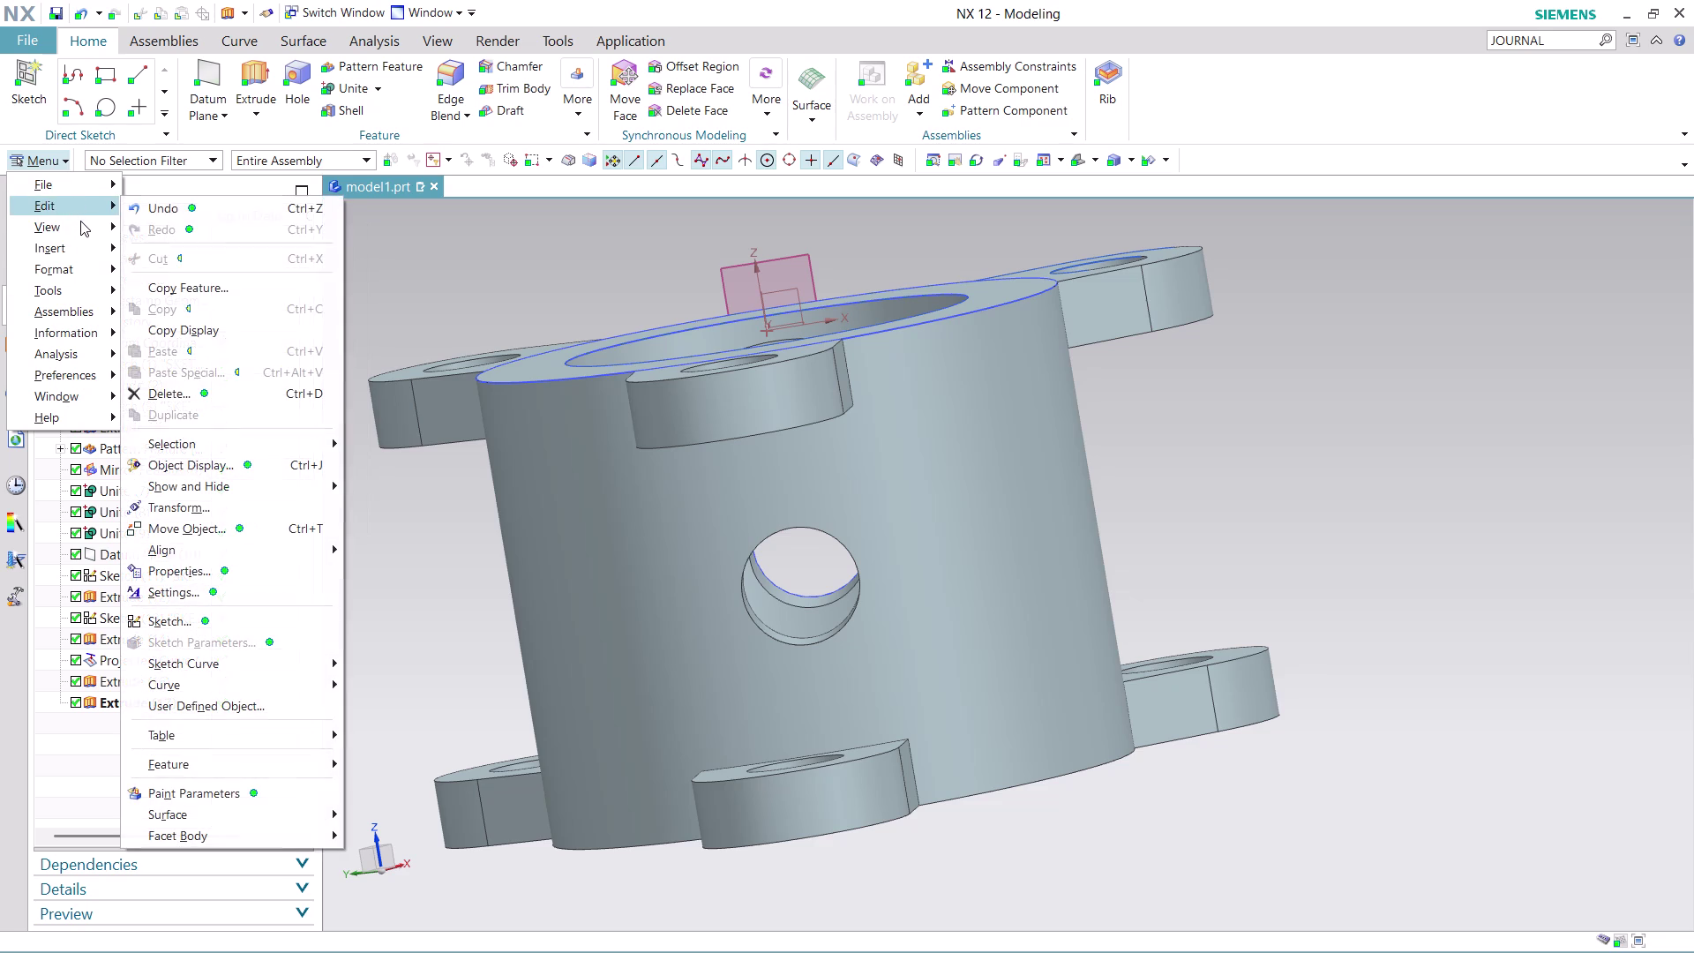
click(208, 268)
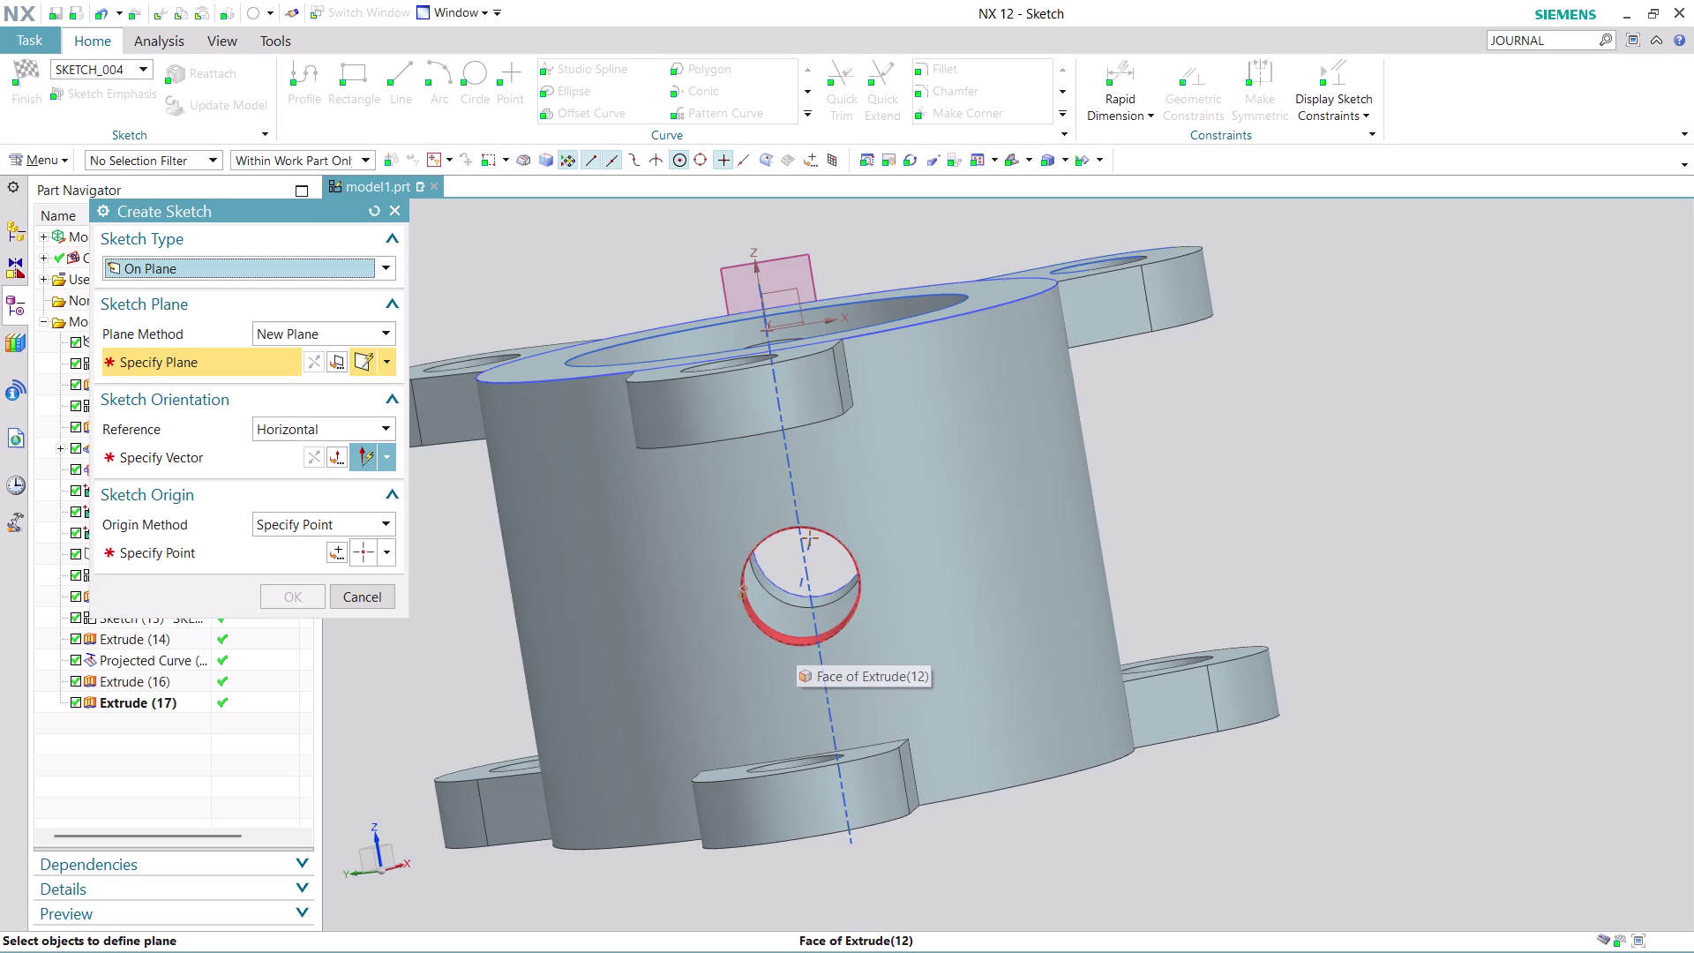
click(713, 497)
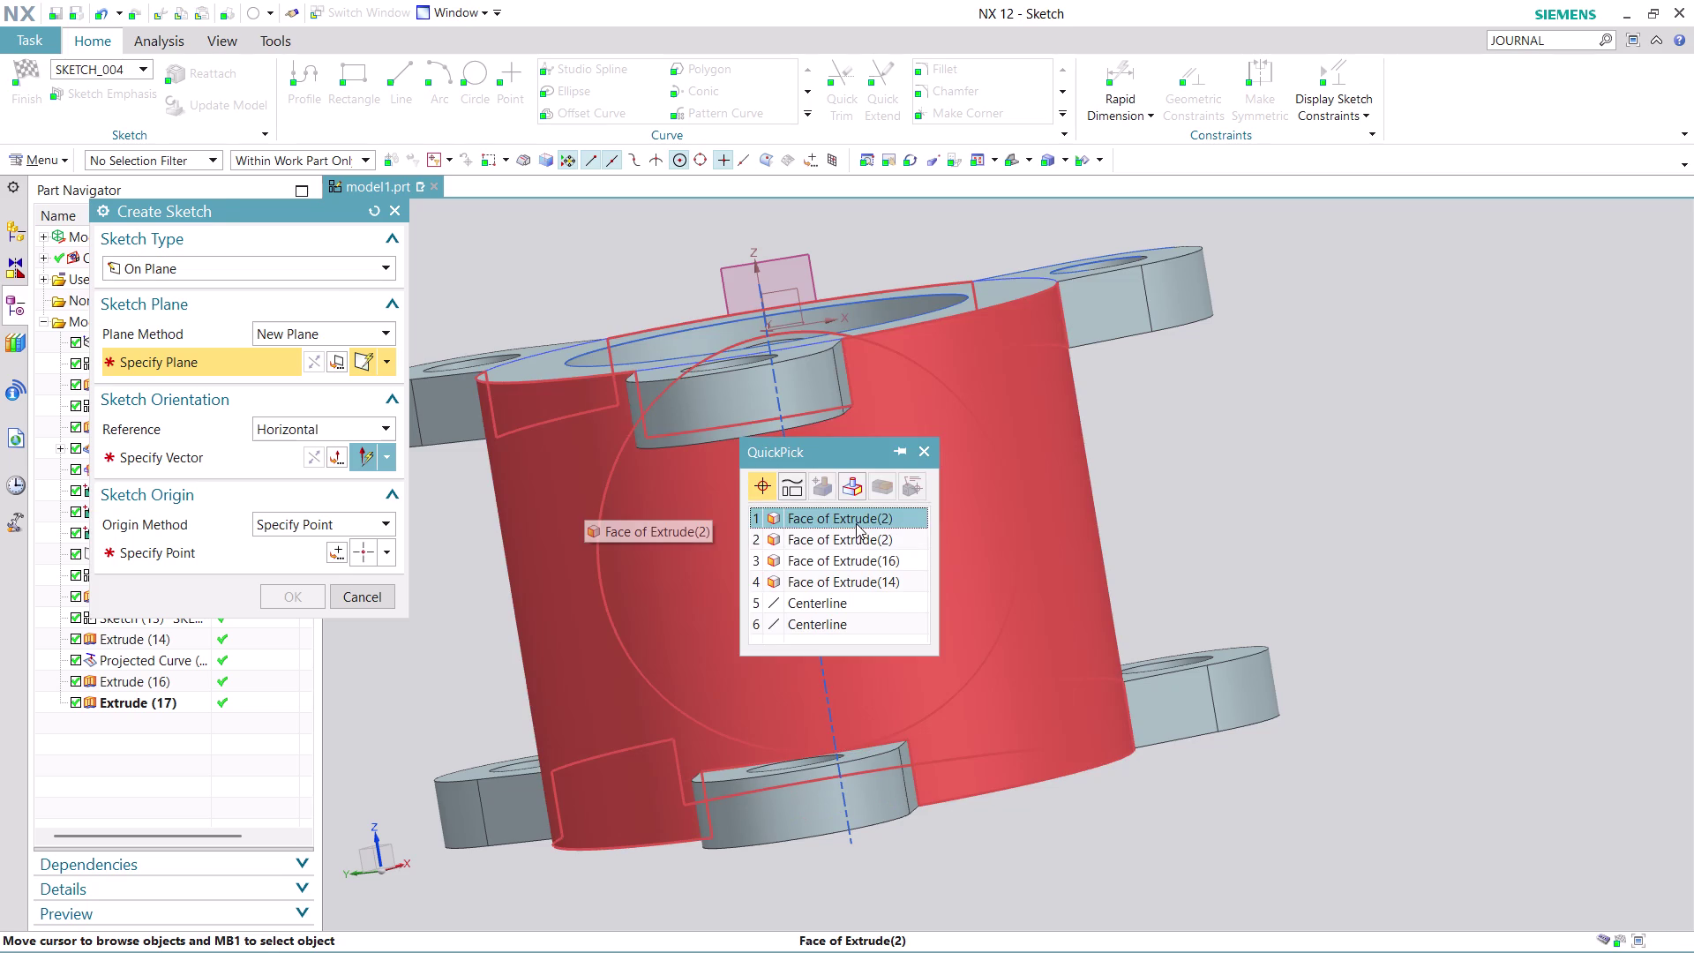
click(856, 523)
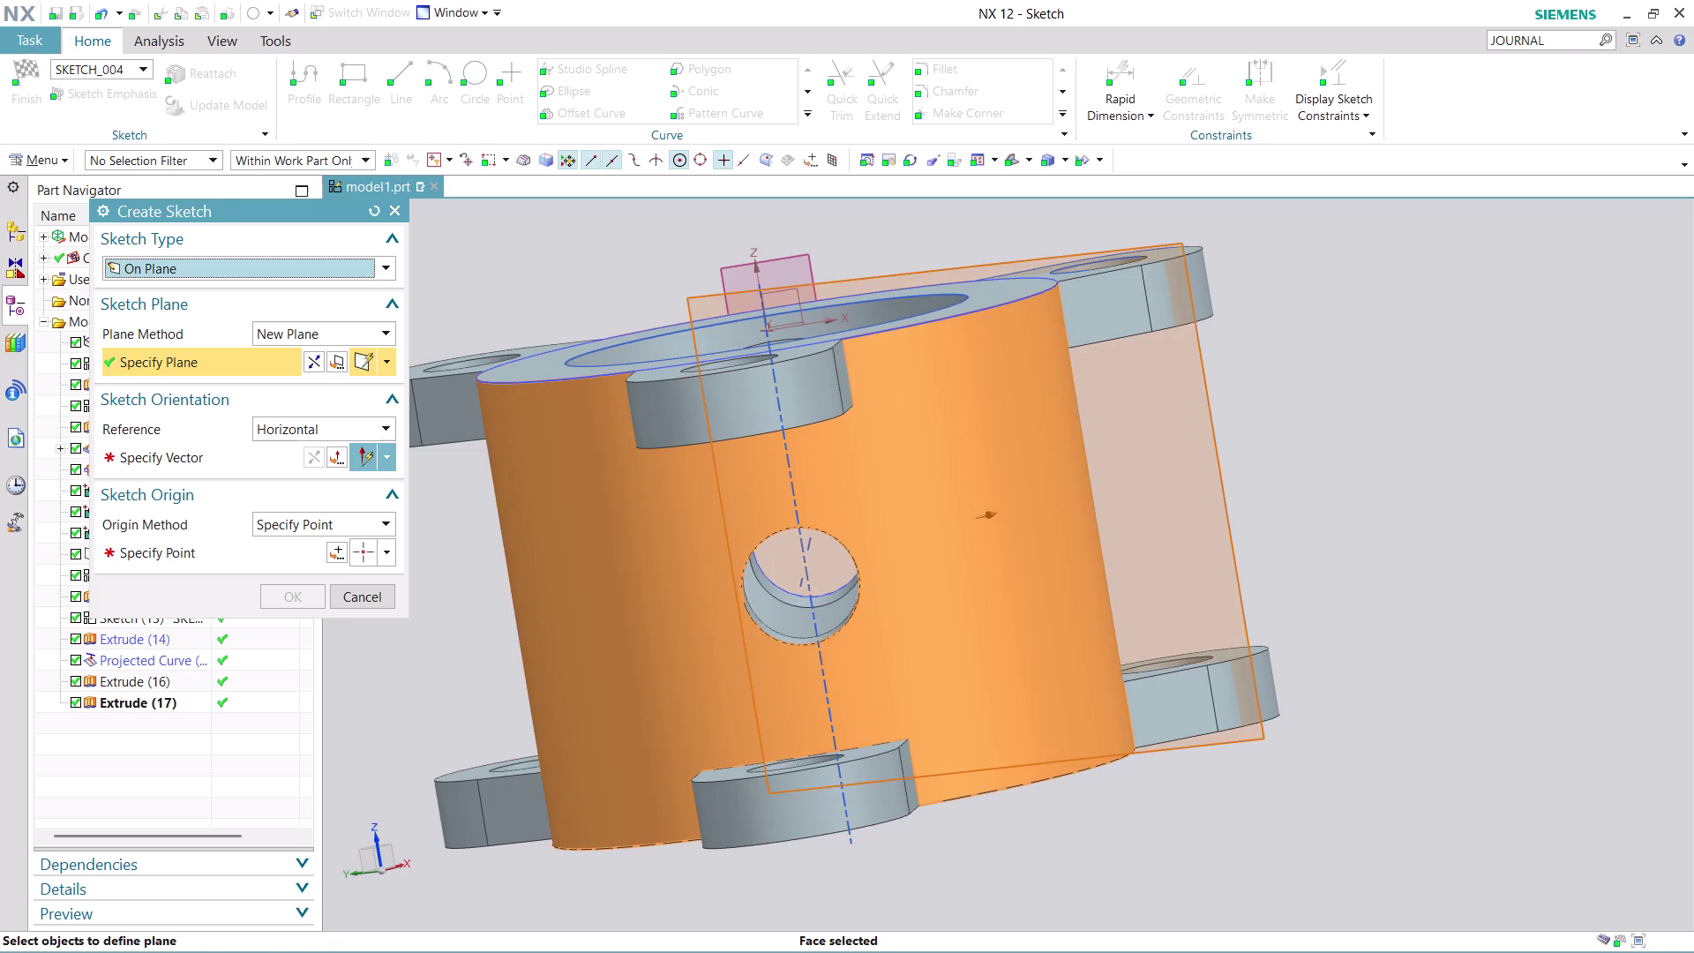
click(185, 448)
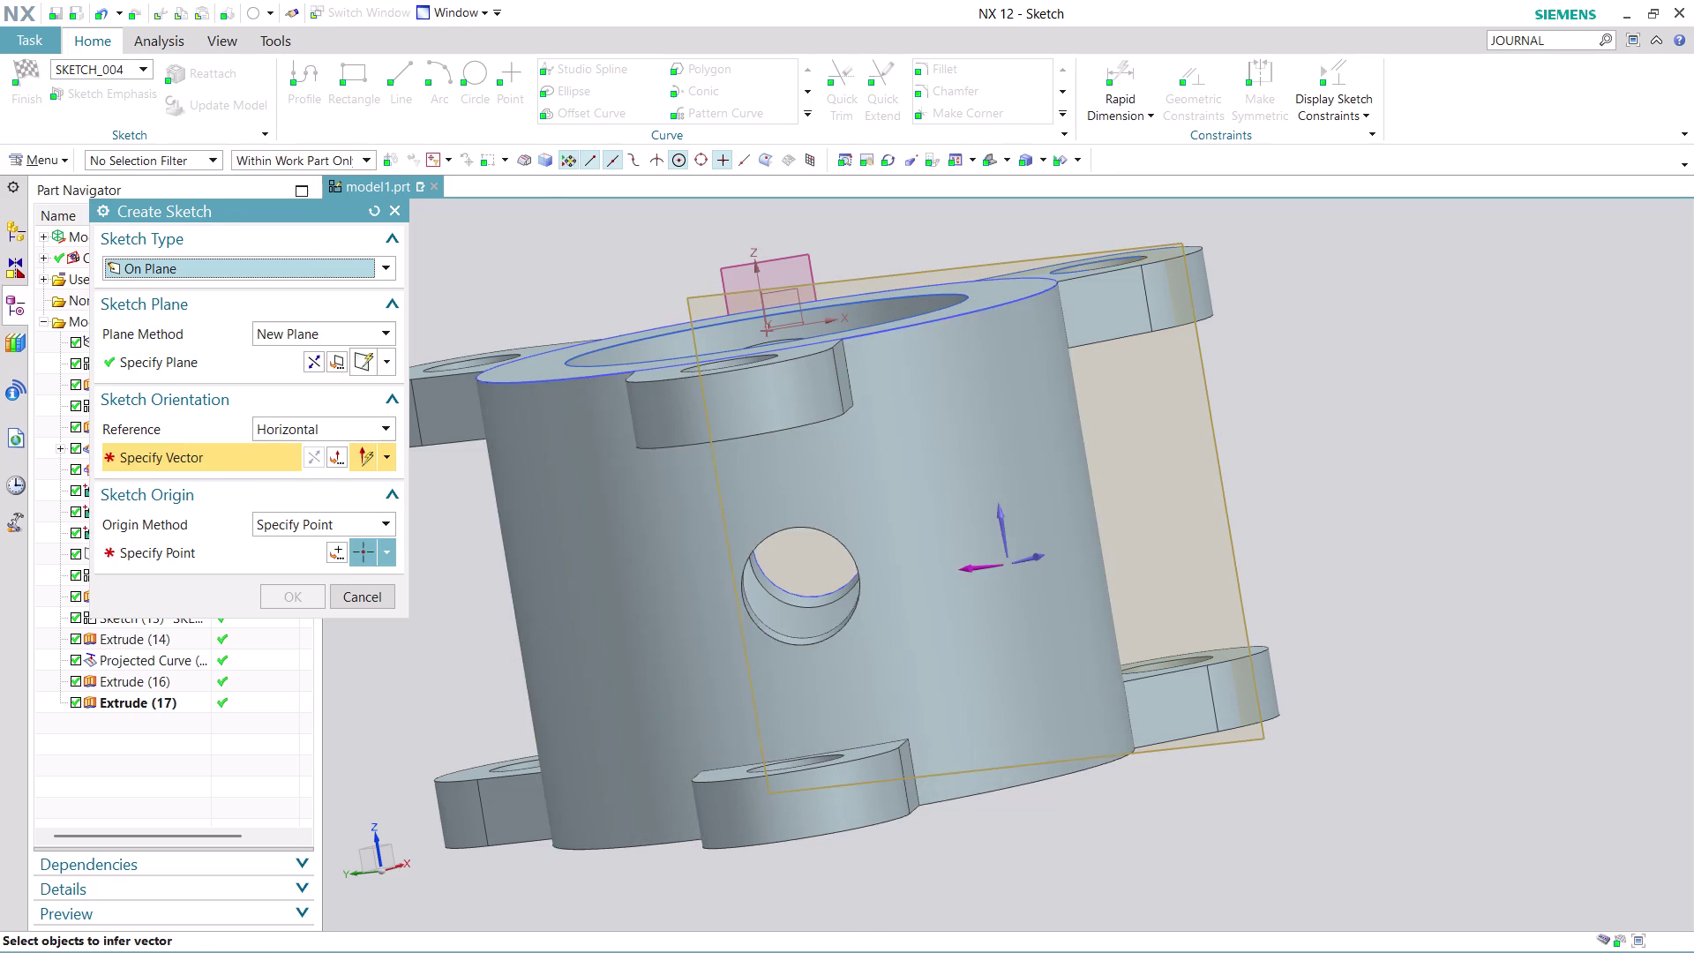
Set the sketch's horizontal reference direction and origin point, then create the sketch.
click(1044, 559)
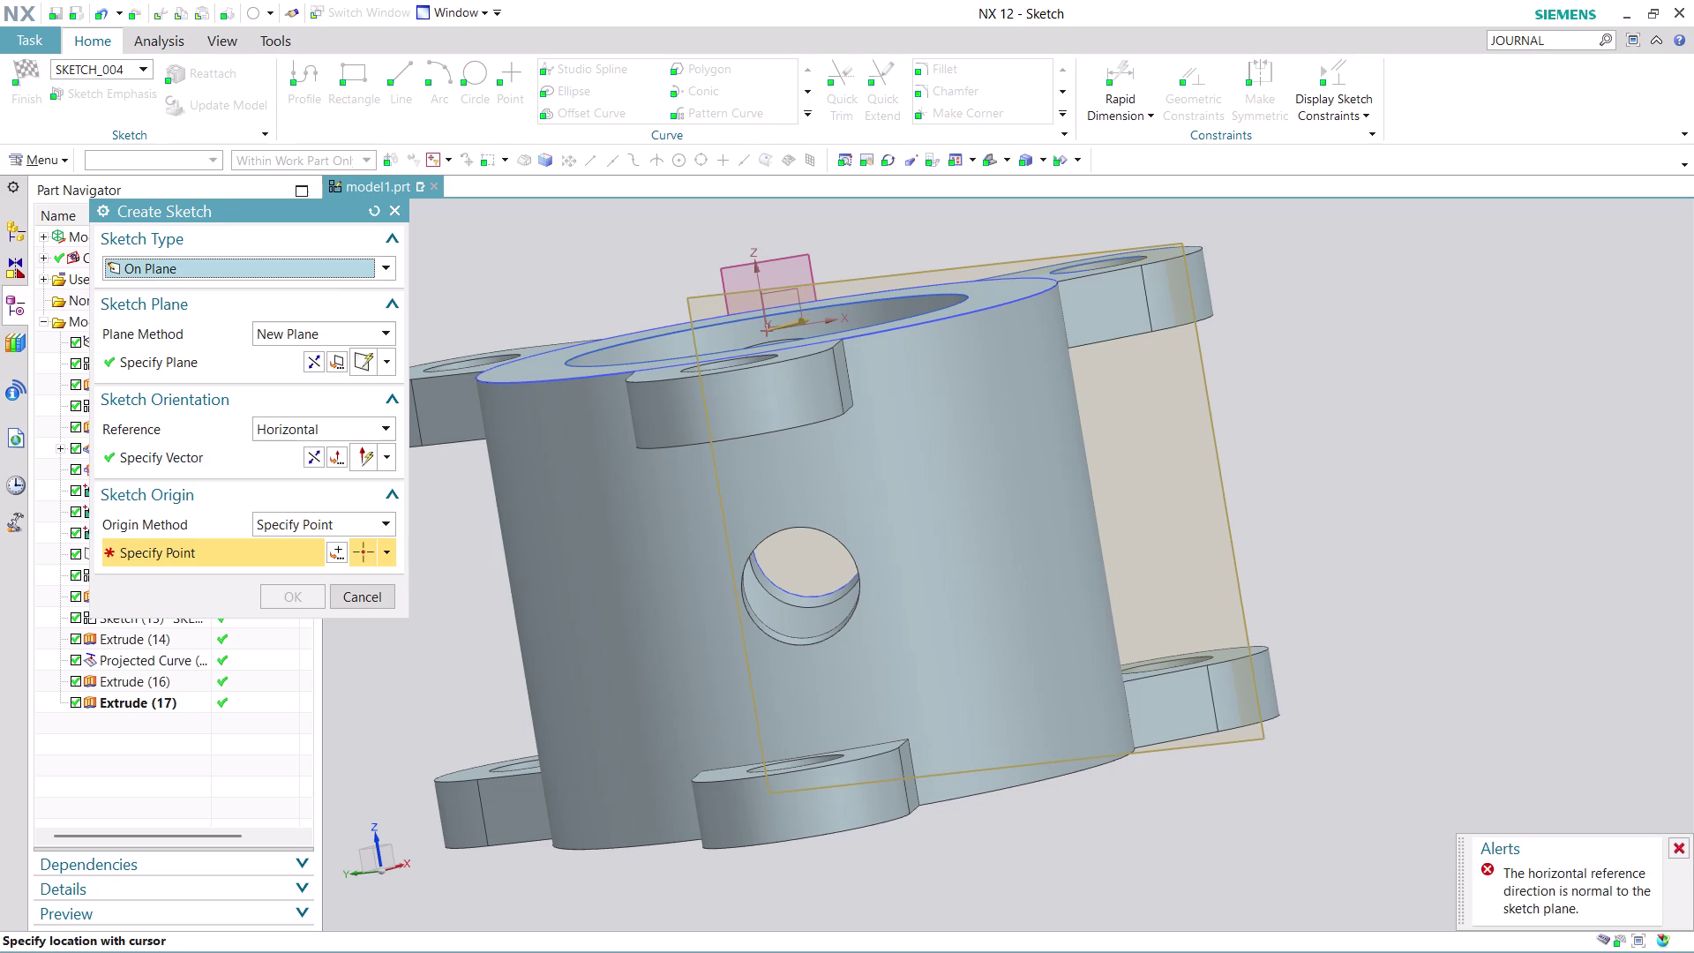
click(238, 451)
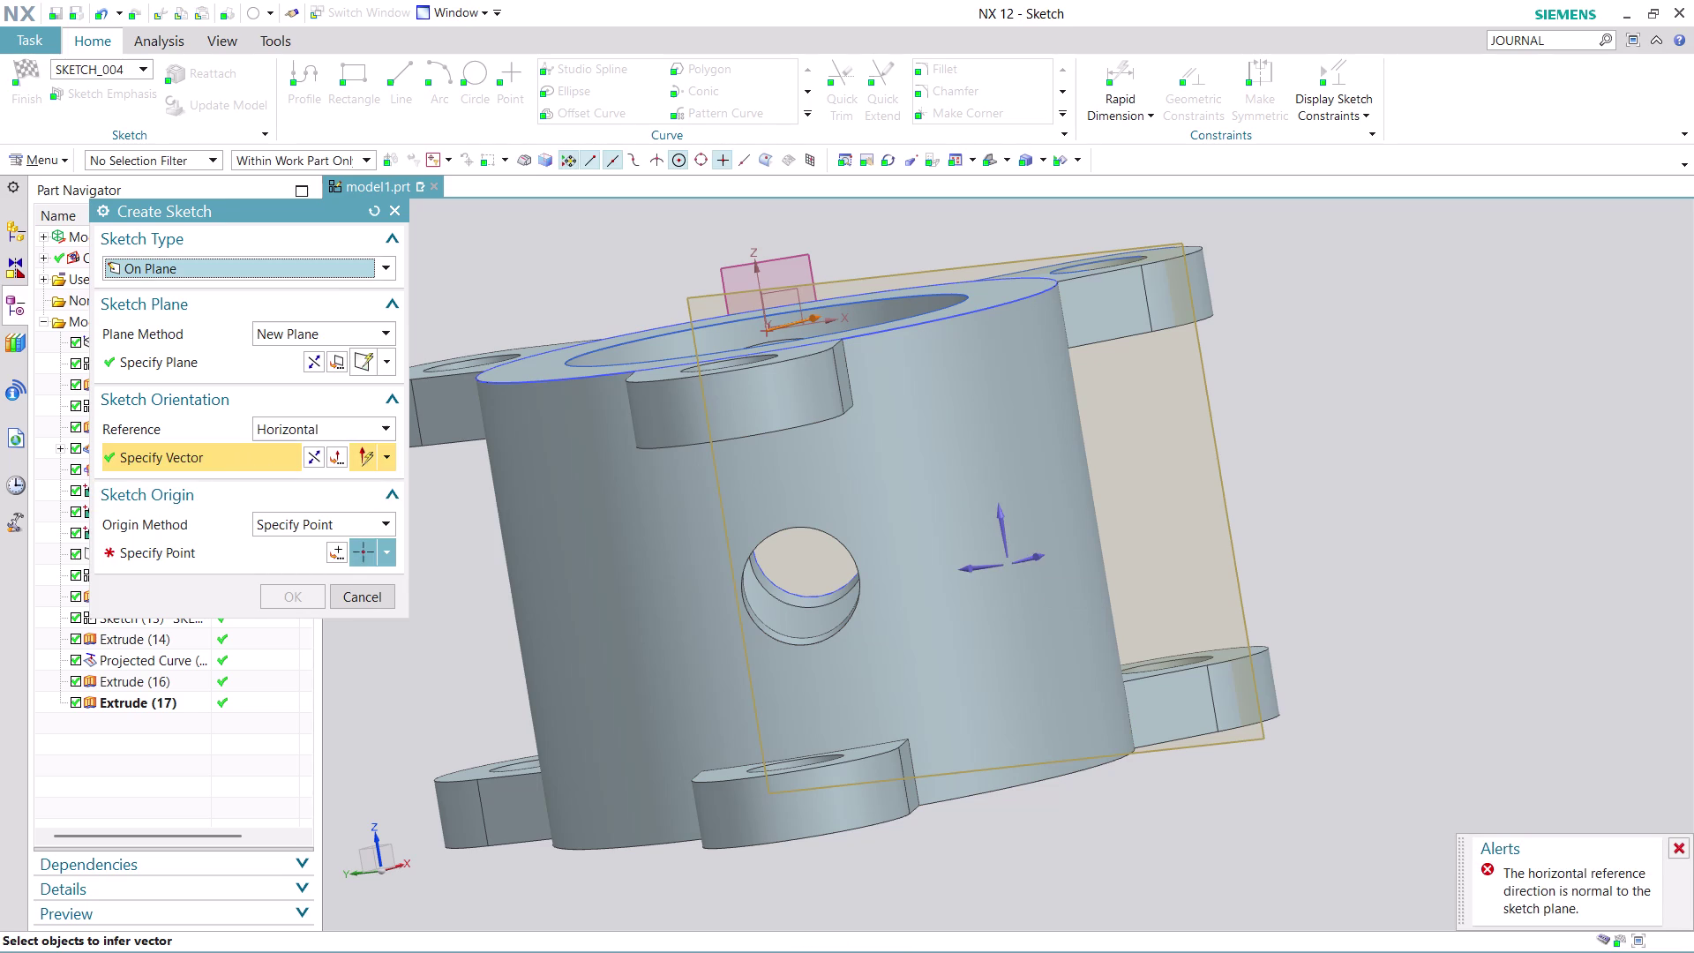
click(989, 569)
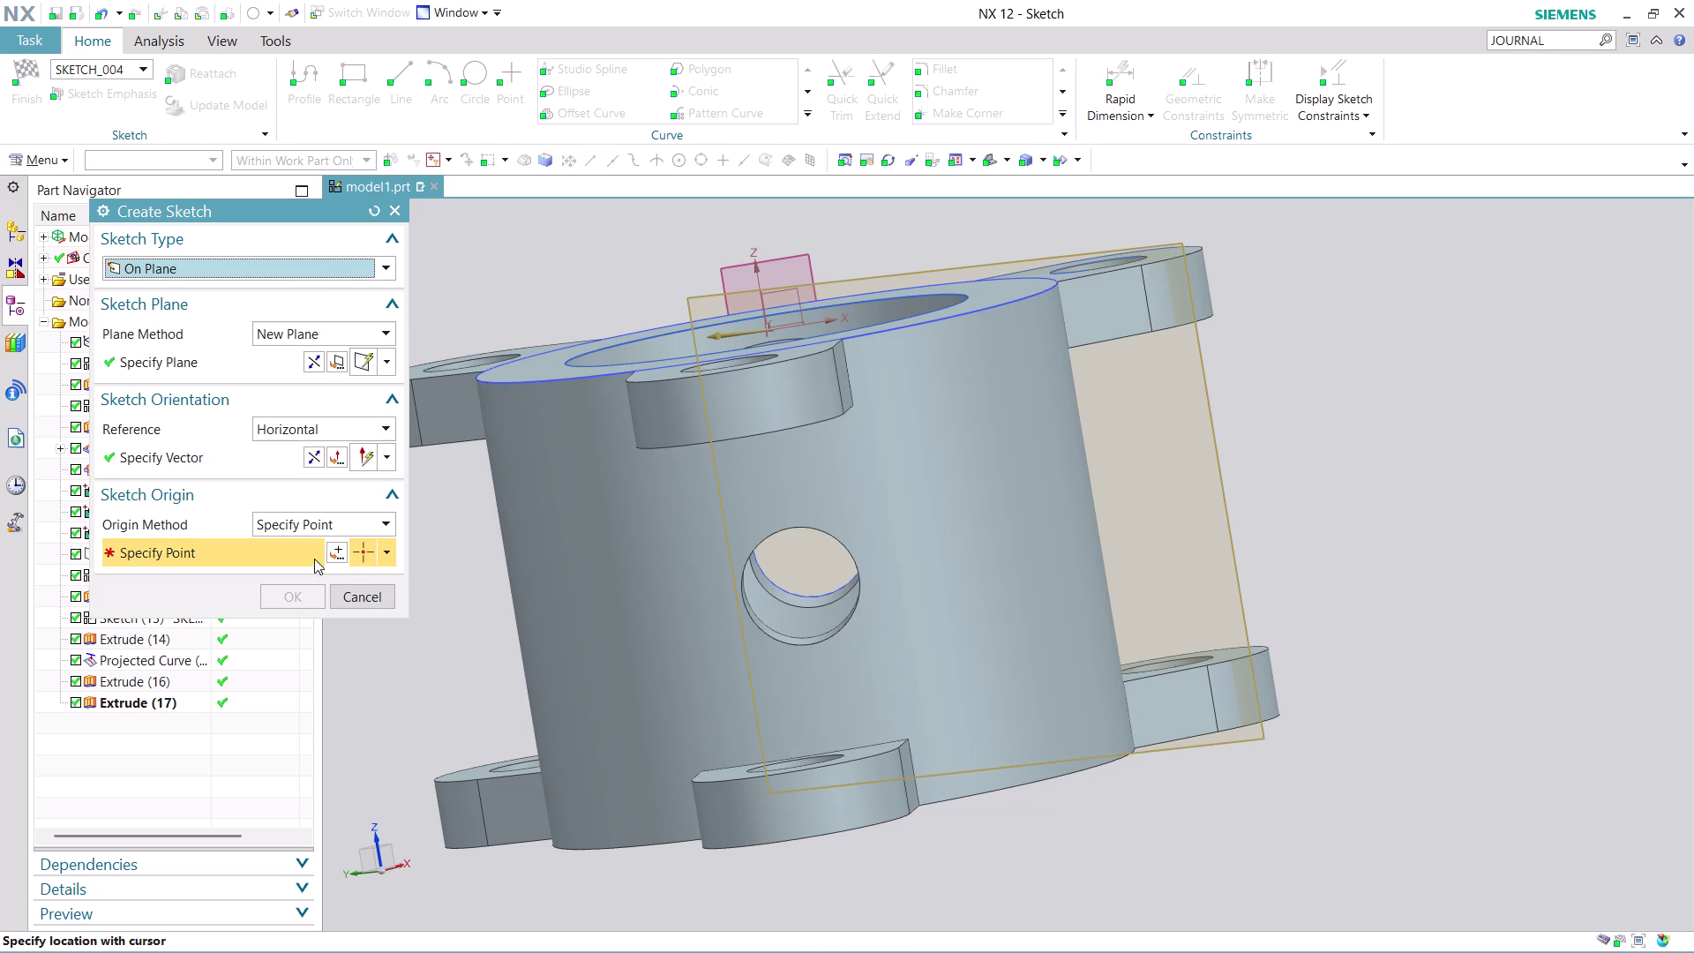
click(338, 546)
click(312, 584)
click(296, 597)
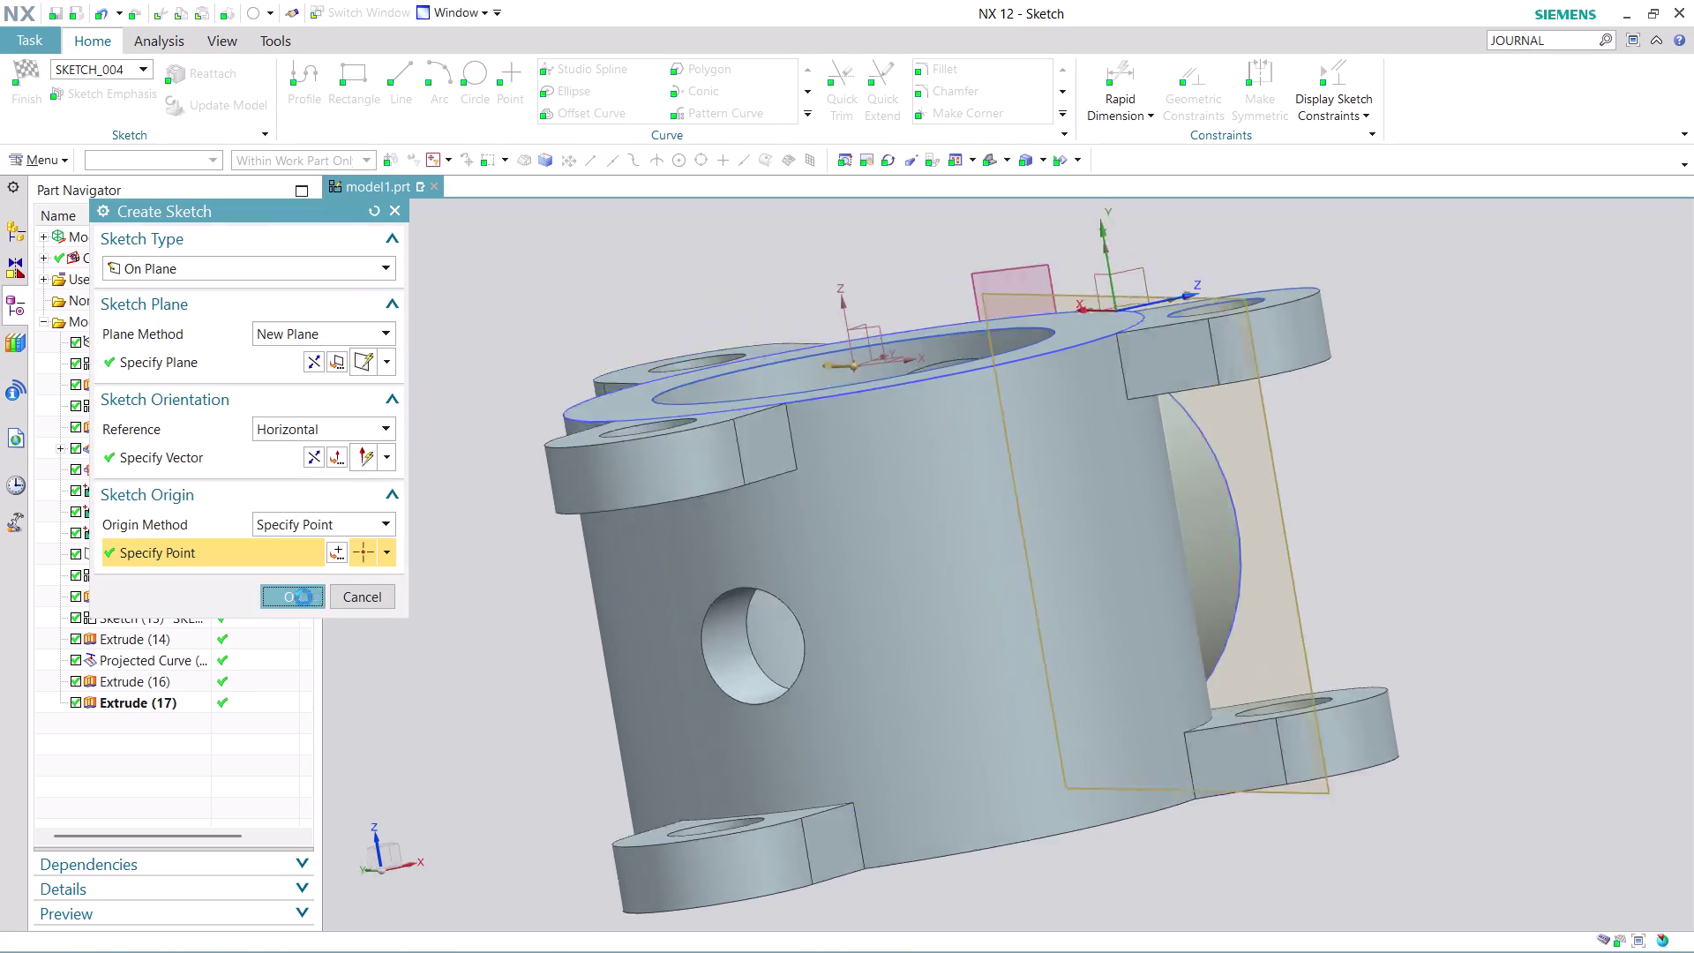
scroll(down, 3)
Project the side hole's edge into the sketch.
scroll(up, 3)
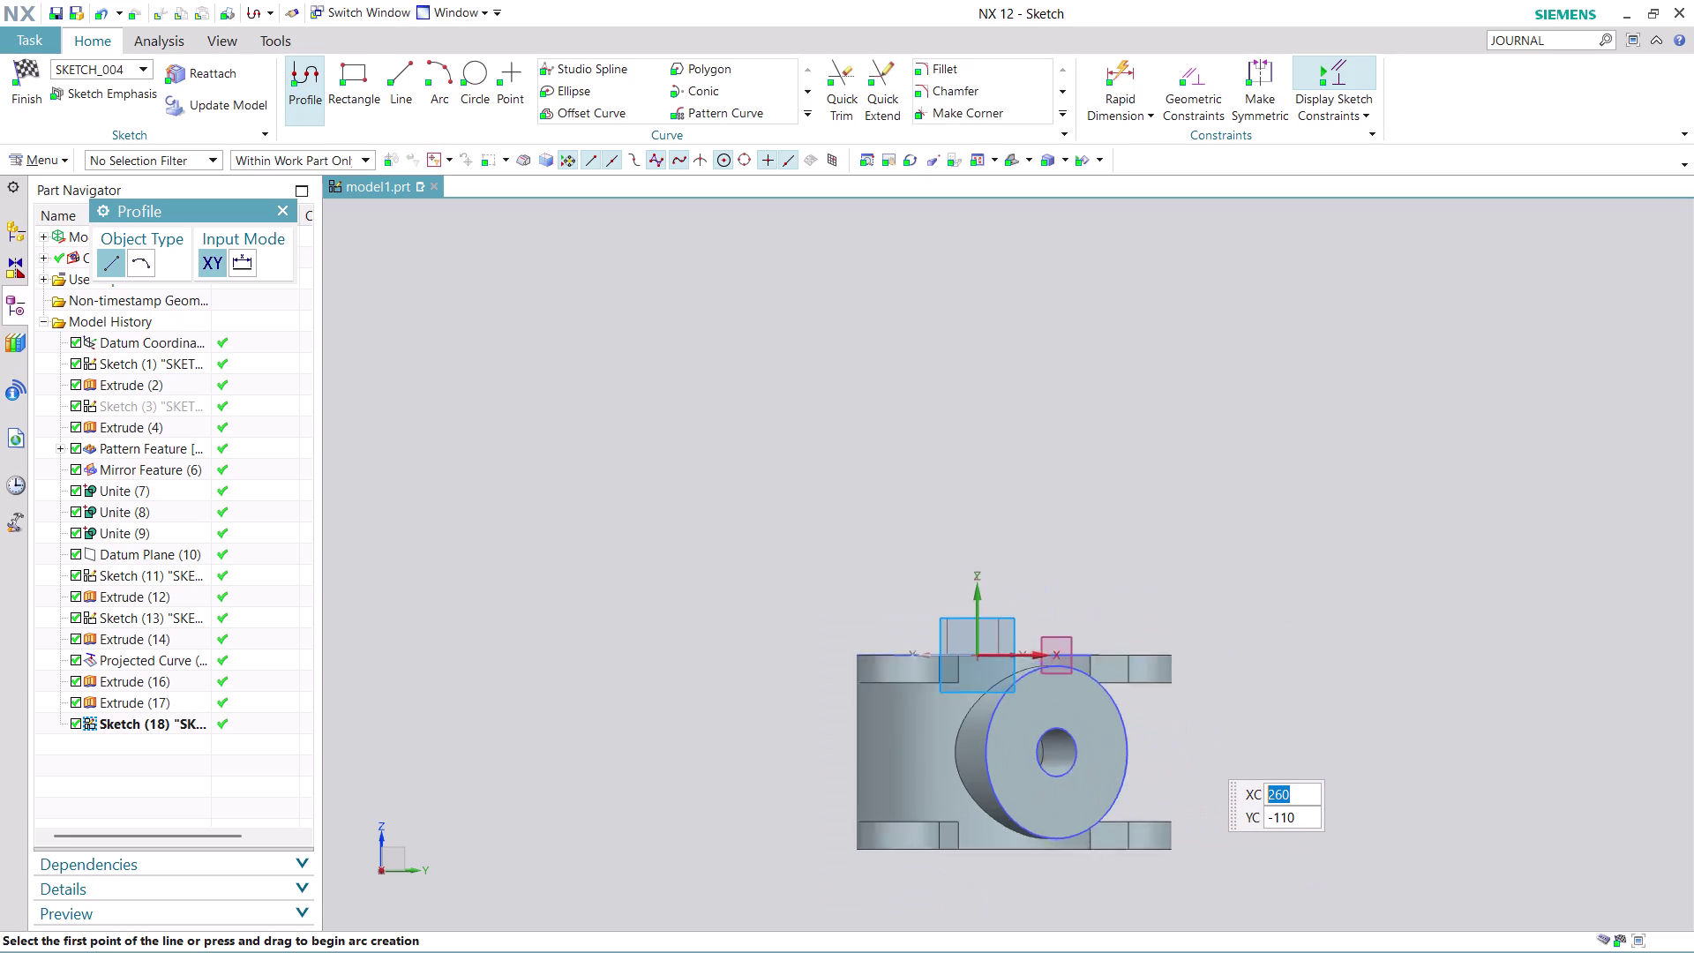
scroll(up, 3)
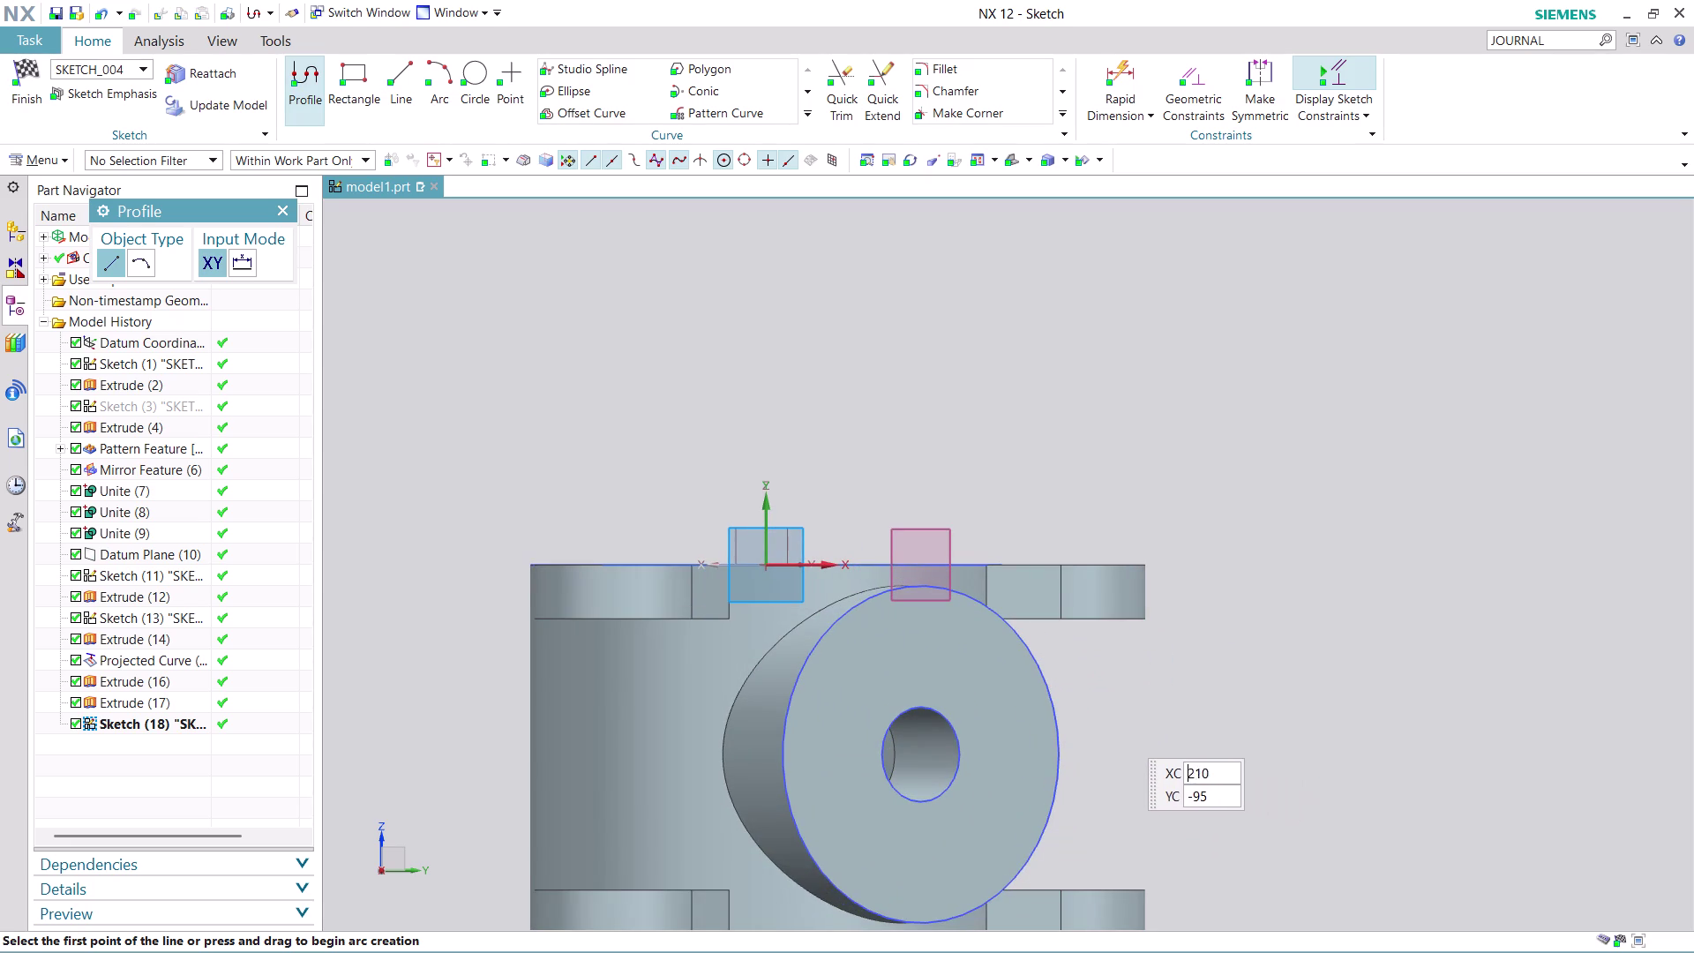
scroll(up, 3)
middle_drag(1114, 726, 1314, 710)
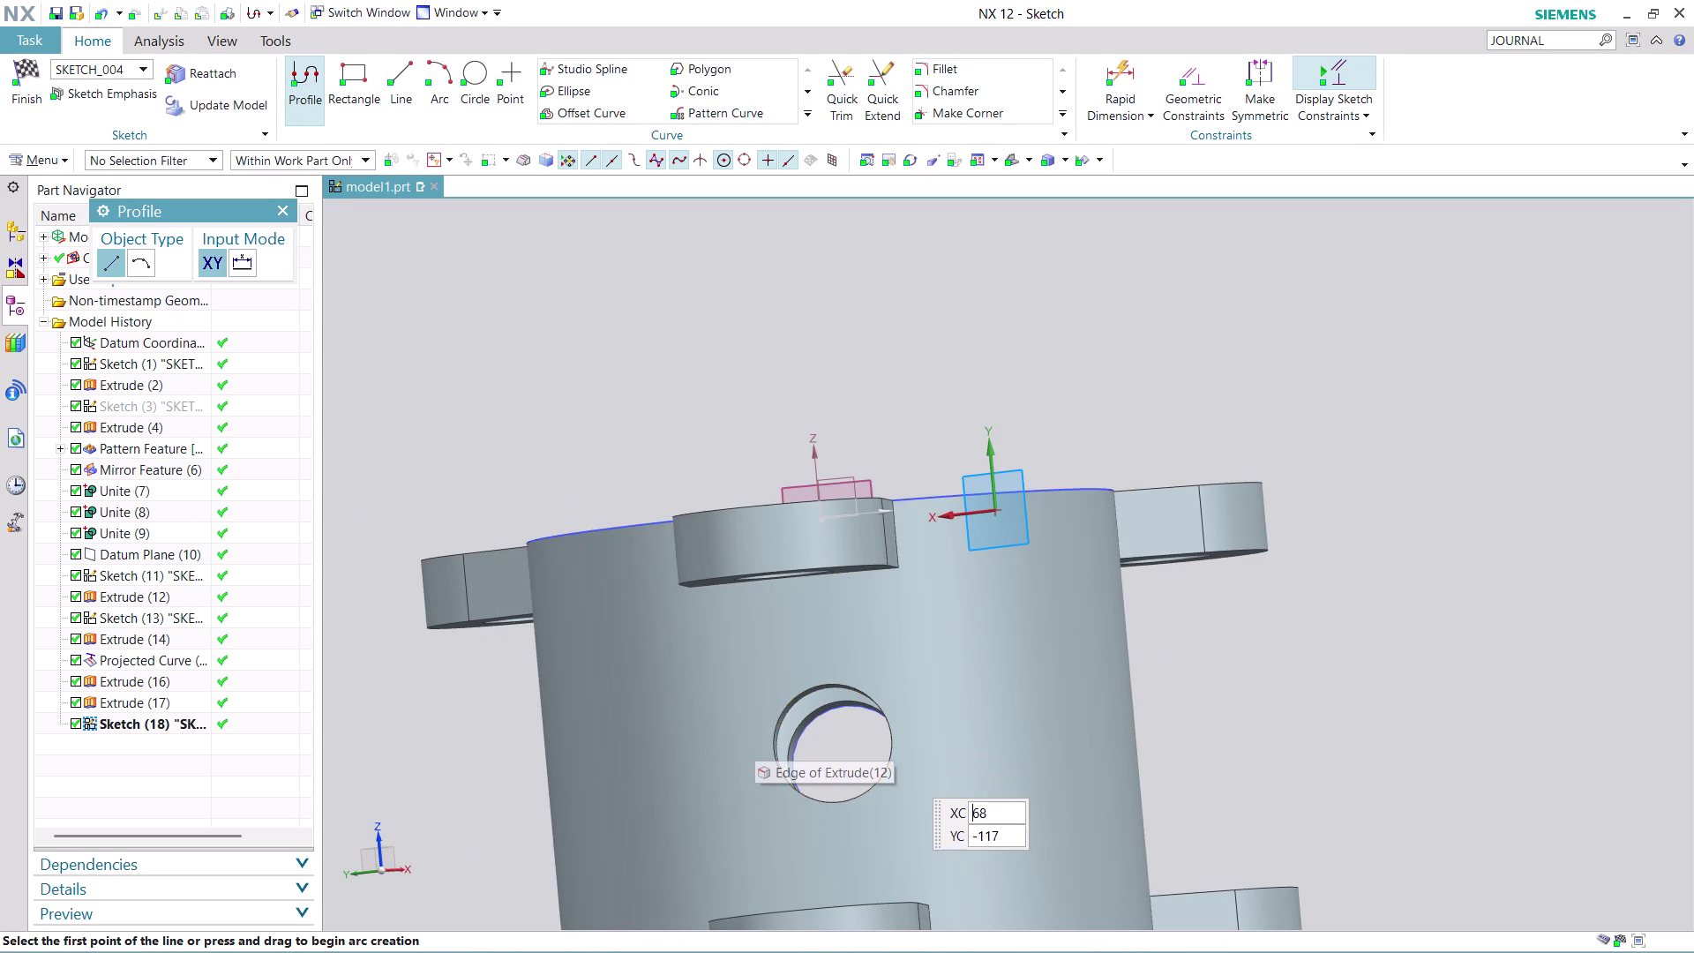
scroll(up, 3)
scroll(down, 3)
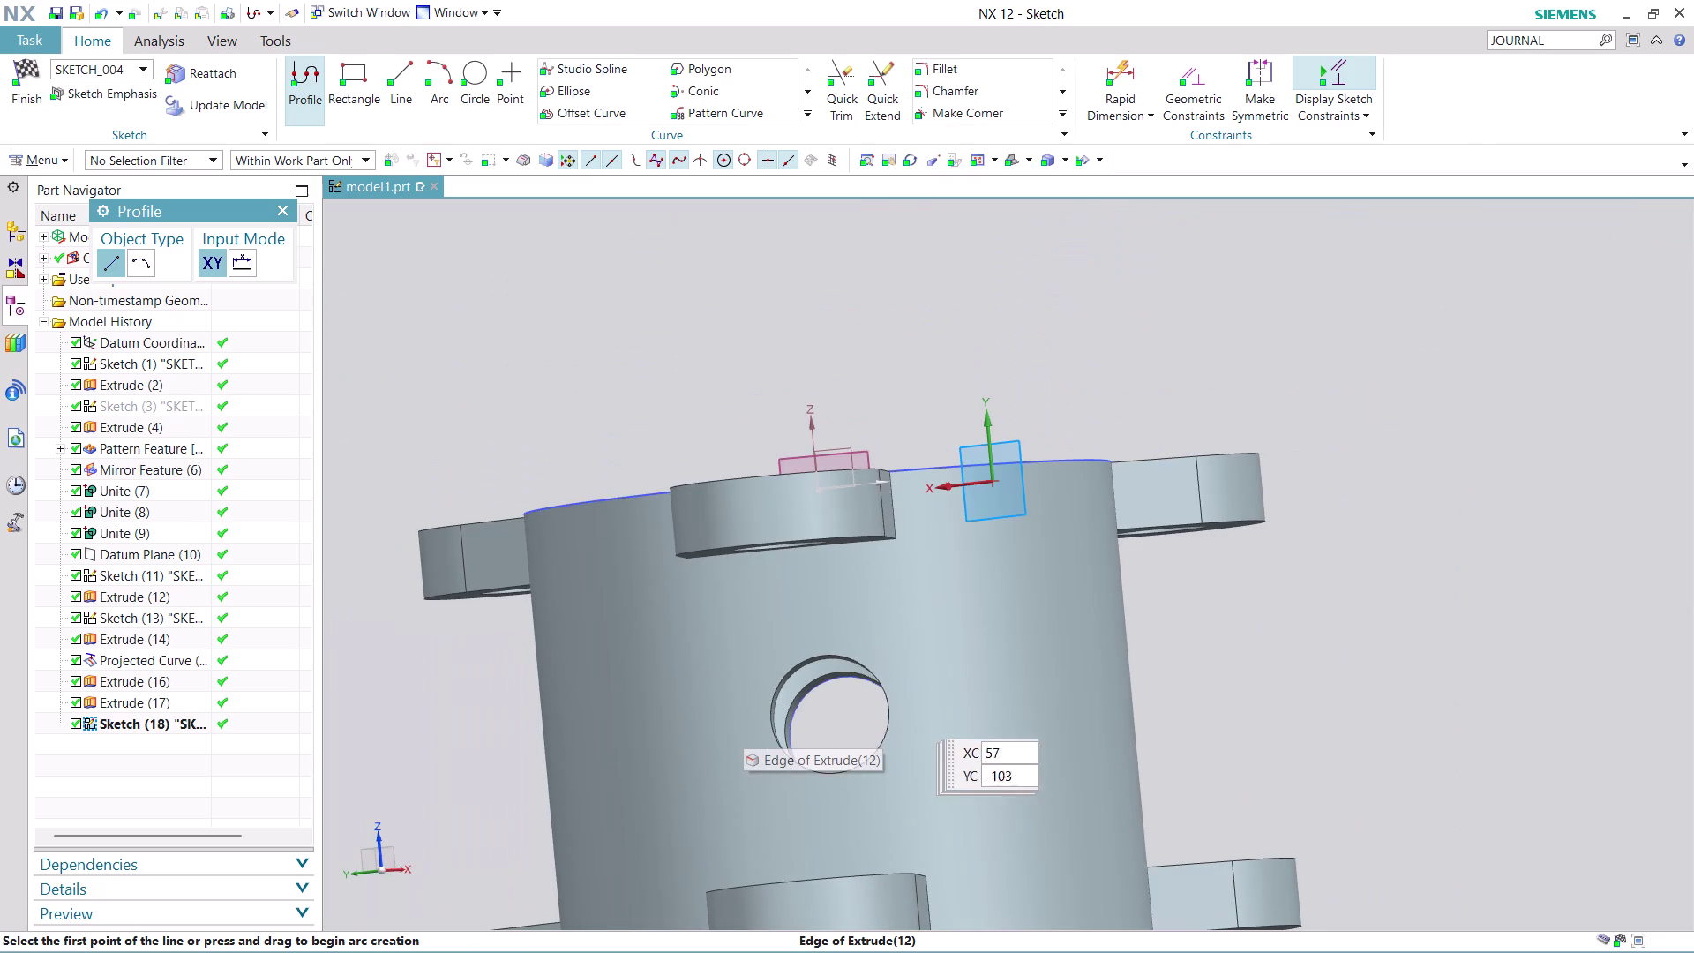
middle_drag(1202, 667, 1113, 694)
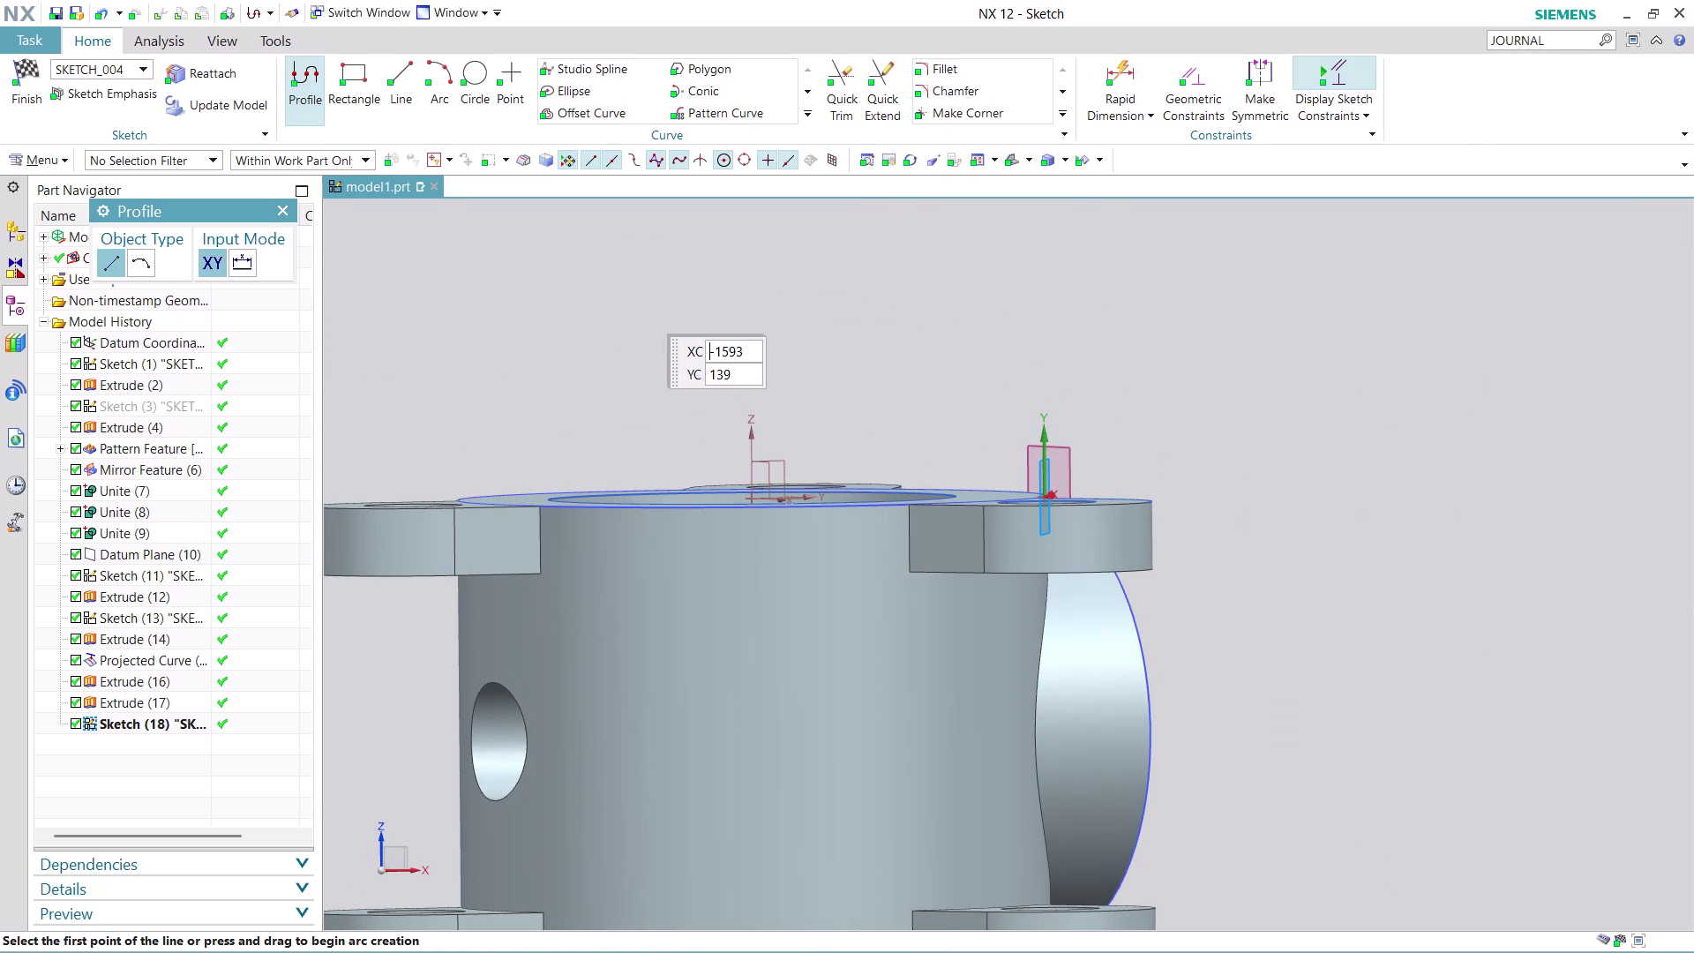
click(812, 118)
click(757, 153)
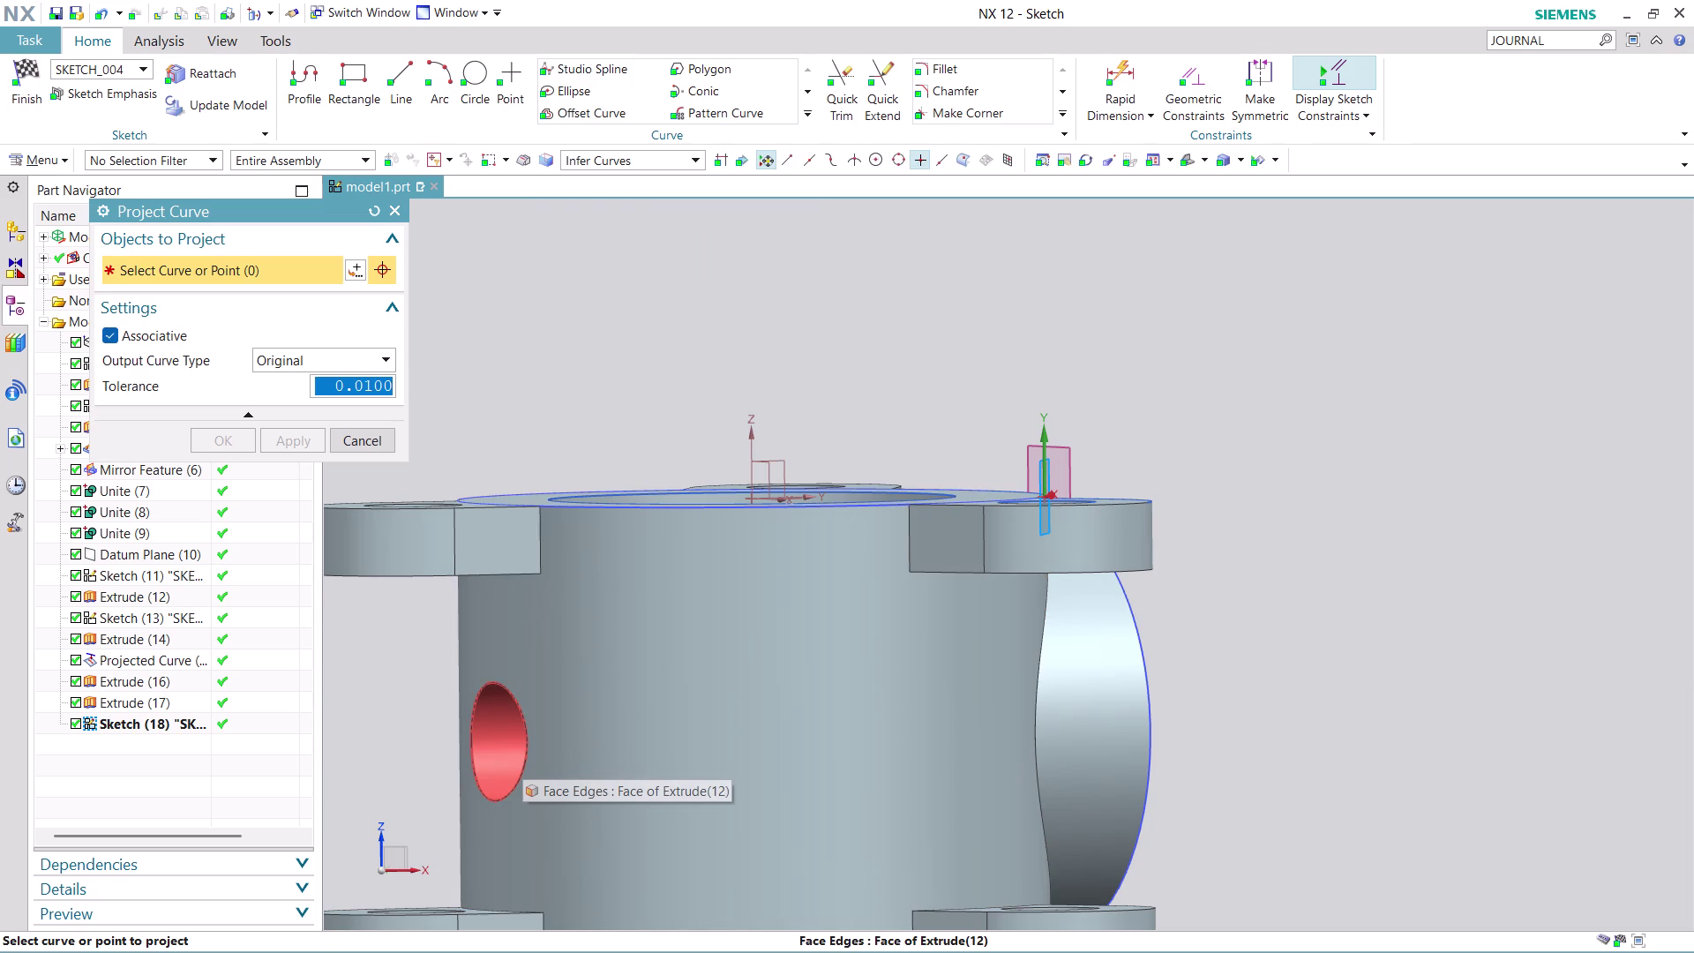
click(520, 707)
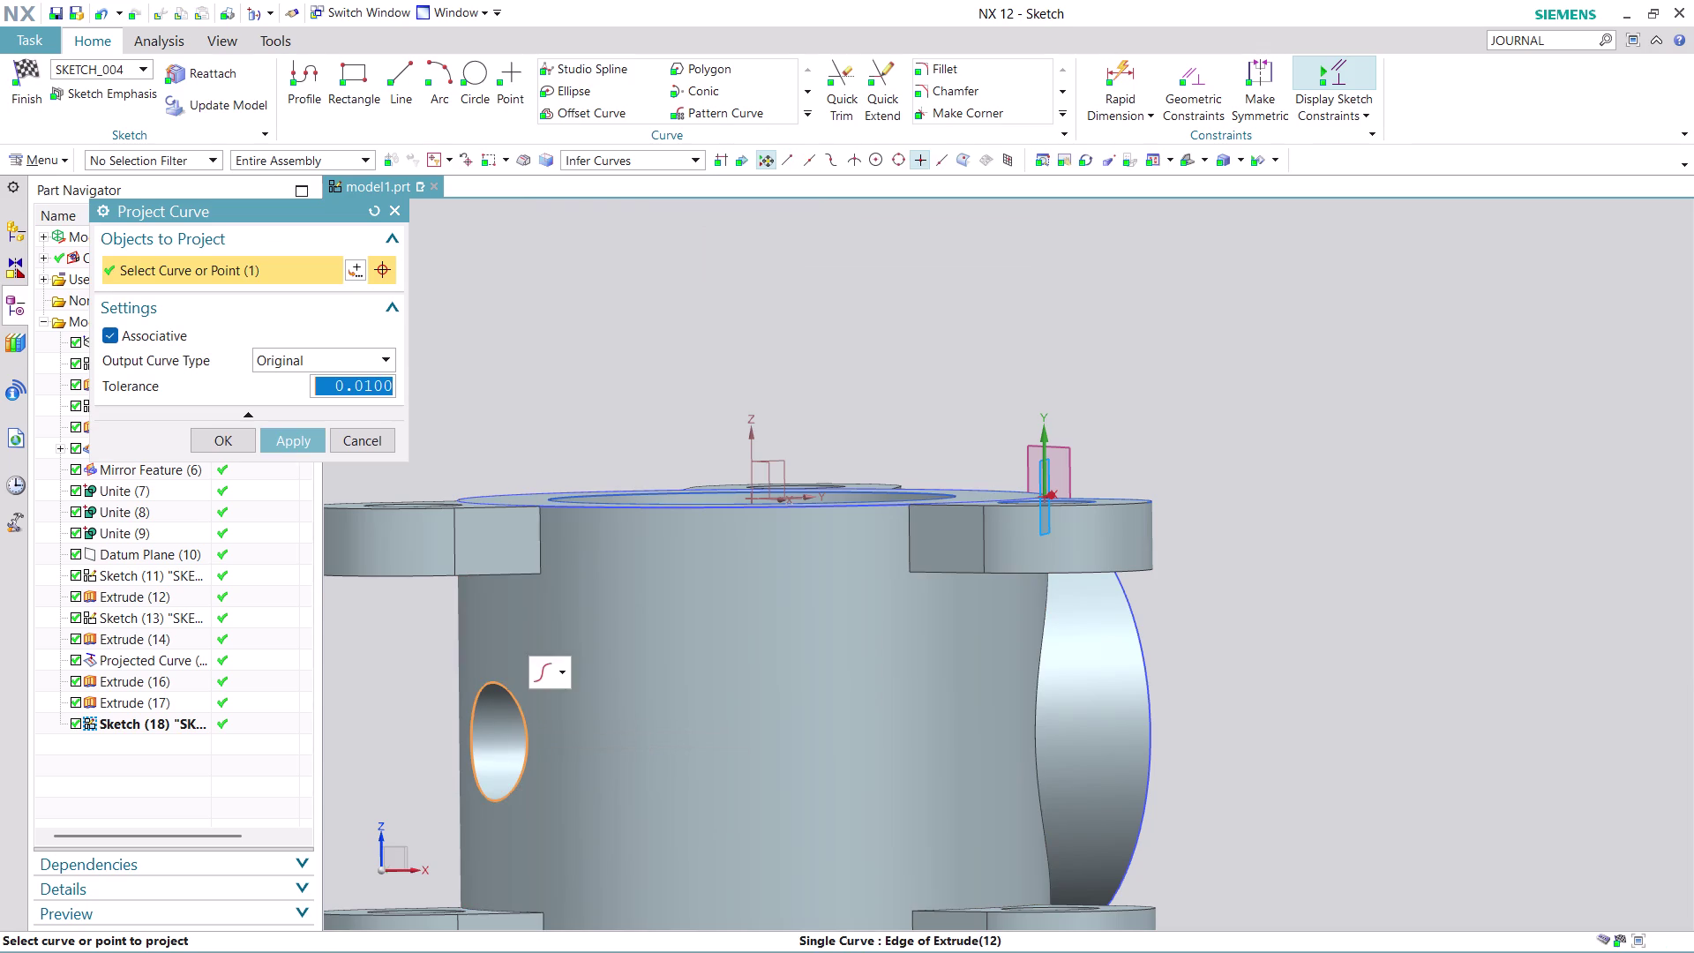
click(284, 434)
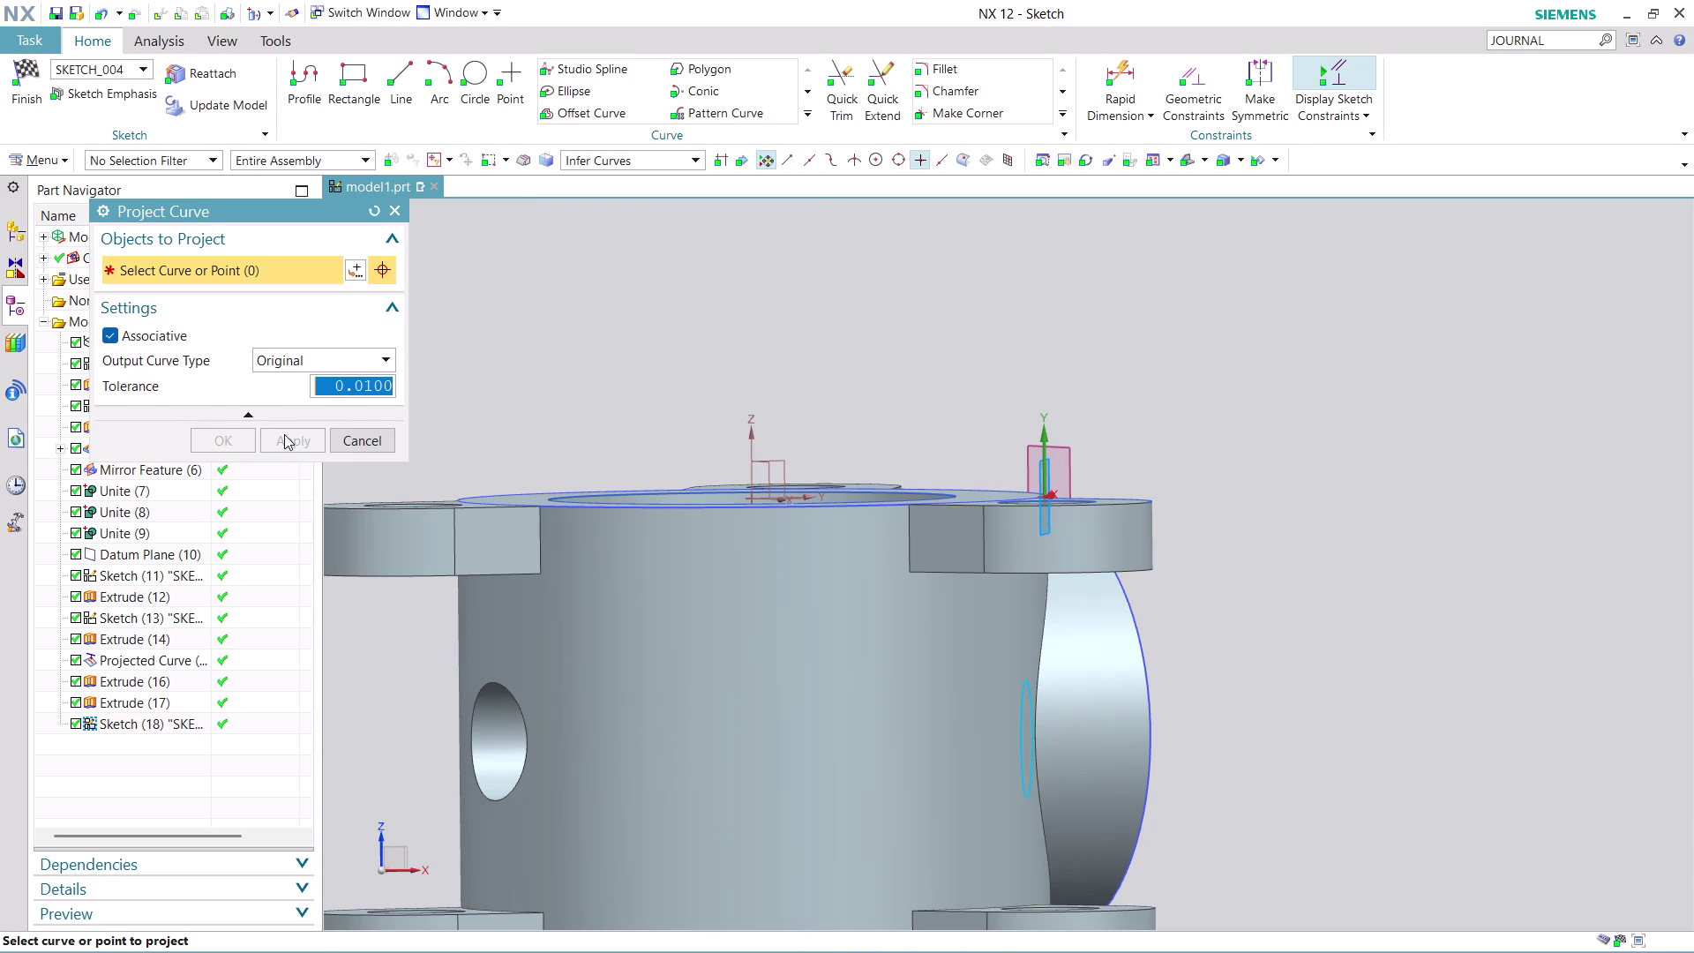
click(374, 451)
Check the projected curve, undo it, and finish the sketch.
scroll(down, 3)
middle_drag(919, 565, 874, 555)
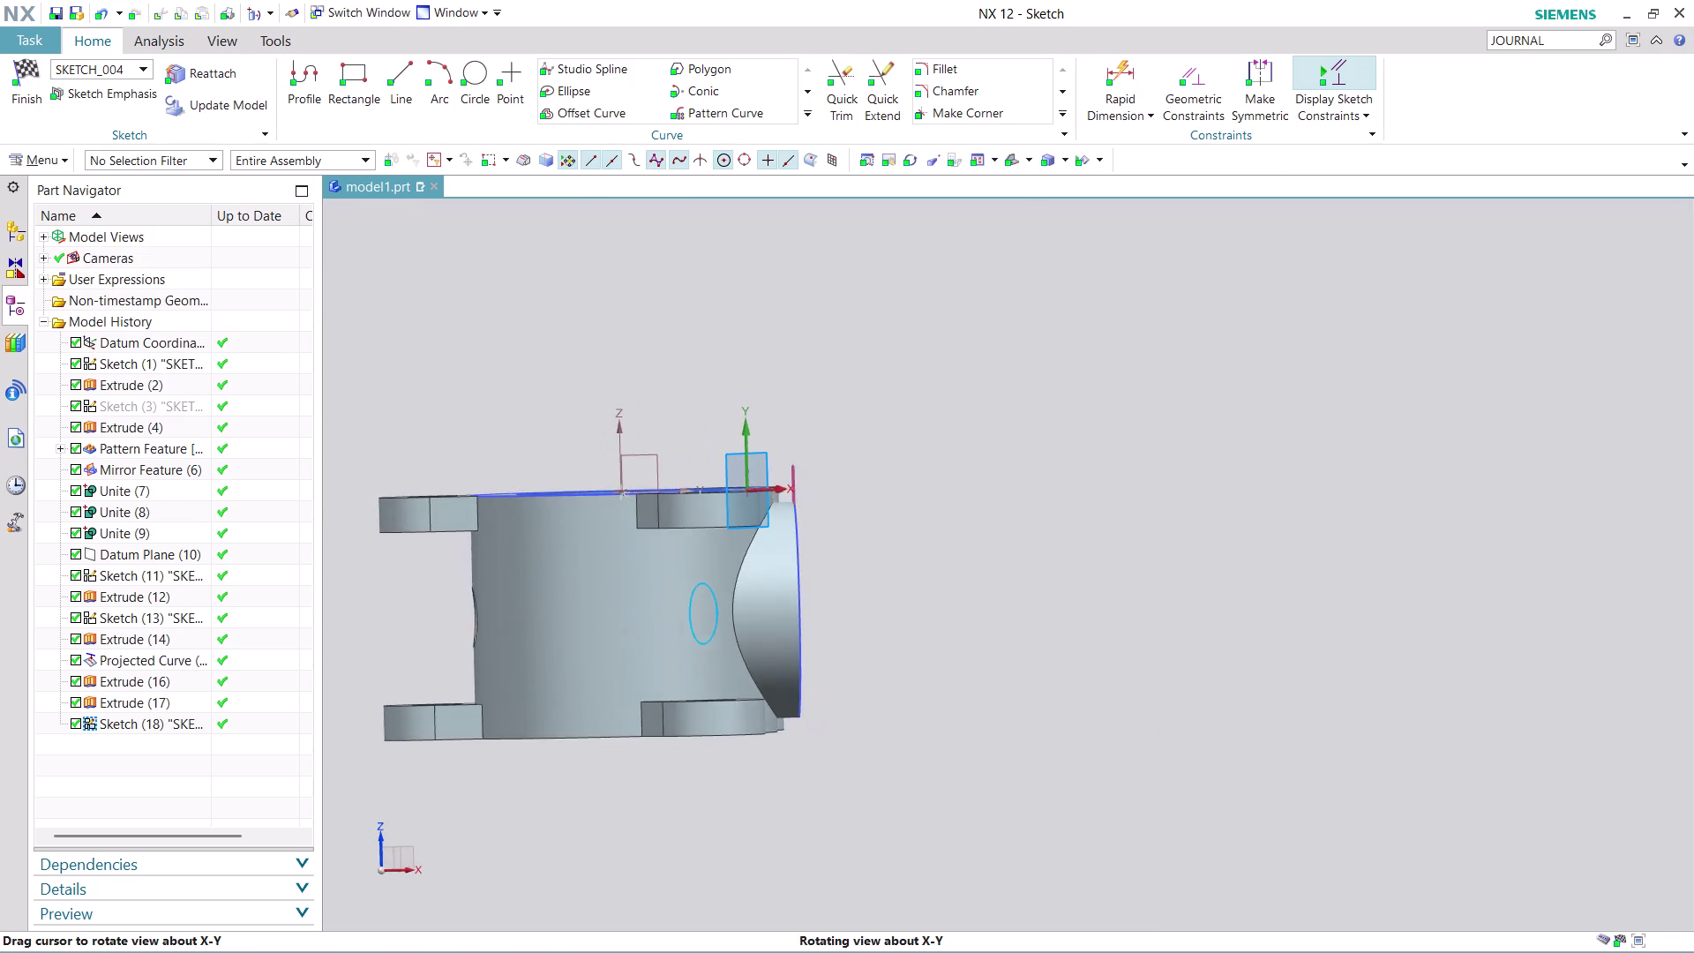
middle_drag(874, 555, 942, 632)
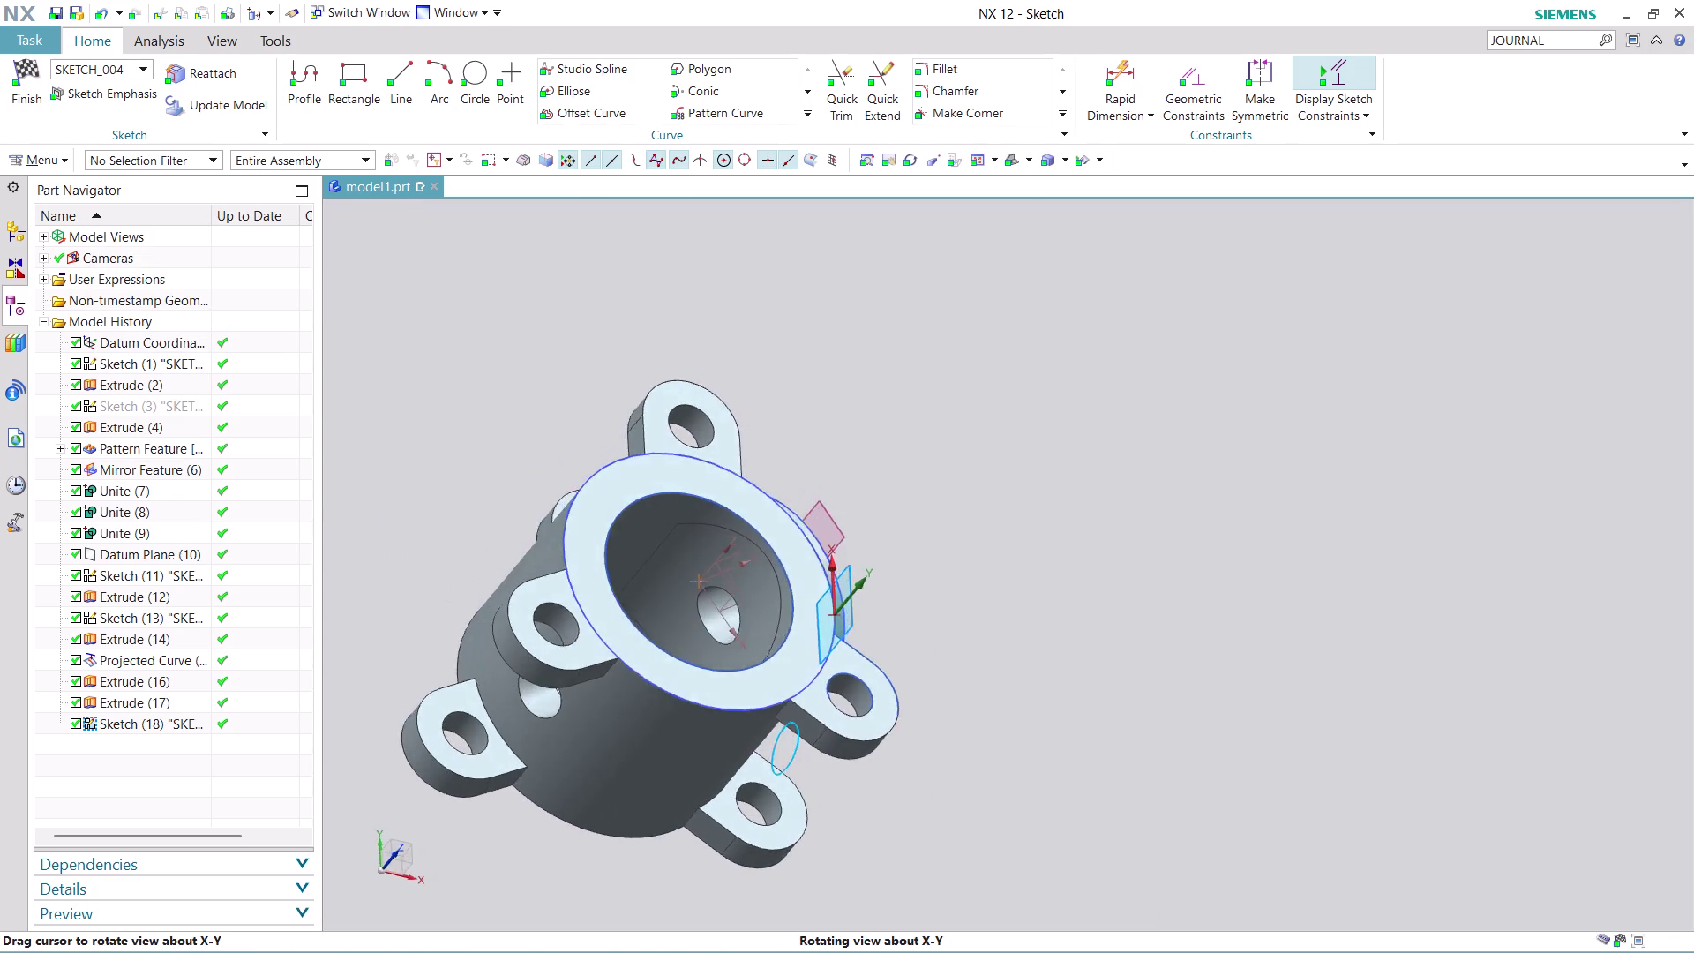
middle_drag(941, 632, 845, 504)
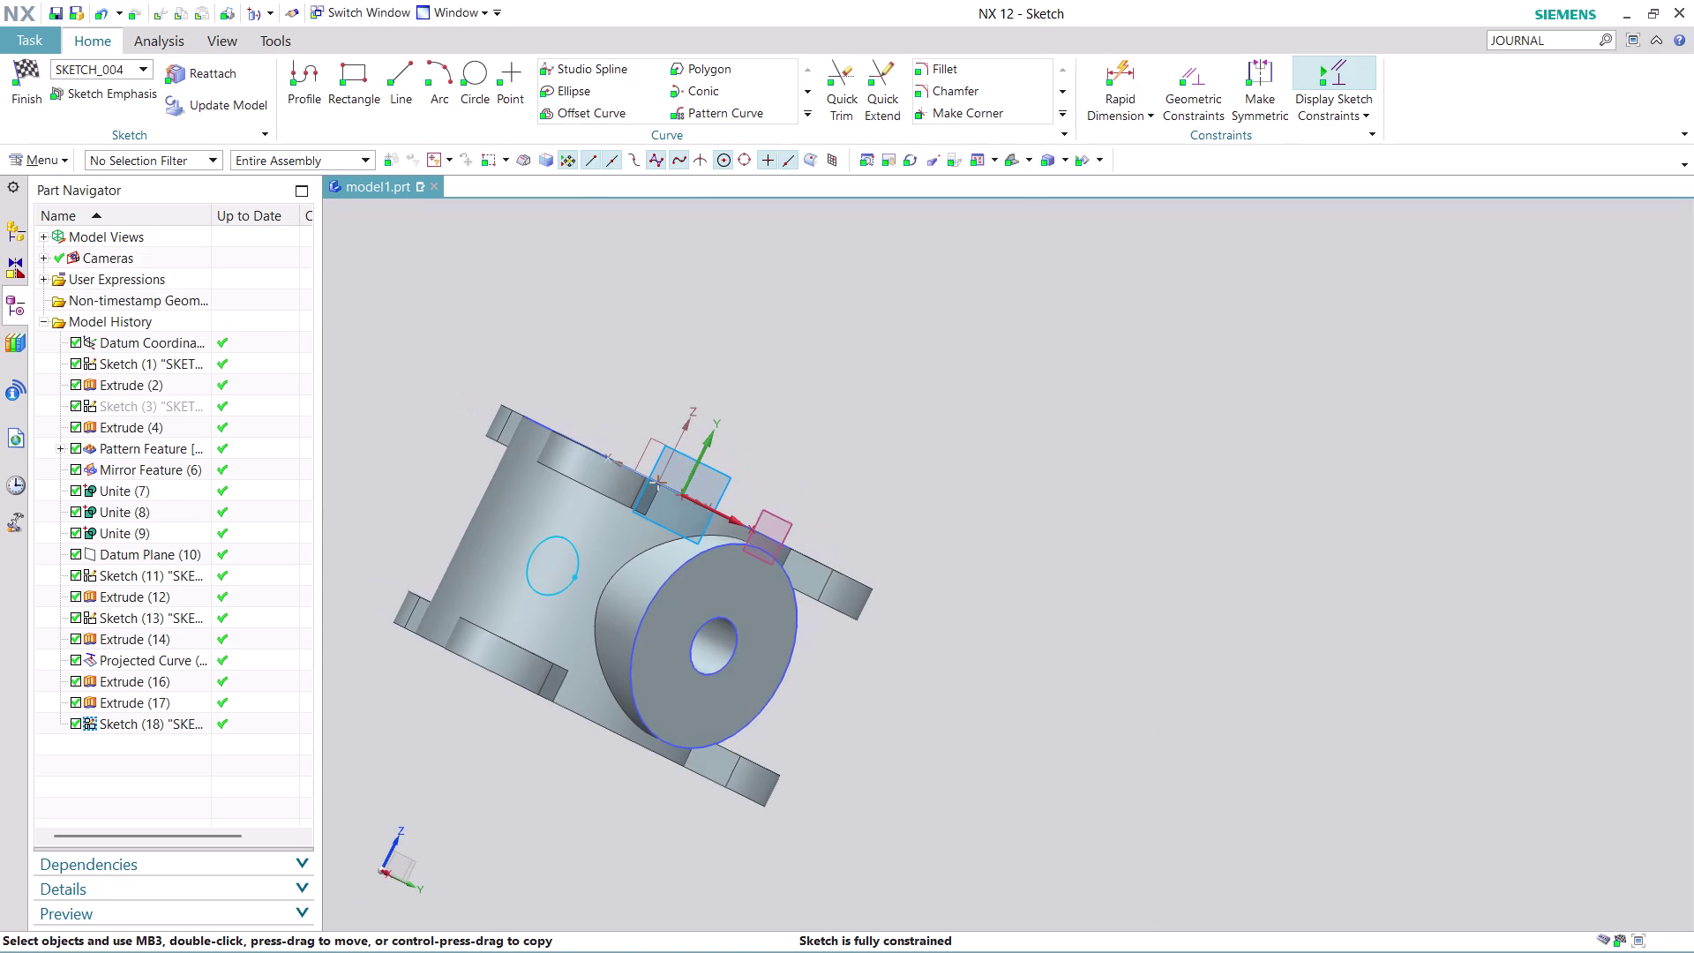
key(ctrl+z)
scroll(down, 3)
scroll(up, 3)
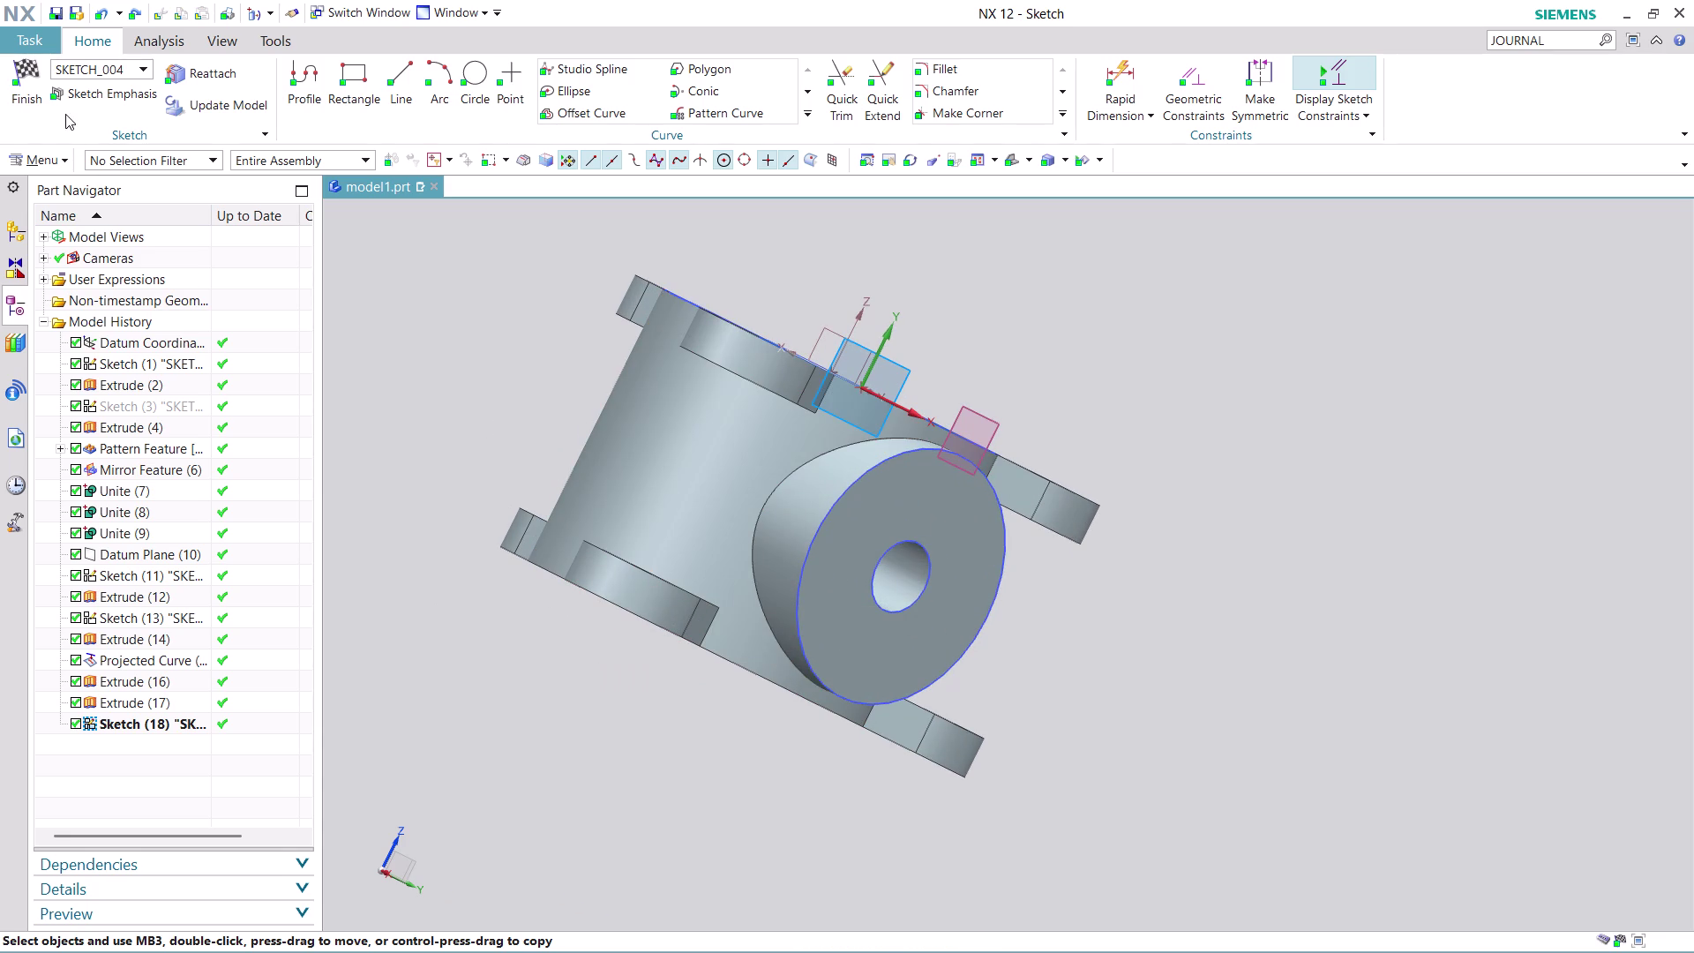
click(32, 91)
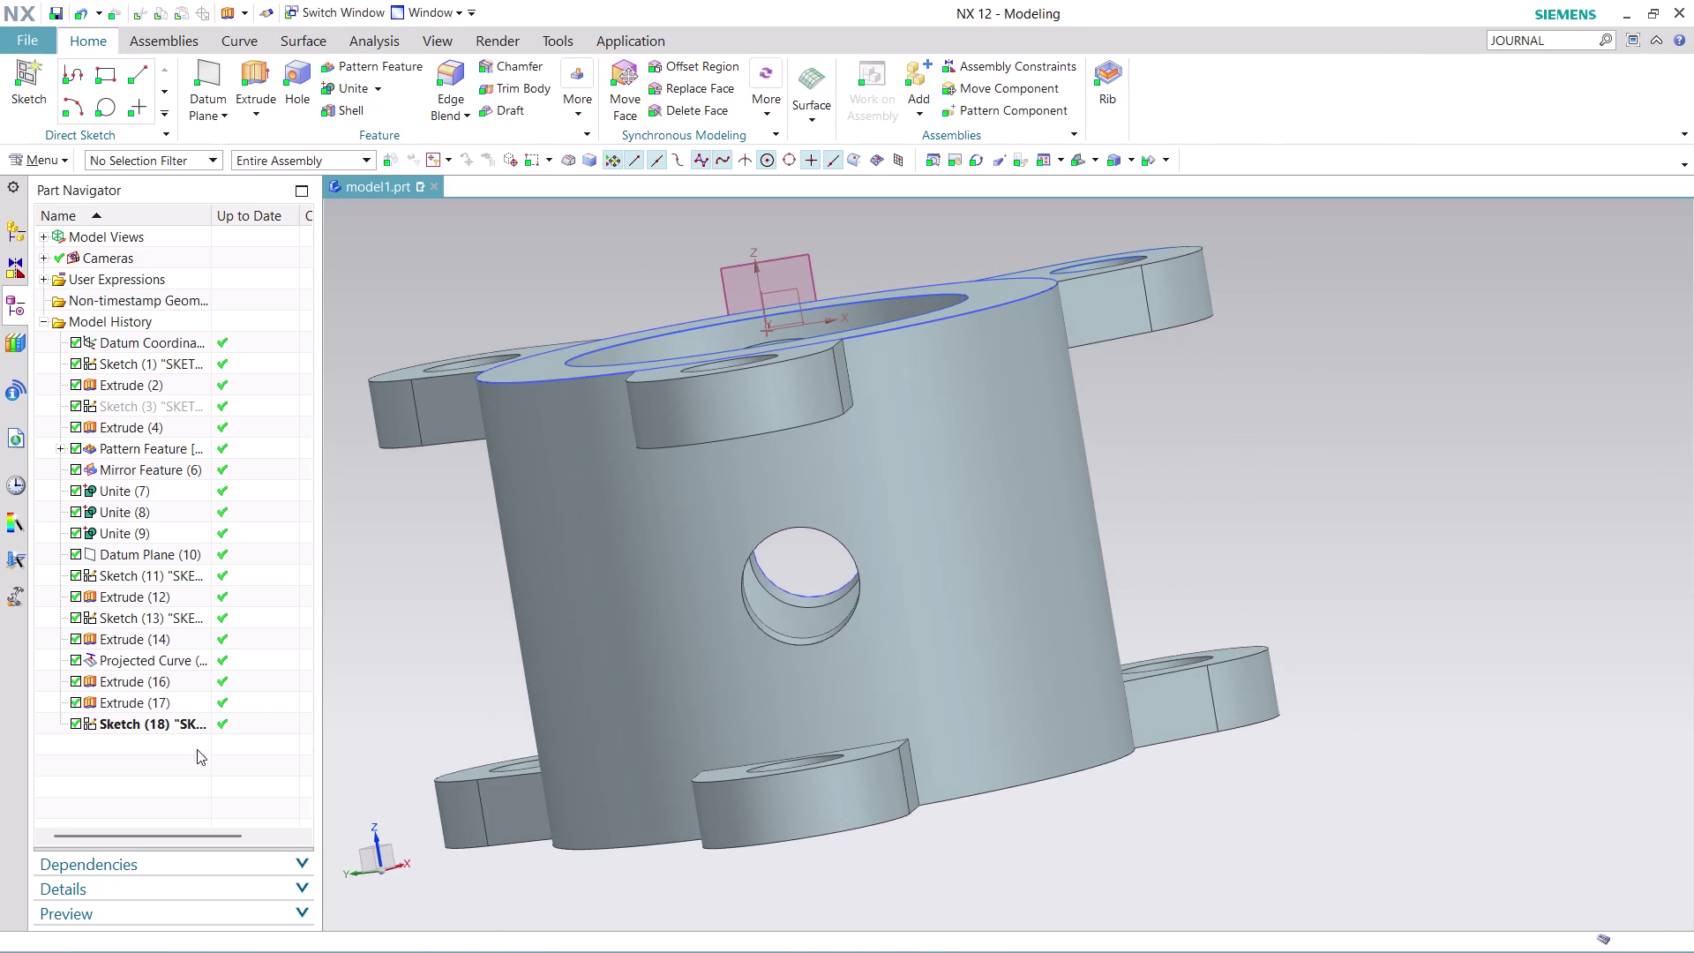
Delete Sketch (18) from the Part Navigator and start Project Curve from the Curve tab.
right_click(179, 731)
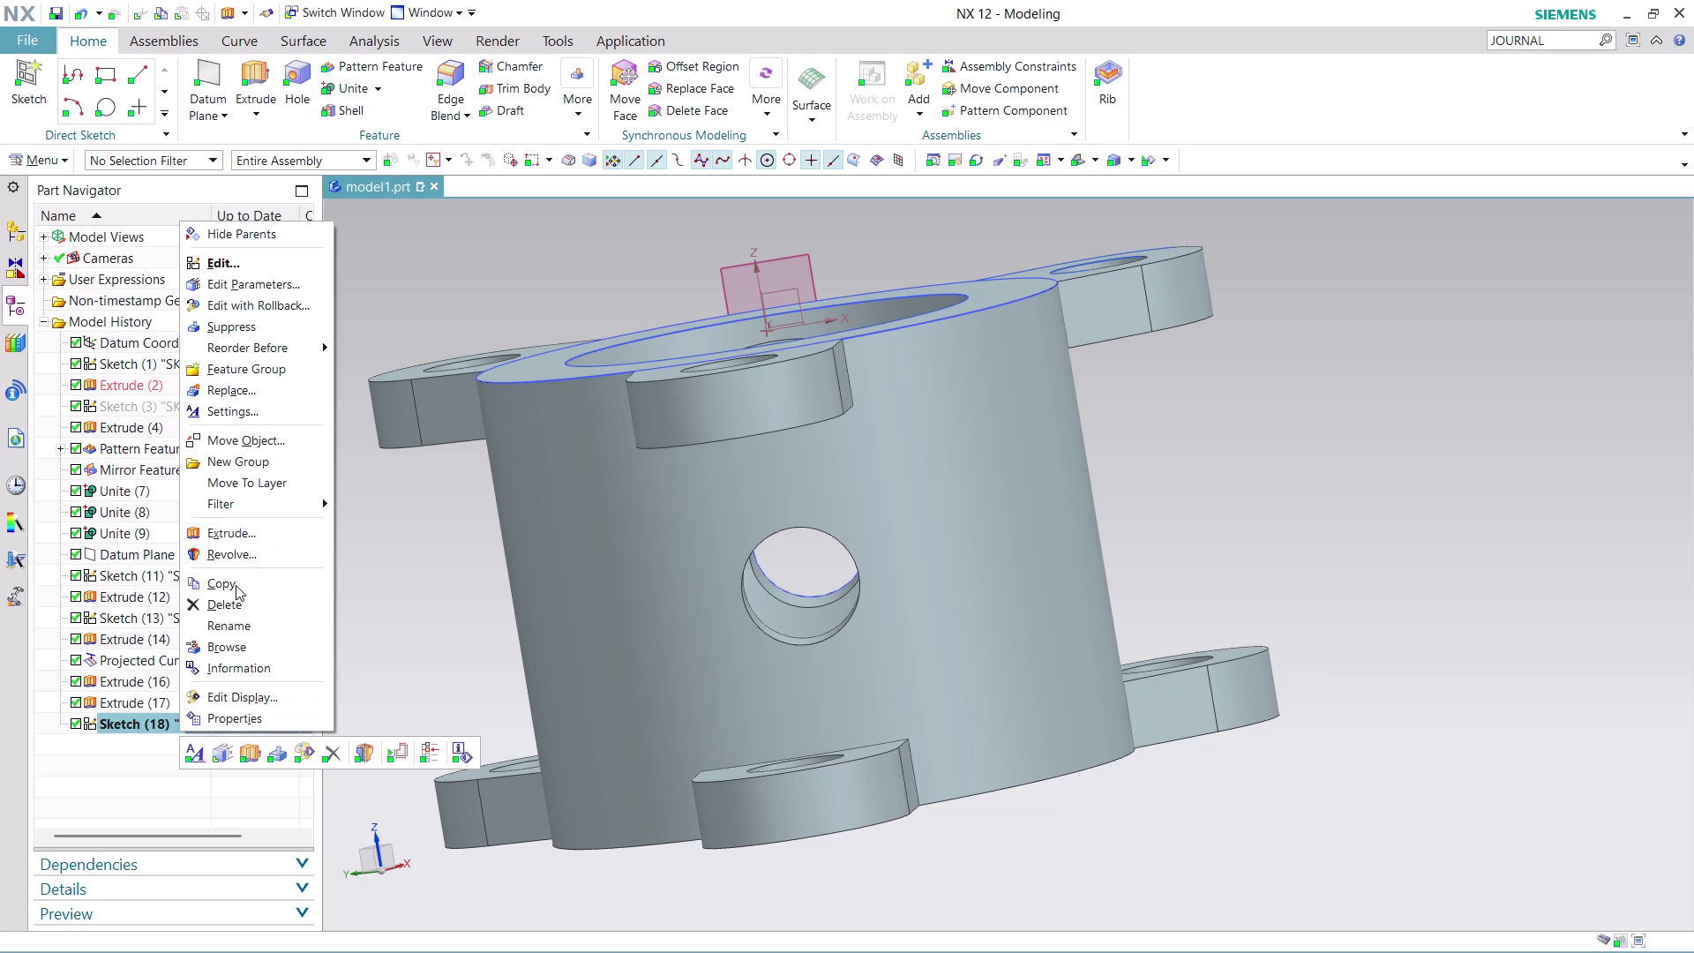
click(238, 595)
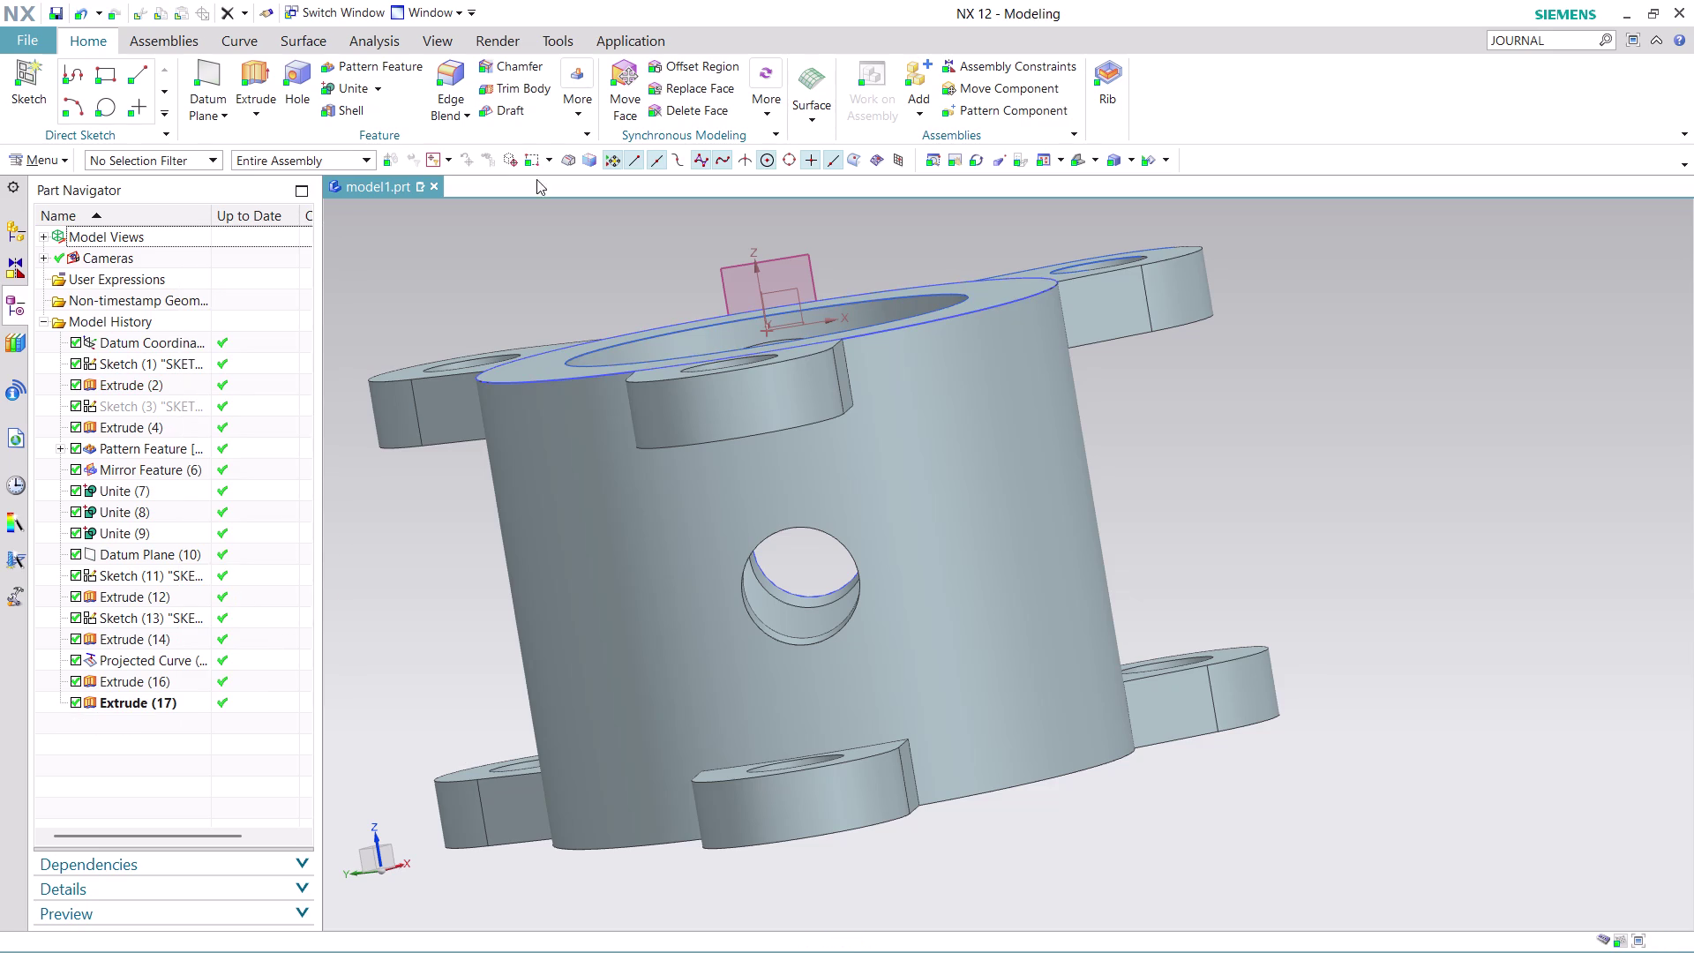
click(241, 31)
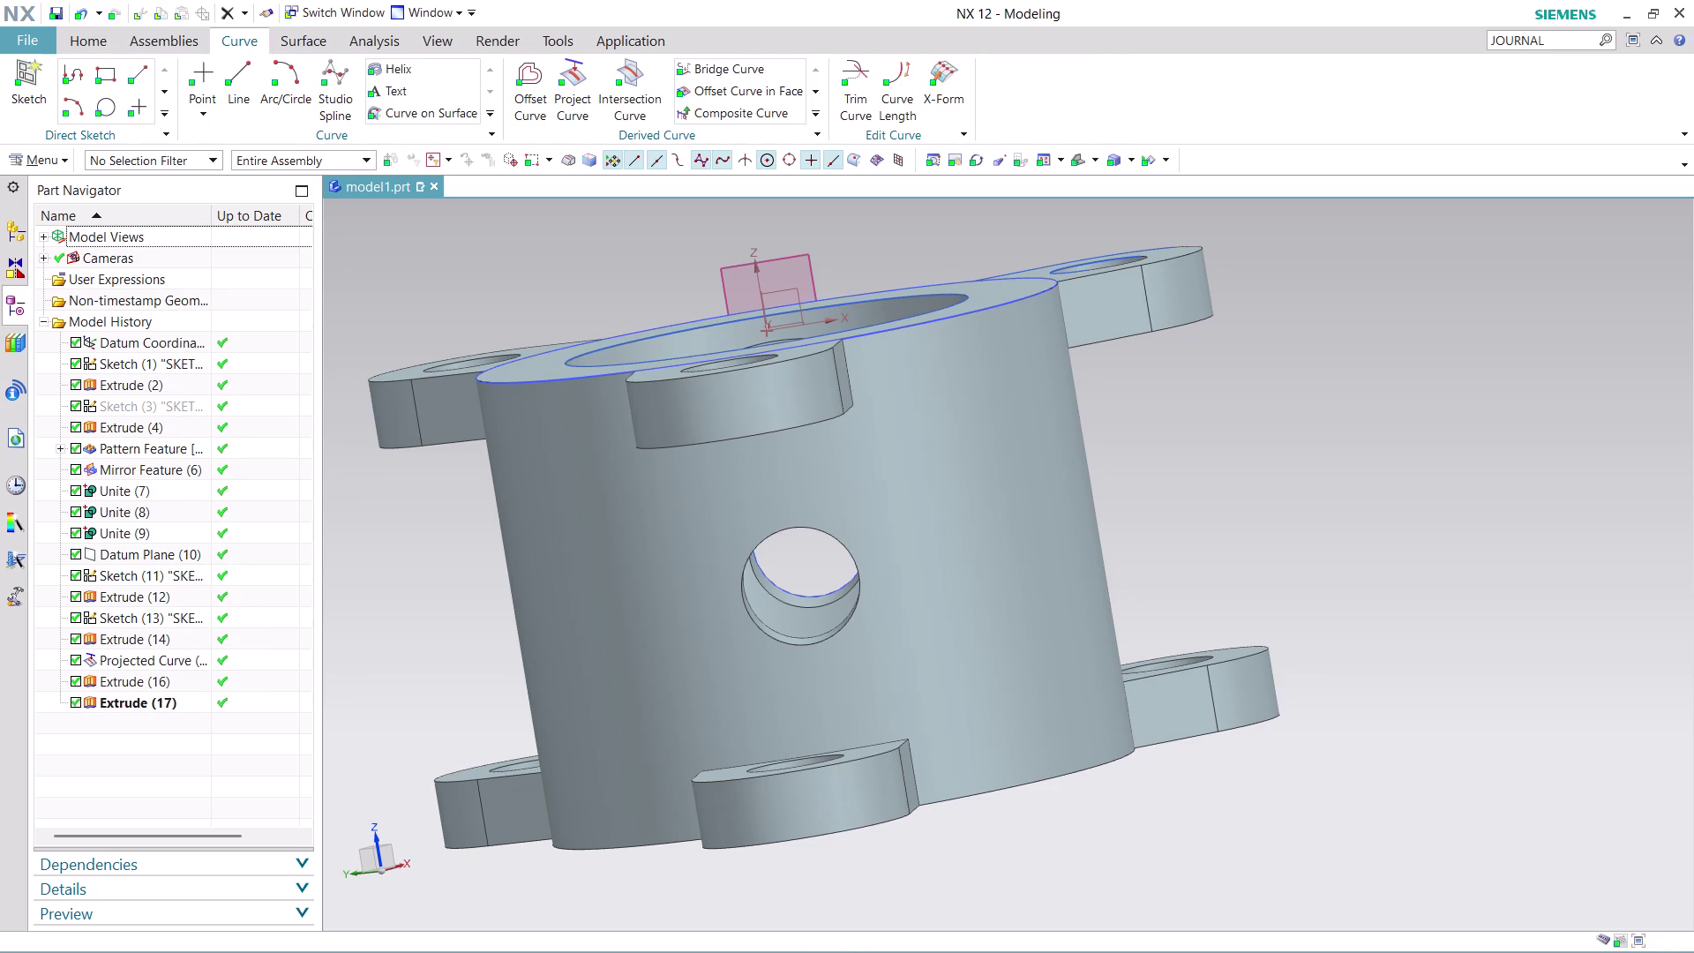
click(567, 103)
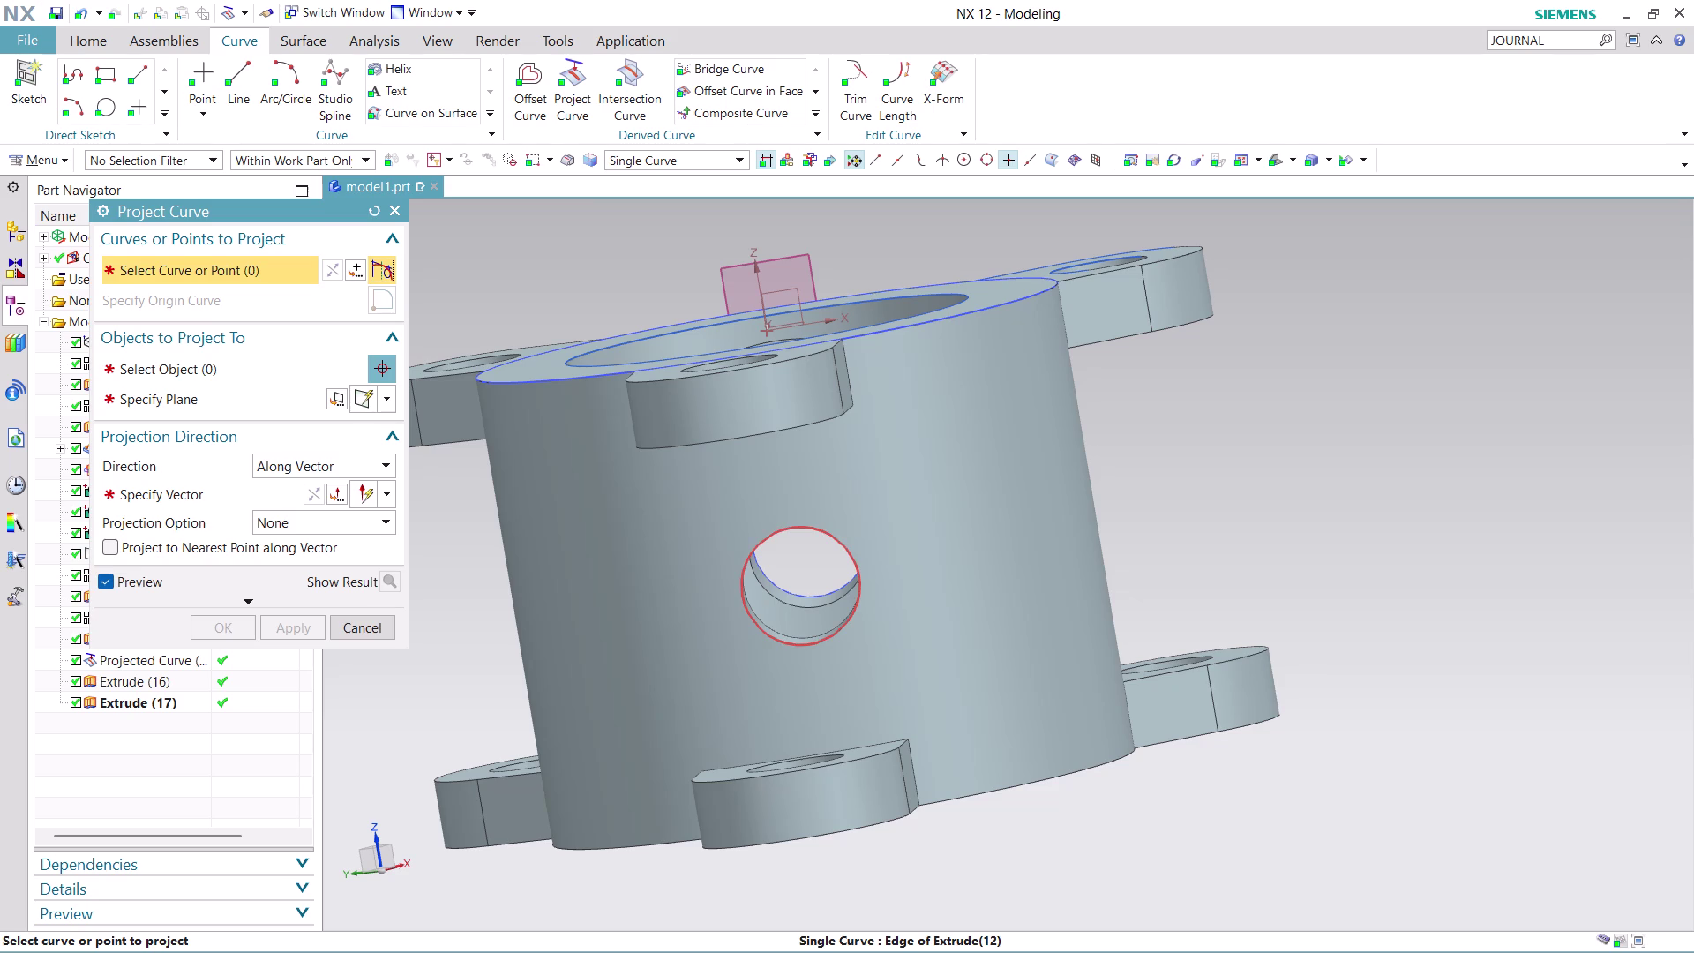
Project the front cross-hole edge onto the housing body faces along the YC direction.
click(851, 562)
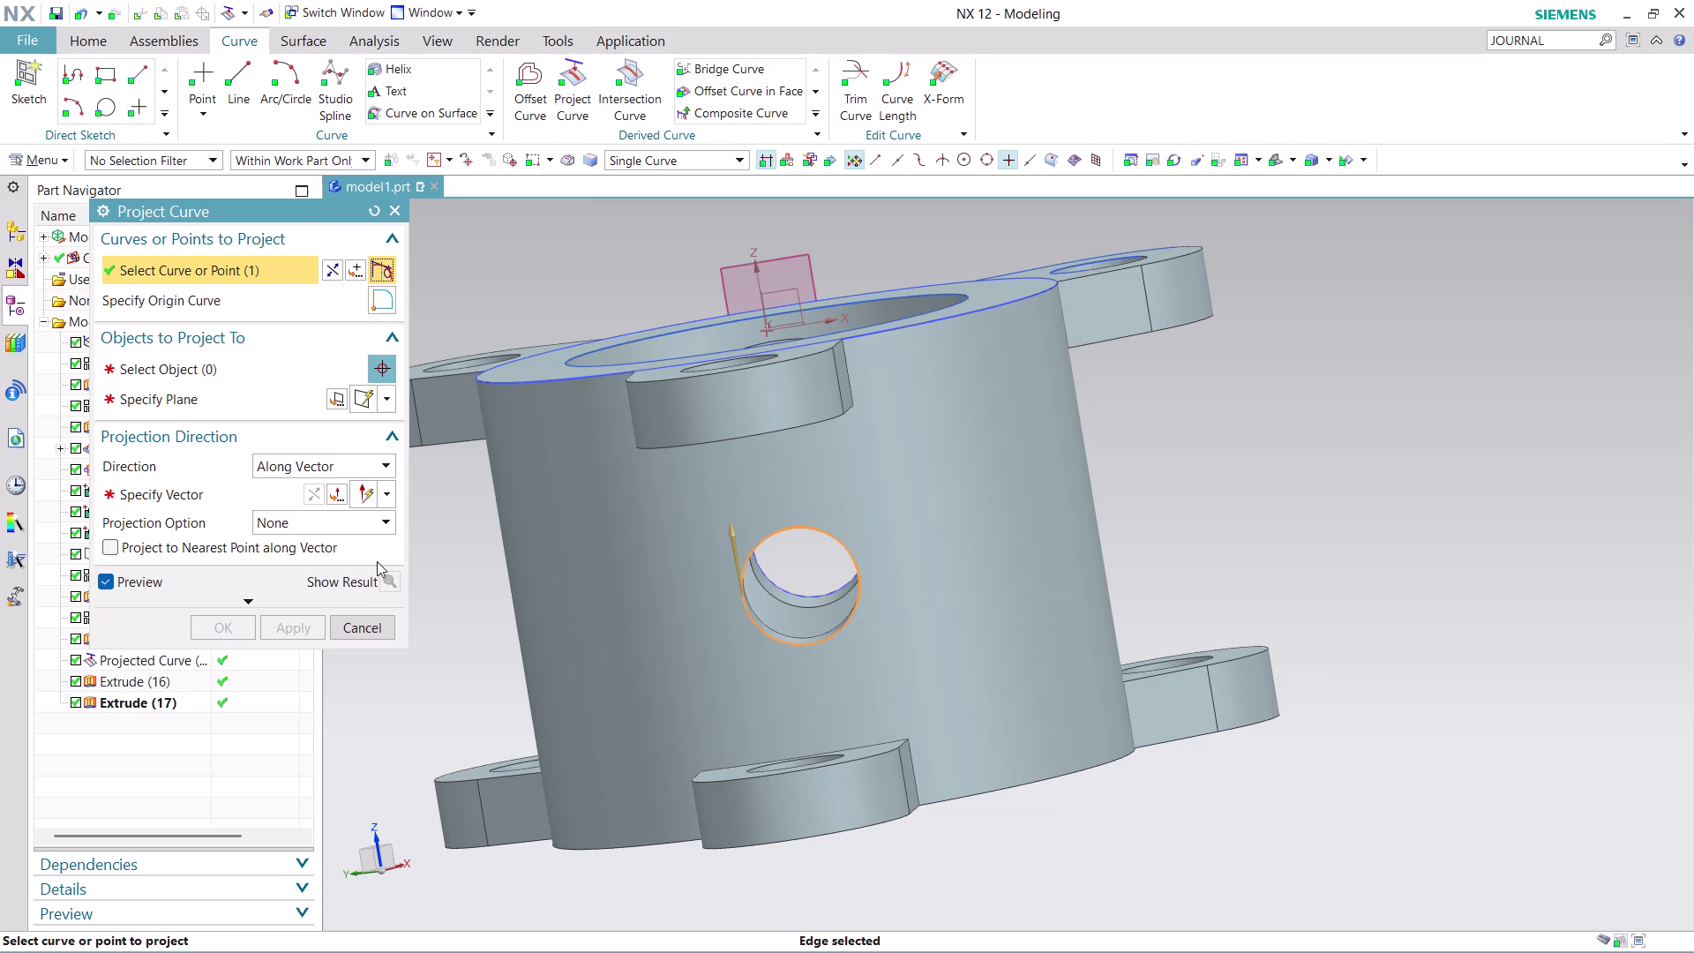
click(221, 373)
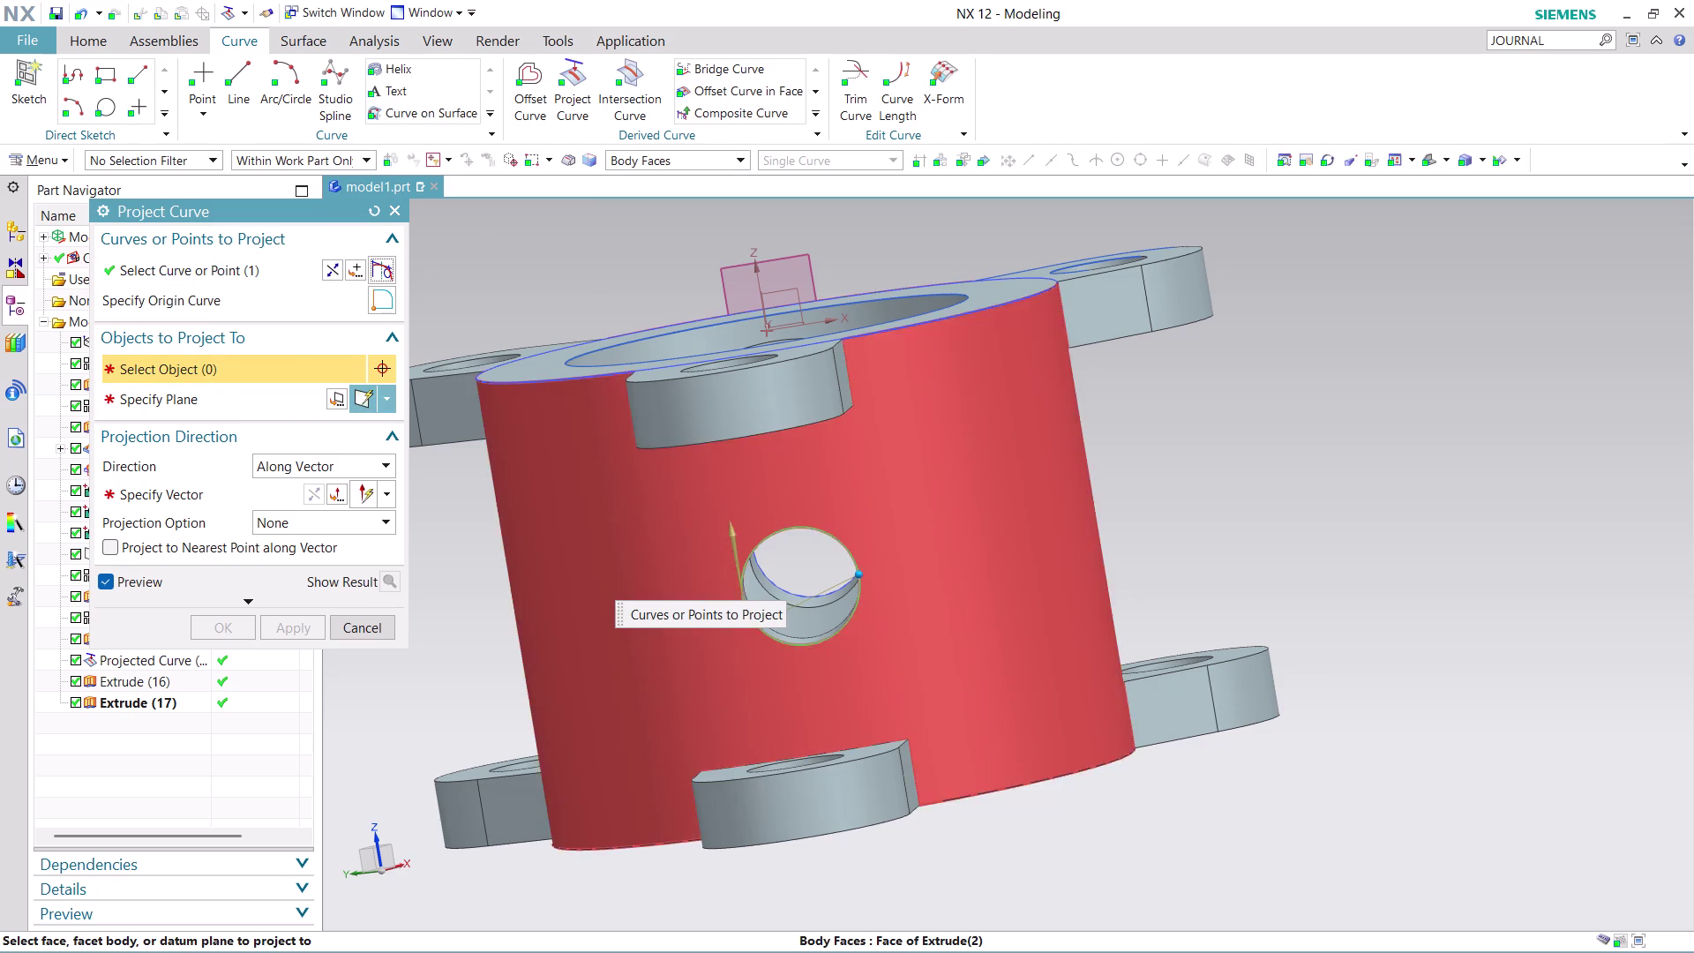
click(916, 519)
click(222, 496)
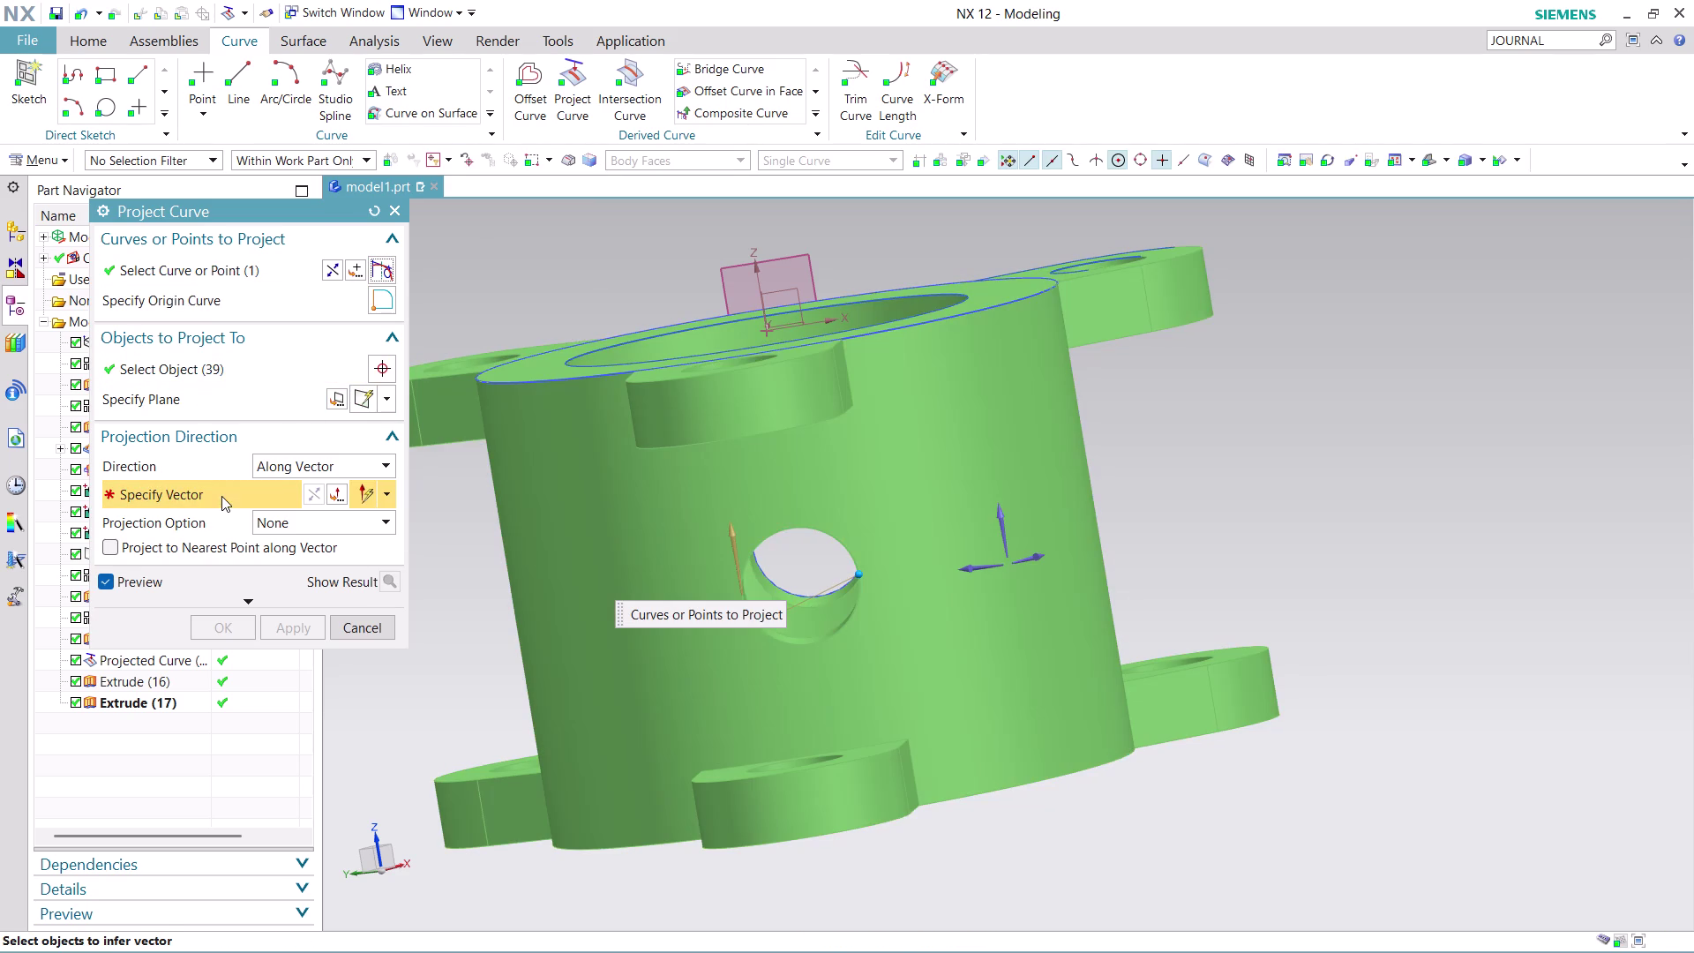
click(972, 570)
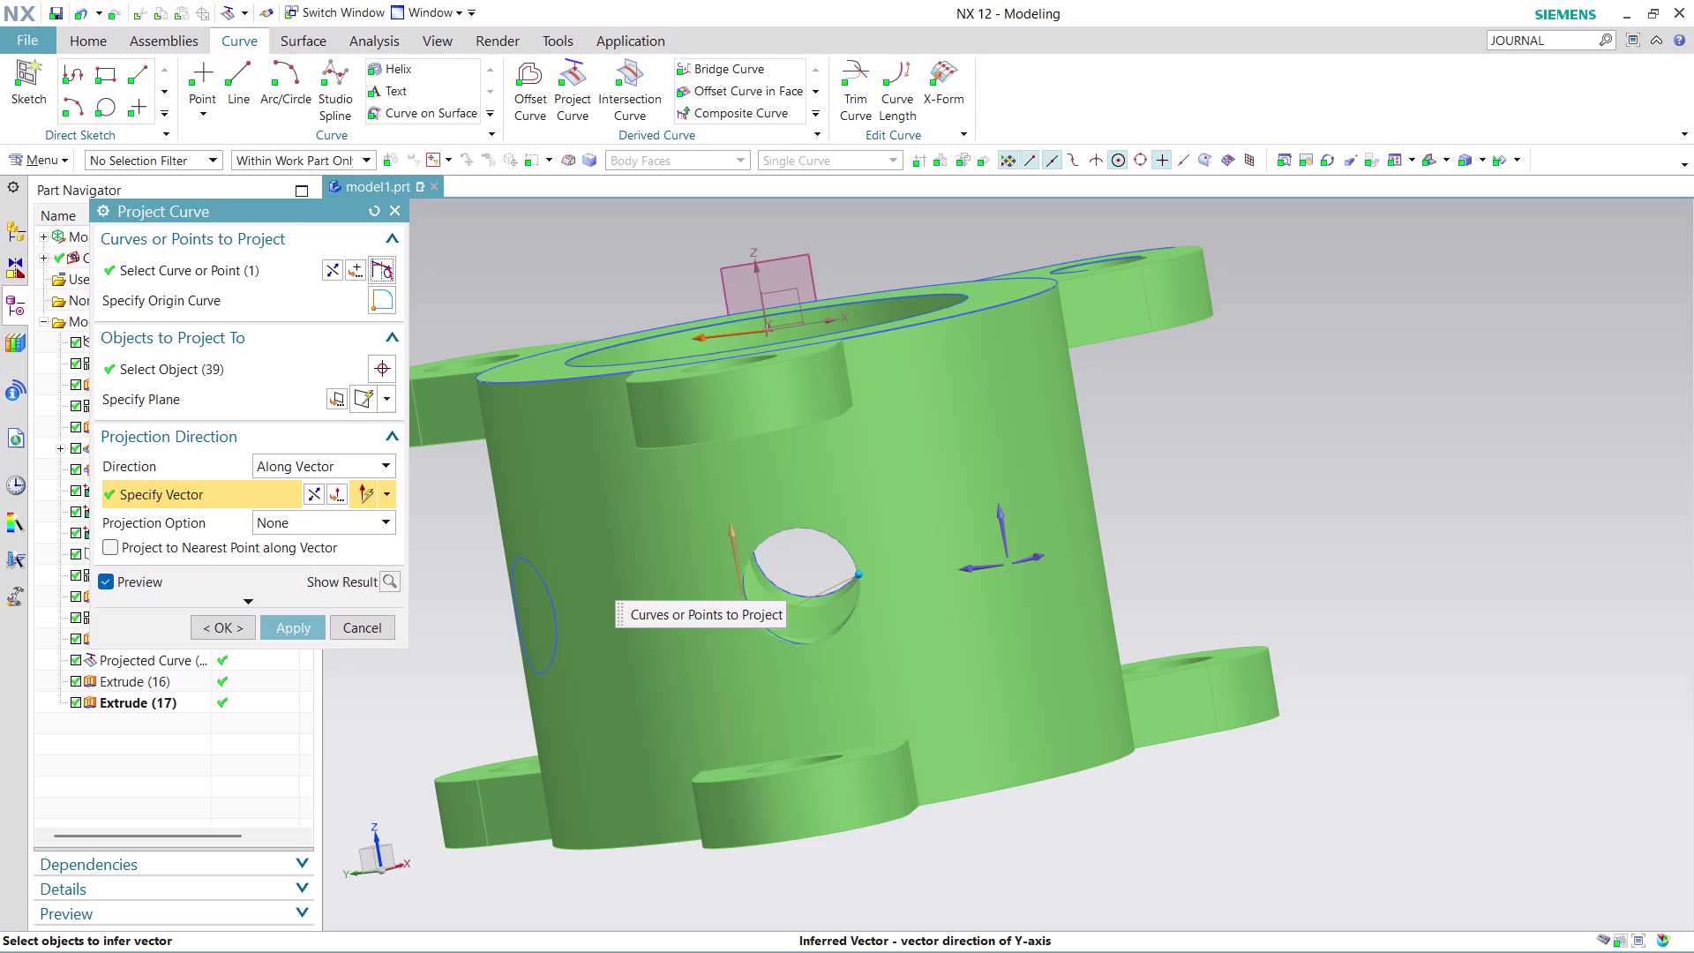
click(304, 617)
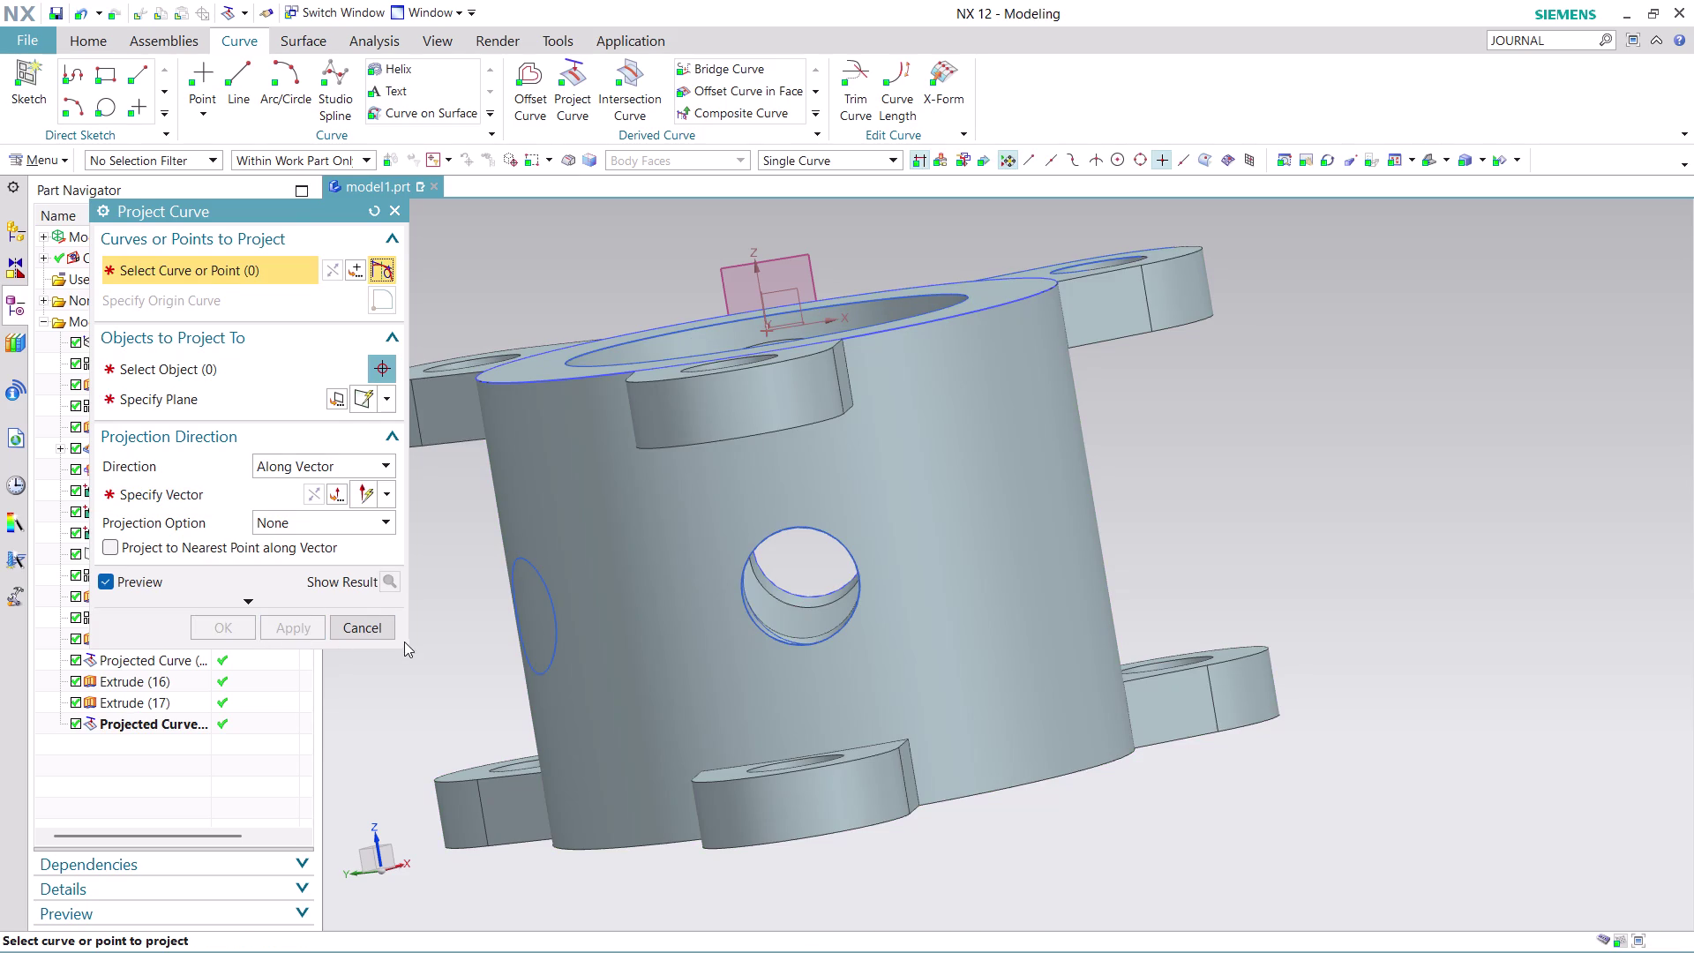
click(383, 628)
scroll(down, 3)
Inspect the projected curves, then delete Projected Curve (19) from the Part Navigator.
scroll(up, 3)
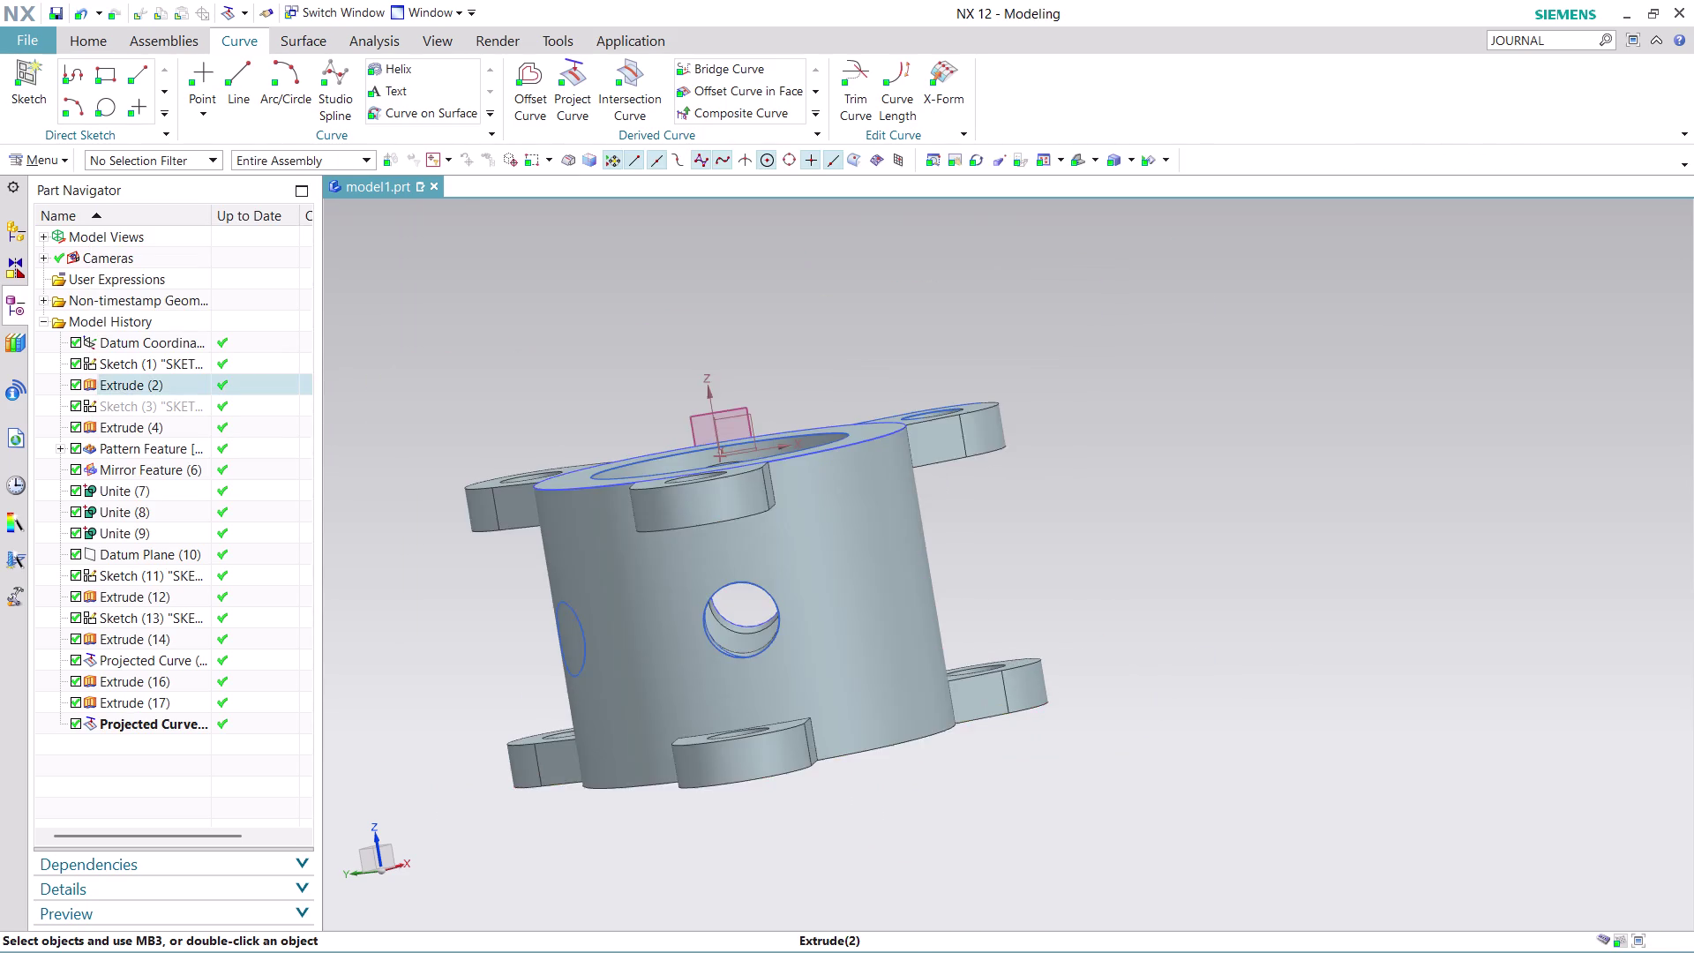
scroll(up, 3)
middle_drag(994, 569, 1104, 586)
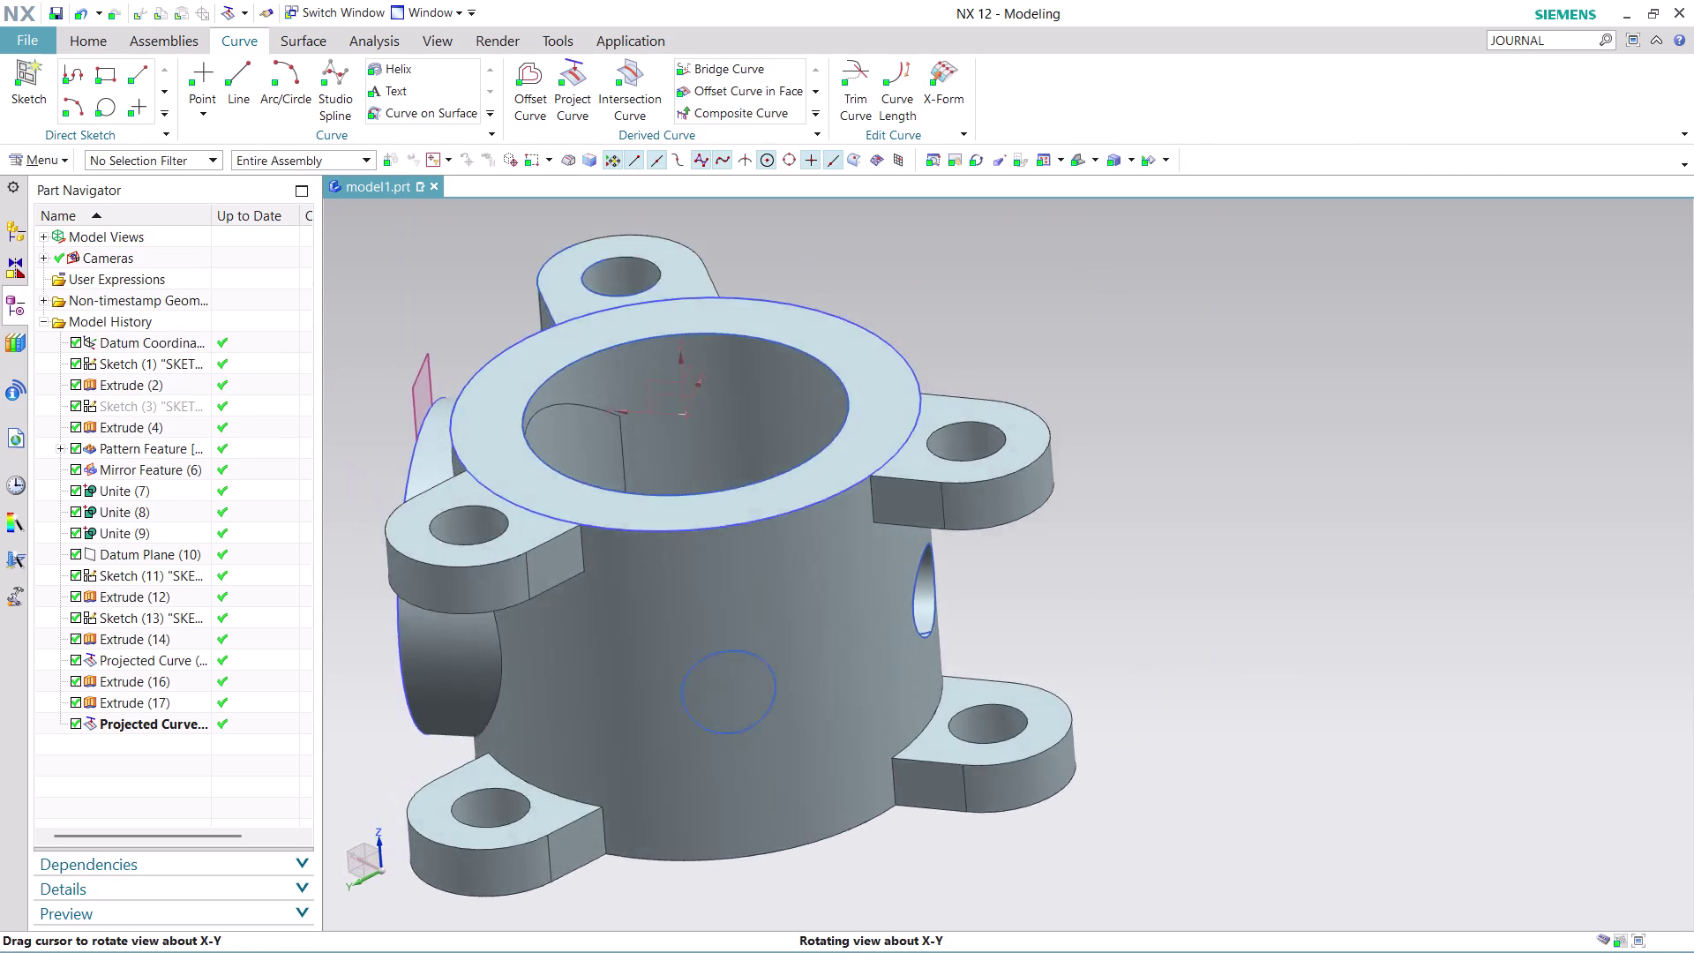
middle_drag(1104, 586, 1000, 587)
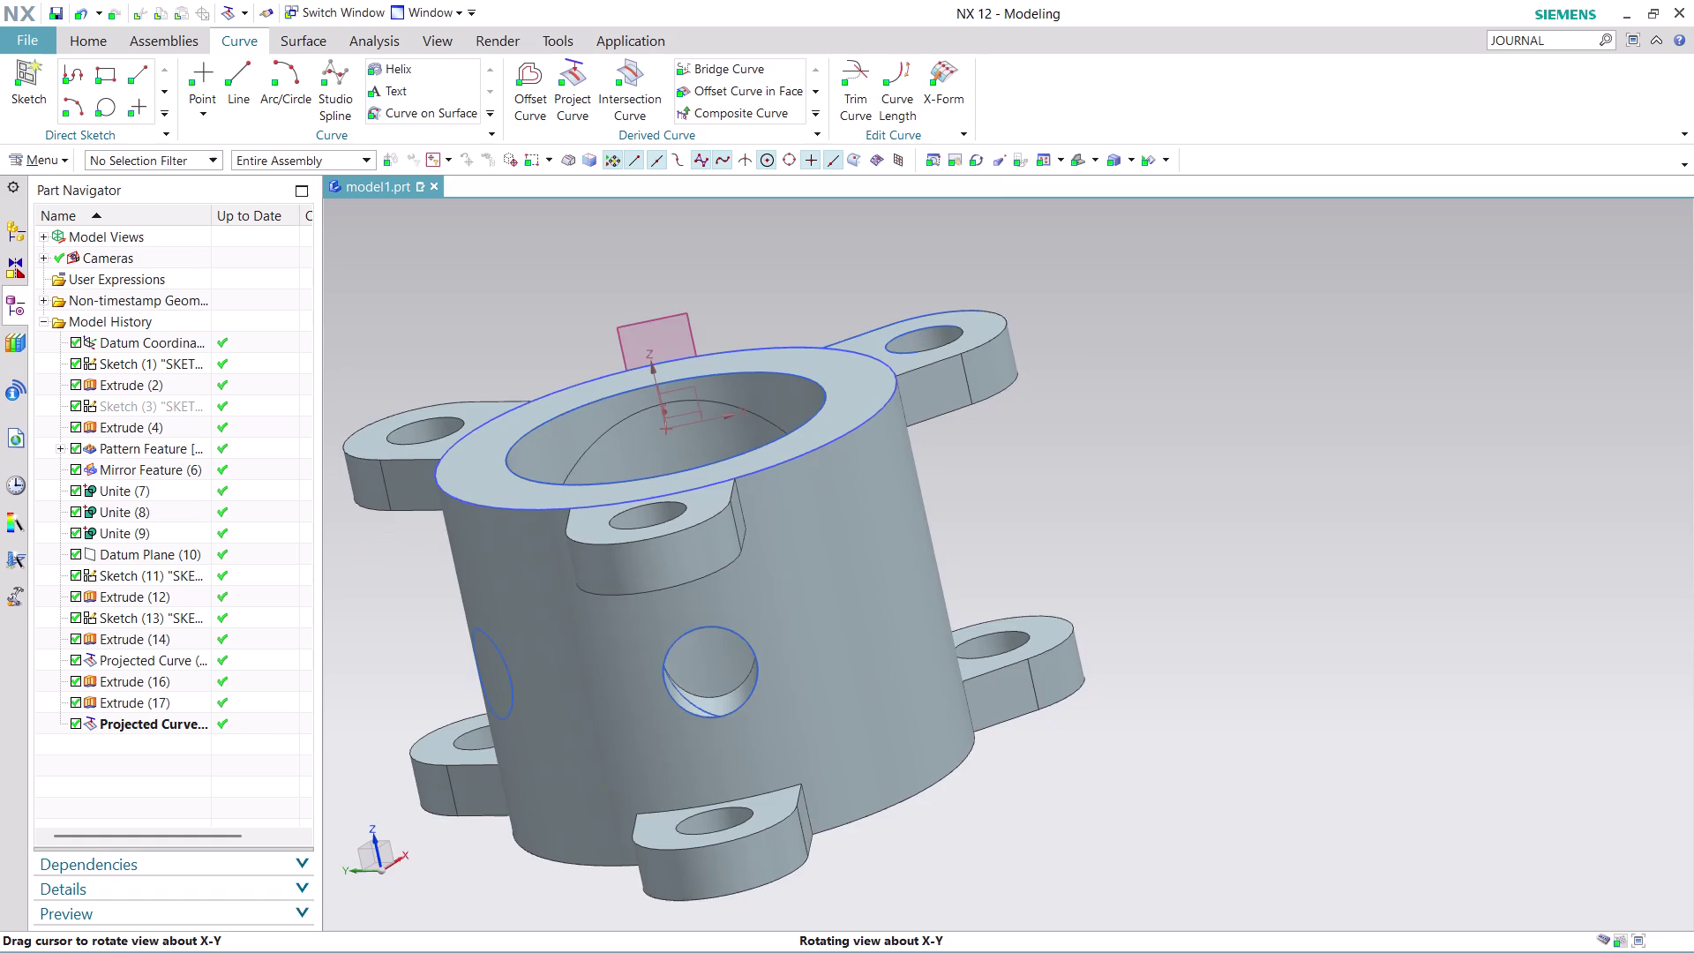
middle_drag(1001, 588, 975, 586)
scroll(up, 3)
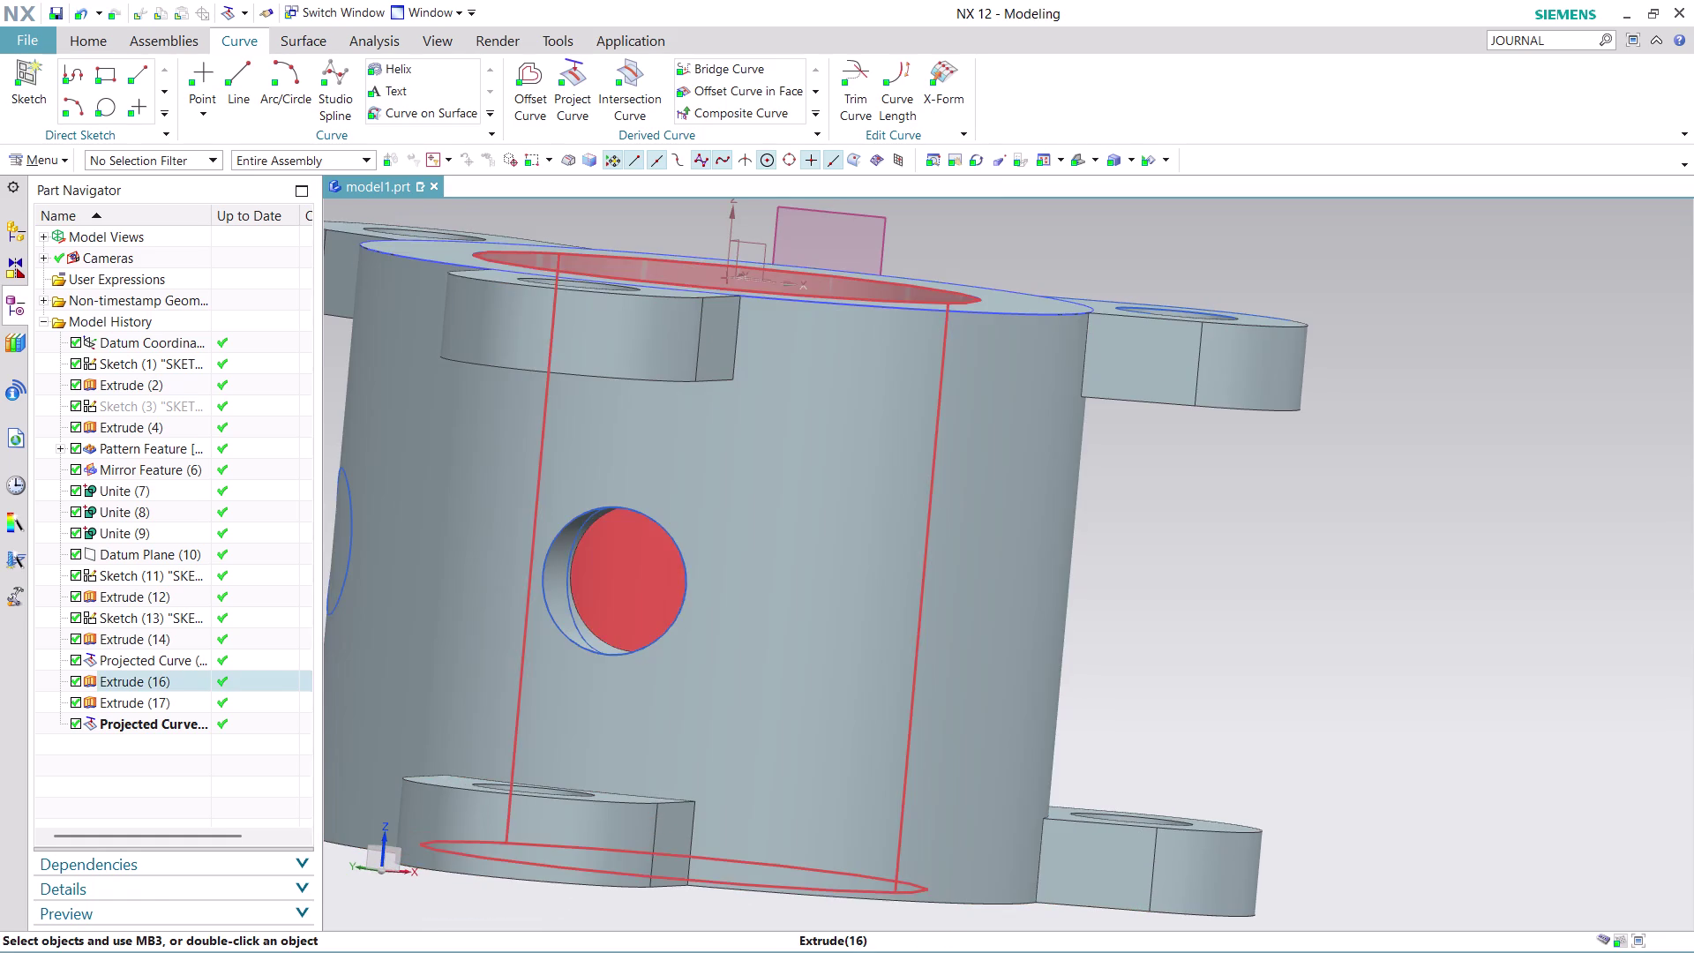
scroll(down, 3)
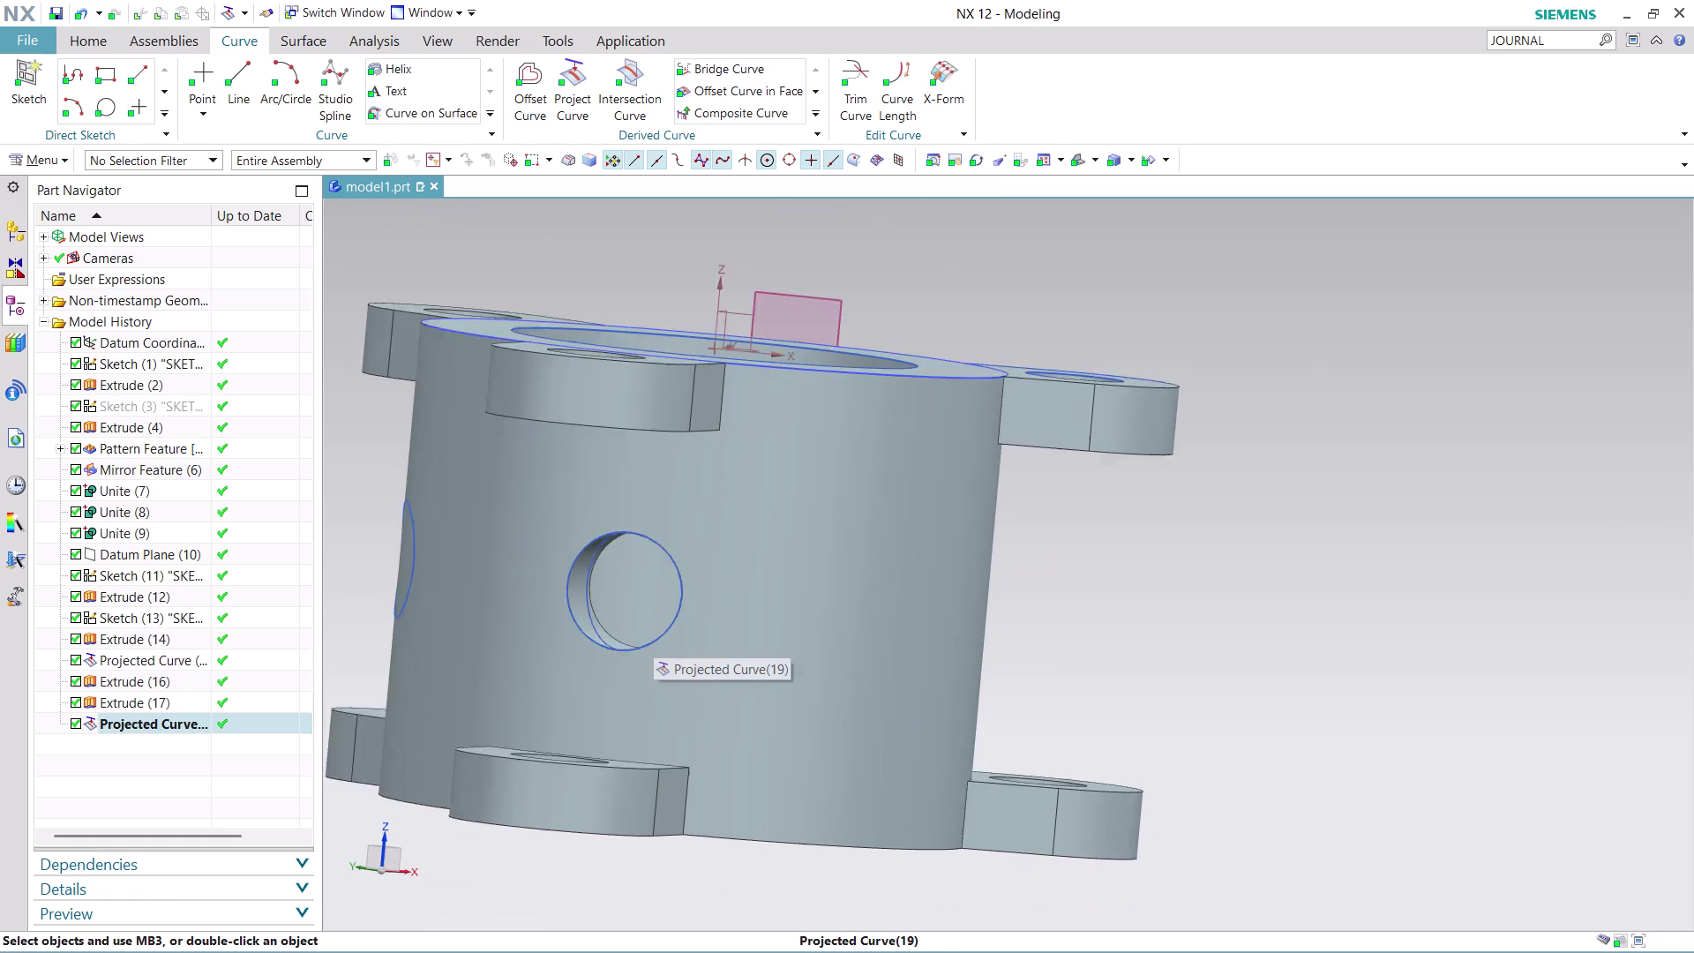
scroll(down, 3)
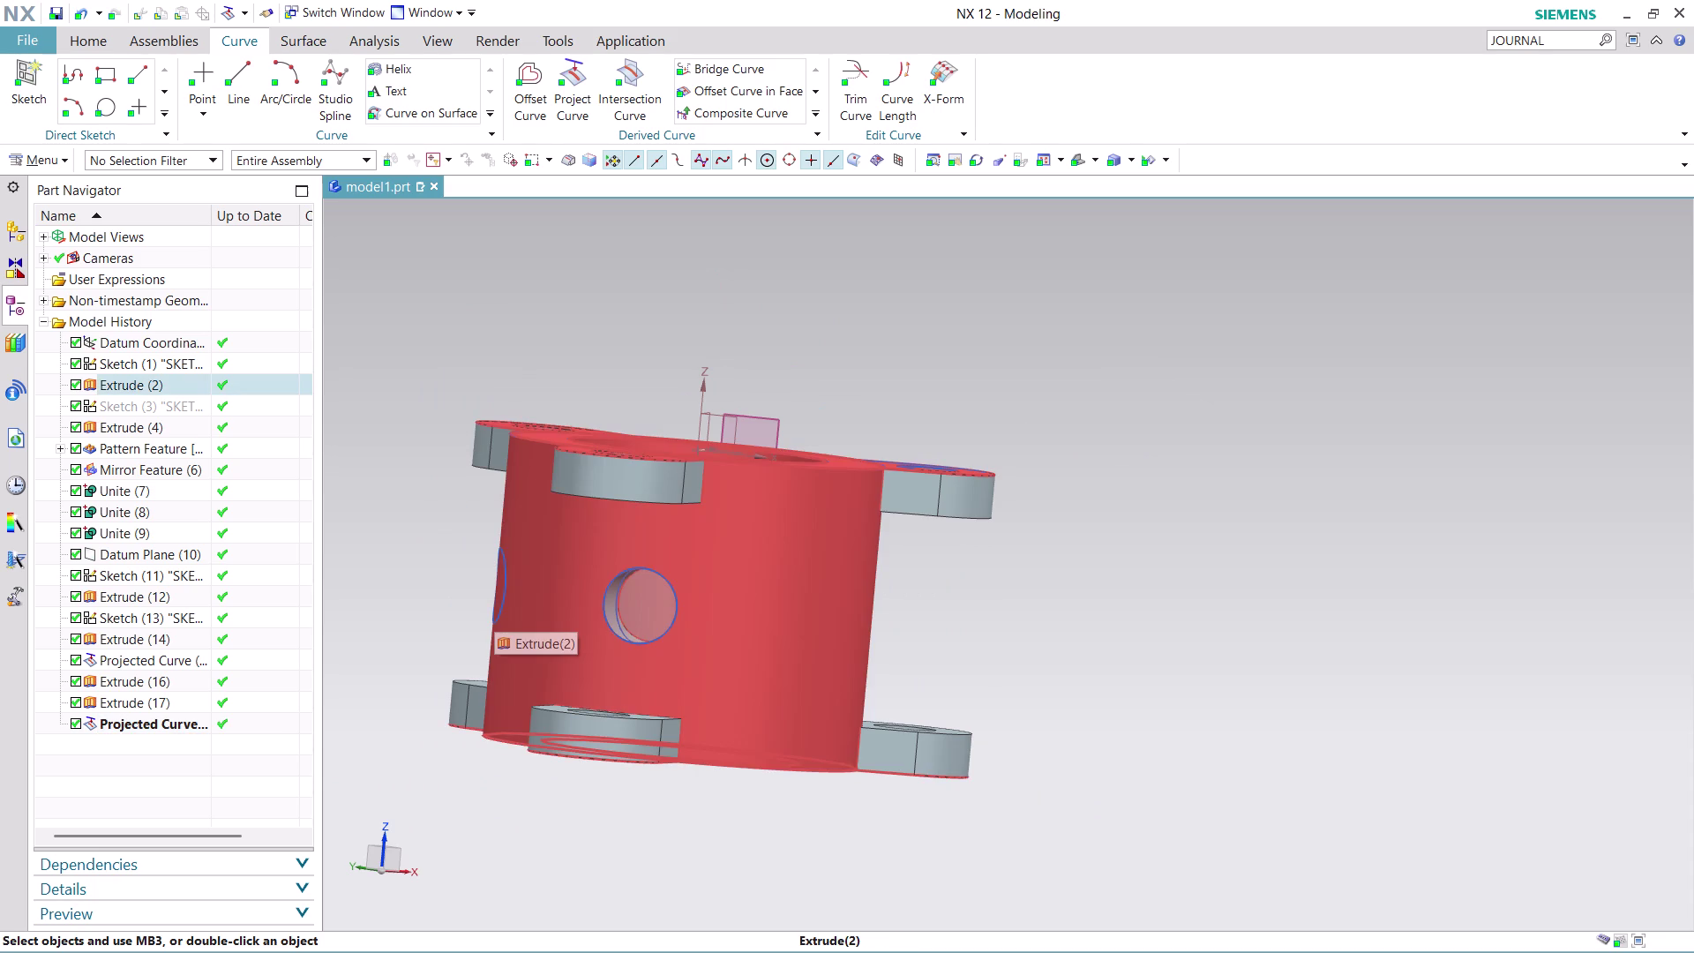
scroll(up, 3)
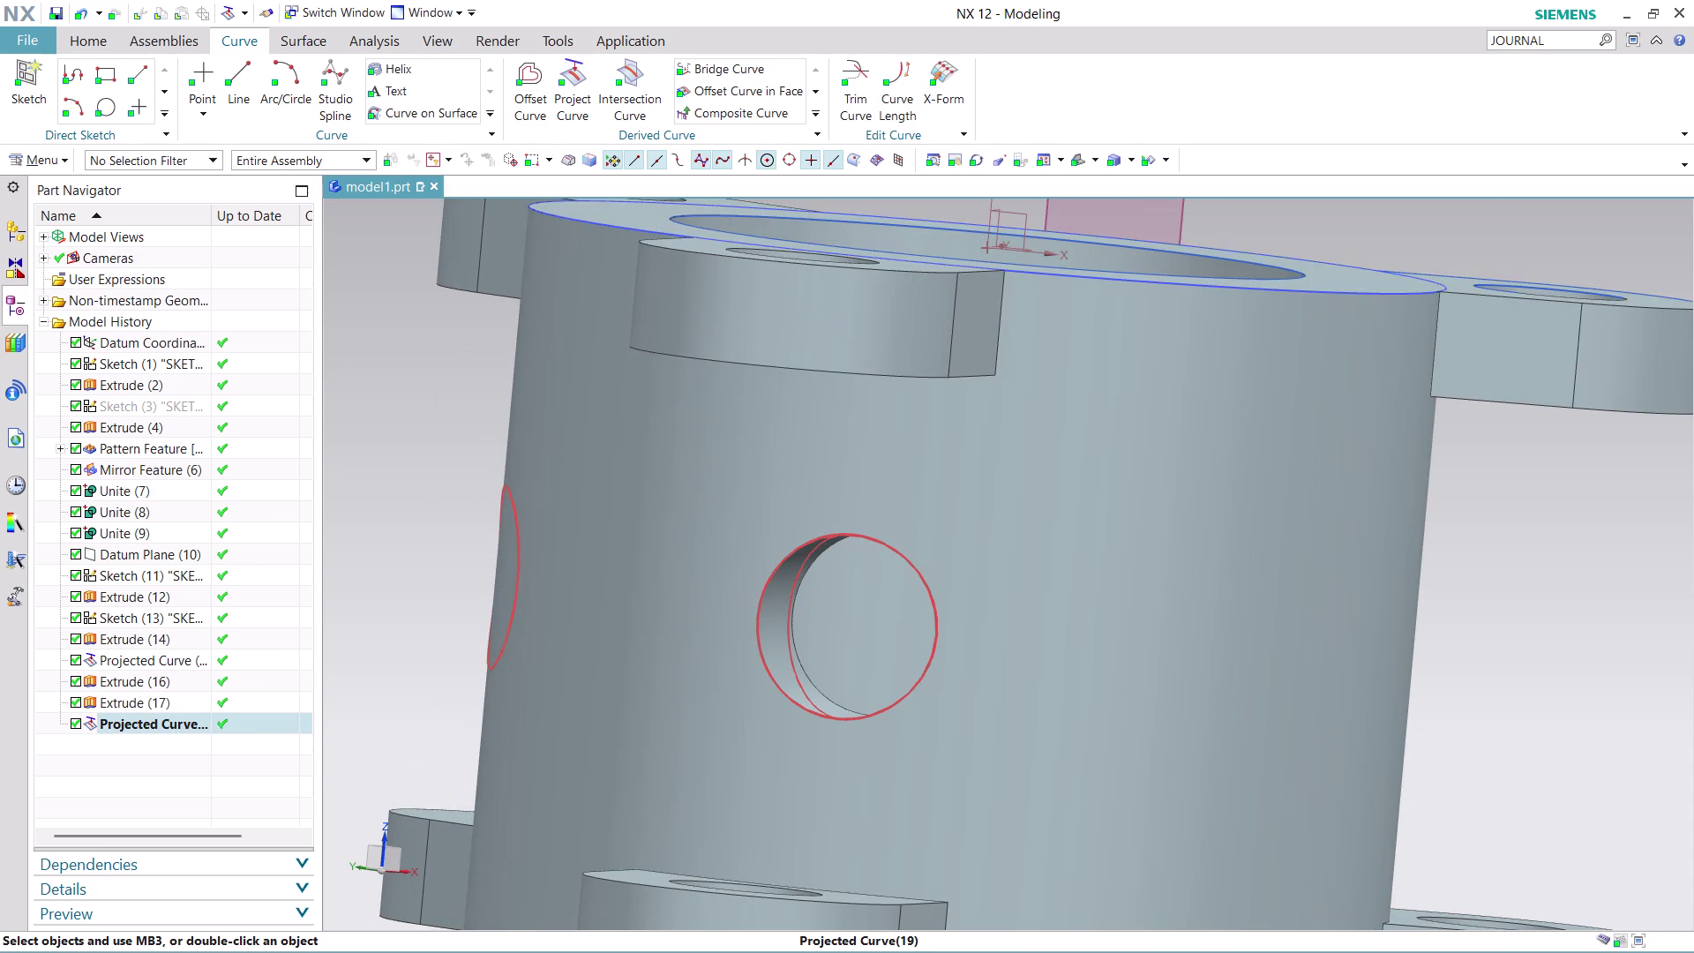
right_click(518, 598)
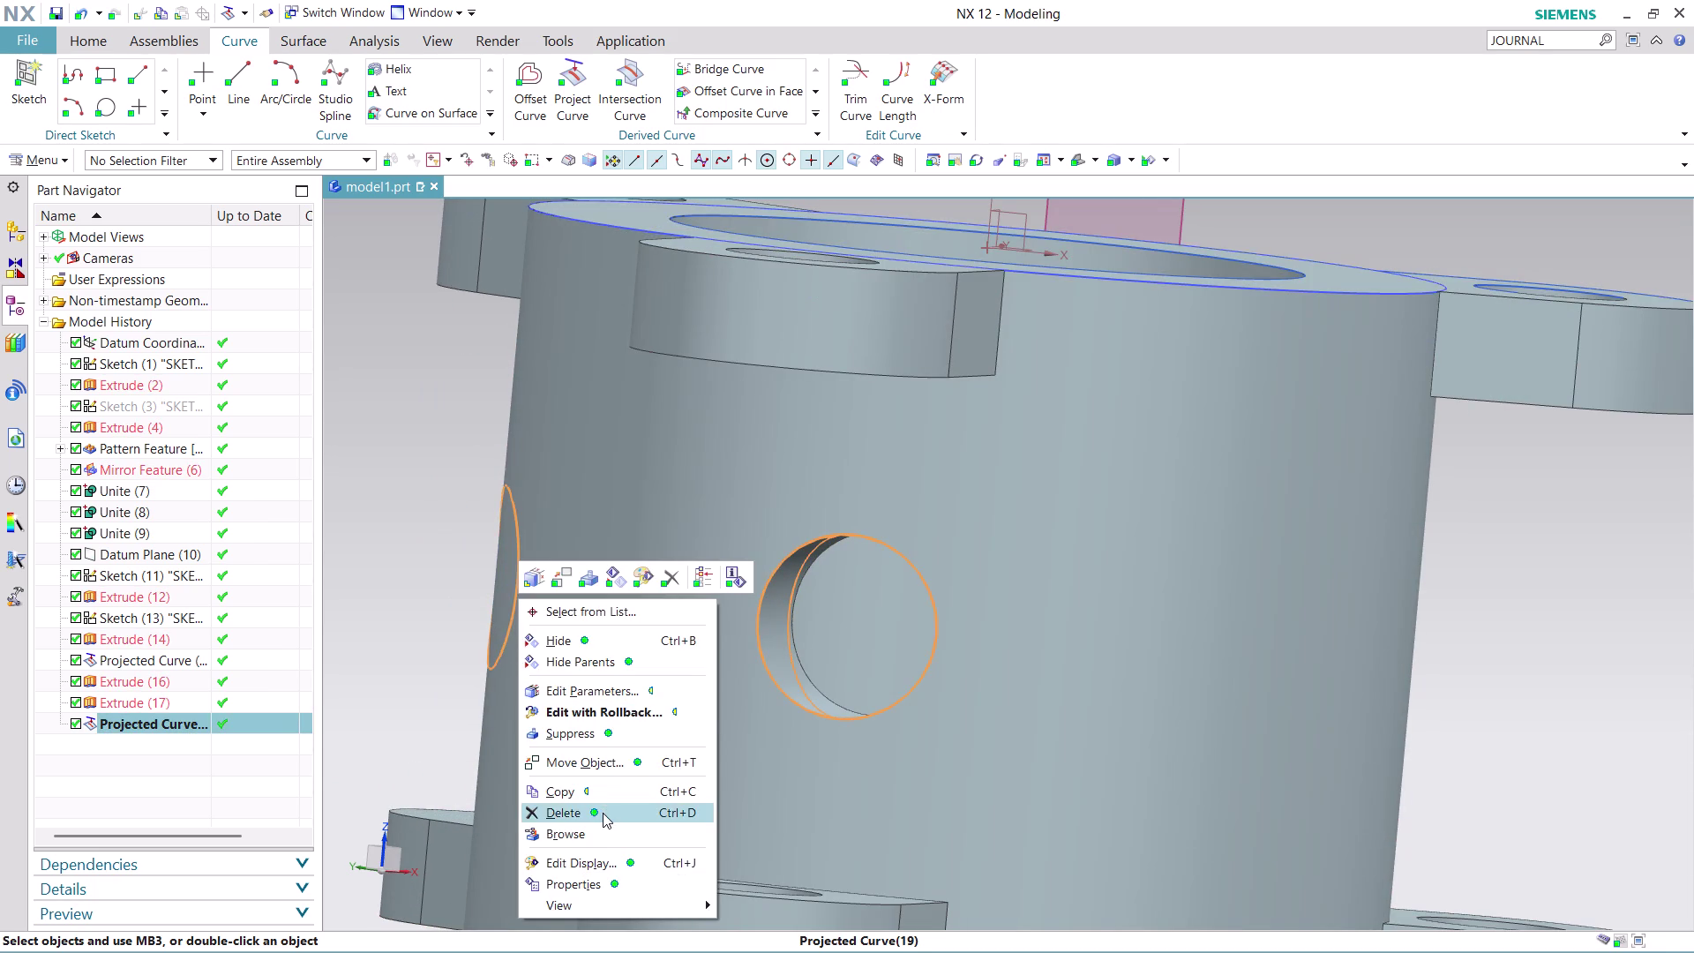
click(602, 813)
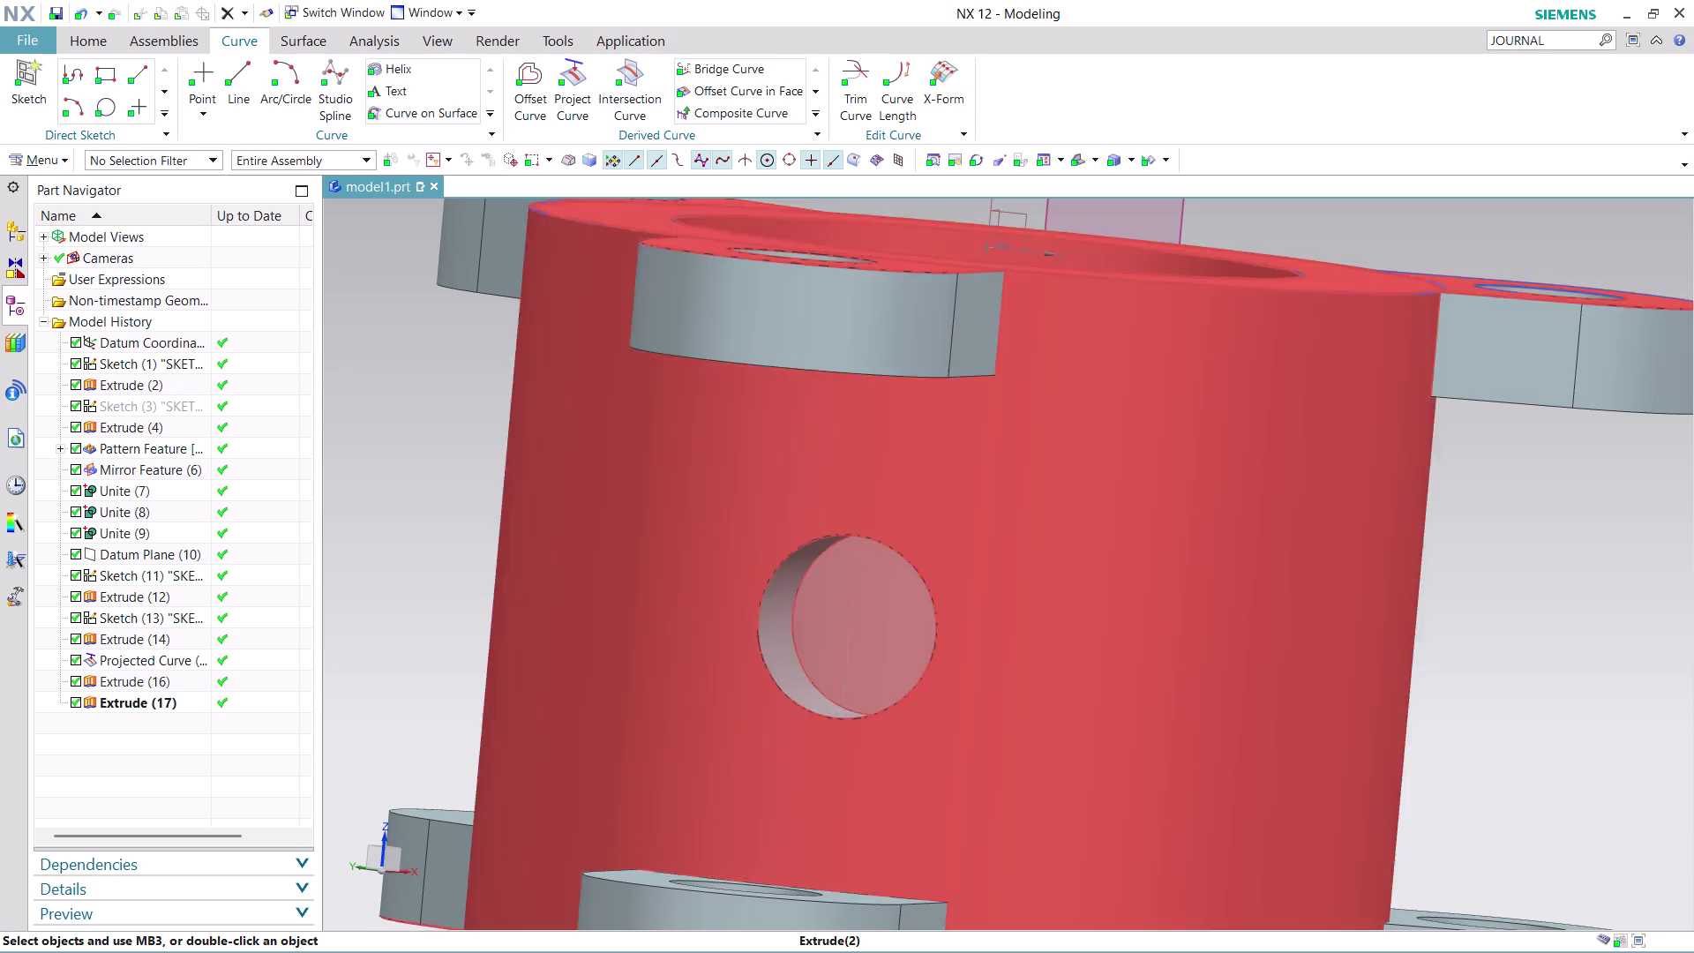
scroll(down, 3)
scroll(up, 3)
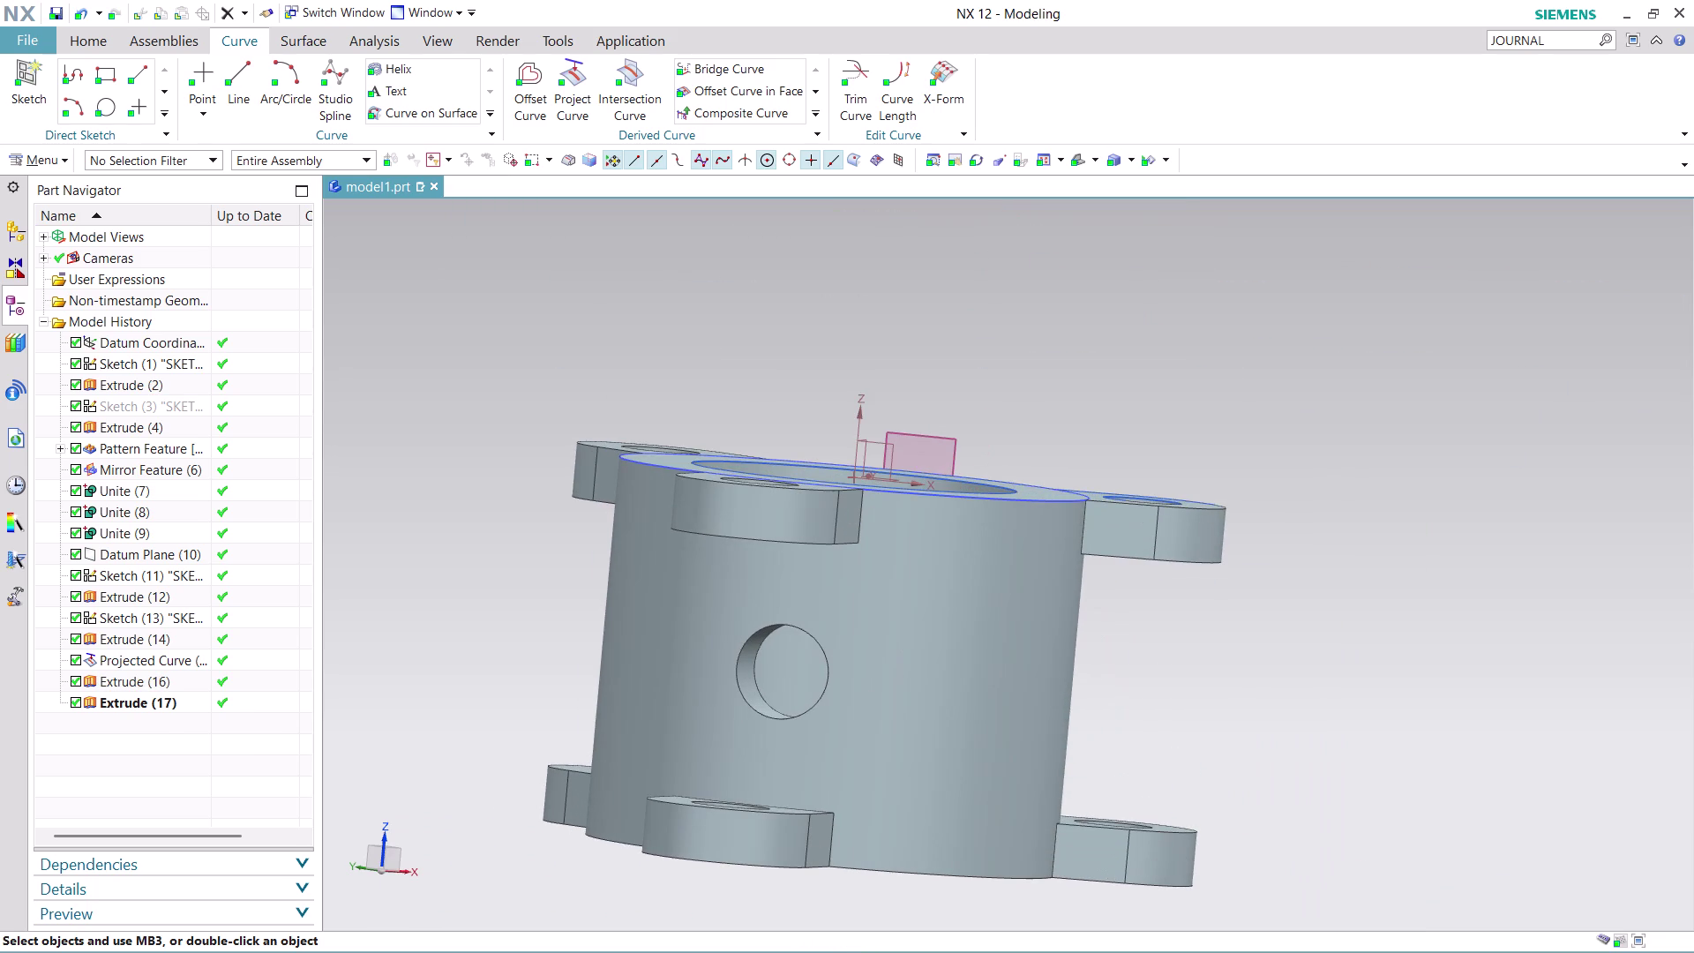
Orbit the housing to look down into the bore and onto the top flange.
middle_drag(1207, 623, 1249, 666)
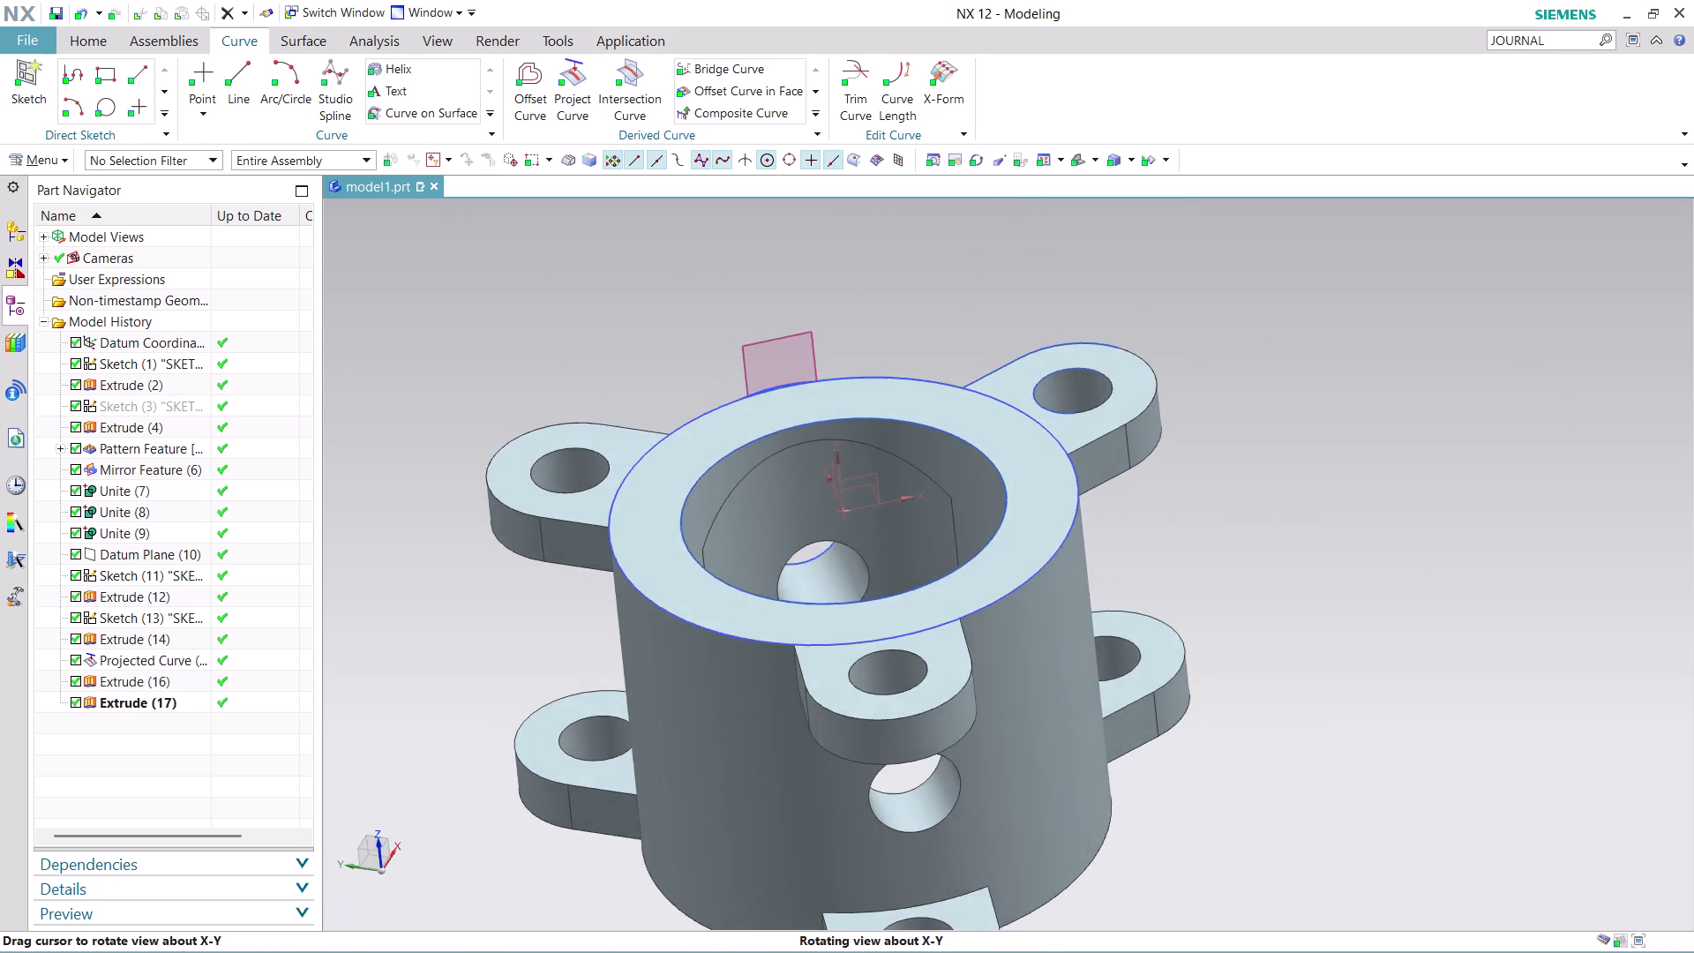
middle_drag(1250, 666, 1238, 664)
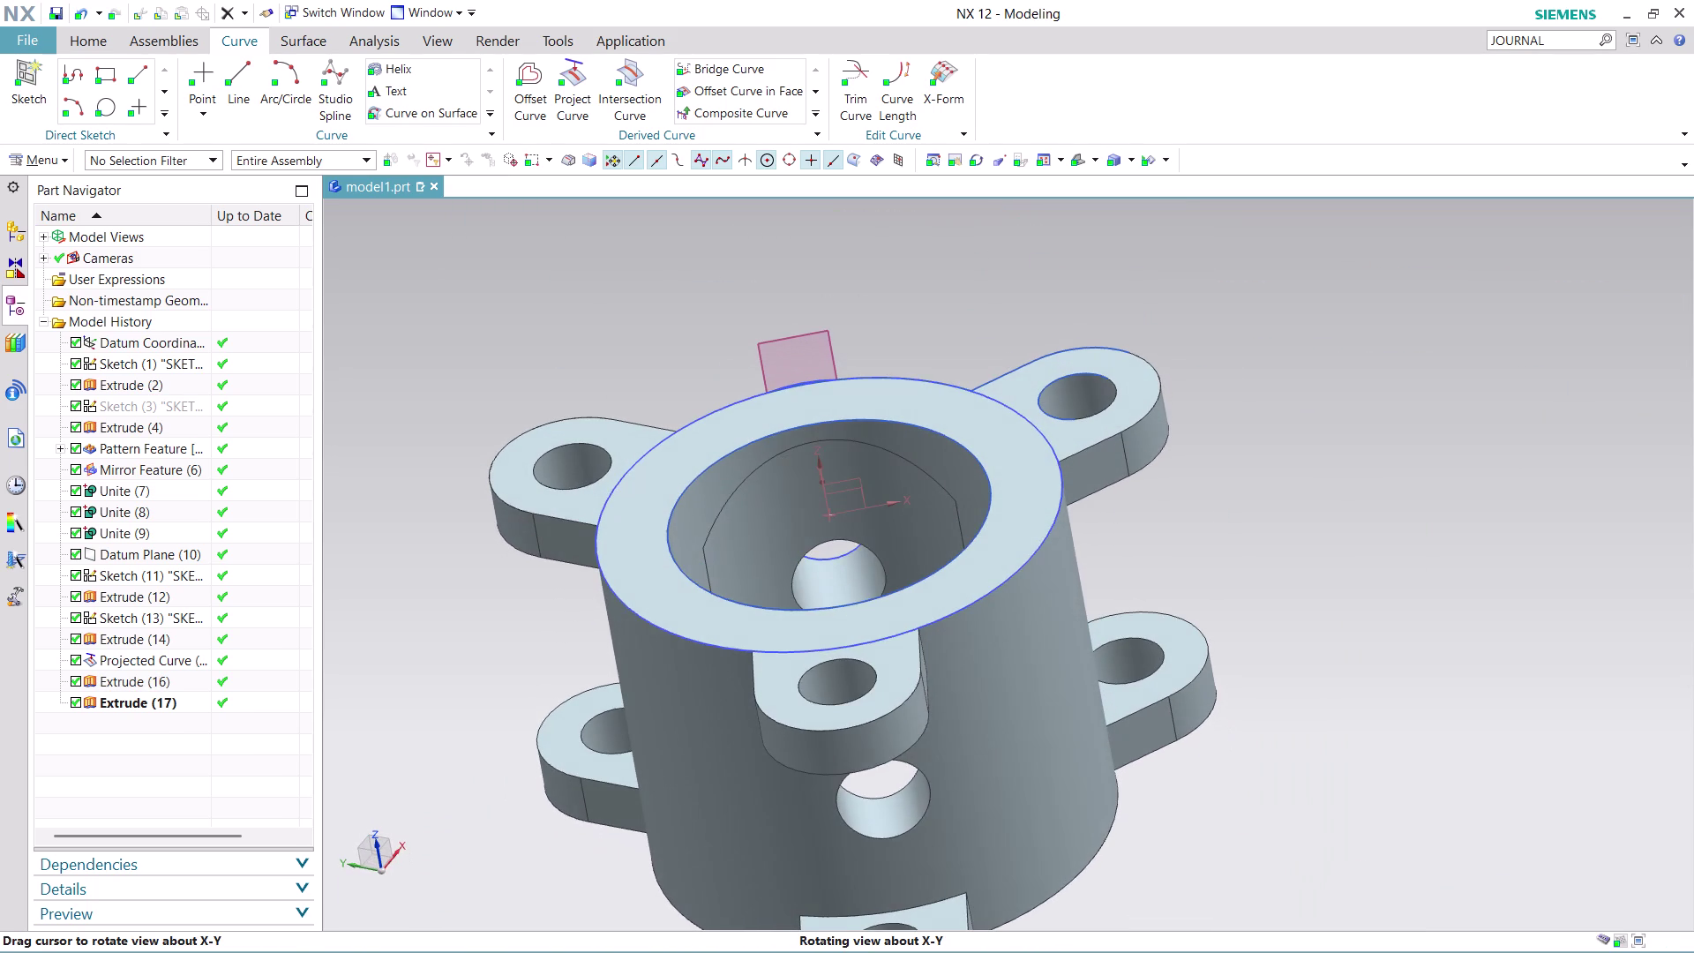
middle_drag(1238, 664, 1235, 641)
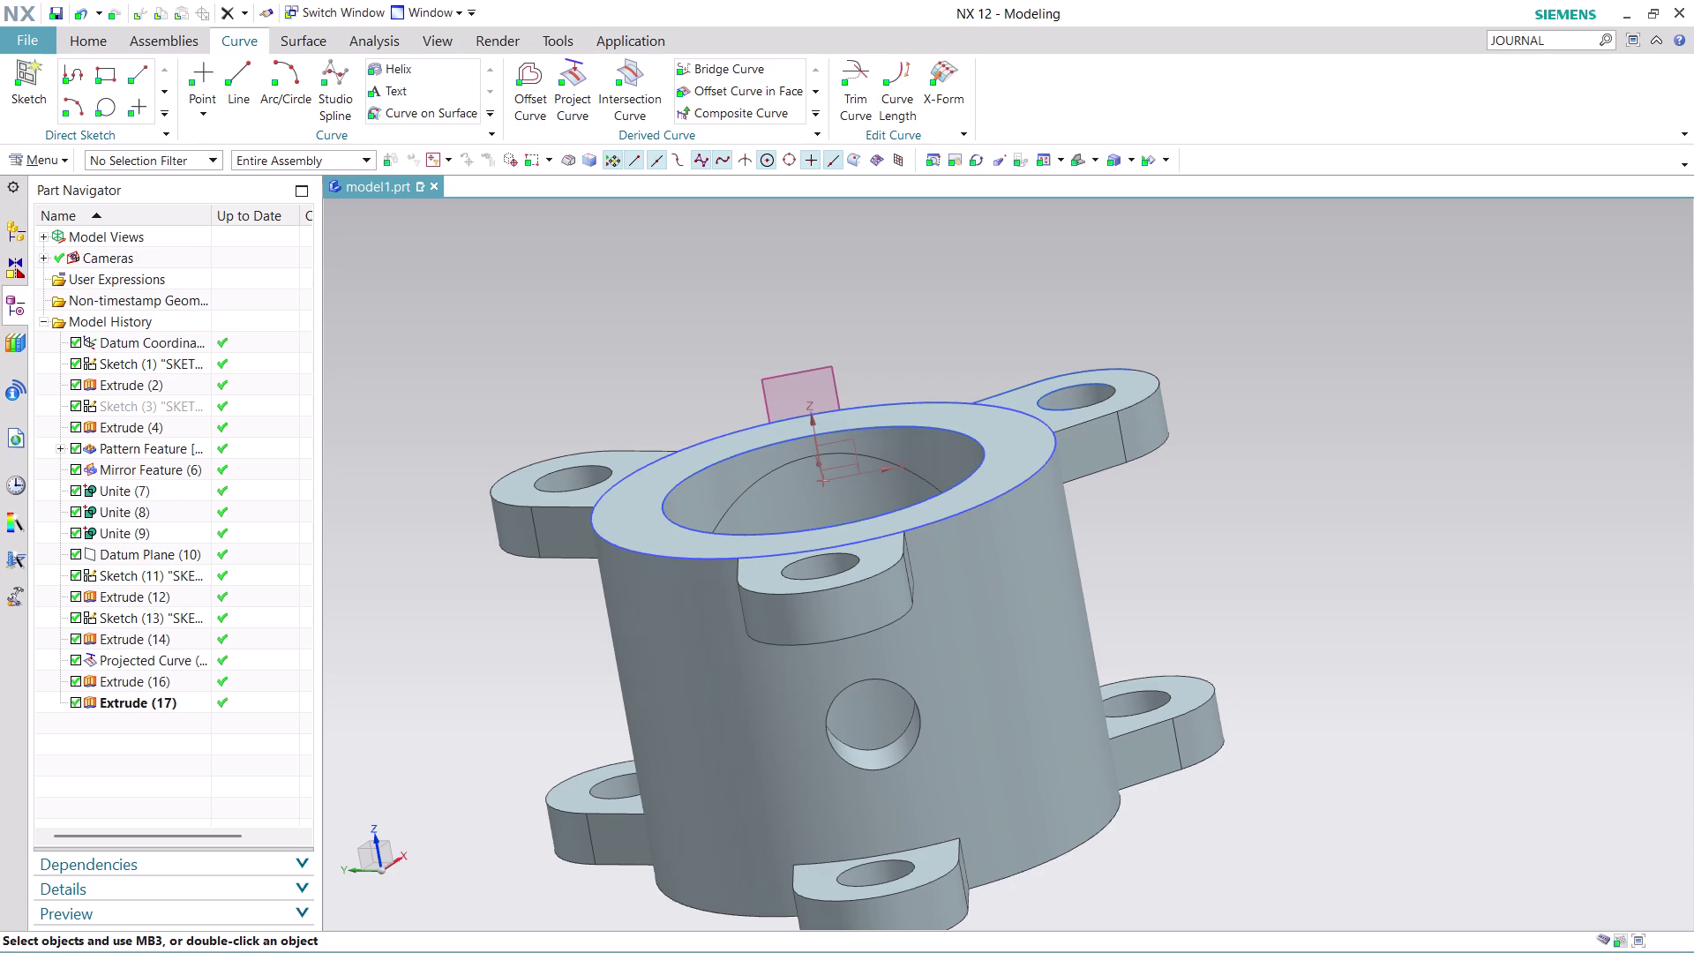
scroll(down, 3)
scroll(up, 3)
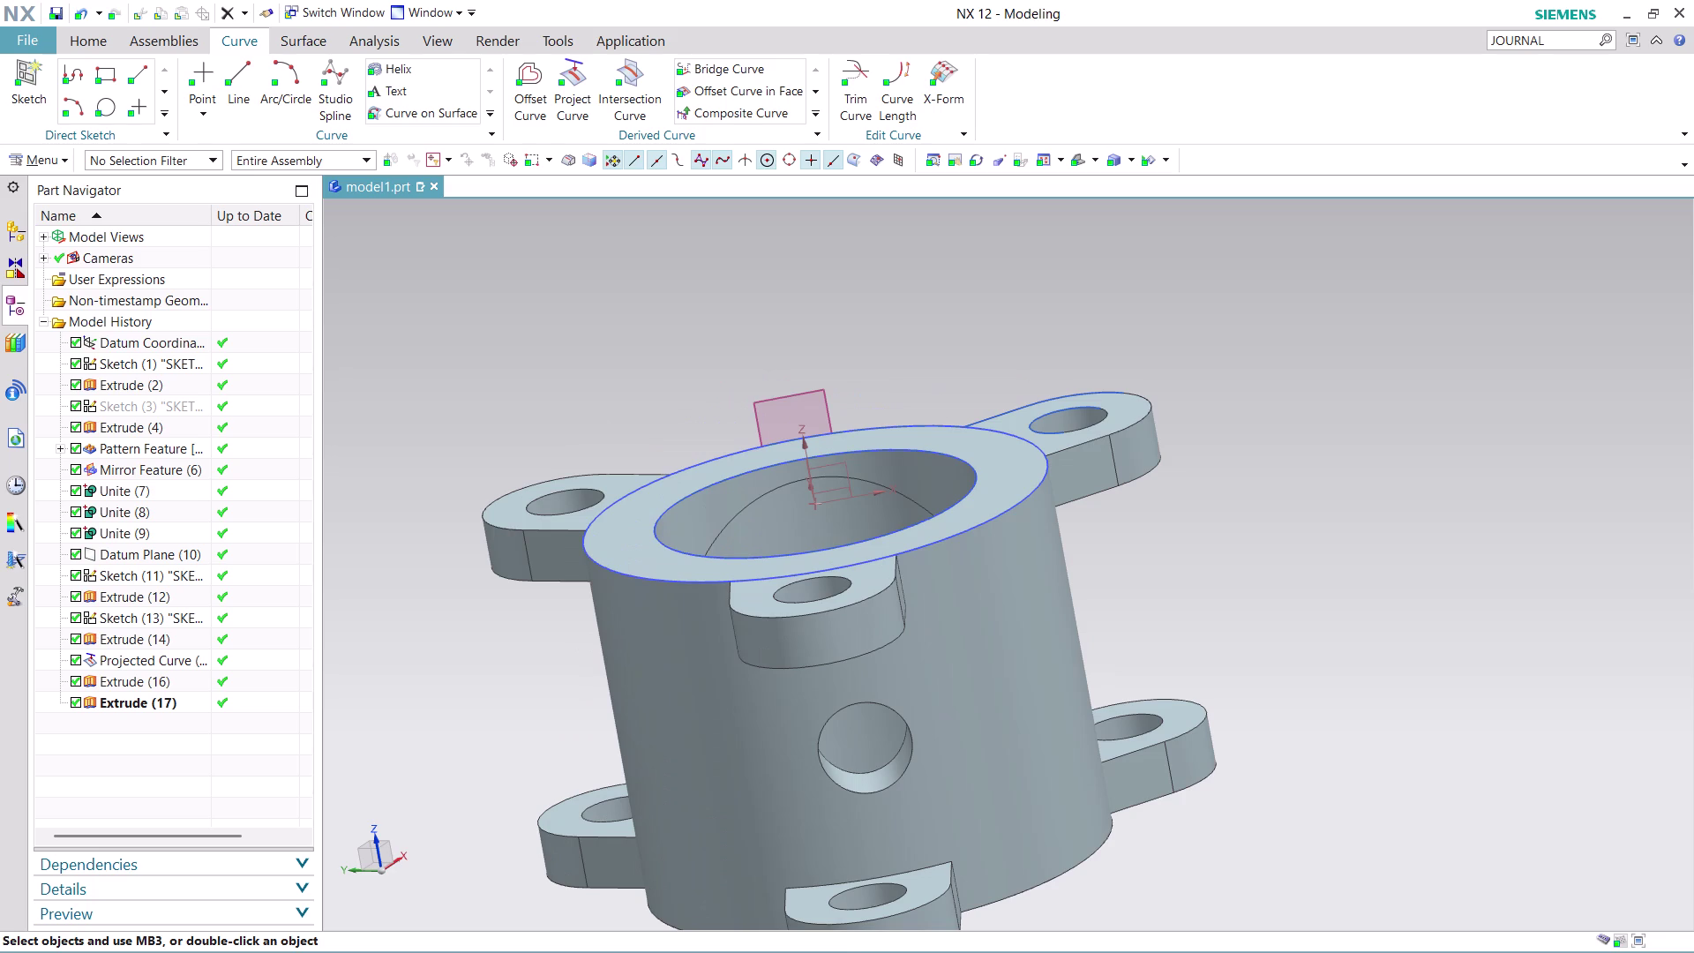
middle_drag(842, 314, 867, 353)
scroll(down, 3)
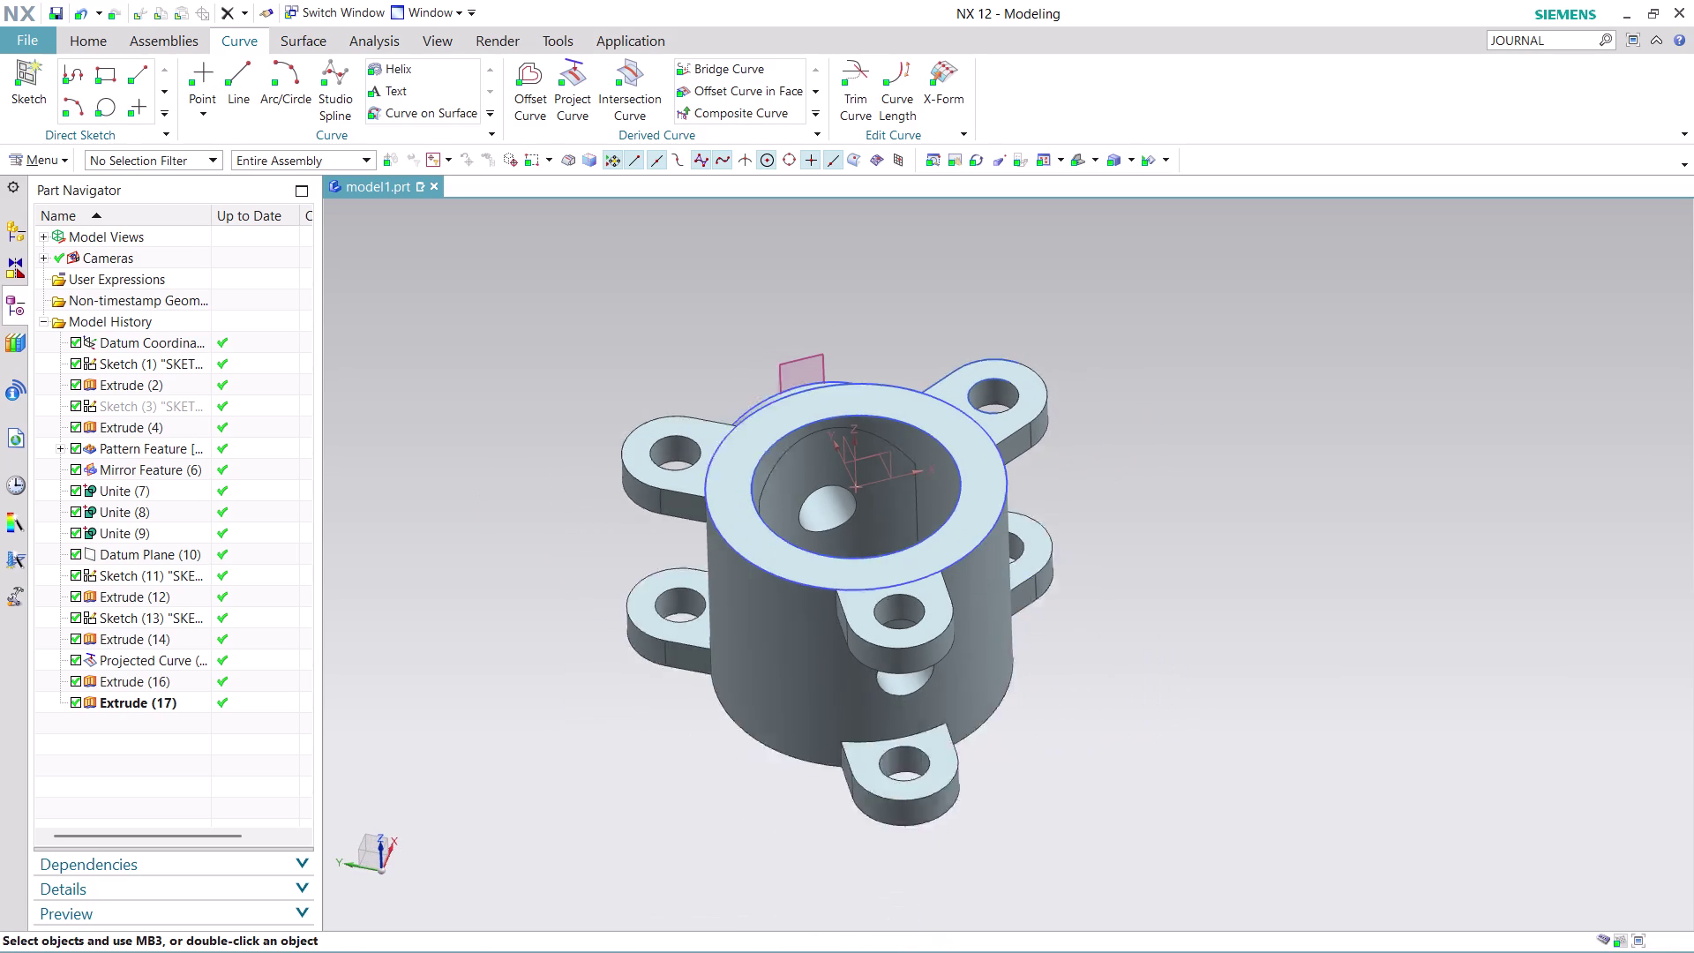
scroll(down, 3)
scroll(up, 3)
middle_drag(904, 323, 923, 361)
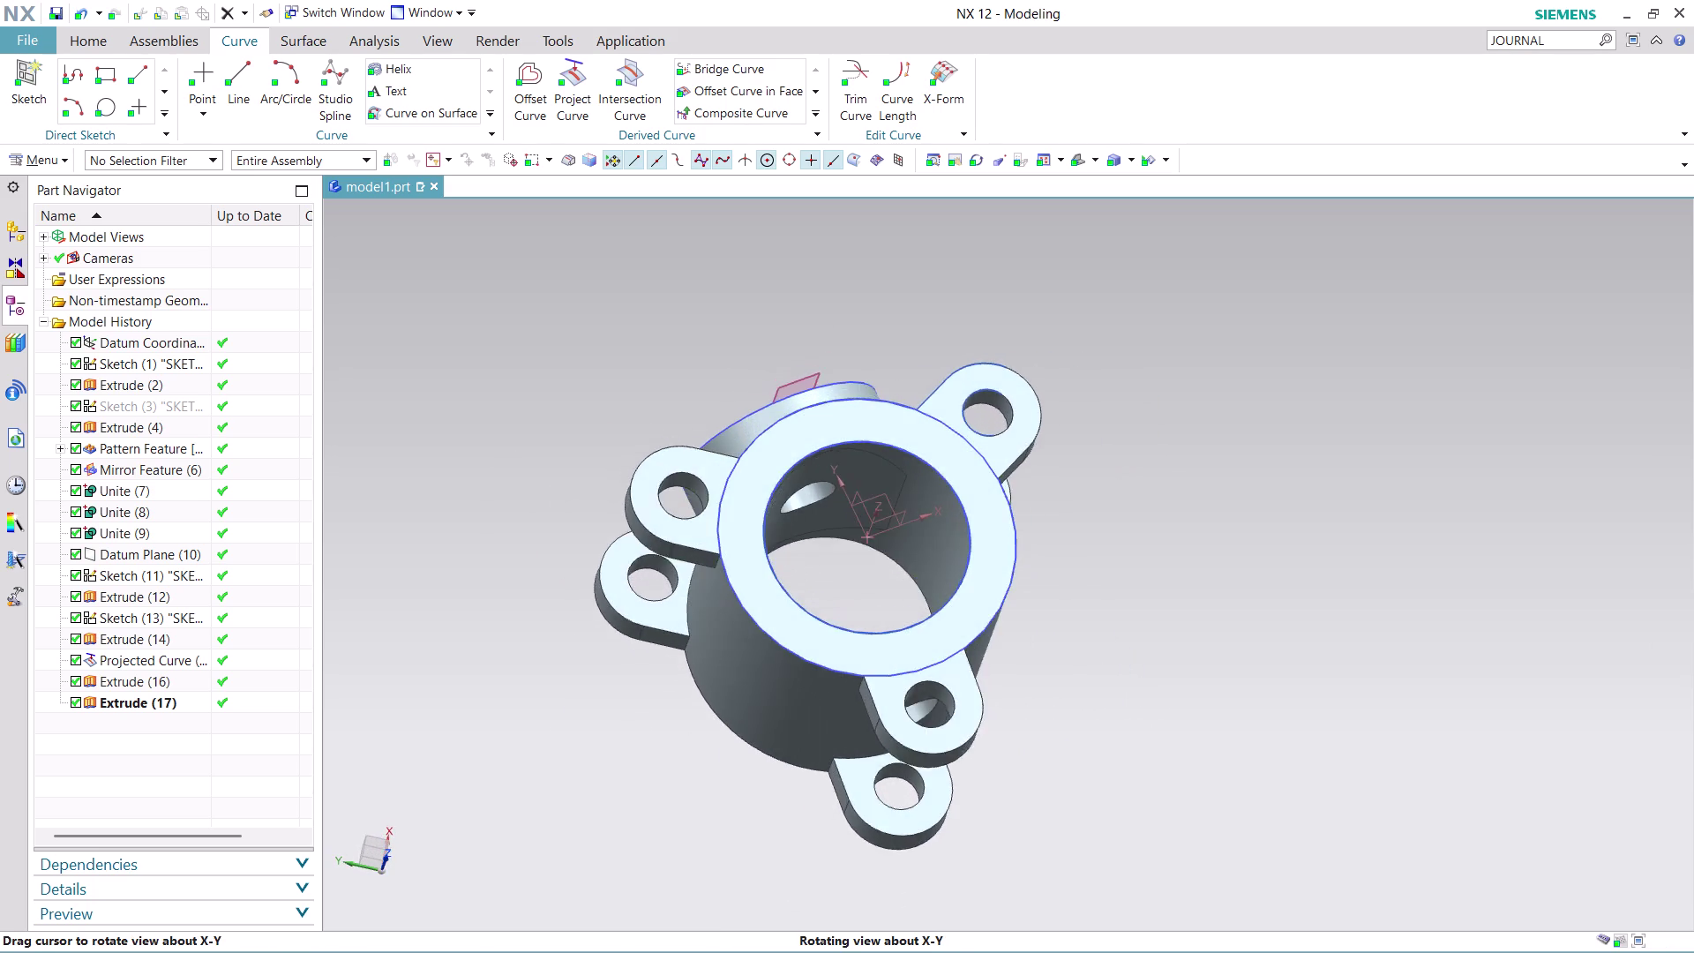
middle_drag(923, 361, 925, 394)
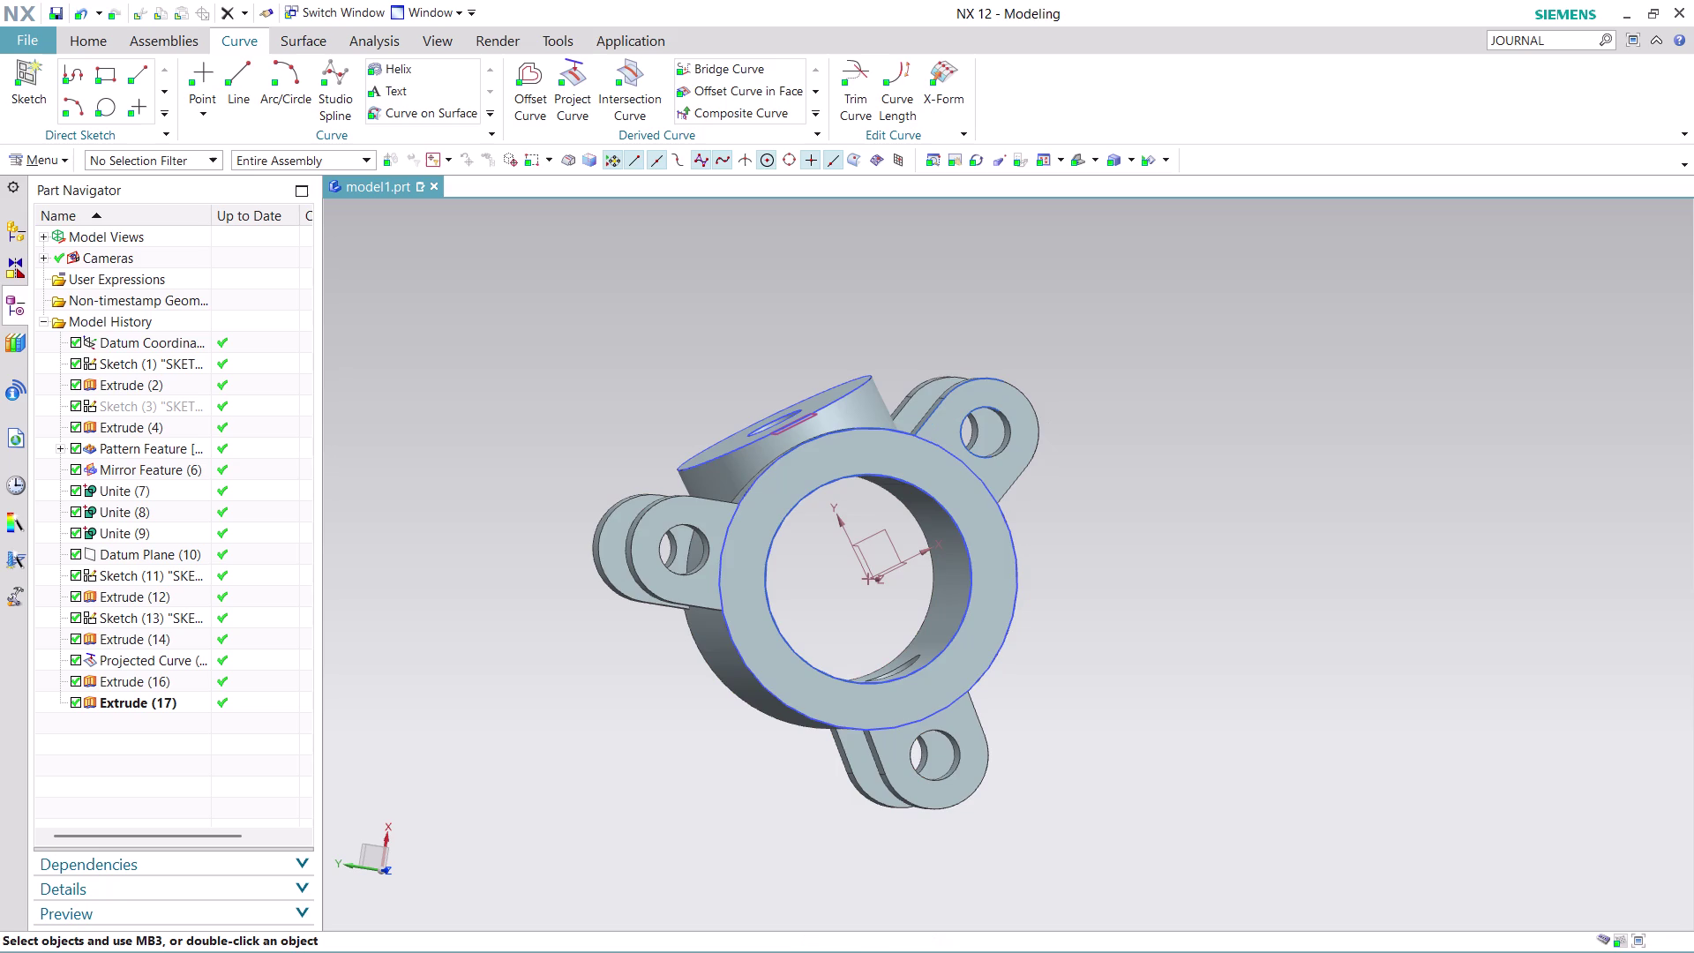
scroll(down, 3)
Orbit around the side boss and its hole, then bring up the Home tab tools.
middle_drag(1116, 591, 1096, 494)
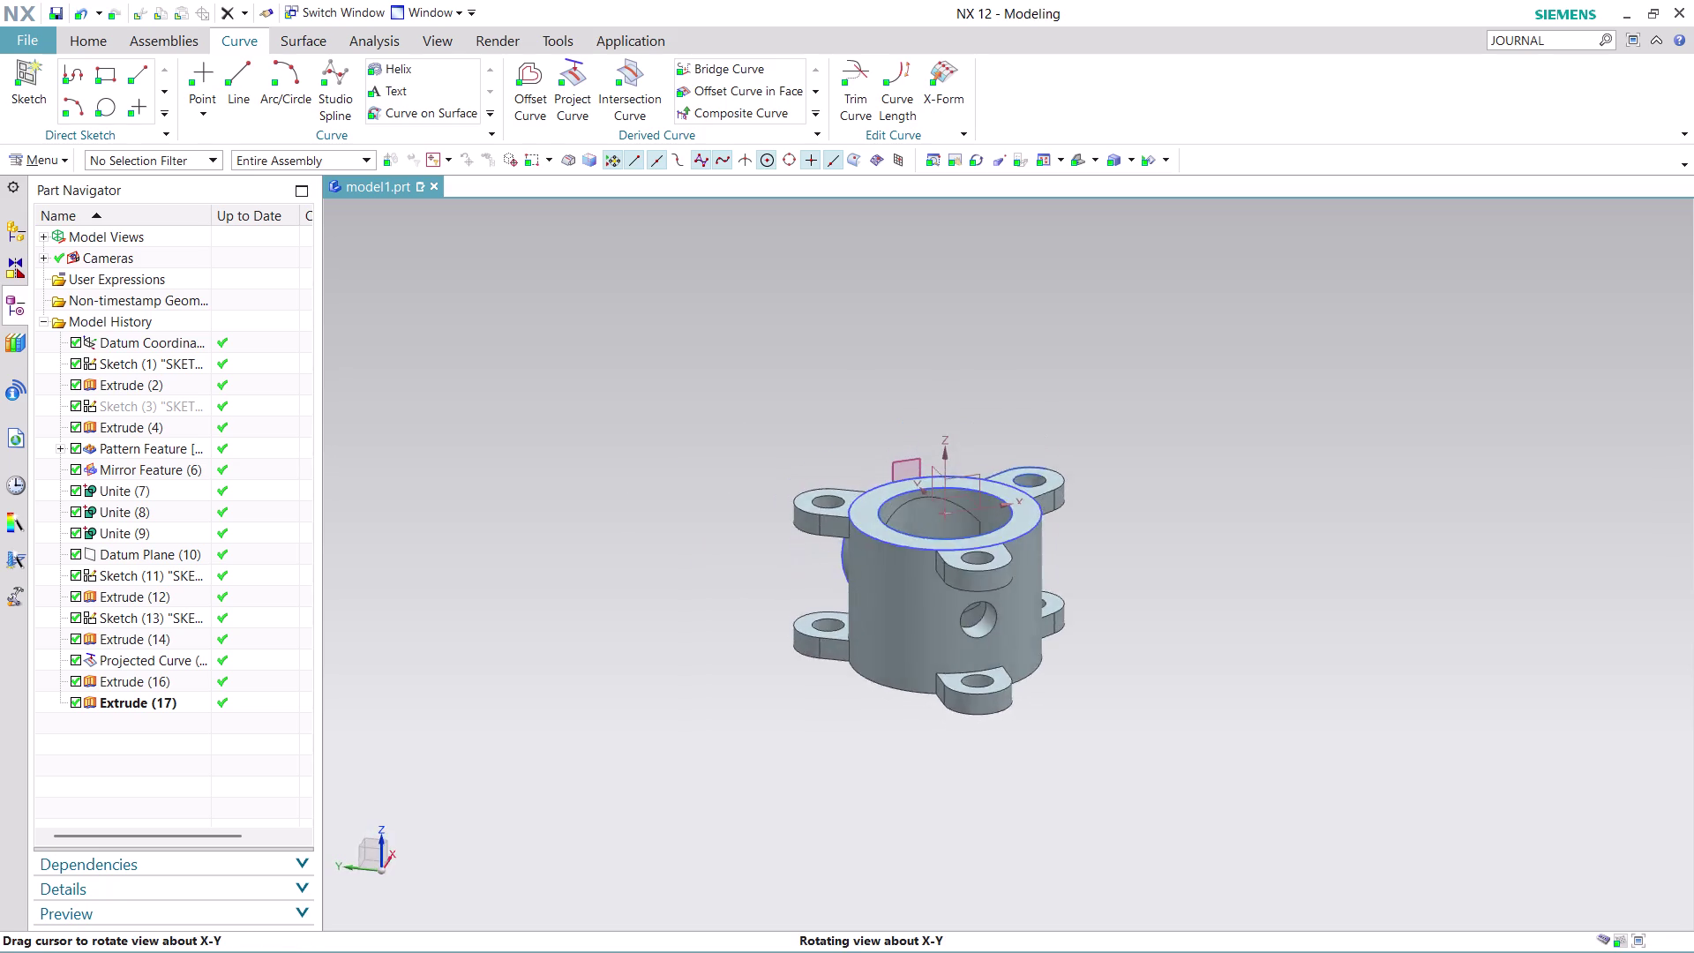
middle_drag(1096, 493, 1086, 474)
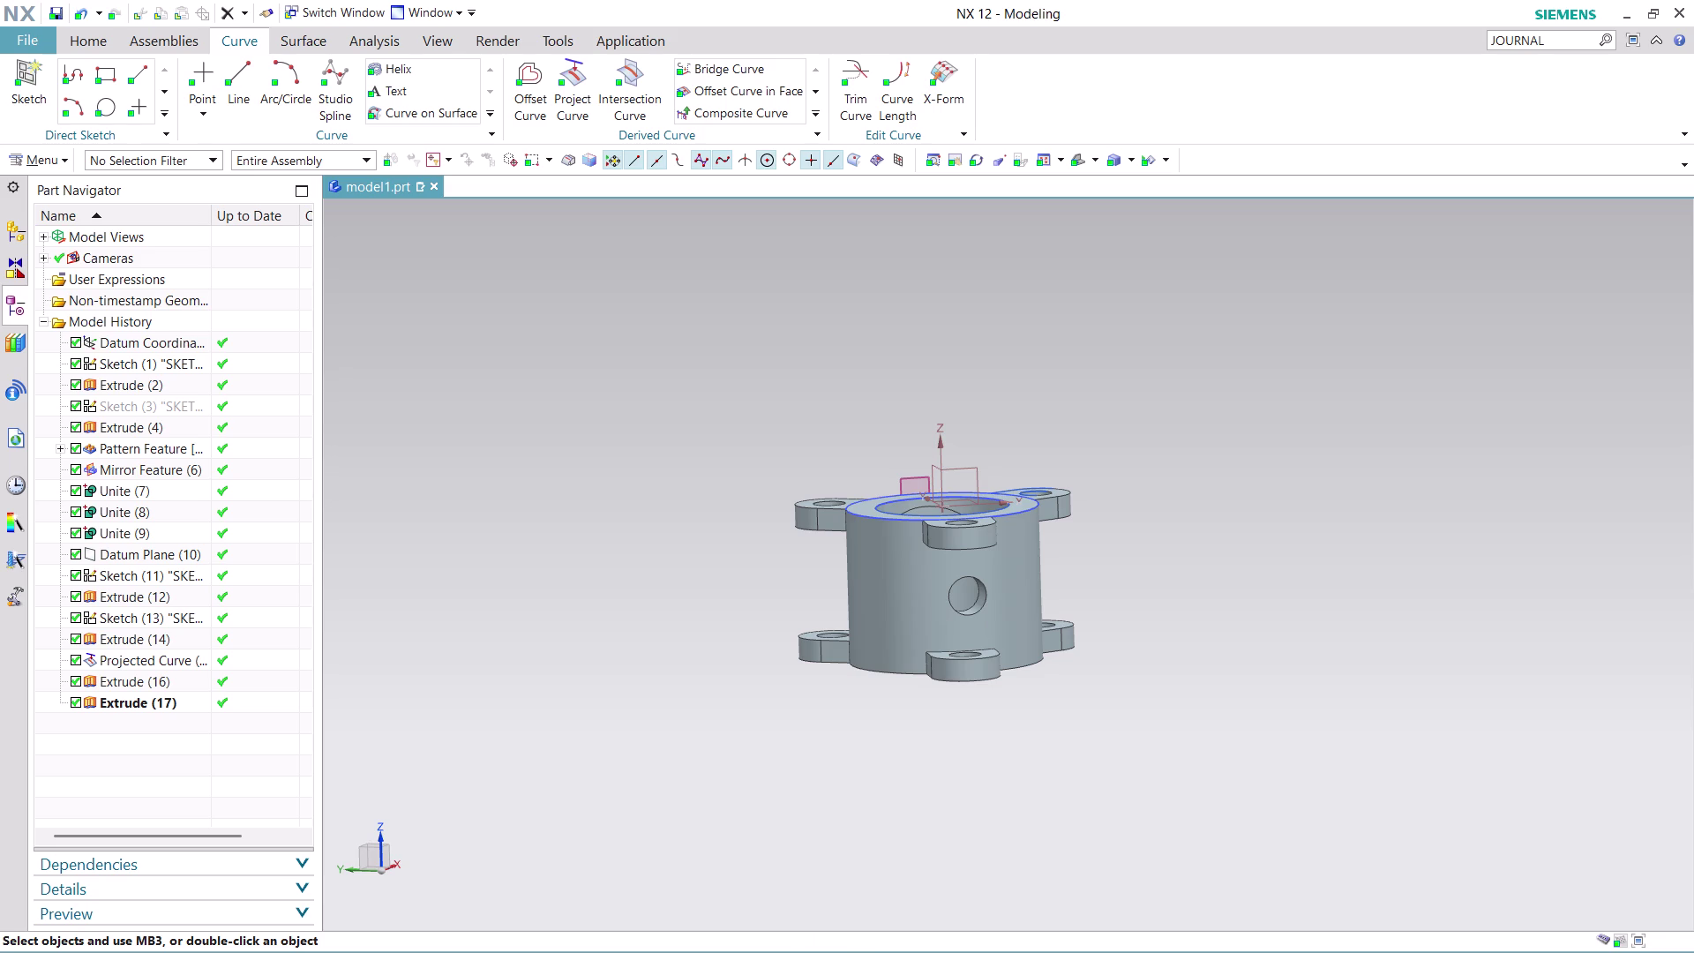
middle_drag(1143, 562, 1075, 557)
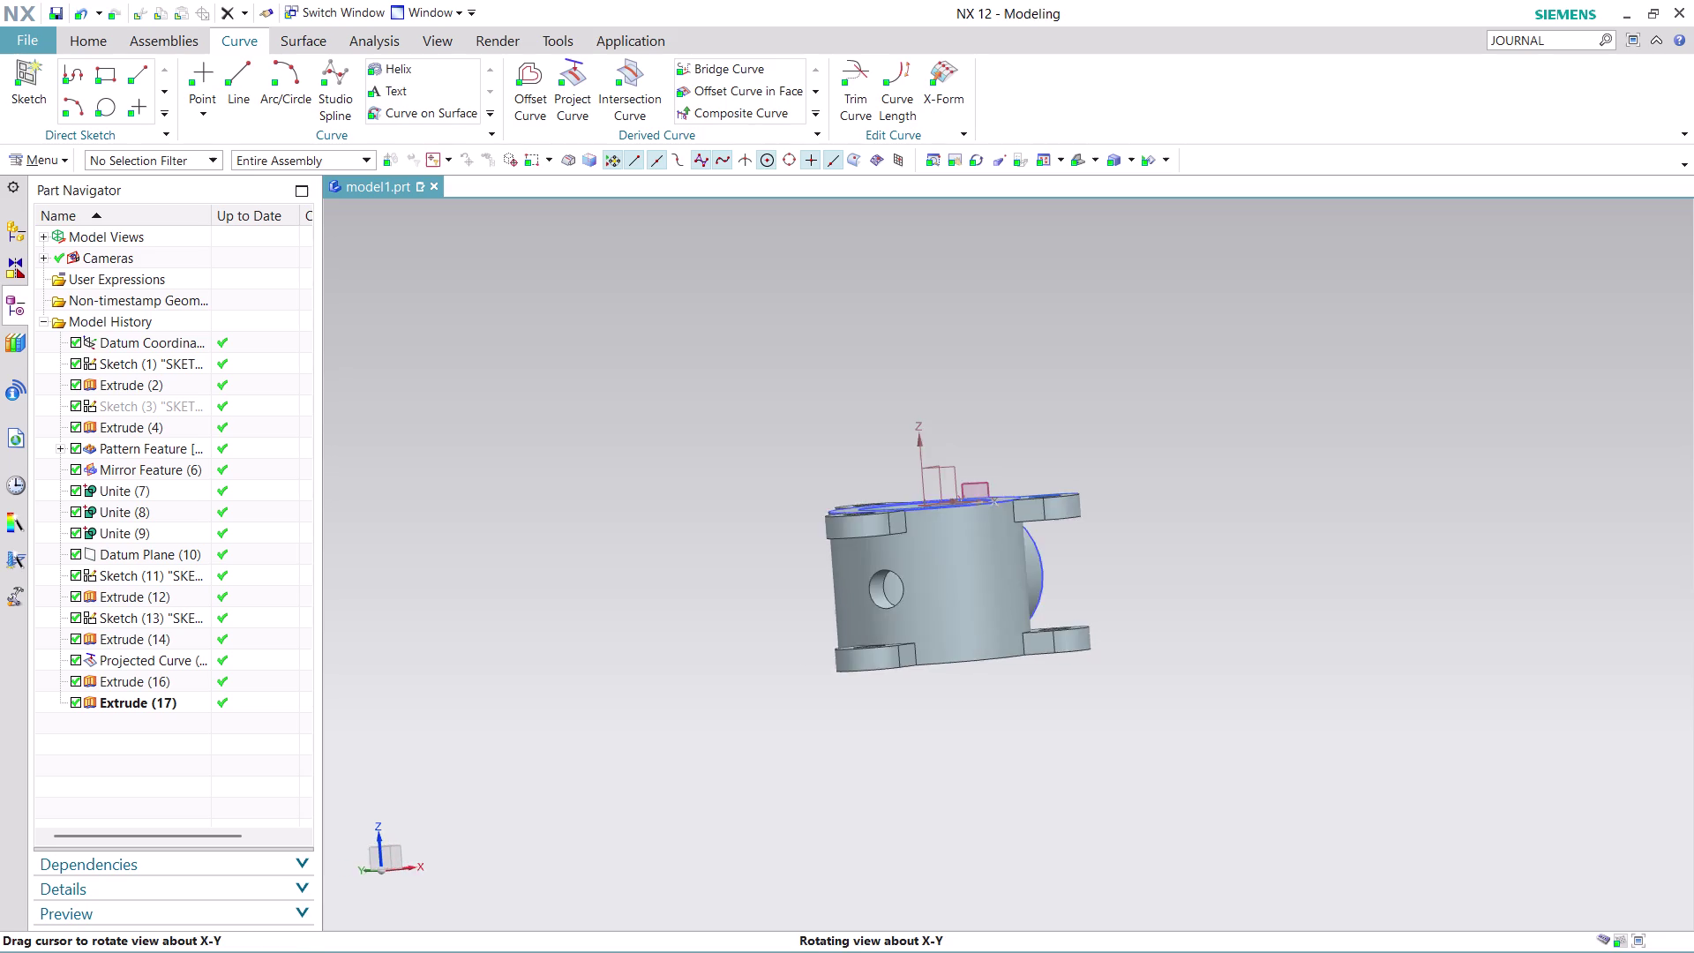
middle_drag(1076, 557, 852, 549)
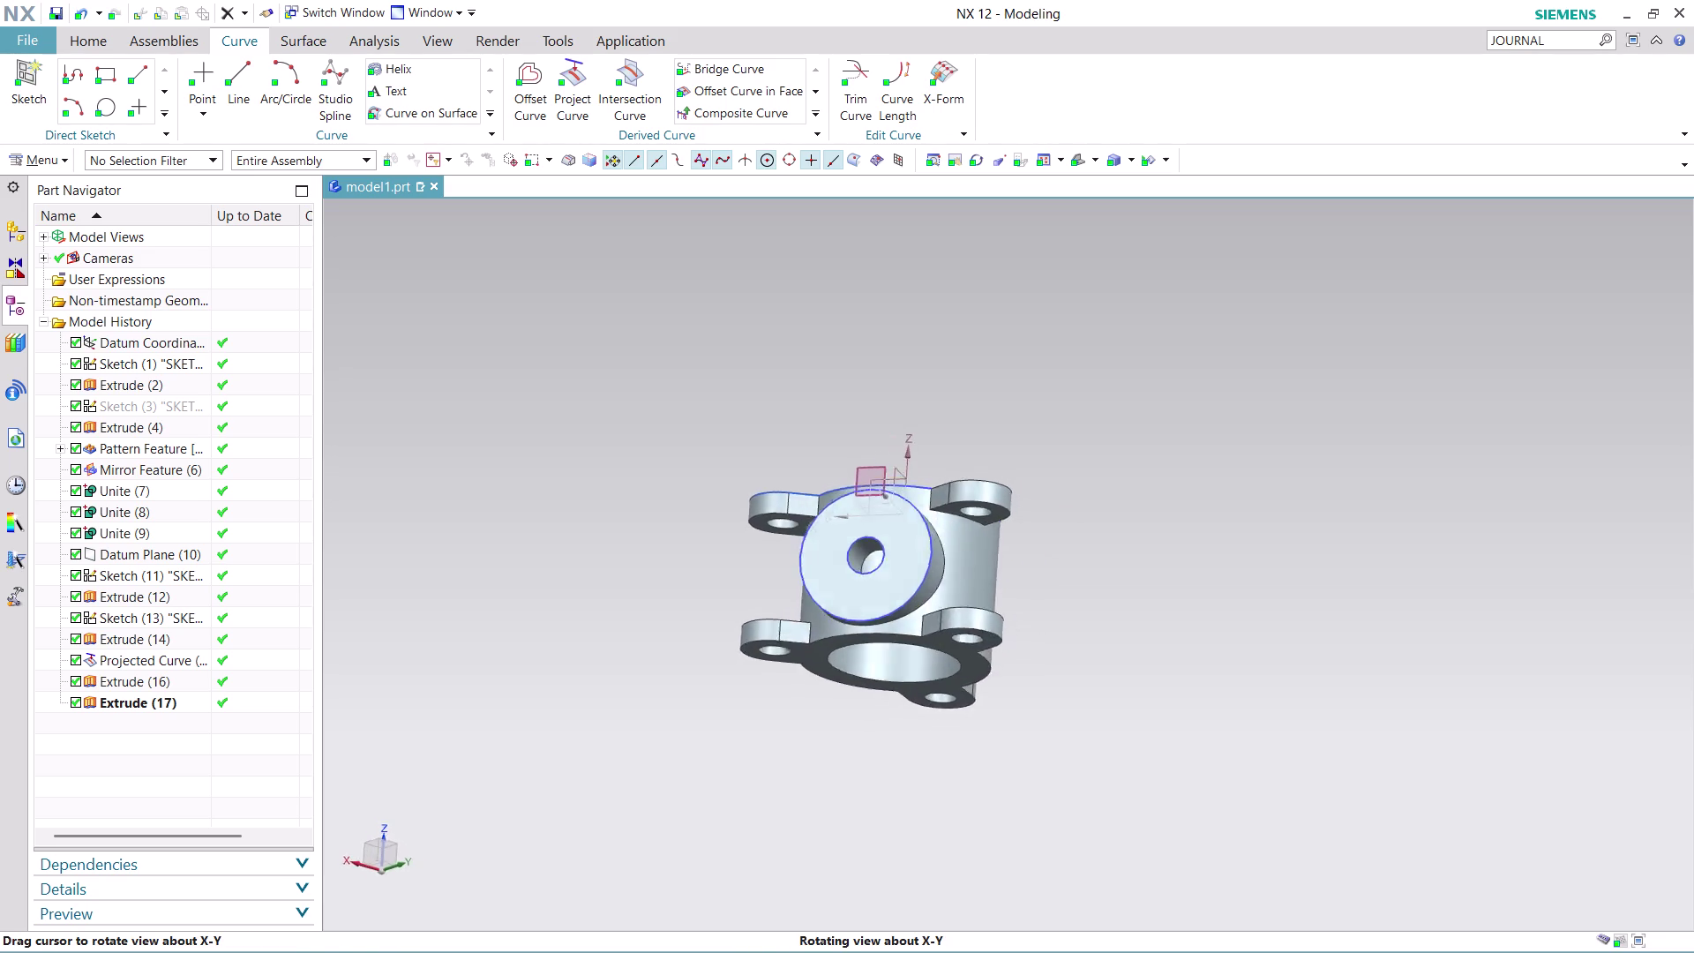
middle_drag(852, 549, 870, 576)
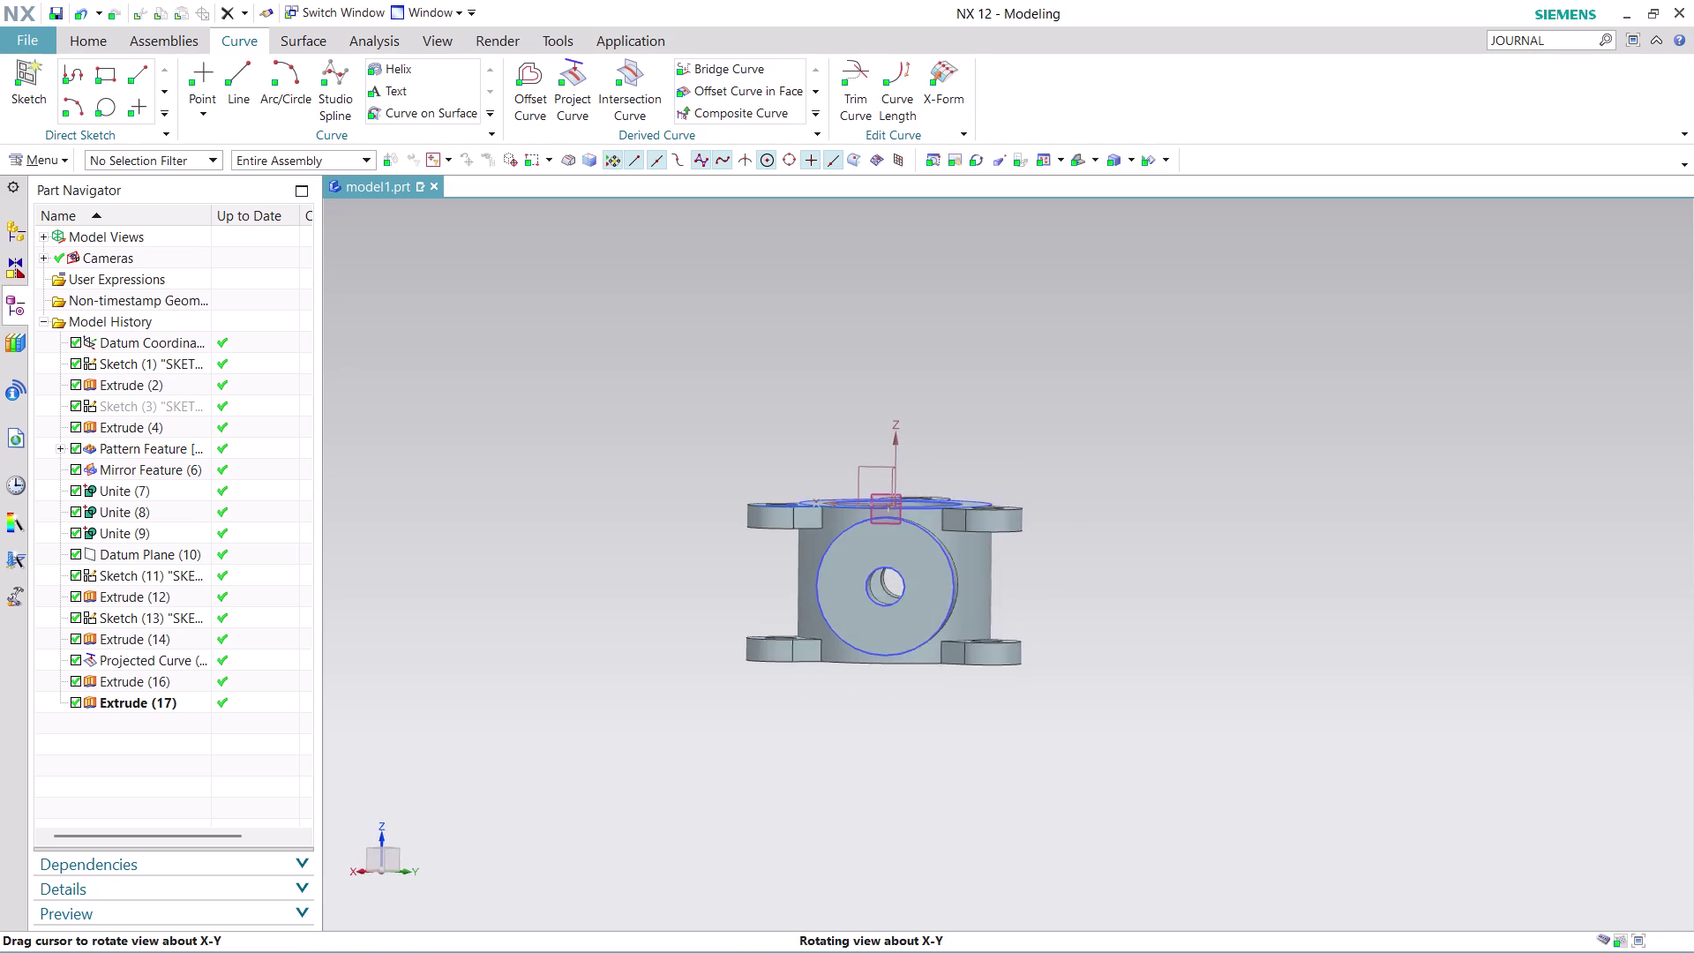
middle_drag(870, 576, 880, 614)
middle_click(880, 614)
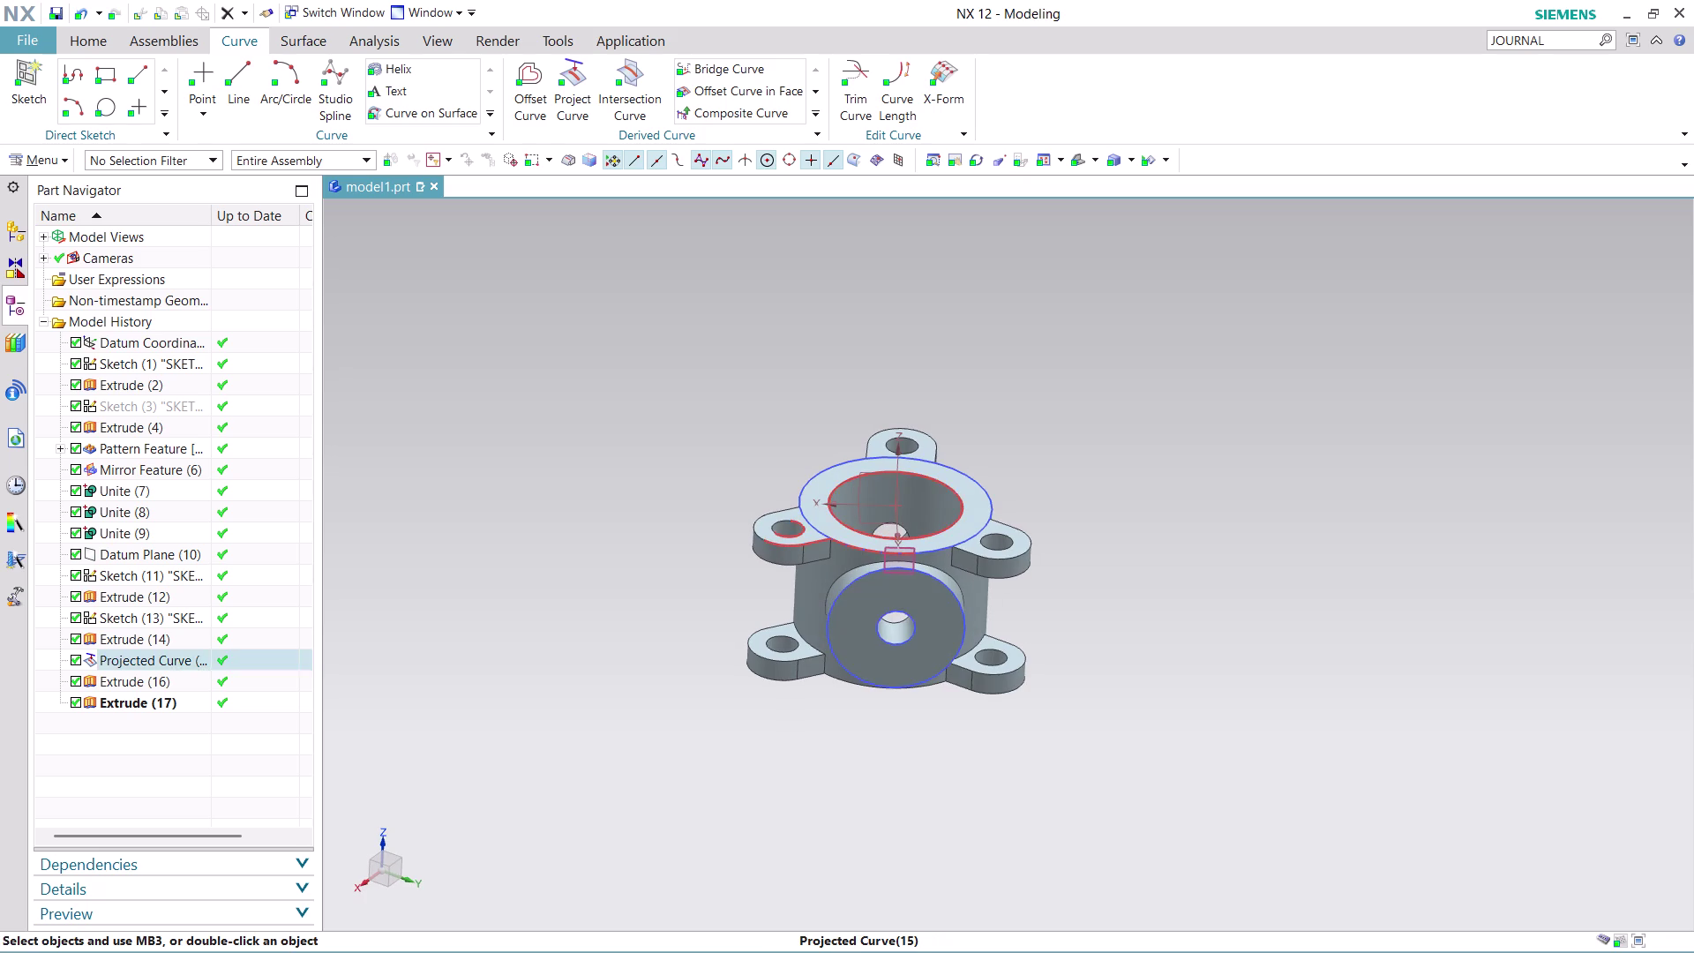
scroll(up, 3)
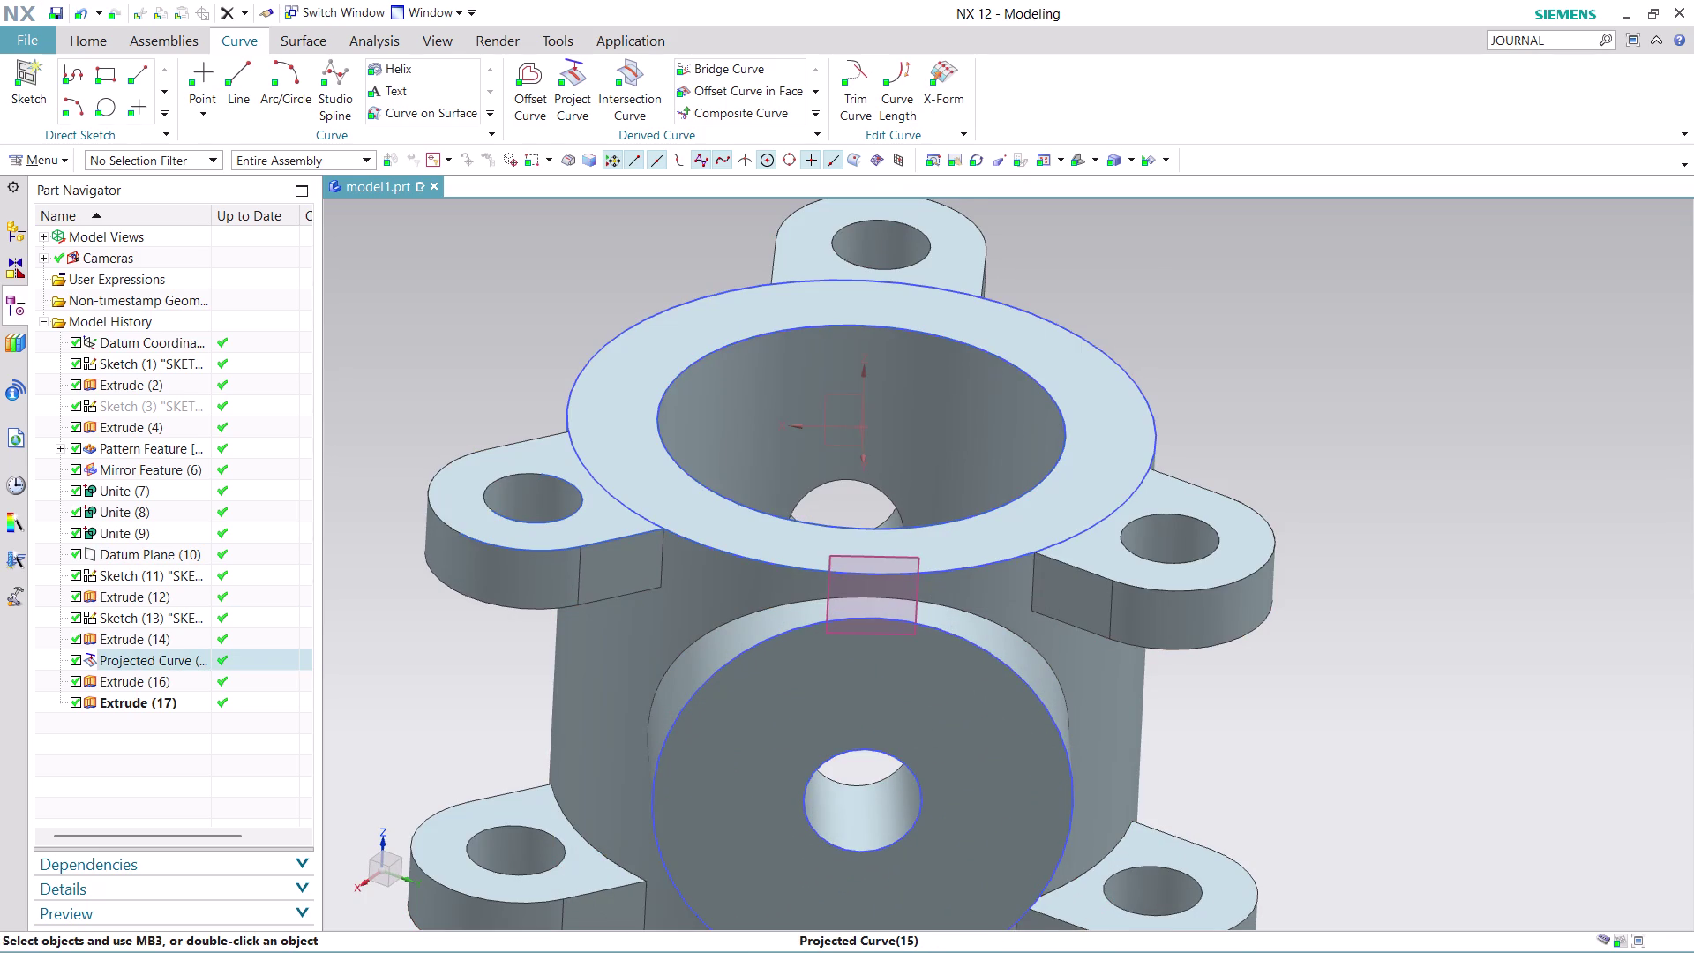
scroll(up, 3)
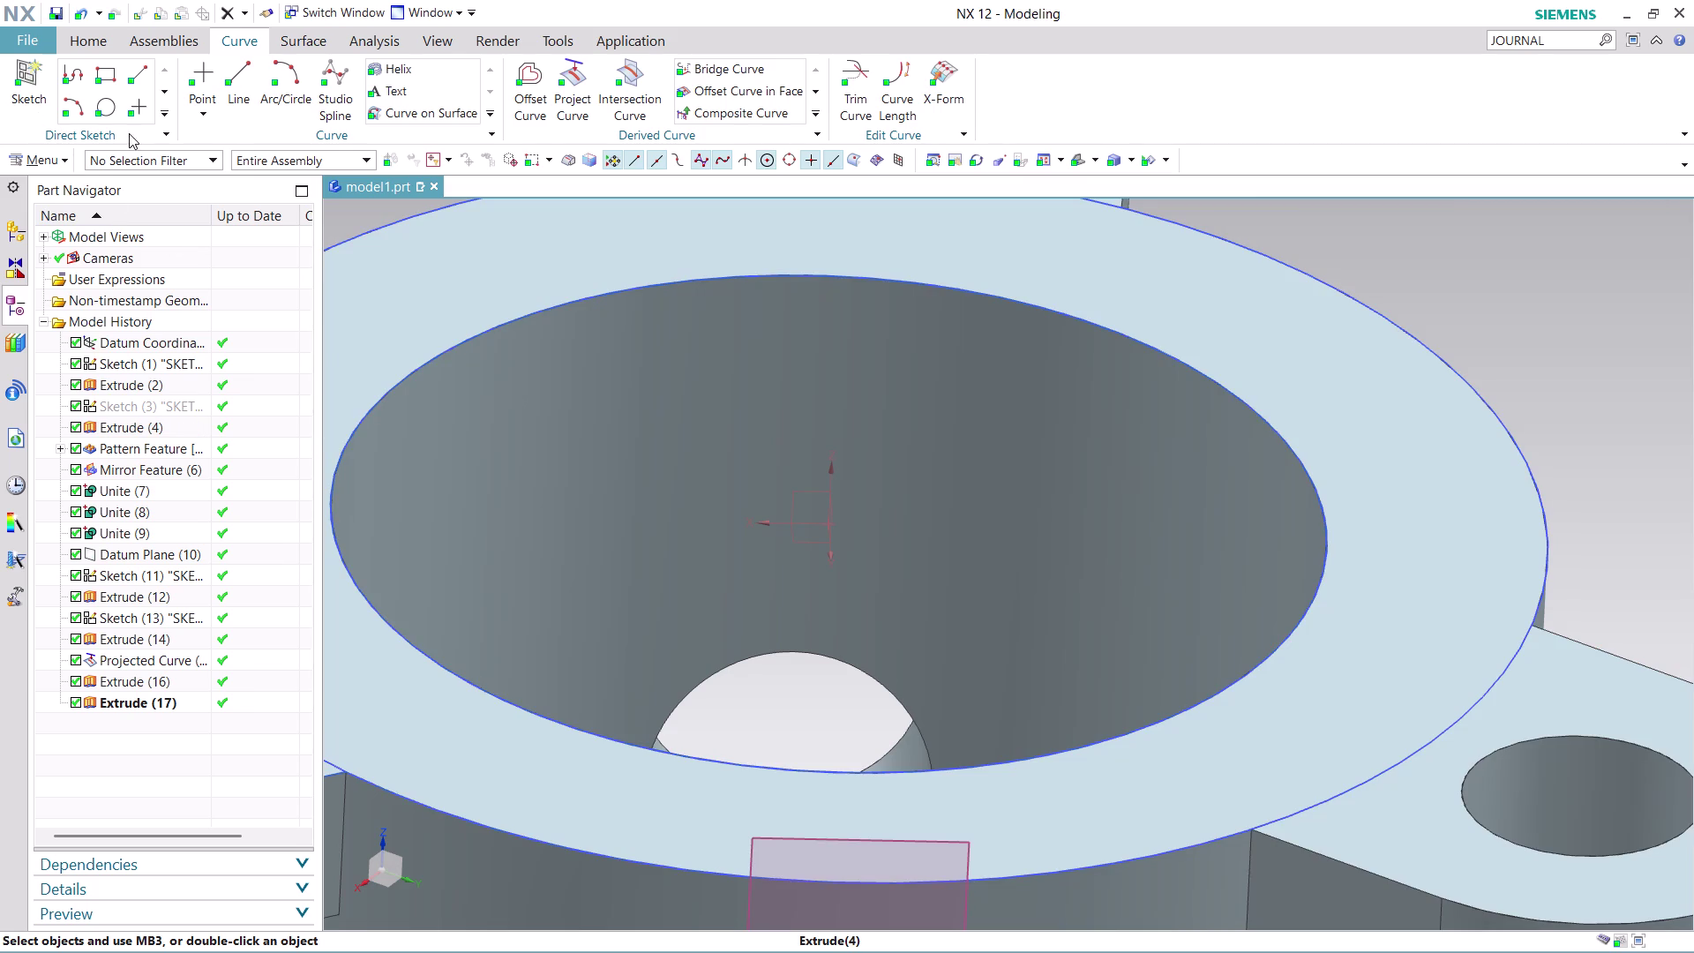
click(91, 40)
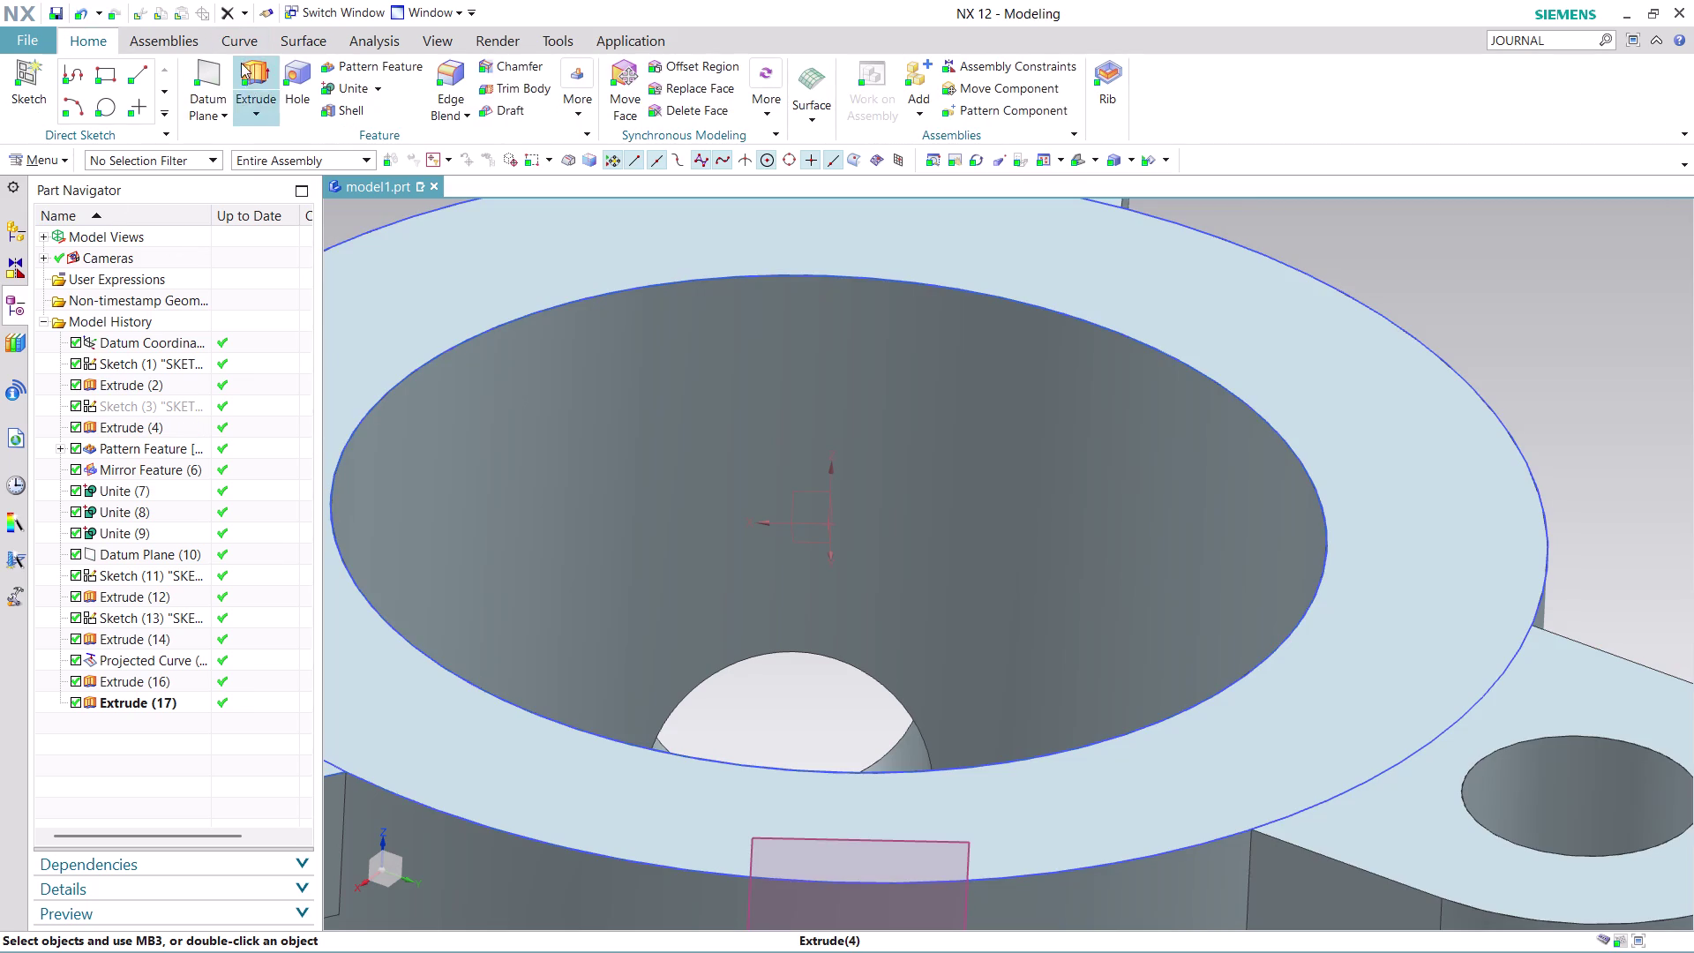
Define a datum plane 160 mm from the existing side plane, with the offset direction reversed.
click(205, 88)
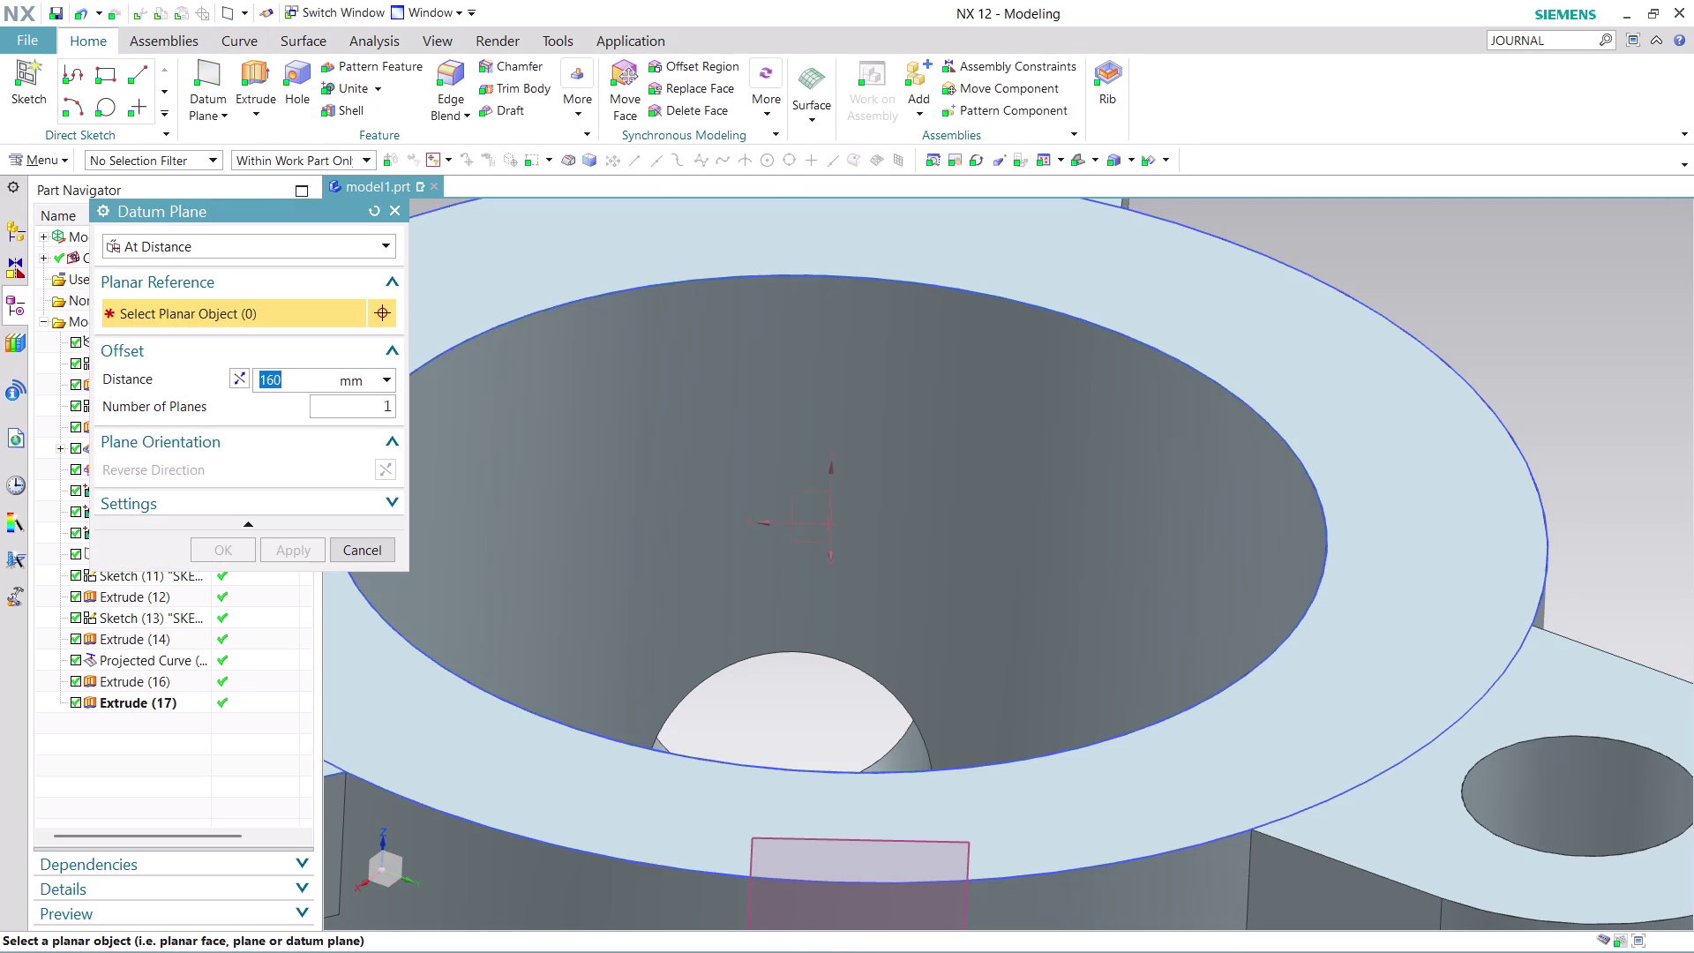
click(802, 498)
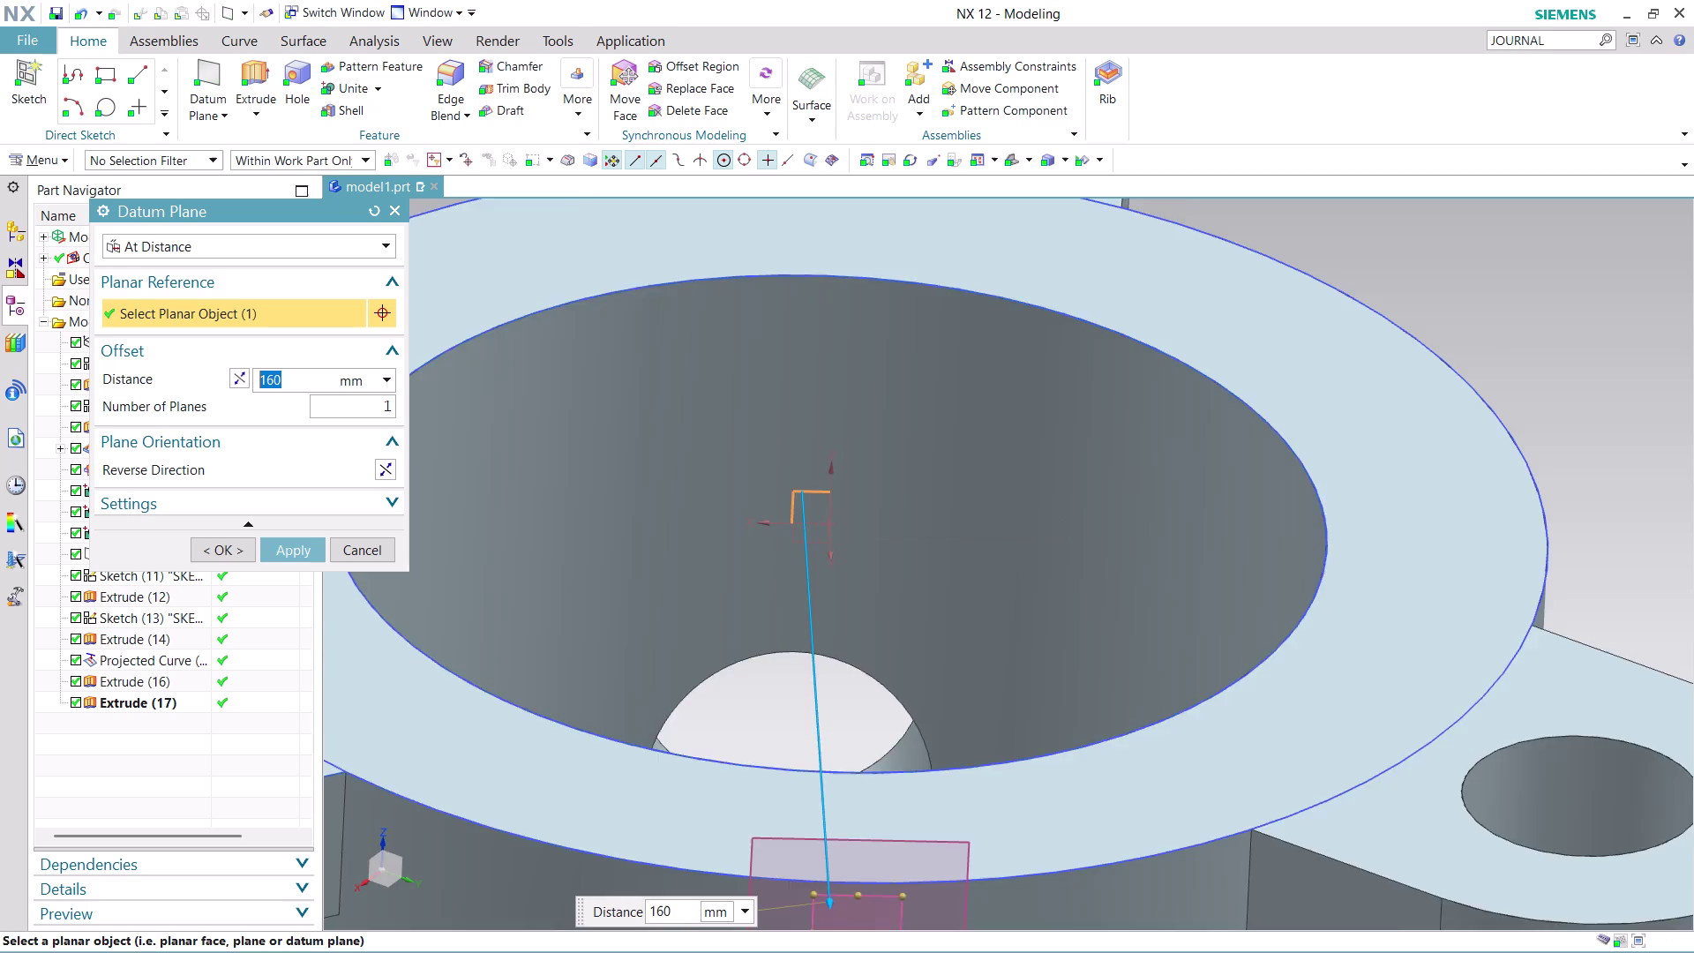
scroll(down, 3)
middle_drag(1358, 369, 1246, 333)
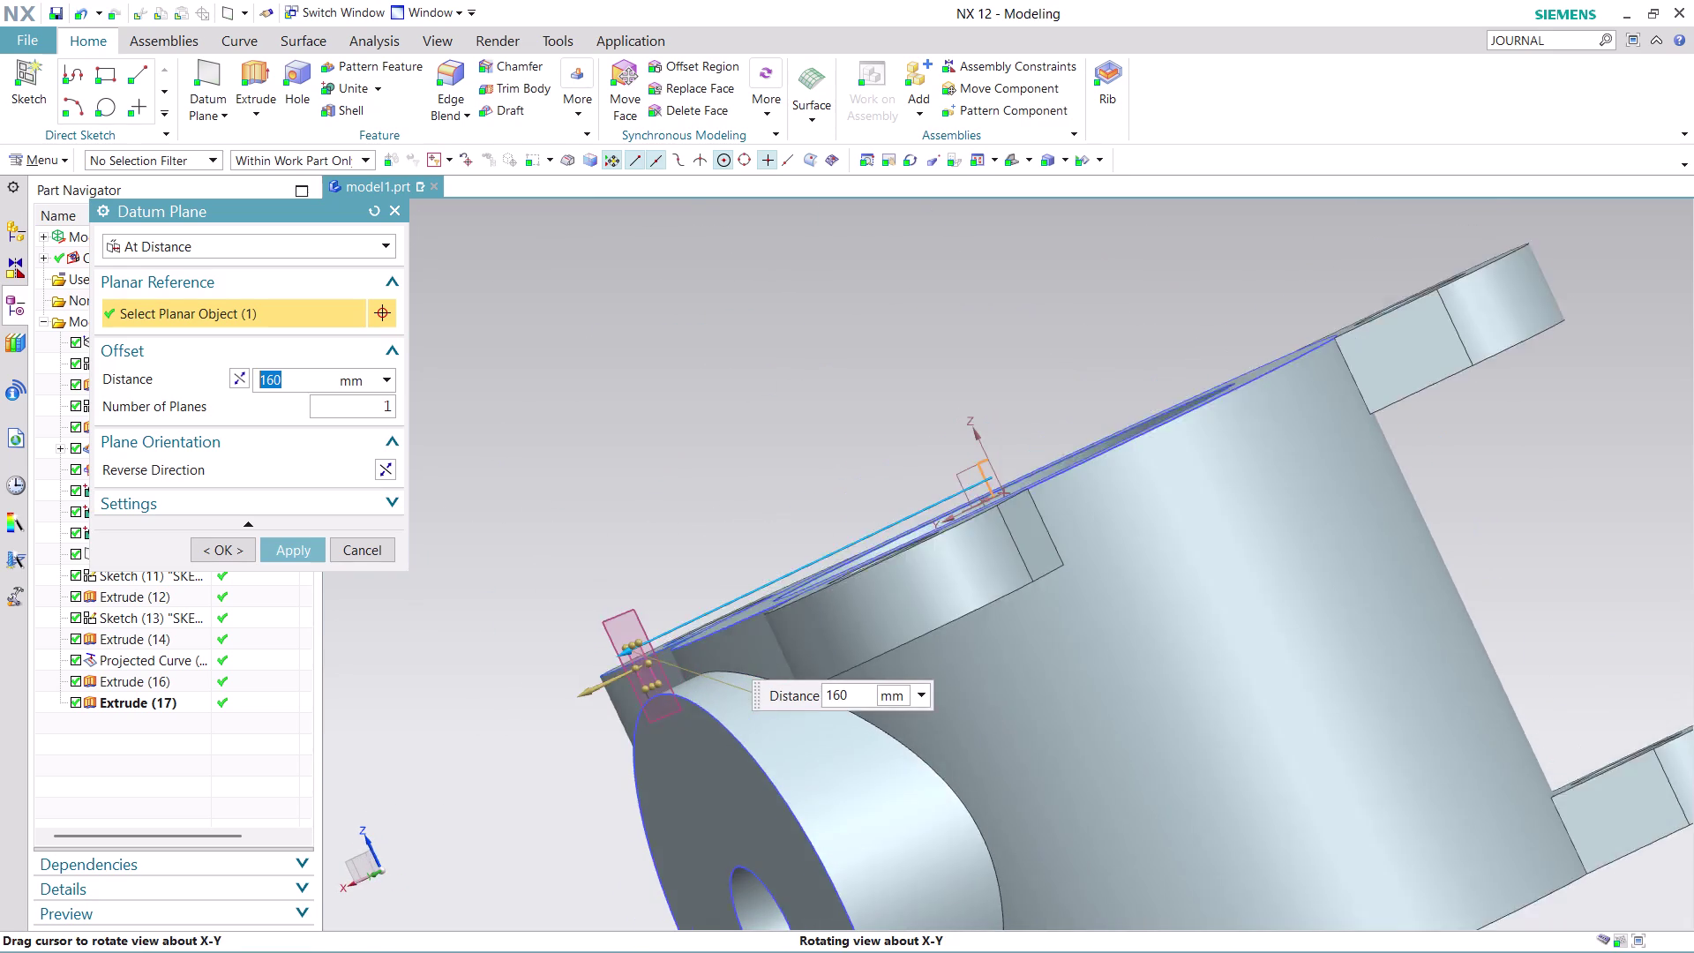
middle_drag(1245, 333, 1174, 372)
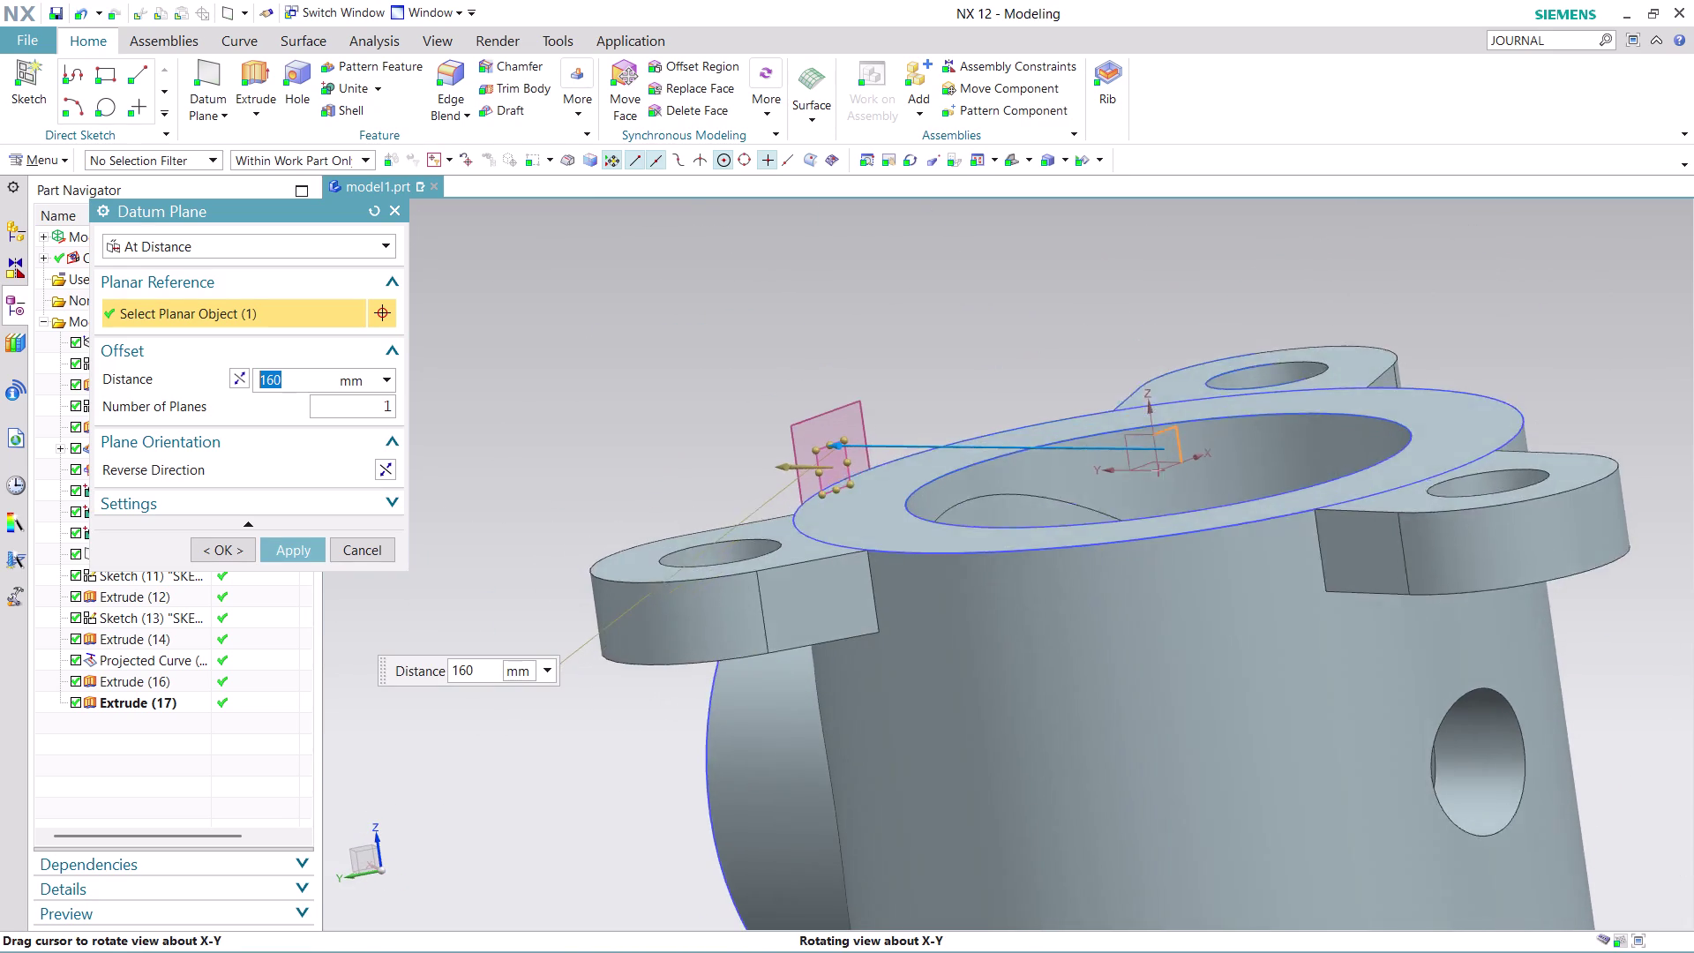
middle_drag(1174, 371, 1177, 375)
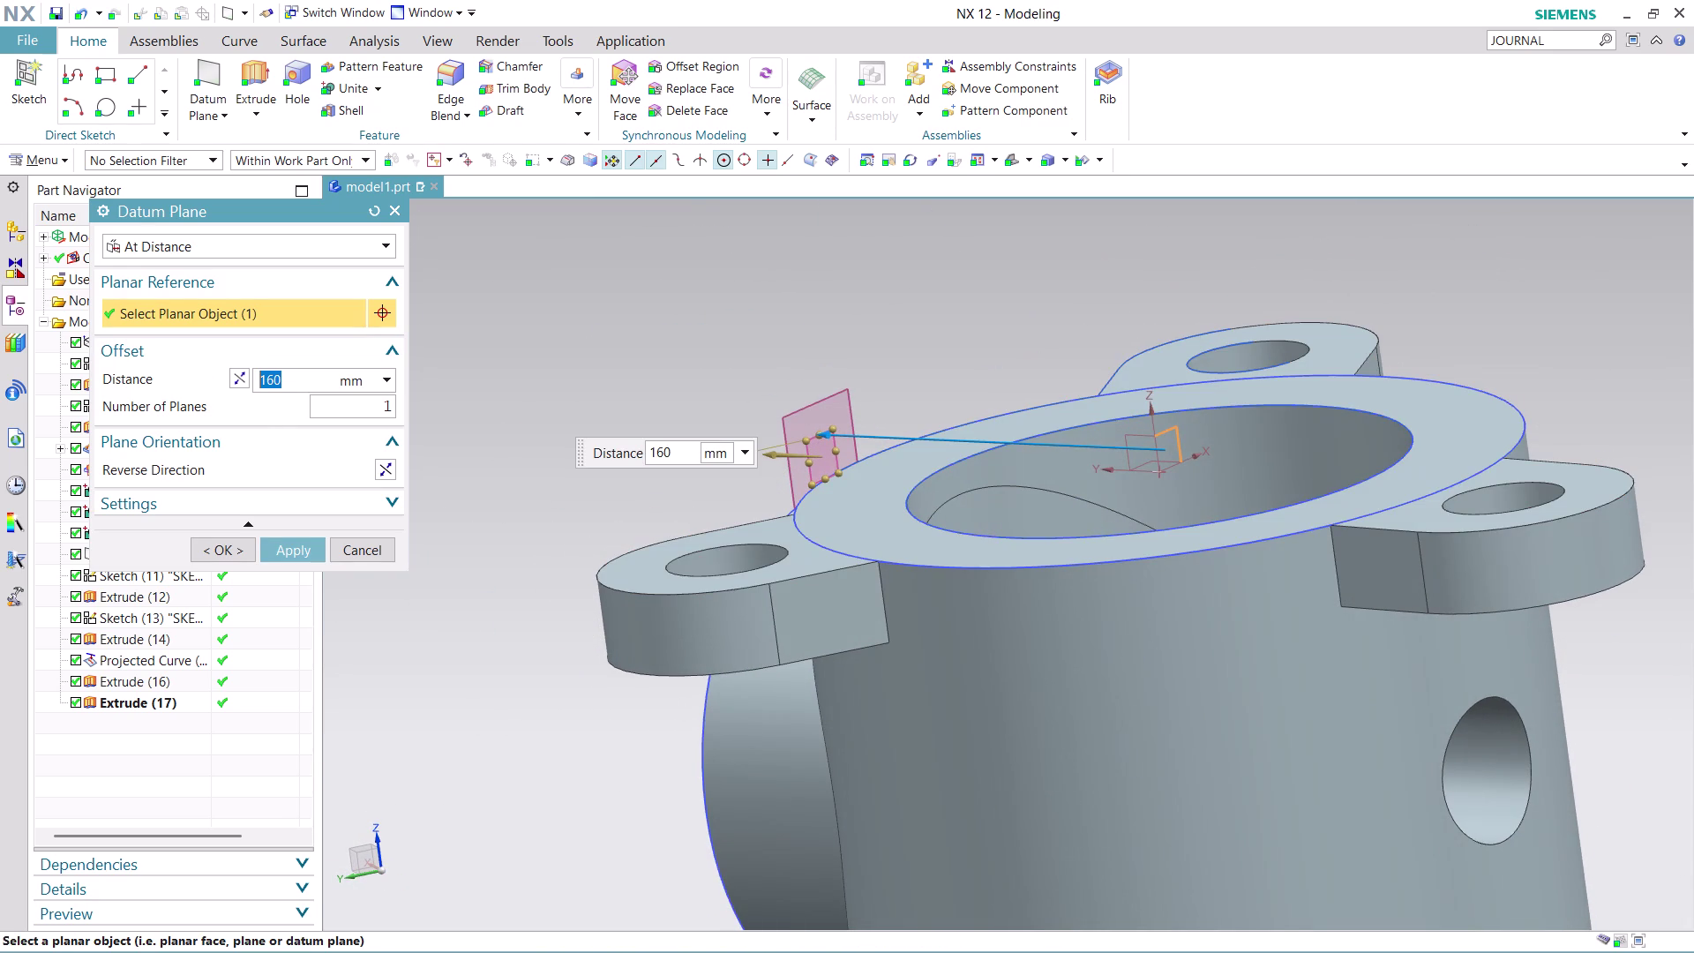
click(240, 377)
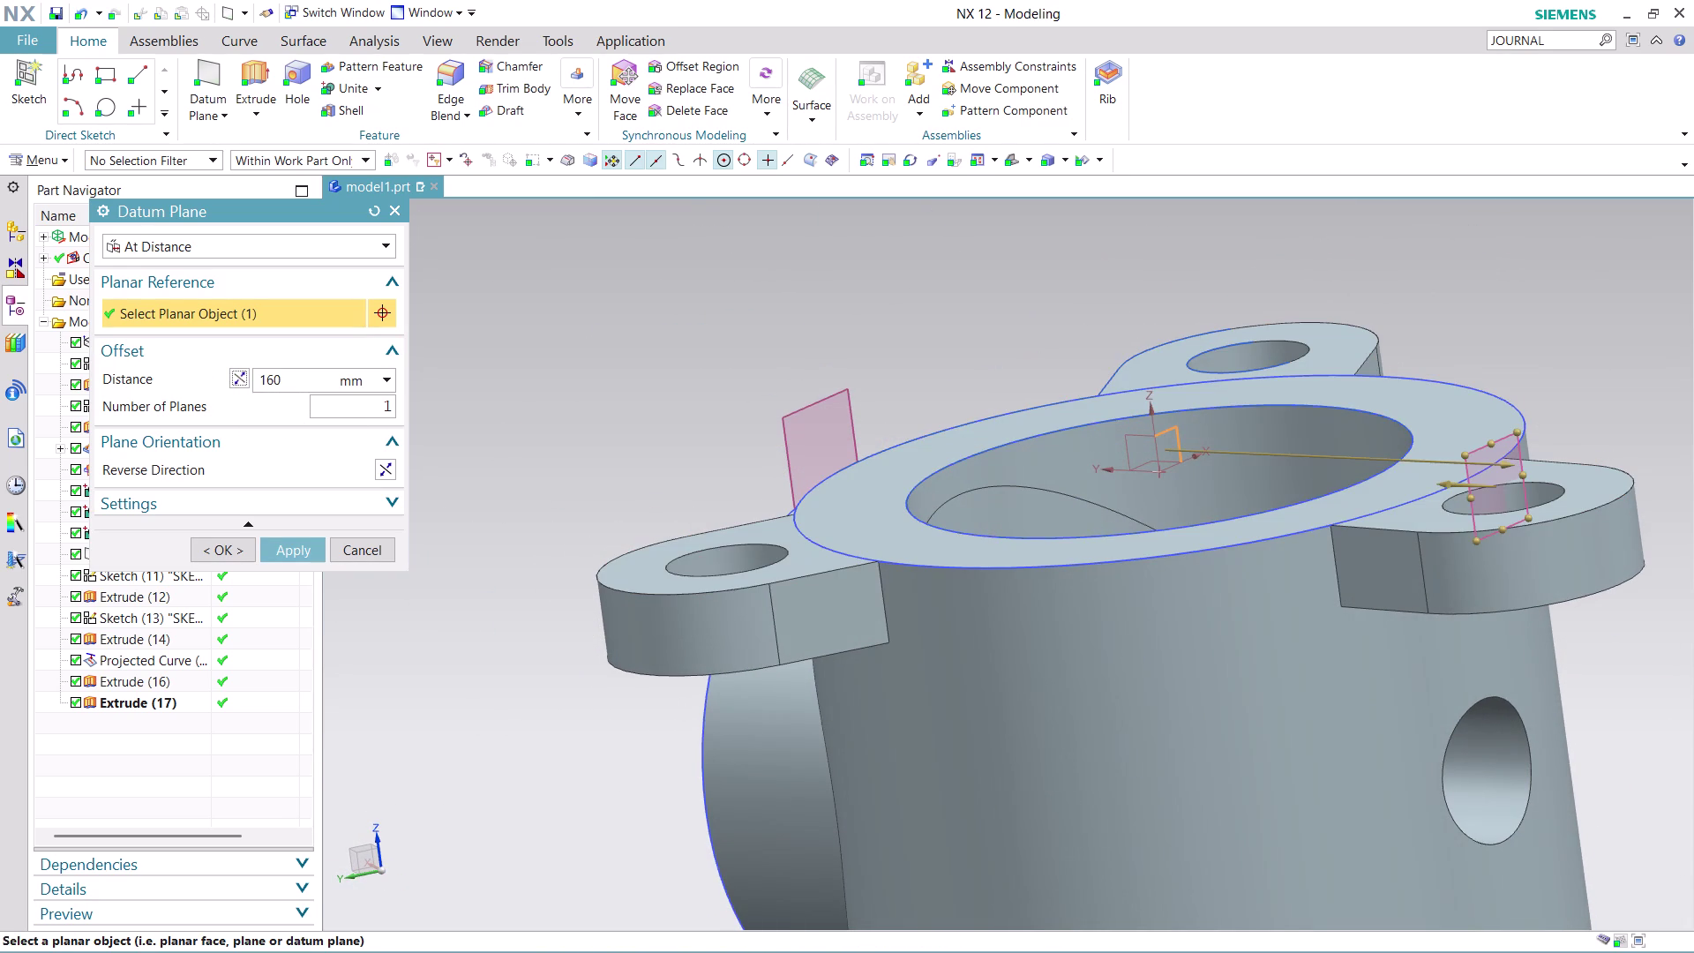